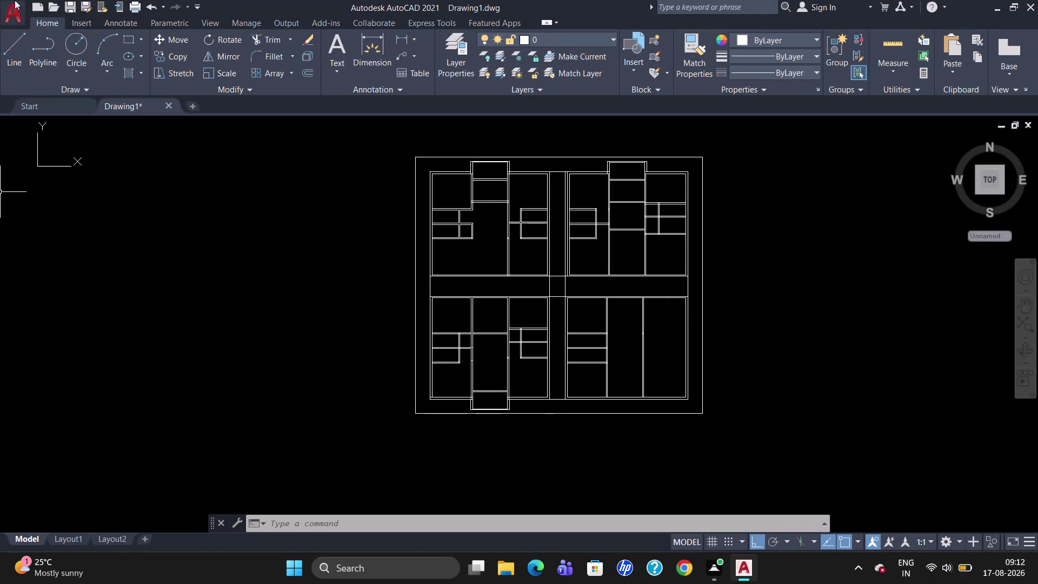
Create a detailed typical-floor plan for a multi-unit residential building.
Try starting a line tracked 9' from a wall, then cancel the misplaced attempt.
scroll(up, 3)
scroll(down, 3)
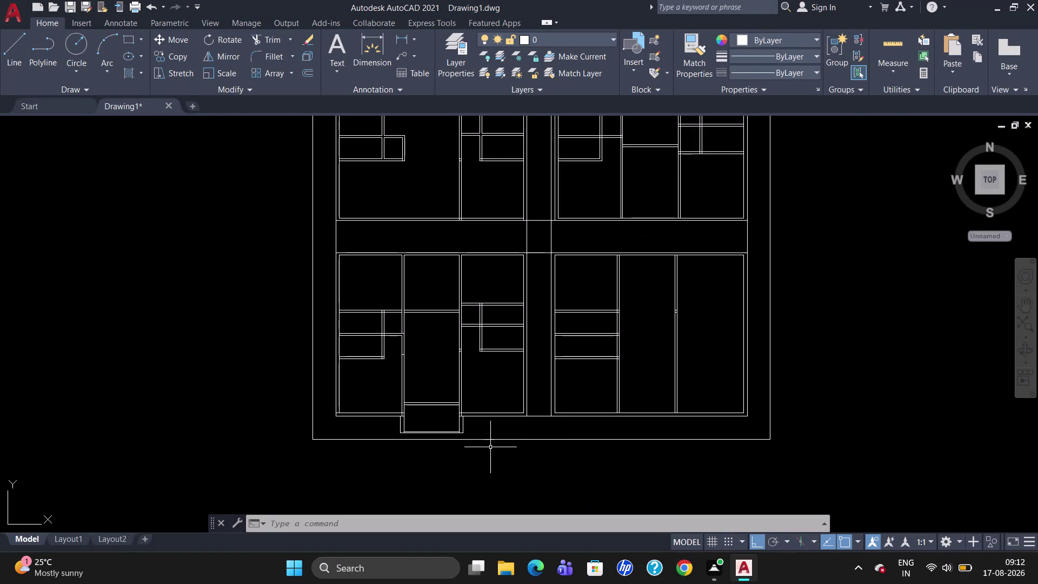
scroll(up, 3)
scroll(up, 3)
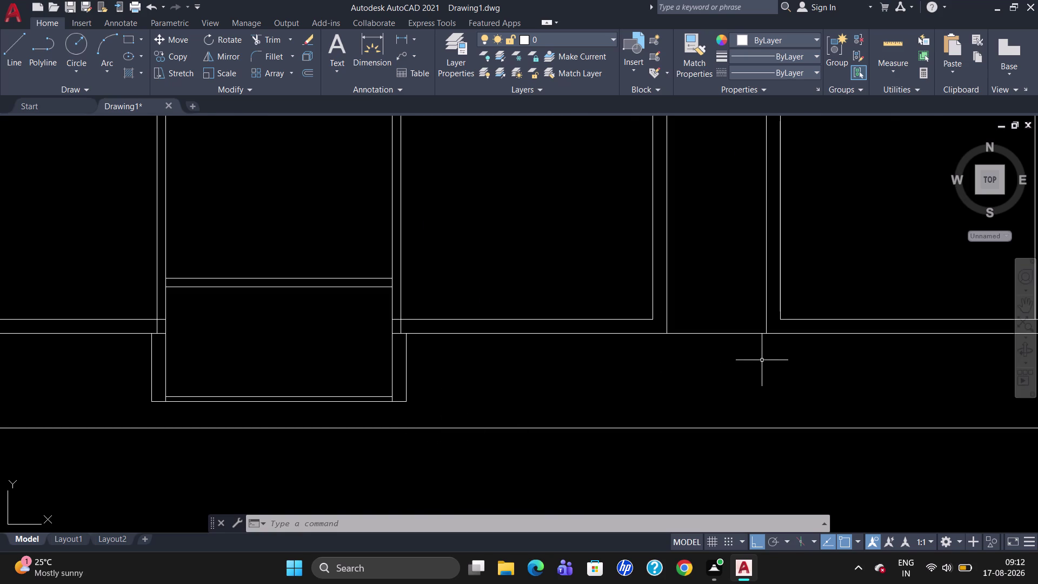
scroll(down, 3)
scroll(down, 3)
scroll(down, 3)
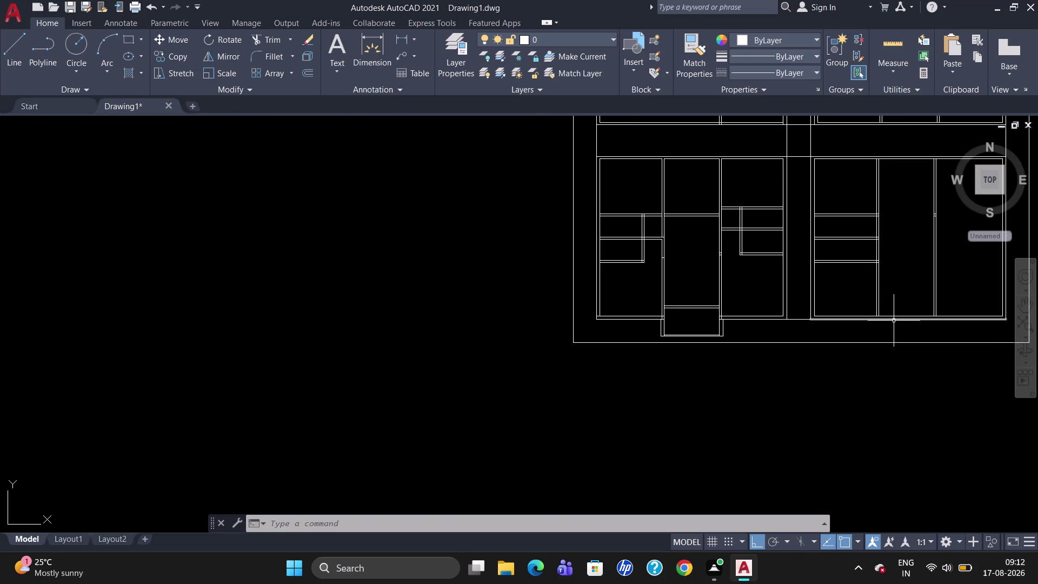
scroll(down, 3)
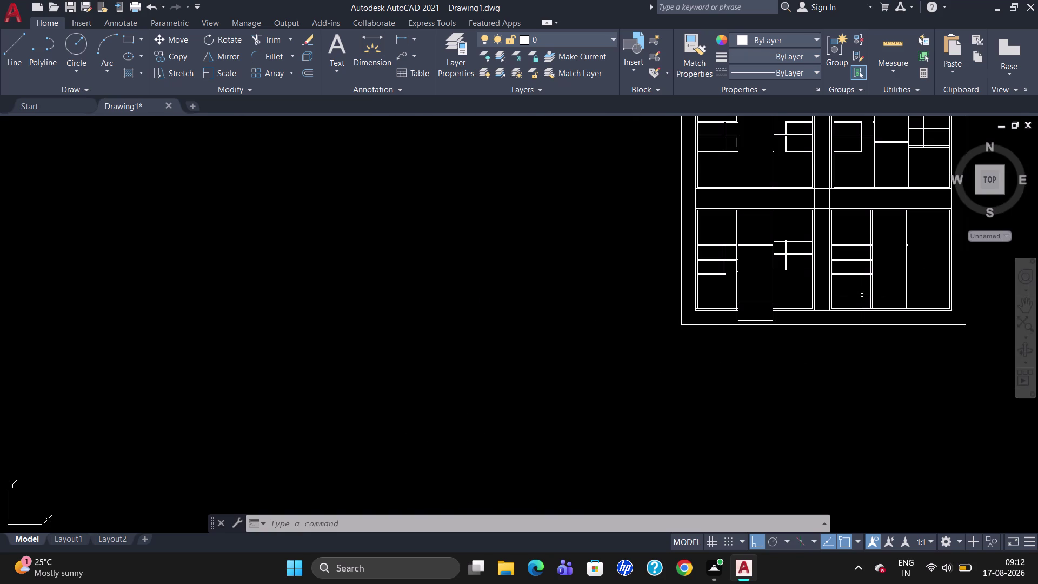
scroll(up, 3)
scroll(down, 3)
scroll(up, 3)
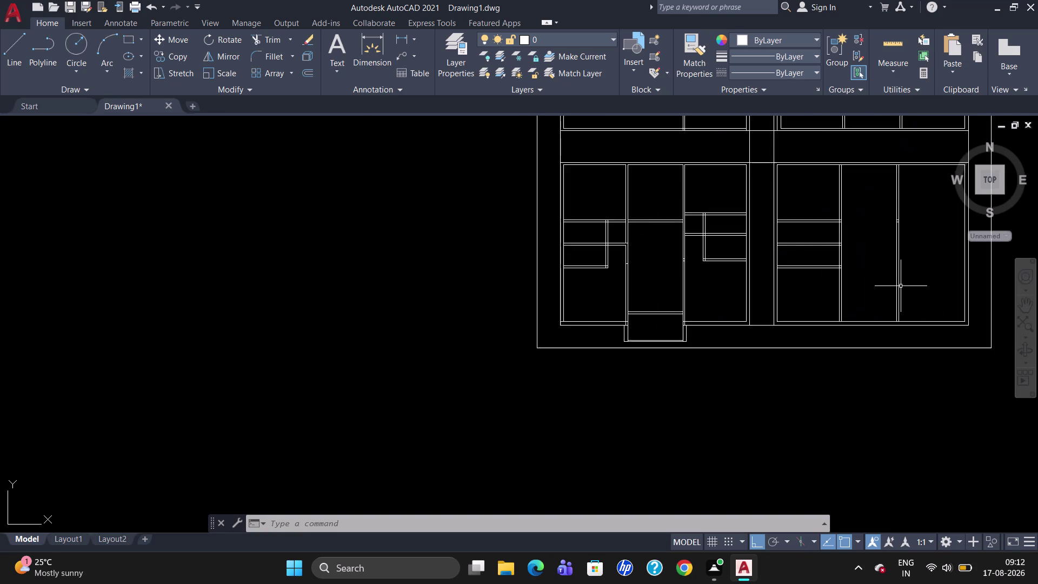
scroll(up, 3)
scroll(down, 3)
scroll(up, 3)
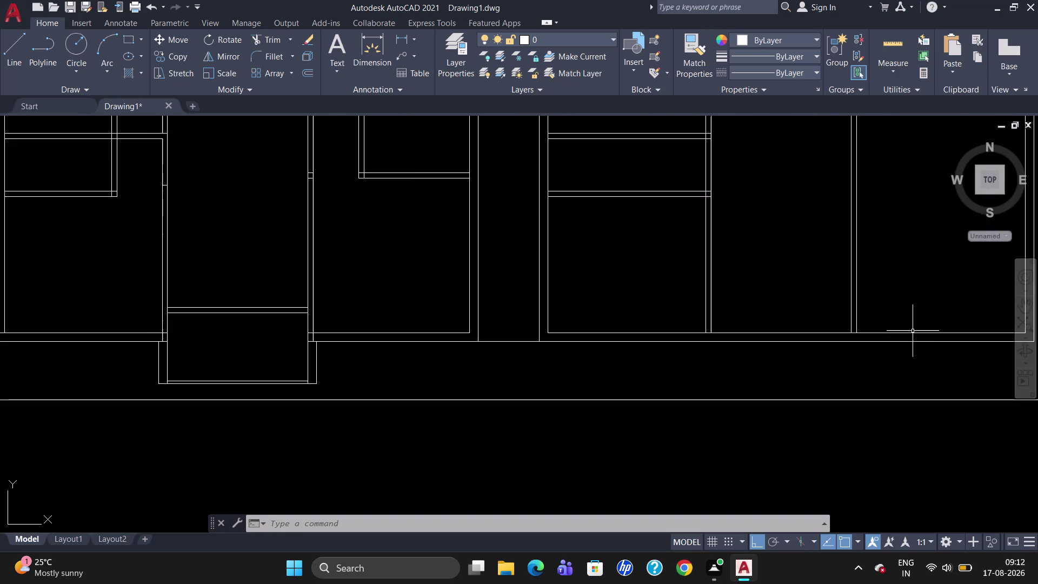
scroll(down, 3)
scroll(up, 3)
scroll(down, 3)
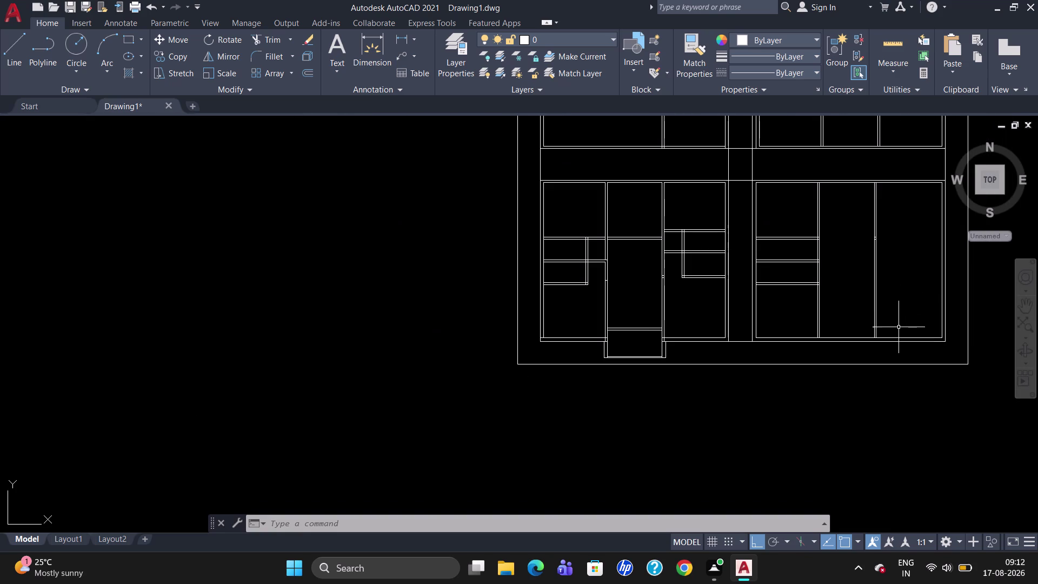
scroll(up, 3)
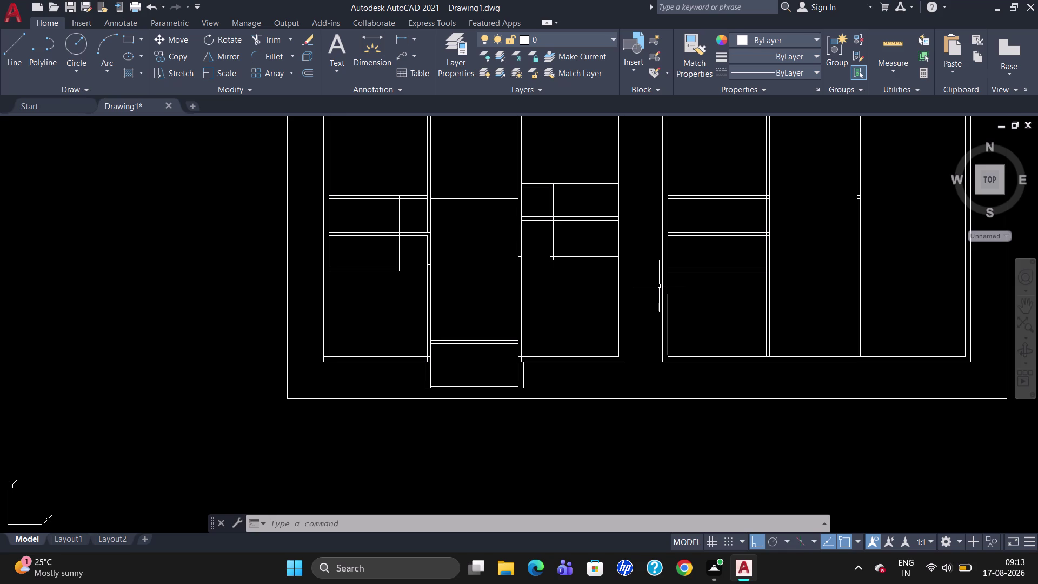
scroll(up, 3)
scroll(down, 3)
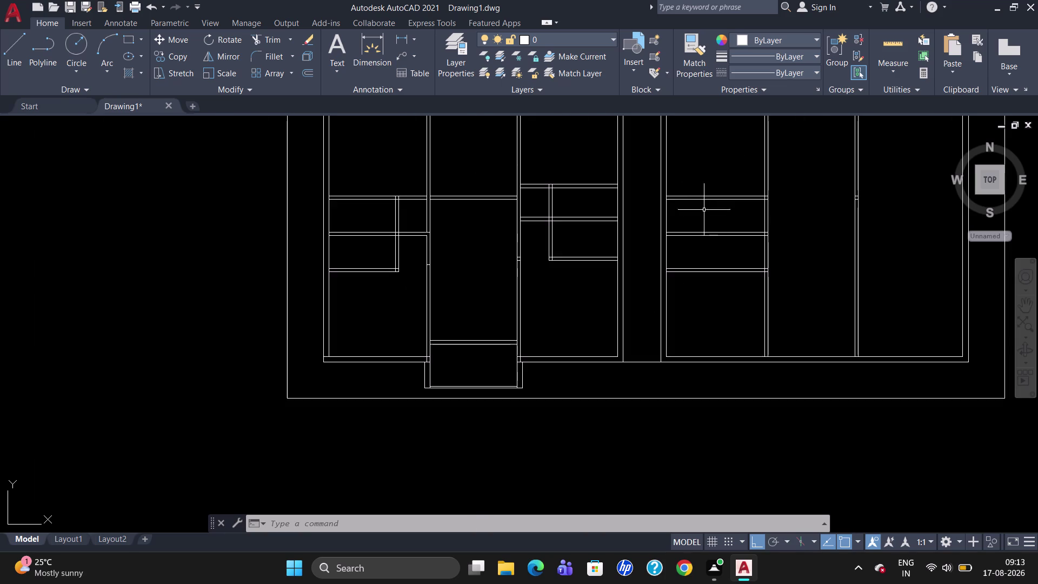
scroll(up, 3)
key(l)
key(Return)
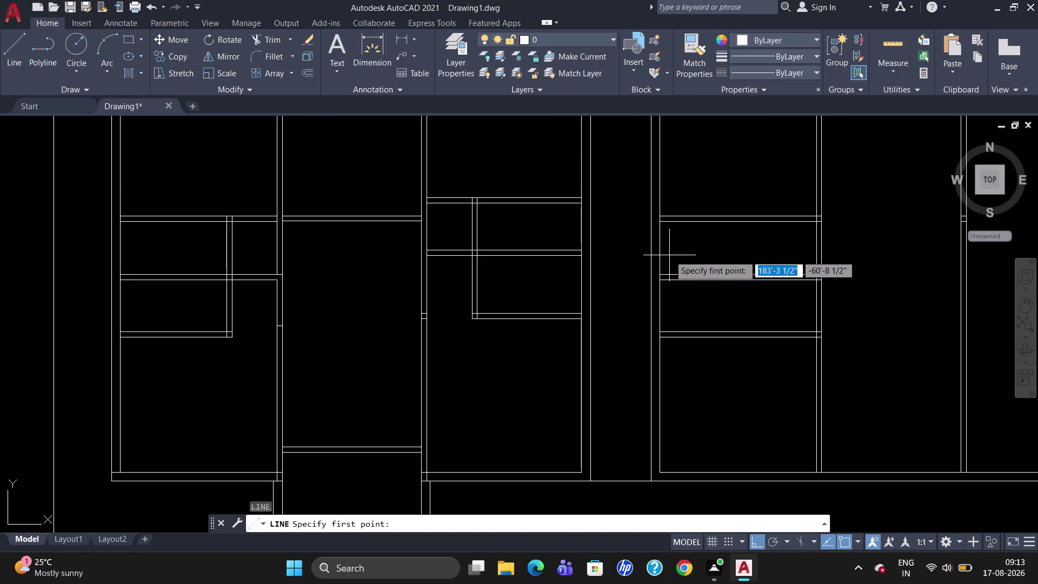
text(TK)
key(Return)
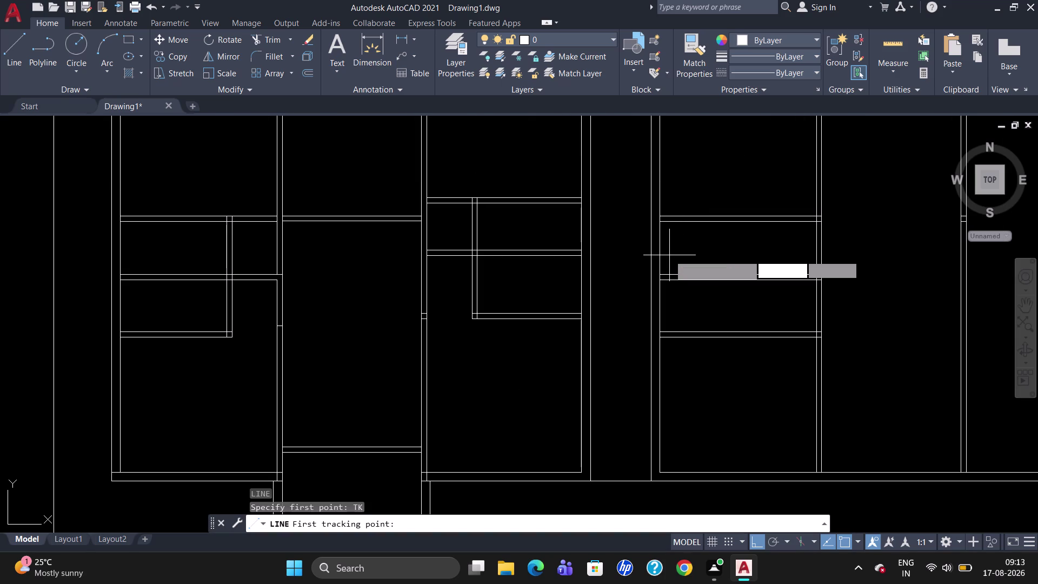
key(9)
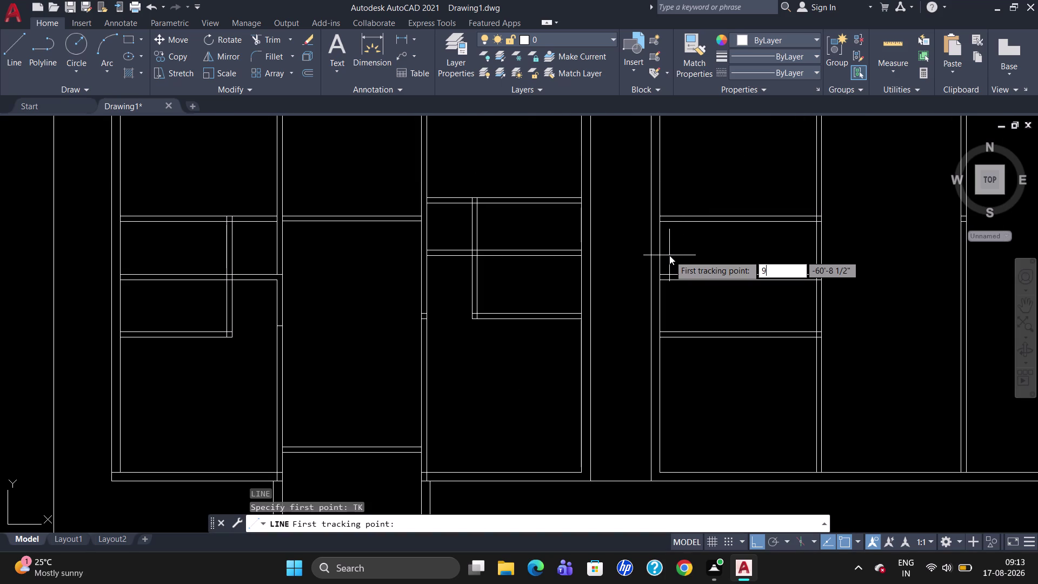
key(apostrophe)
key(Return)
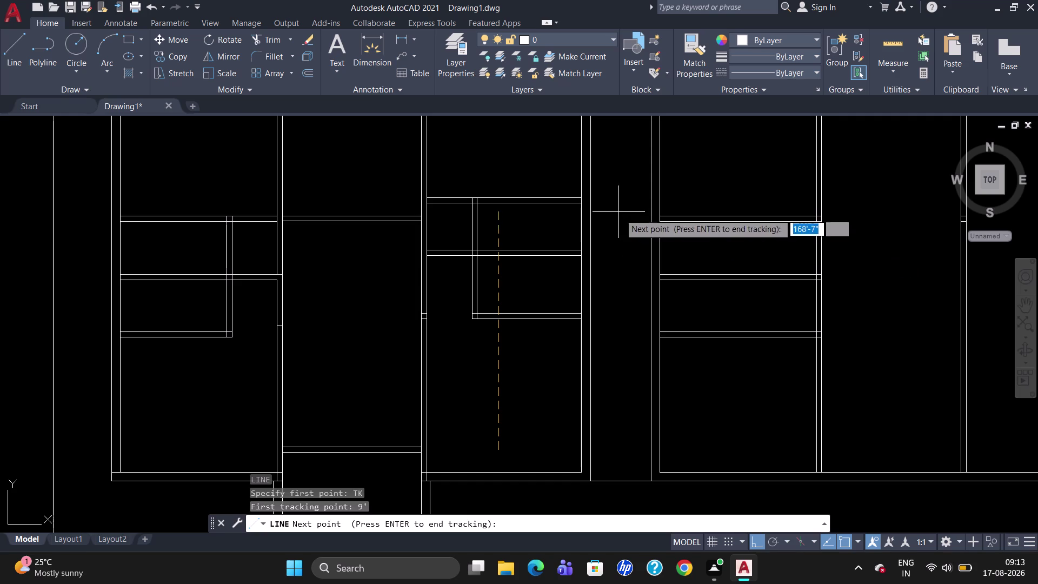
key(Escape)
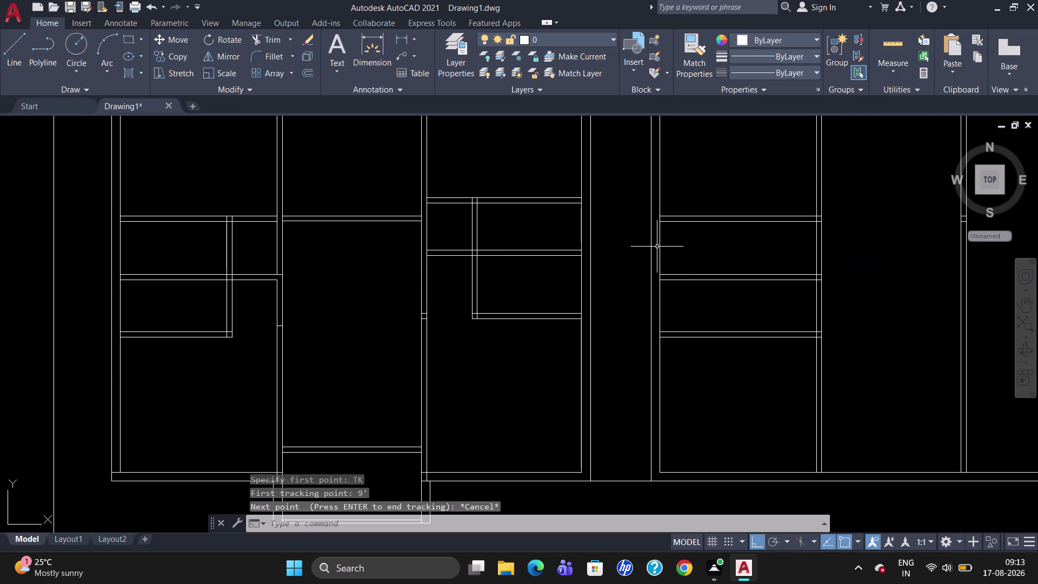
Draw the partition line downward, starting 9' from the picked wall corner via TK tracking.
key(l)
key(Return)
text(TK)
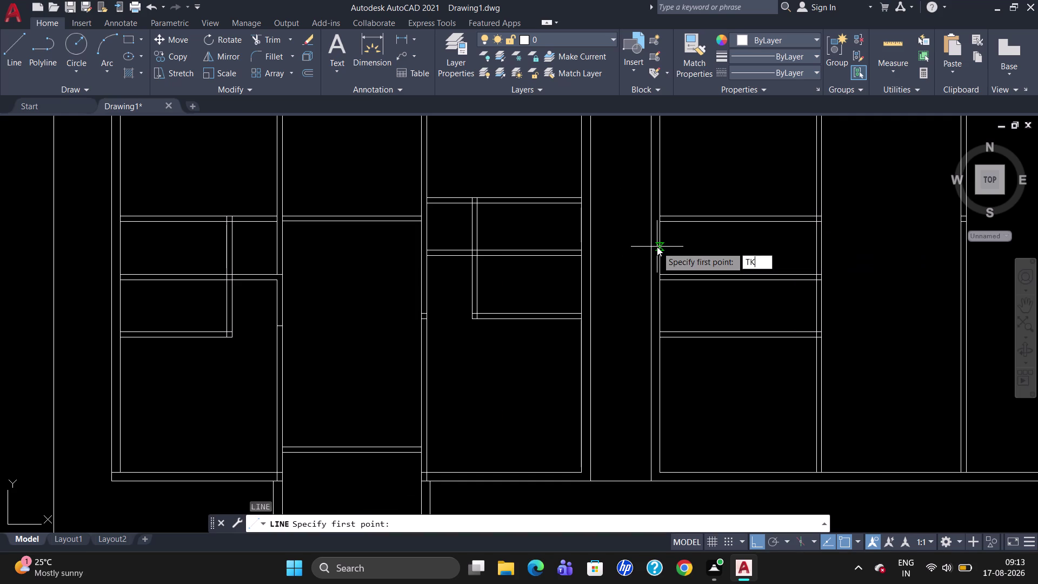
key(Return)
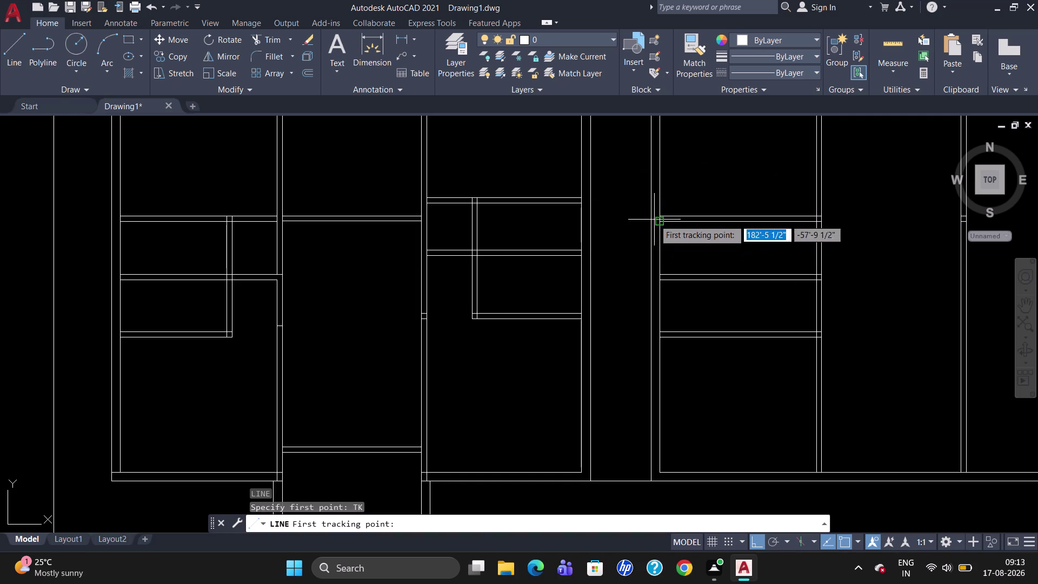
click(656, 218)
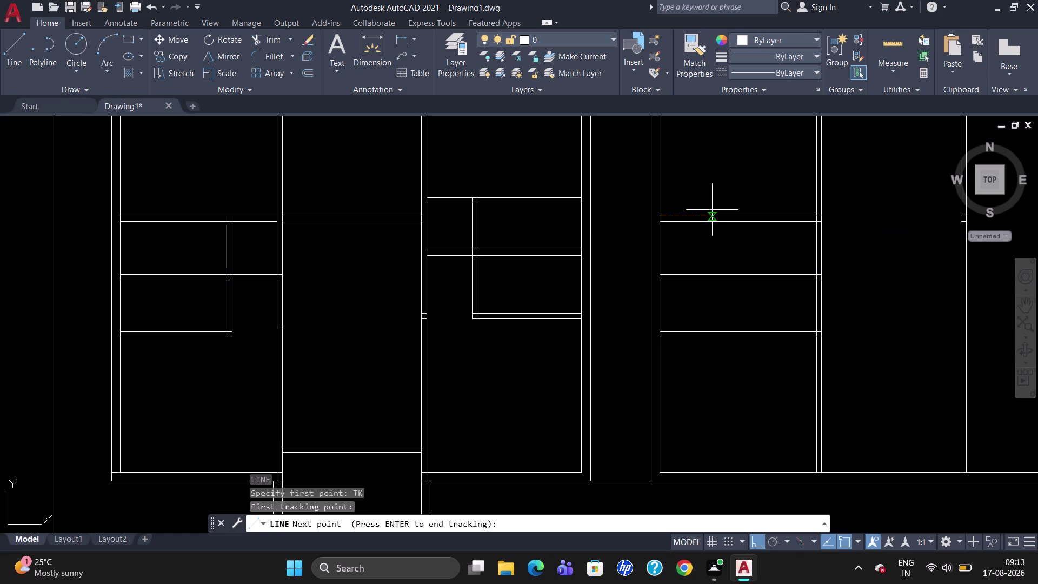
key(9)
key(apostrophe)
key(Return)
key(Return)
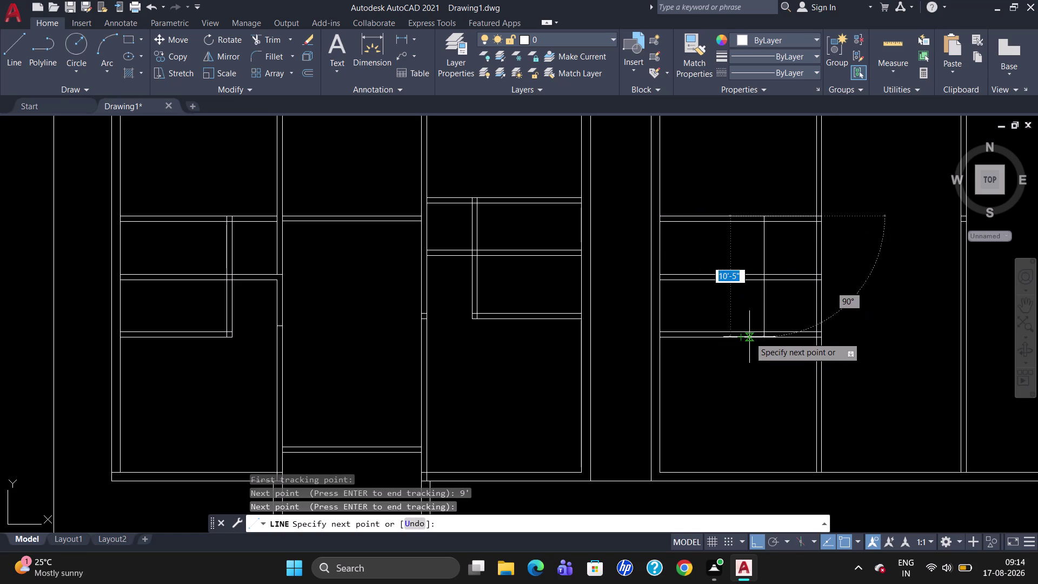
click(768, 336)
scroll(down, 3)
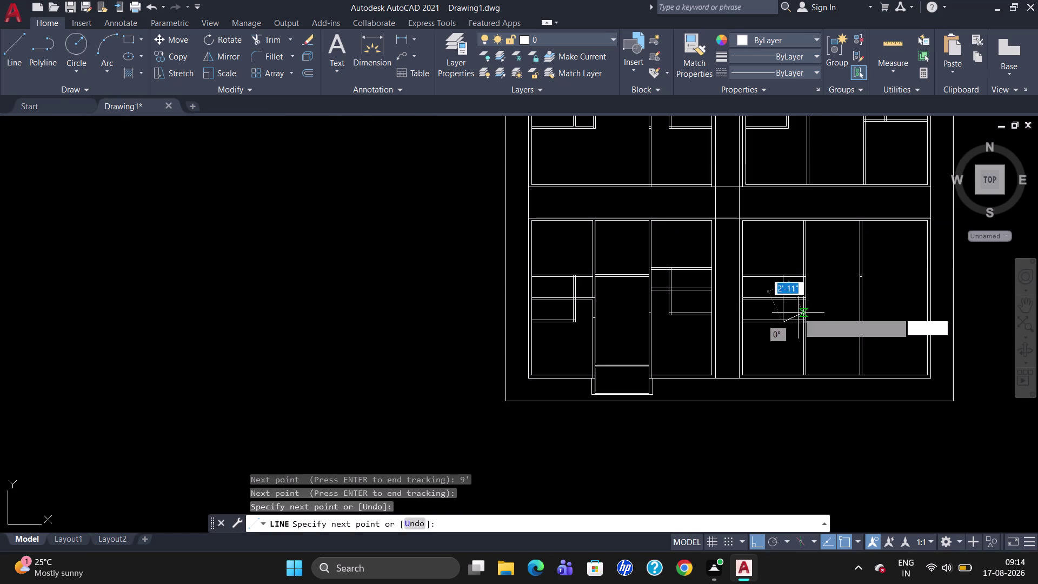
key(Escape)
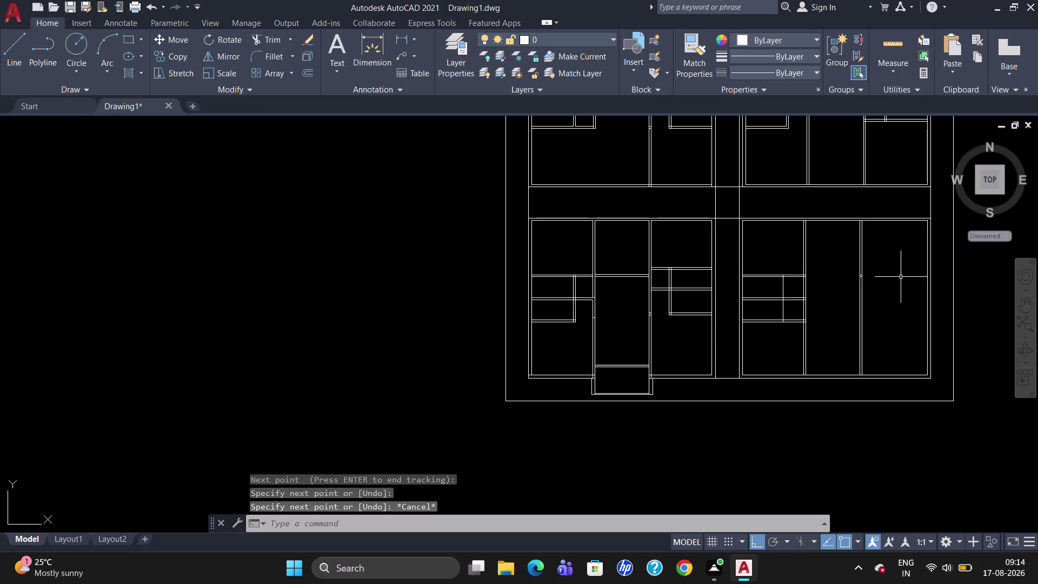
Offset the new partition line 5.5" to the right to form a double wall.
key(o)
key(Return)
text(5.5)
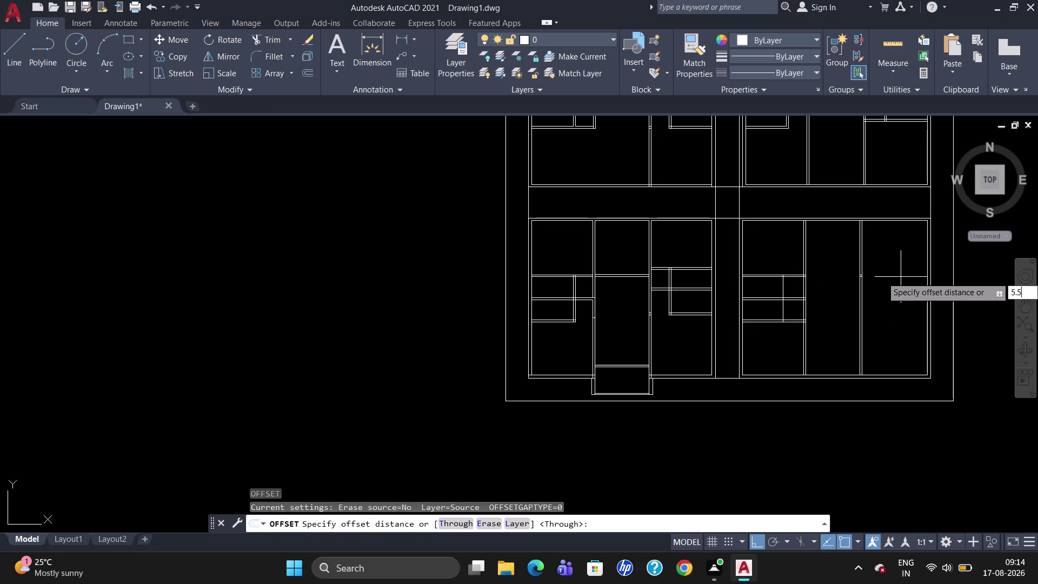
text(")
key(Return)
scroll(up, 3)
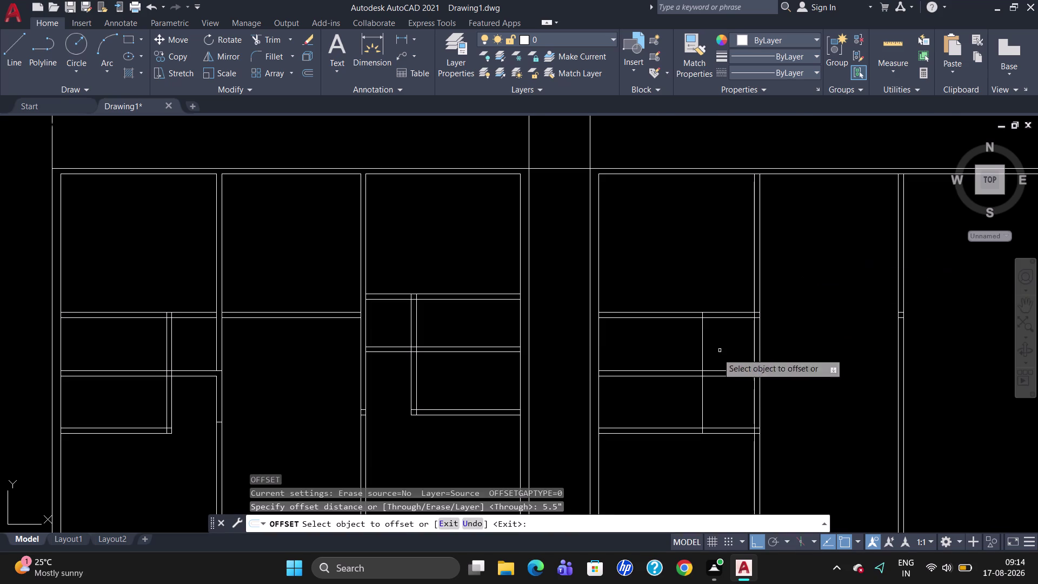
click(702, 352)
click(708, 352)
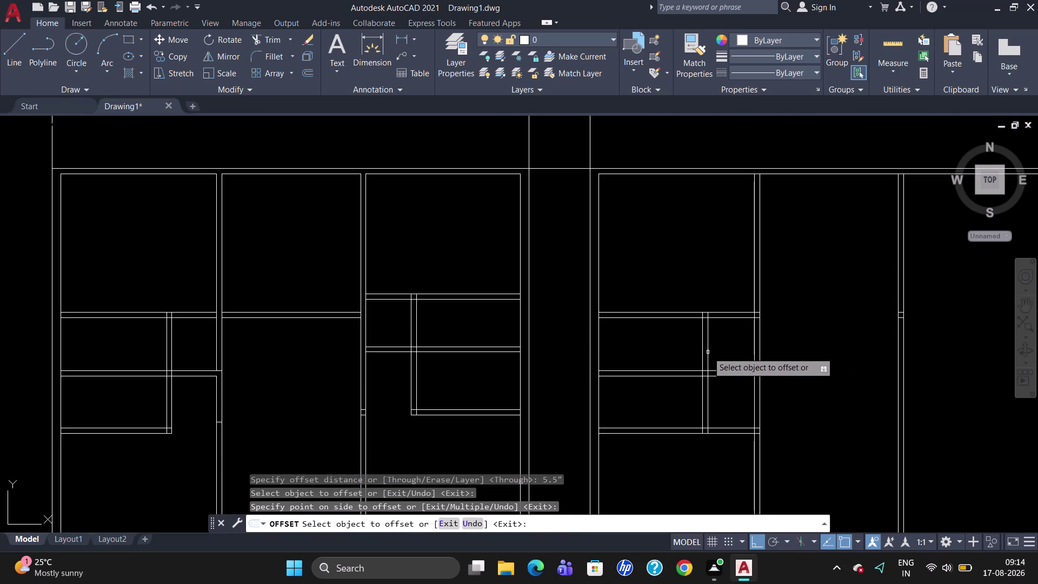
scroll(down, 3)
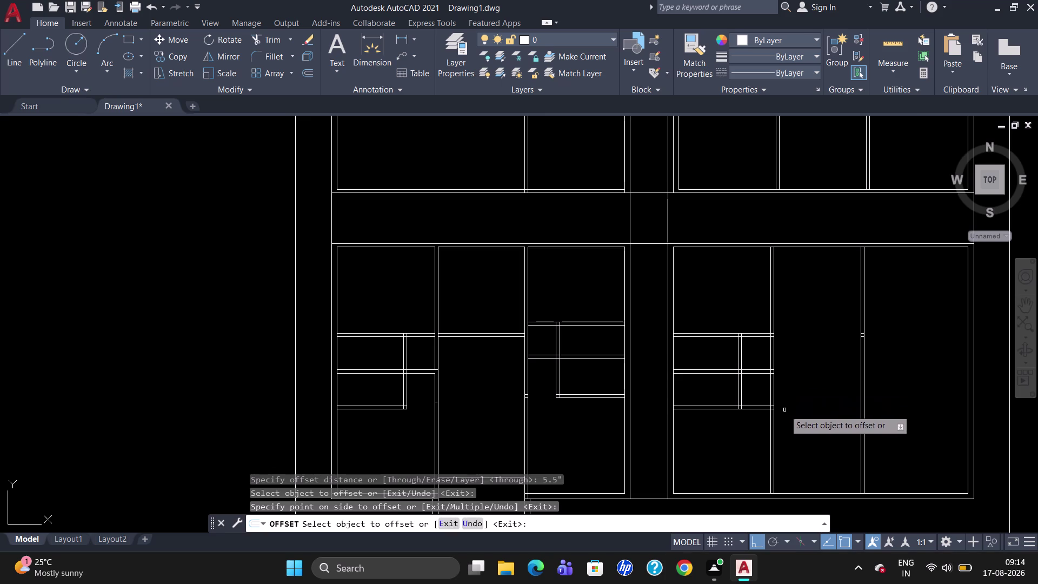
scroll(up, 3)
scroll(down, 3)
scroll(up, 3)
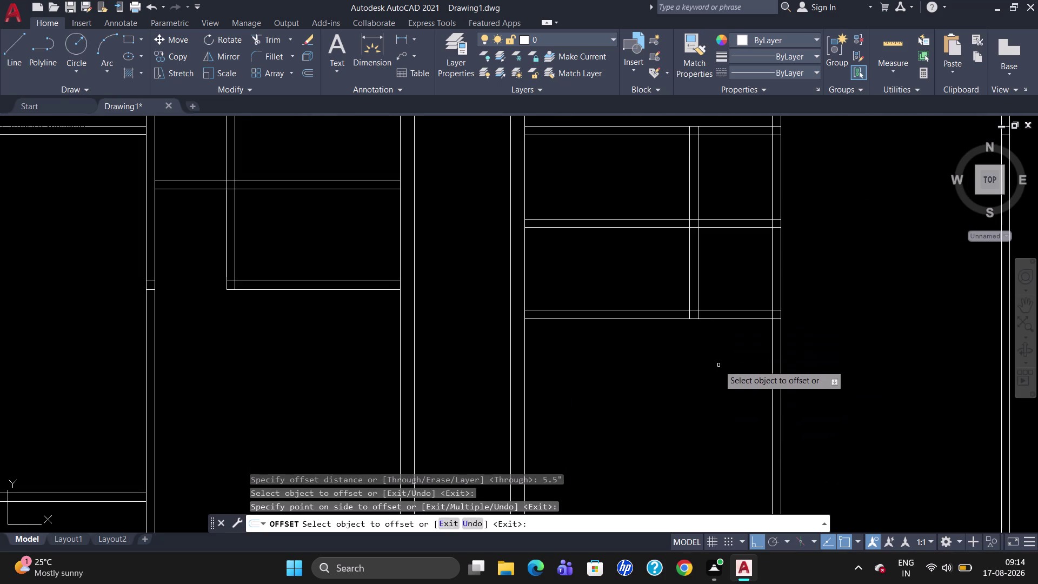
key(Escape)
Trim away the two overlapping wall line ends at the new partition's junction.
text(TR)
key(Return)
key(Return)
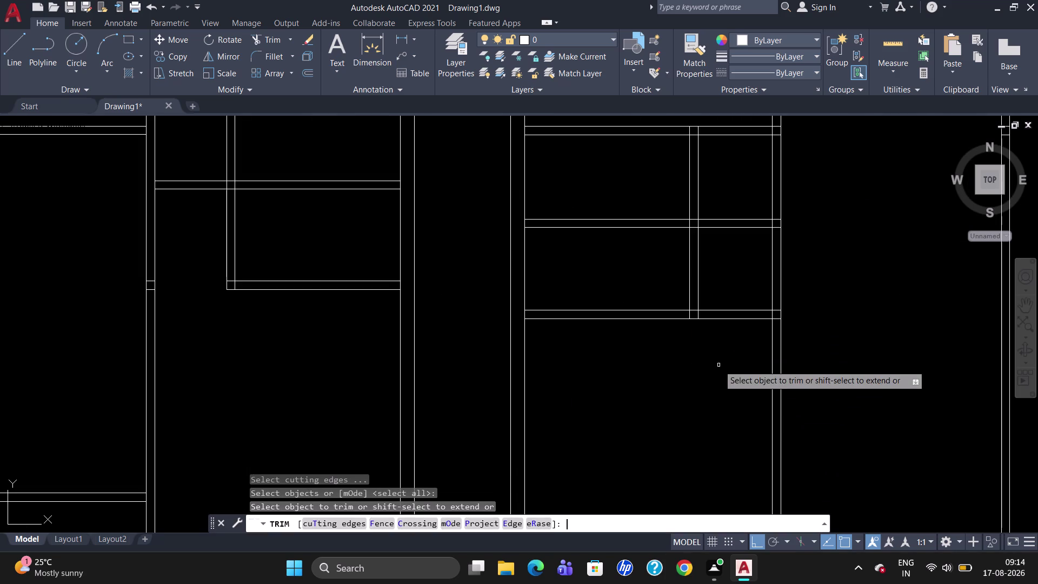
click(728, 311)
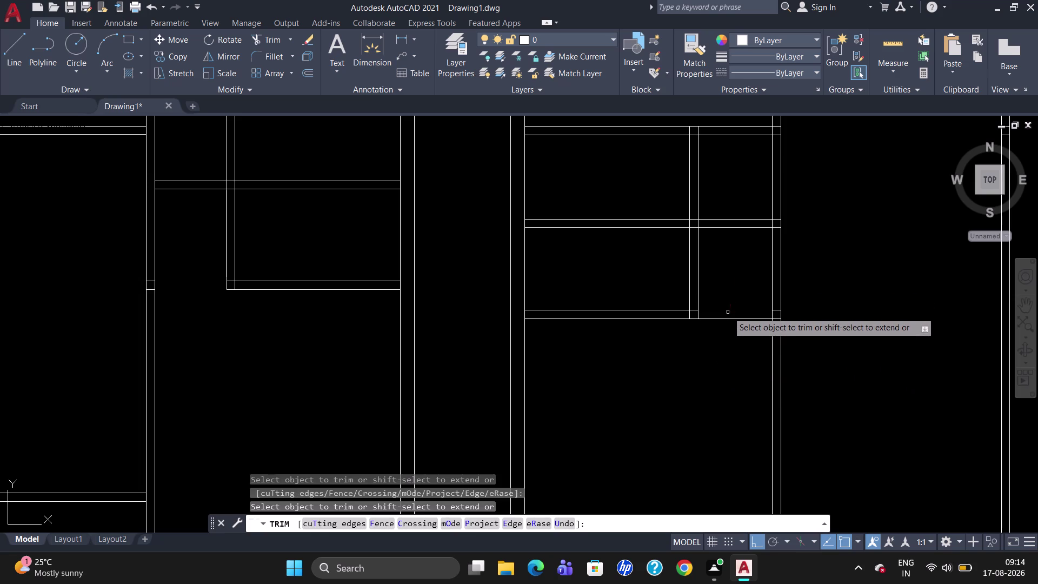
click(729, 320)
scroll(down, 3)
scroll(up, 3)
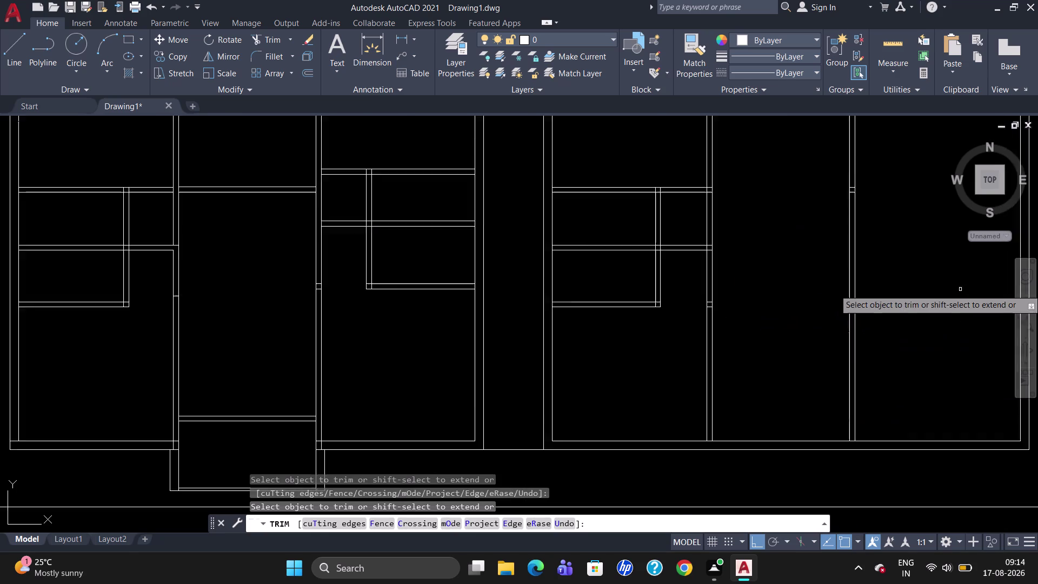
scroll(up, 3)
scroll(down, 3)
scroll(down, 3)
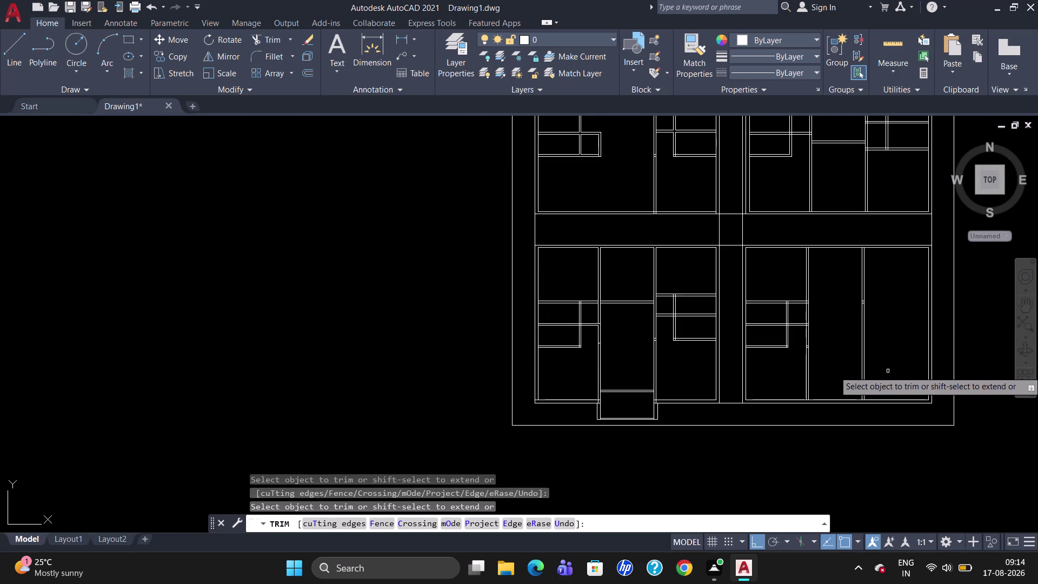
scroll(up, 3)
key(Escape)
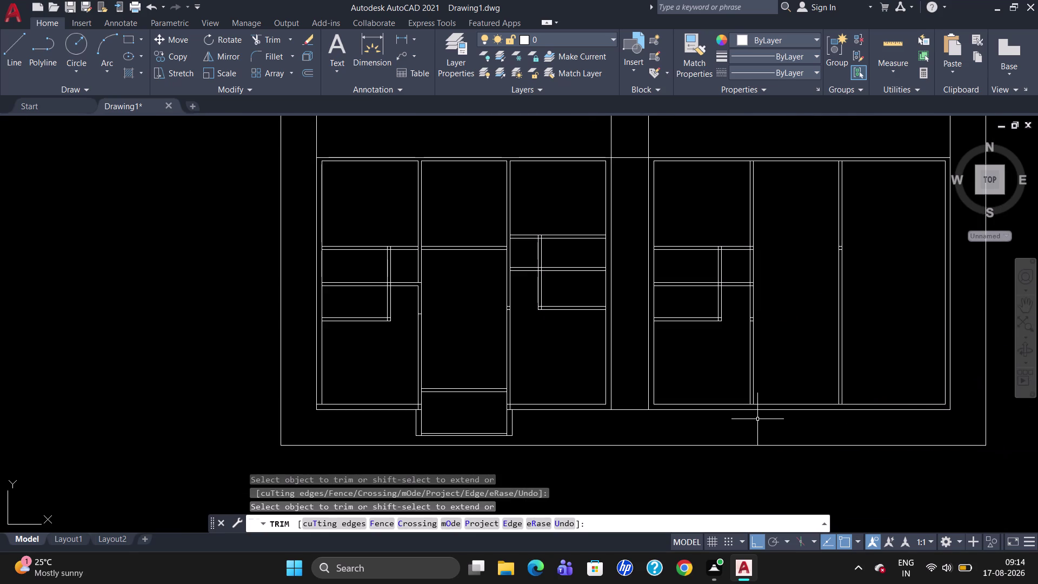
scroll(up, 3)
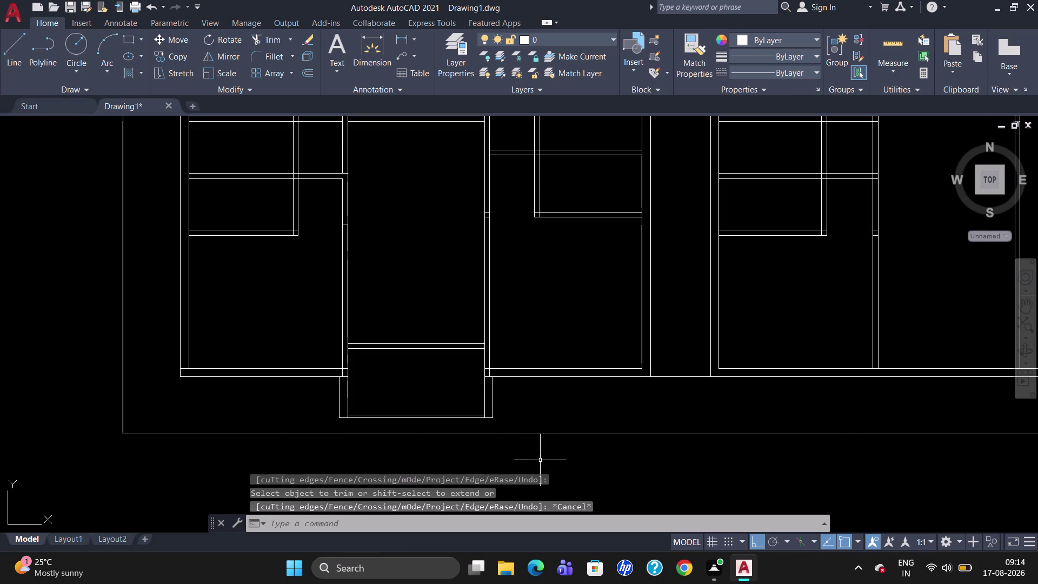
scroll(up, 3)
Draw a line from the projection's bottom-right corner far to the right.
key(l)
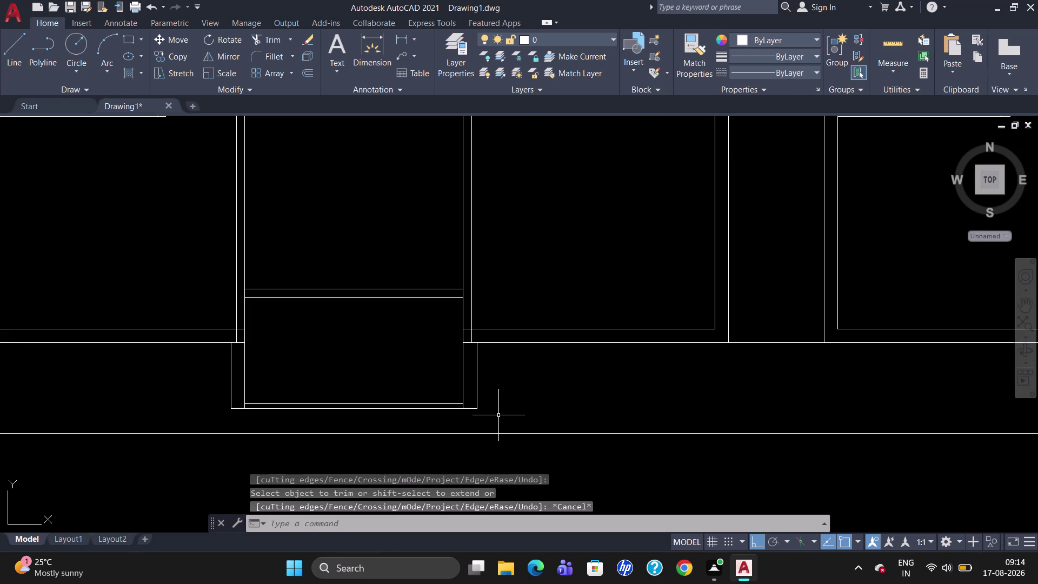
key(Return)
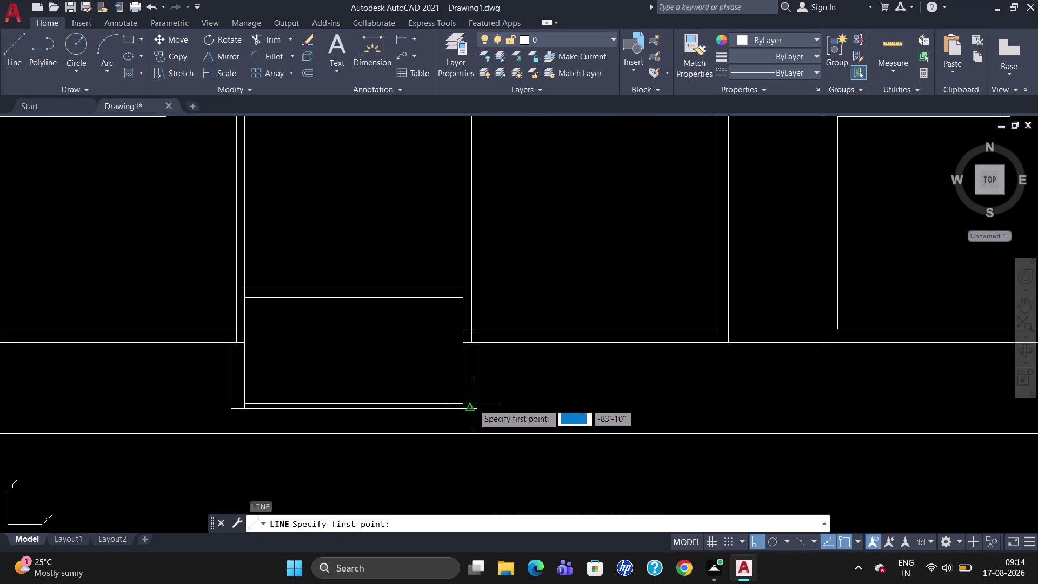
click(475, 410)
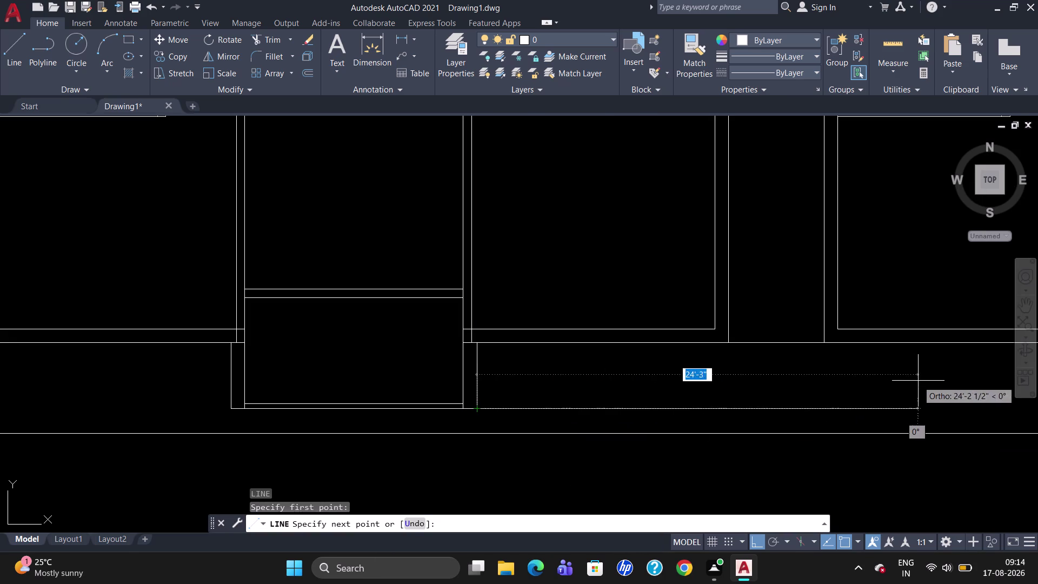
click(919, 380)
key(Escape)
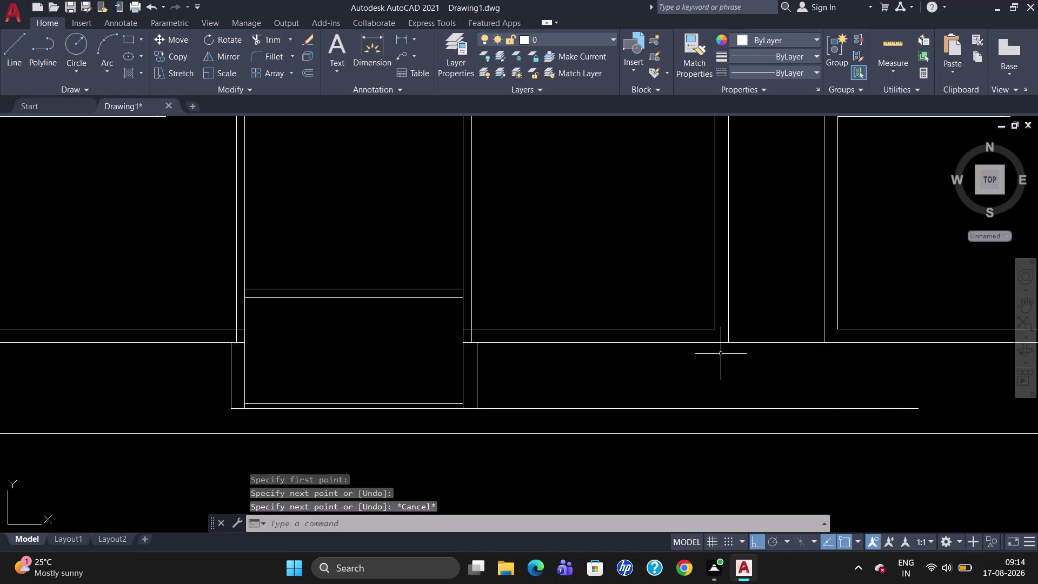
scroll(down, 3)
scroll(down, 3)
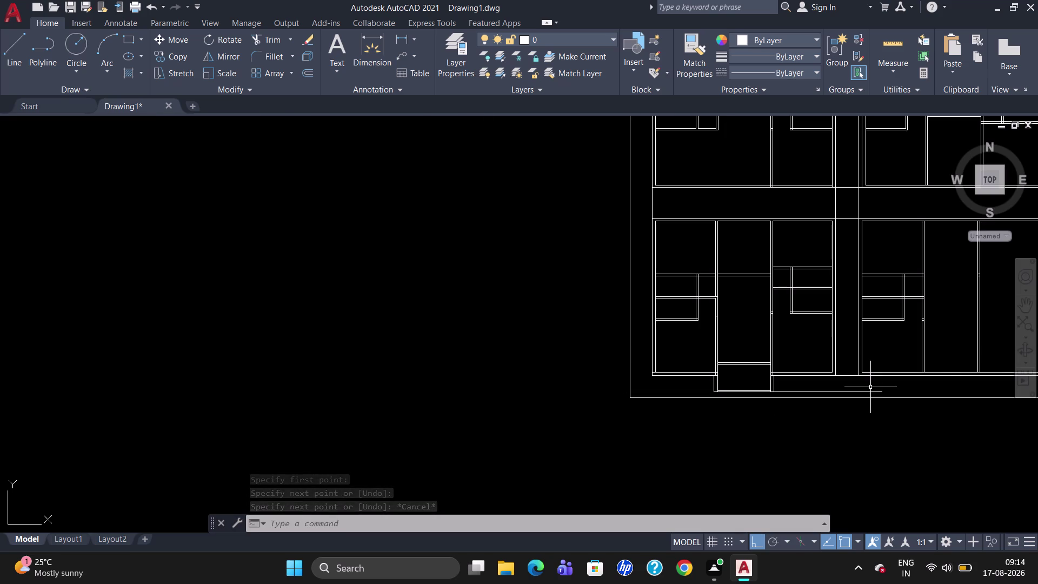
scroll(up, 3)
scroll(up, 3)
scroll(down, 3)
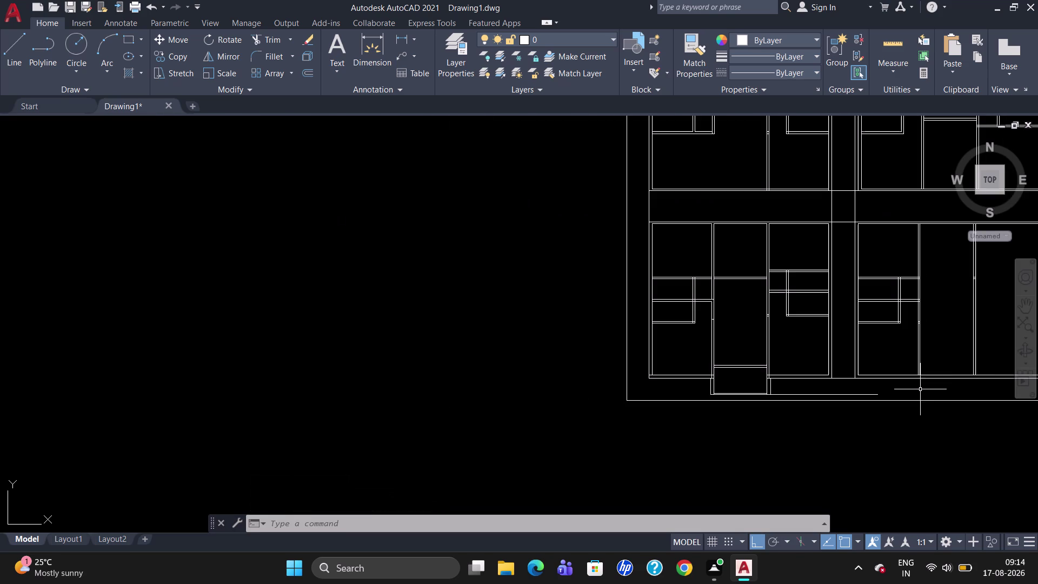
scroll(up, 3)
scroll(down, 3)
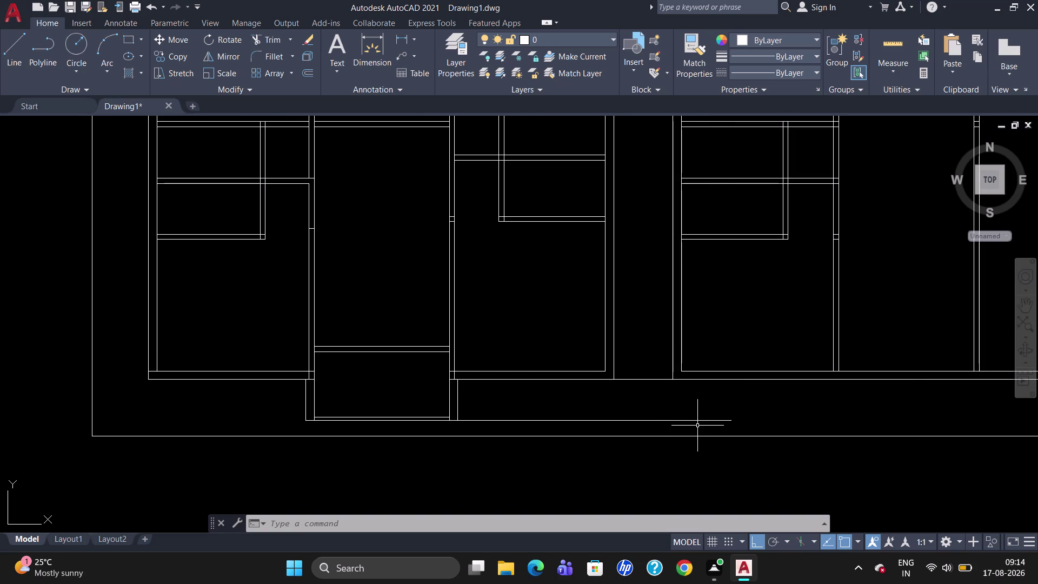
Extend the front line further right with a second line from its end.
key(l)
key(Return)
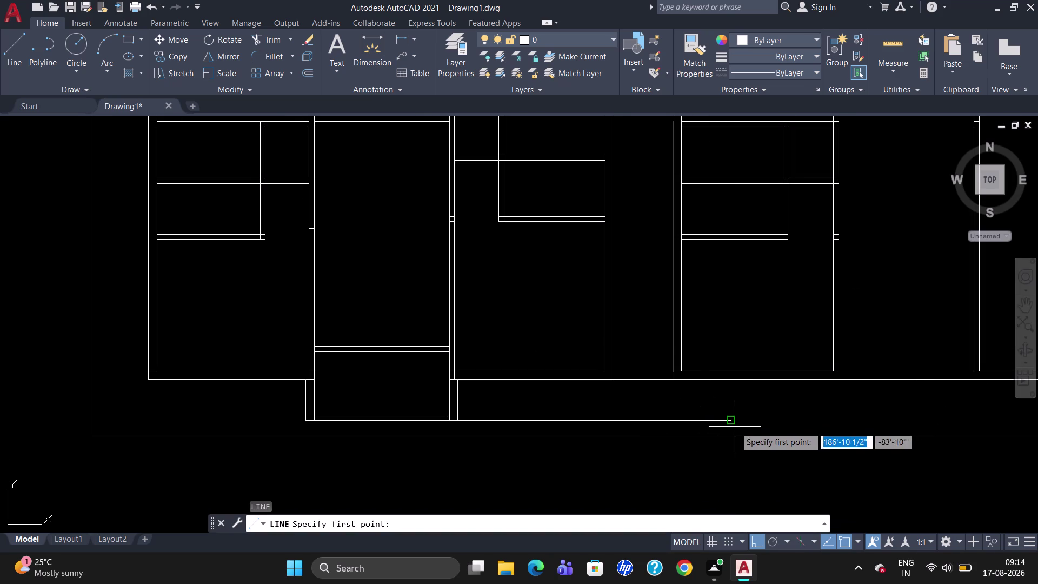
click(735, 426)
click(1008, 404)
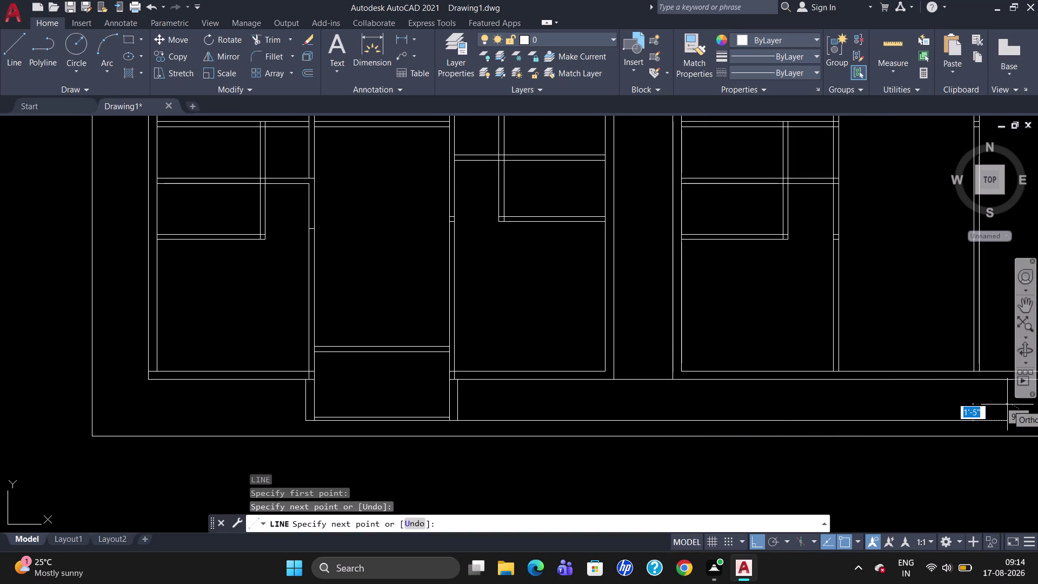
key(Escape)
scroll(down, 3)
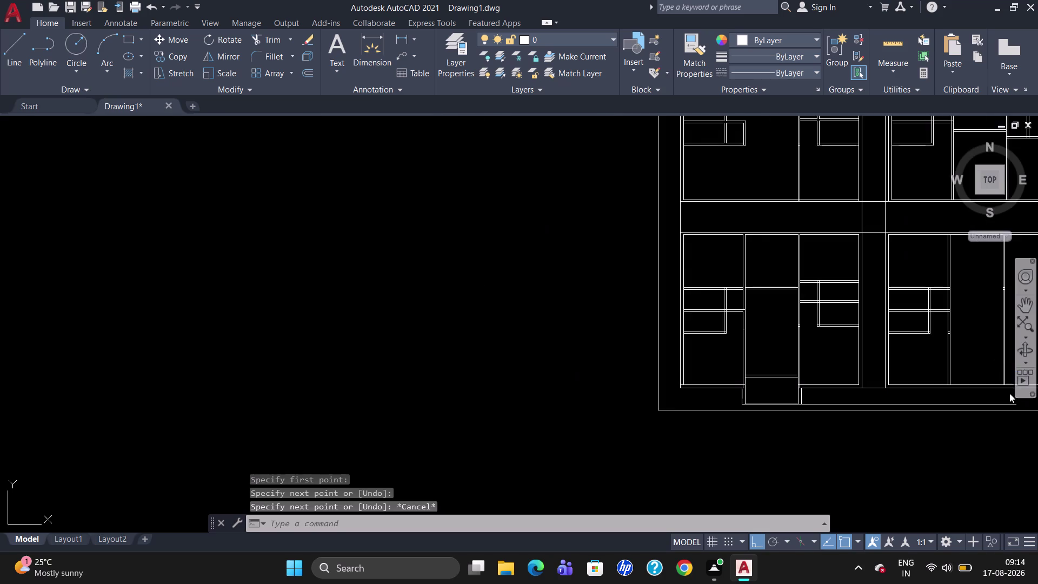
scroll(up, 3)
scroll(down, 3)
scroll(up, 3)
scroll(down, 3)
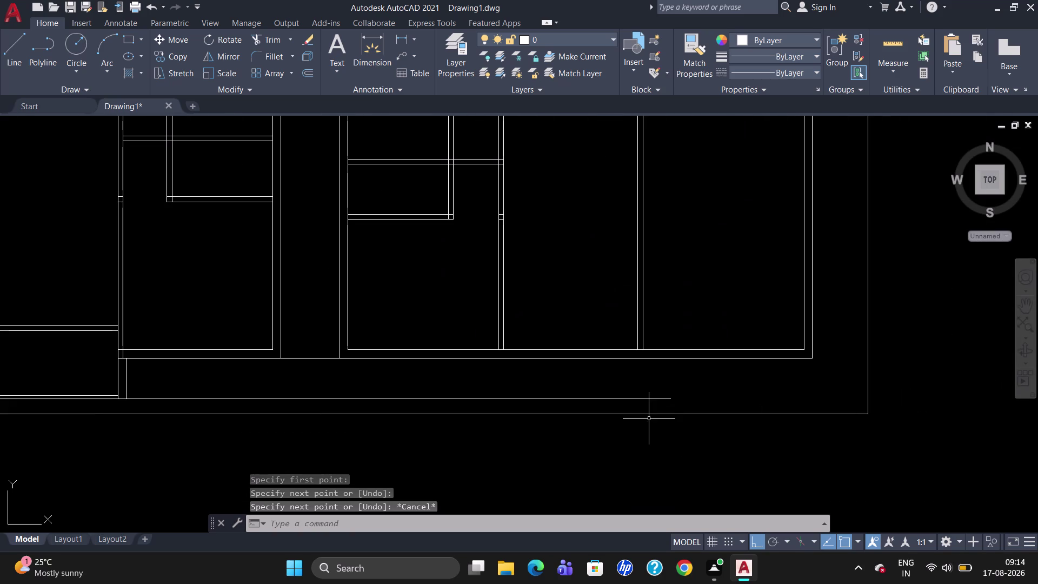
scroll(up, 3)
scroll(up, 3)
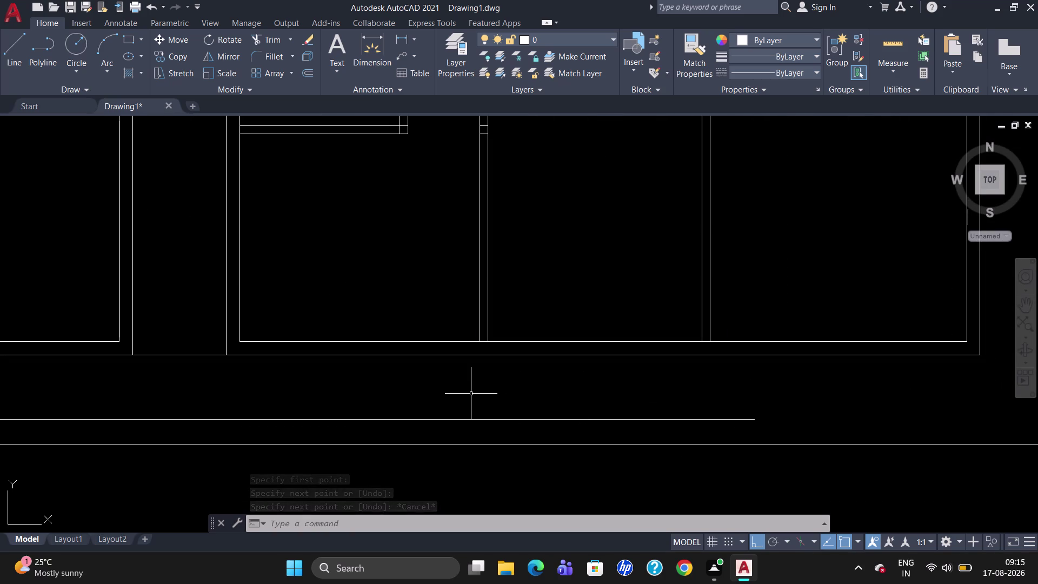
Draw a short vertical line from the bottom wall edge to the new front line.
key(l)
key(Return)
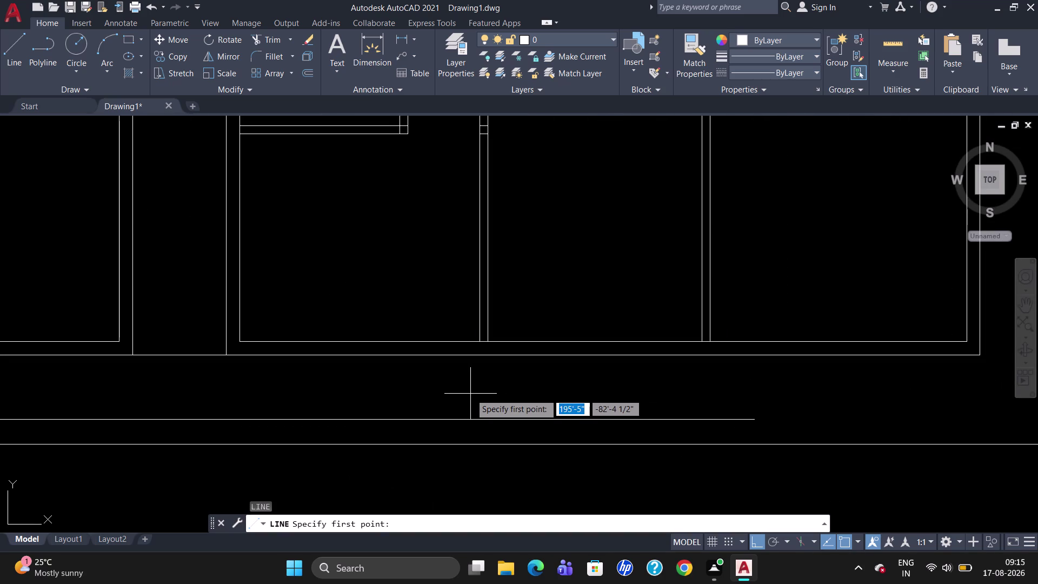
click(485, 342)
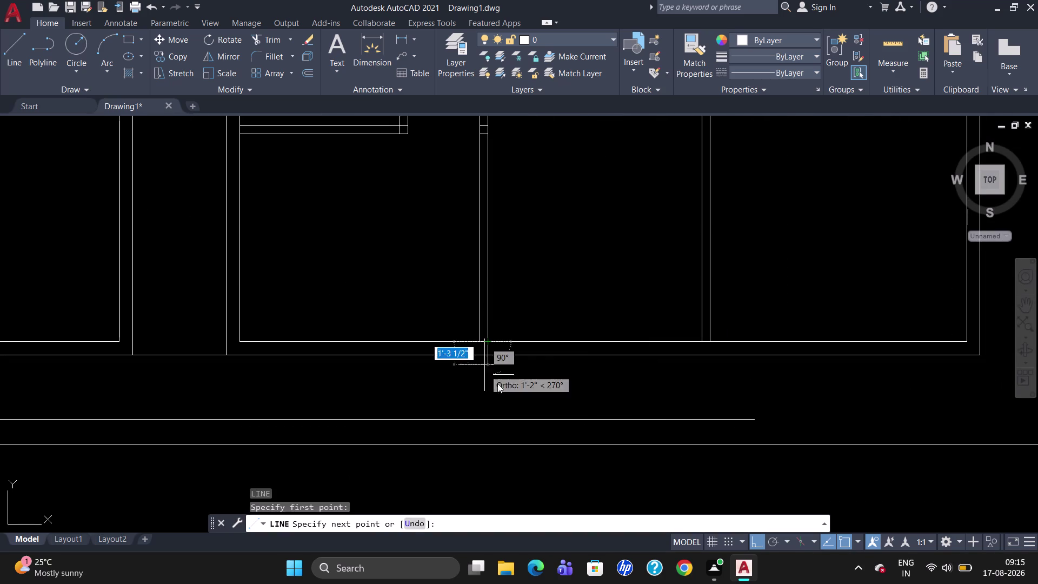
click(491, 416)
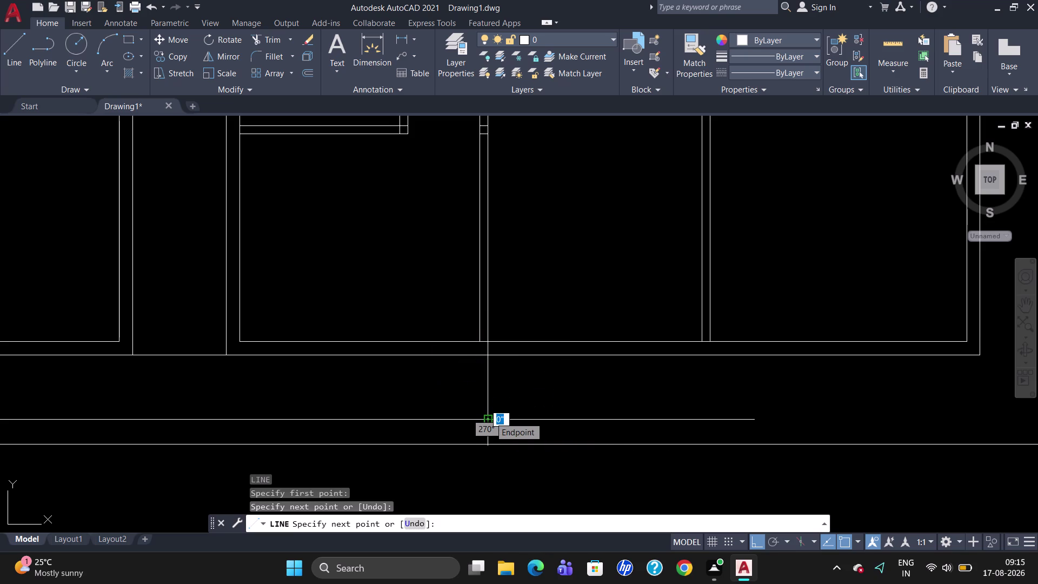
key(Escape)
scroll(down, 3)
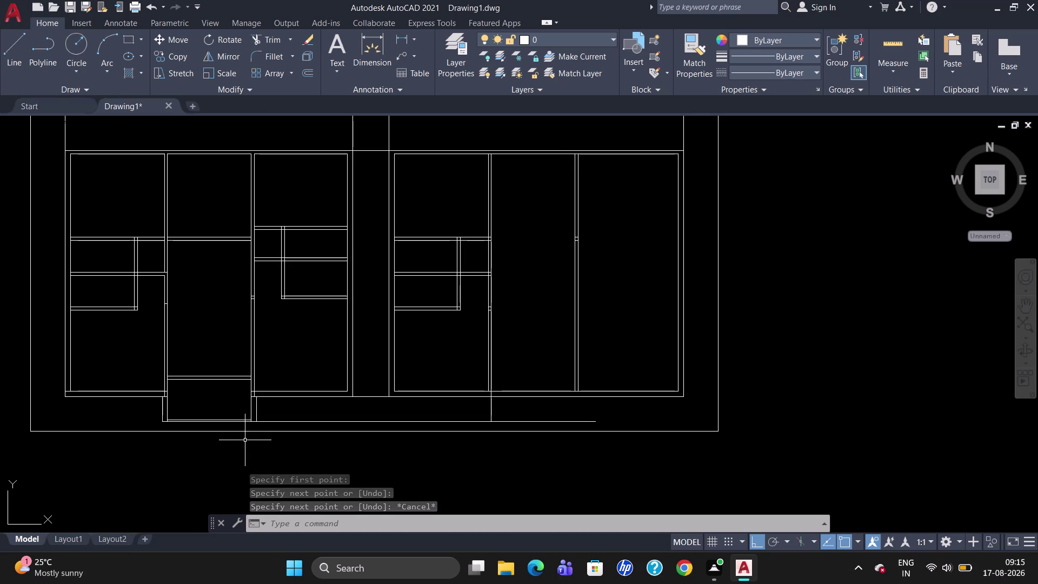
Draw a second short vertical line, further right, from the front wall to the bottom line.
scroll(up, 3)
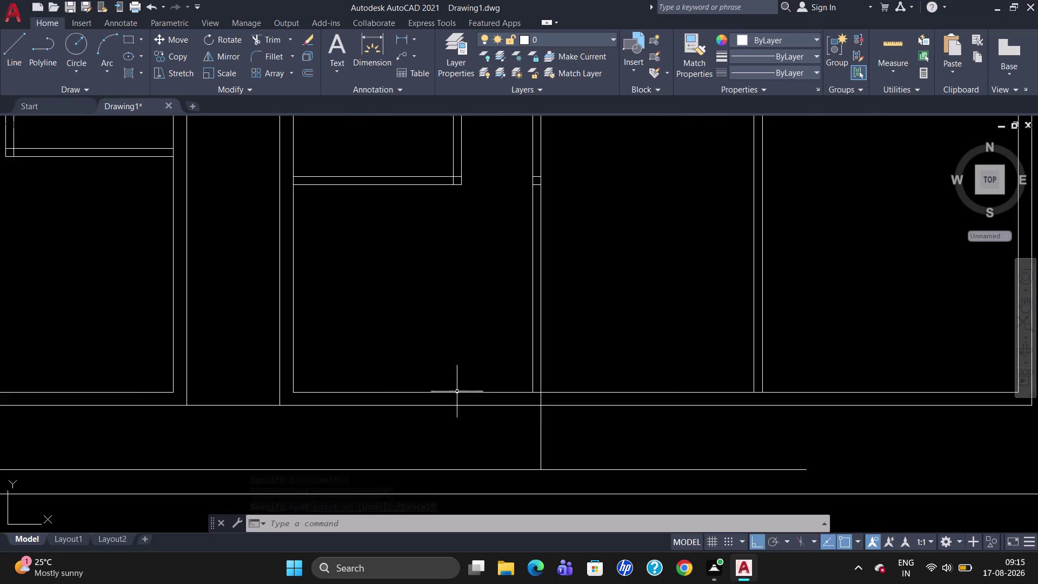
scroll(down, 3)
key(l)
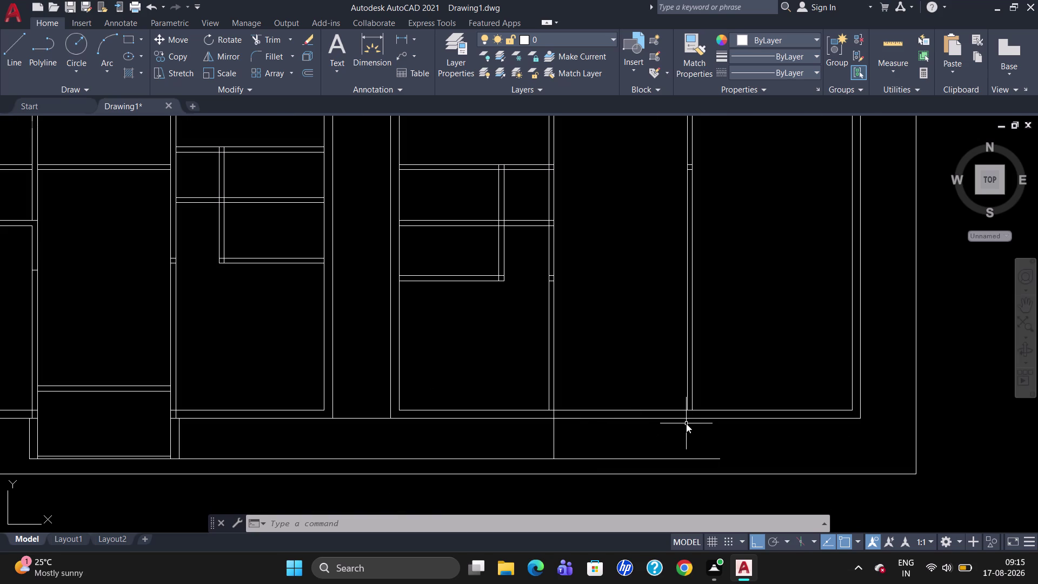
key(Return)
scroll(up, 3)
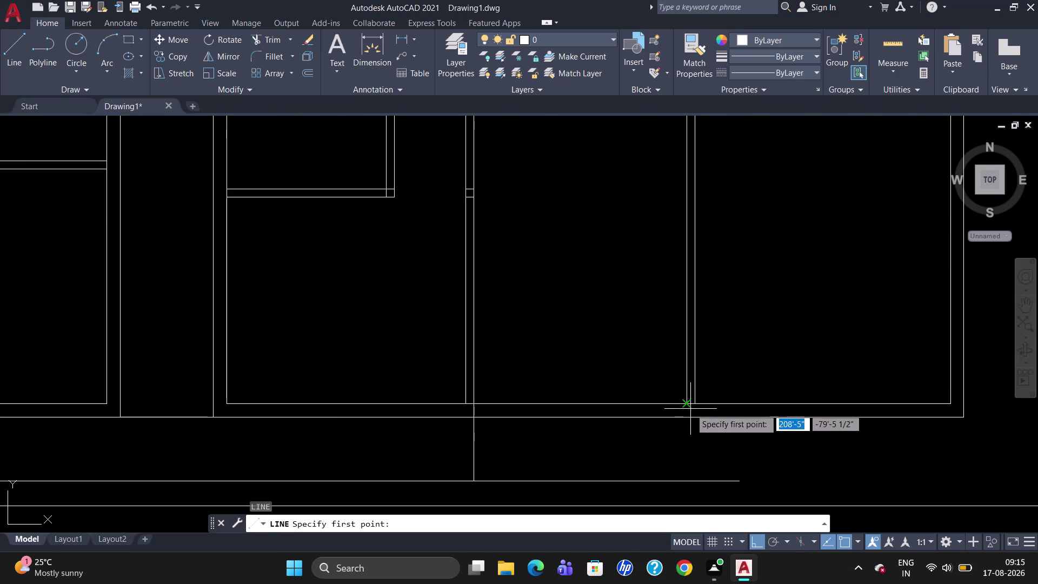
click(688, 408)
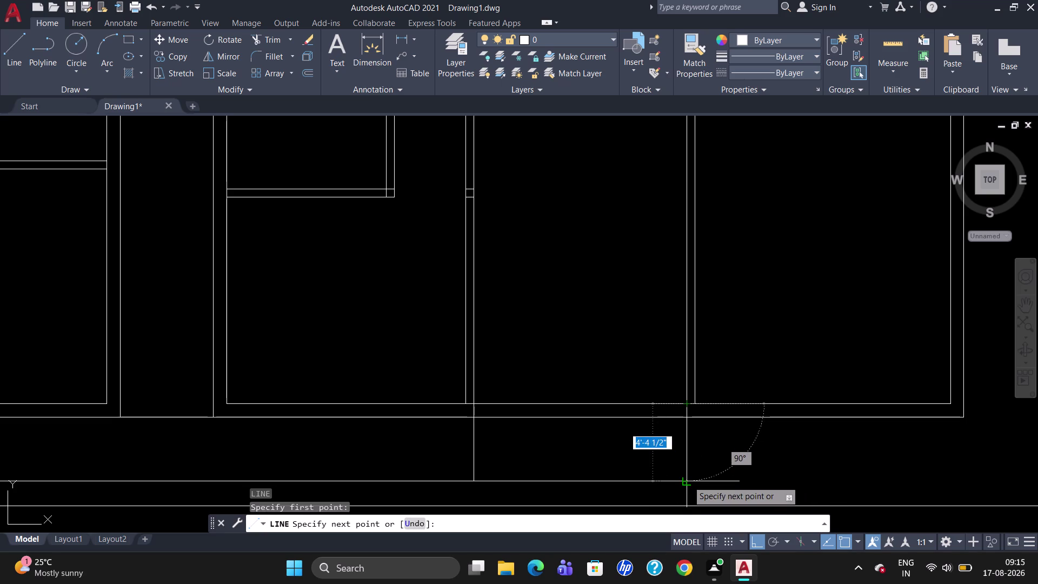
click(687, 481)
key(Escape)
key(o)
key(Return)
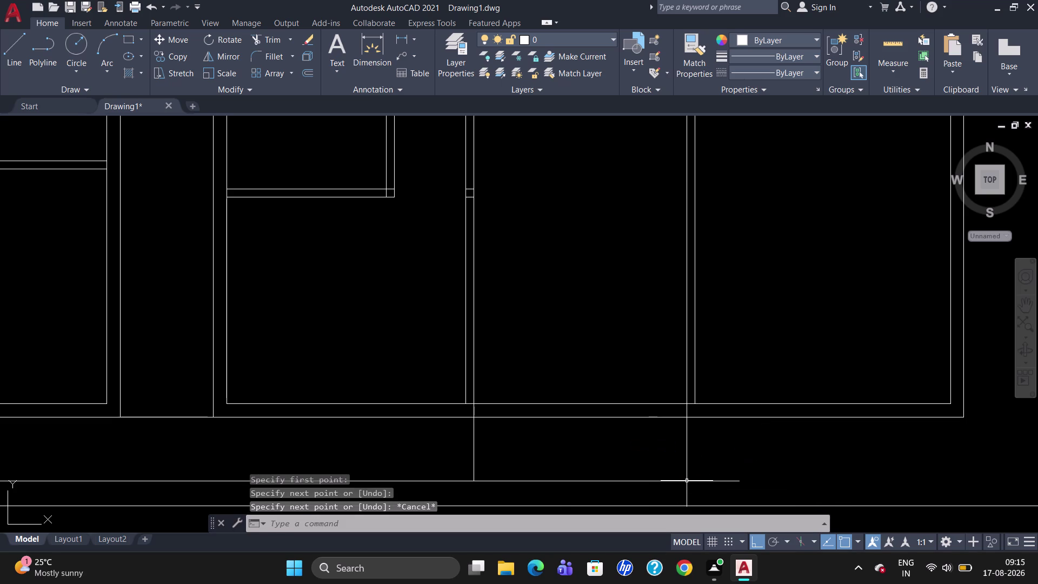
Offset the right vertical line 9" rightward and the left one 9" leftward.
text(9")
key(Return)
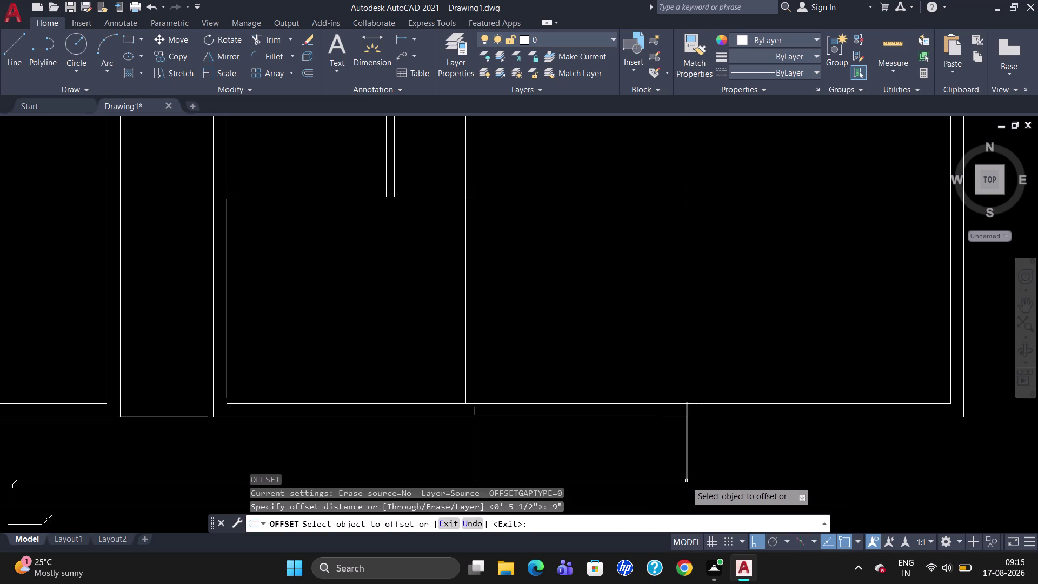
click(686, 452)
click(709, 453)
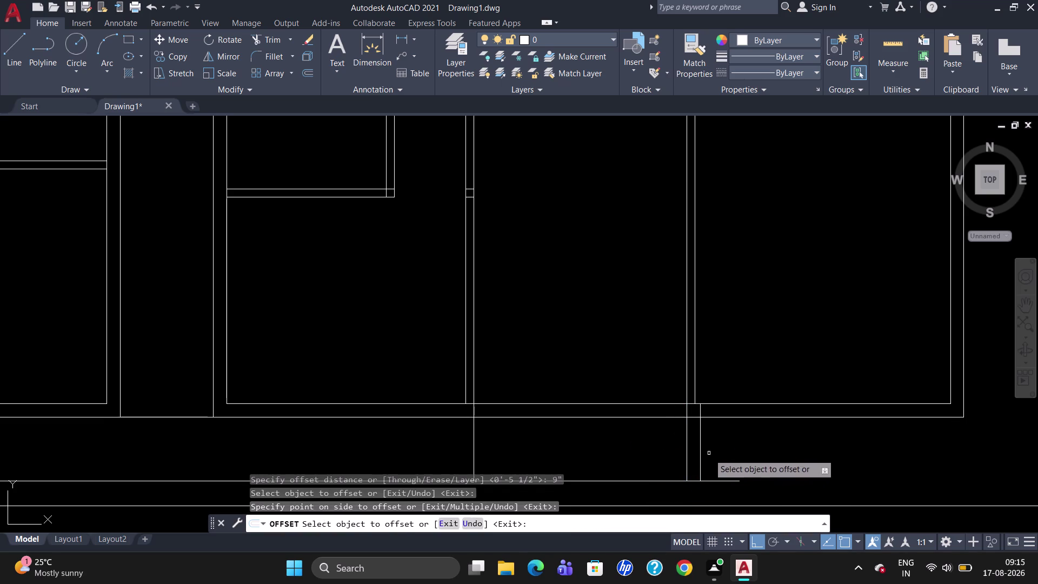
click(473, 451)
click(452, 453)
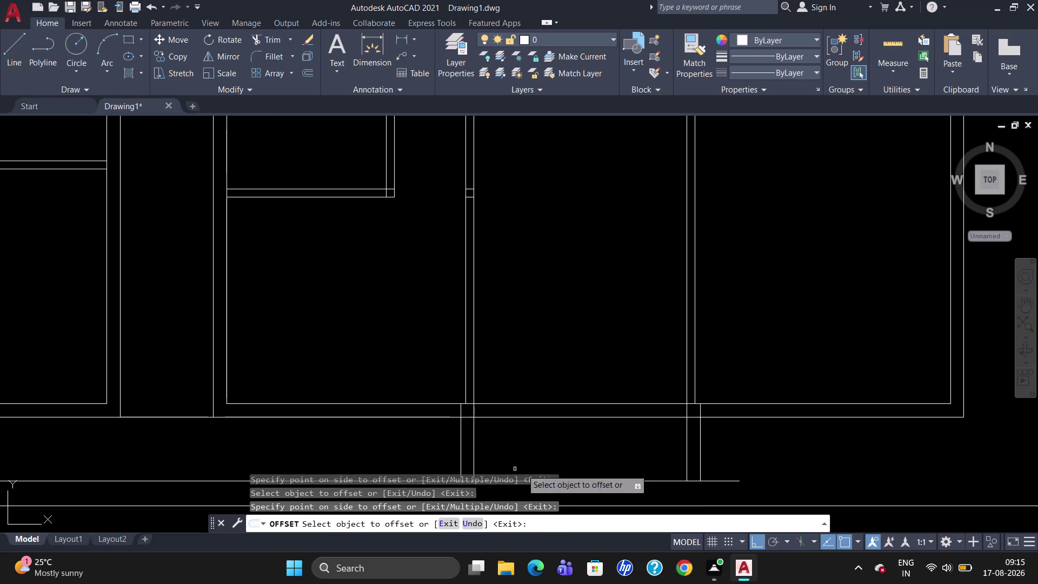
Offset the bottom horizontal line 3" upward.
click(620, 481)
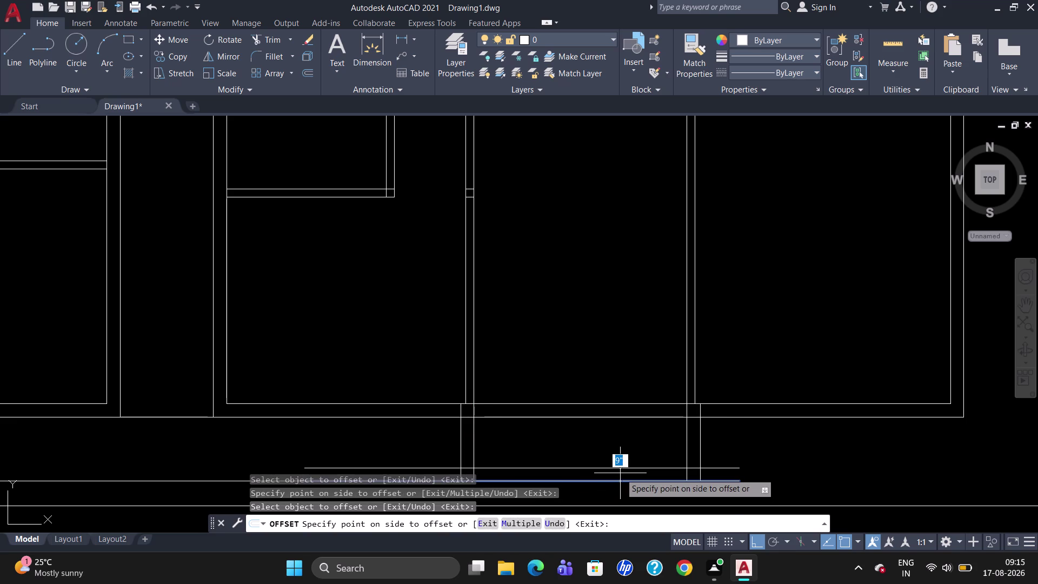
text(3)
text(")
key(Return)
key(Escape)
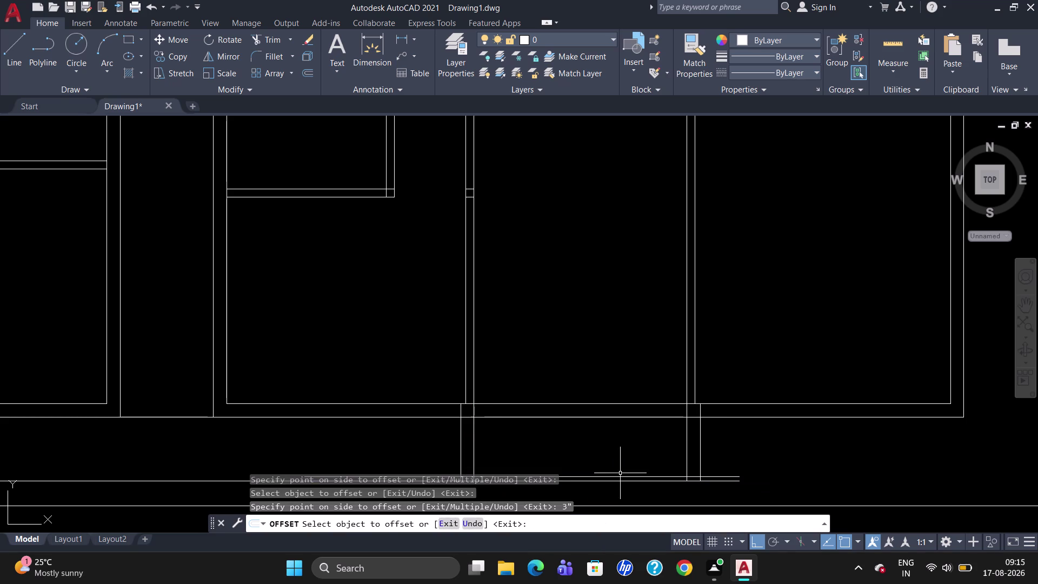
scroll(down, 3)
scroll(up, 3)
scroll(down, 3)
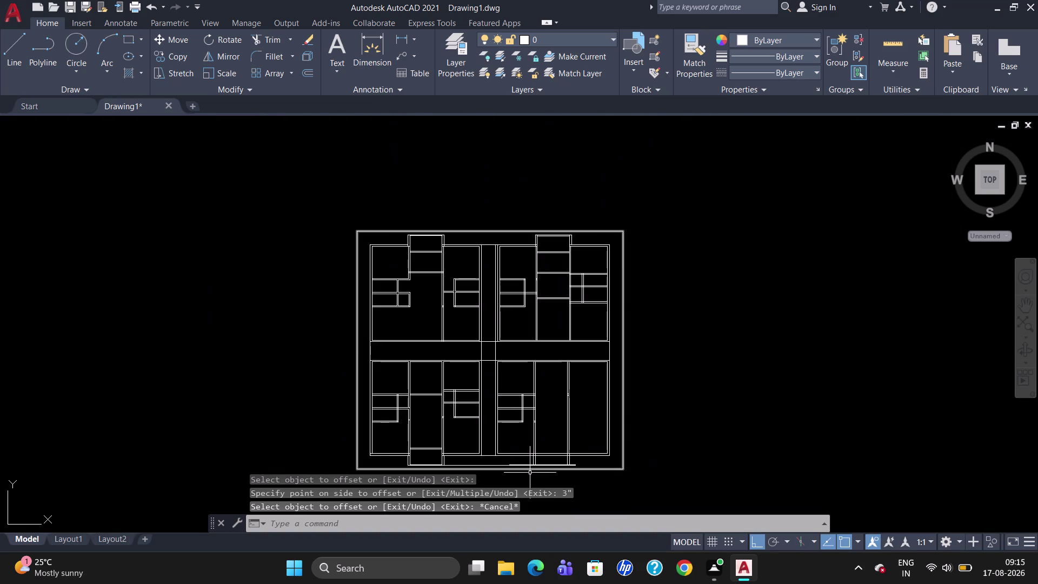
scroll(up, 3)
scroll(down, 3)
Trim the overlapping front ledge lines and wall ends at the junctions.
text(TR)
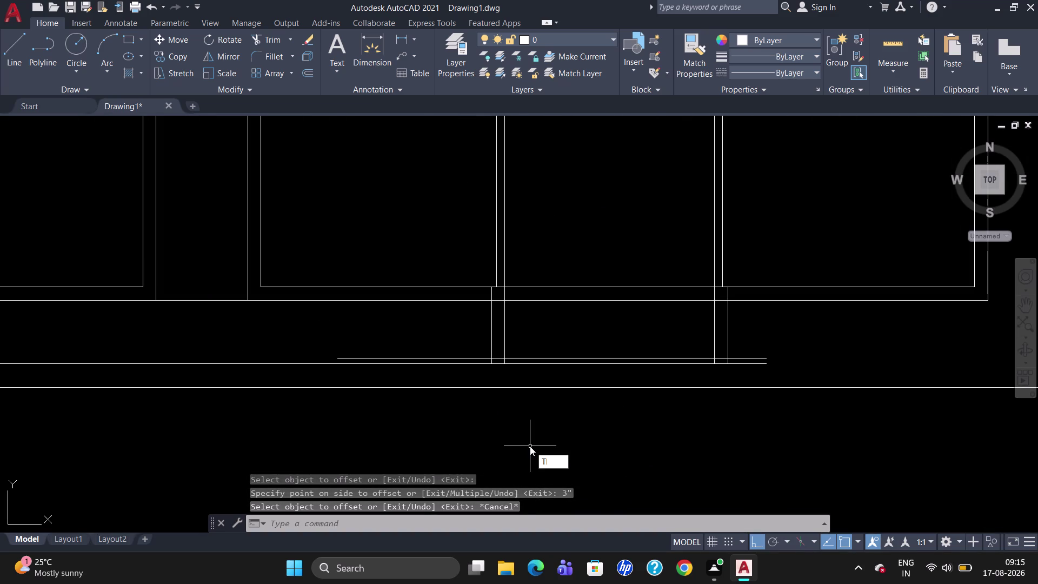
key(Return)
key(Return)
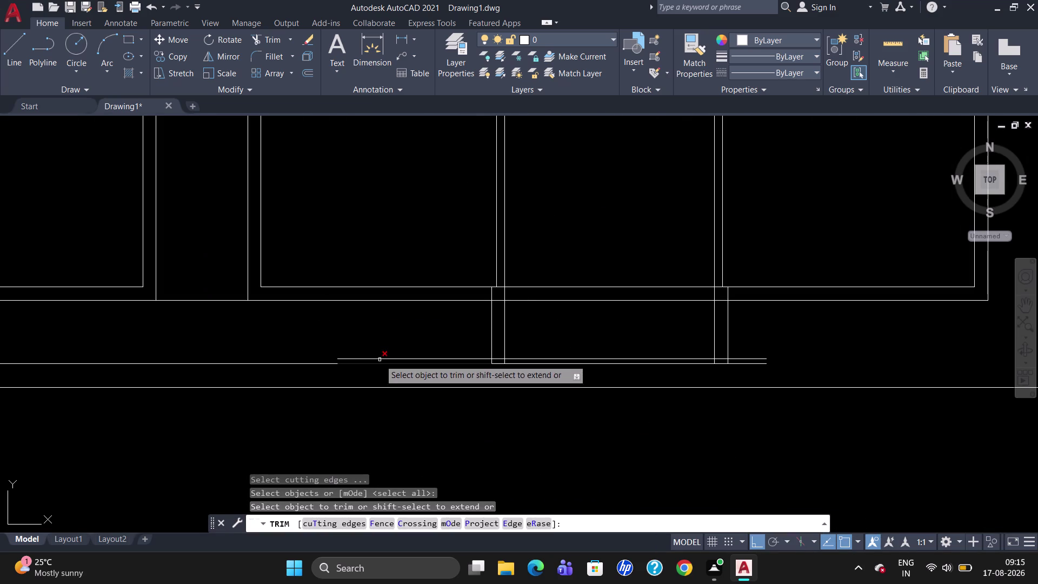
click(381, 357)
click(428, 359)
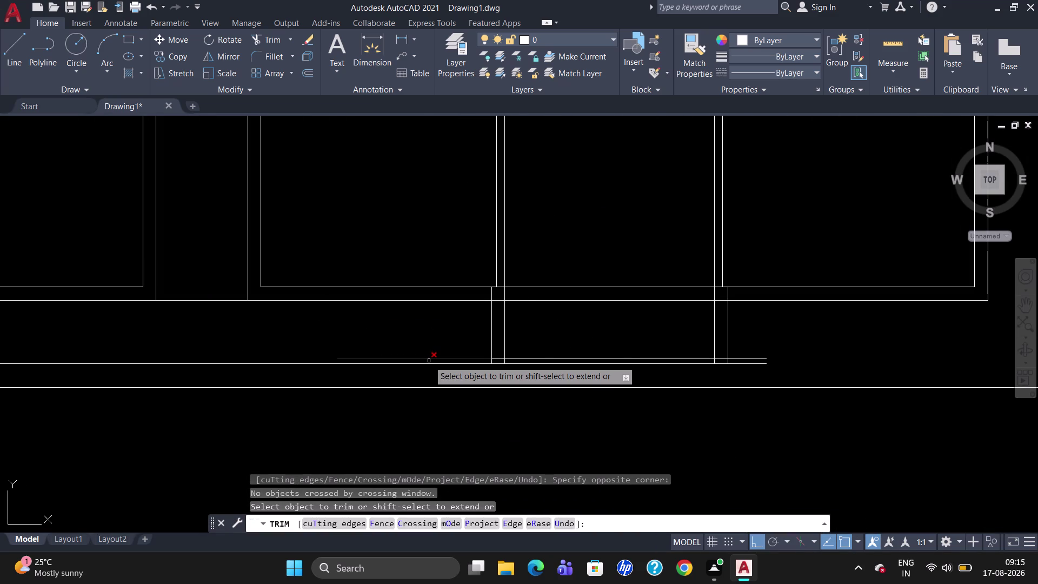
click(429, 361)
scroll(up, 3)
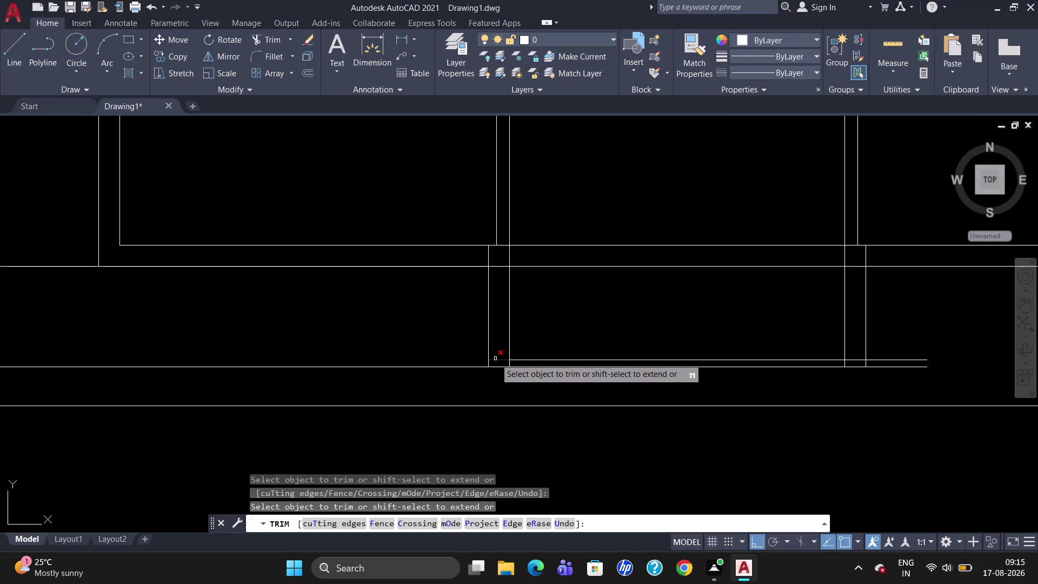
click(496, 361)
click(855, 361)
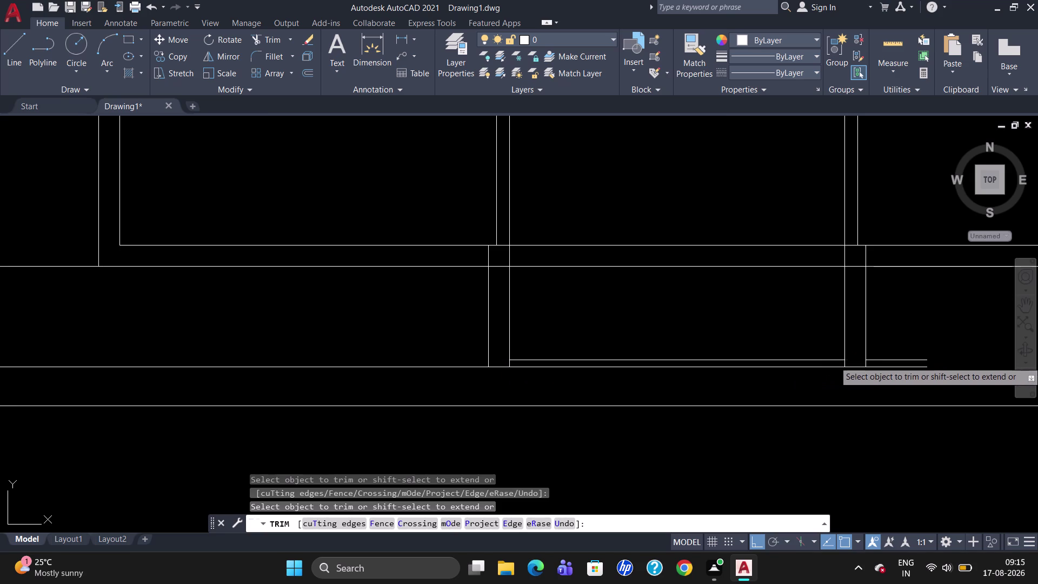
click(882, 358)
click(882, 359)
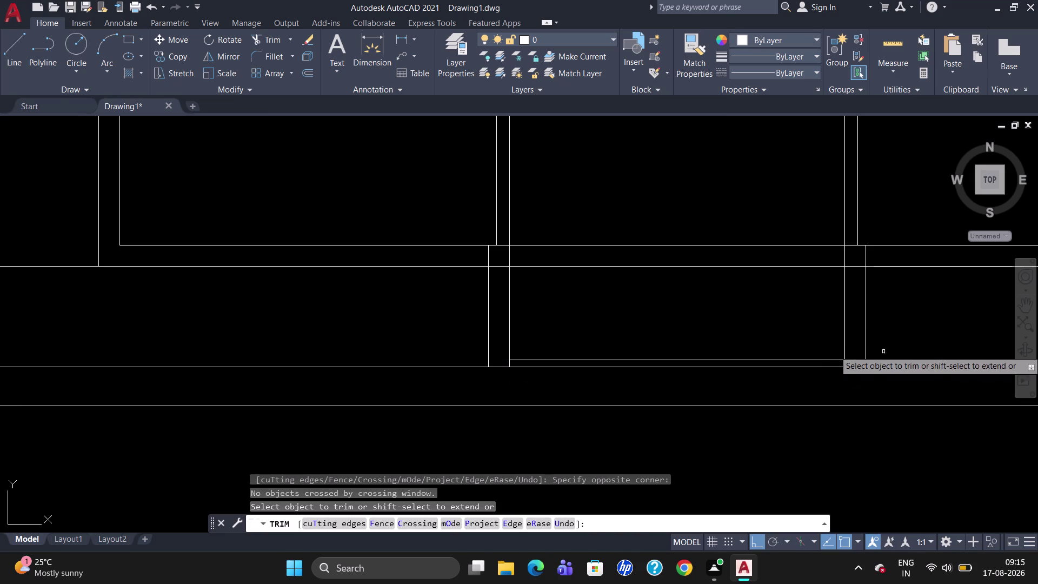
click(712, 266)
click(706, 247)
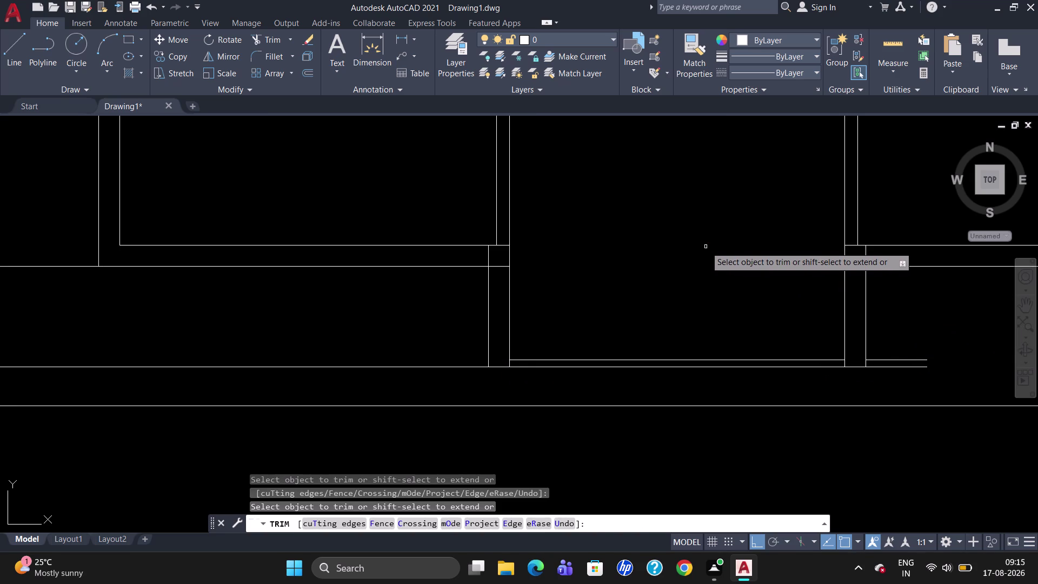
key(Escape)
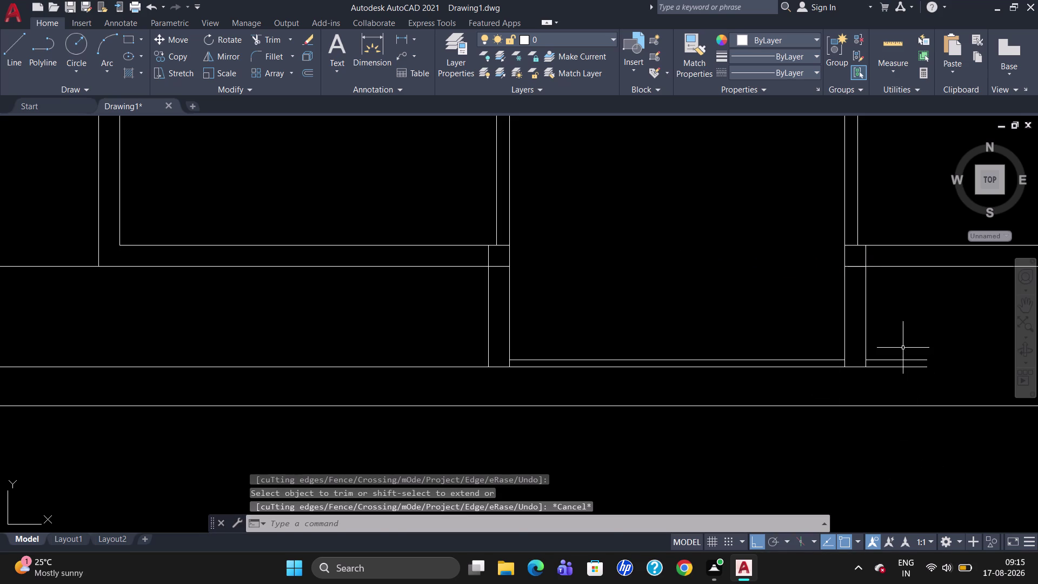
Erase the stray short wall line at the lower-right junction.
drag(903, 337, 903, 371)
key(Escape)
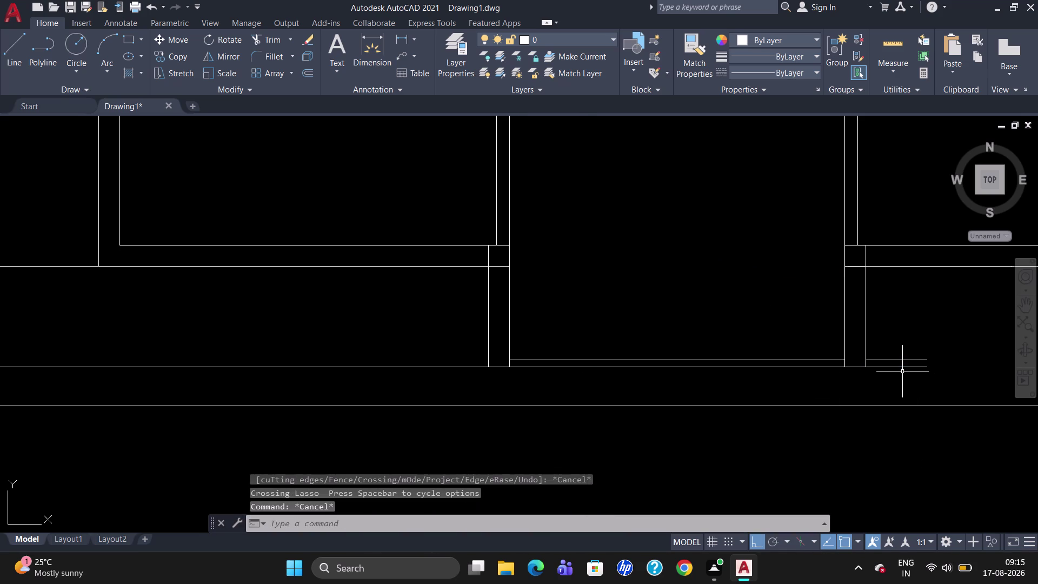
click(897, 362)
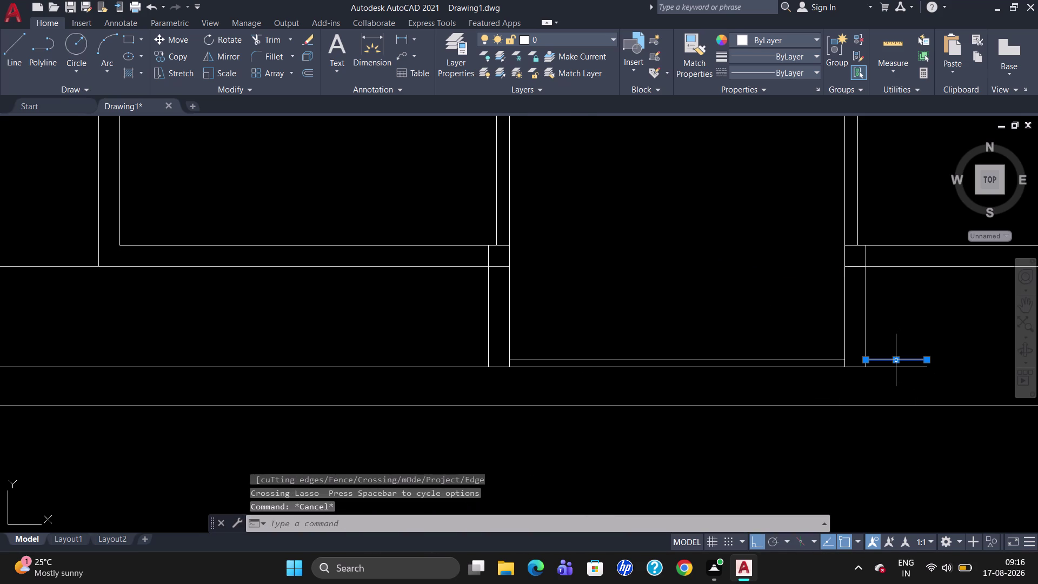
key(Delete)
Trim the leftover wall end at the lower-right junction.
text(T)
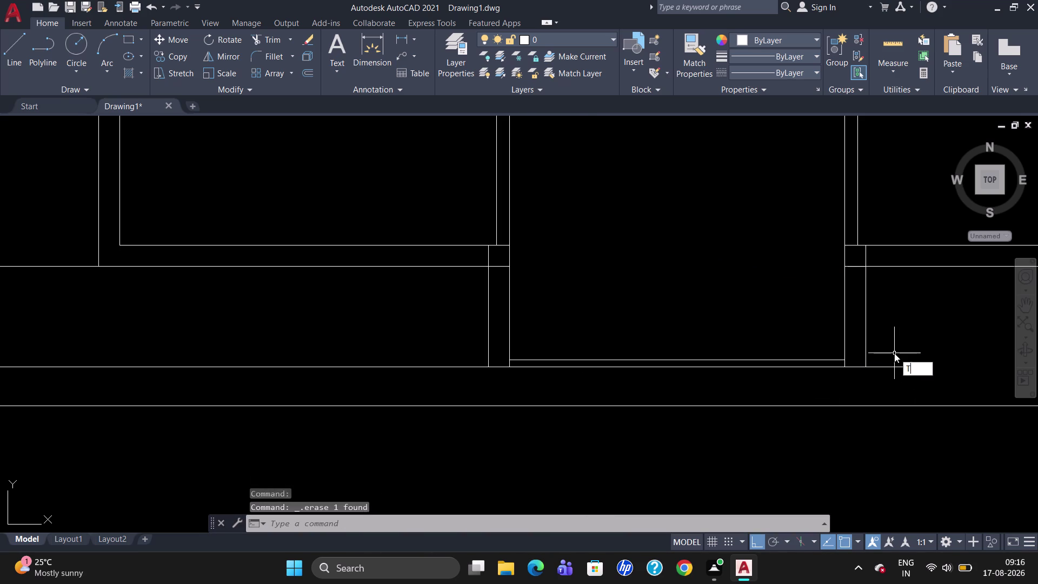
text(R)
key(Return)
key(Return)
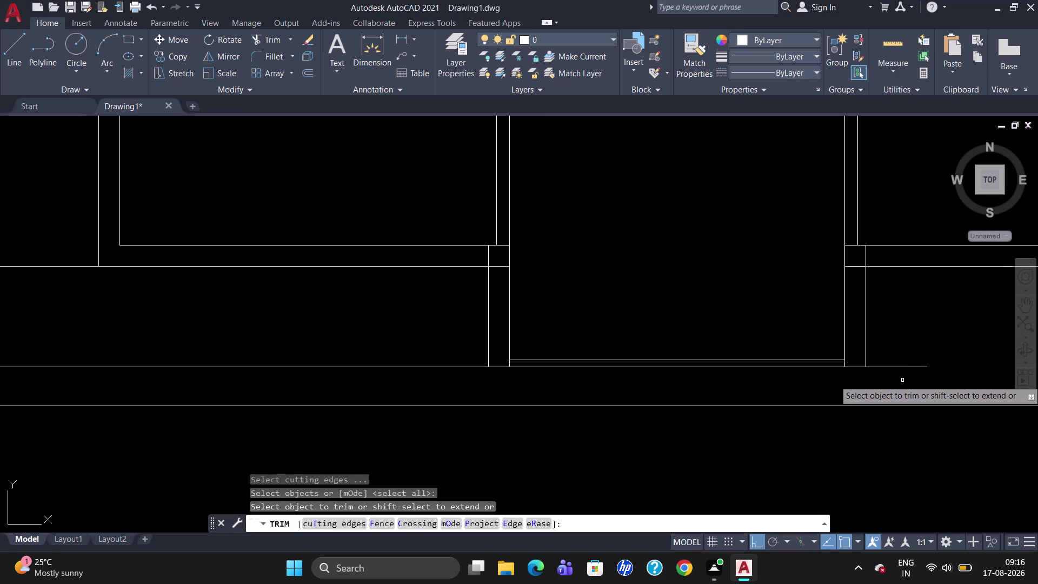
click(901, 367)
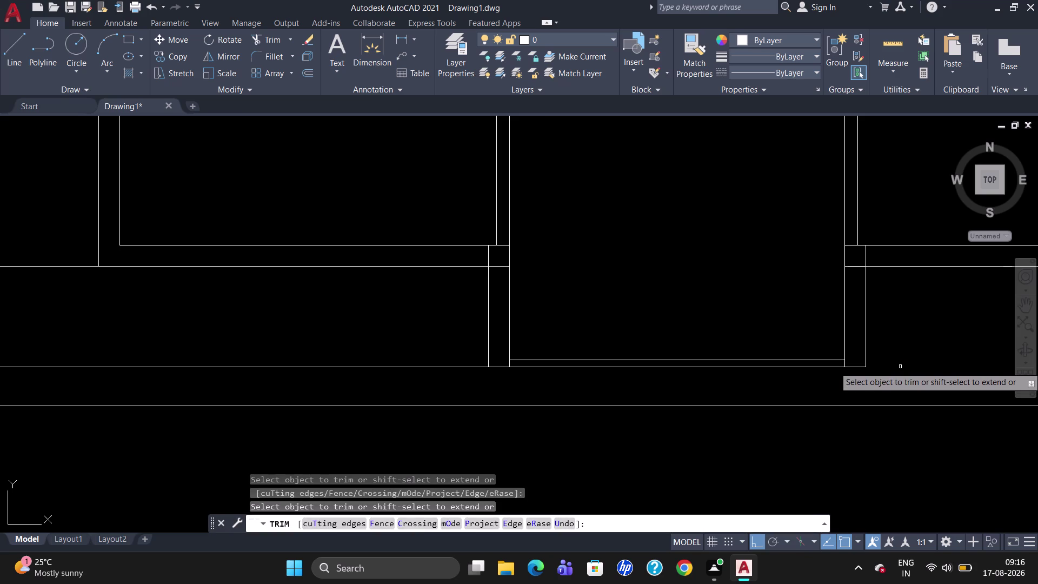
key(Escape)
Offset the front wall line 5'10" toward the inner side.
scroll(down, 3)
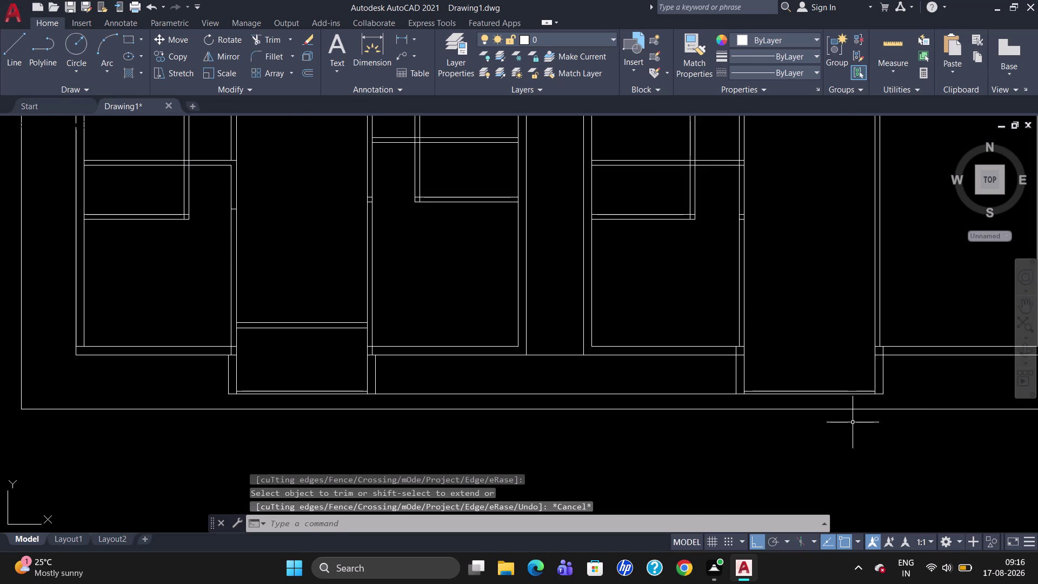
scroll(up, 3)
scroll(down, 3)
scroll(up, 3)
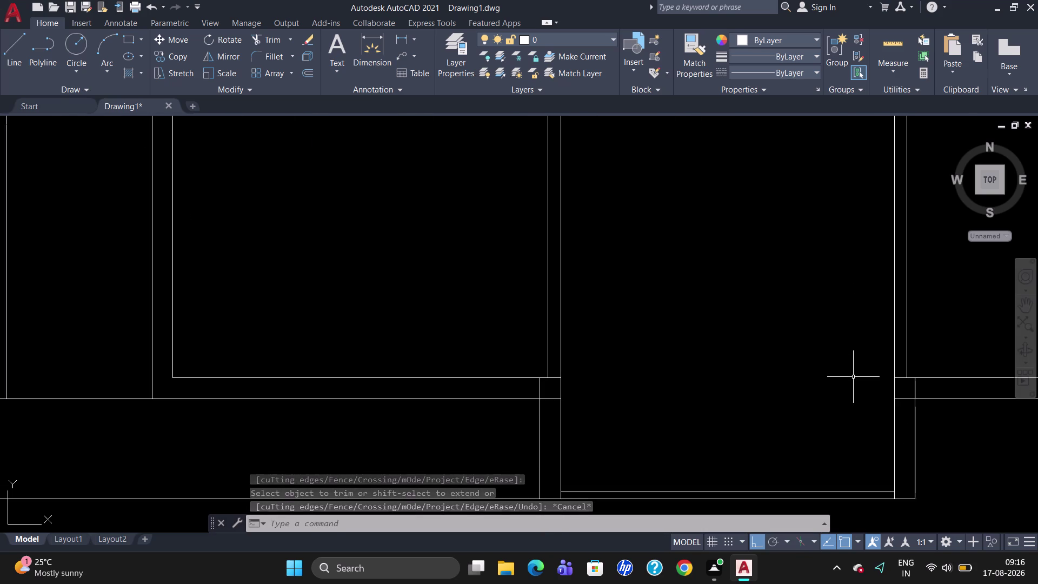
scroll(down, 3)
scroll(up, 3)
scroll(up, 3)
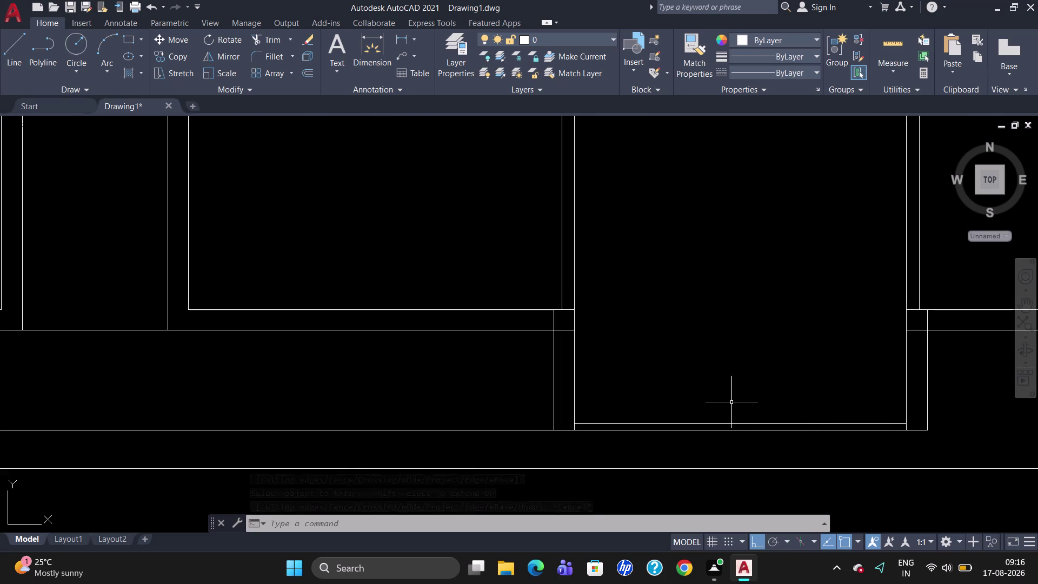
key(o)
key(Return)
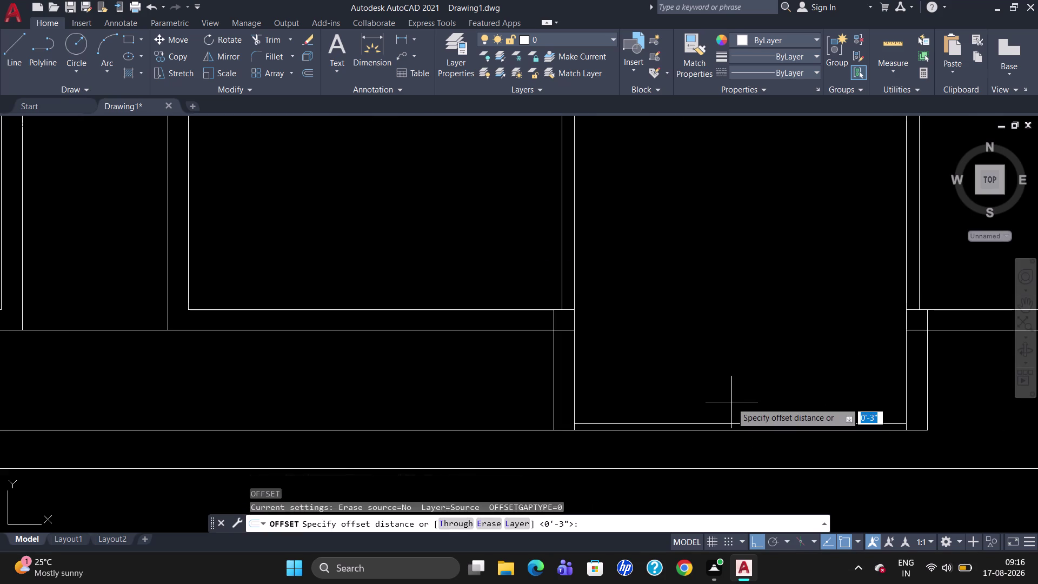
text(5'1)
text(0")
key(Return)
scroll(up, 3)
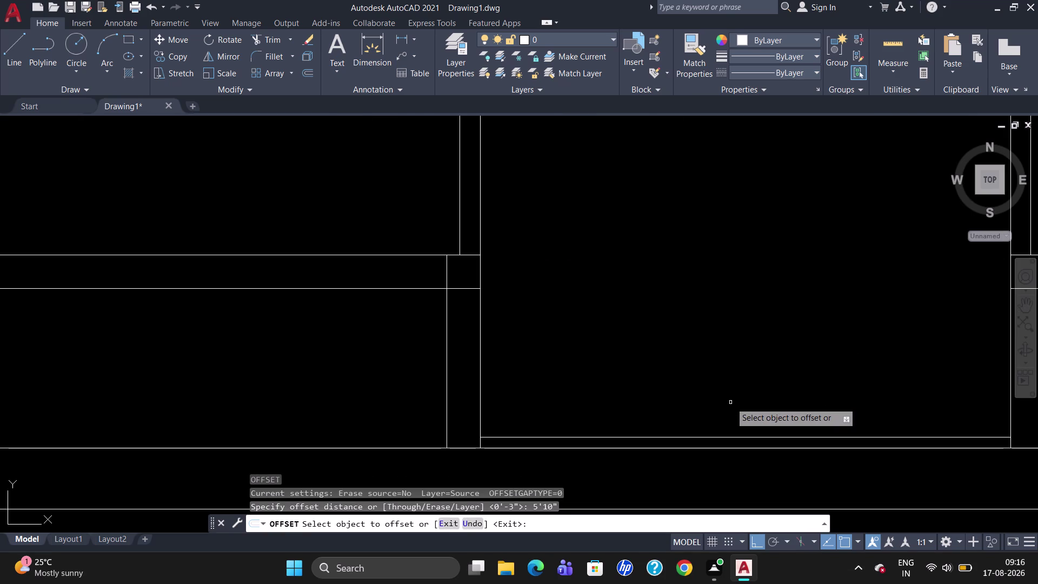
click(715, 439)
click(713, 353)
scroll(down, 3)
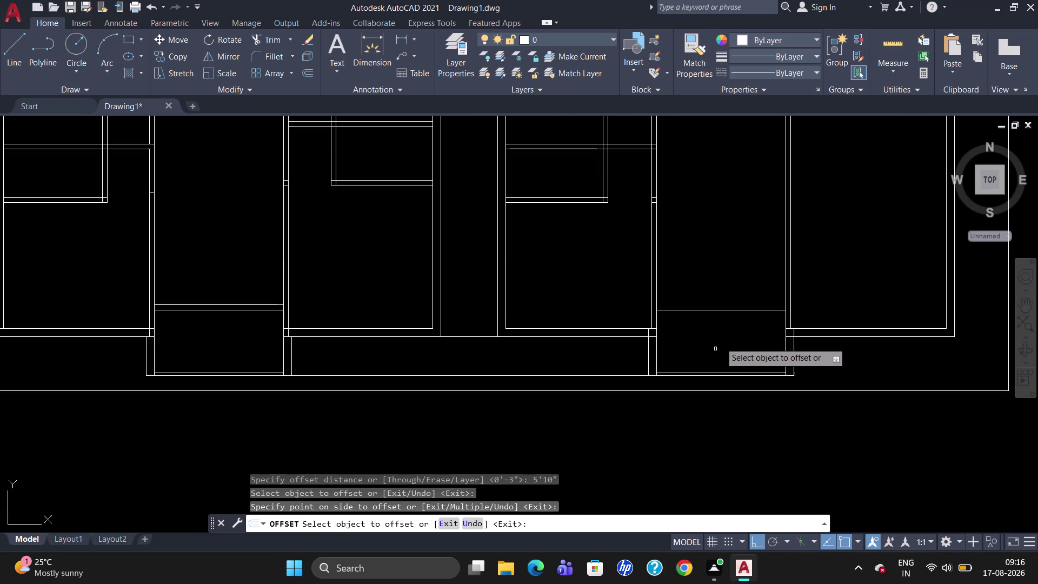
scroll(down, 3)
scroll(up, 3)
scroll(down, 3)
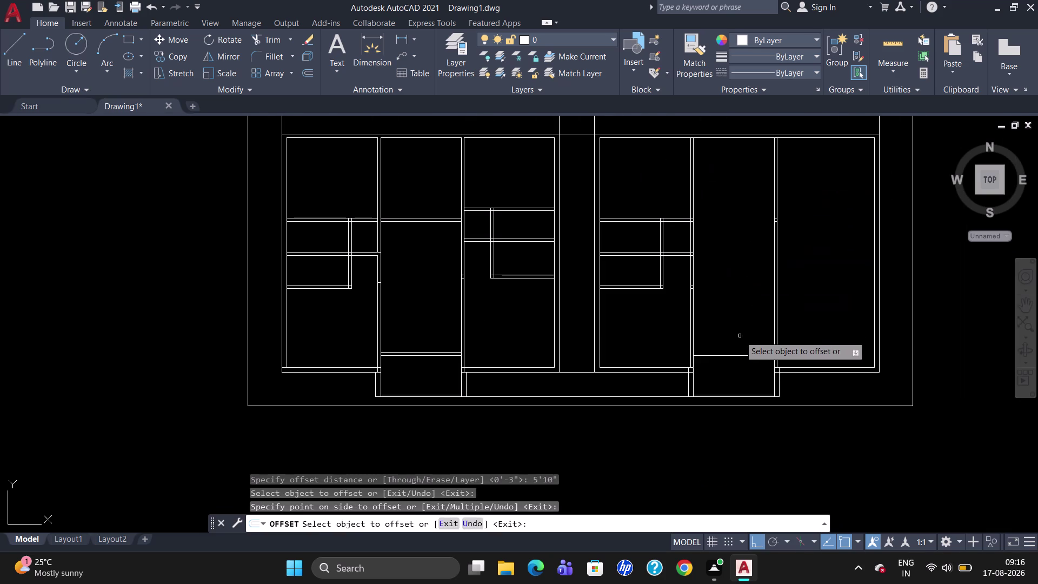
Create trial partition lines with 5.5", 19'6" and 5.5" offsets.
click(739, 354)
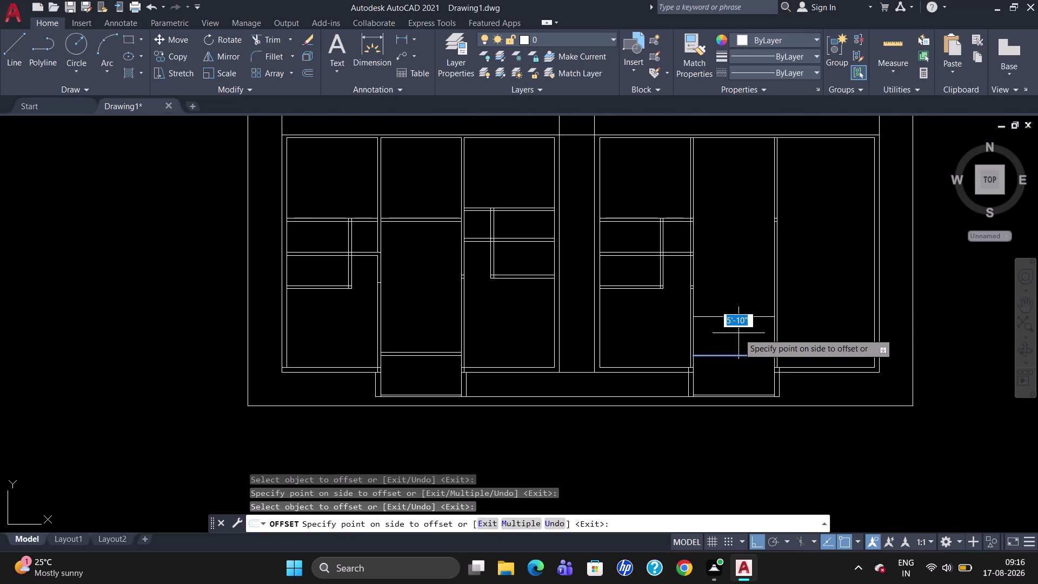
text(5.5")
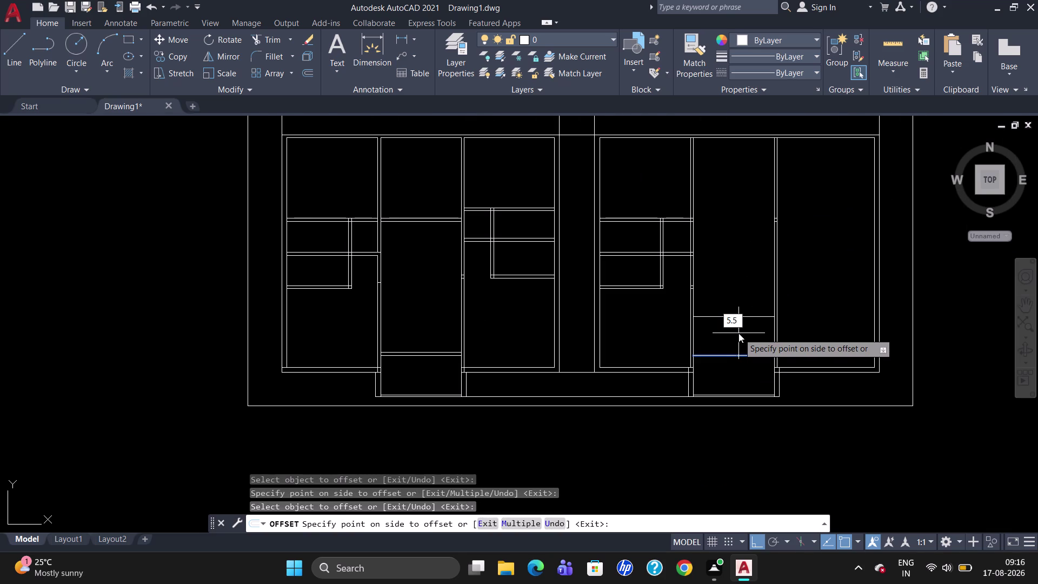
key(shift+Return)
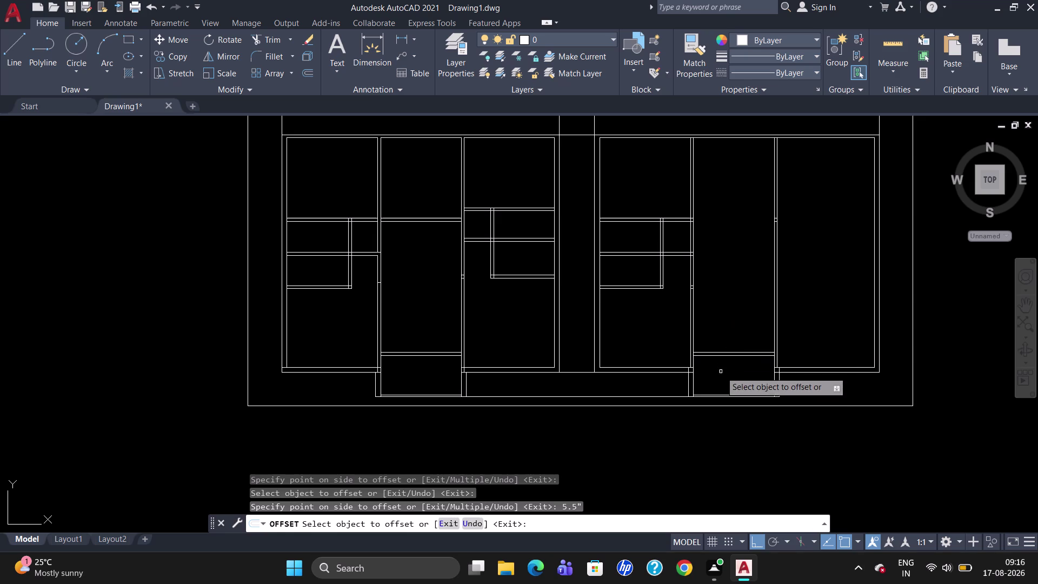
click(728, 352)
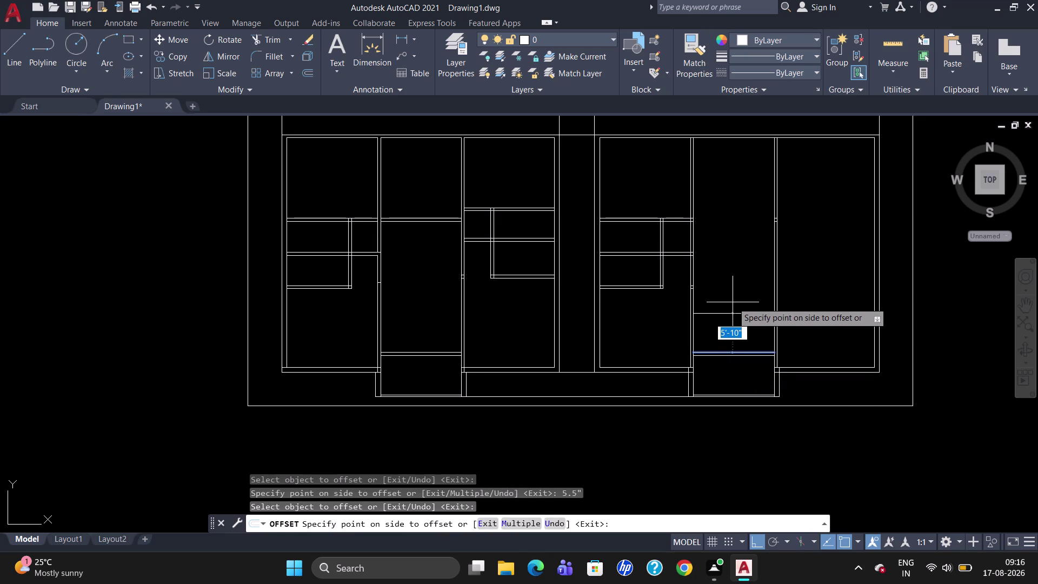
text(19')
text(6)
text(")
key(Return)
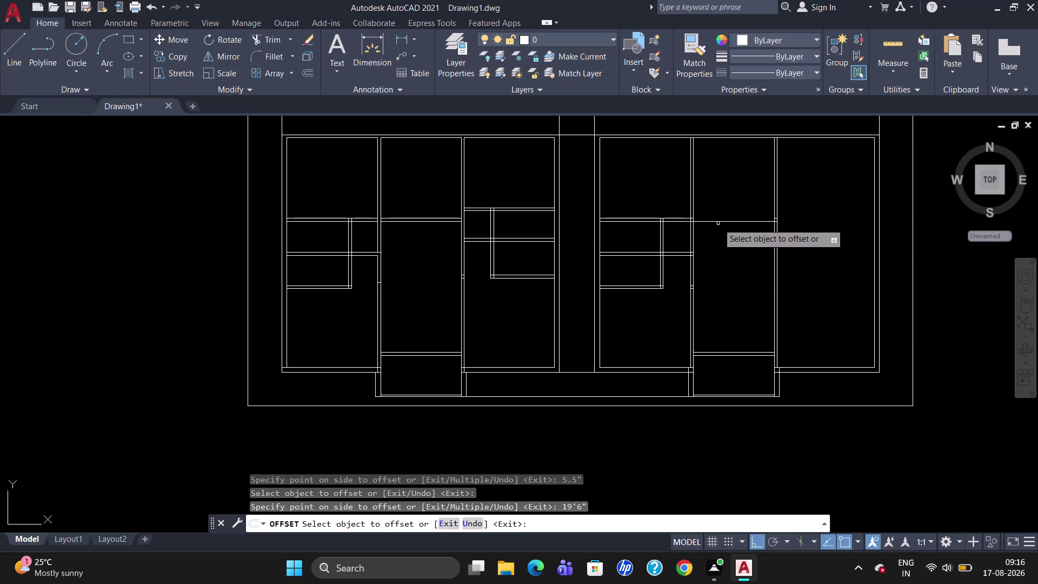
click(718, 222)
text(5.)
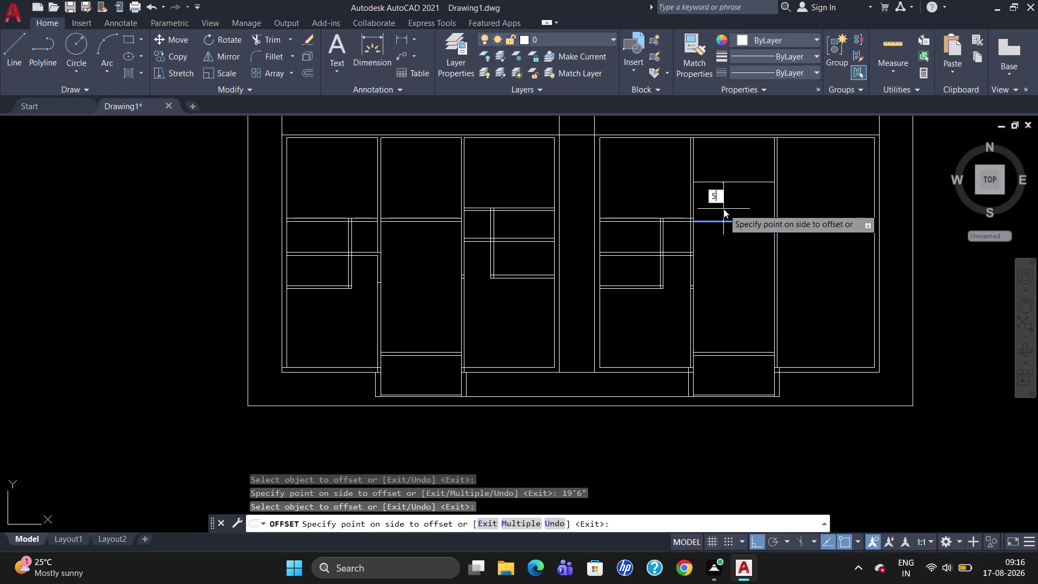
text(5")
key(Return)
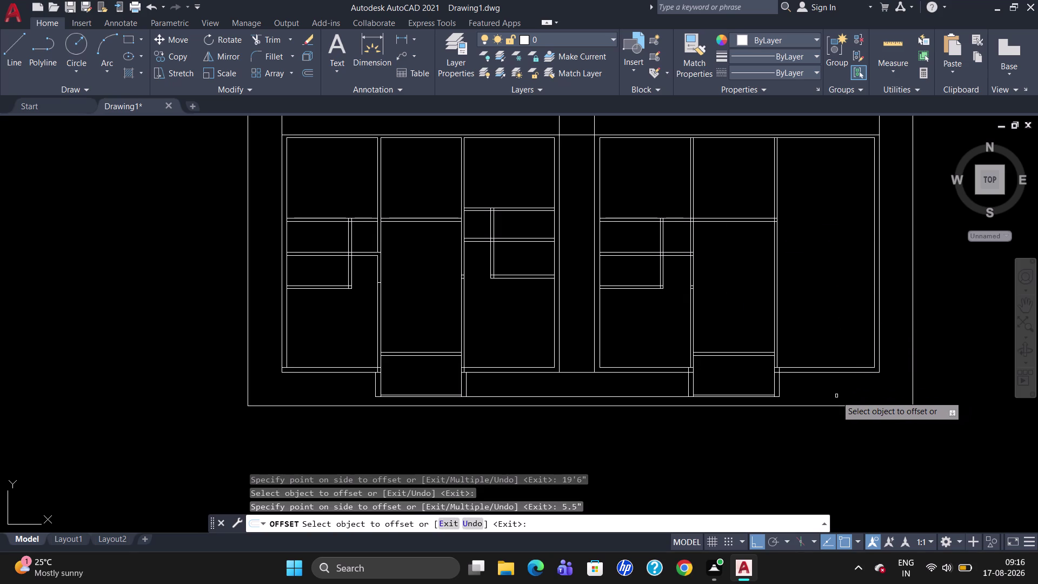
Offset the right room's bottom inner wall 12', then 5.5" for thickness.
click(839, 365)
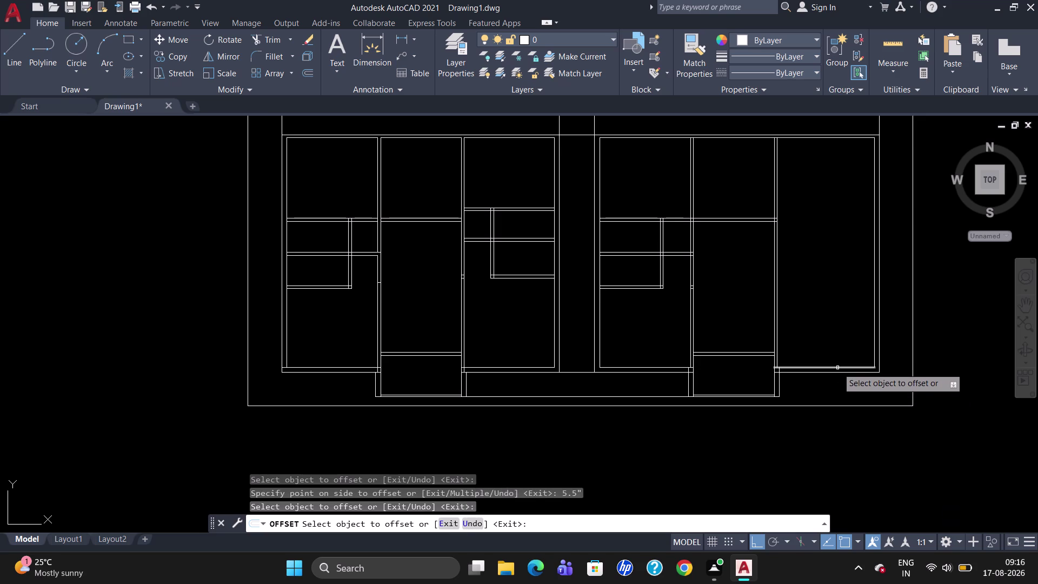
click(837, 368)
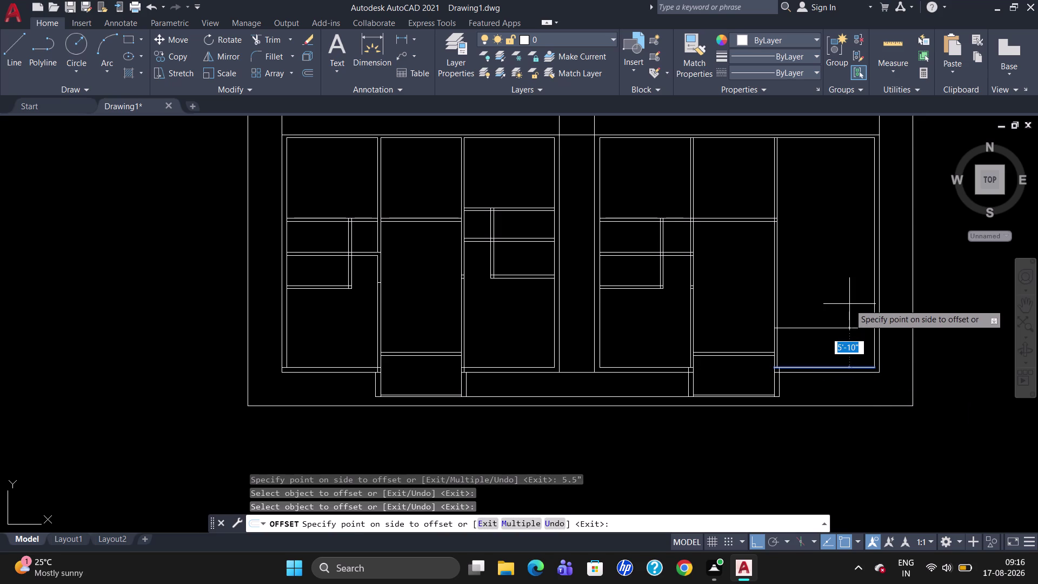
text(12')
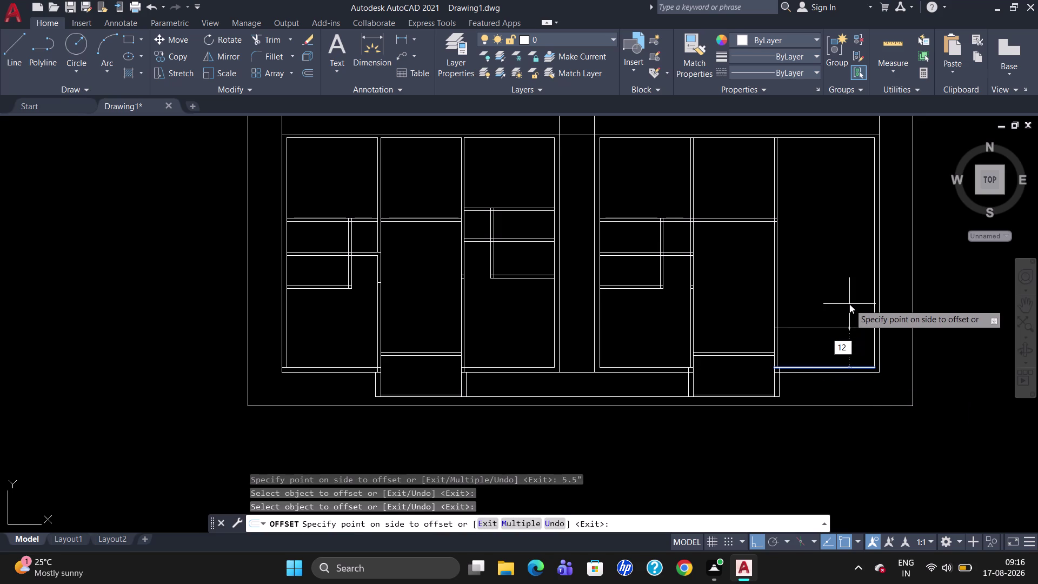
key(Return)
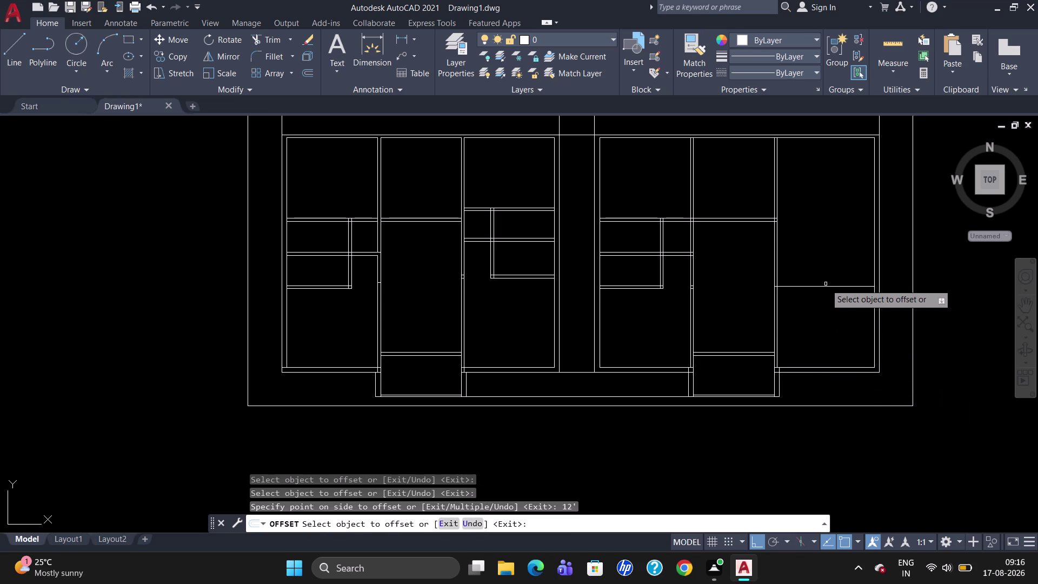
click(826, 286)
text(5)
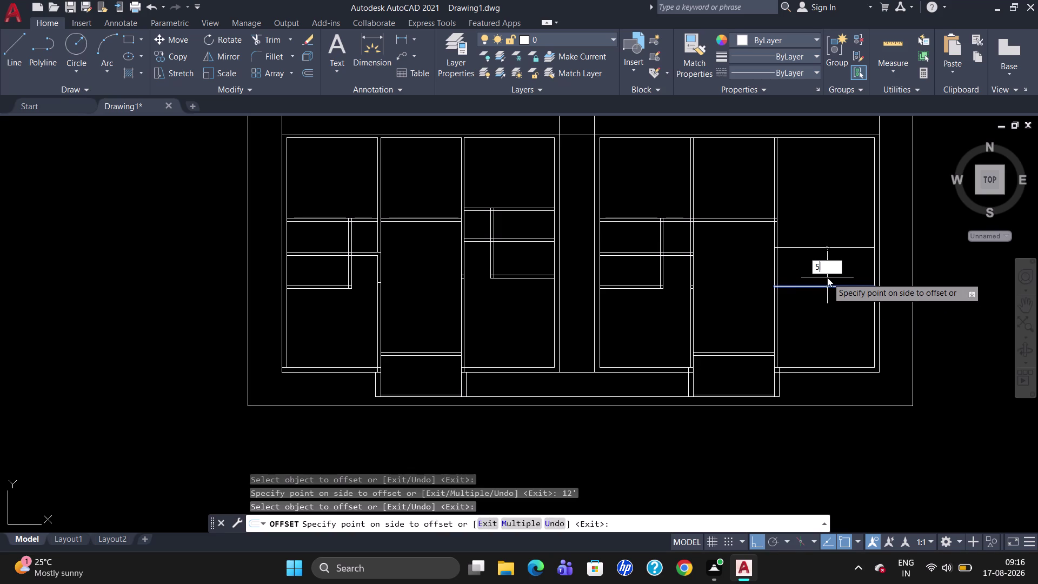
text(.5")
key(Return)
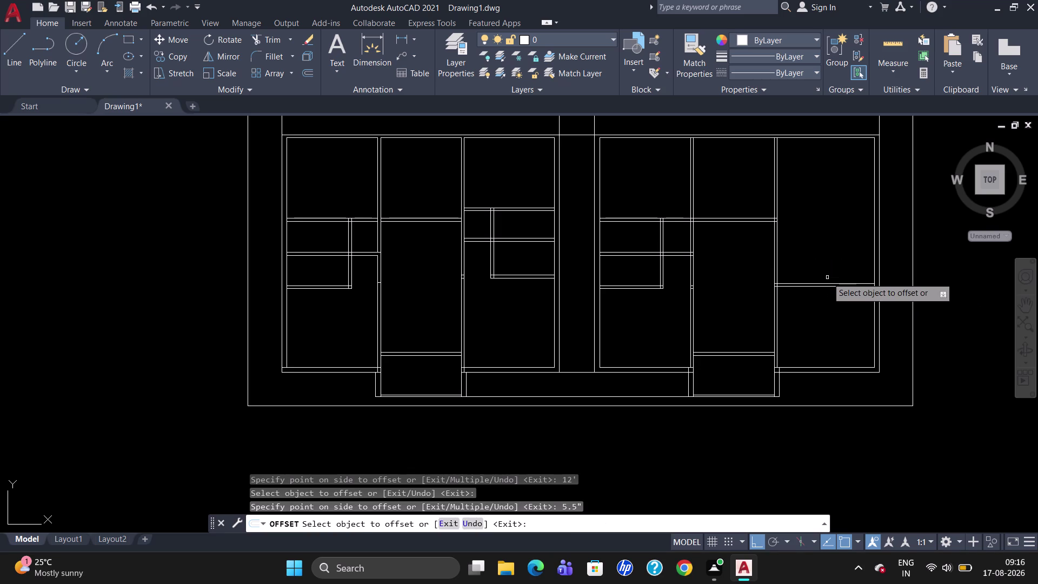
click(828, 282)
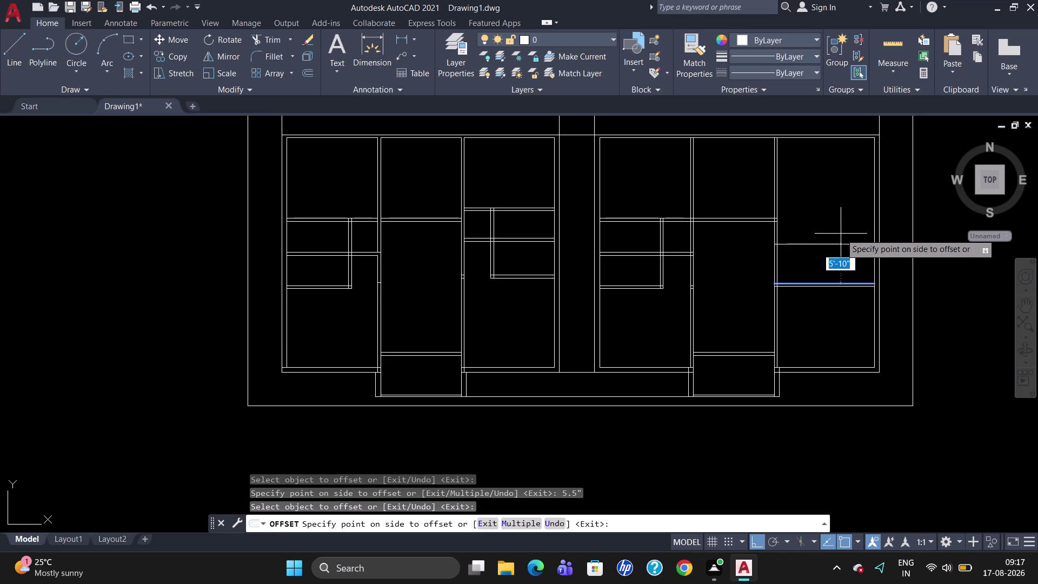
key(Escape)
Delete the misplaced new partition lines.
click(817, 287)
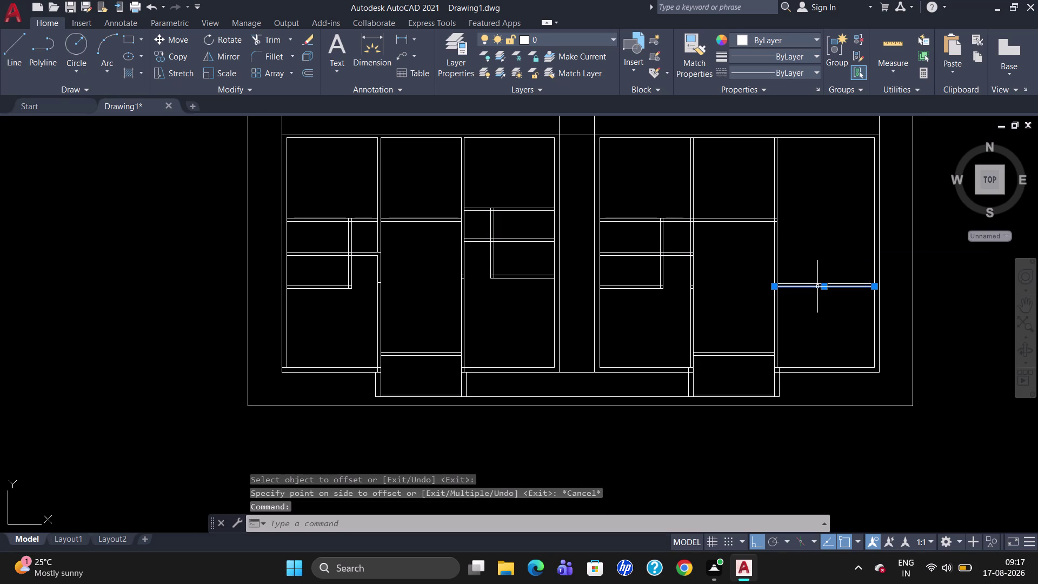
click(818, 284)
key(BackSpace)
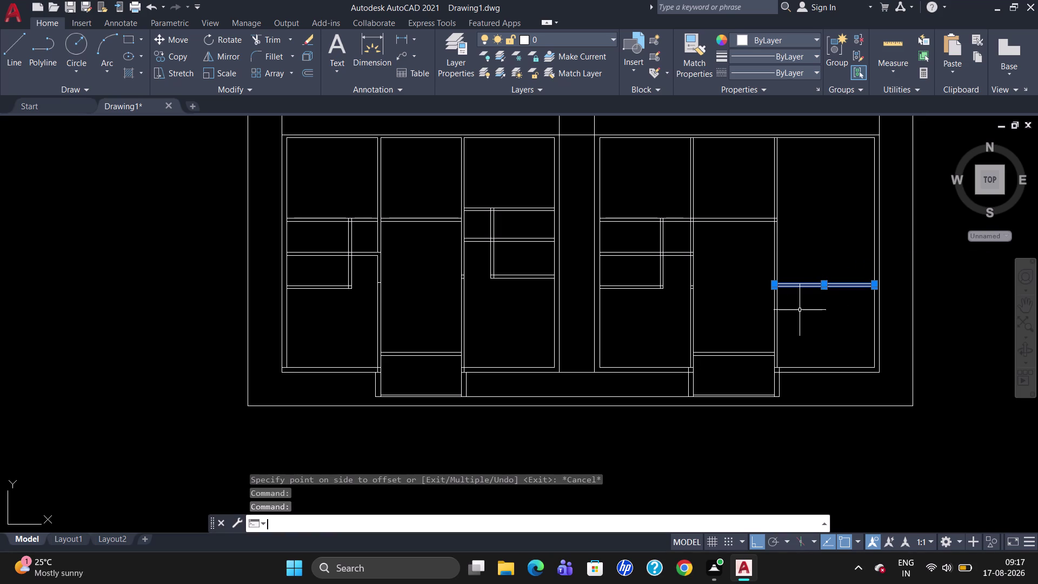
key(Delete)
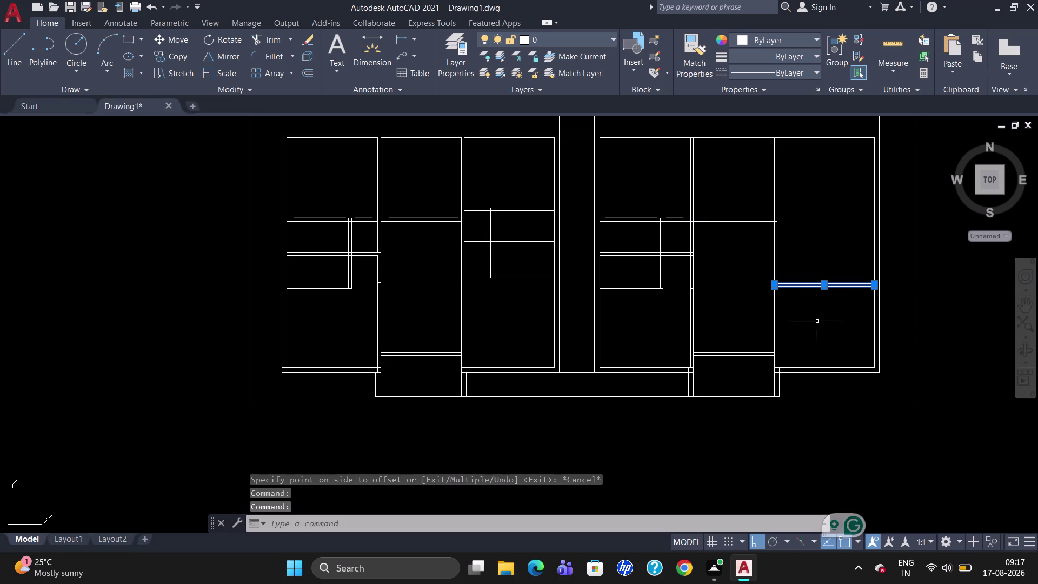
key(Delete)
Offset the bottom wall 14' into the room and double it at 5.5".
key(o)
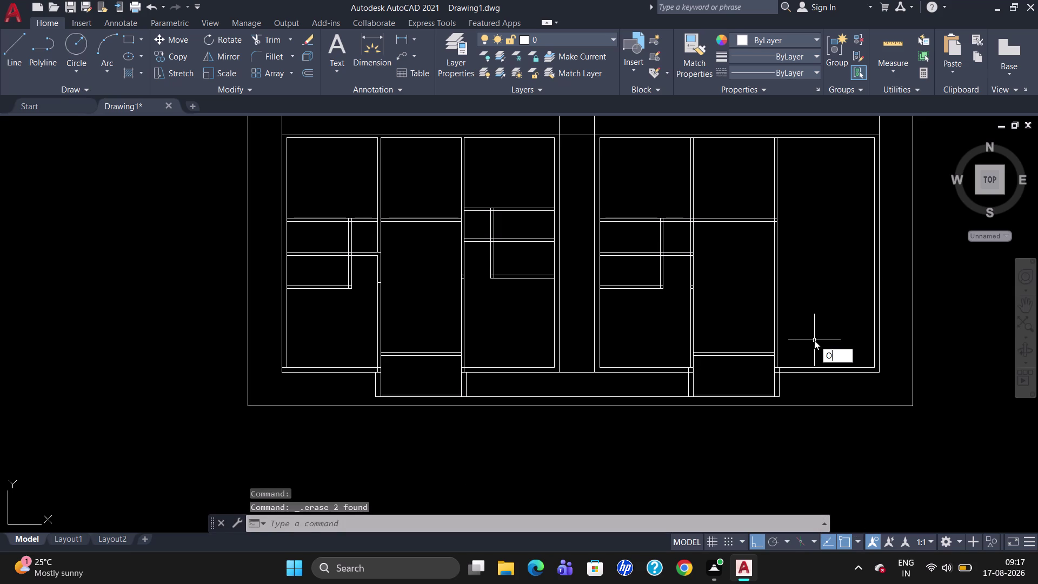
key(Return)
text(14')
key(Return)
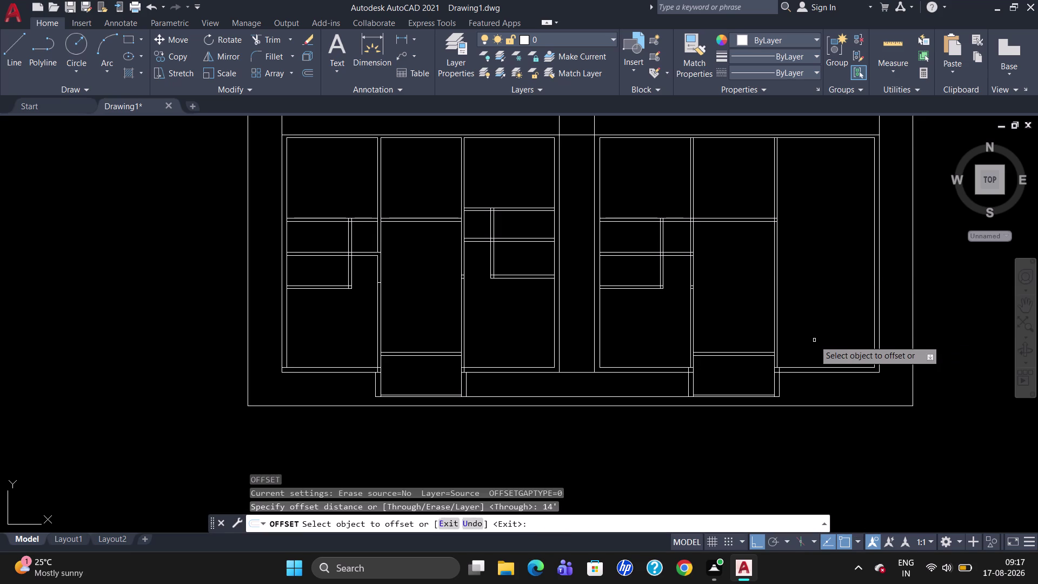
click(827, 366)
click(824, 297)
click(820, 274)
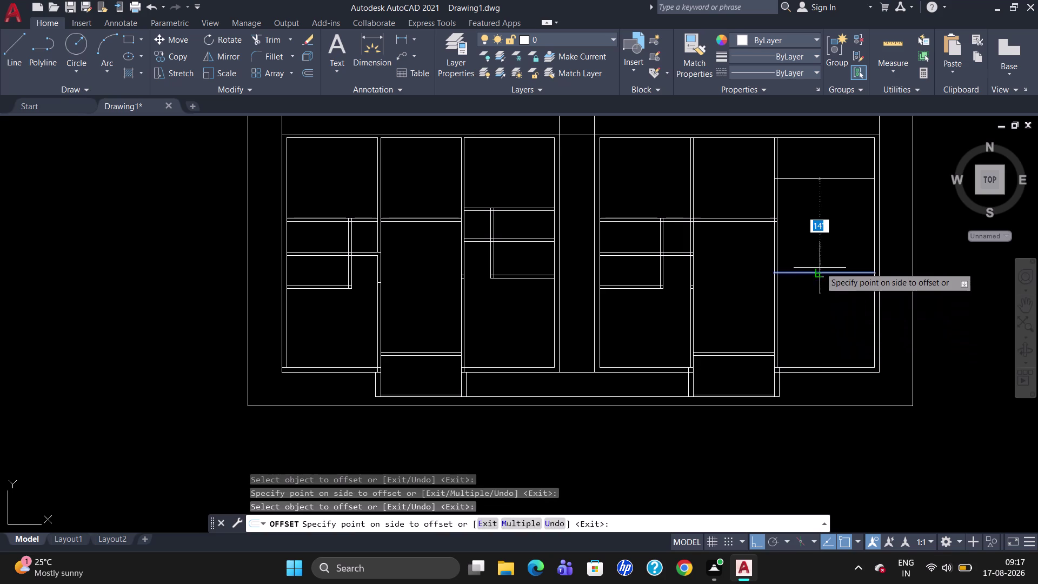
text(5.5)
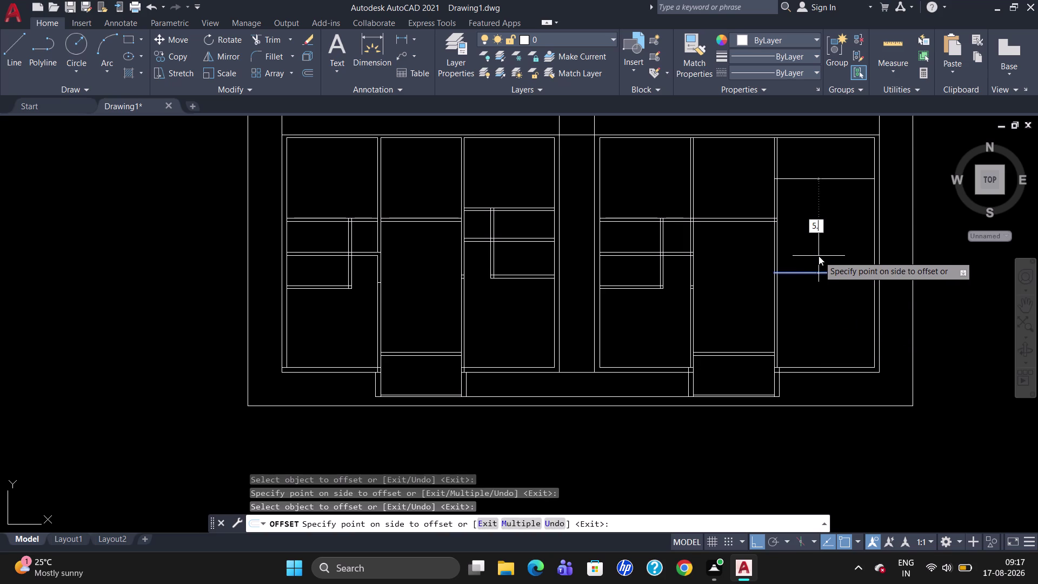
text(")
key(shift+Return)
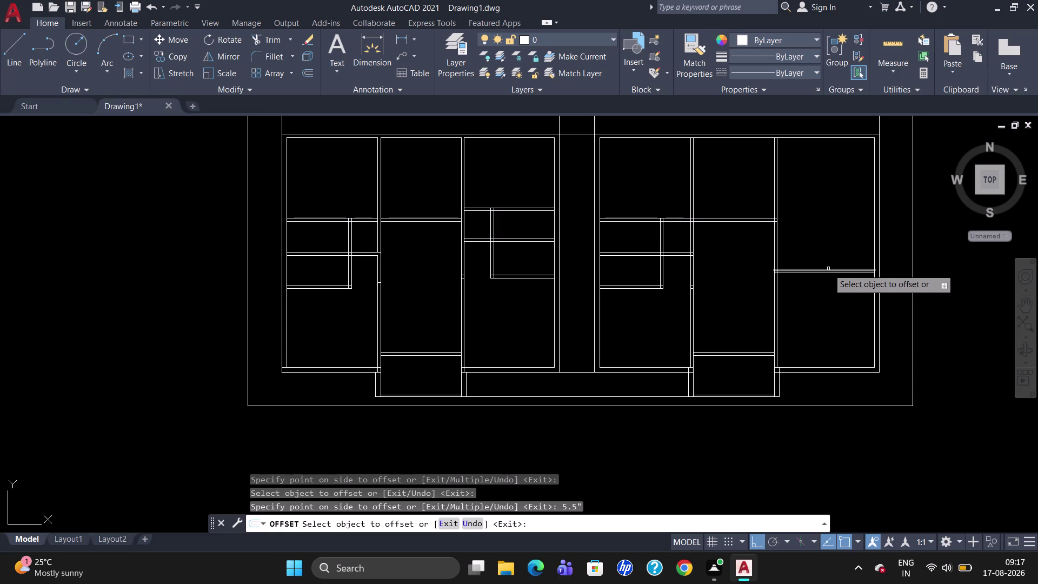
scroll(up, 3)
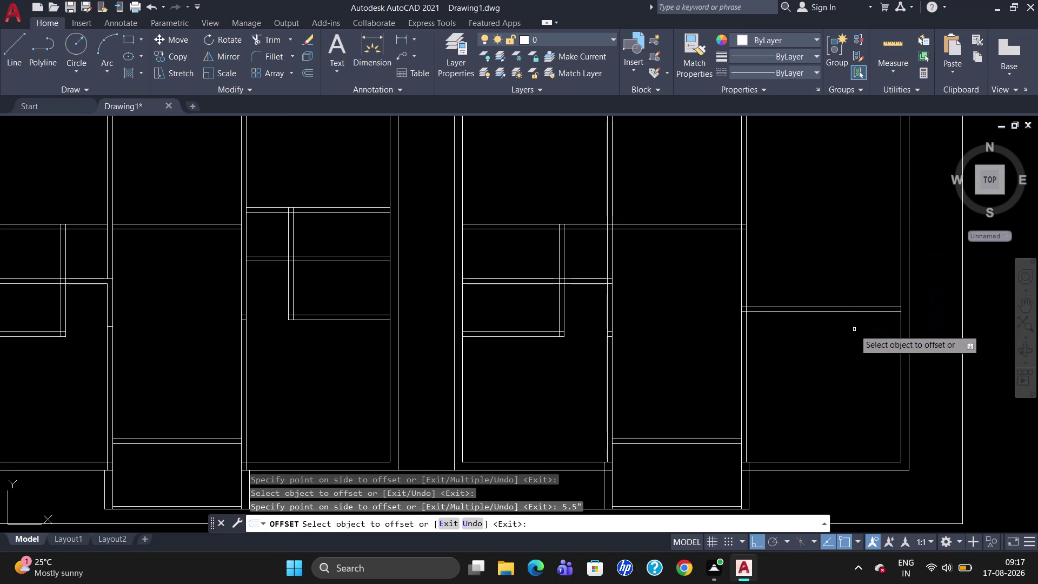
Add a wall 5' above the lower line, doubled at 5.5".
click(853, 305)
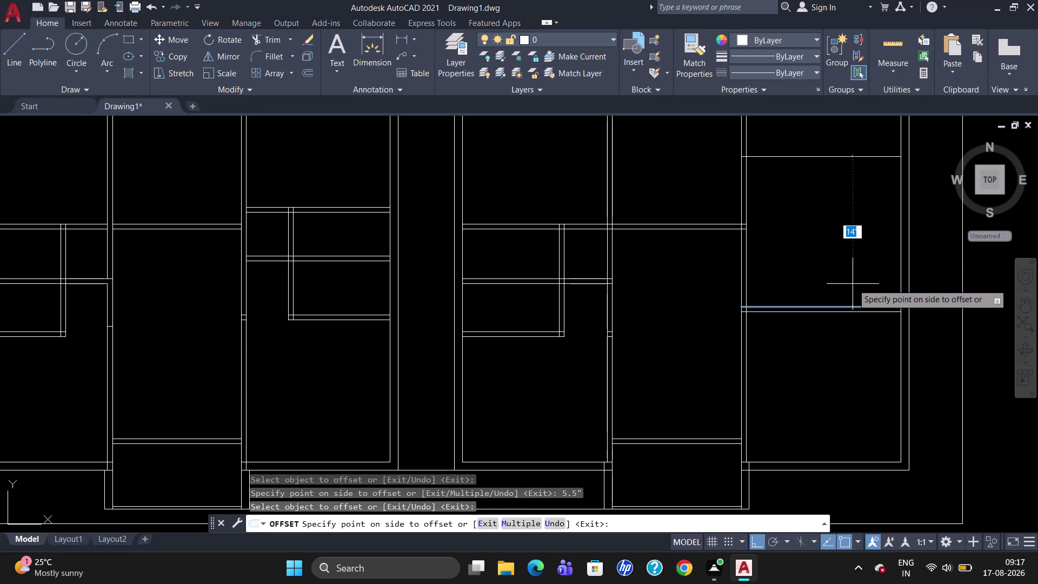
text(5')
key(Return)
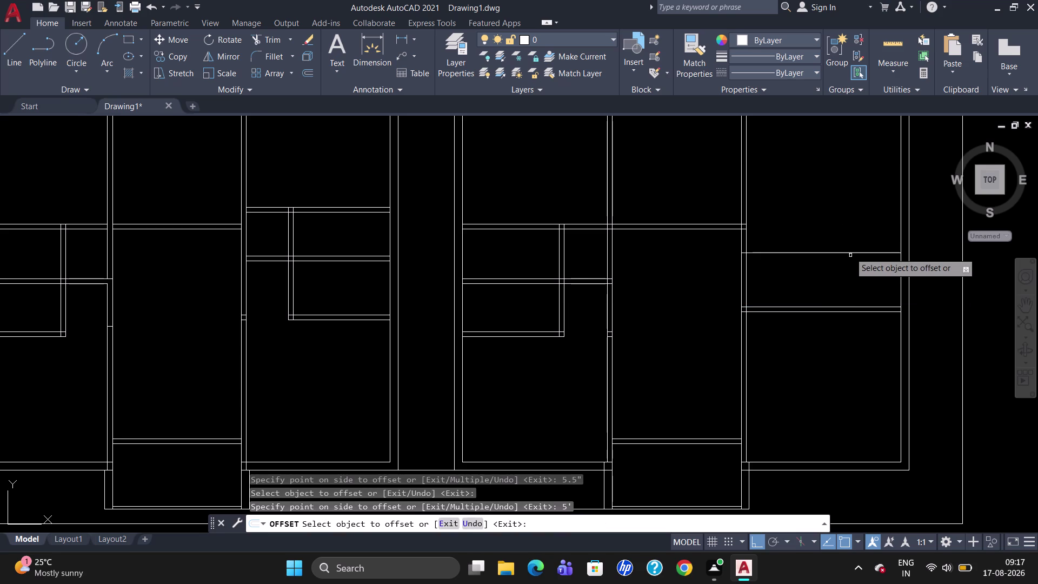
click(848, 252)
text(5)
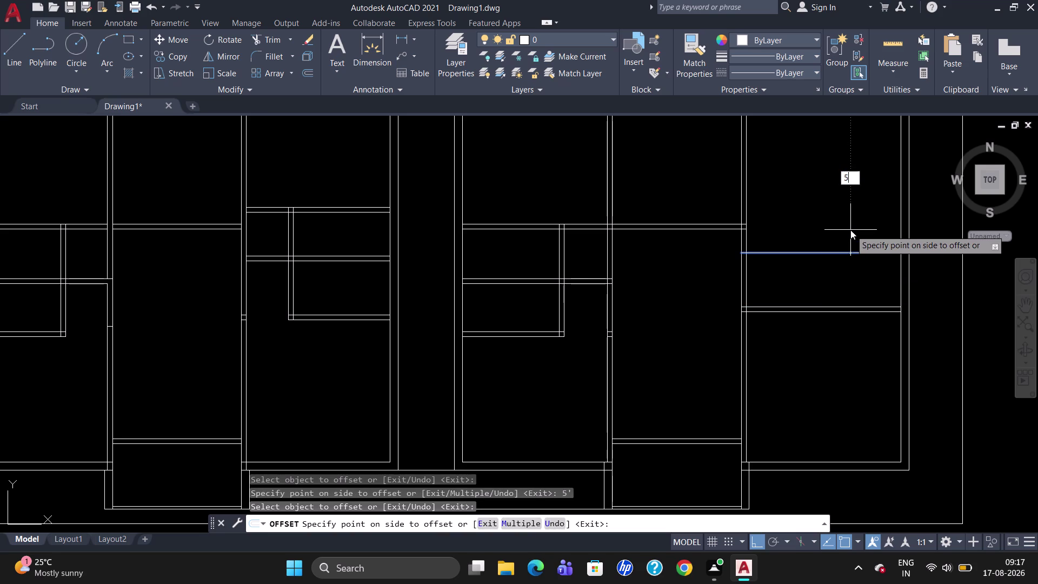
text(.5")
key(Return)
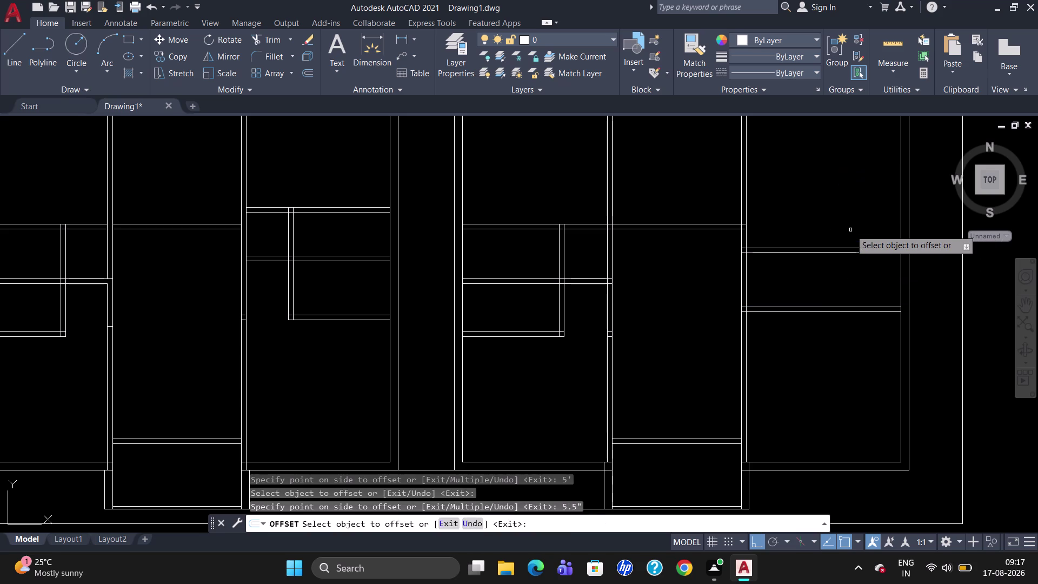
Add a wall 4'1" above the previous one, doubled at 5.5".
click(842, 248)
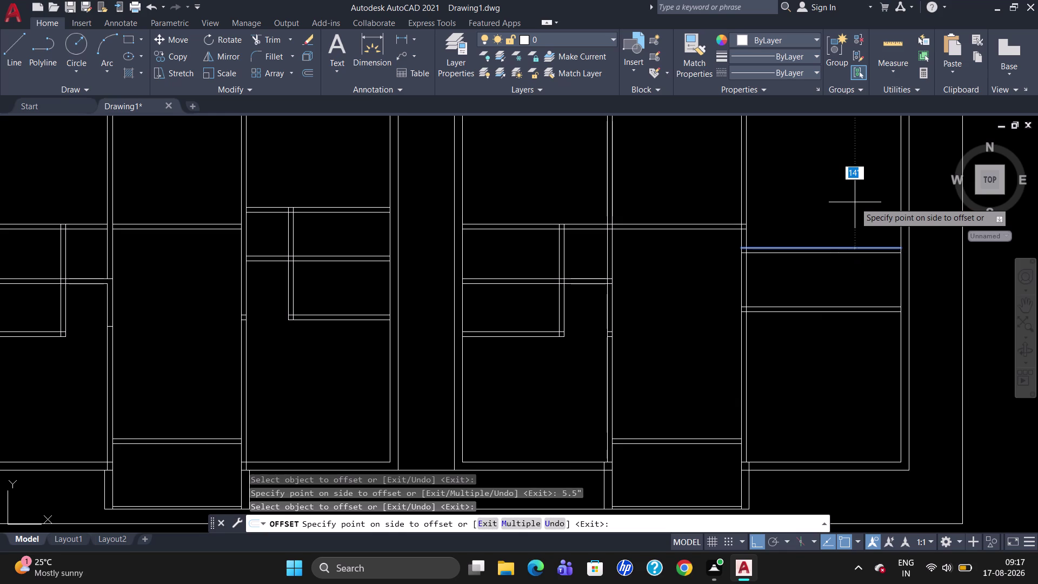
text(4')
text(1")
key(Return)
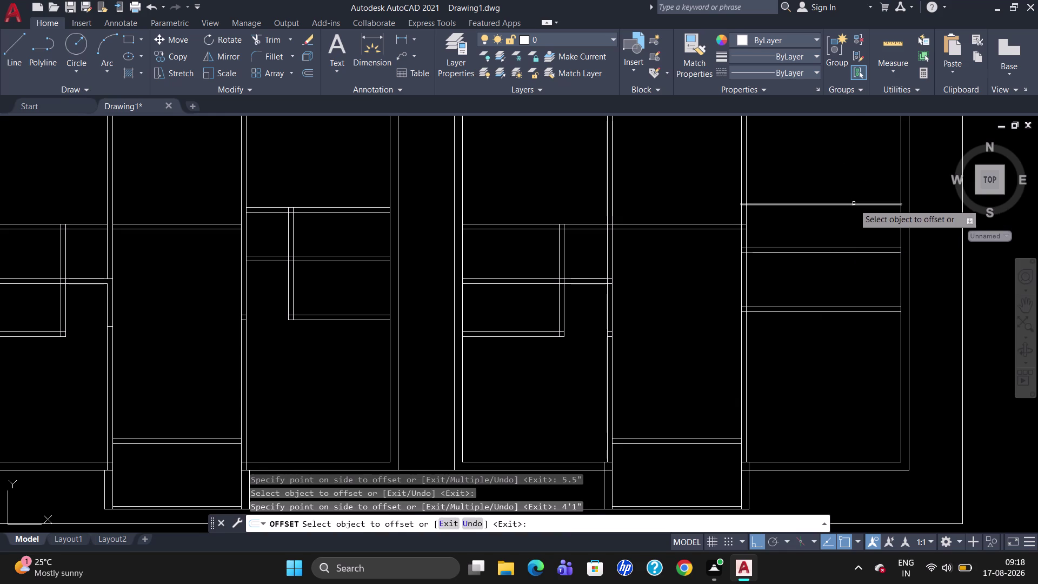
click(853, 203)
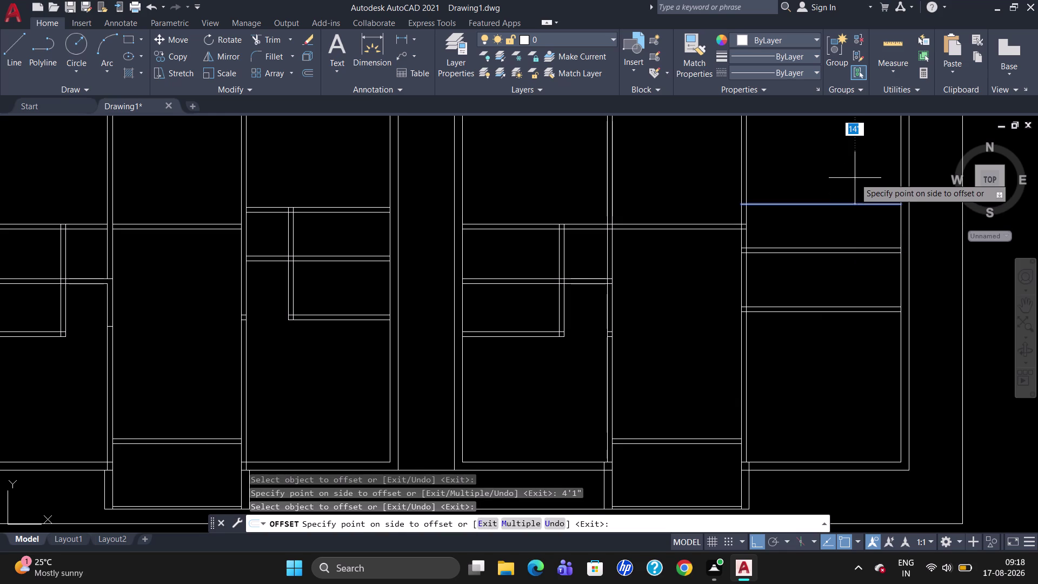
text(5.5")
key(Return)
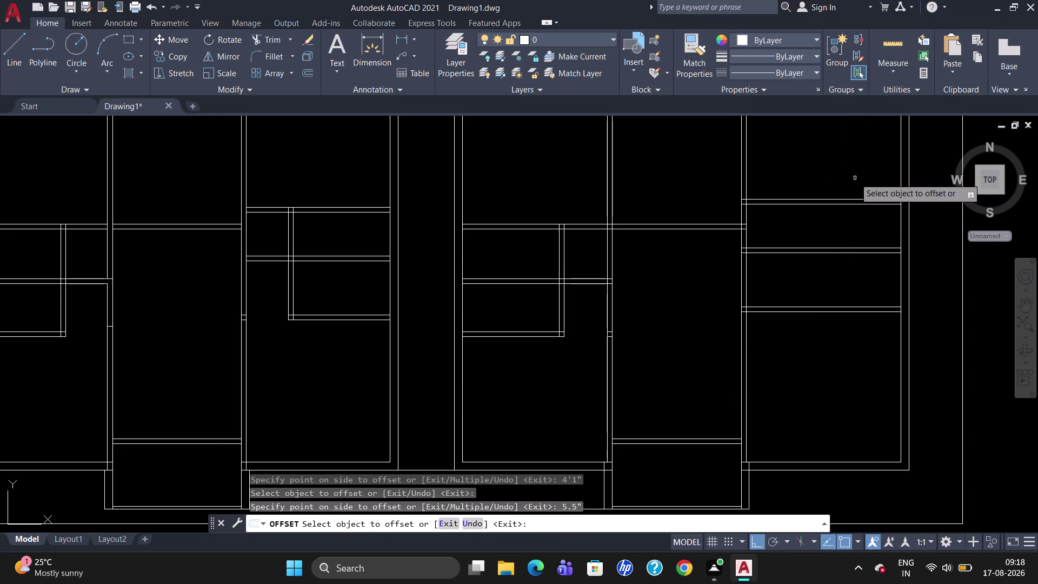
scroll(down, 3)
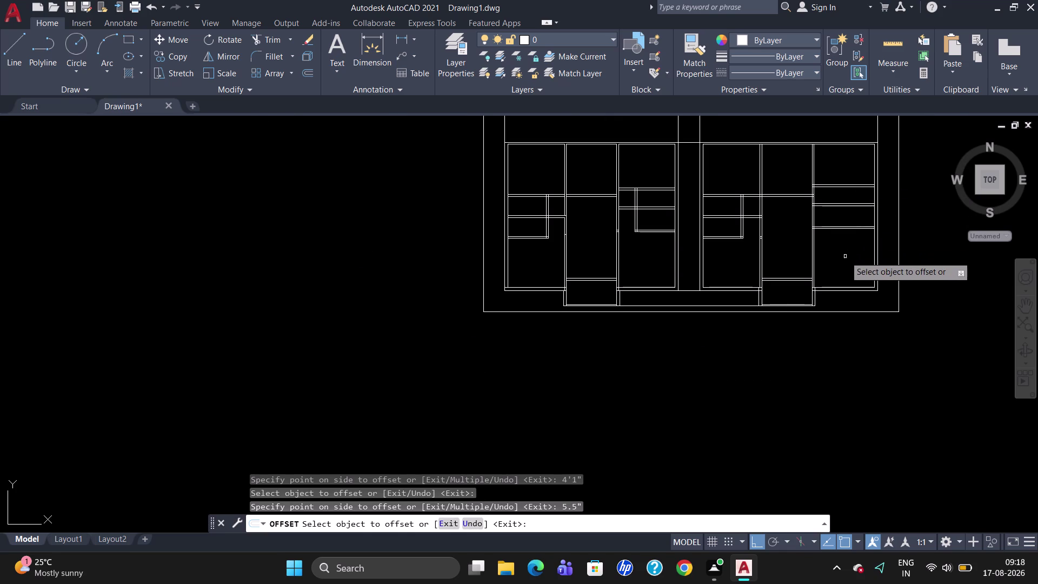
scroll(up, 3)
scroll(down, 3)
scroll(up, 3)
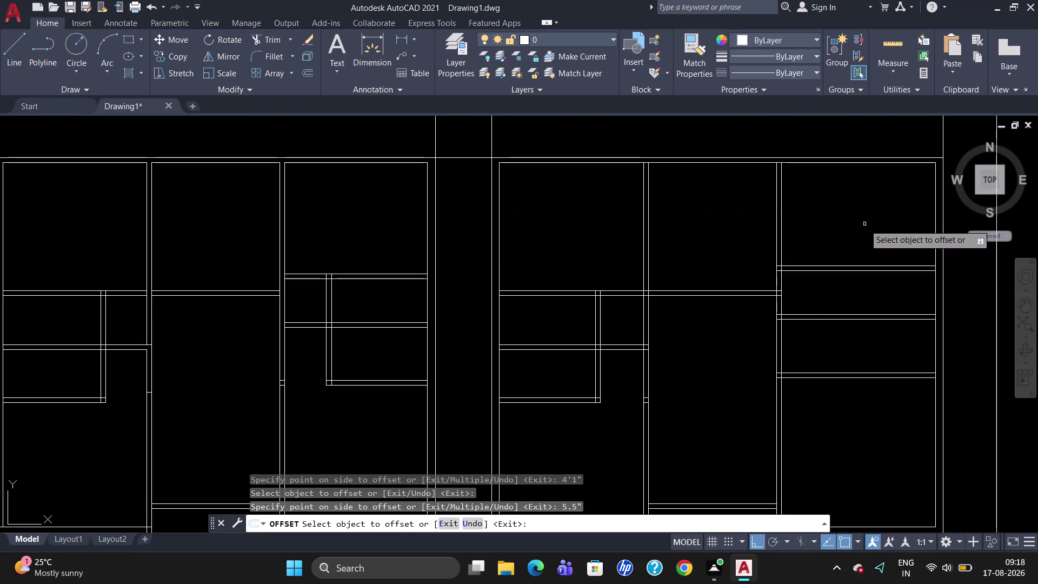
scroll(down, 3)
key(Escape)
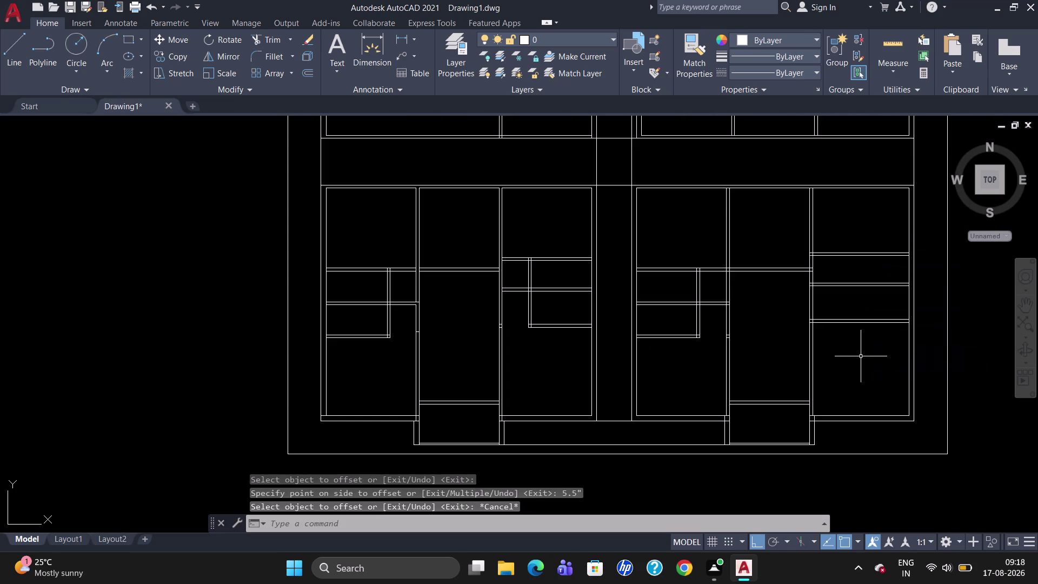
Draw a vertical line from 9' left of the right wall corner to the lower wall.
key(l)
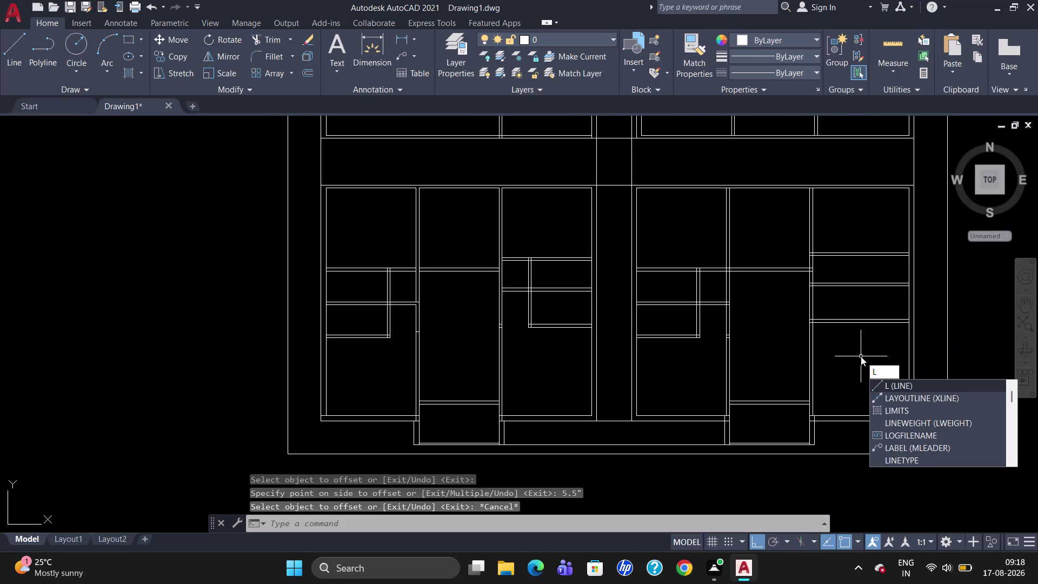
key(Return)
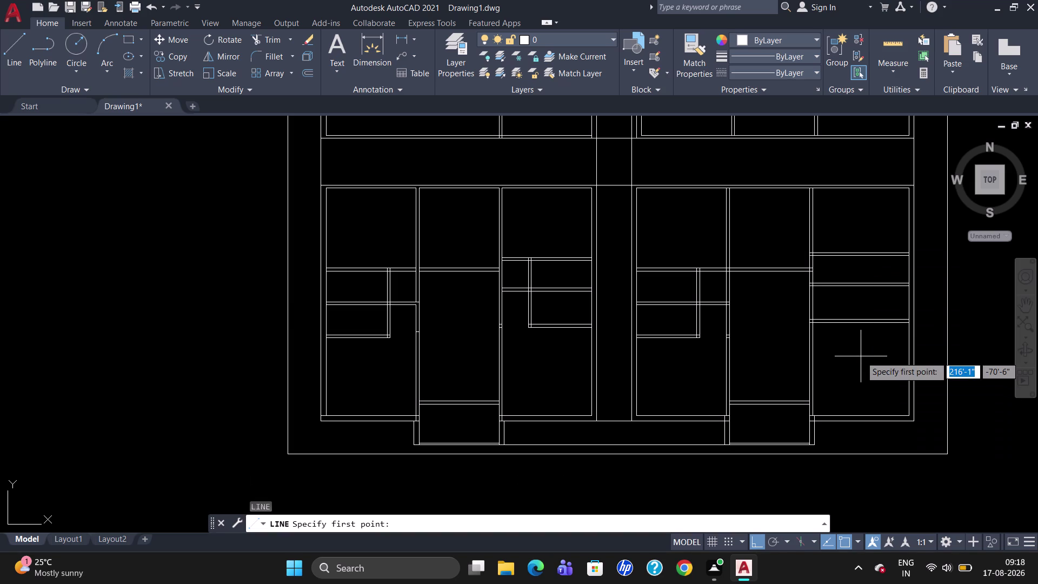
scroll(up, 3)
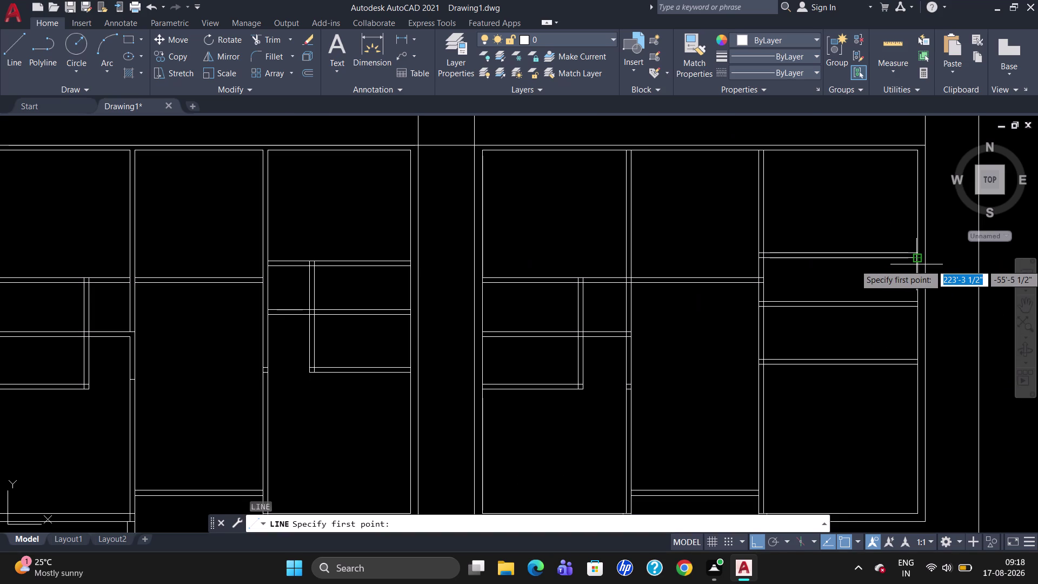
text(TK)
key(Return)
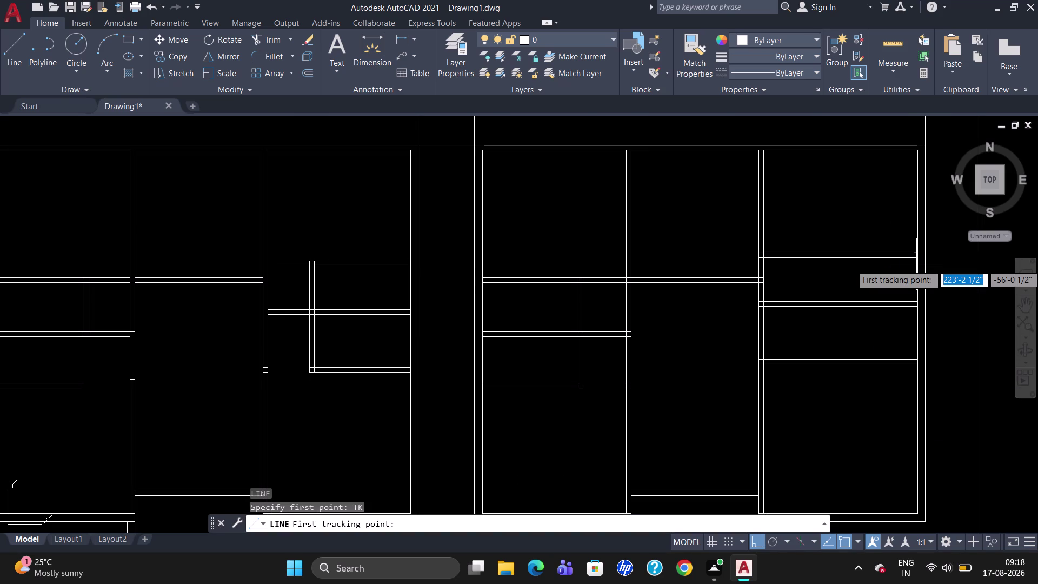
scroll(up, 3)
click(911, 248)
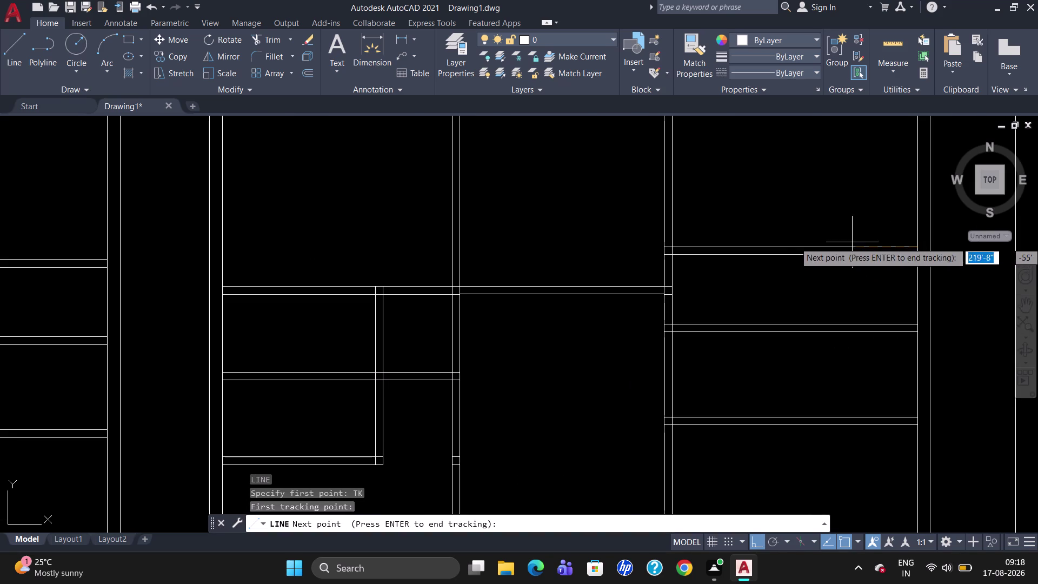
key(9)
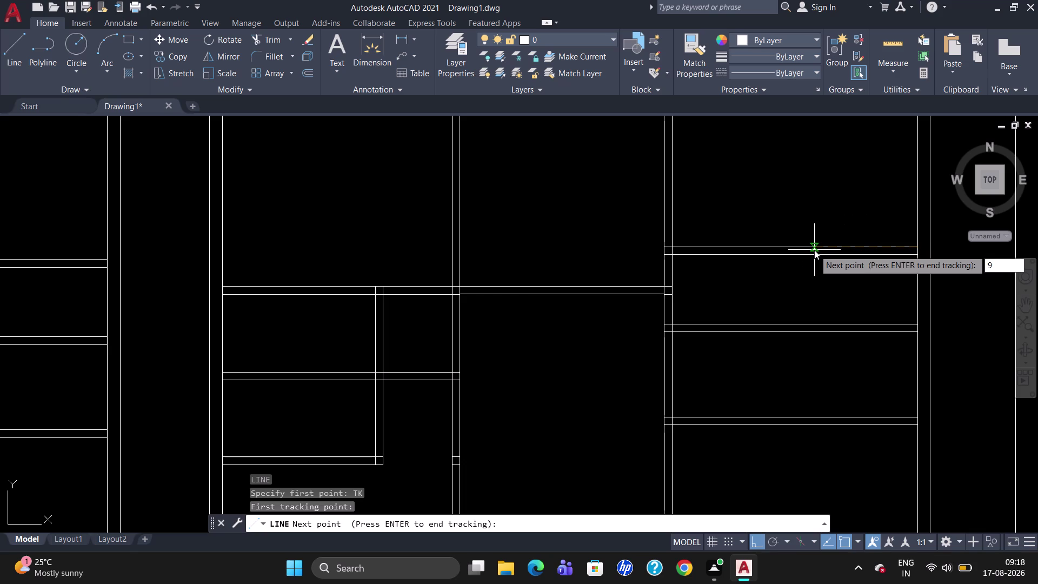
key(apostrophe)
key(Return)
key(Return)
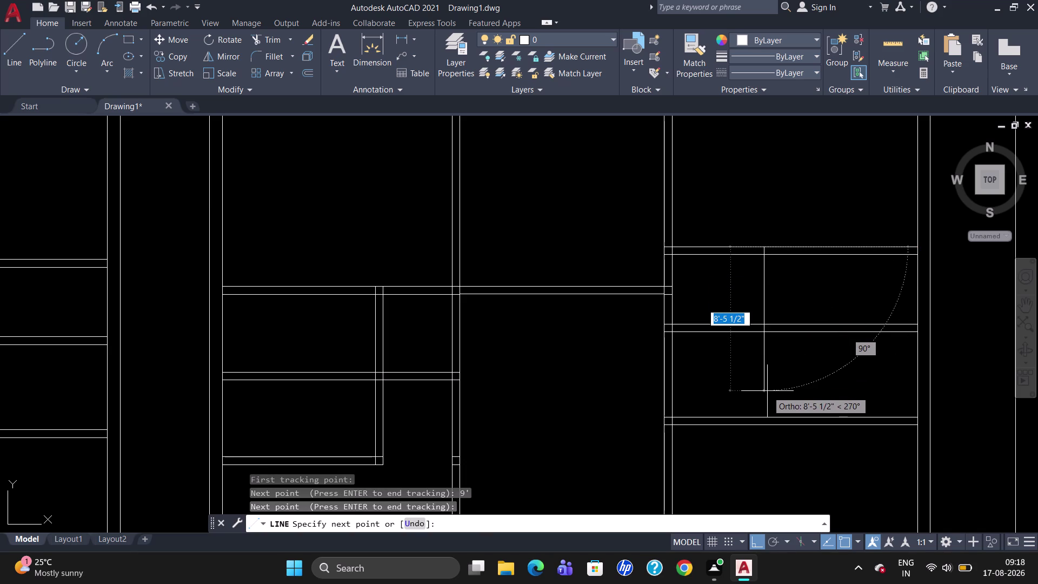
click(760, 424)
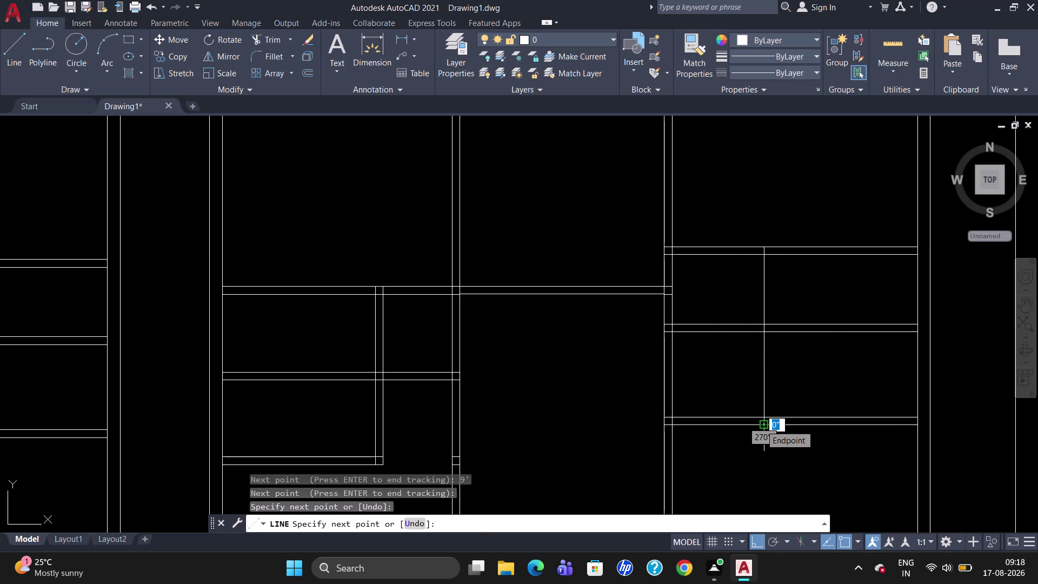
key(Escape)
Offset the new vertical wall line by 5.5" on both sides.
key(o)
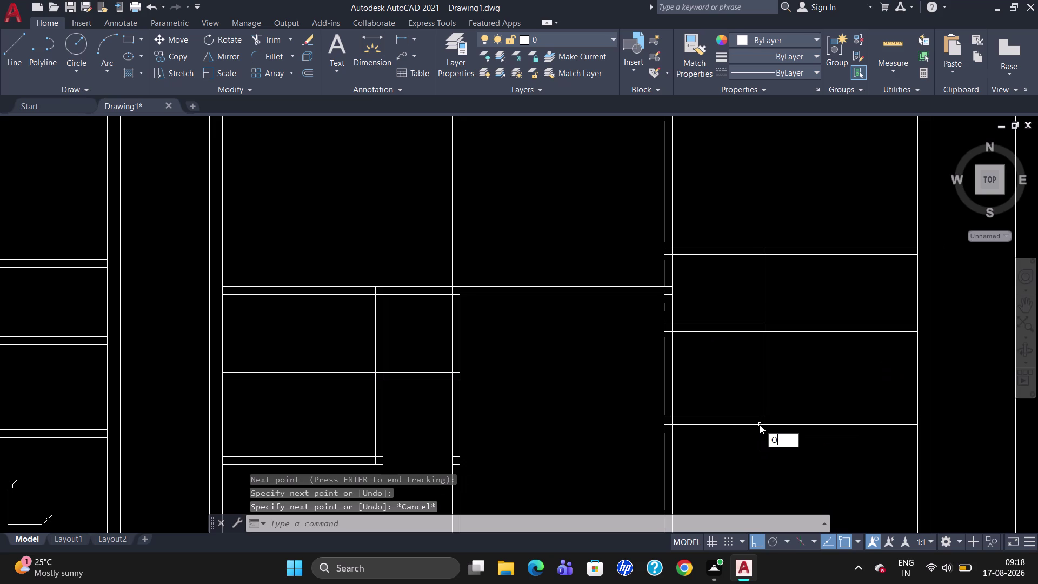
key(Return)
text(5.)
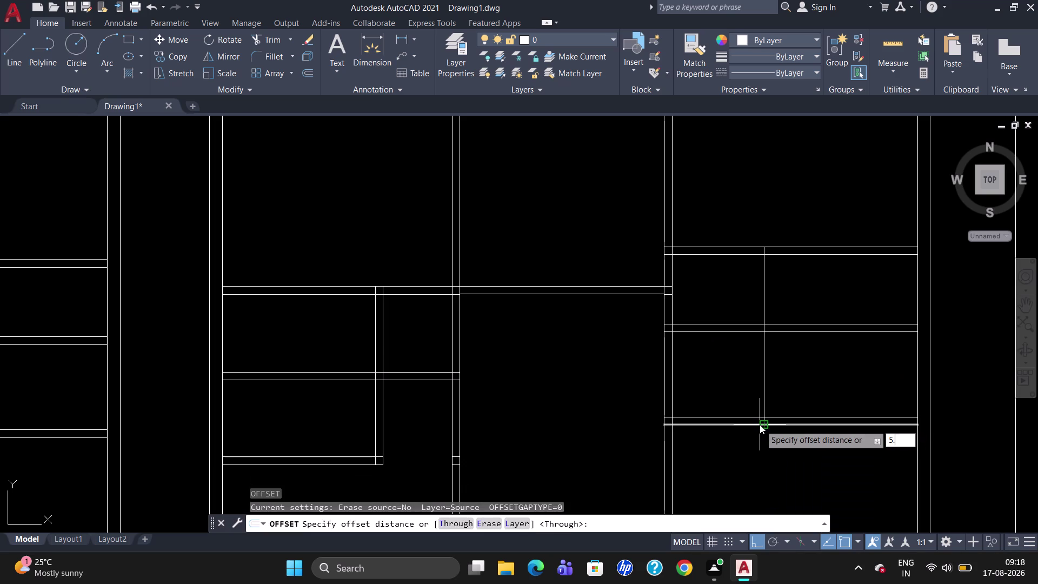
text(5")
key(Return)
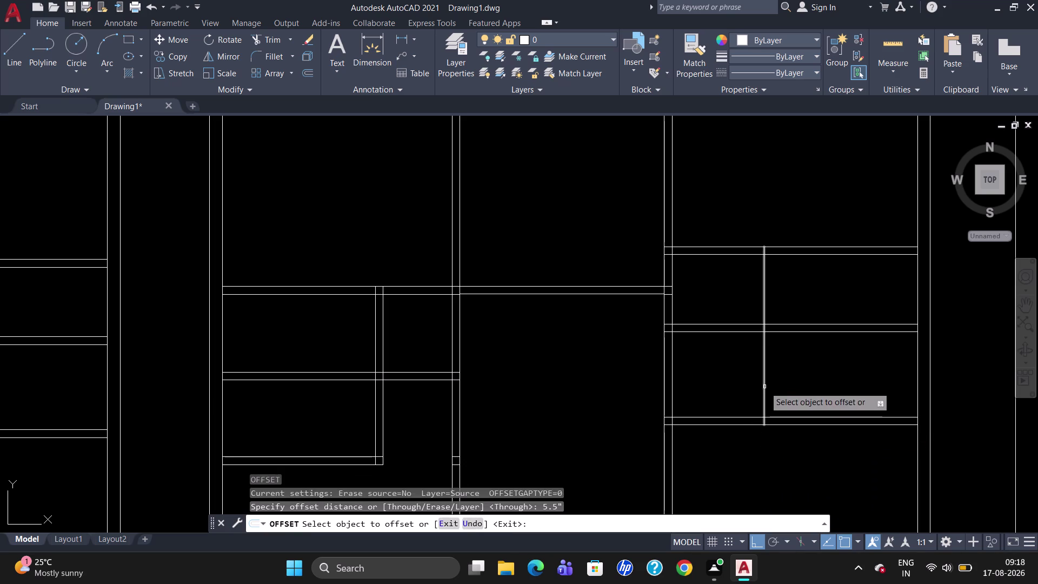
click(764, 383)
click(758, 385)
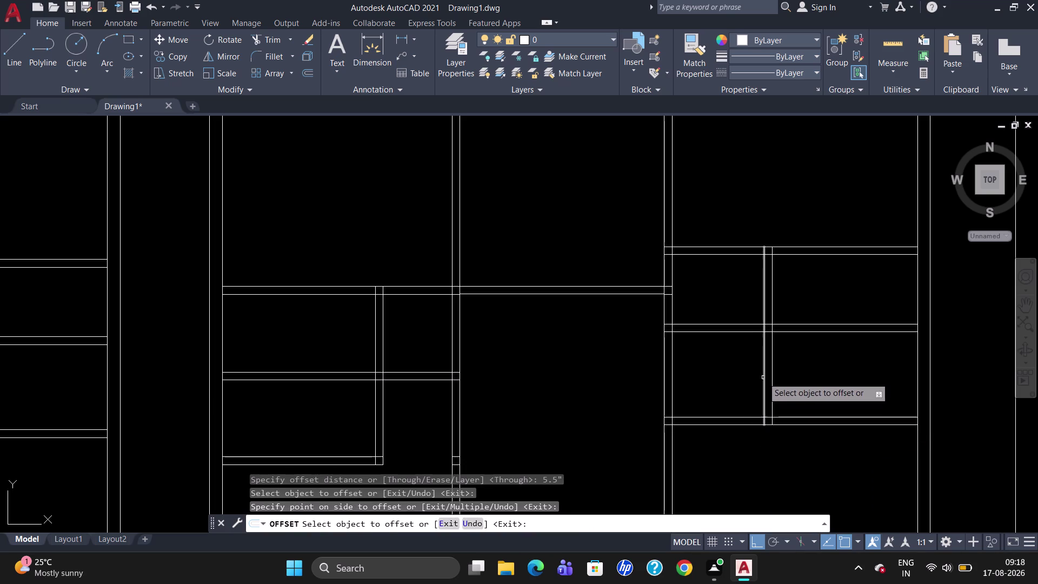
click(764, 375)
click(758, 379)
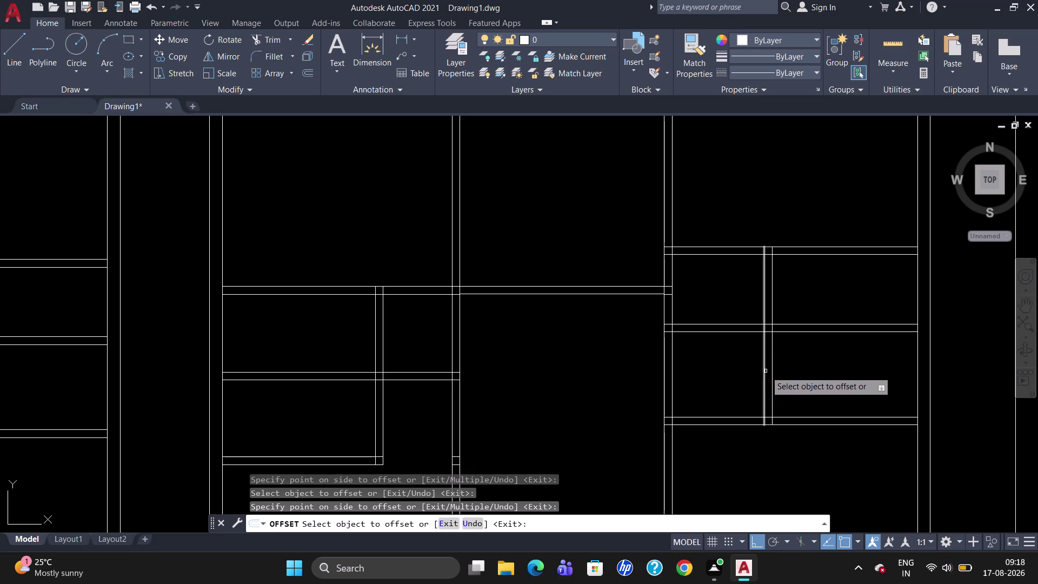
click(766, 370)
click(752, 376)
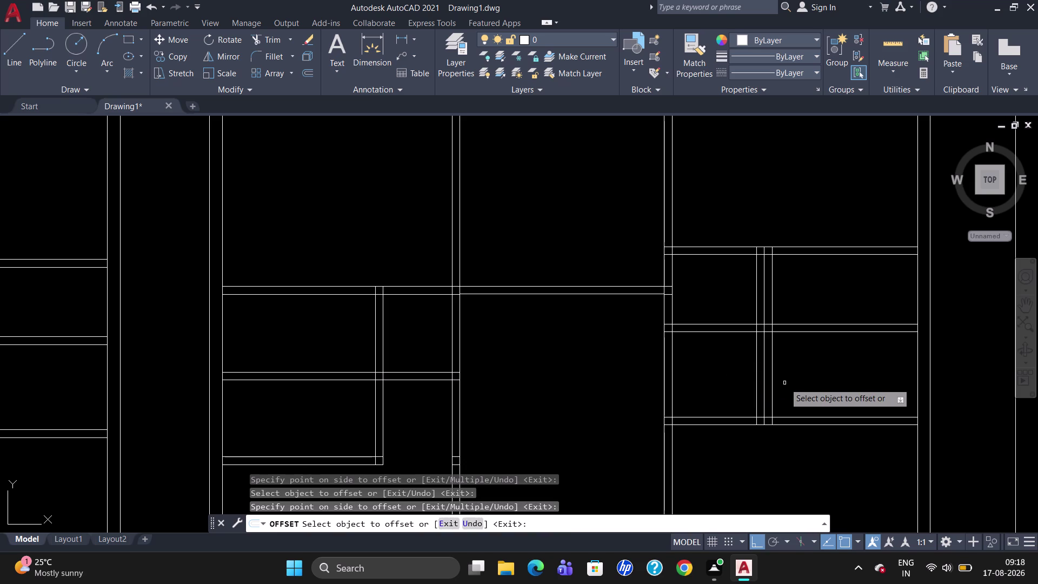
key(Escape)
Delete the rightmost extra and stray vertical lines in the small room.
click(771, 373)
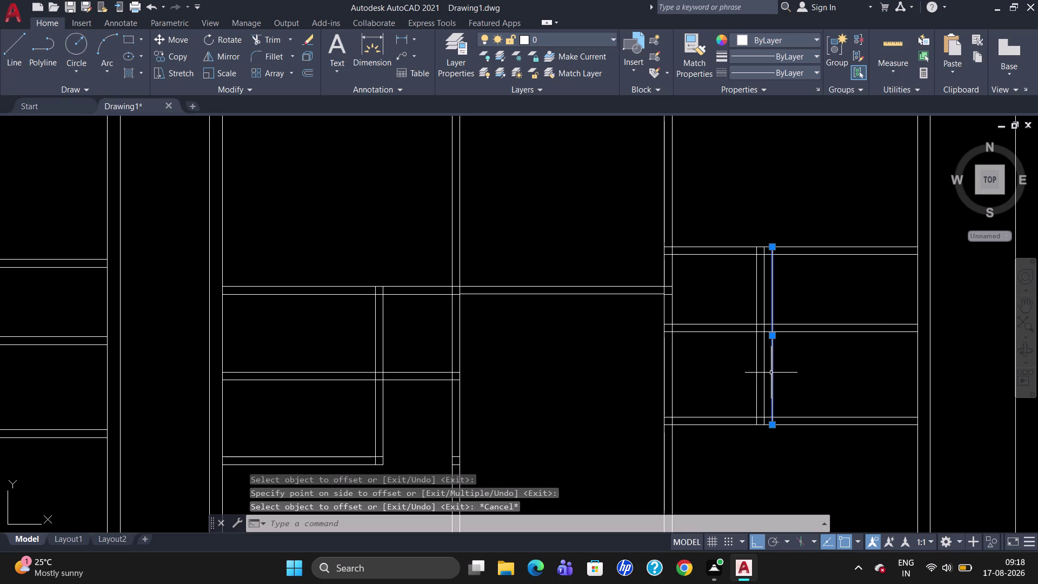
key(Delete)
scroll(down, 3)
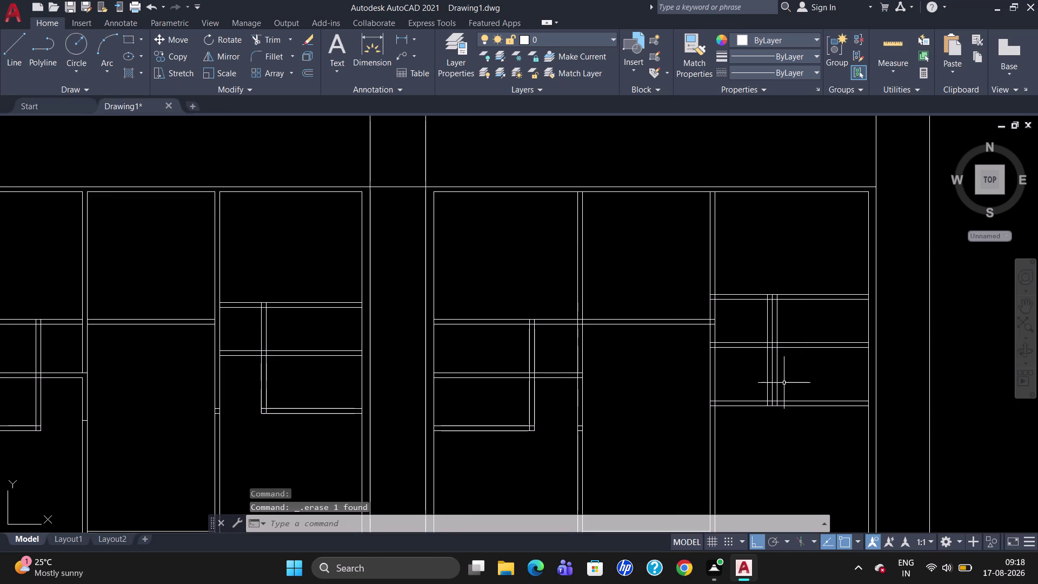
scroll(up, 3)
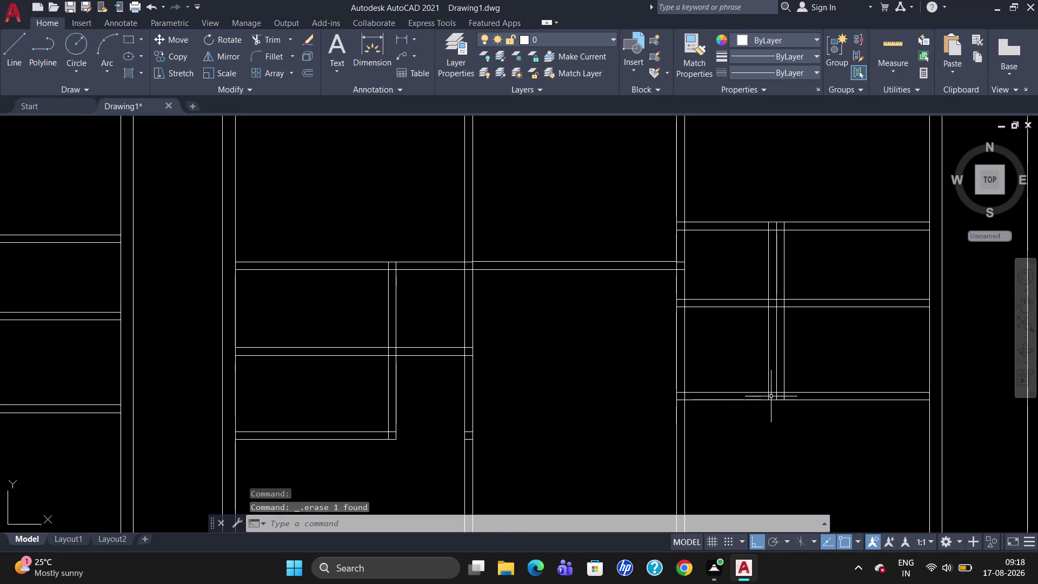
click(785, 334)
key(Delete)
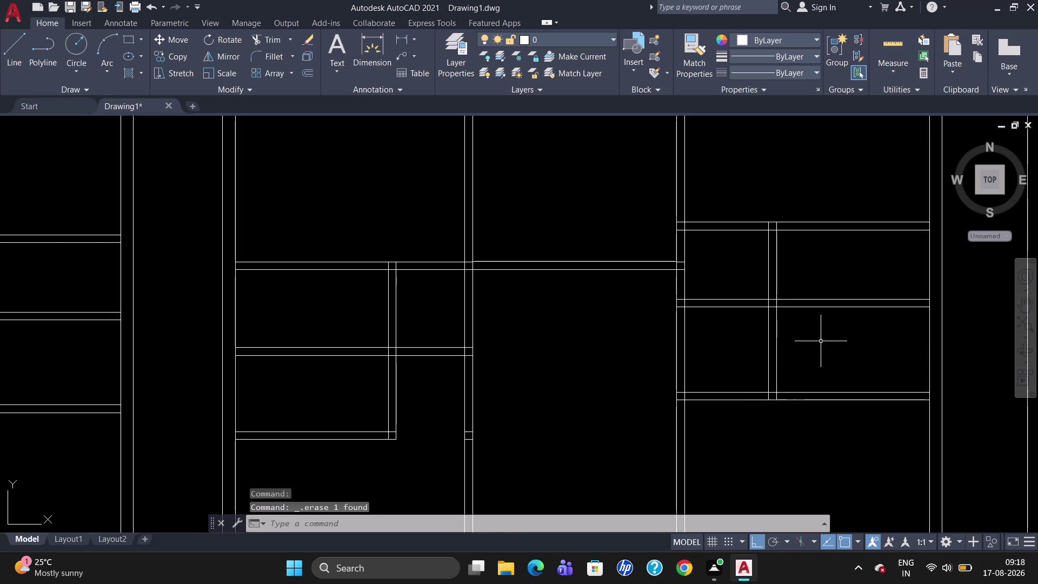
click(891, 68)
Run TRIM with all lines as cutting edges and cut overlapping partition pieces at both wall junctions.
click(892, 93)
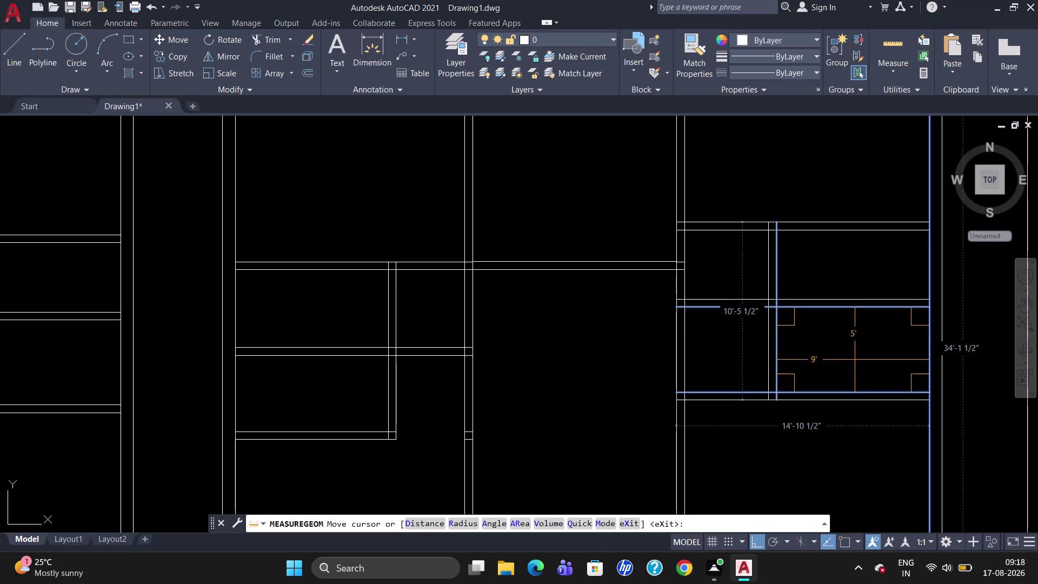
key(Escape)
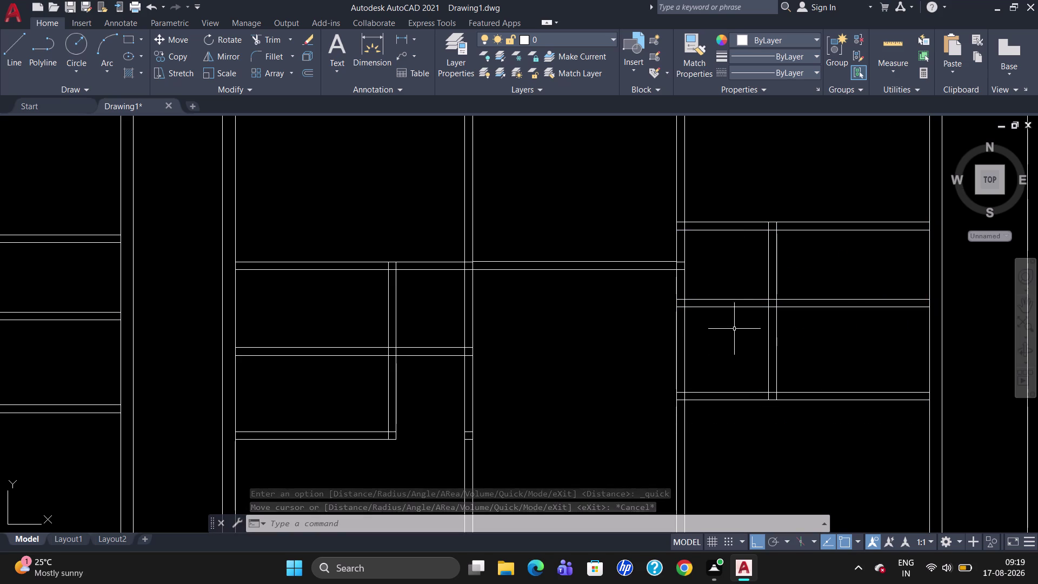
text(T)
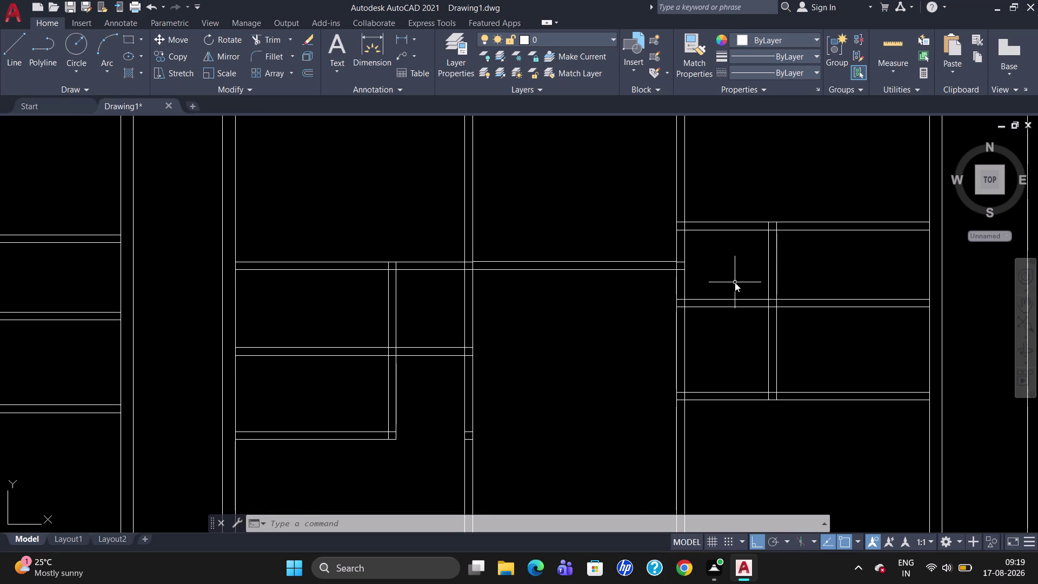
text(R)
key(Return)
key(Return)
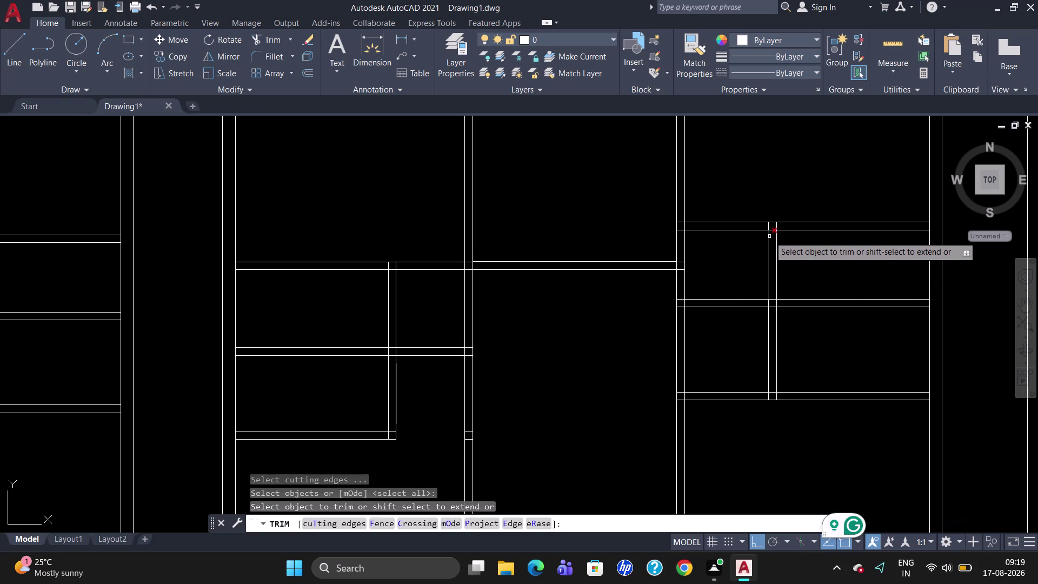
click(771, 231)
click(767, 226)
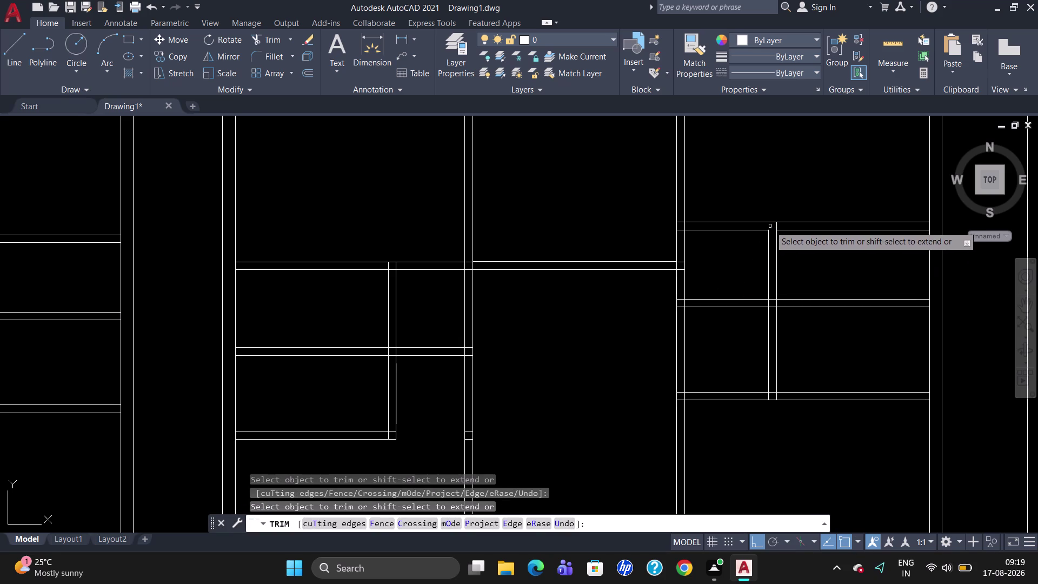
click(778, 224)
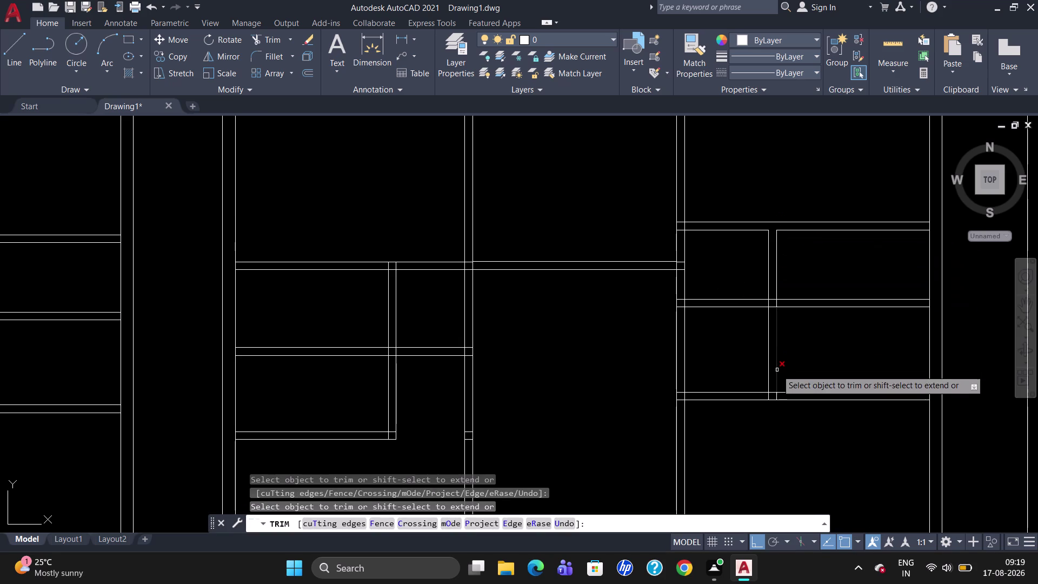
click(778, 397)
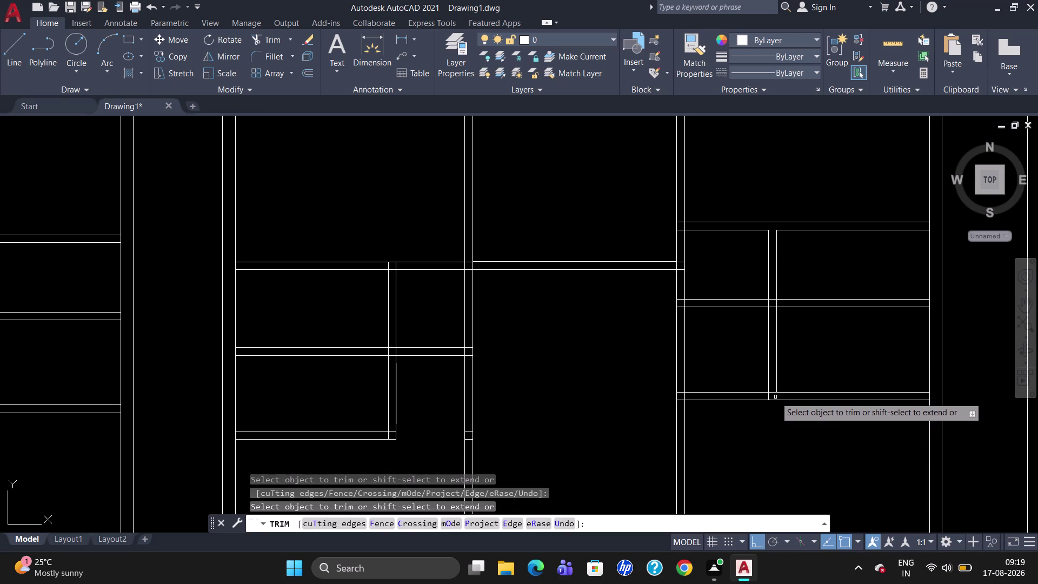
click(767, 396)
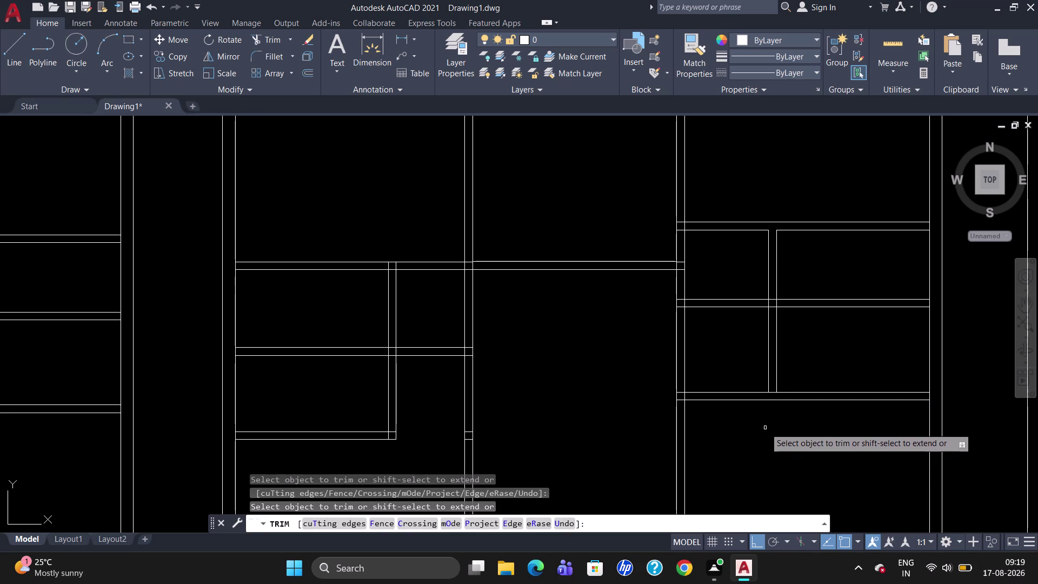
Trim the stray wall line pieces near the lower wall.
scroll(down, 3)
scroll(down, 3)
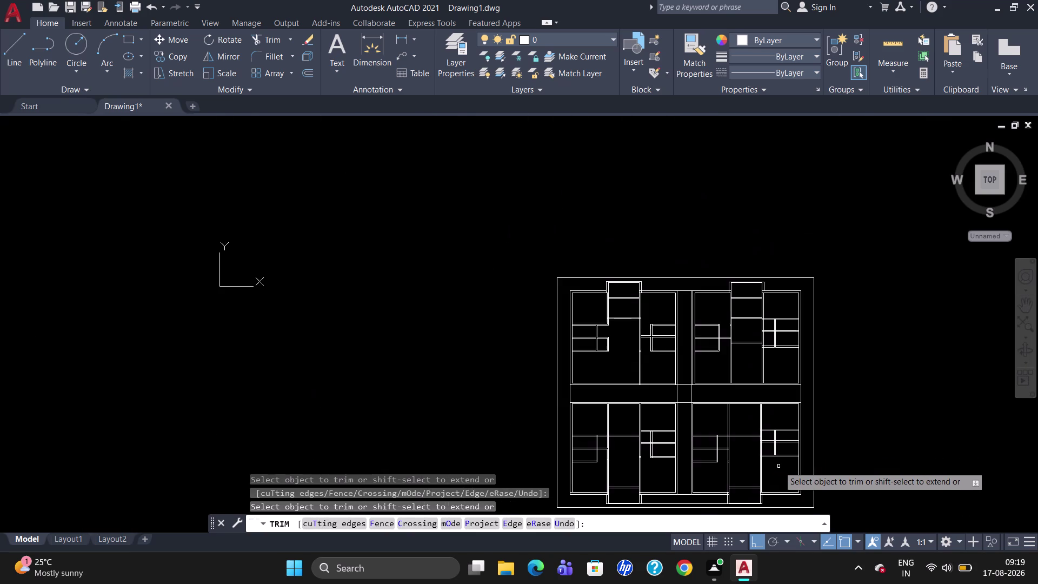
scroll(down, 3)
scroll(up, 3)
scroll(down, 3)
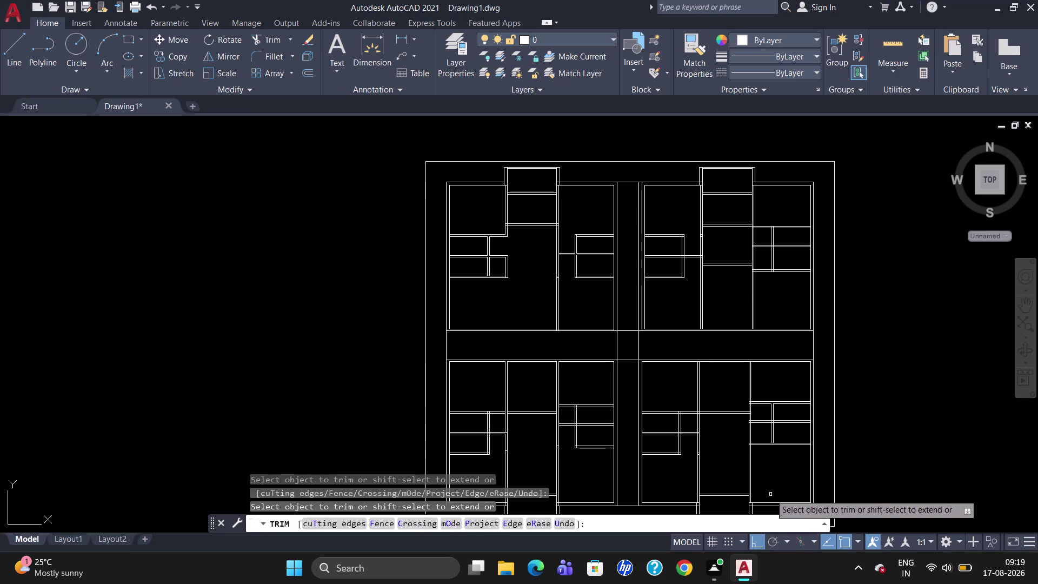
scroll(up, 3)
scroll(up, 3)
scroll(down, 3)
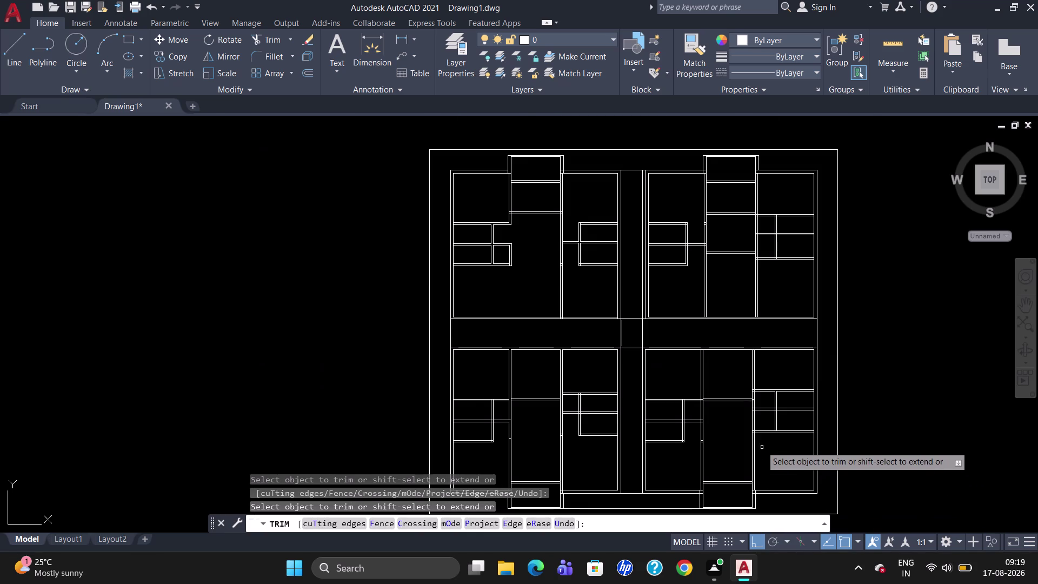
click(762, 430)
click(763, 434)
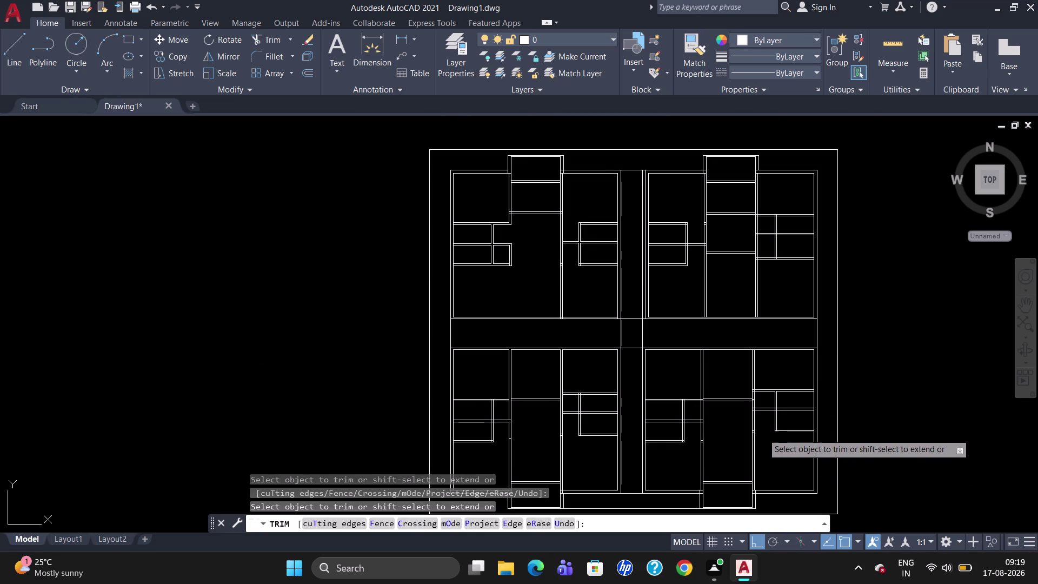
scroll(up, 3)
Undo the last trim and end the TRIM command.
key(u)
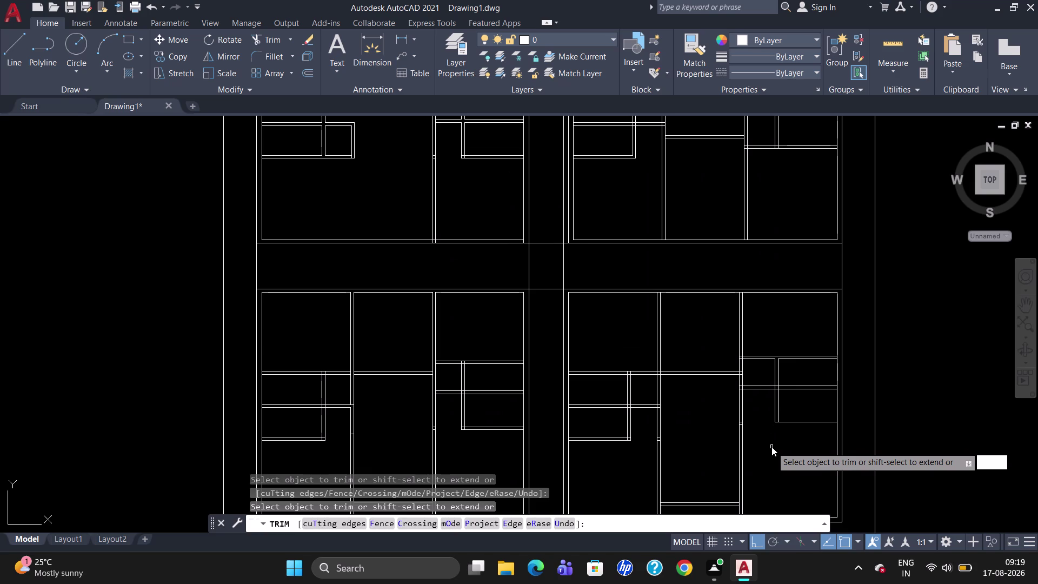
key(Return)
scroll(up, 3)
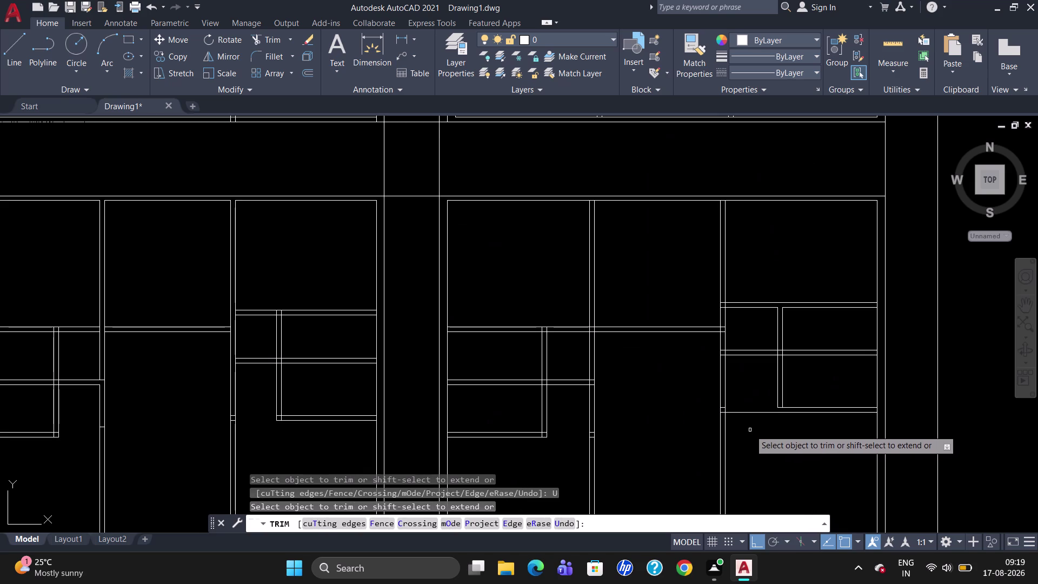
key(Escape)
key(l)
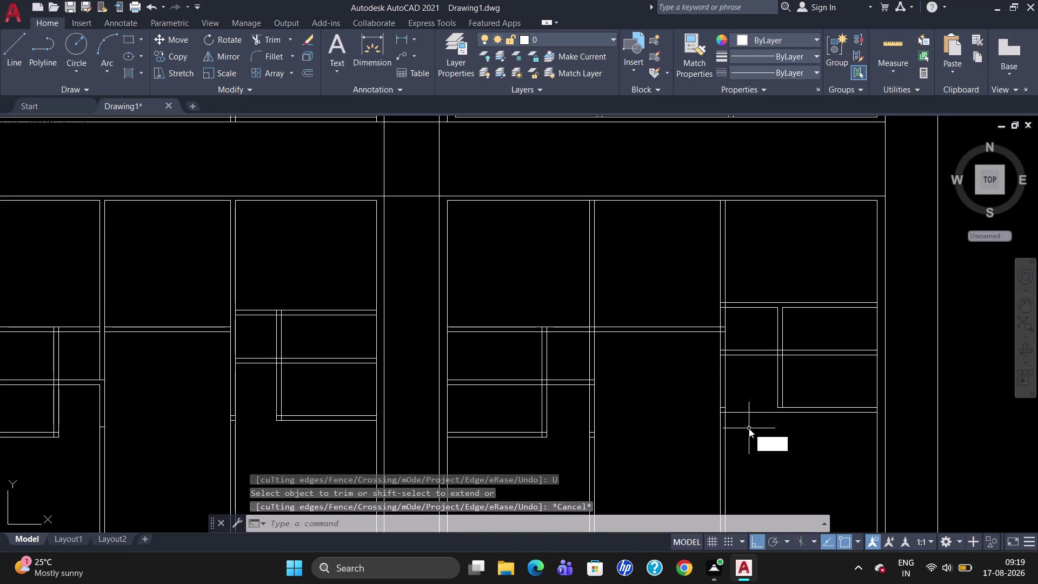
key(Return)
Abandon a new wall line, delete a leftover short wall line, then undo that deletion.
scroll(up, 3)
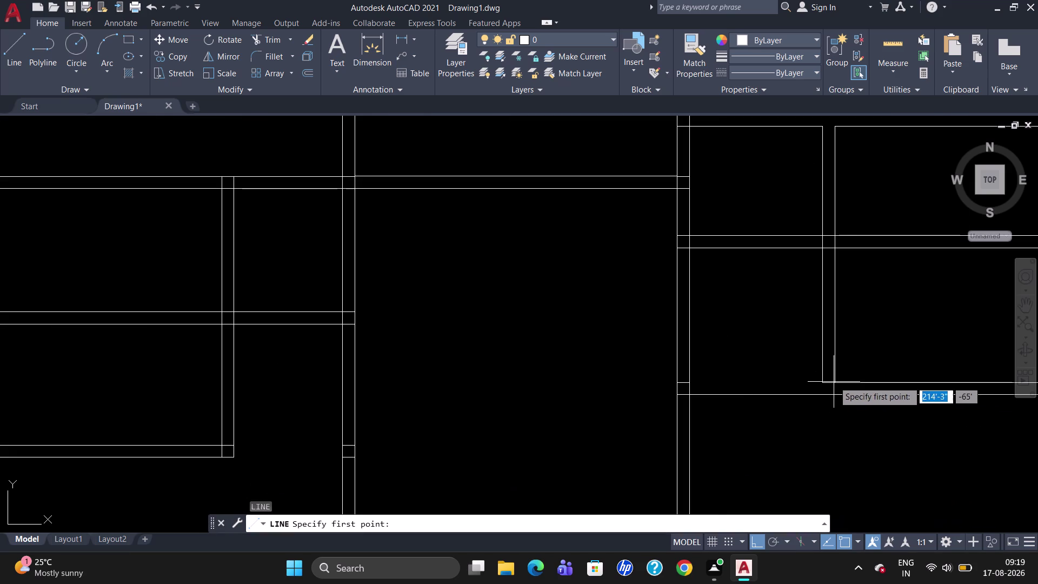
drag(820, 384, 821, 393)
click(821, 397)
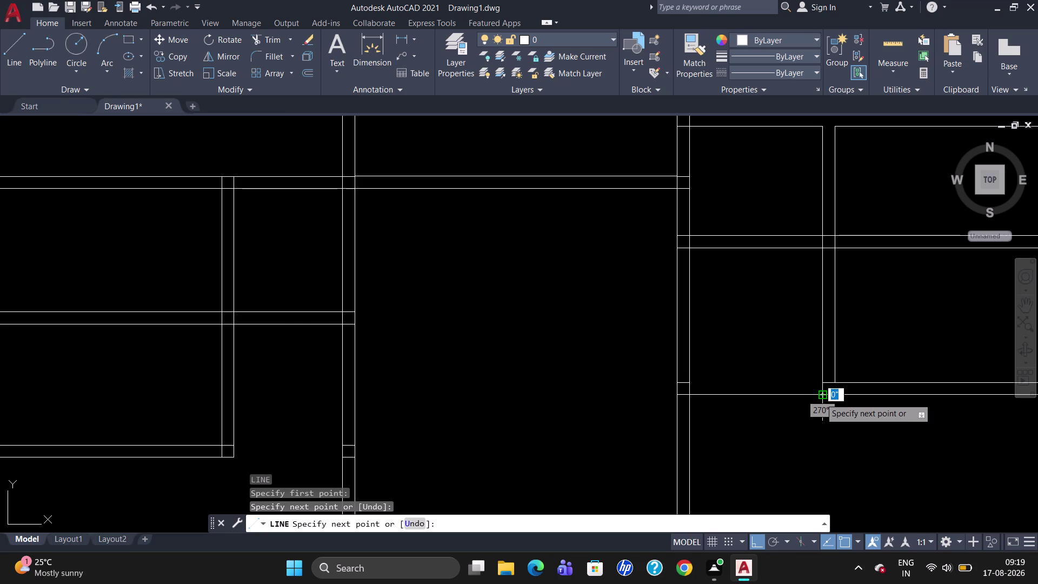
key(Escape)
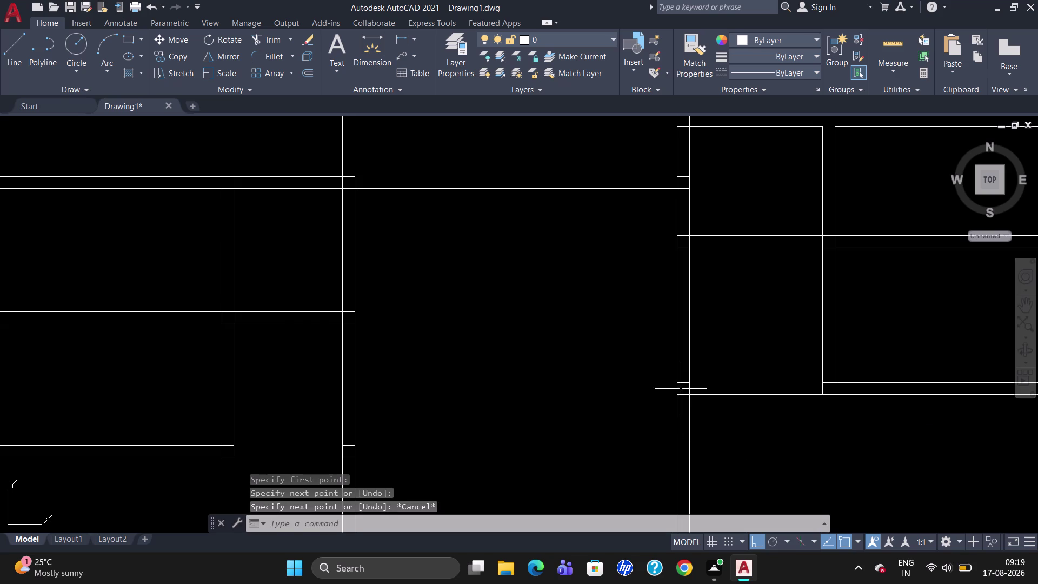
click(684, 383)
key(Delete)
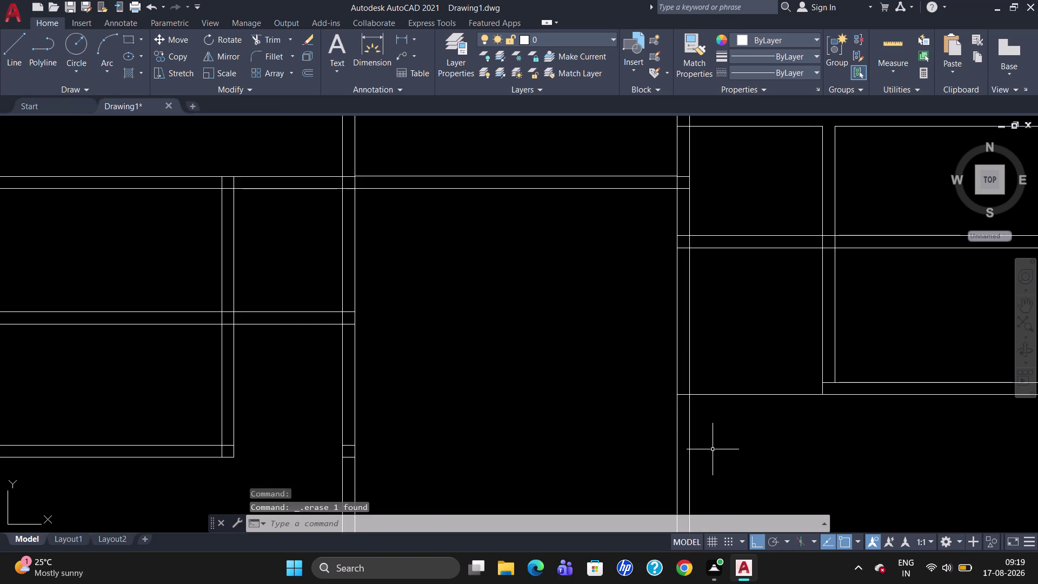
key(i)
key(BackSpace)
Undo once more and restart TRIM using every line as a cutting edge.
key(u)
key(Return)
text(T)
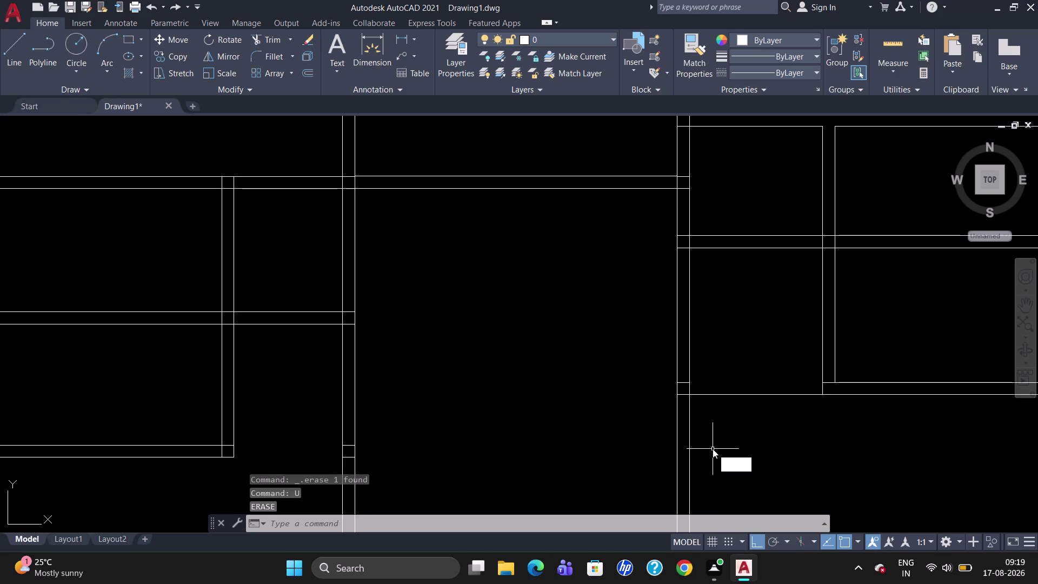
text(R)
key(Return)
key(Return)
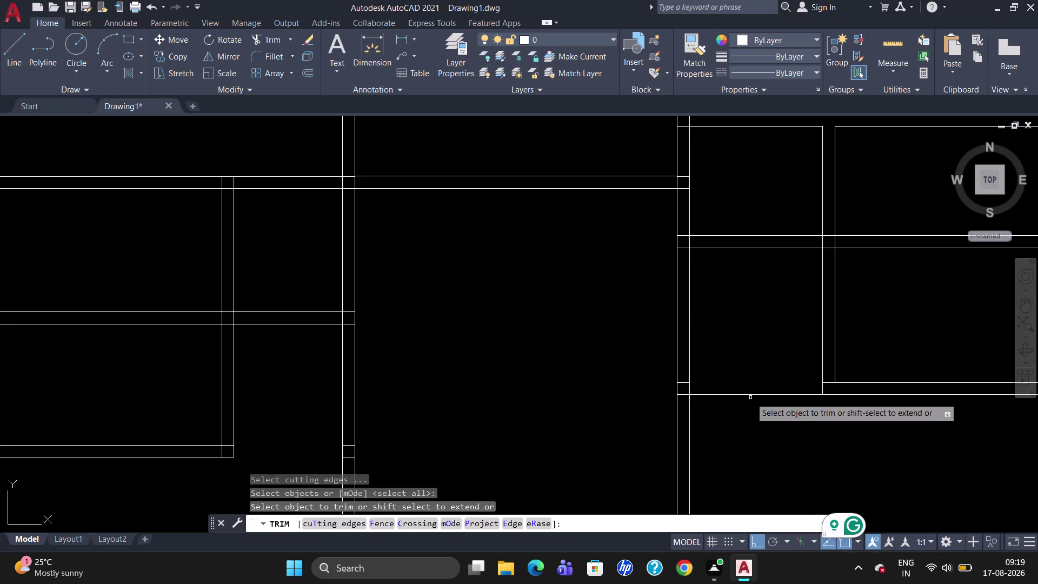
Trim the overlapping line ends at the lower junction and around the partition opening.
click(752, 394)
scroll(down, 3)
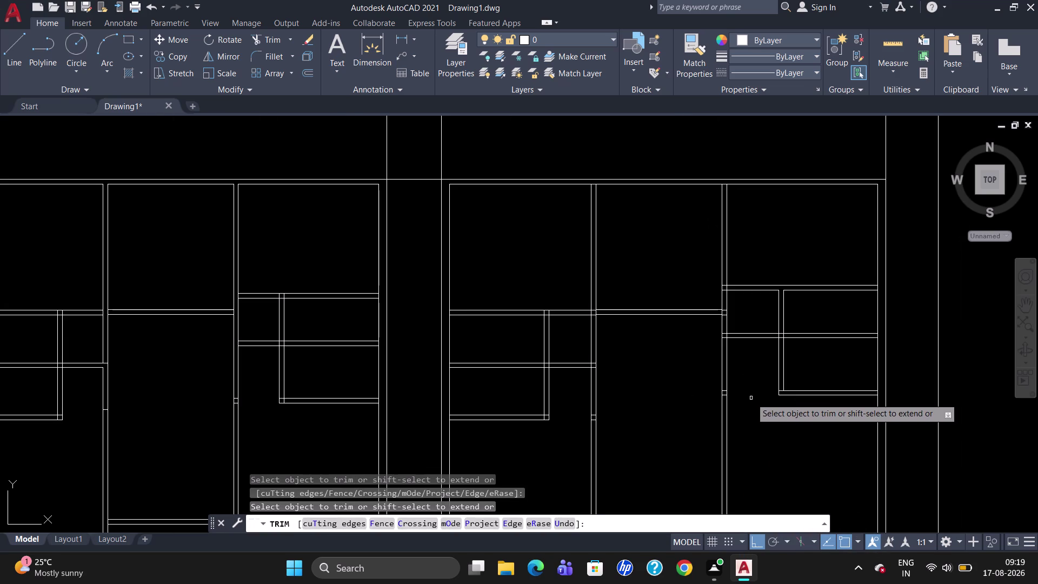
scroll(up, 3)
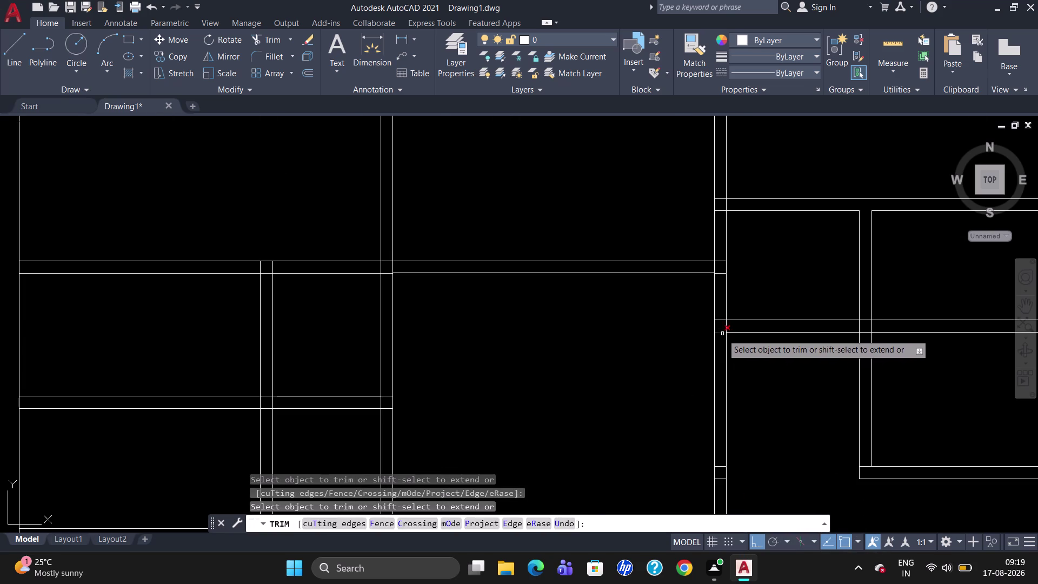
click(721, 336)
click(722, 334)
click(721, 331)
click(721, 334)
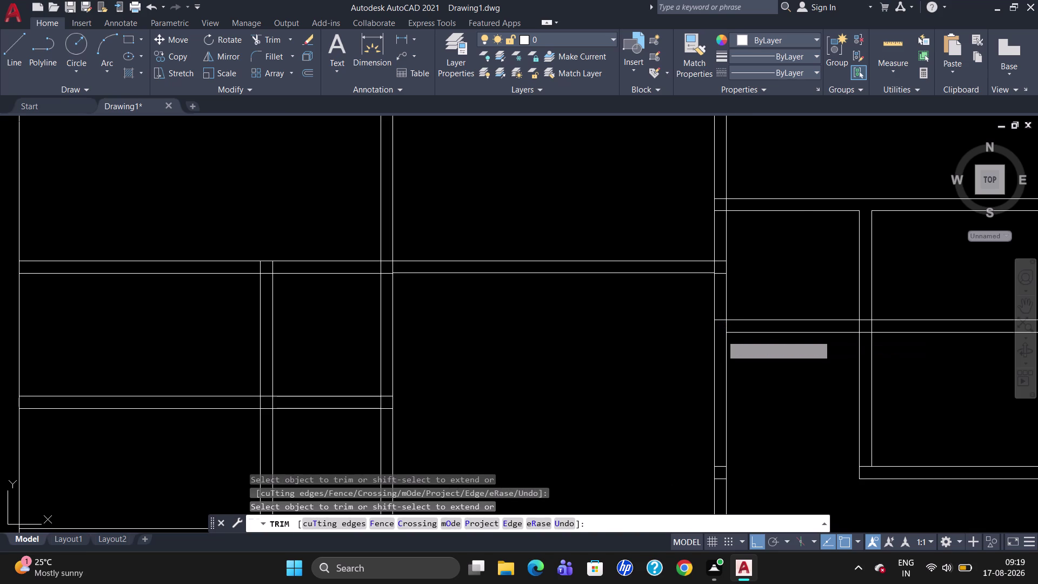
click(721, 322)
click(721, 319)
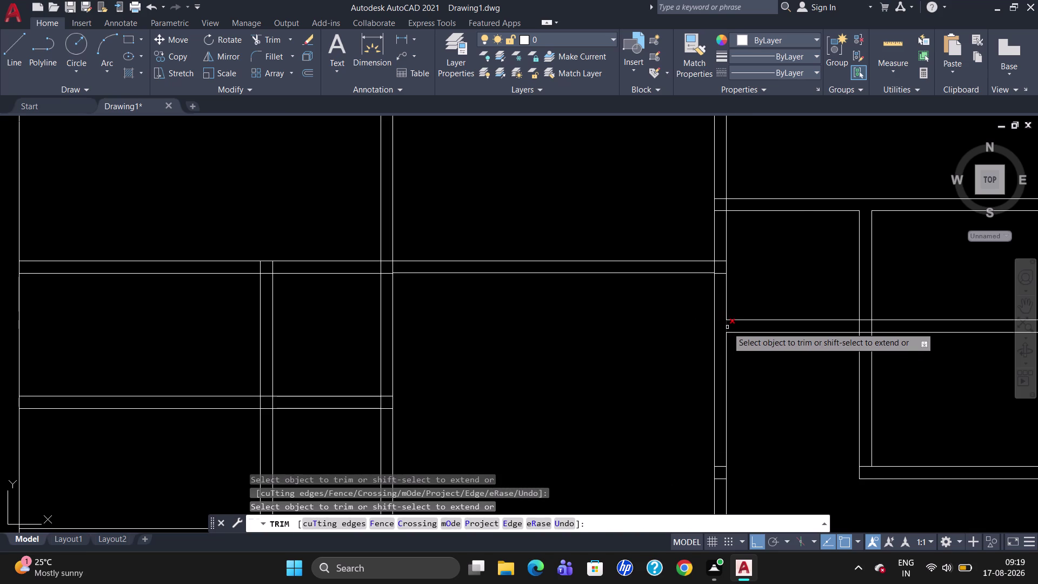
click(727, 327)
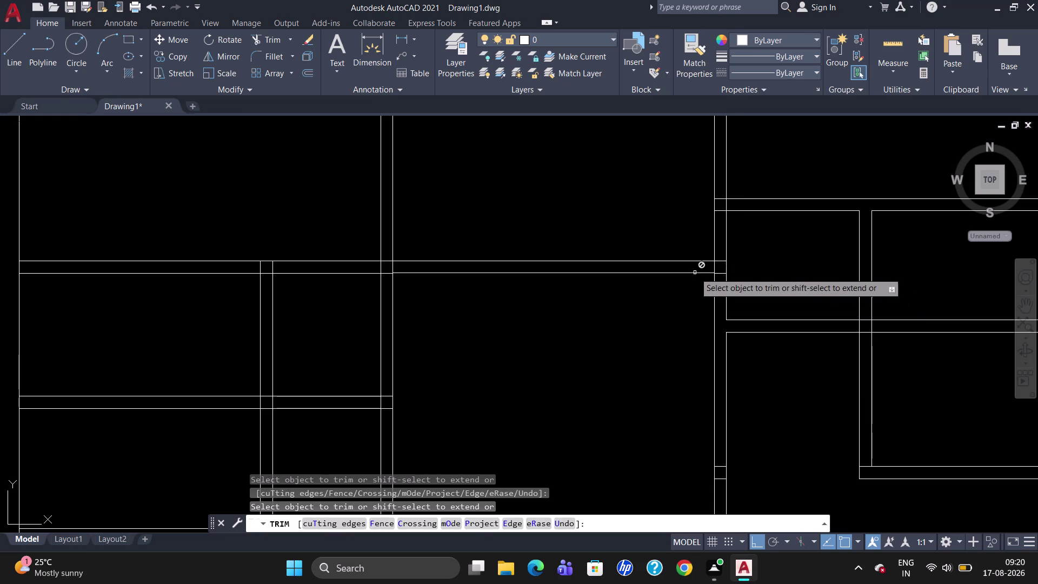
Restart TRIM with all cutting edges, cut one more wall segment, and end the command.
scroll(down, 3)
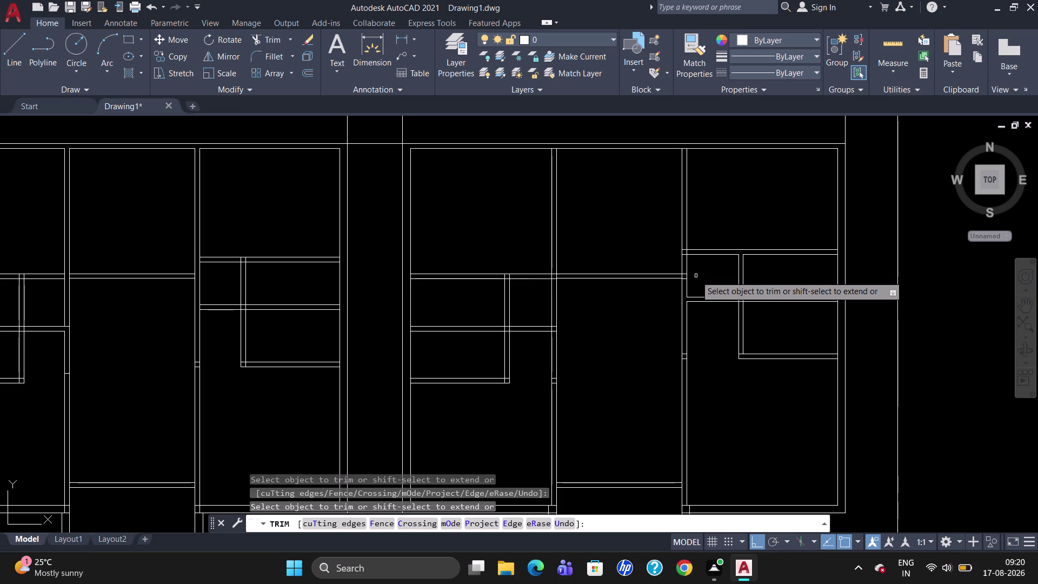
key(Escape)
key(t)
key(r)
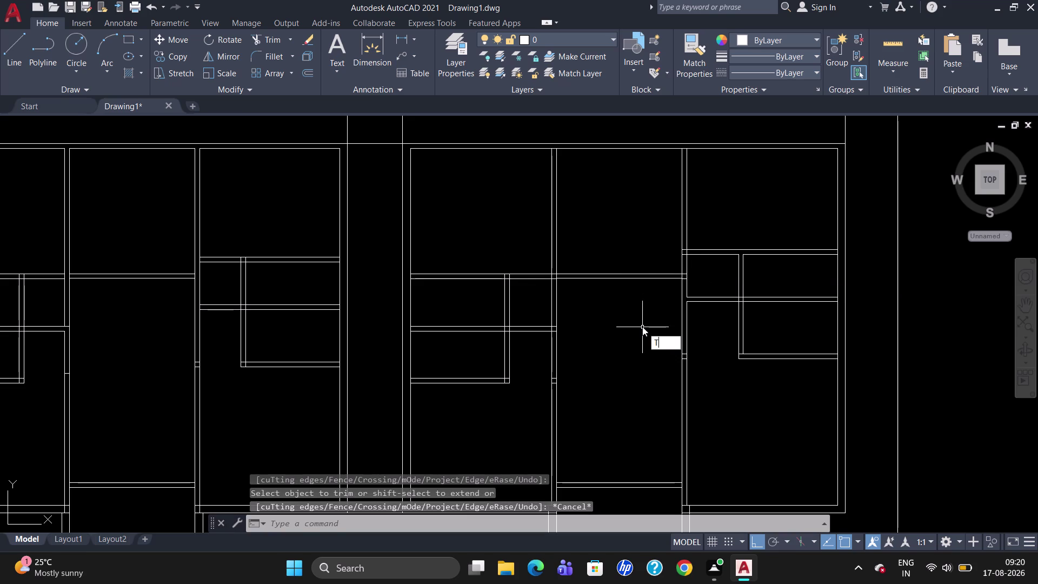
key(Return)
key(Return)
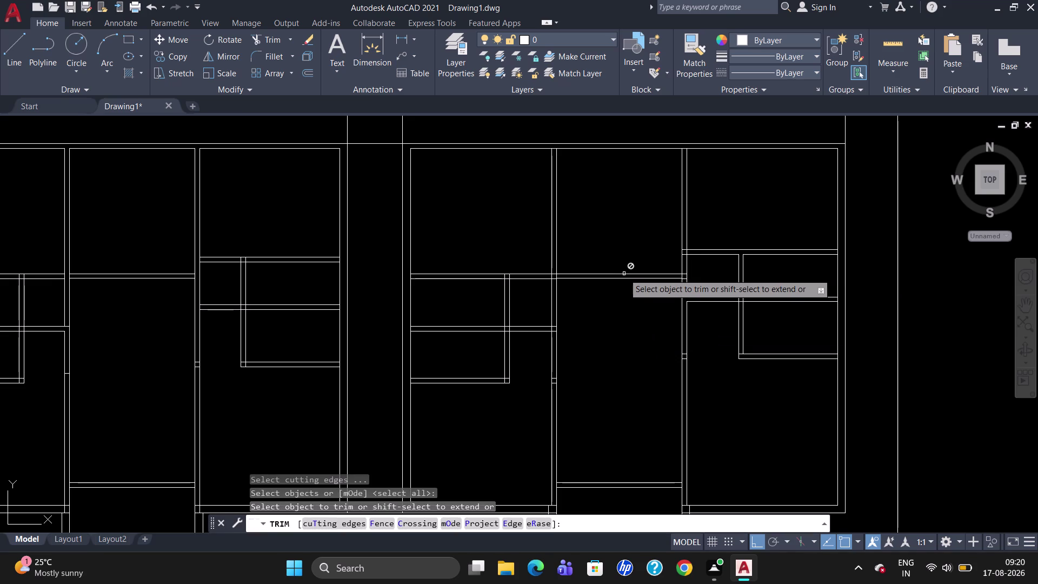
click(624, 273)
key(Escape)
scroll(down, 3)
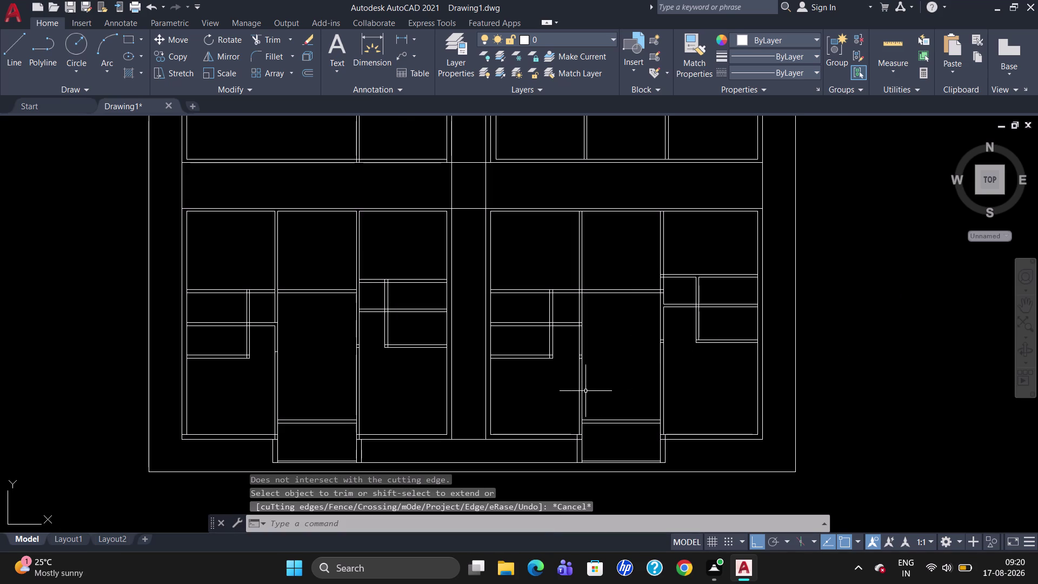
scroll(down, 3)
scroll(up, 3)
scroll(down, 3)
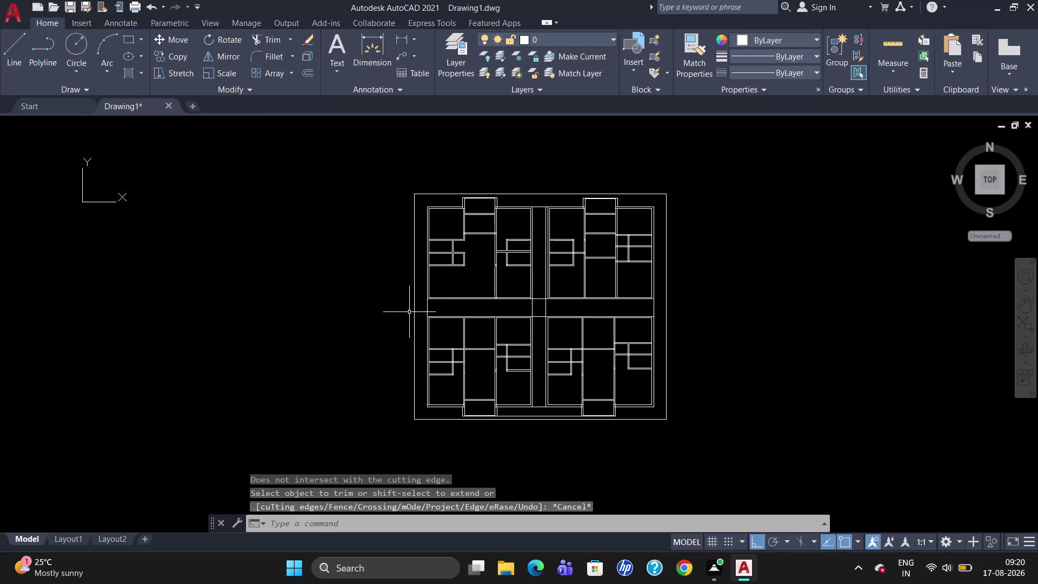
scroll(up, 3)
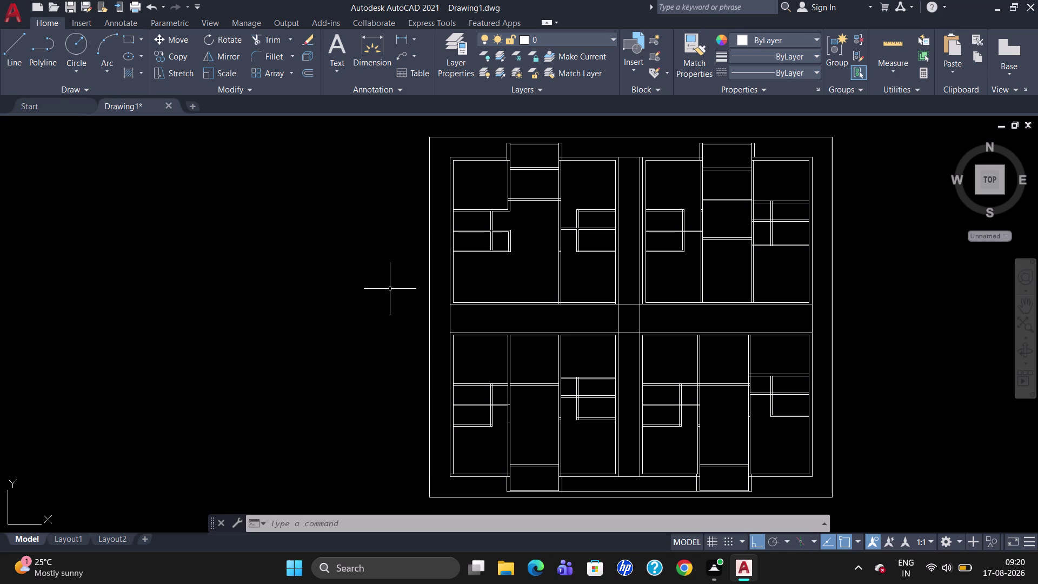
text(RE)
text(C)
key(Return)
click(229, 237)
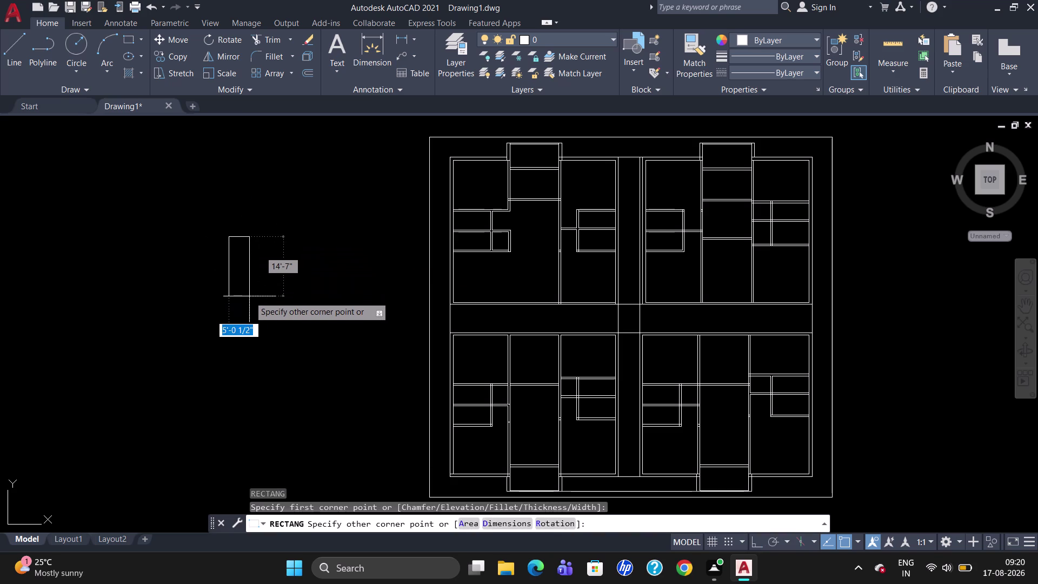
key(9)
key(shift+quotedbl)
key(Tab)
text(1)
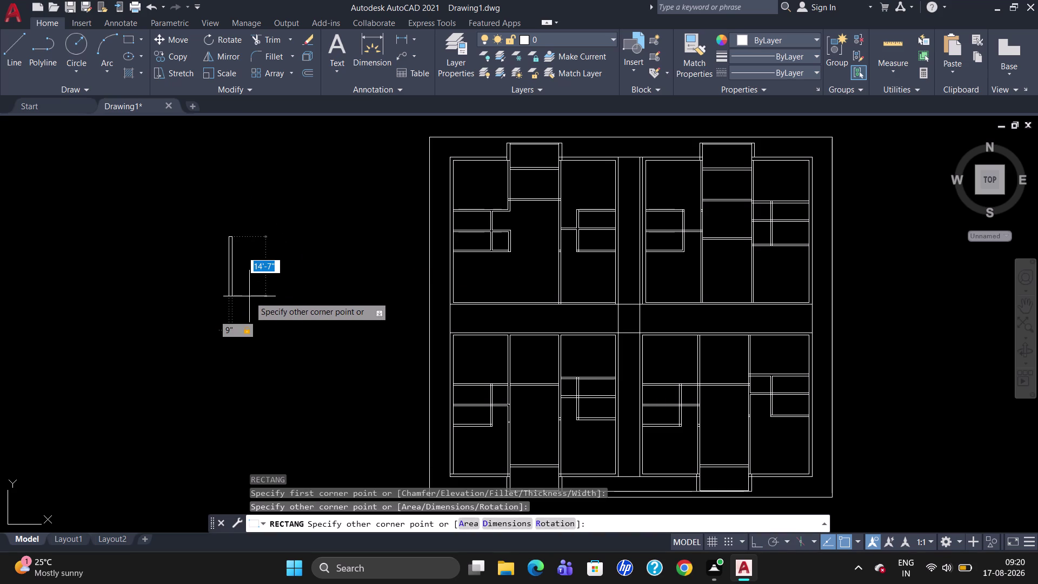
text(2")
key(Return)
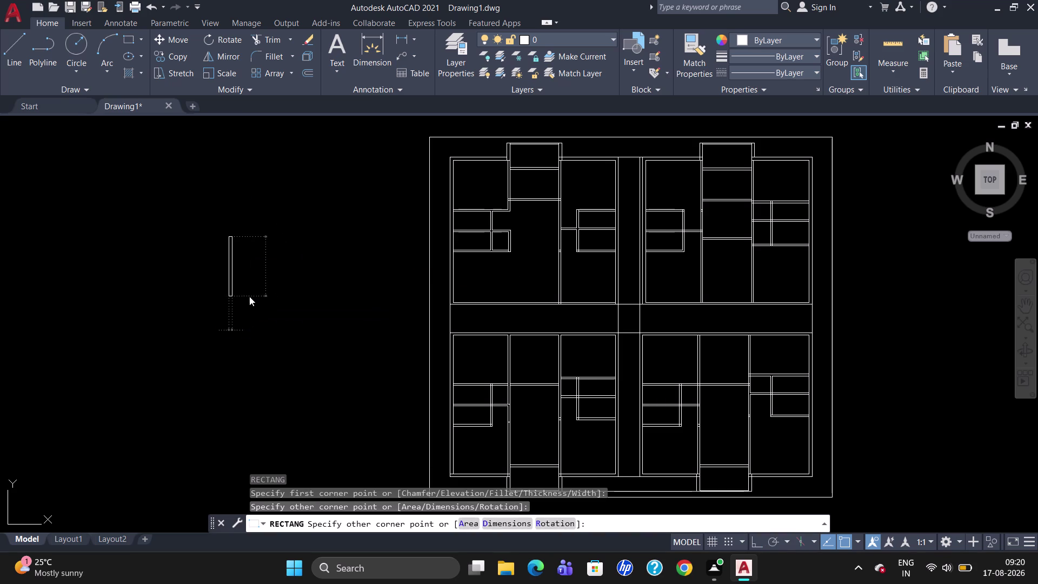
drag(261, 256, 9, 343)
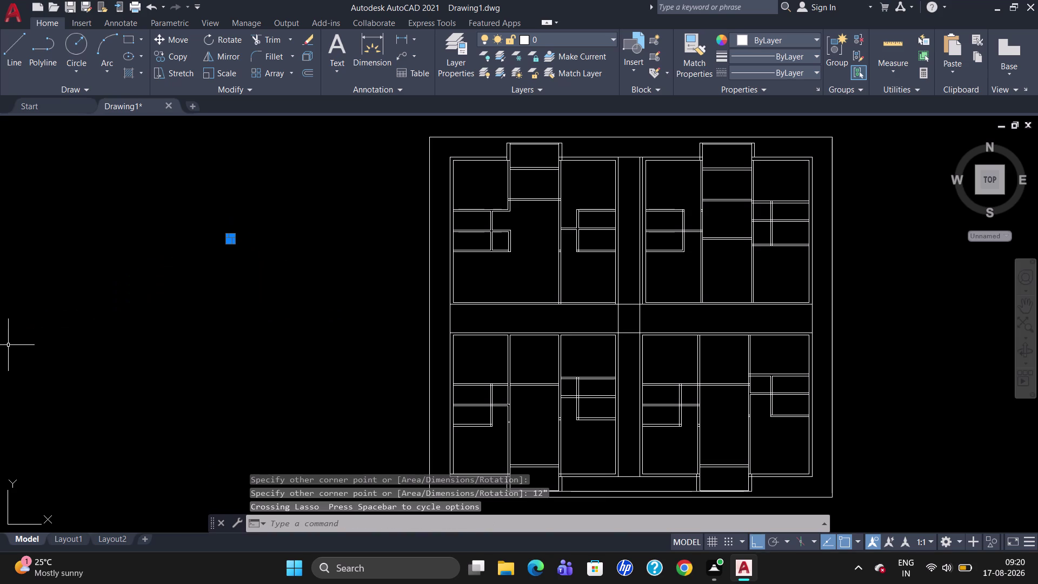
key(Delete)
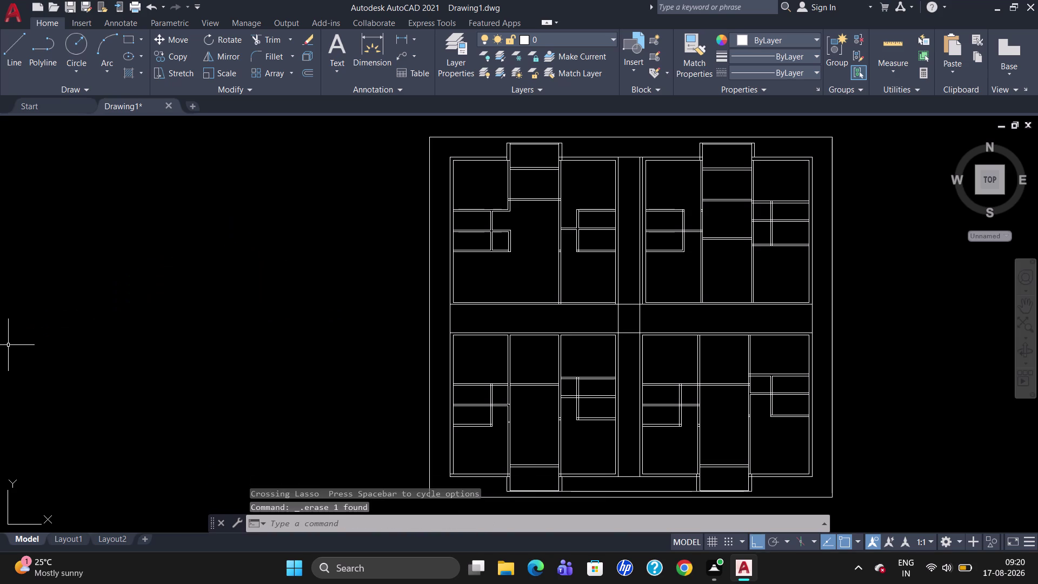
Draw the first 9" by 2' column rectangle left of the floor plan.
text(REC)
key(Return)
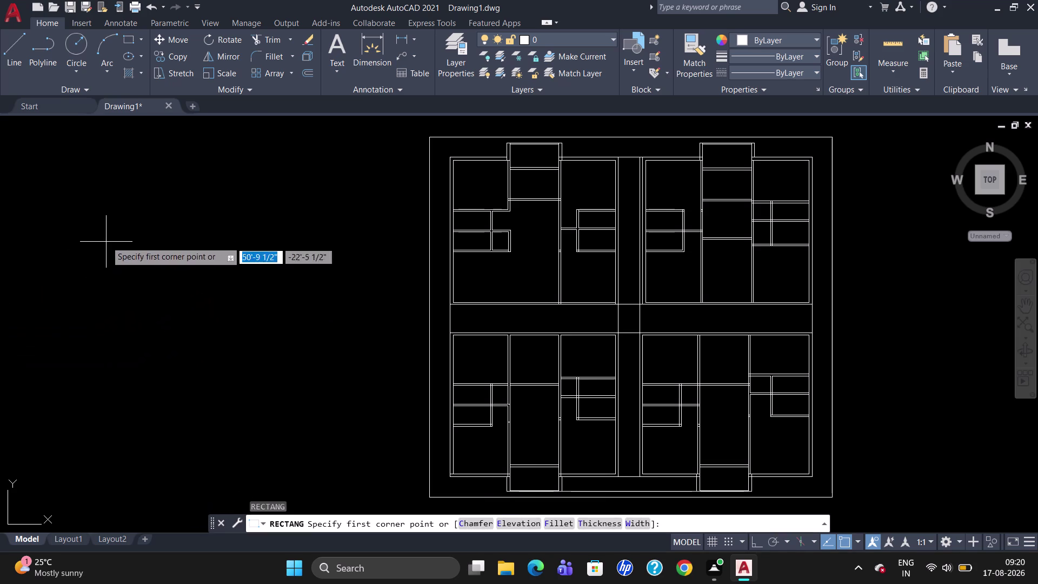
click(106, 240)
text(9)
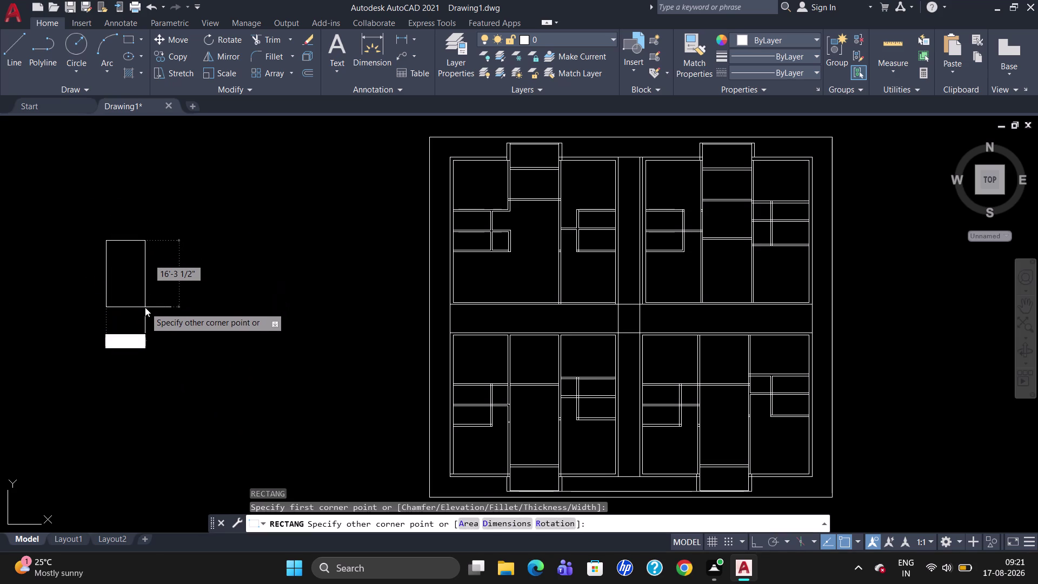
text(")
key(Tab)
text(12)
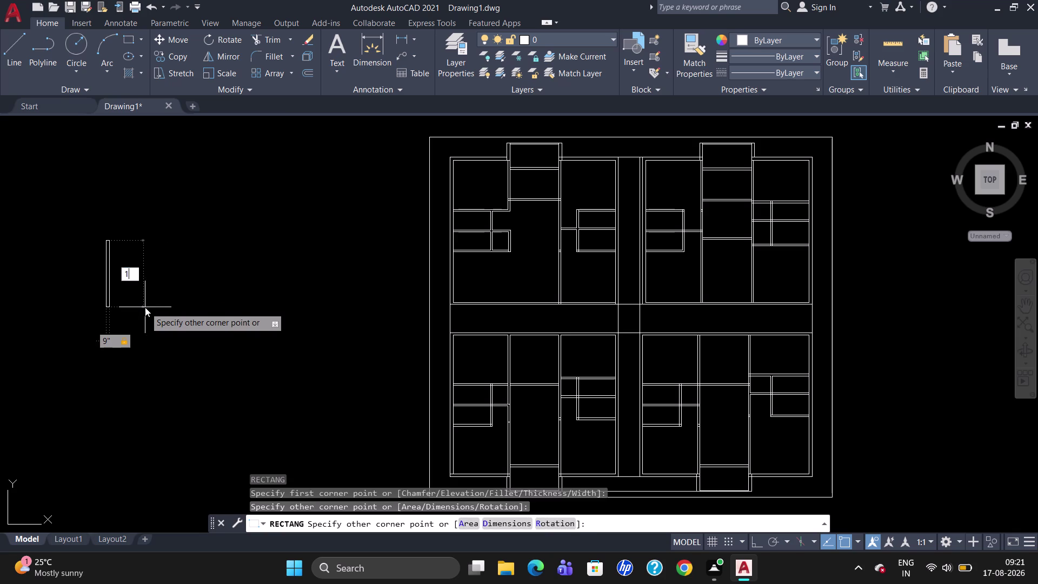
key(BackSpace)
key(BackSpace)
key(2)
key(apostrophe)
key(Return)
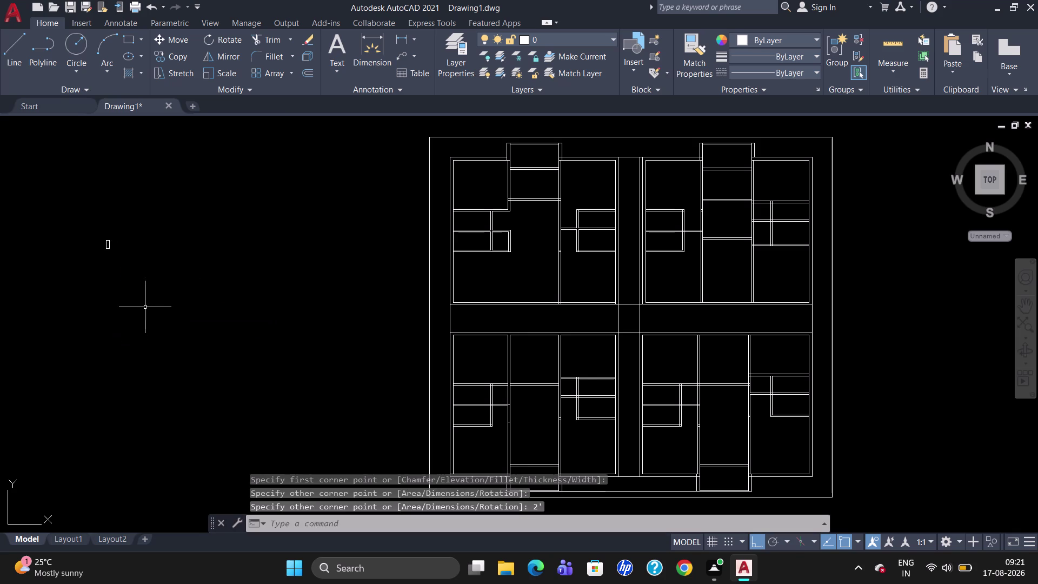
scroll(up, 3)
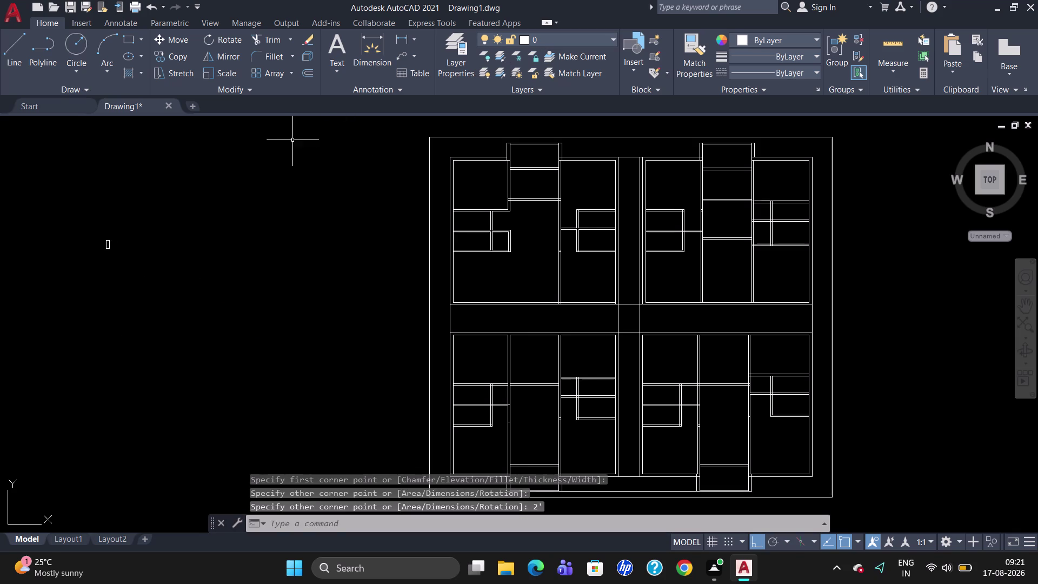
scroll(up, 3)
scroll(down, 3)
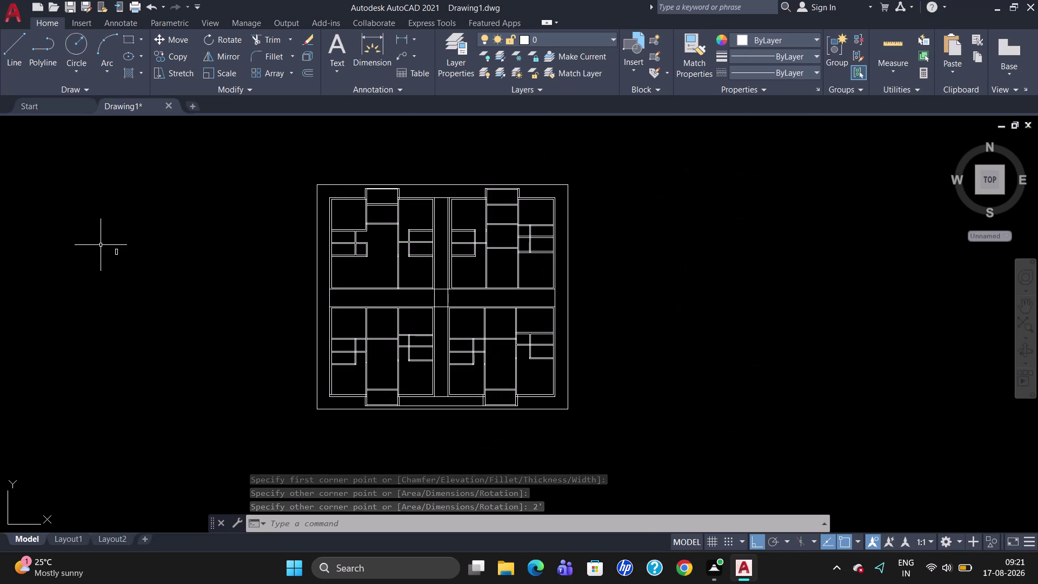
scroll(up, 3)
scroll(down, 3)
scroll(up, 3)
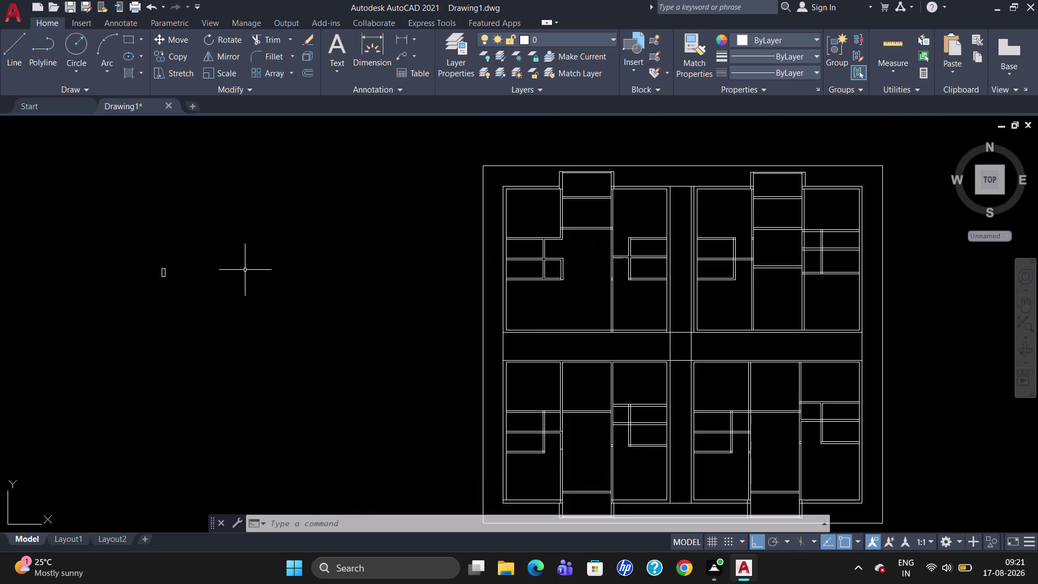
Draw a second 9-inch-wide column rectangle beside the first.
text(REC)
key(Return)
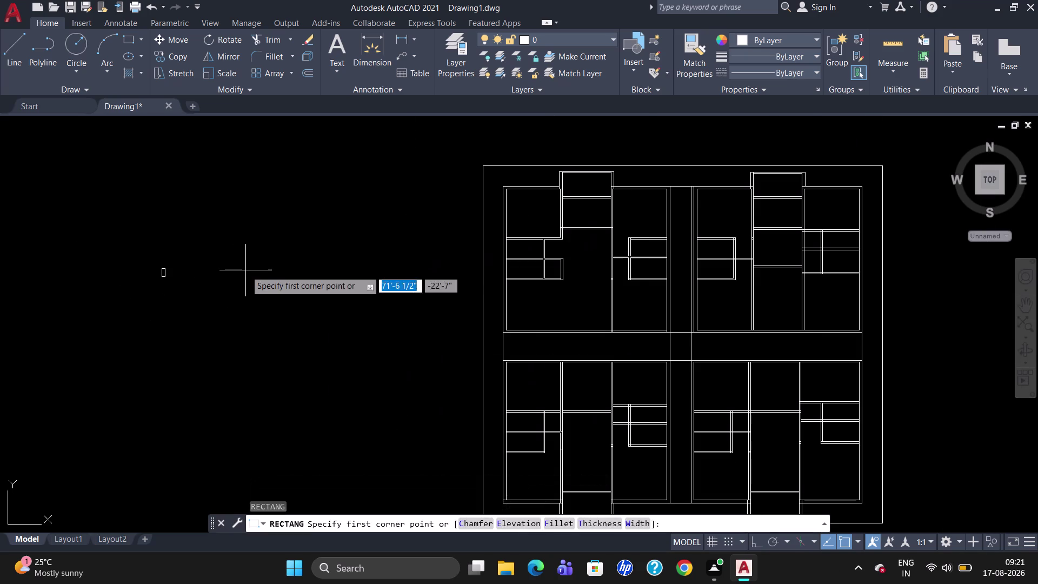
click(242, 263)
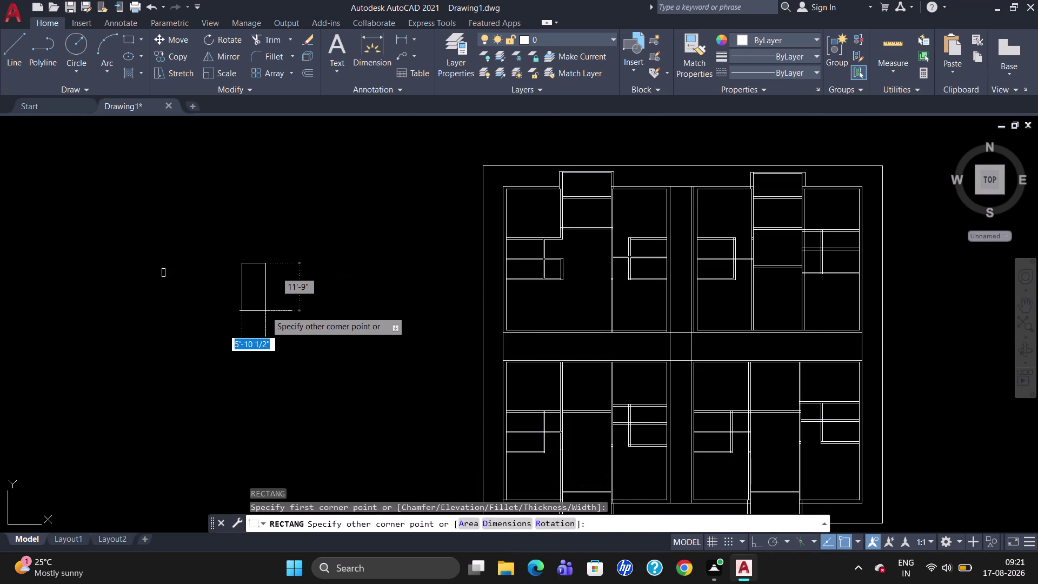
key(9)
key(shift+quotedbl)
key(Tab)
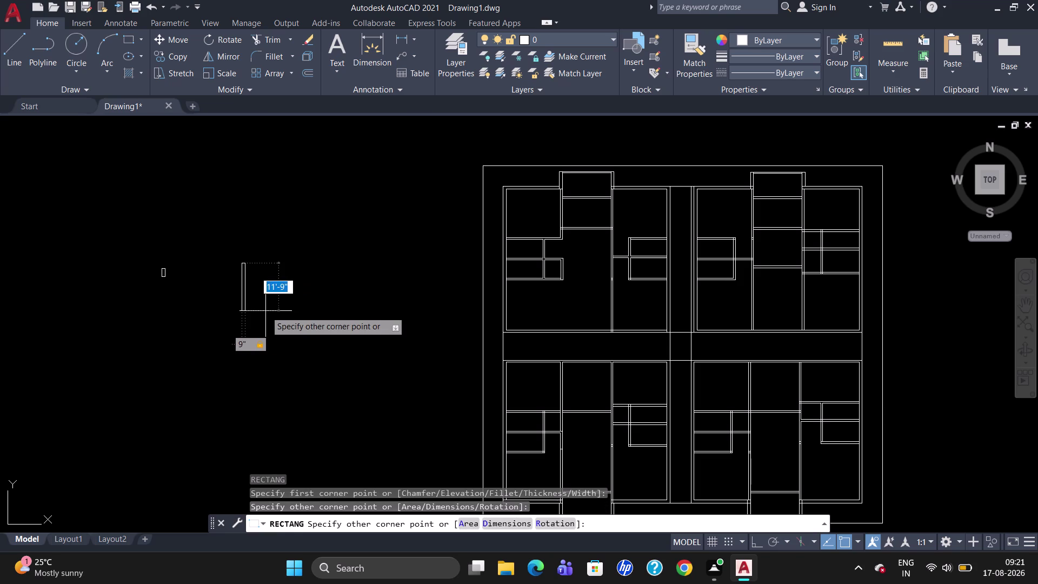
key(2)
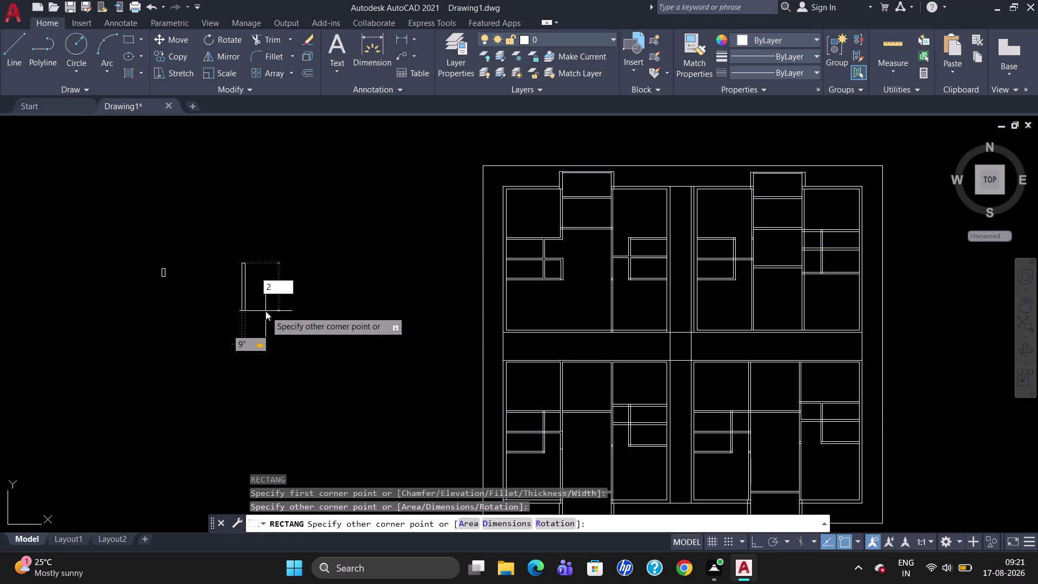
key(1)
key(Return)
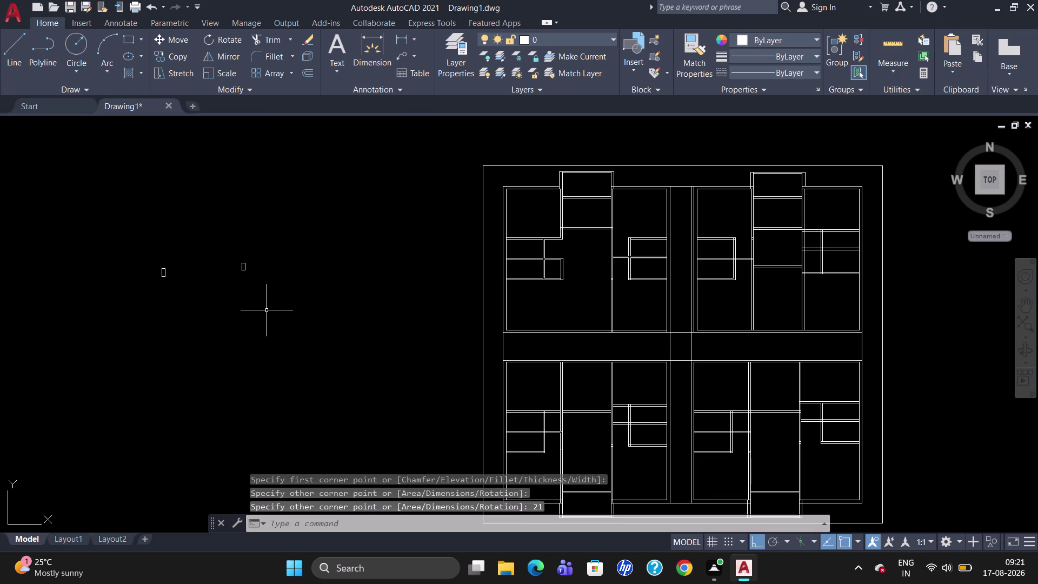
Draw a third 9" by 2' column rectangle, recovering from a mistaken REC entry.
text(REC)
key(Return)
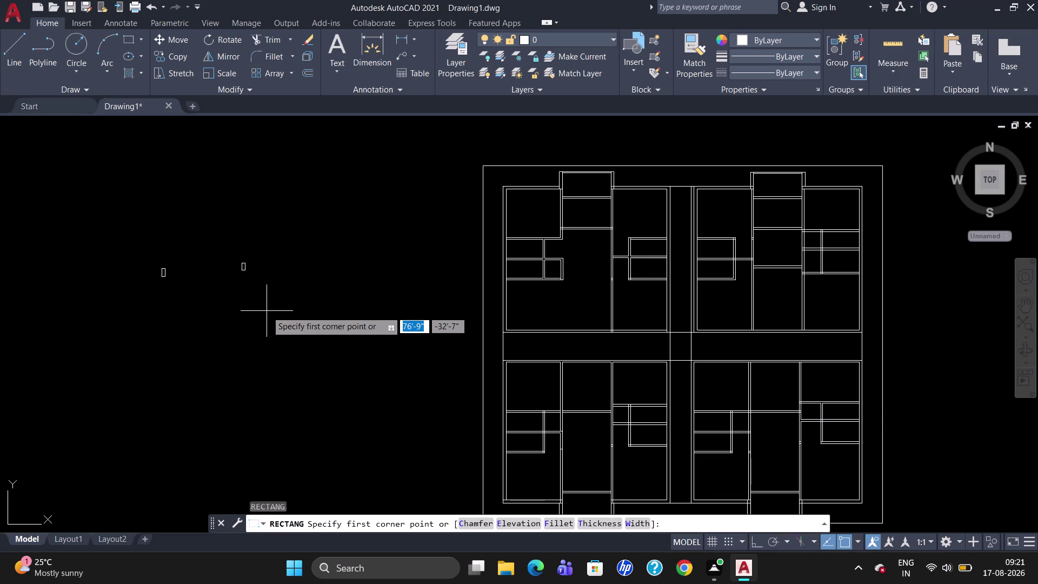
click(268, 309)
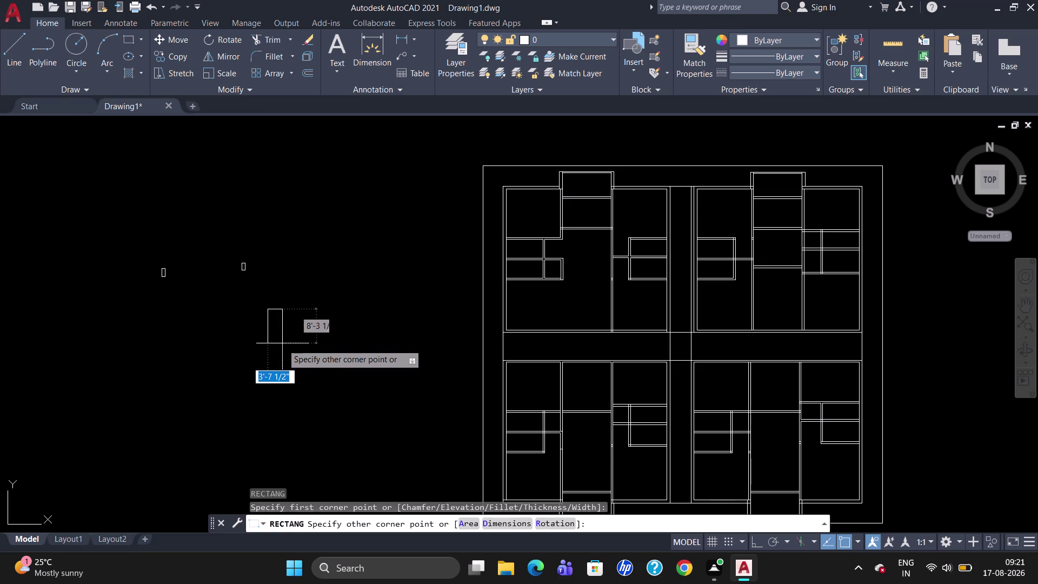
text(REC)
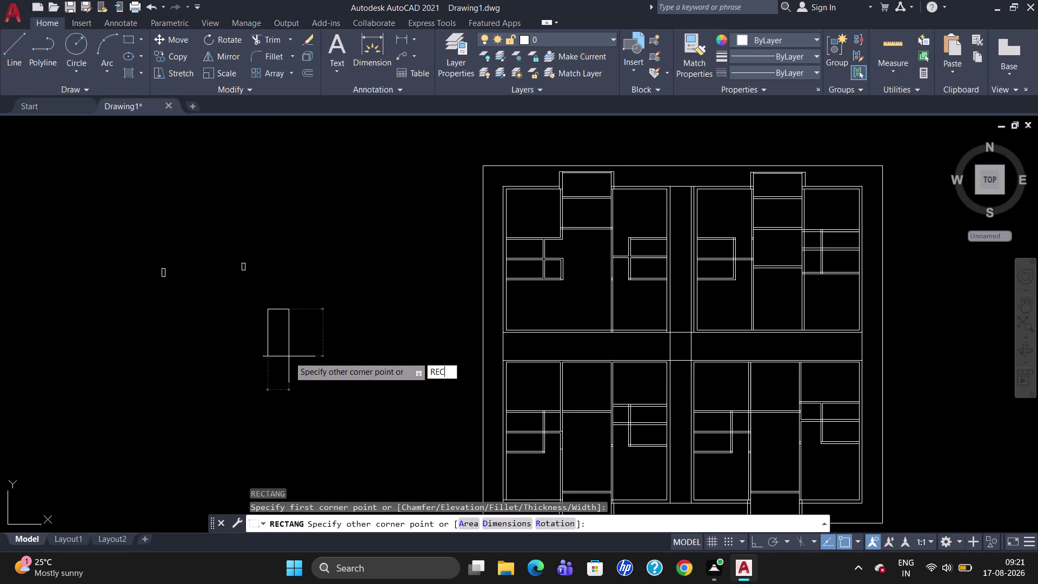
key(Return)
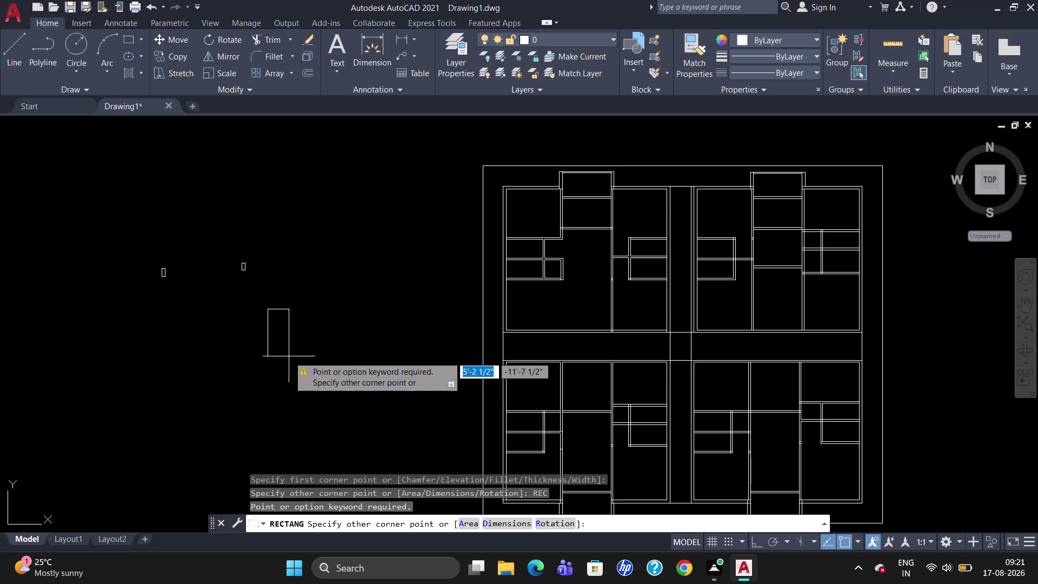
text(9")
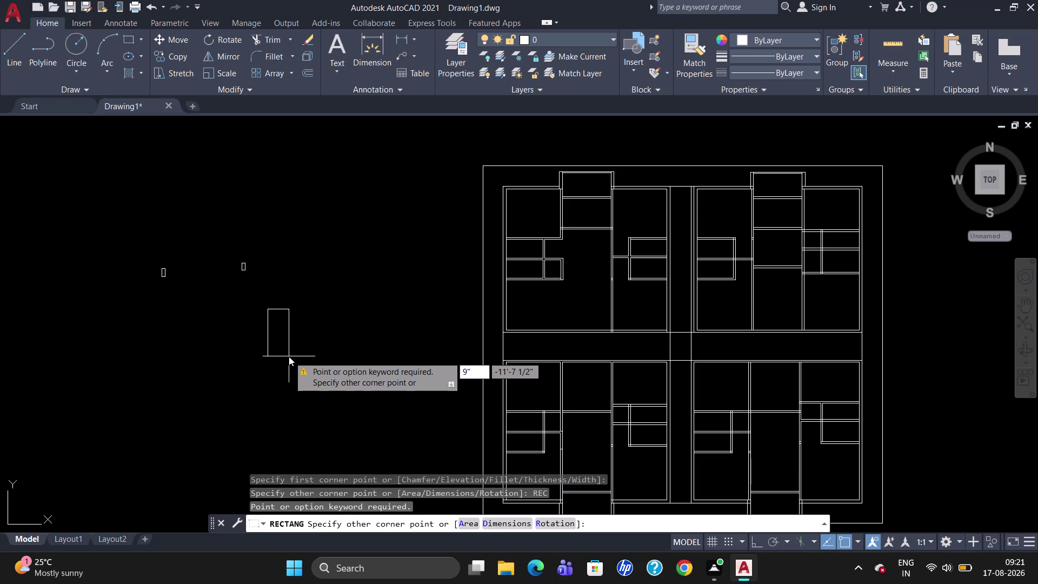
key(Tab)
key(2)
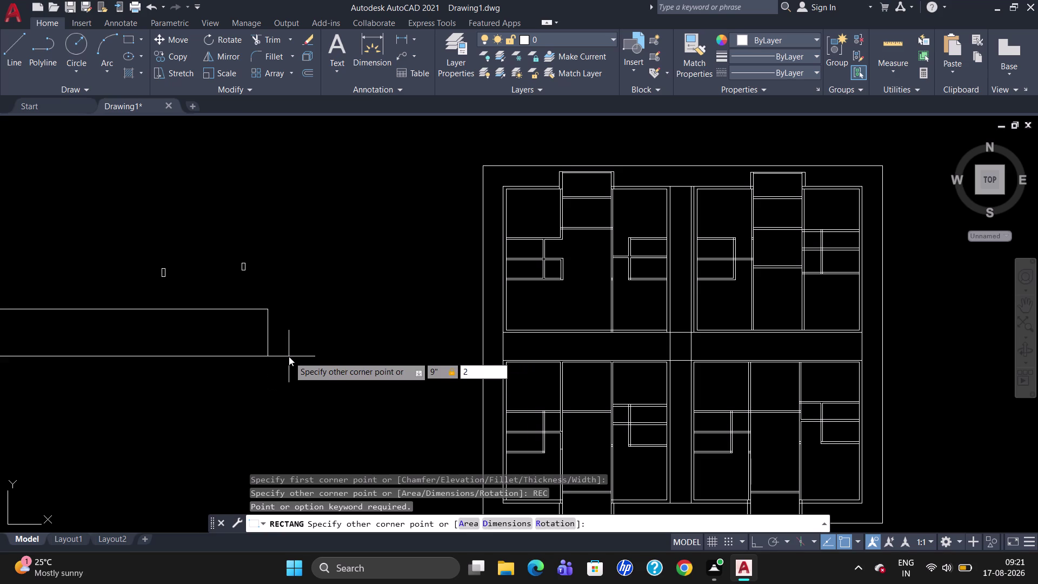
key(1)
key(BackSpace)
key(apostrophe)
key(Return)
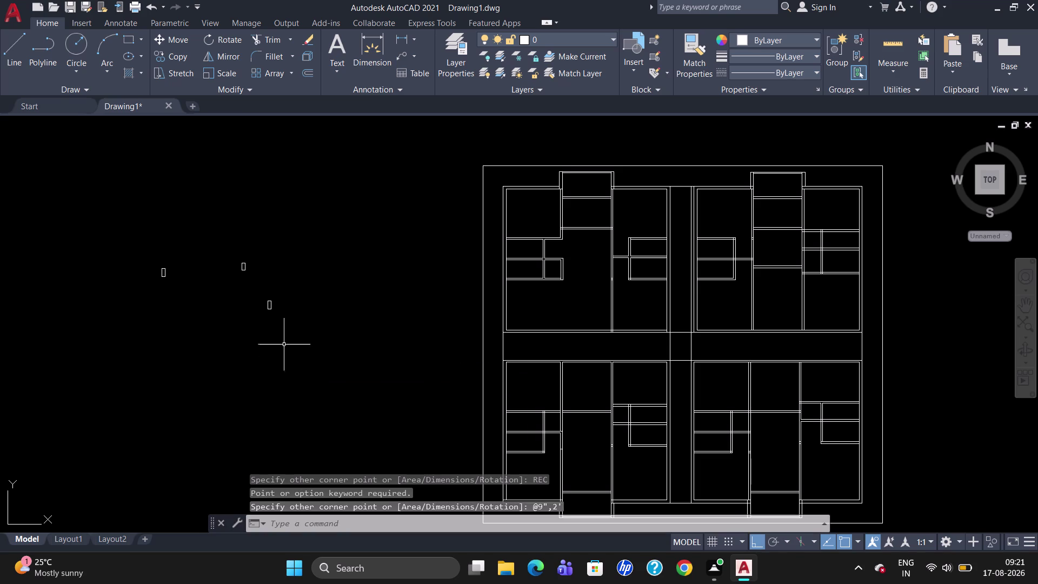
scroll(up, 3)
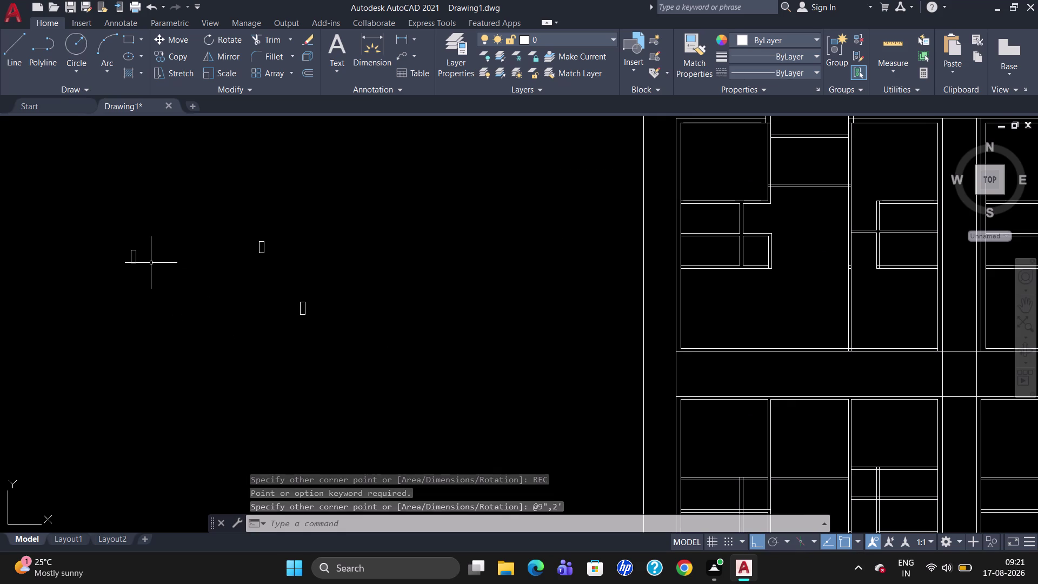
scroll(up, 3)
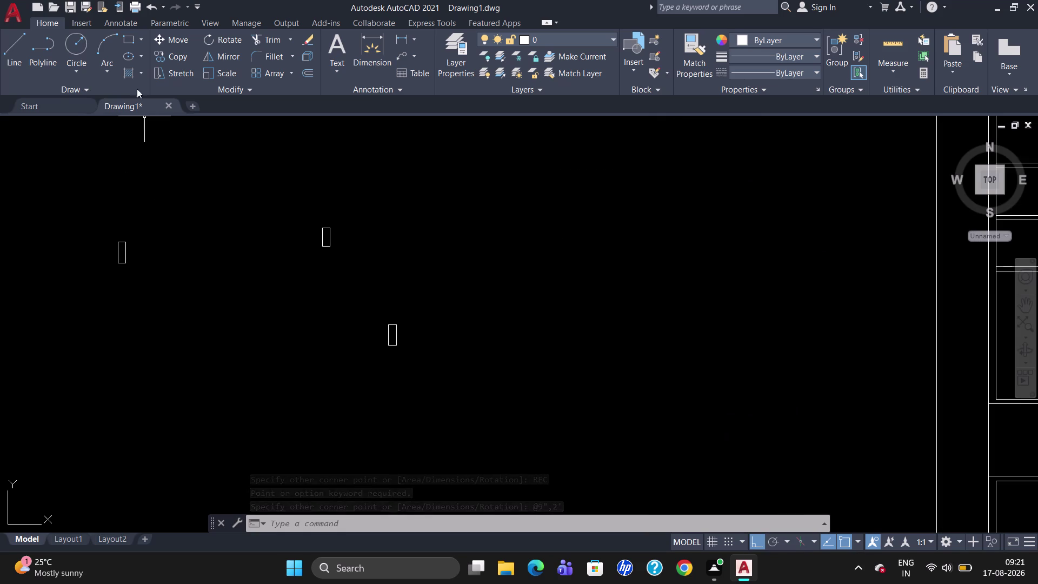
Switch the hatch to Gradient and set both gradient colours to red.
click(140, 71)
click(159, 123)
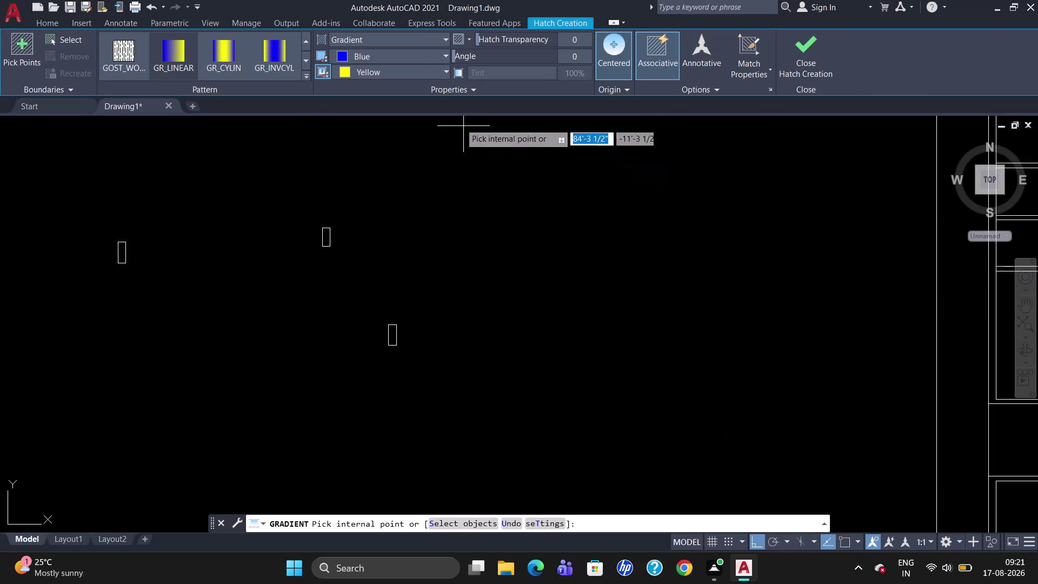
click(407, 59)
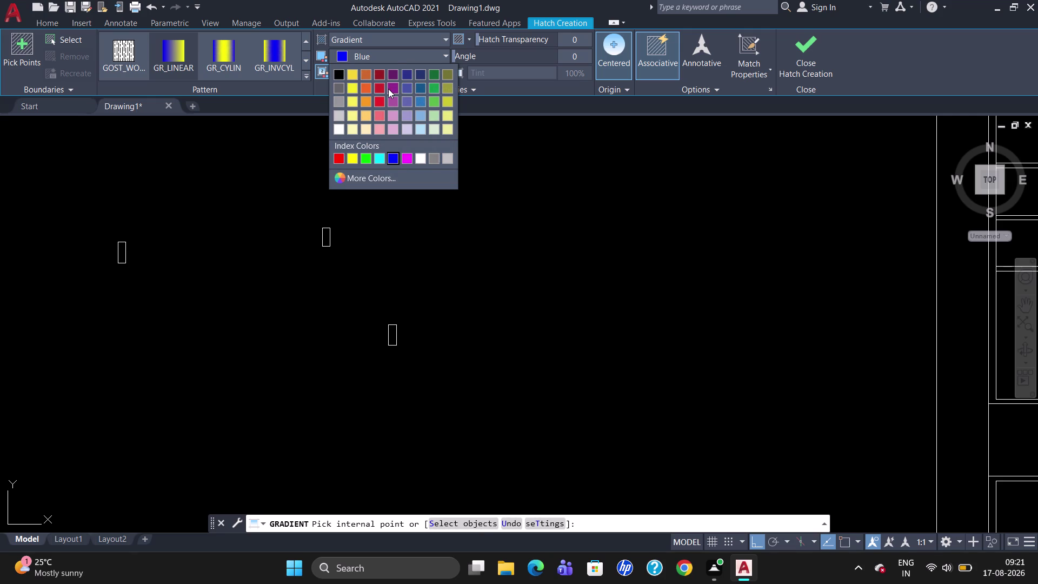
click(394, 75)
click(400, 58)
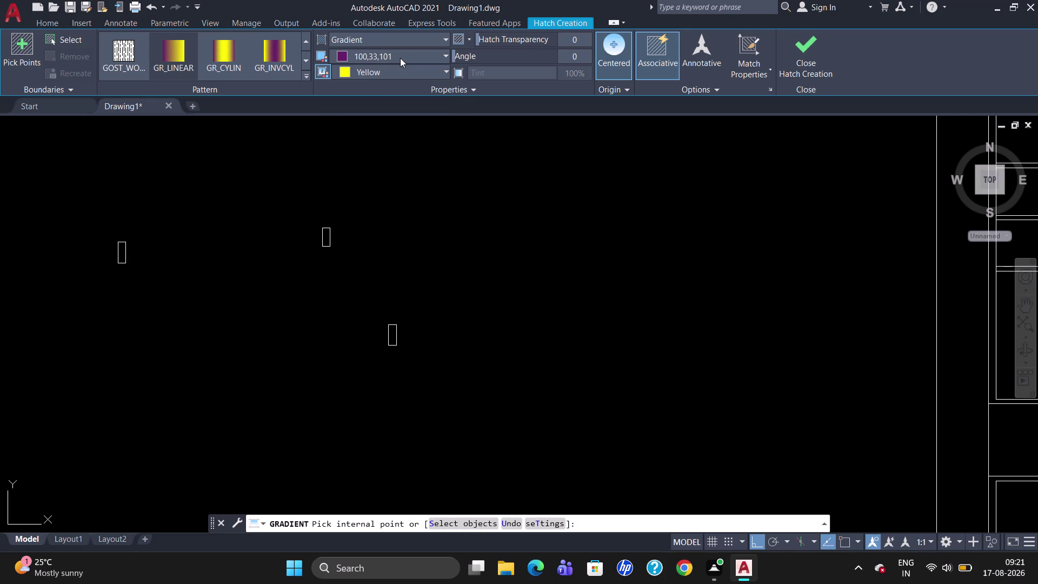
click(382, 71)
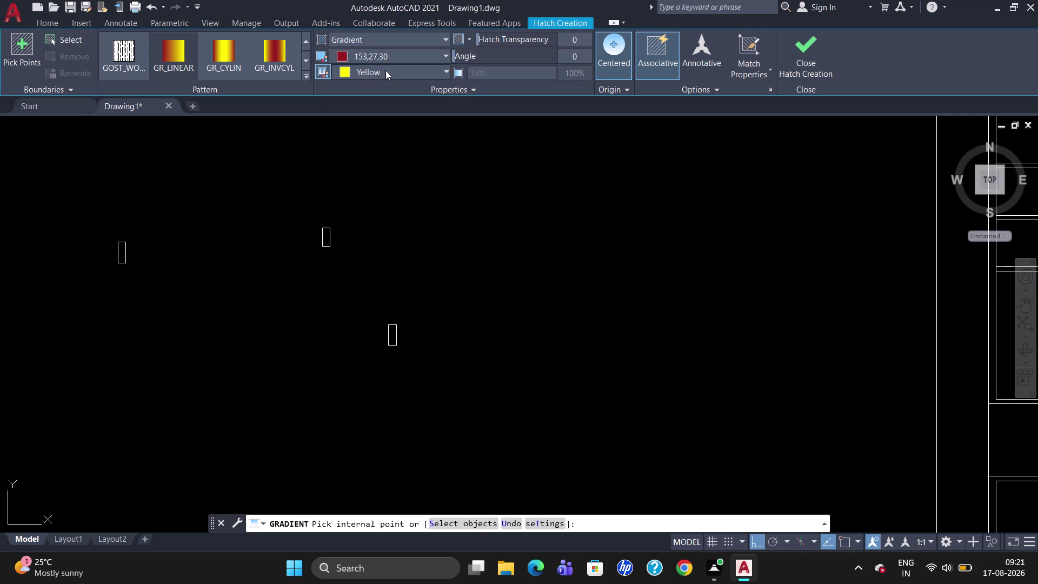
click(388, 58)
click(383, 85)
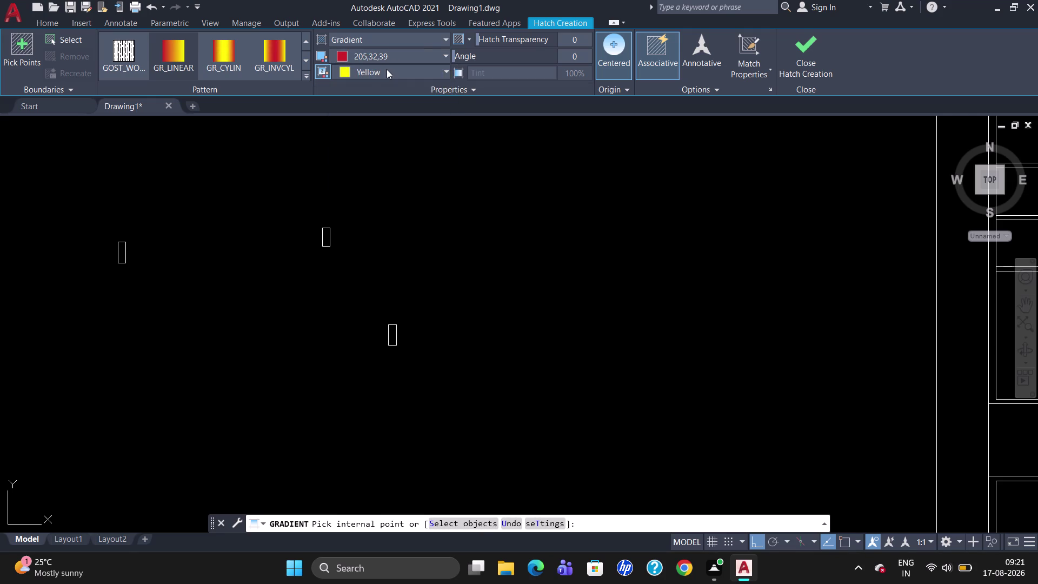
click(388, 68)
click(388, 100)
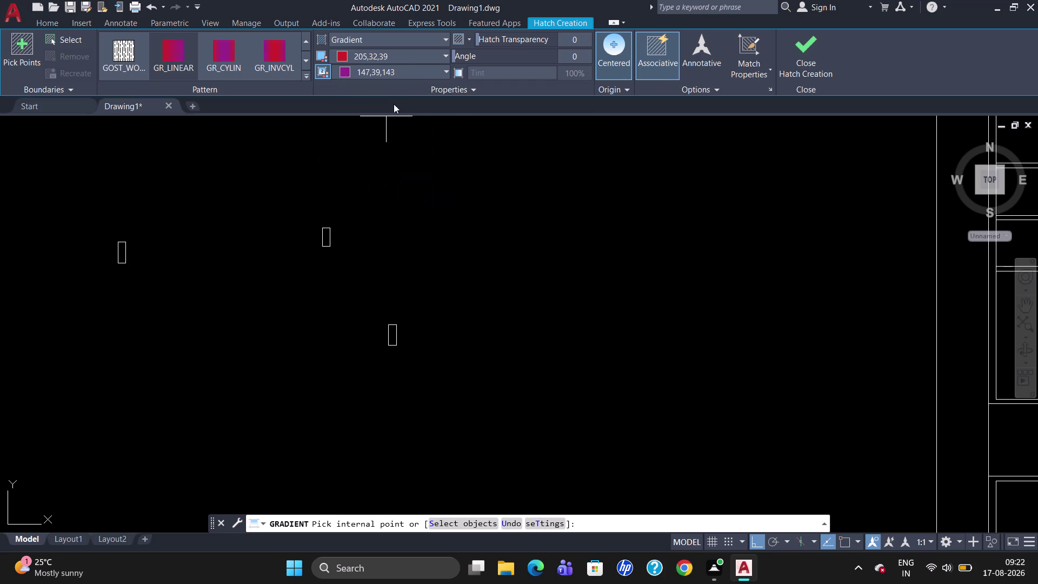
click(410, 74)
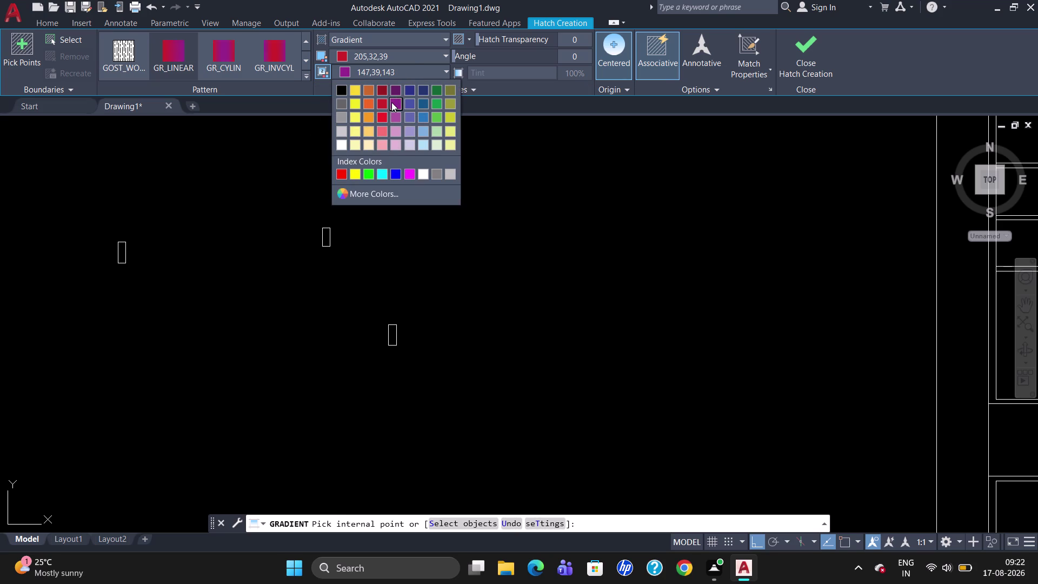
click(387, 104)
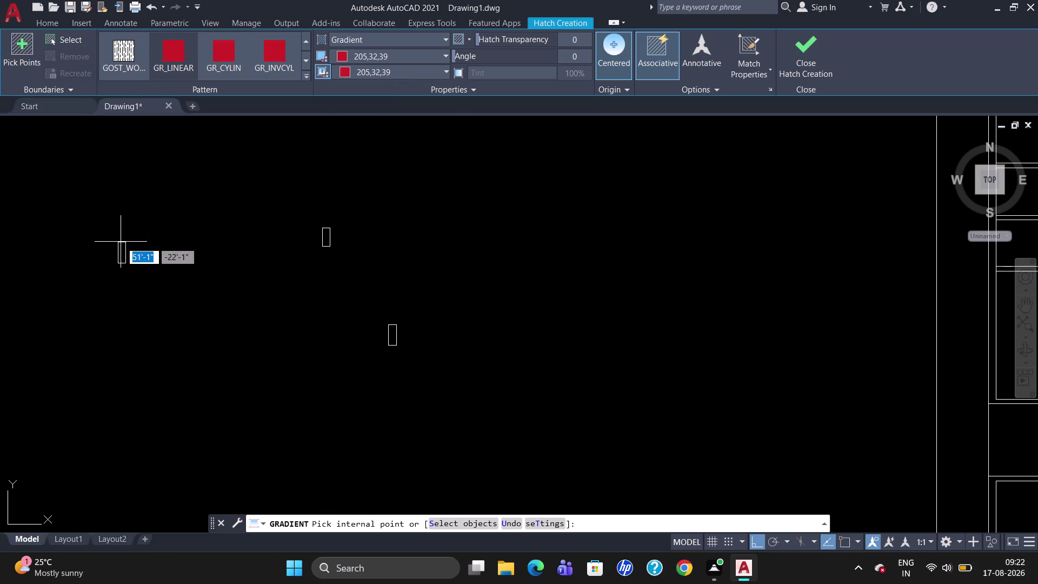
Preview the red fill inside the column rectangle, then cancel the hatch.
click(120, 241)
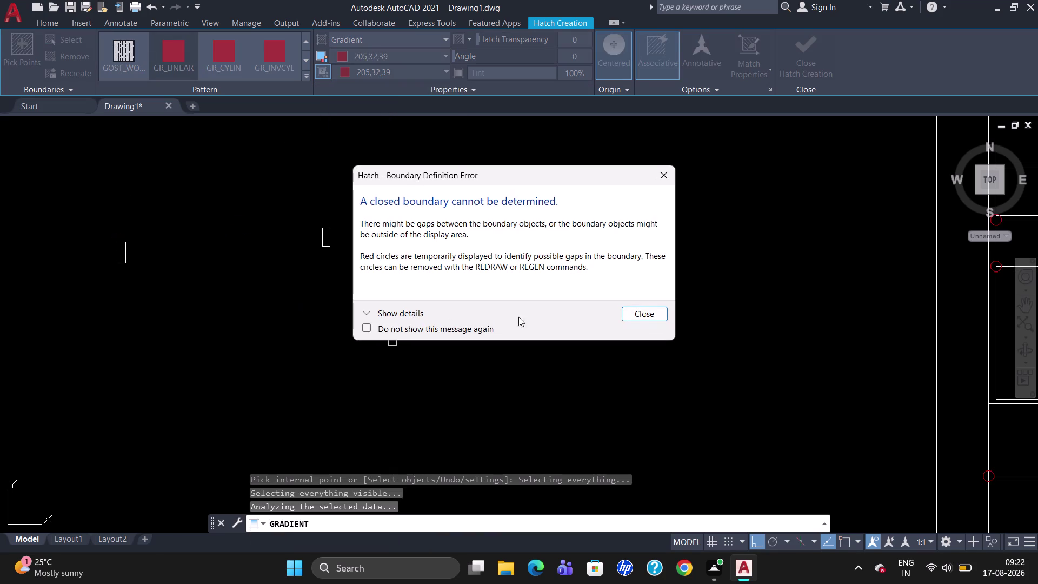
click(633, 319)
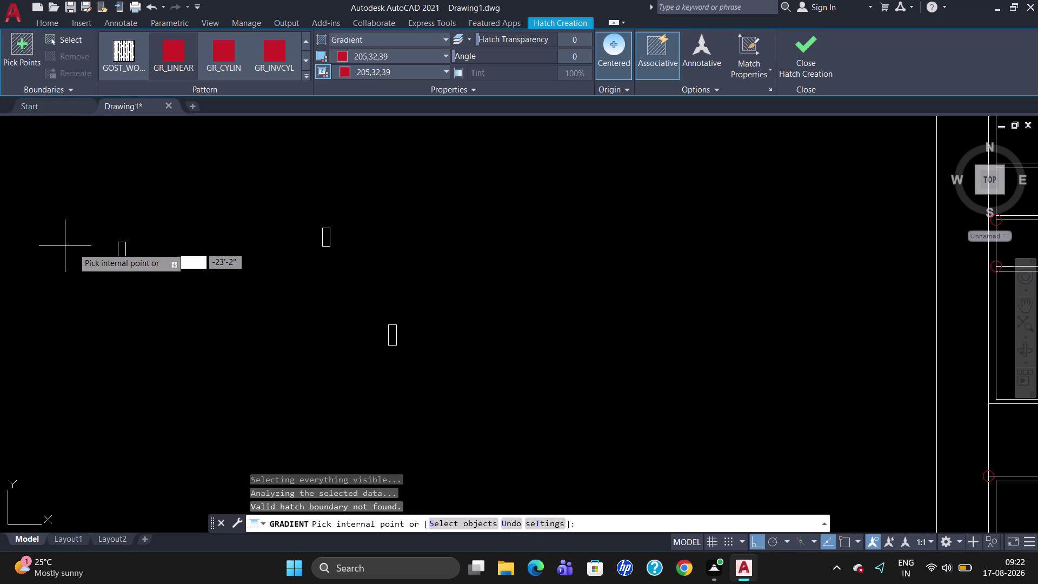
scroll(up, 3)
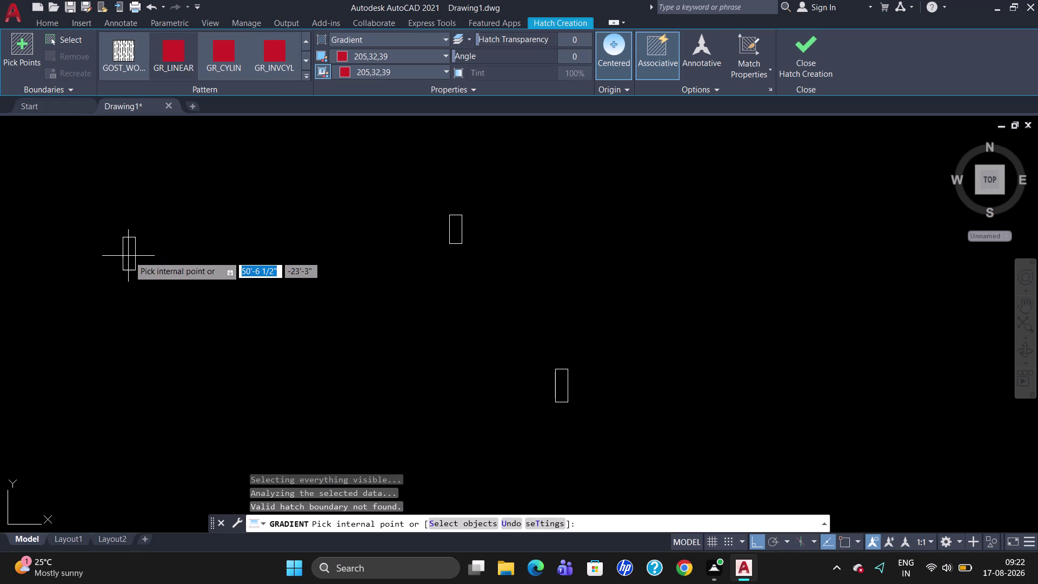
click(132, 256)
key(Escape)
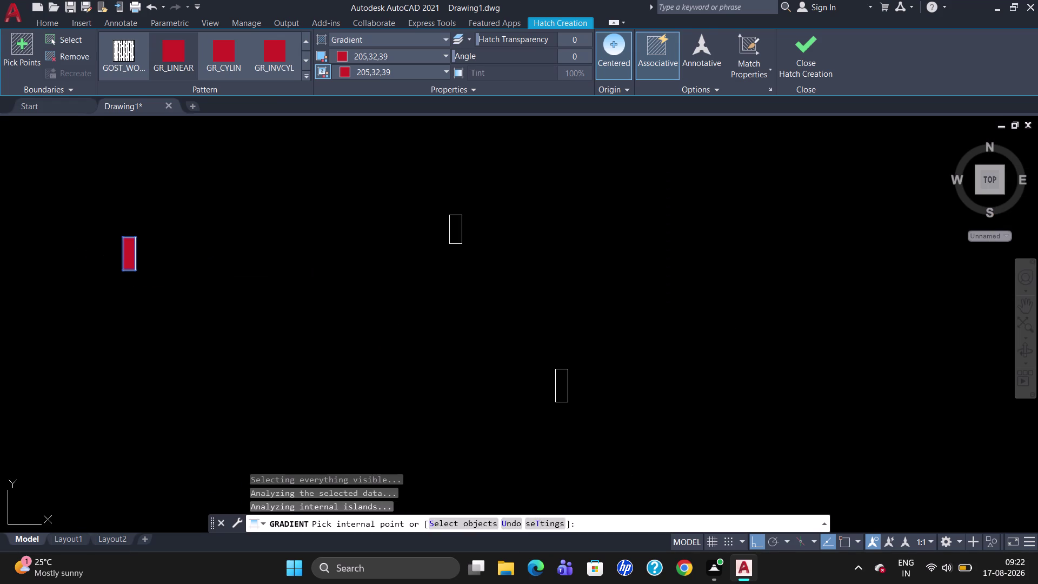
scroll(up, 3)
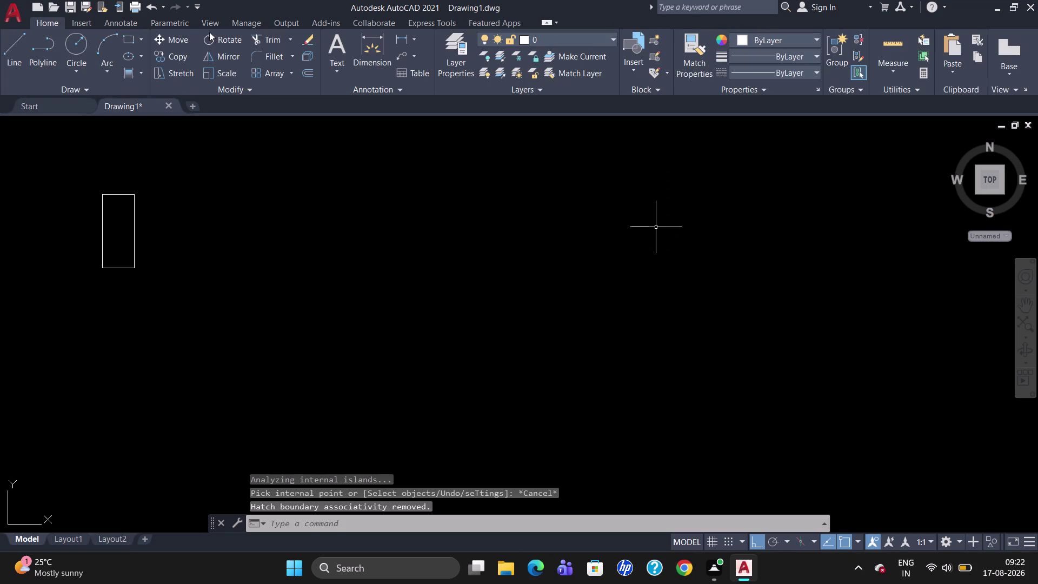
scroll(down, 3)
scroll(down, 3)
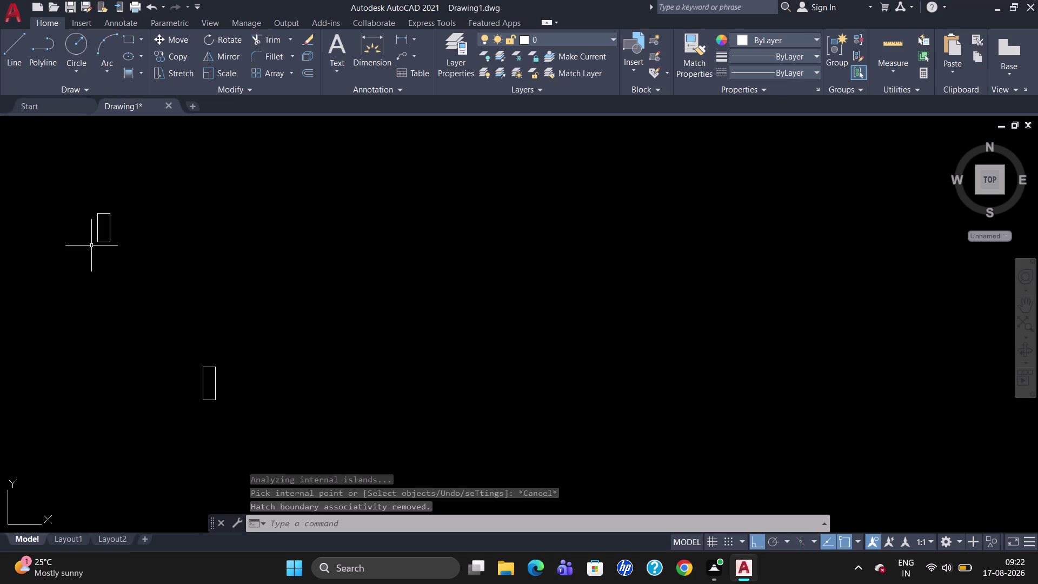
scroll(up, 3)
scroll(down, 3)
scroll(up, 3)
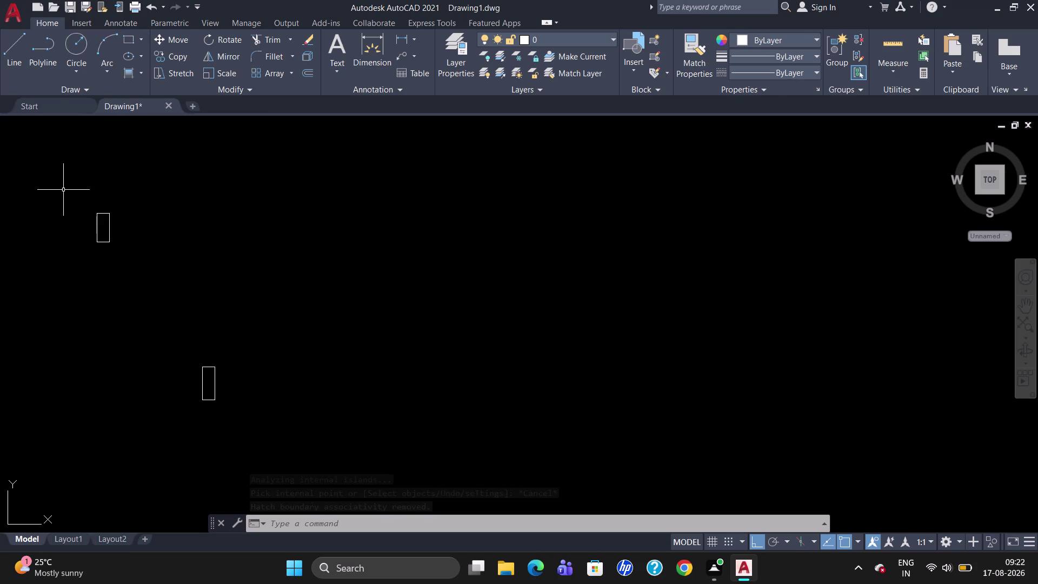
scroll(down, 3)
scroll(down, 3)
scroll(down, 3)
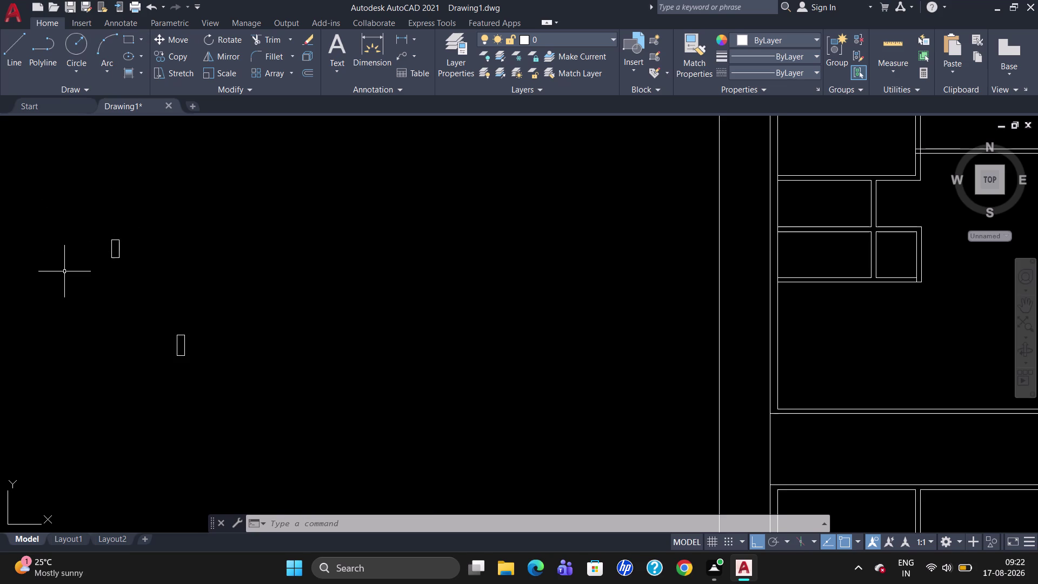
scroll(up, 3)
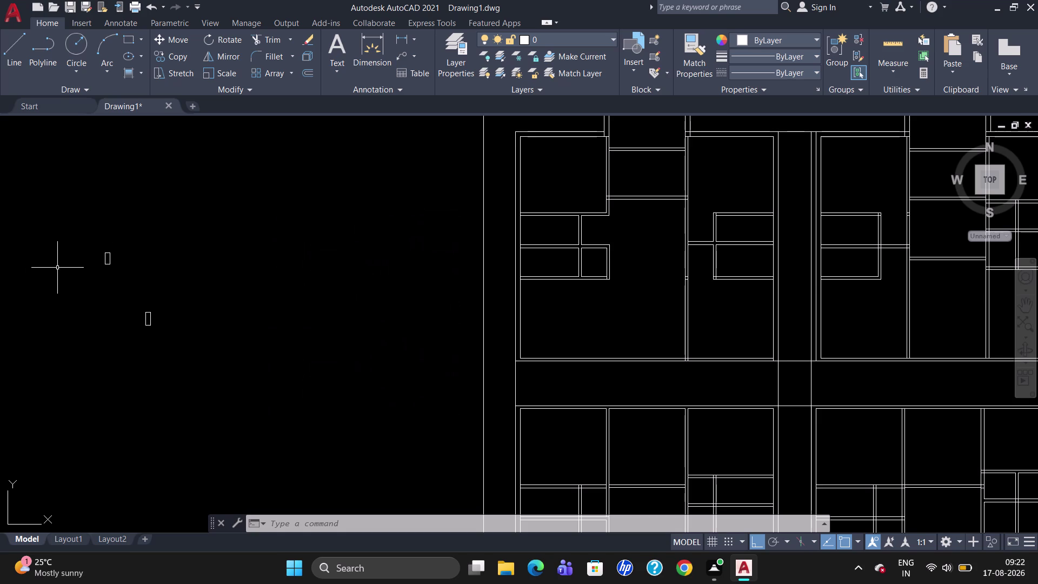
scroll(down, 3)
scroll(down, 3)
scroll(up, 3)
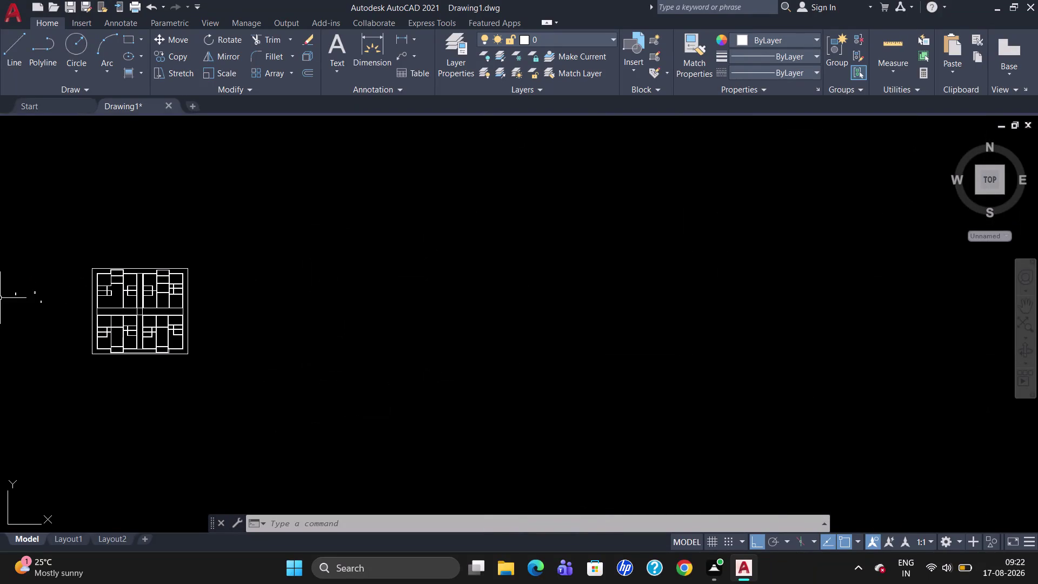
scroll(up, 3)
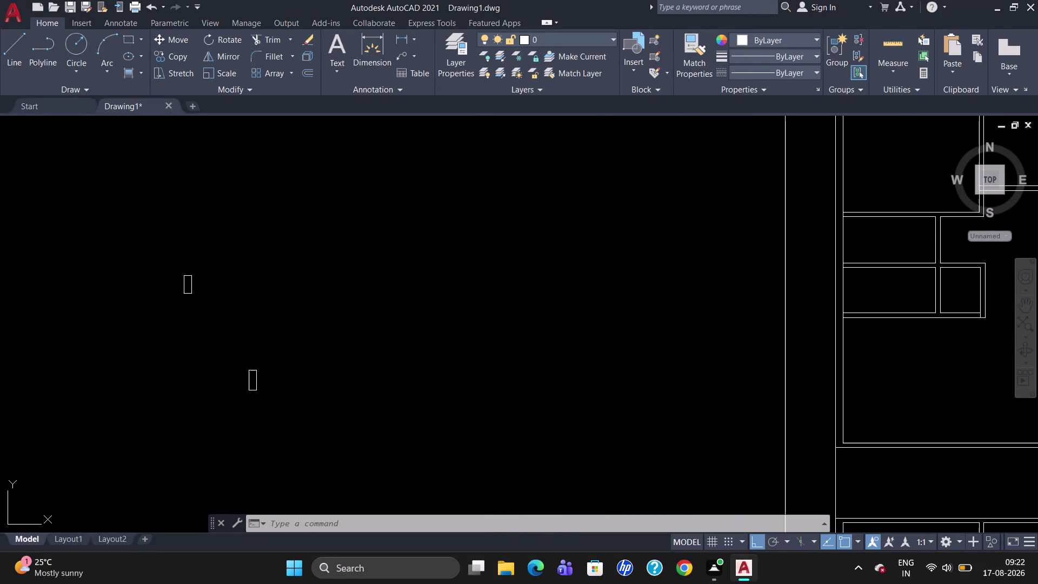
scroll(up, 3)
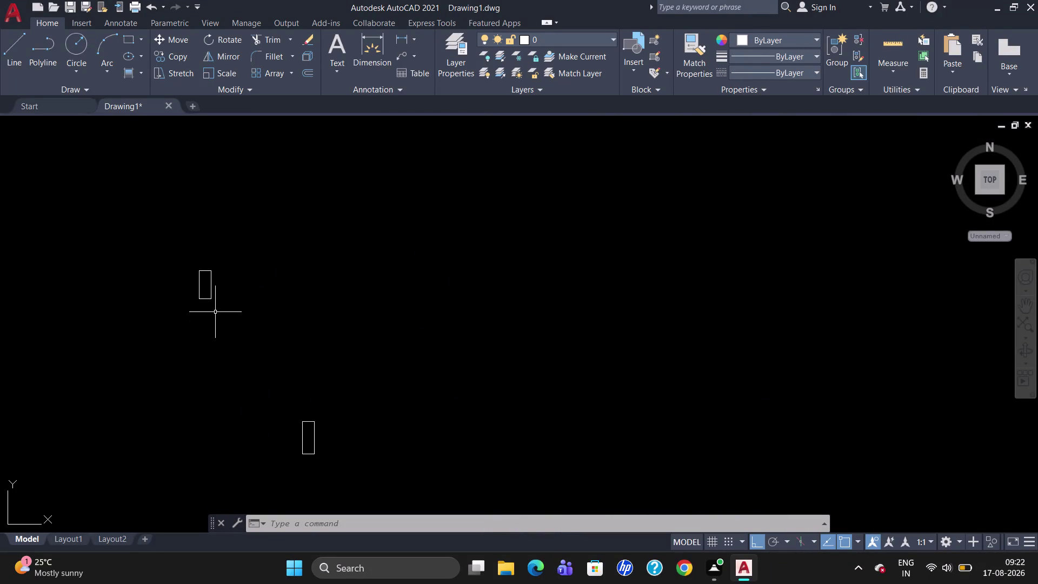
key(l)
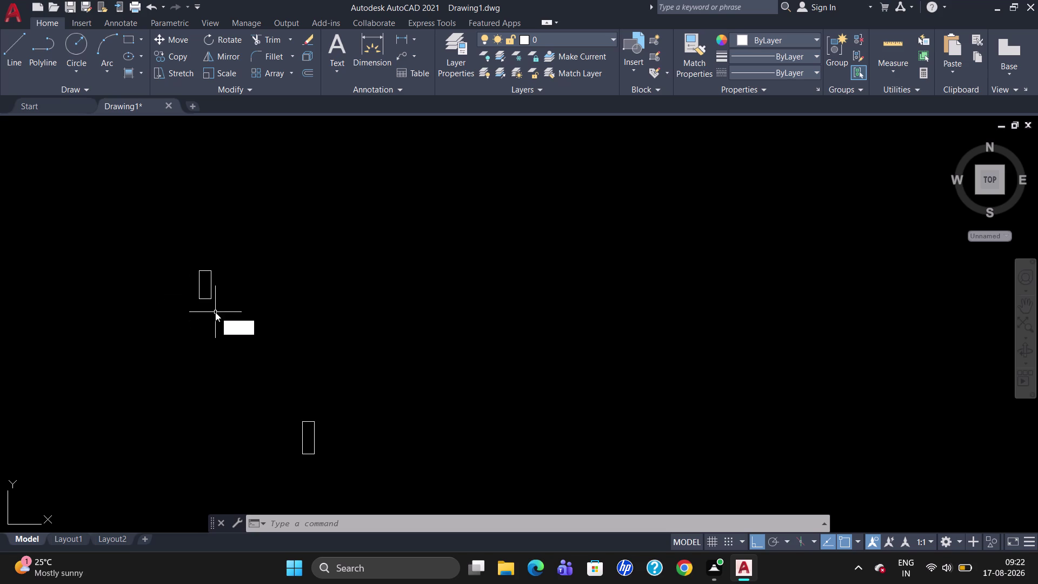
Start a line at the column's top corner, then cancel the mistaken 4-unit segment.
key(Return)
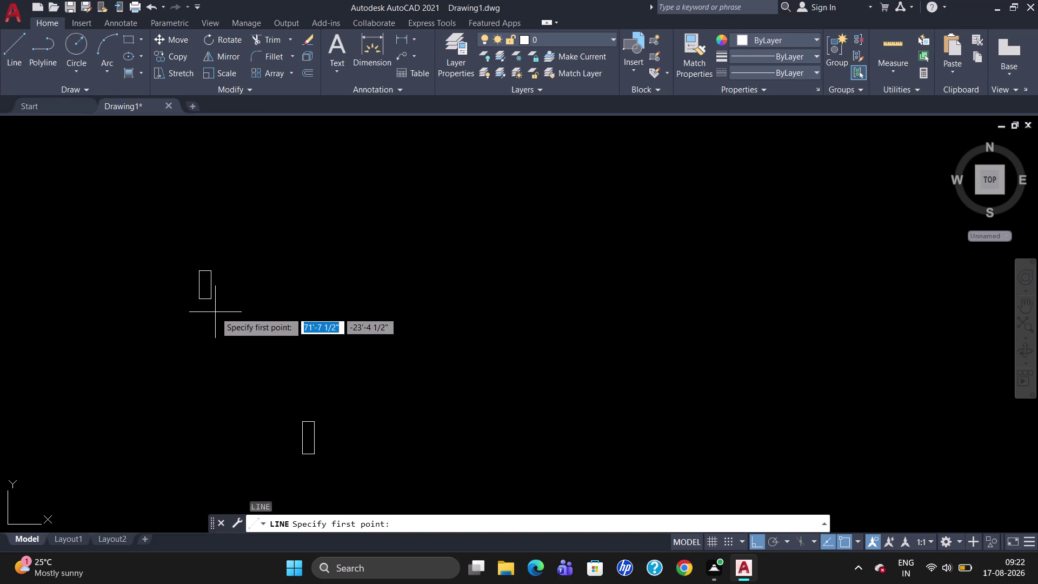
scroll(up, 3)
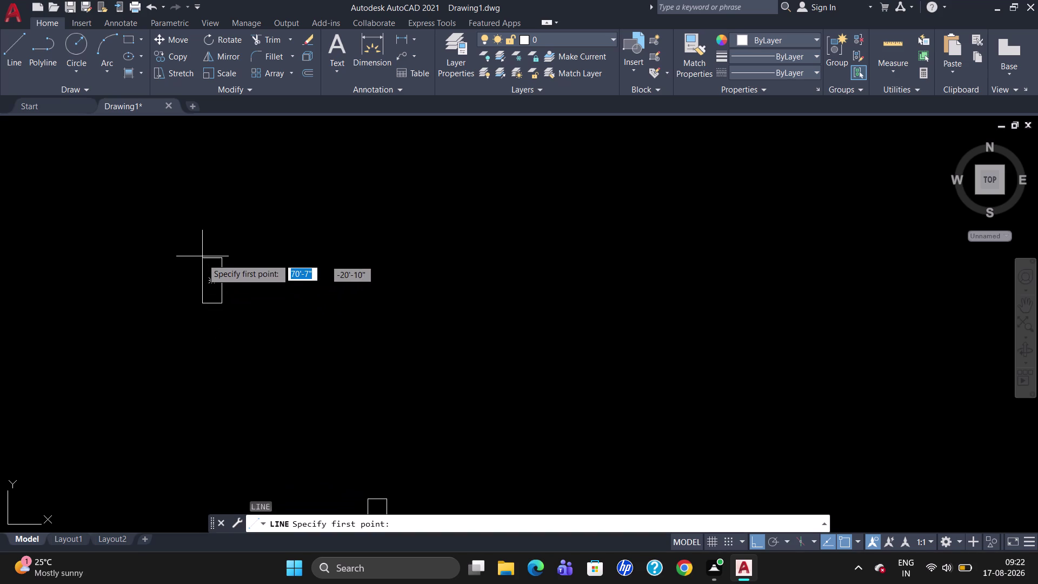
click(203, 256)
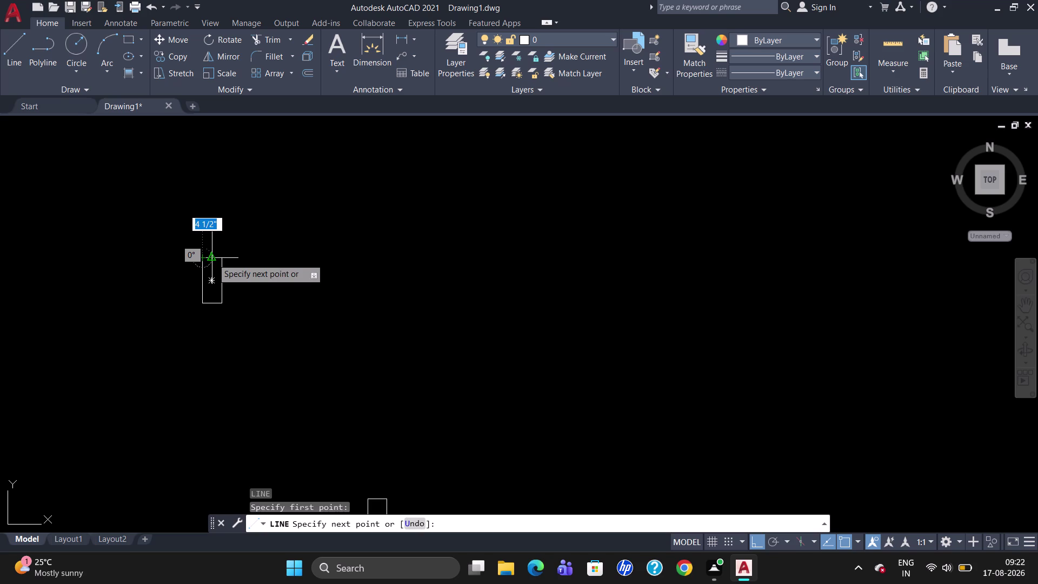
key(4)
key(Return)
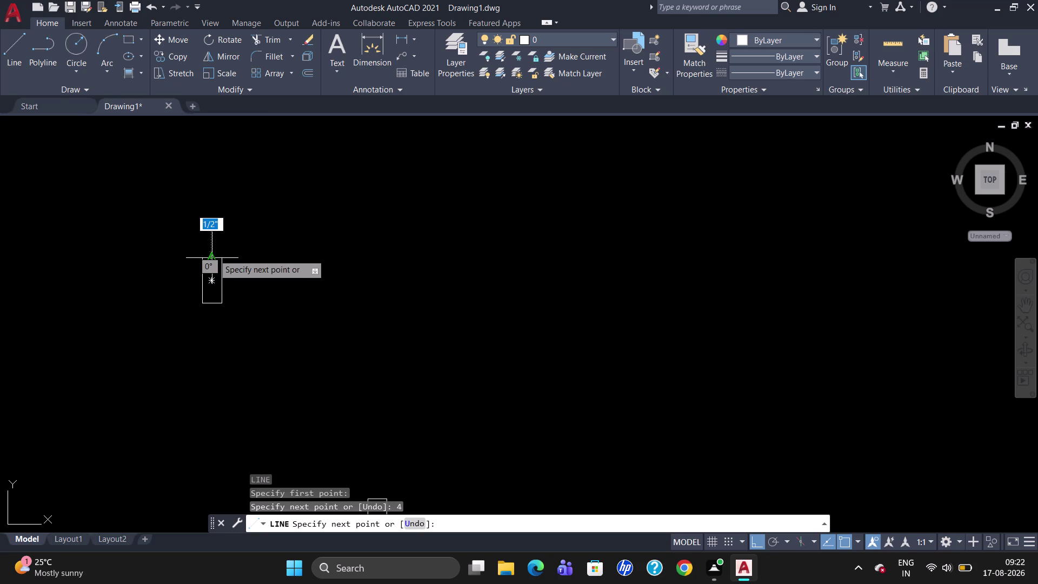
key(4)
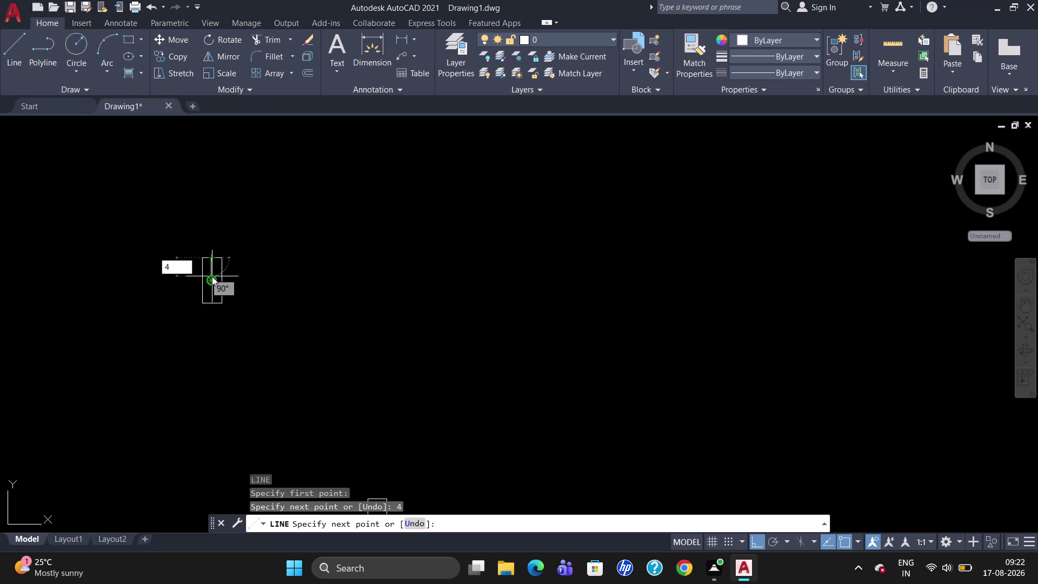
key(BackSpace)
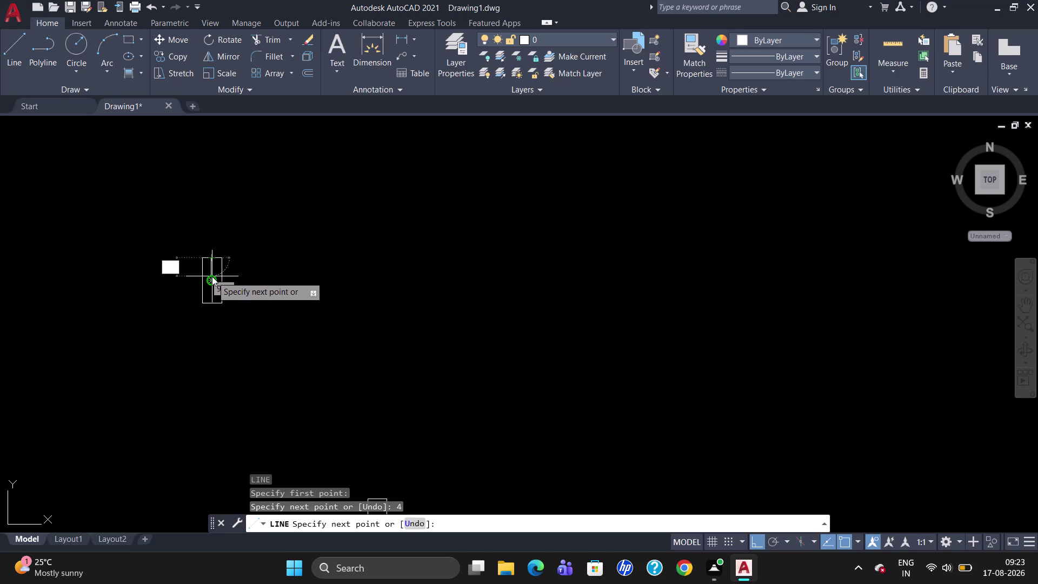
key(Escape)
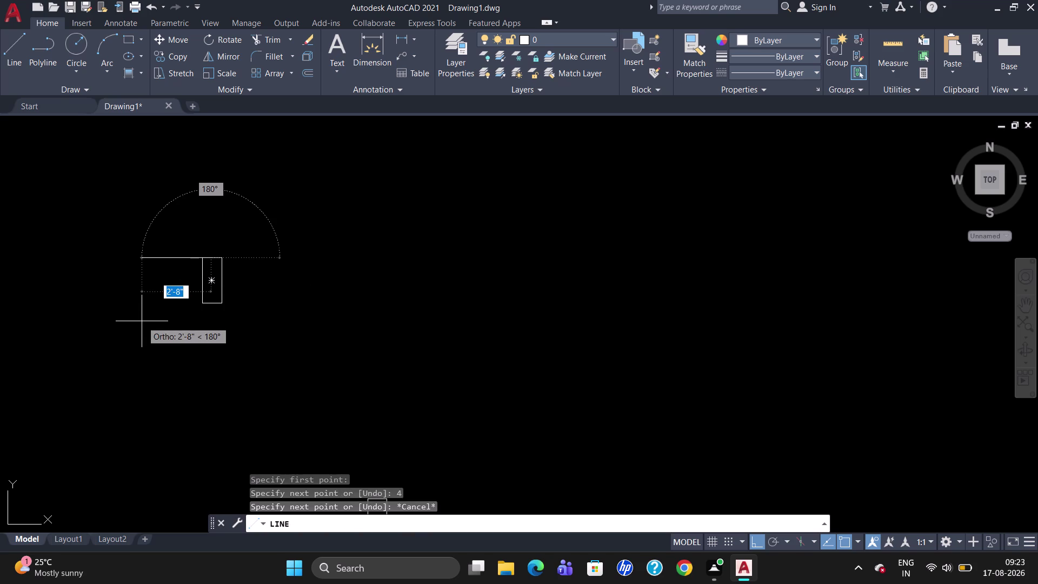
Outline a 5.5-inch square from the upper column's top corner with LINE.
key(Escape)
key(l)
key(Return)
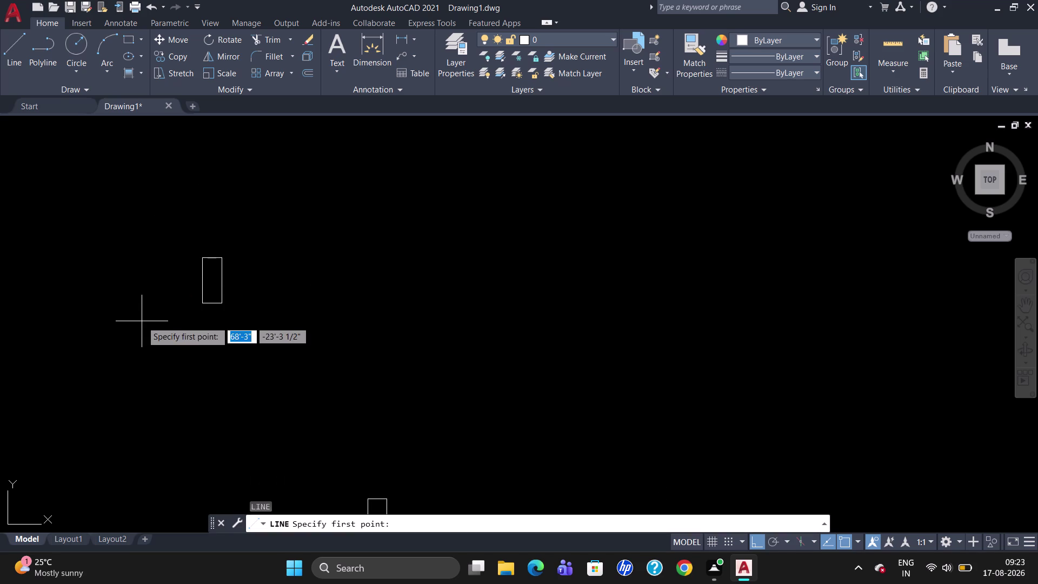
click(200, 256)
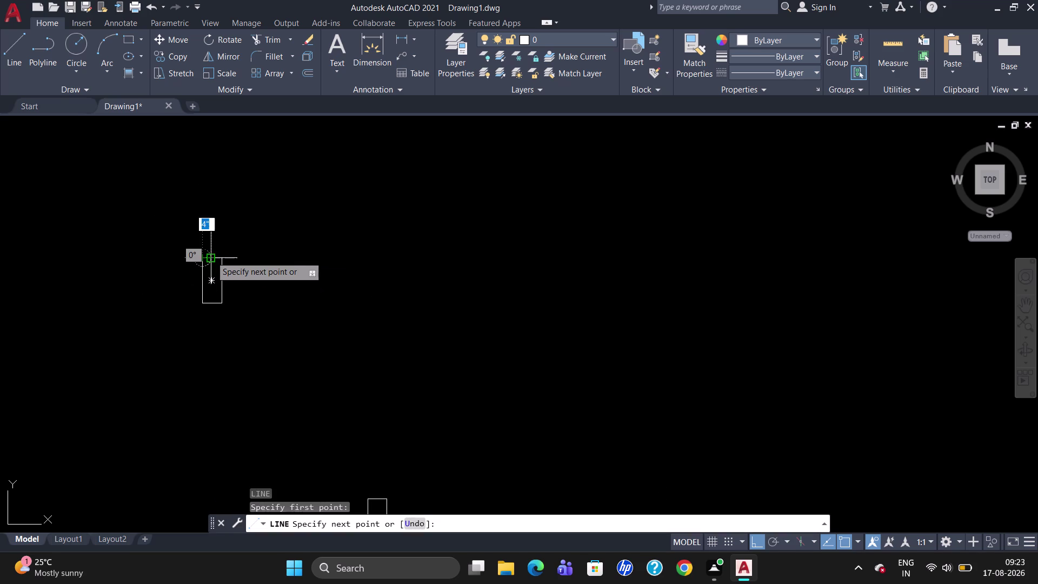
key(5)
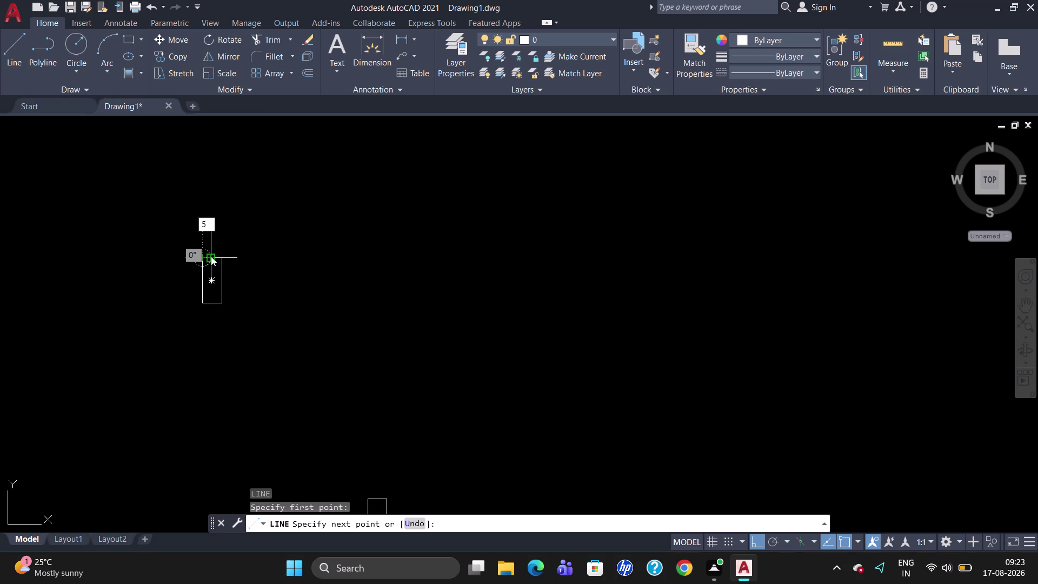
text(.5")
key(Return)
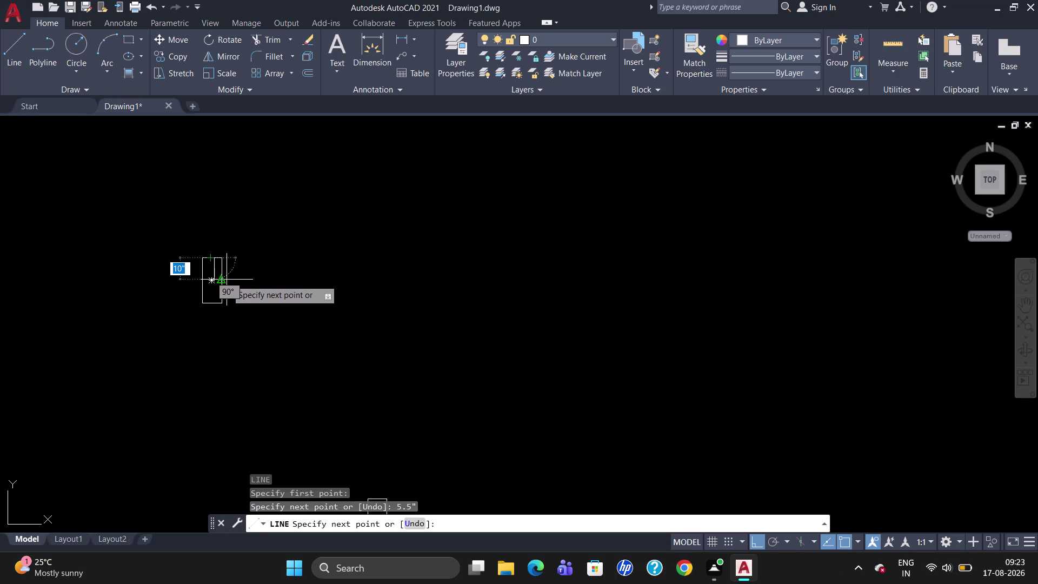
text(5.5")
key(Return)
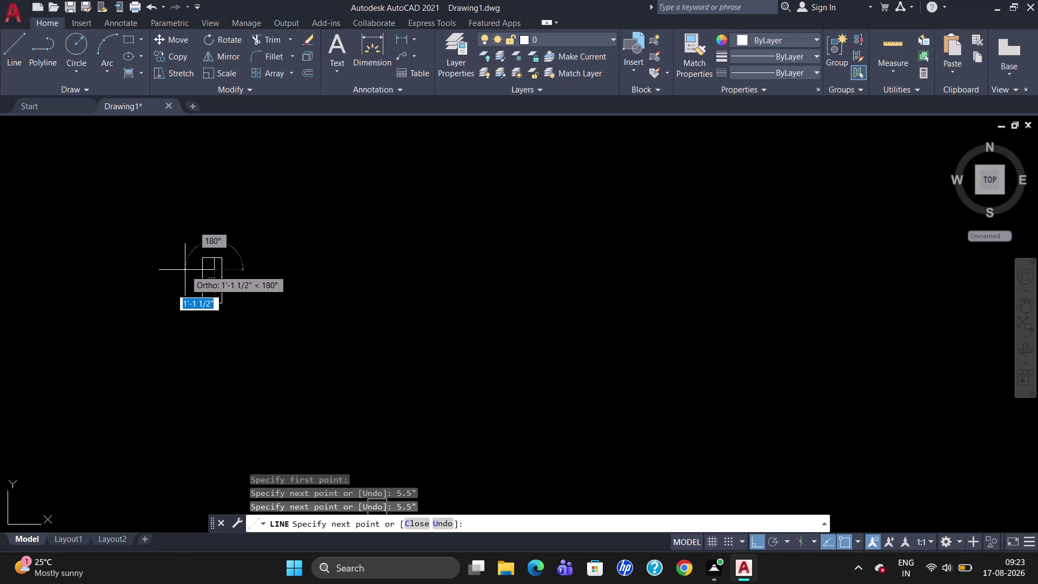
click(204, 268)
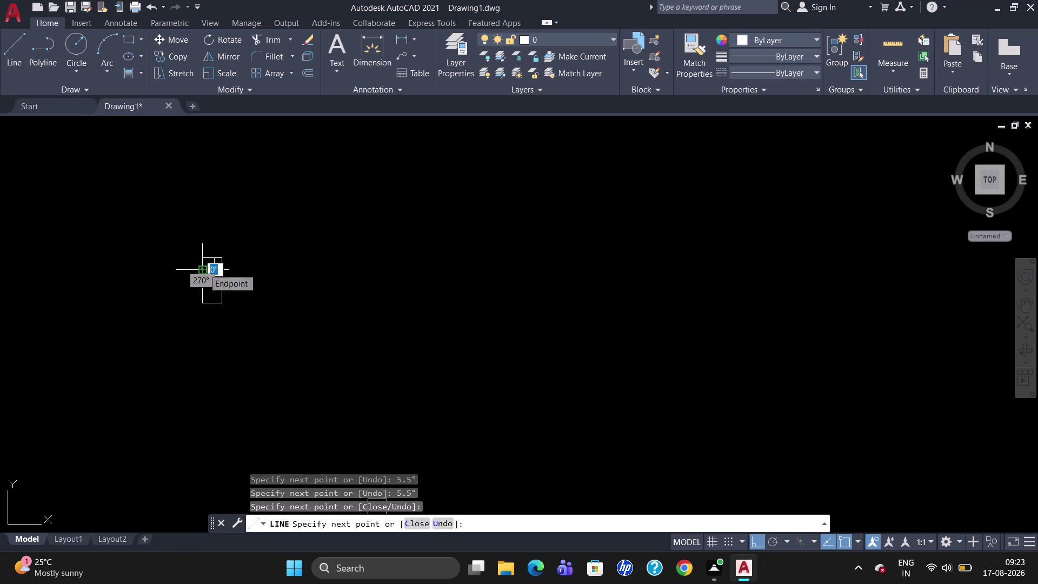
key(Escape)
Draw a second 5.5-inch square from the other column's top-right corner.
scroll(down, 3)
scroll(down, 3)
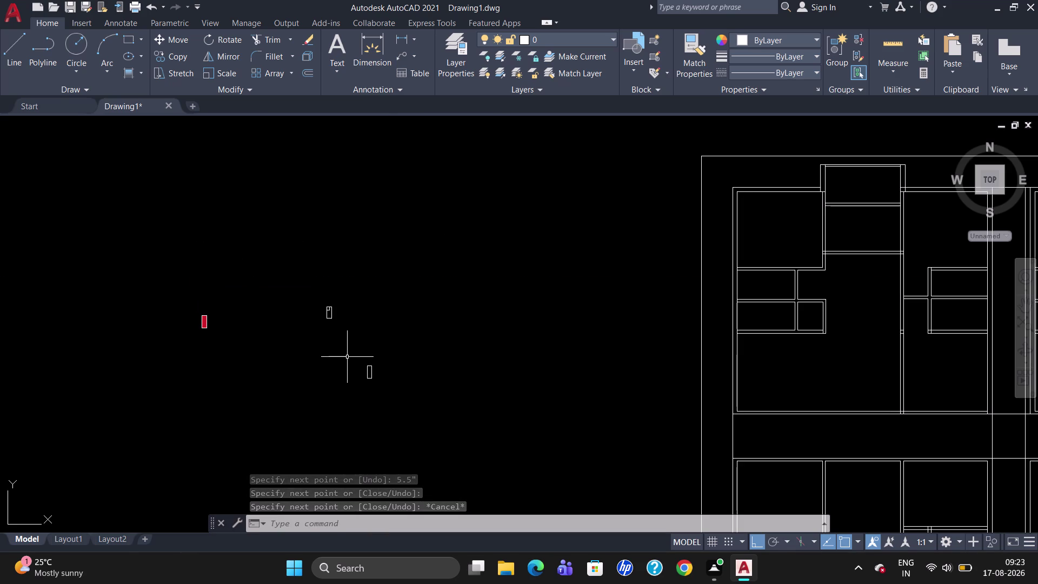
scroll(up, 3)
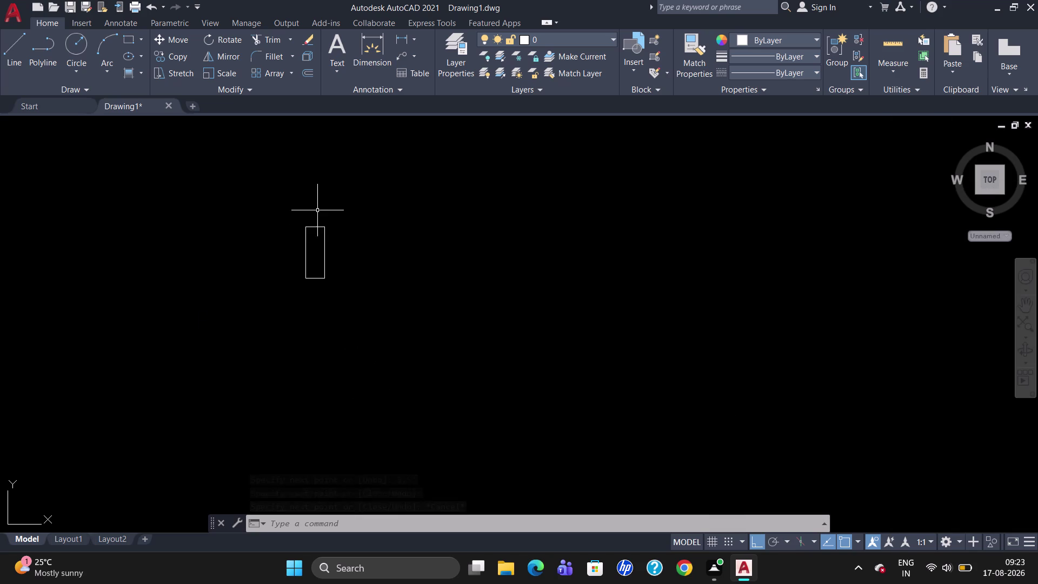
key(l)
key(Return)
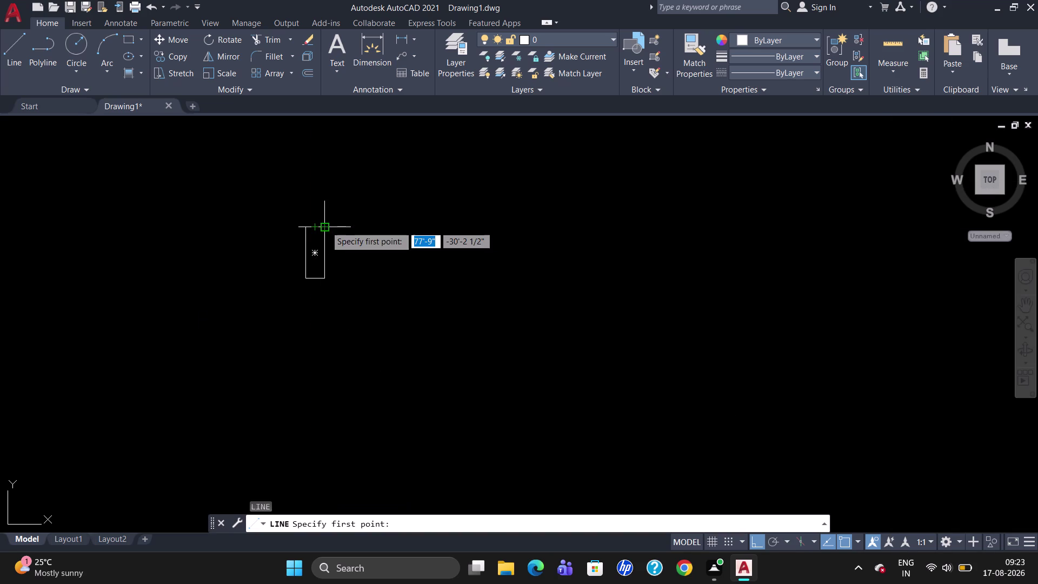
click(326, 225)
text(5)
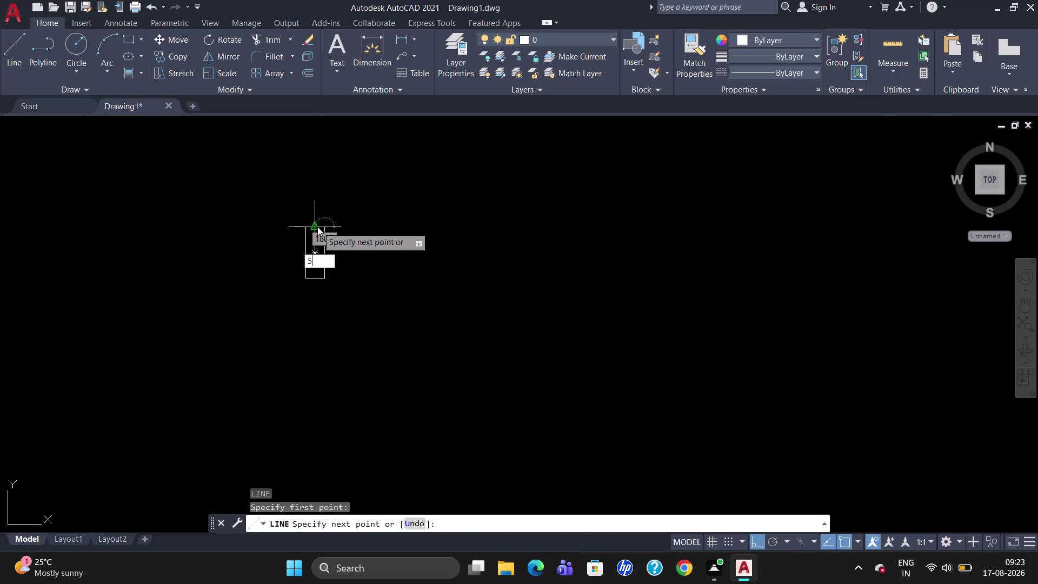
text(.5")
key(Return)
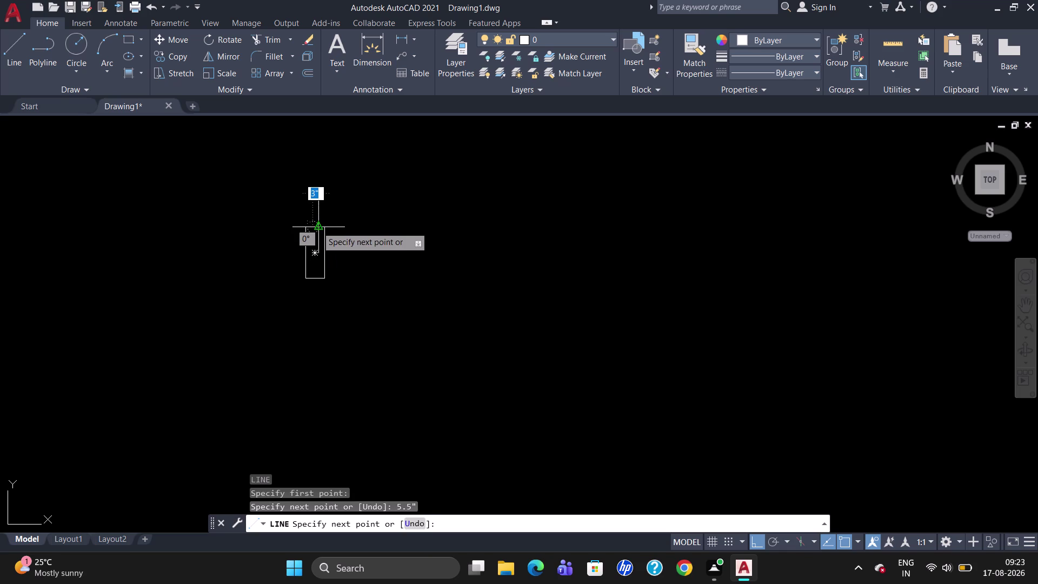
text(5.)
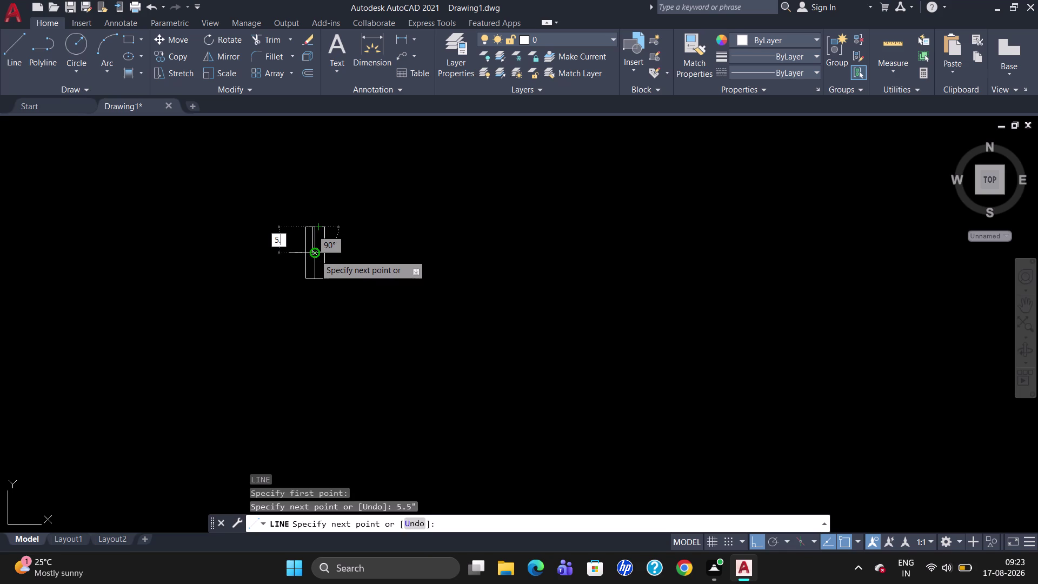
text(5")
key(Return)
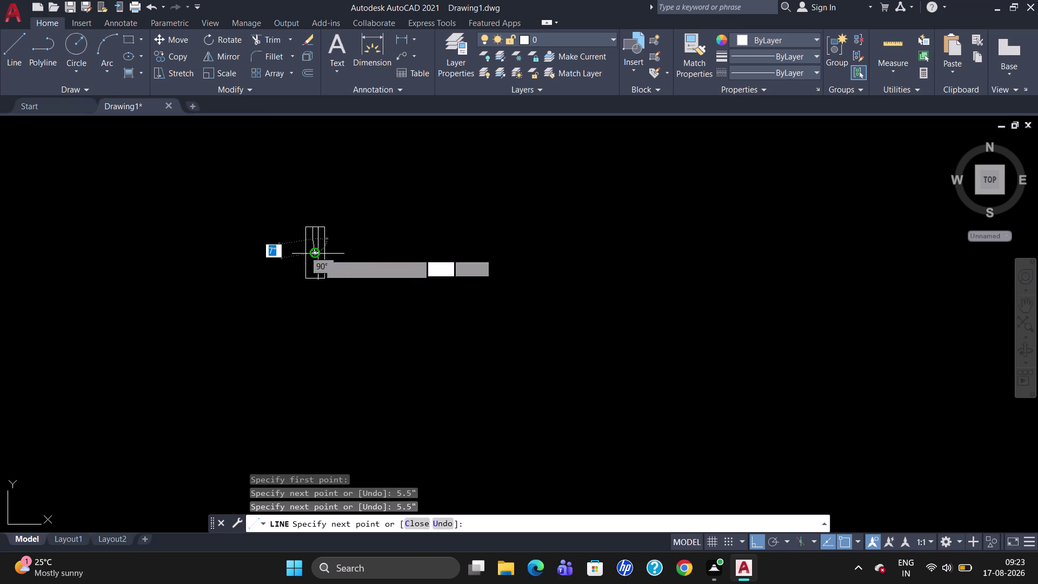
click(328, 241)
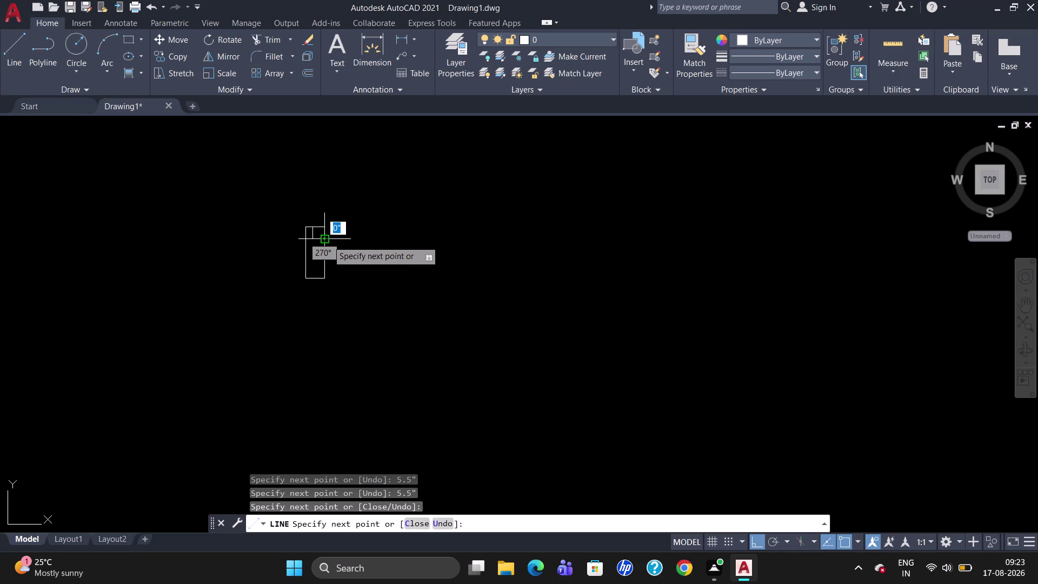
key(Escape)
scroll(down, 3)
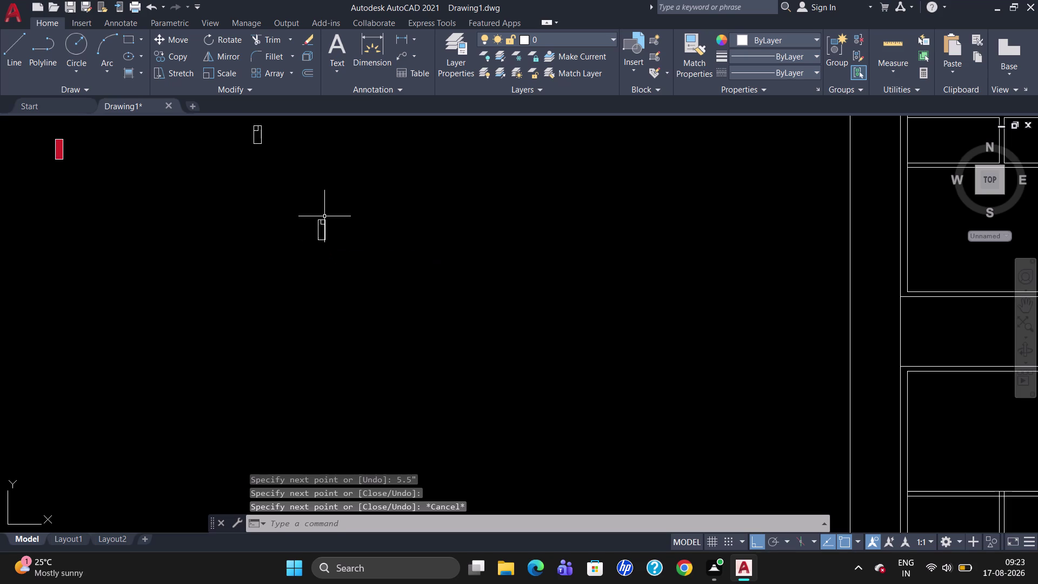
click(139, 73)
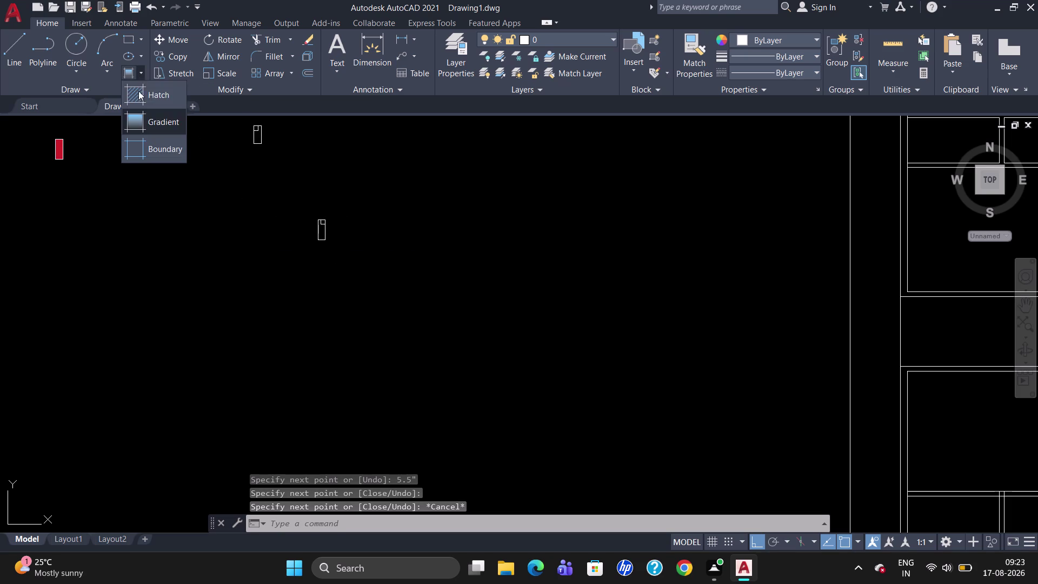
Fill the upper and lower column outlines with a solid red gradient (205,32,39).
click(146, 118)
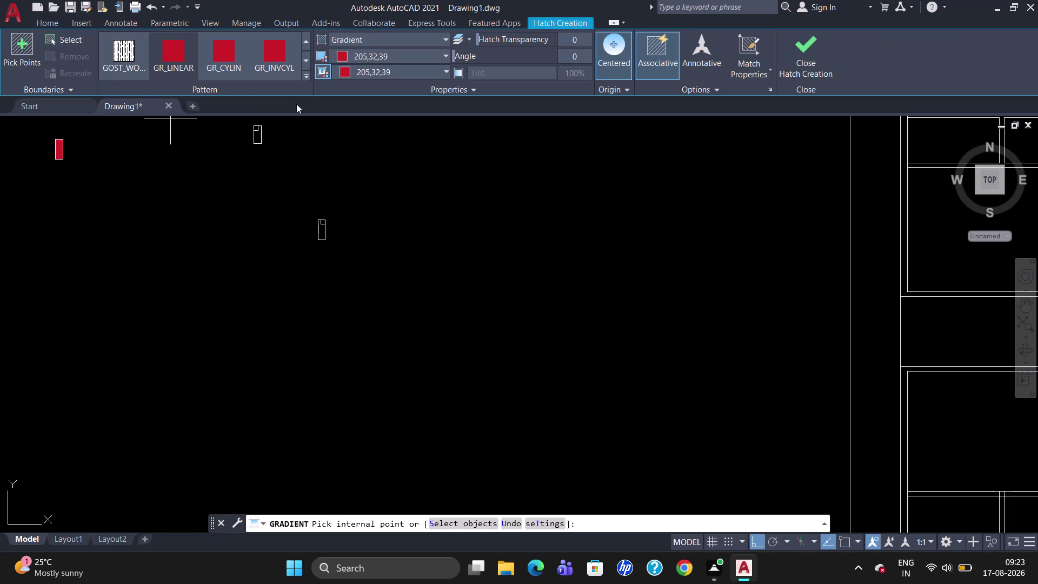
click(256, 137)
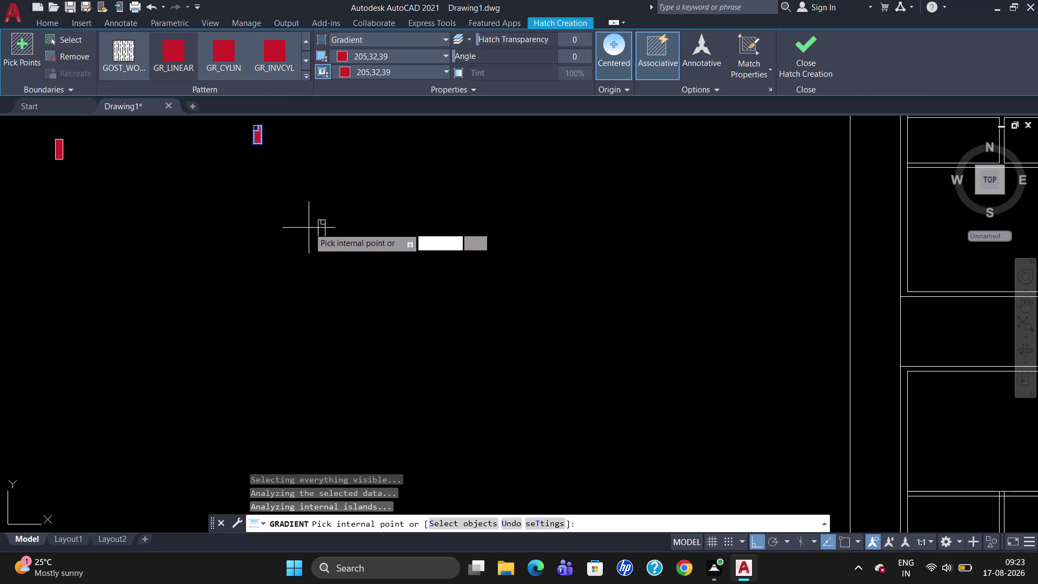
click(322, 229)
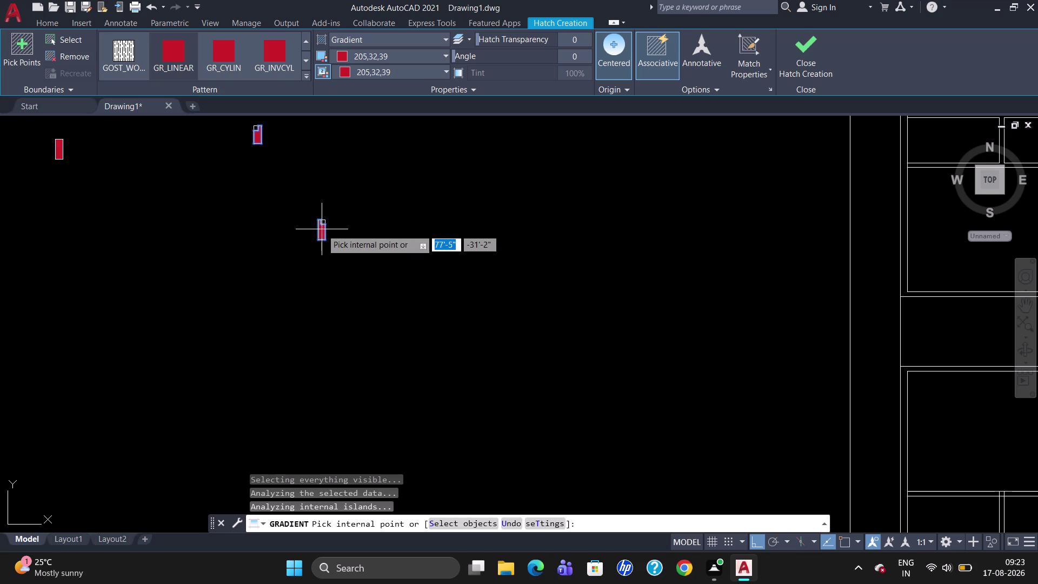
key(Escape)
Fill both columns' small top squares with a grey gradient (99,100,102).
click(140, 70)
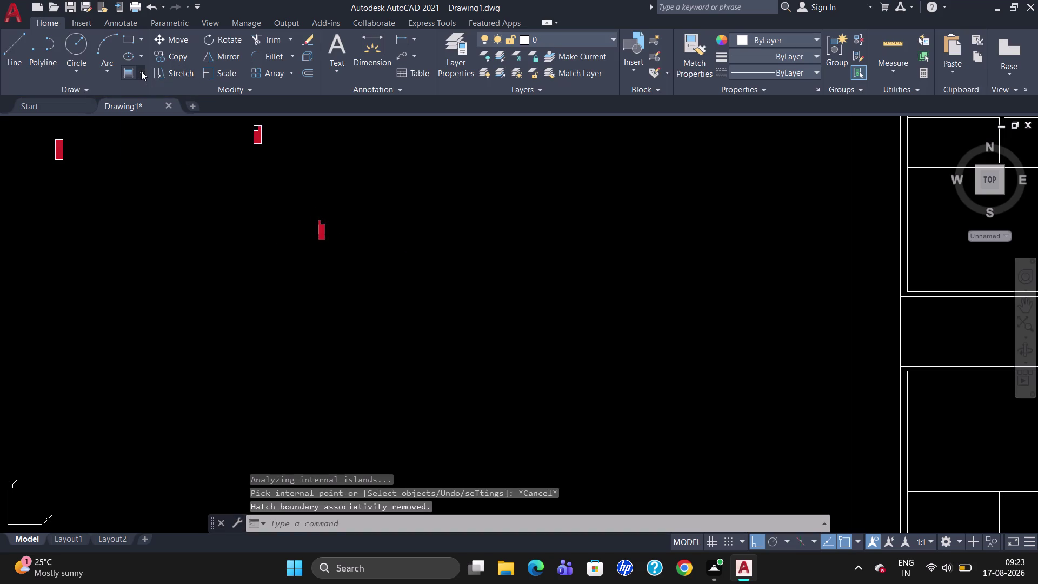
click(168, 121)
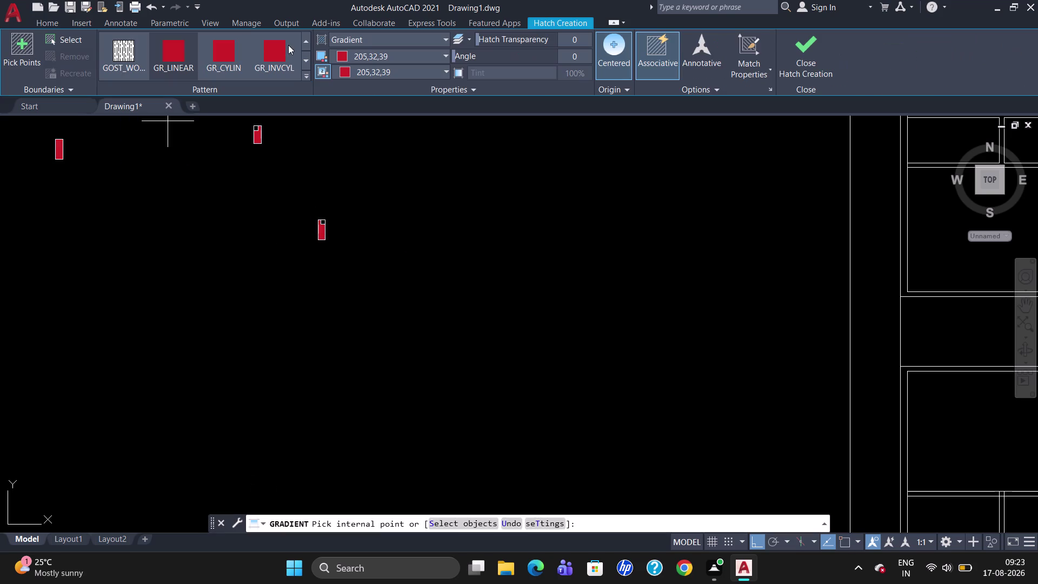
click(385, 54)
click(340, 86)
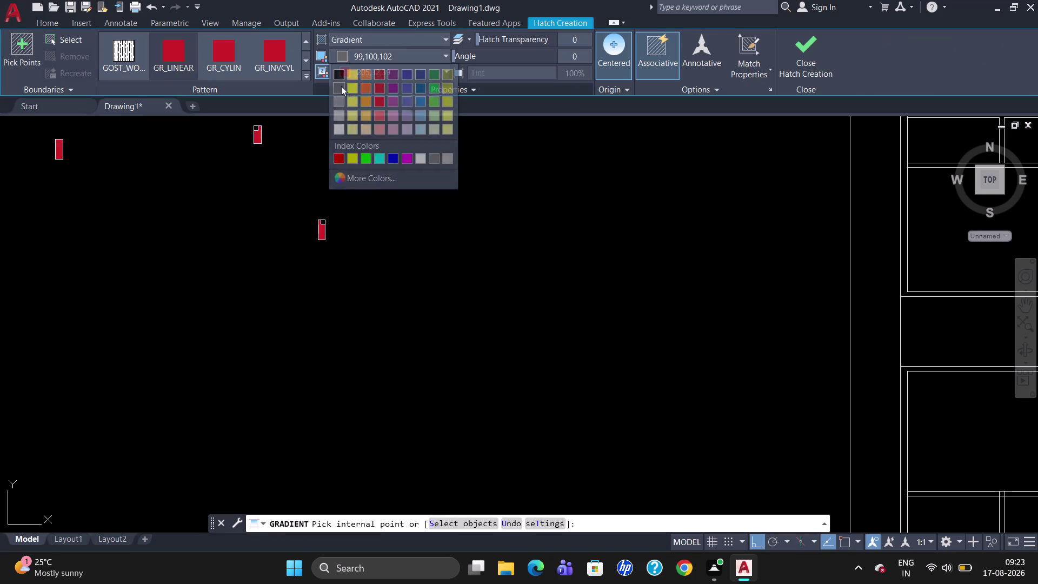
click(379, 68)
click(342, 103)
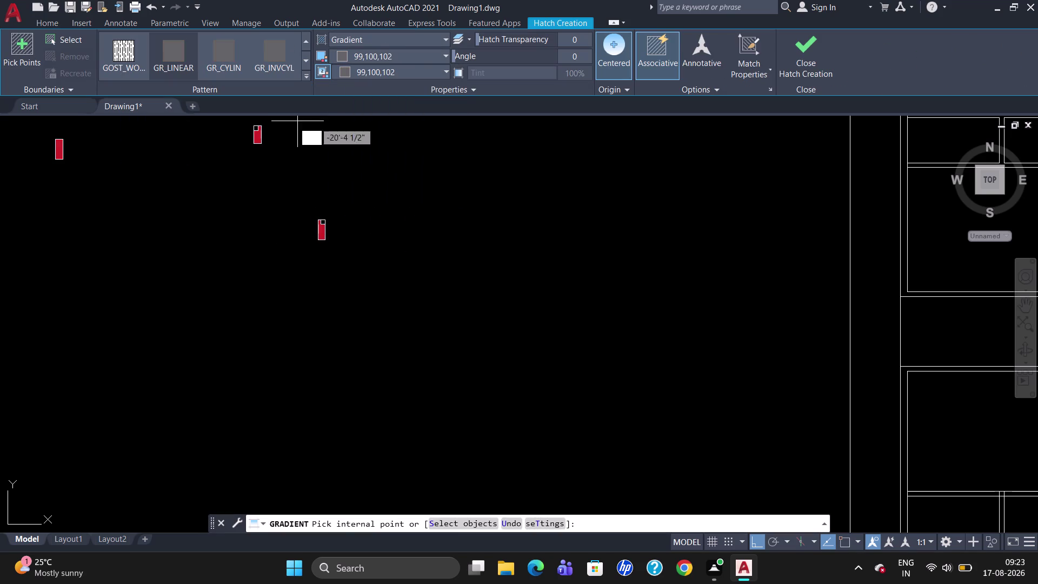
scroll(up, 3)
click(253, 129)
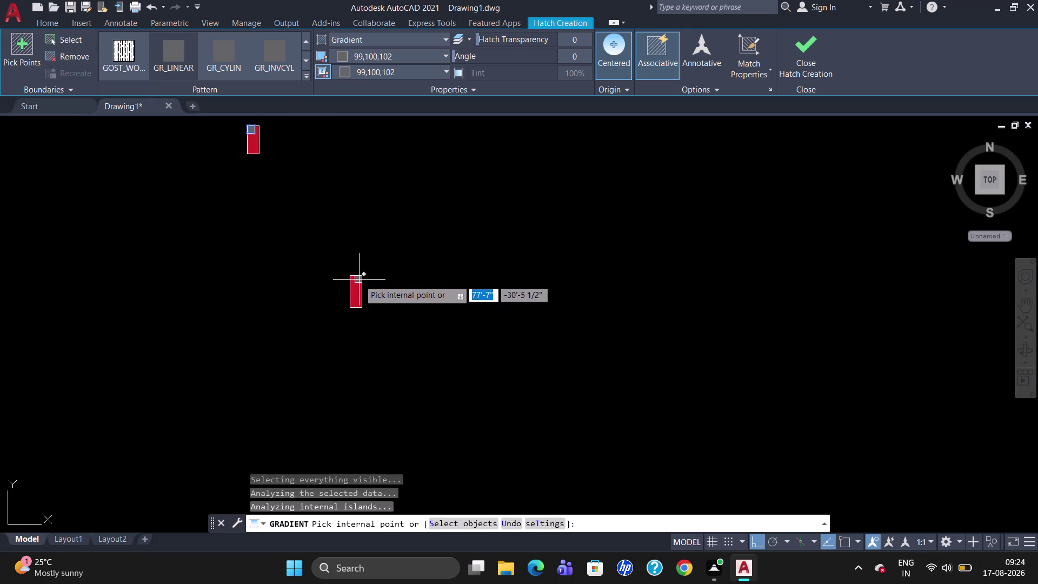
click(359, 279)
key(Escape)
key(Escape)
scroll(down, 3)
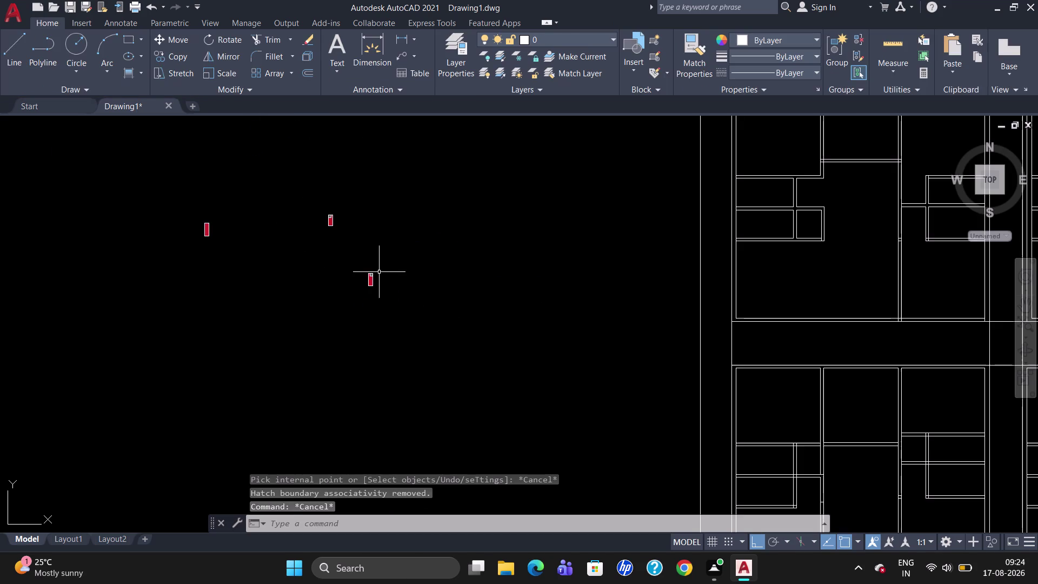
Lasso-select the red column and its grey cap, then start CO with a base point on the column.
scroll(up, 3)
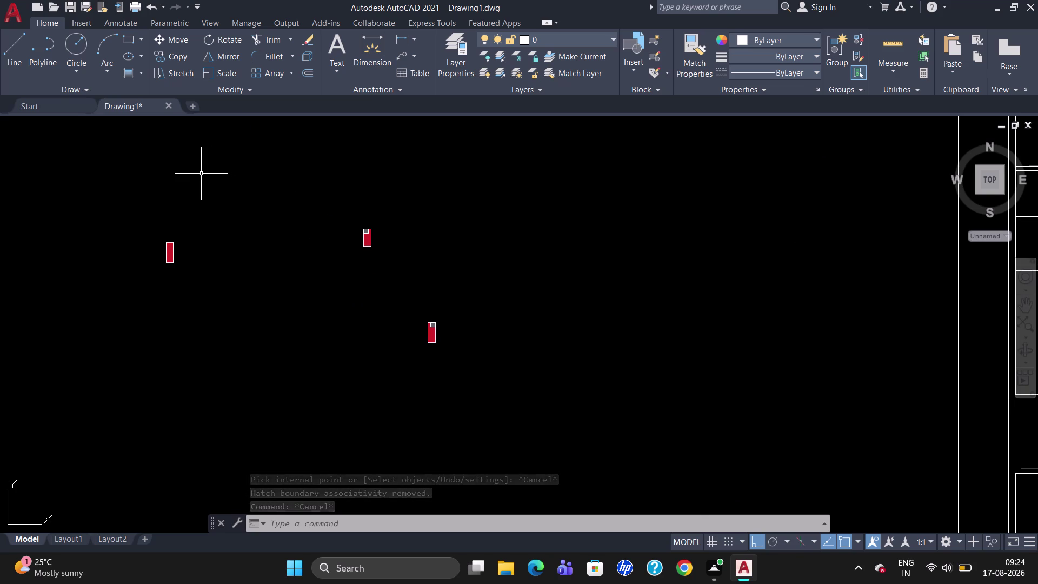
scroll(down, 3)
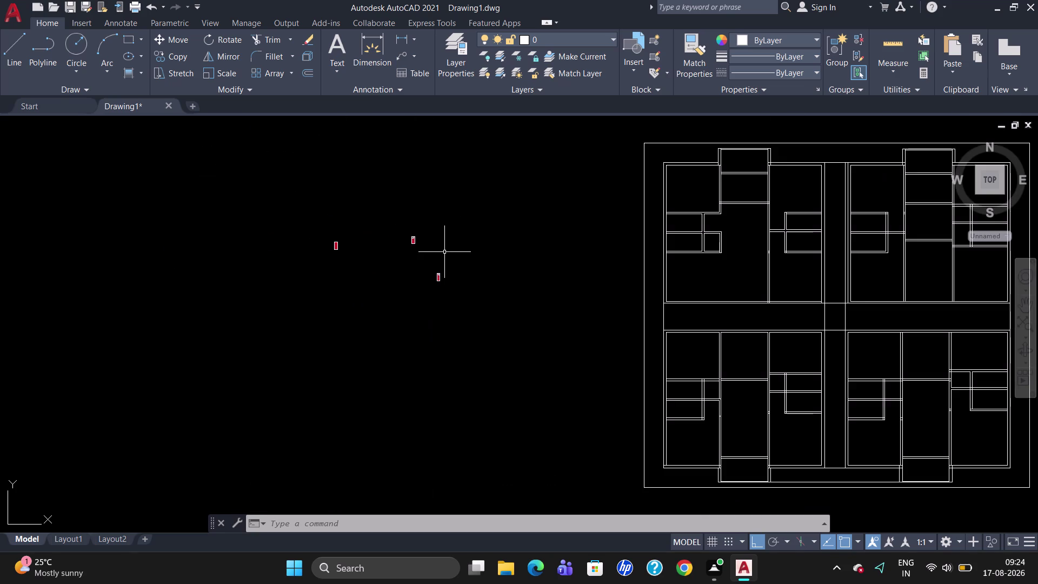
scroll(up, 3)
scroll(down, 3)
scroll(up, 3)
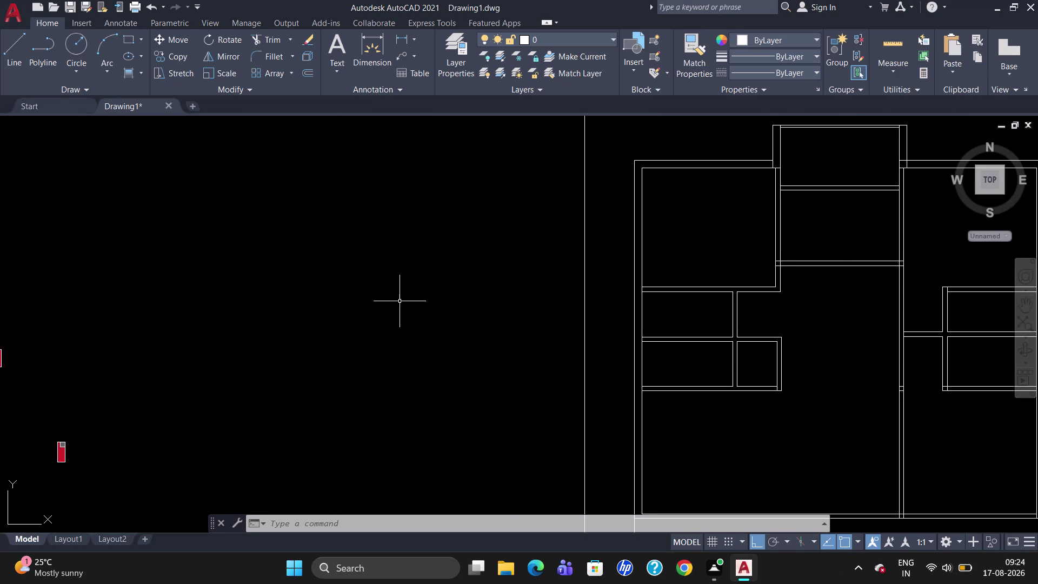
scroll(down, 3)
drag(176, 363, 137, 347)
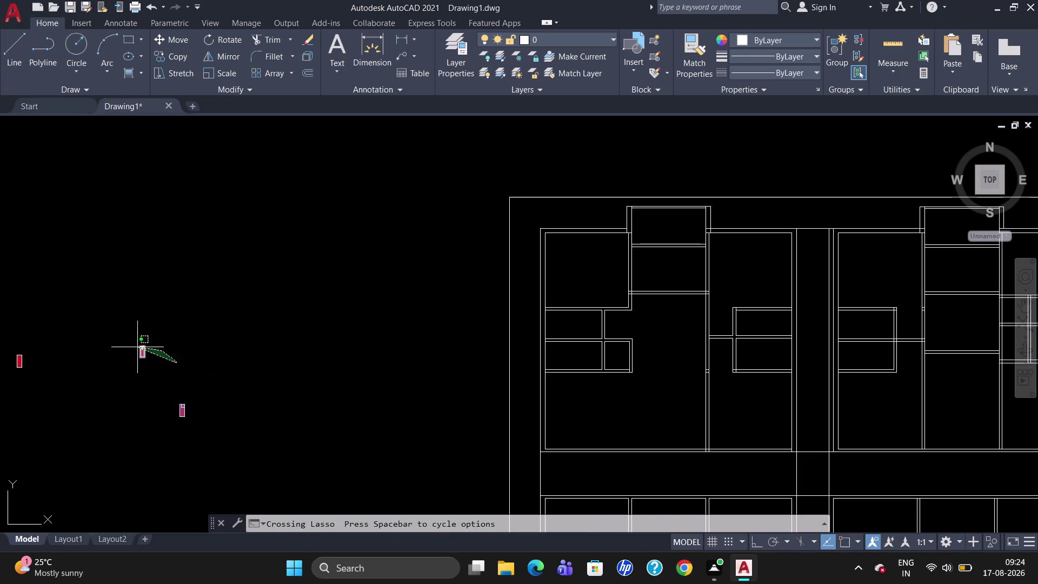
drag(137, 347, 105, 367)
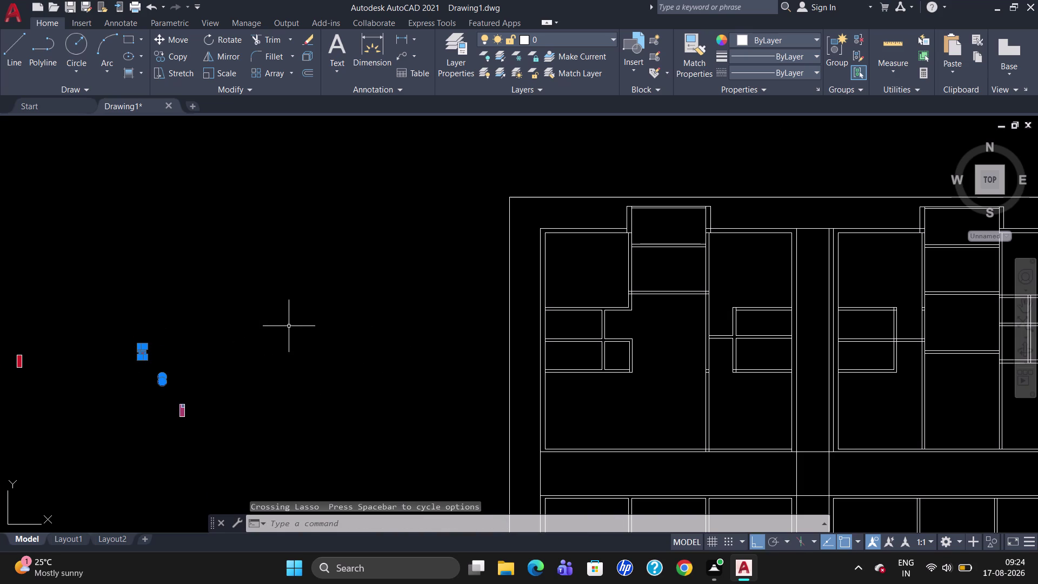
text(CO)
key(Return)
scroll(up, 3)
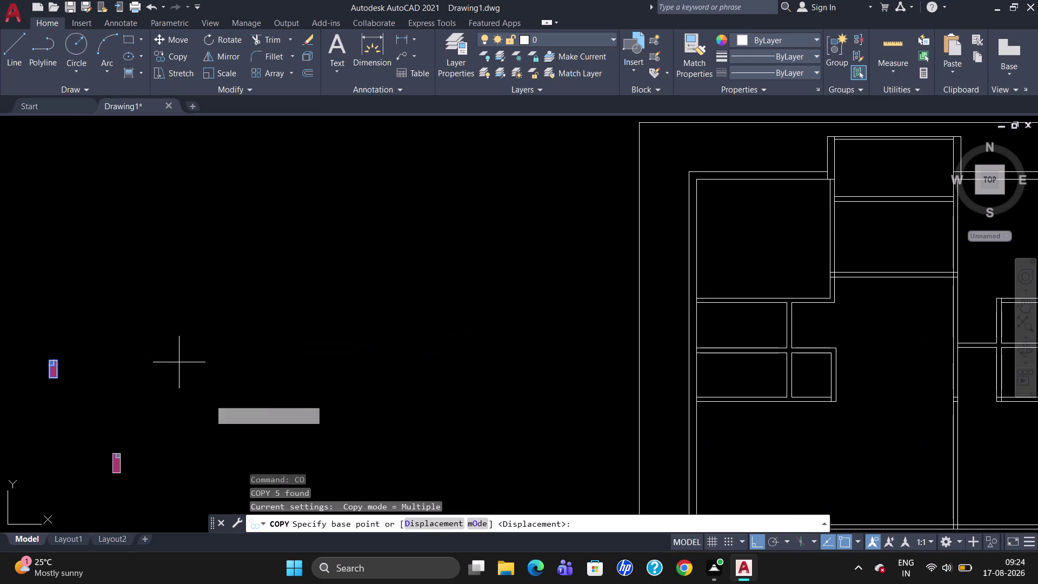
click(43, 361)
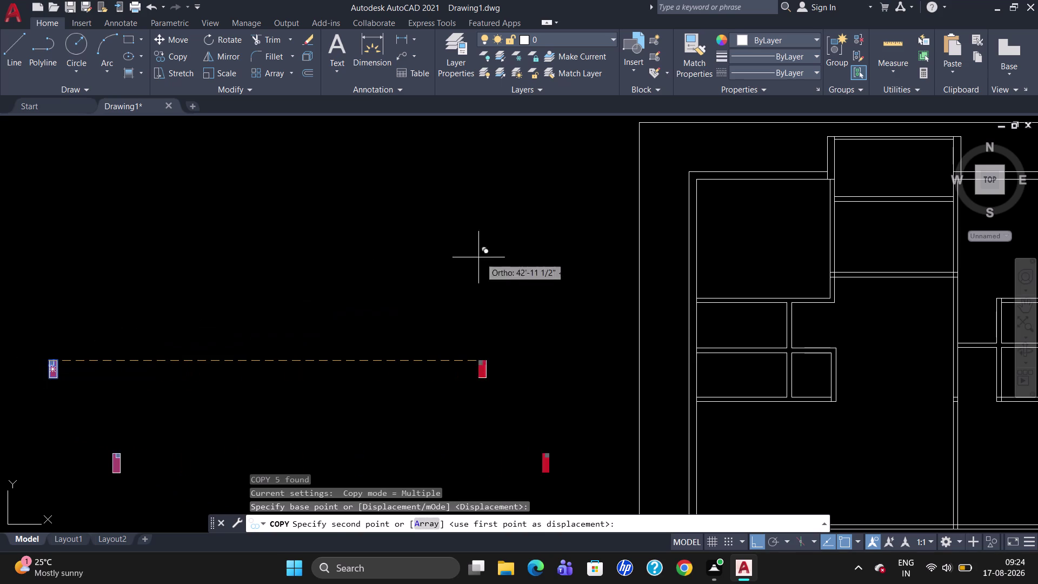
Turn on angle tracking and place column copies at three outer-wall corners and junctions.
click(775, 541)
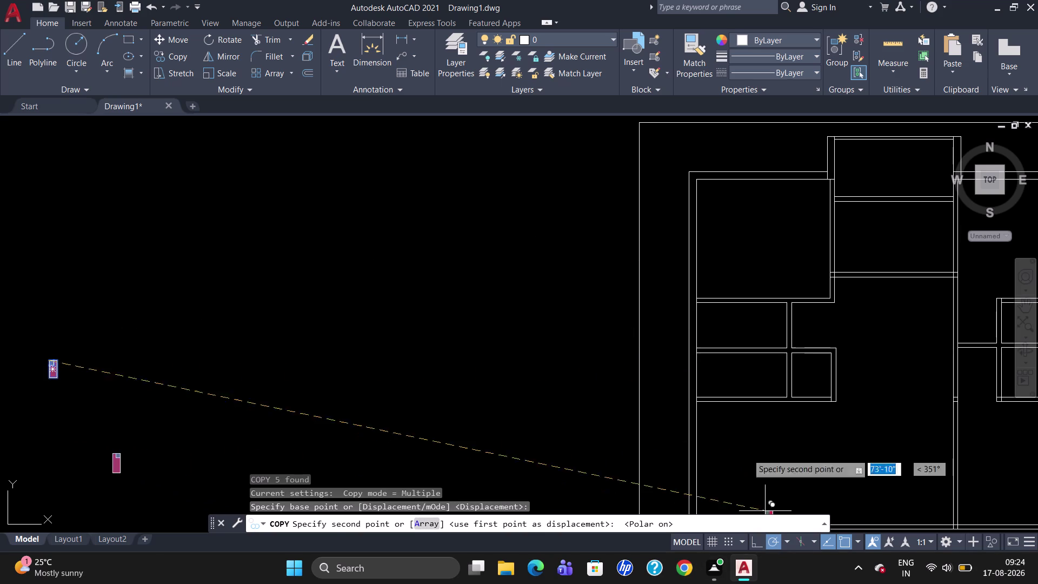
click(687, 174)
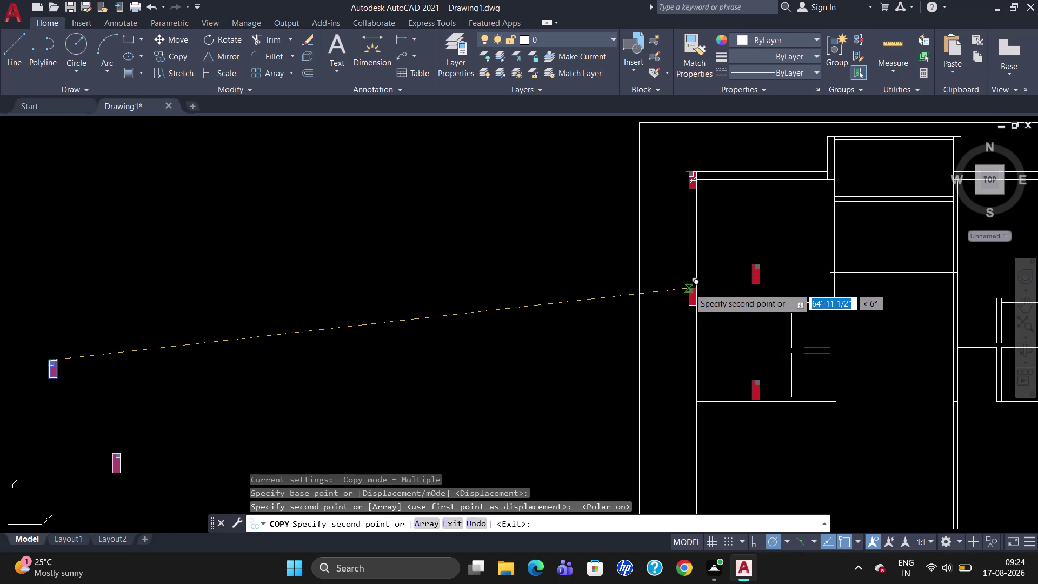
scroll(up, 3)
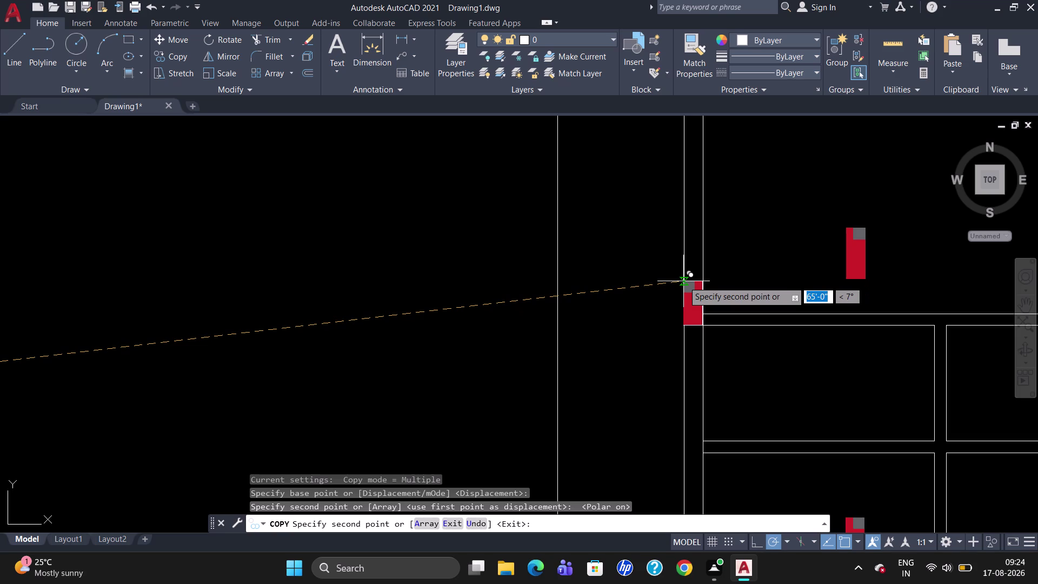
click(683, 281)
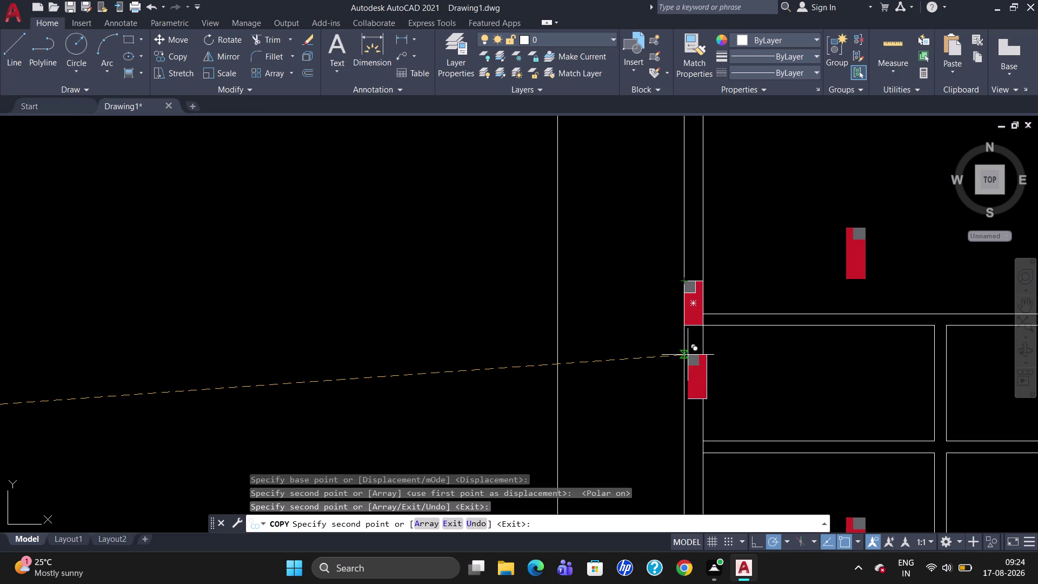
scroll(down, 3)
scroll(down, 3)
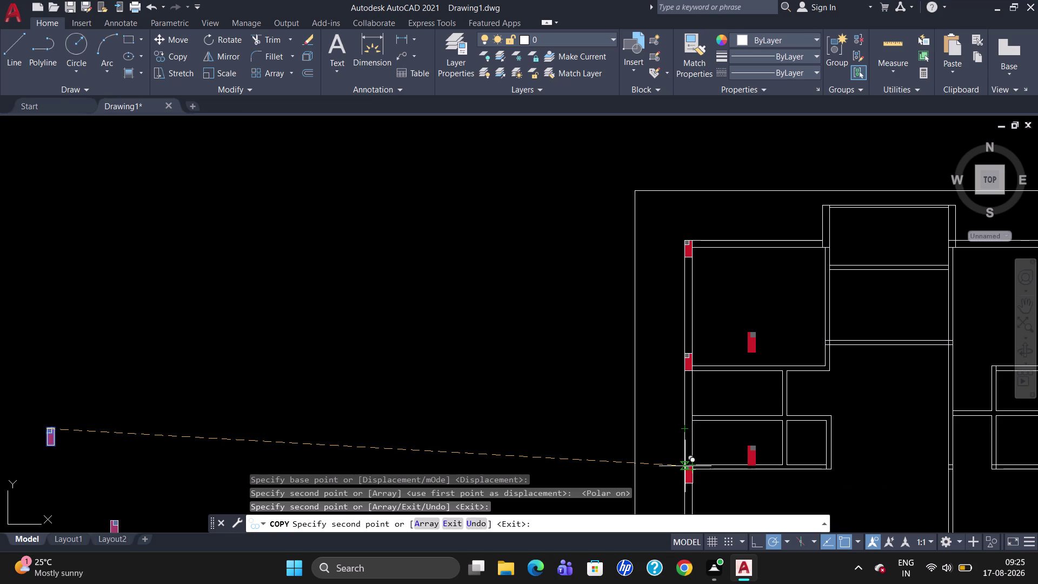
scroll(up, 3)
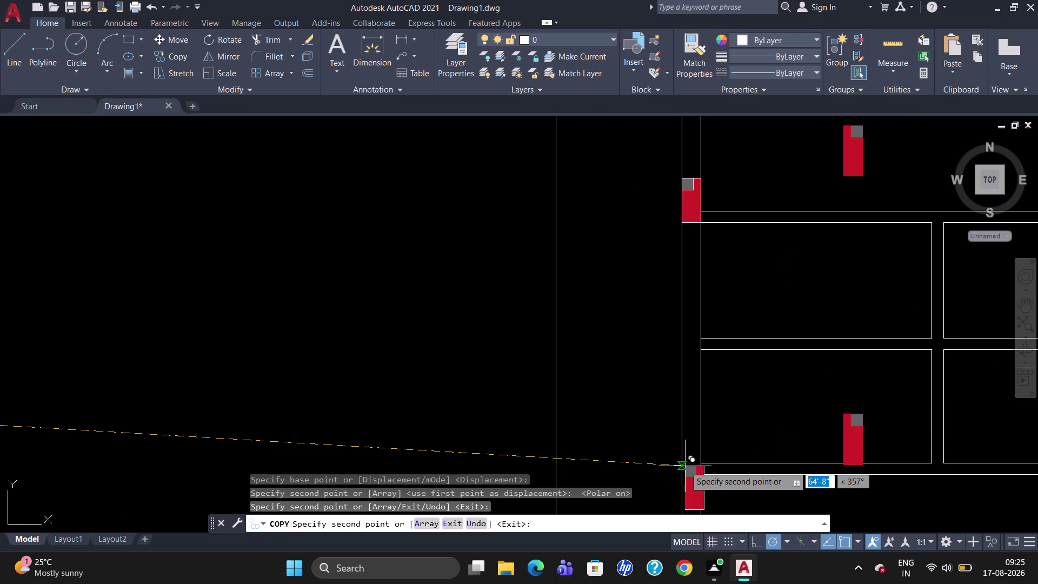
click(682, 462)
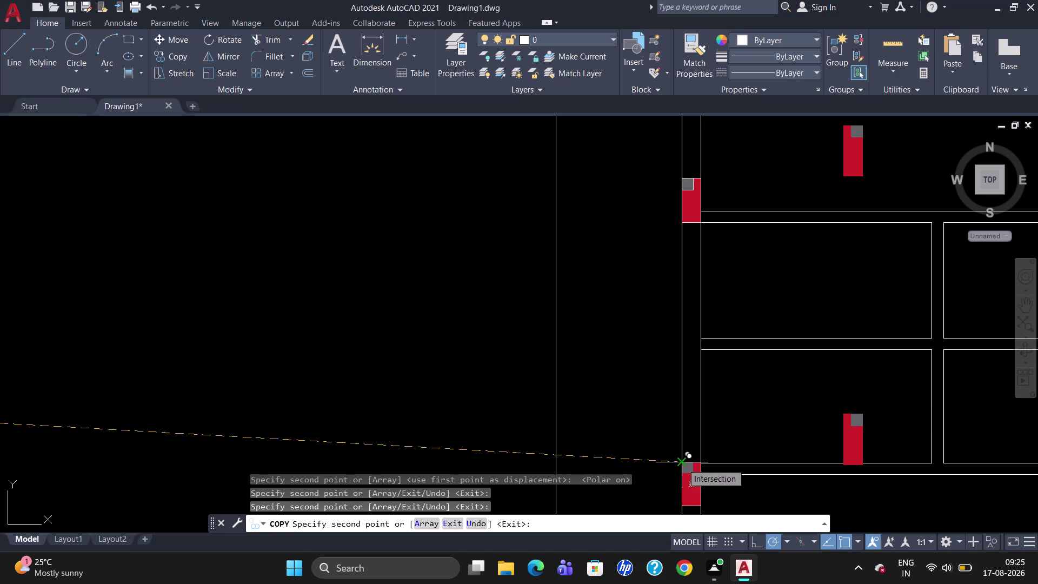
scroll(down, 3)
scroll(up, 3)
scroll(down, 3)
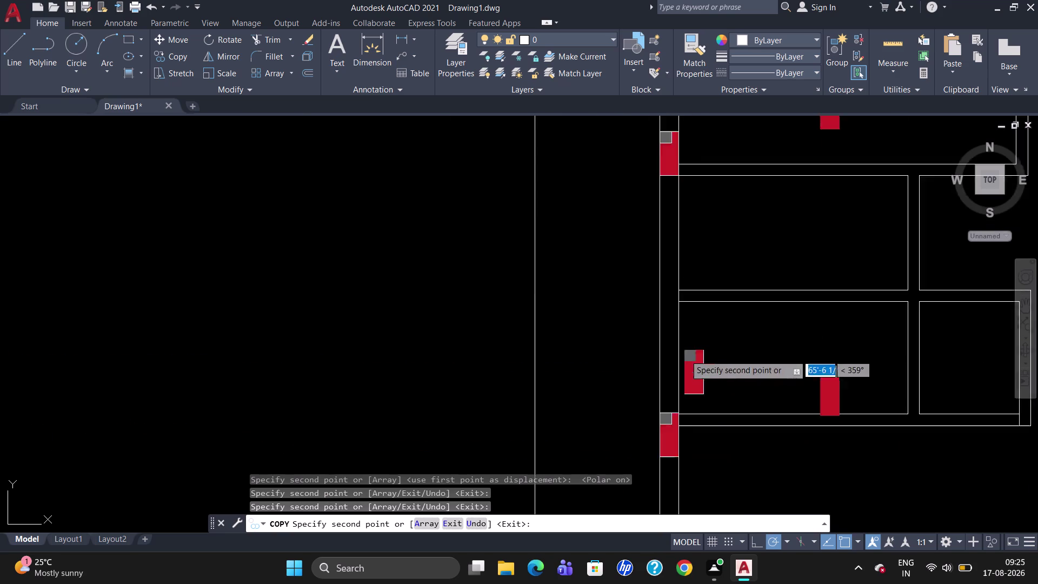
scroll(down, 3)
scroll(up, 3)
scroll(down, 3)
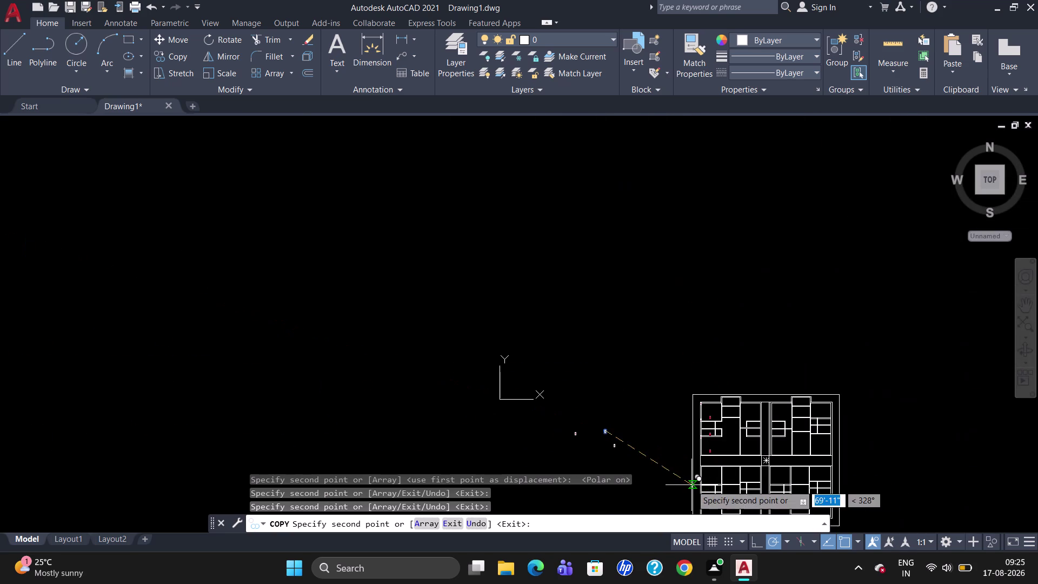
Place a column copy at a wall corner of the left-hand apartments.
scroll(up, 3)
scroll(down, 3)
scroll(down, 3)
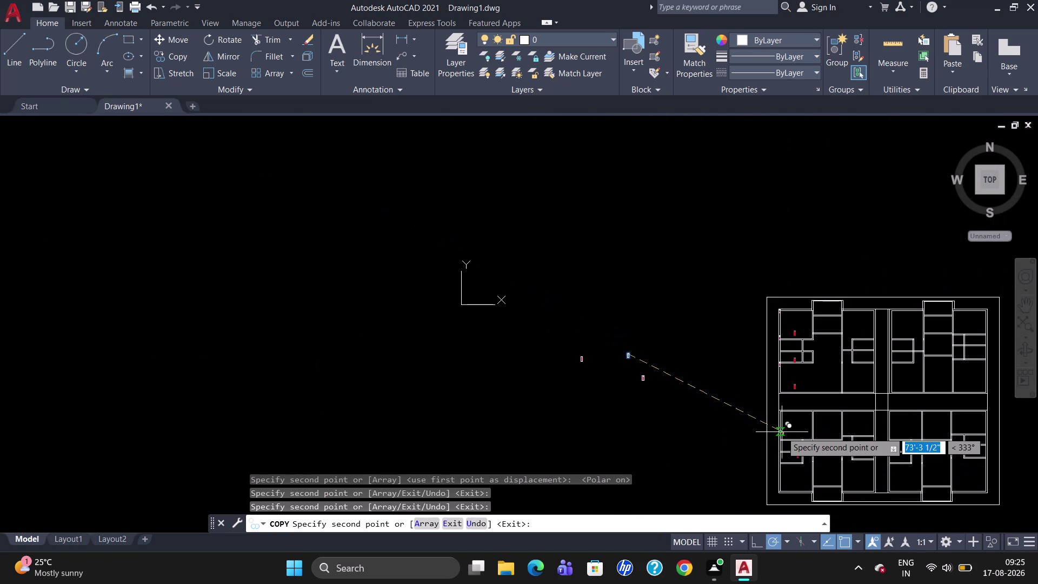
scroll(up, 3)
scroll(up, 3)
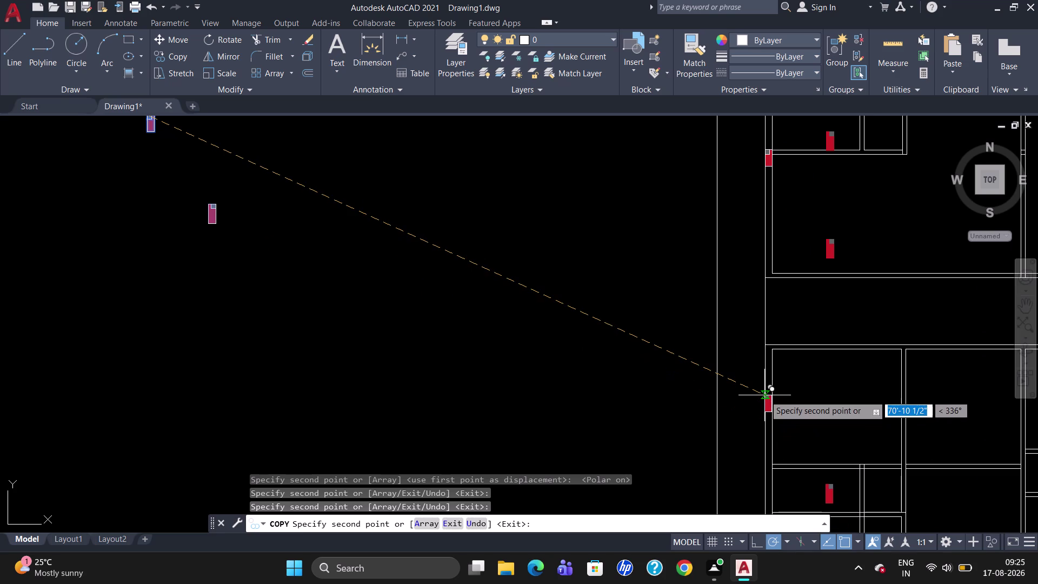
scroll(up, 3)
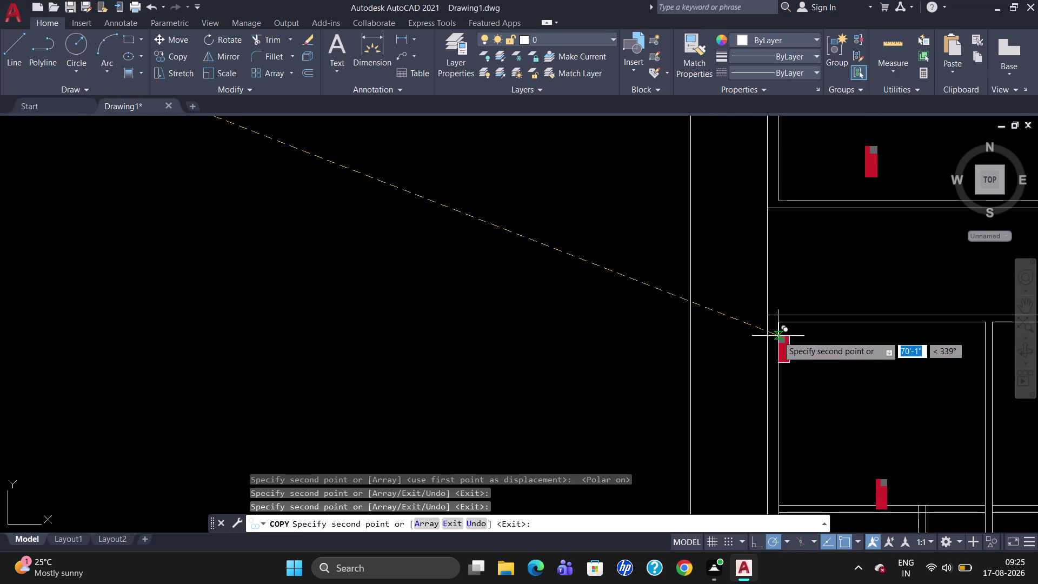
click(767, 318)
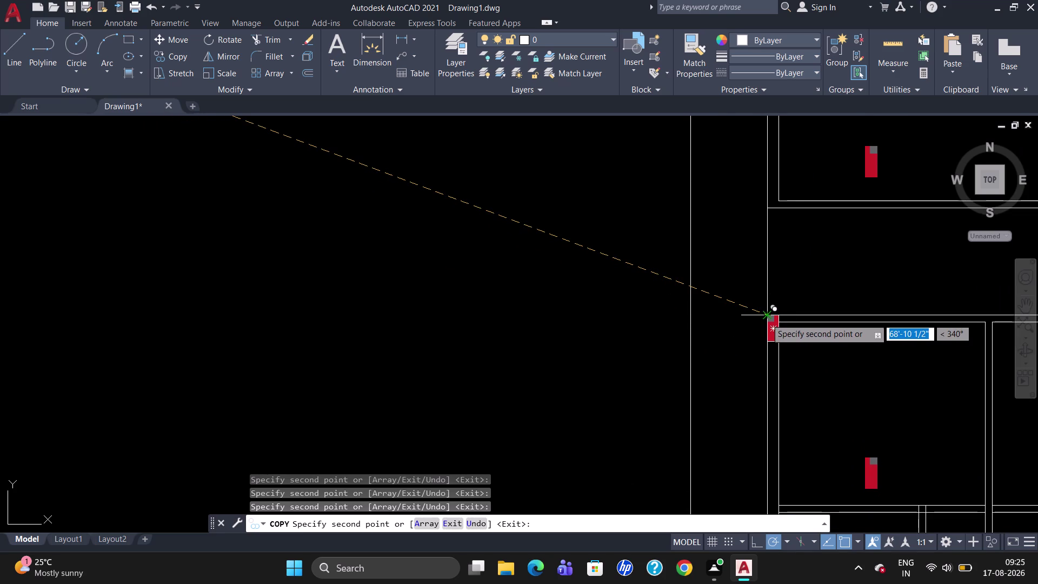
Place another column copy at an inner wall junction of the left-hand apartments.
scroll(down, 3)
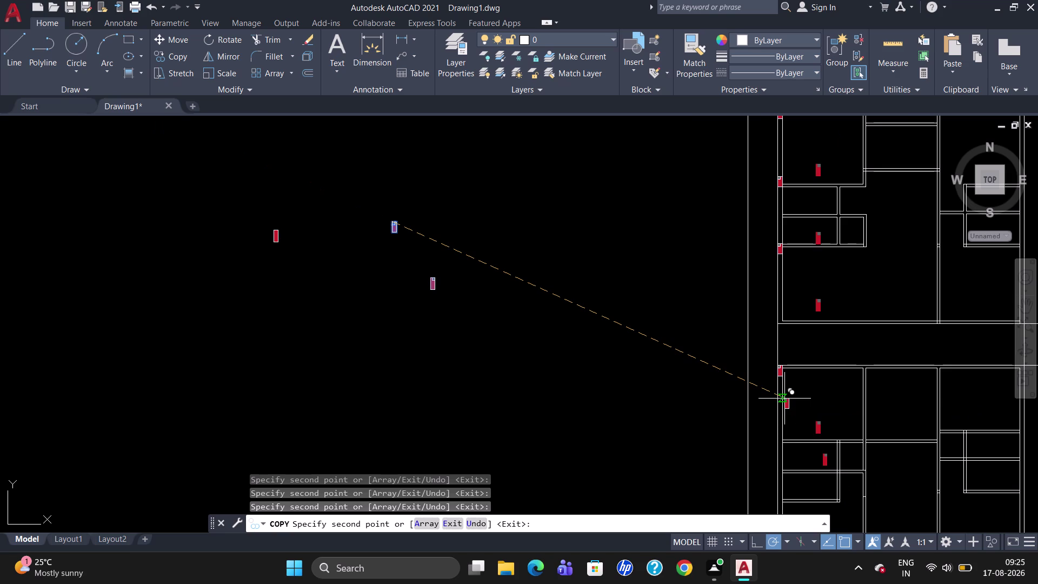
scroll(down, 3)
scroll(up, 3)
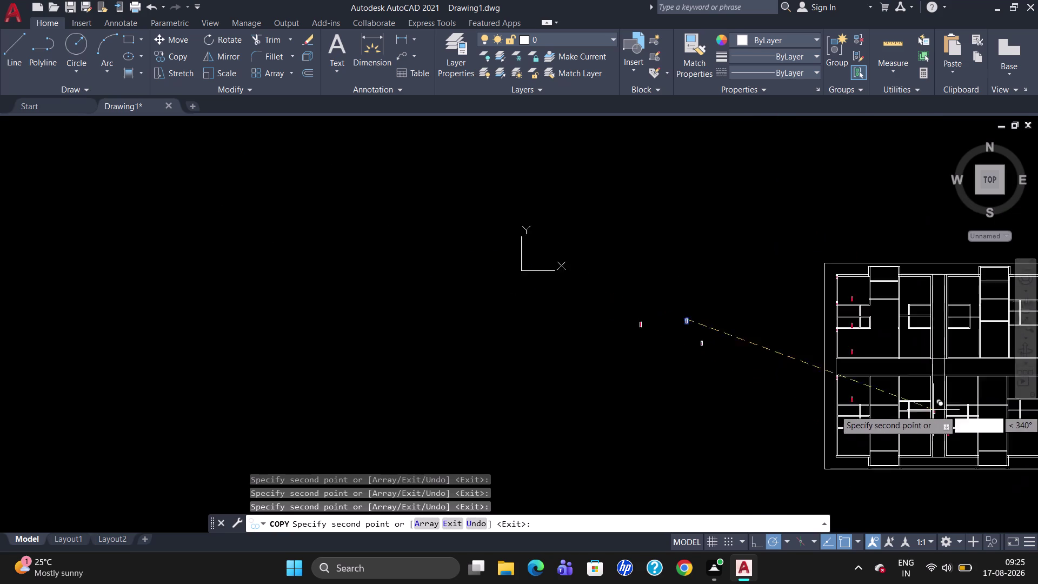
scroll(up, 3)
scroll(down, 3)
scroll(up, 3)
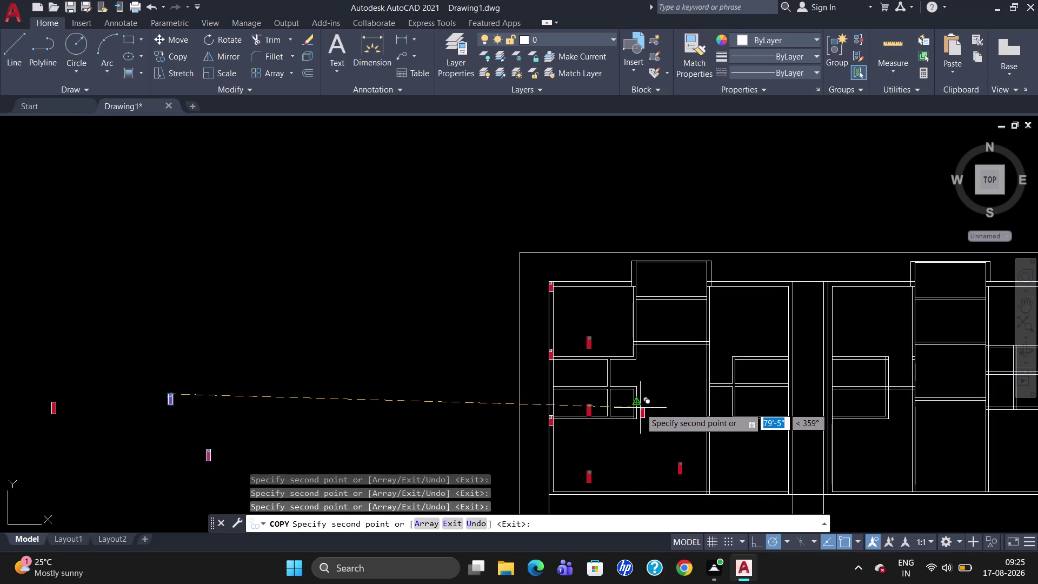
scroll(up, 3)
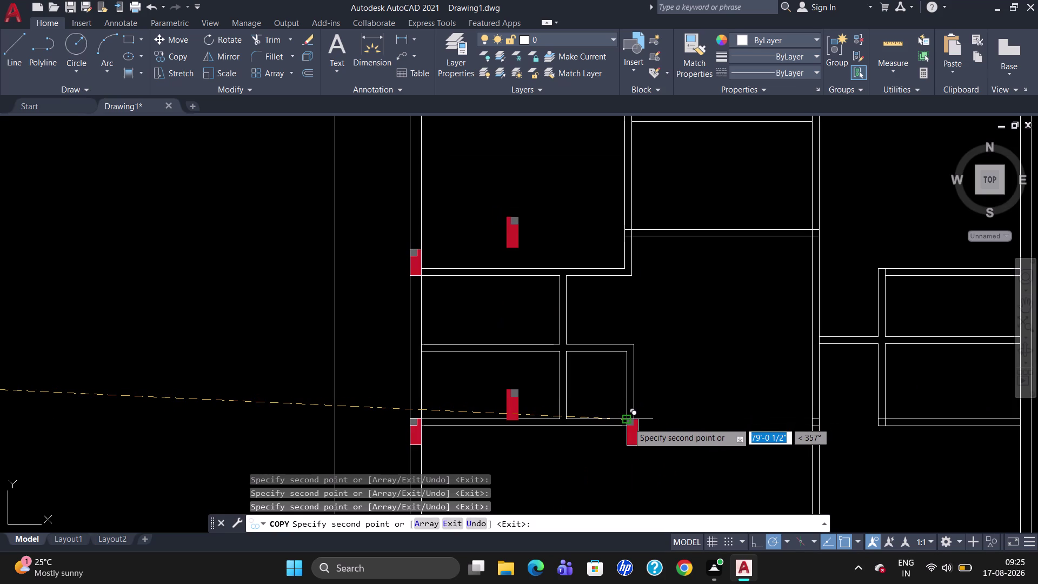
scroll(up, 3)
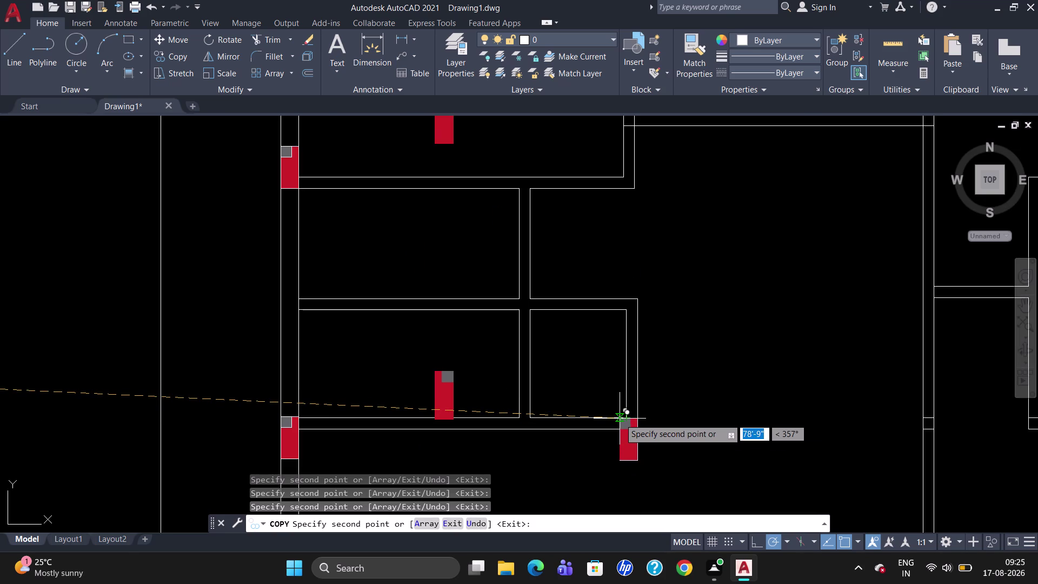
scroll(up, 3)
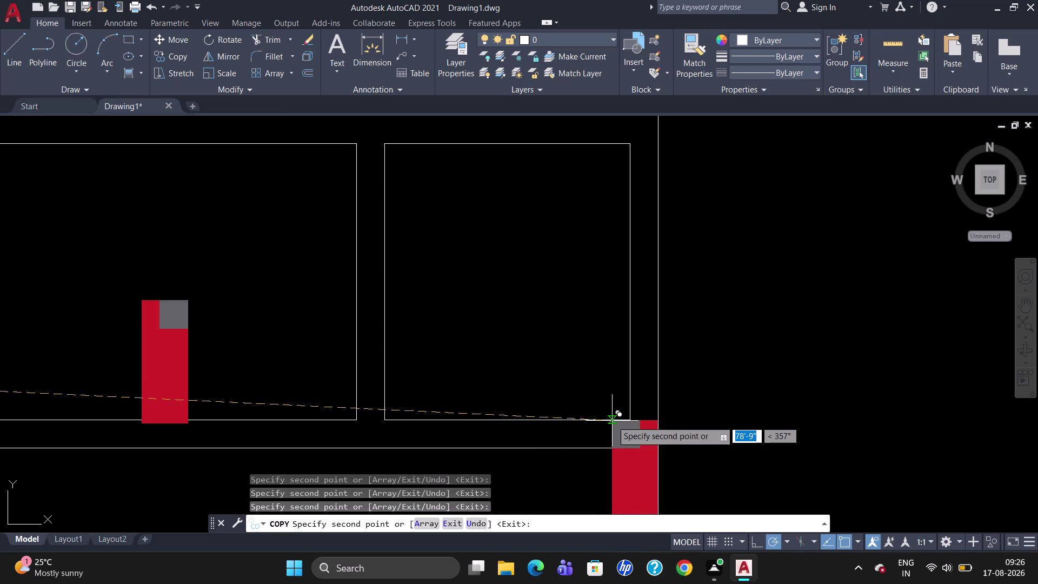
click(612, 421)
scroll(down, 3)
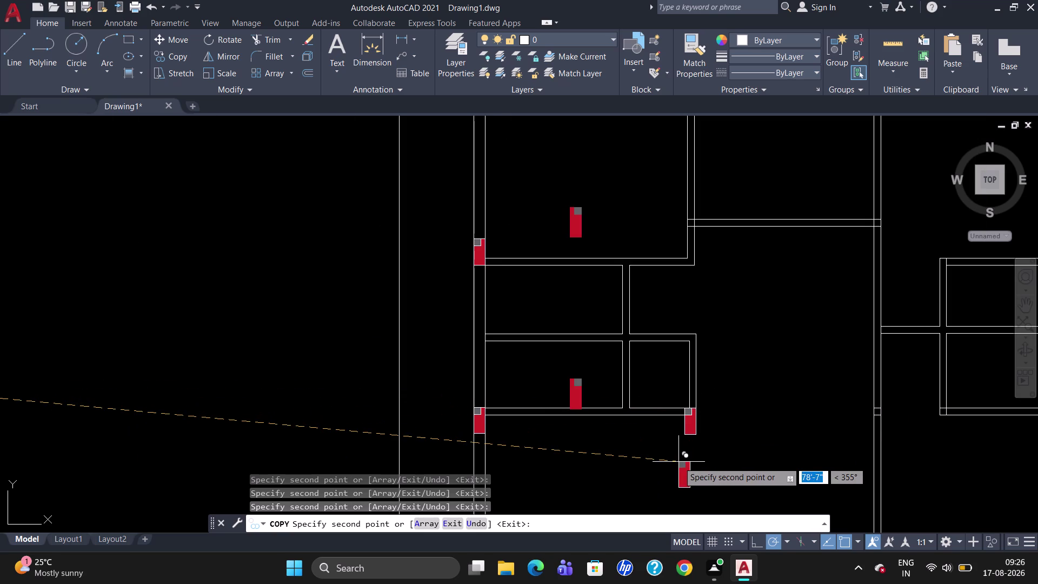
scroll(down, 3)
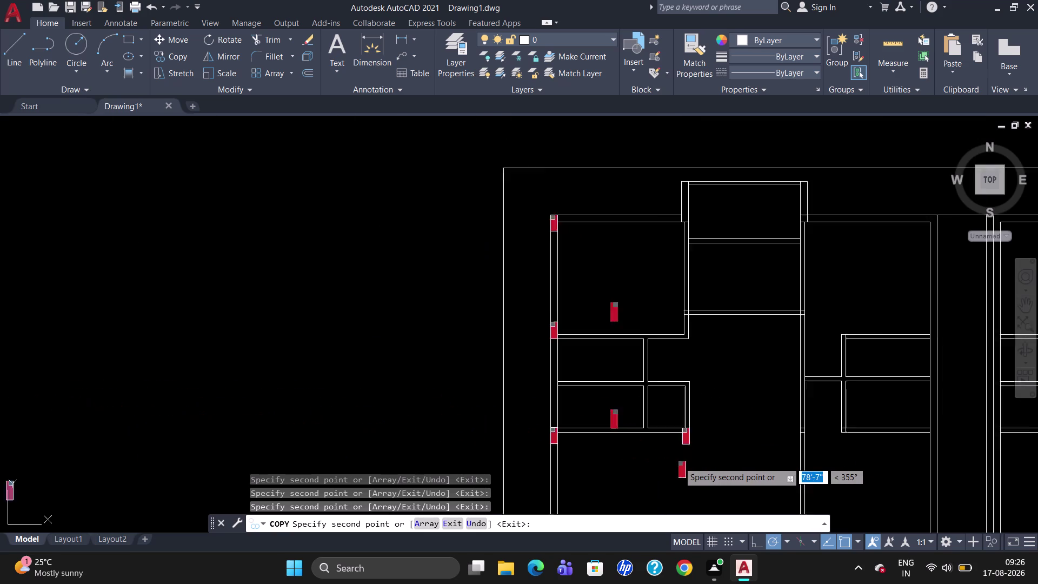
scroll(down, 3)
scroll(up, 3)
scroll(down, 3)
scroll(up, 3)
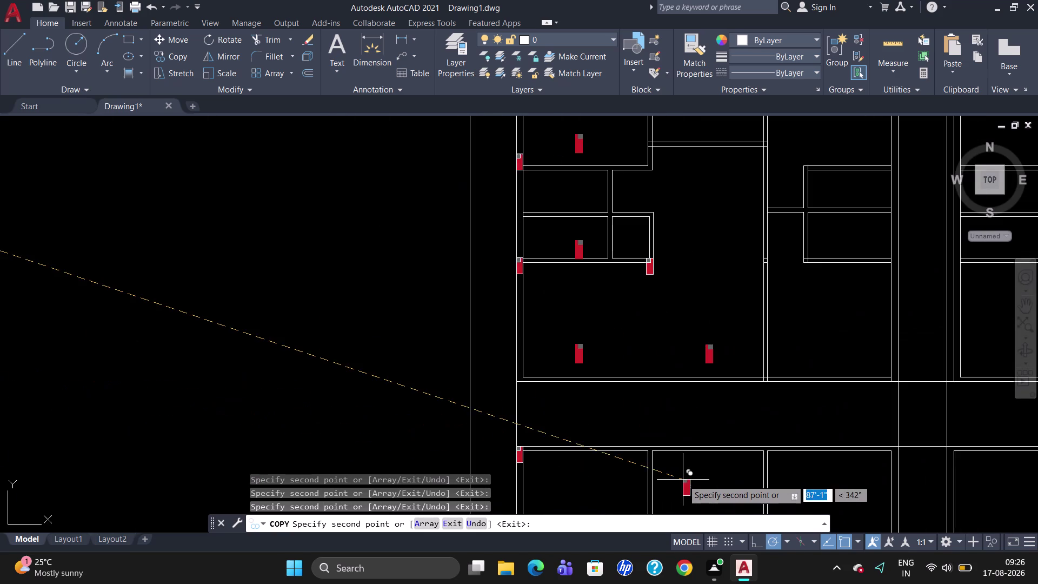
scroll(down, 3)
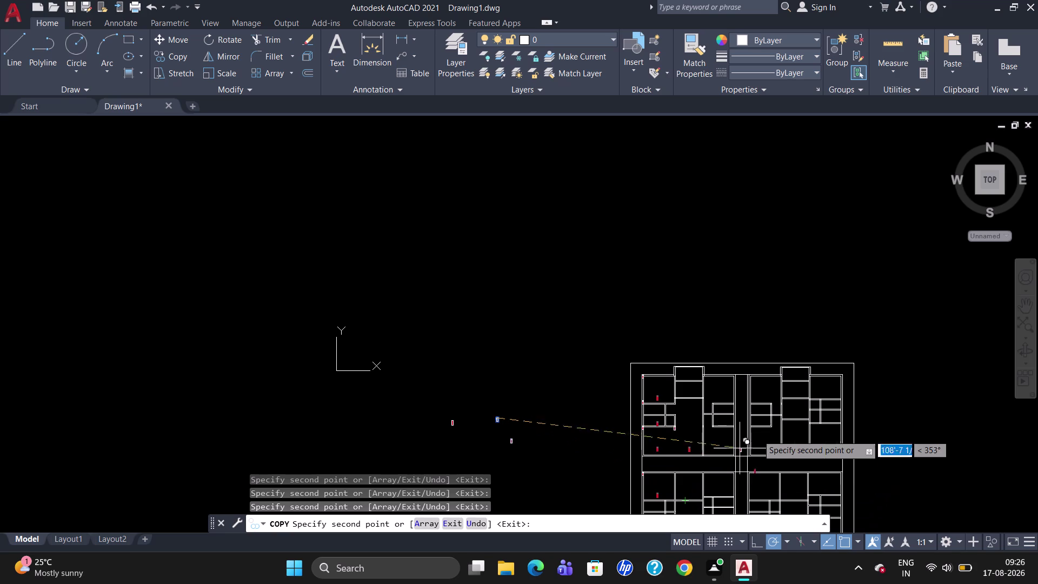
Place a column copy at an upper wall corner of the middle units.
scroll(up, 3)
scroll(down, 3)
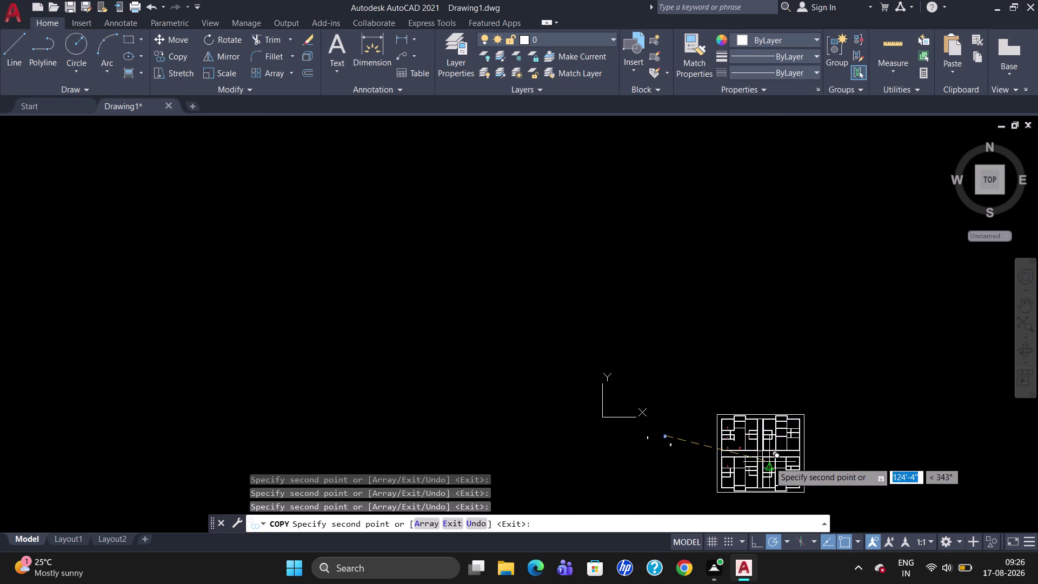
scroll(up, 3)
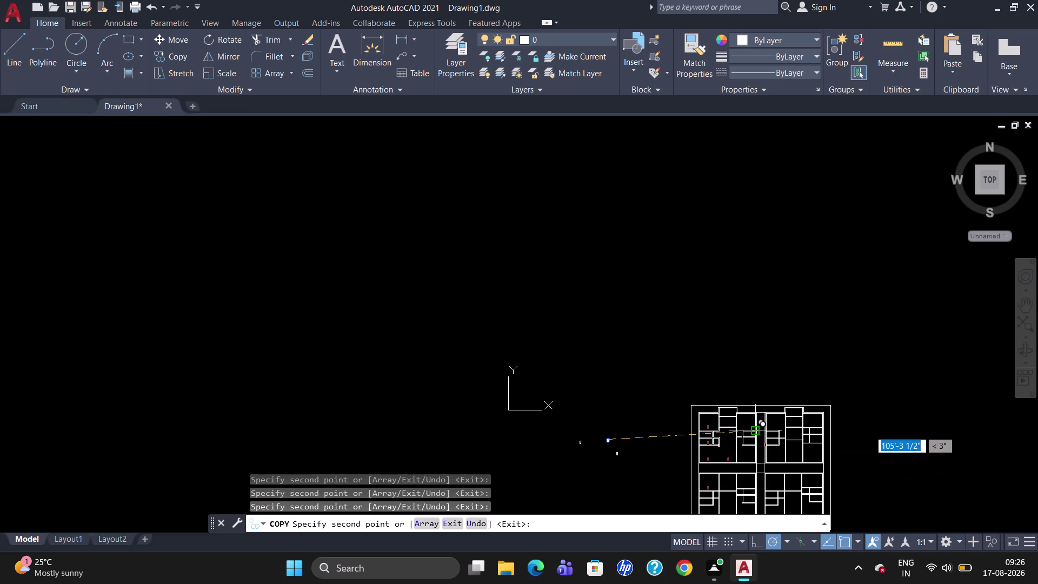
scroll(up, 3)
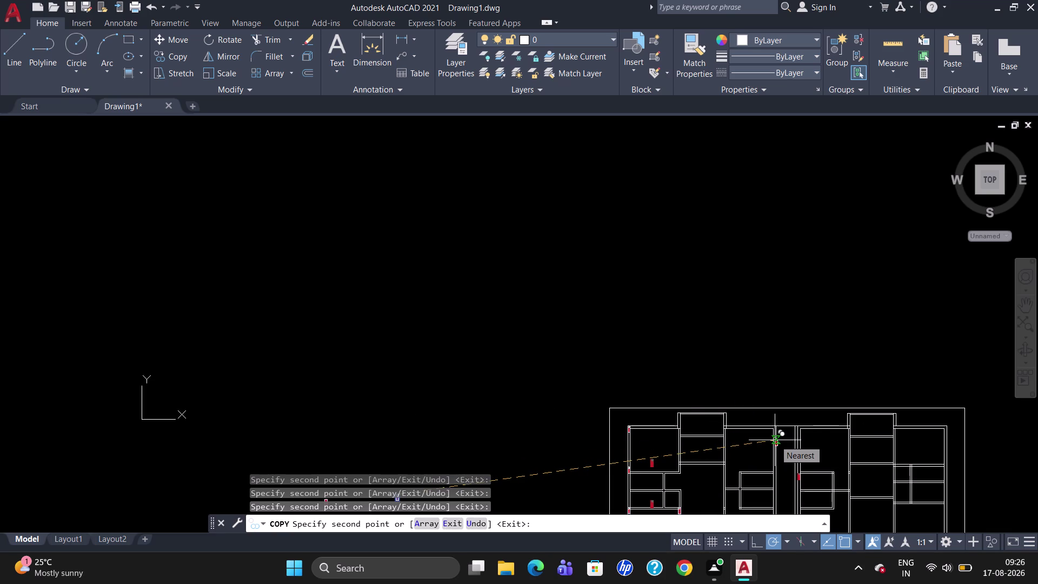
scroll(up, 3)
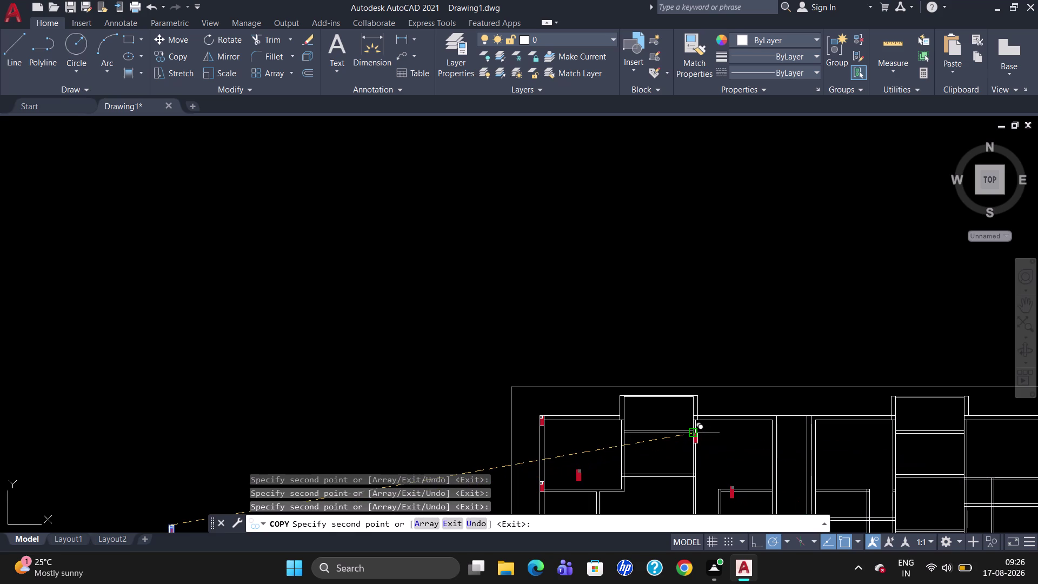
scroll(up, 3)
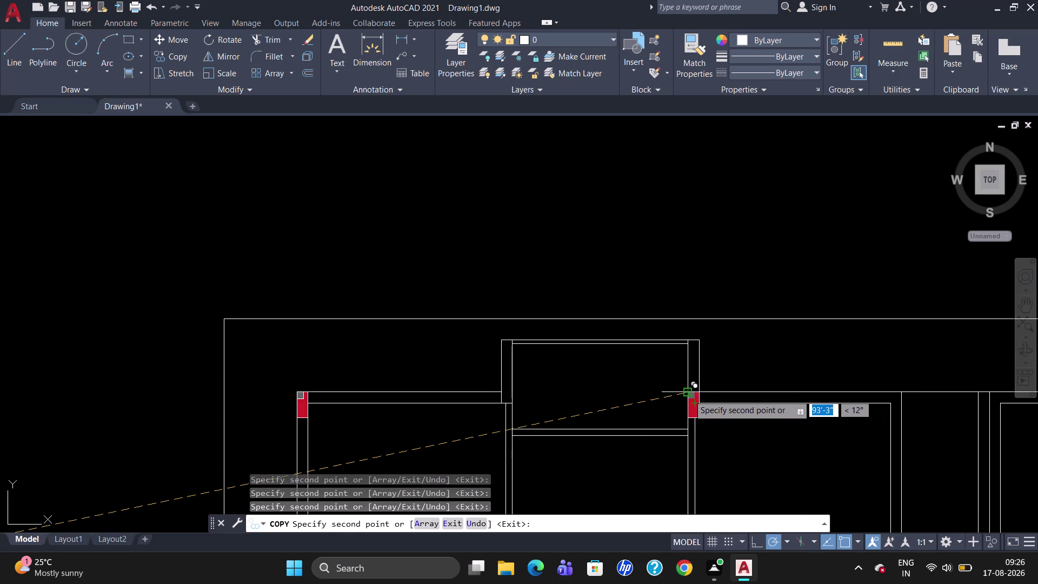
click(689, 395)
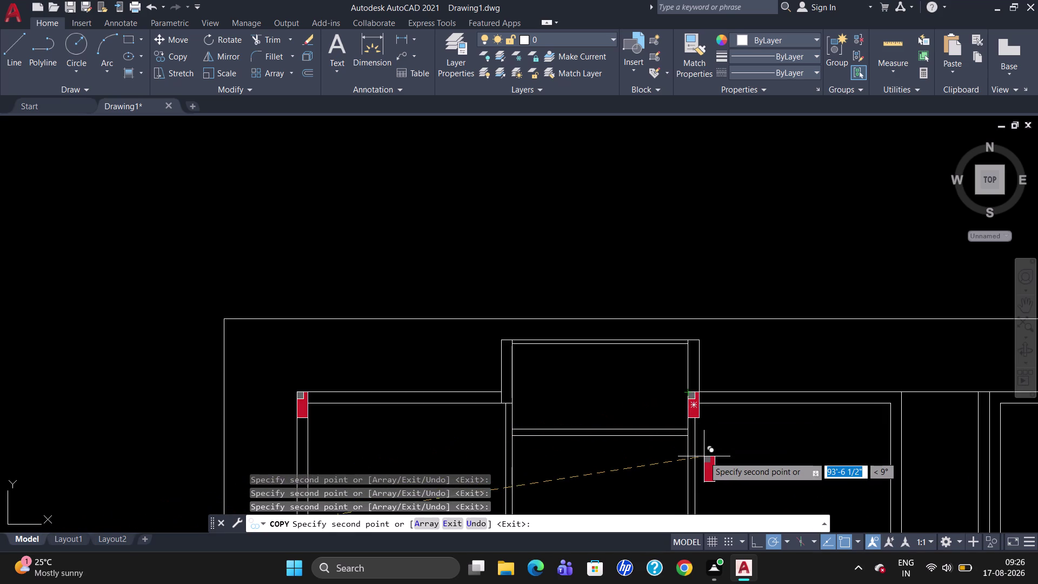
Place a column copy where two upper walls meet.
scroll(down, 3)
scroll(up, 3)
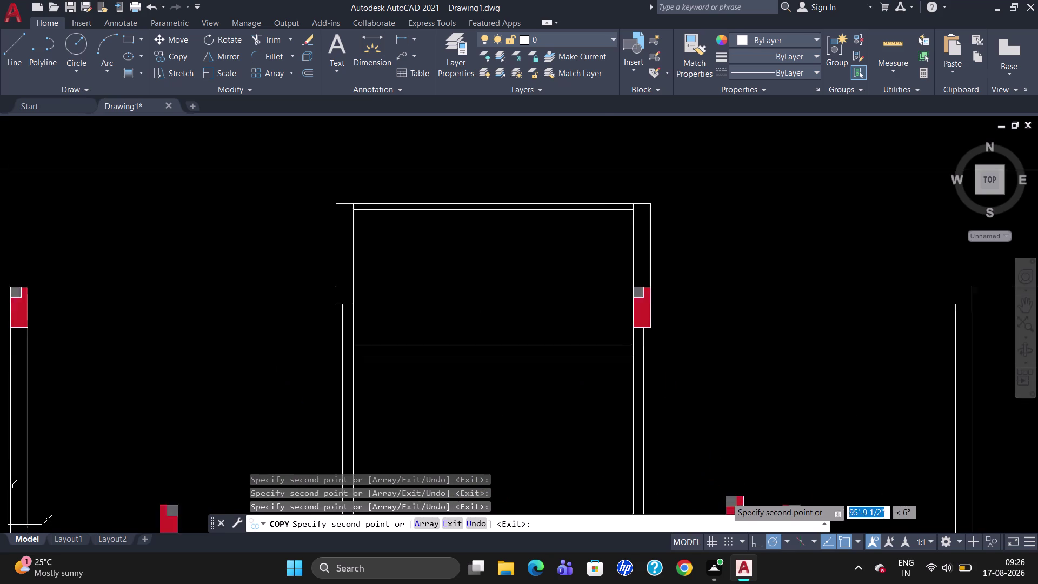
scroll(up, 3)
scroll(down, 3)
scroll(up, 3)
scroll(down, 3)
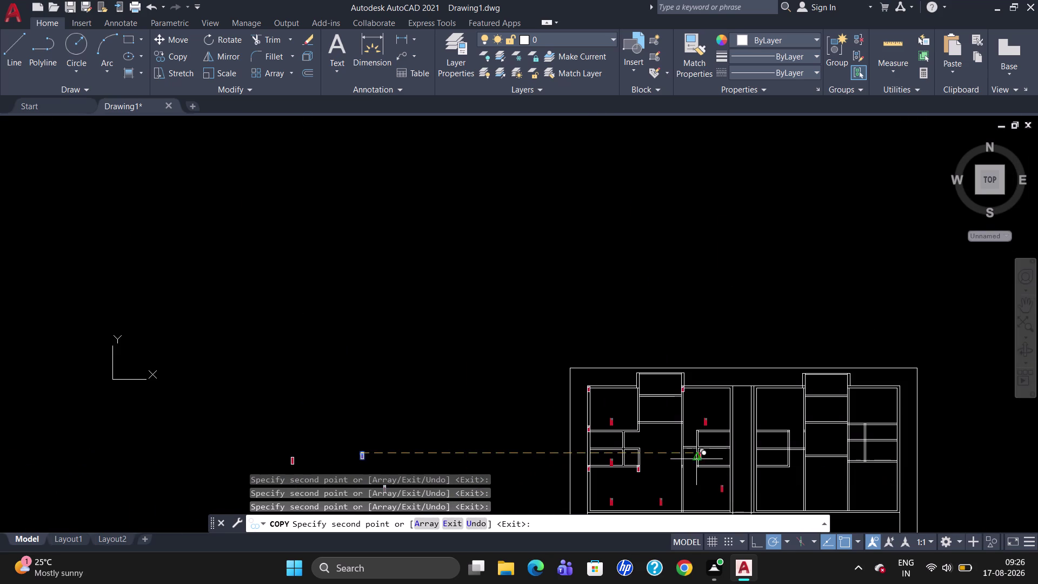
scroll(up, 3)
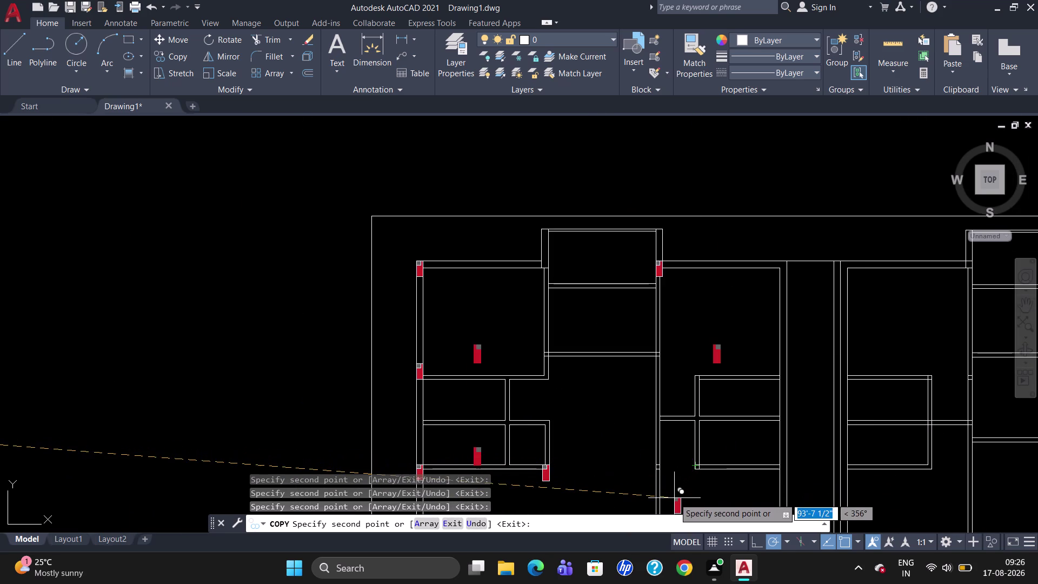
scroll(up, 3)
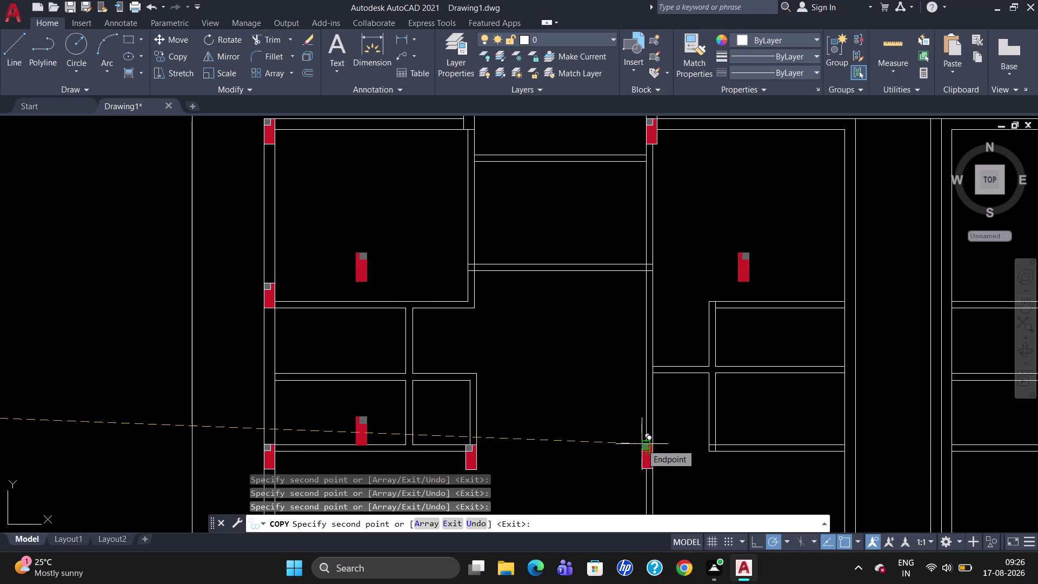
scroll(up, 3)
scroll(up, 3)
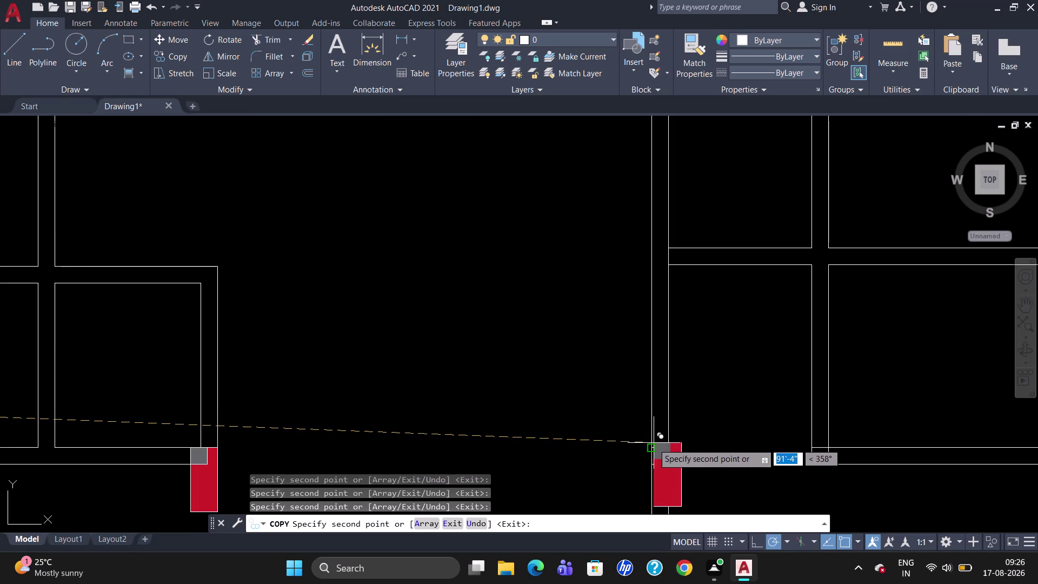
click(651, 448)
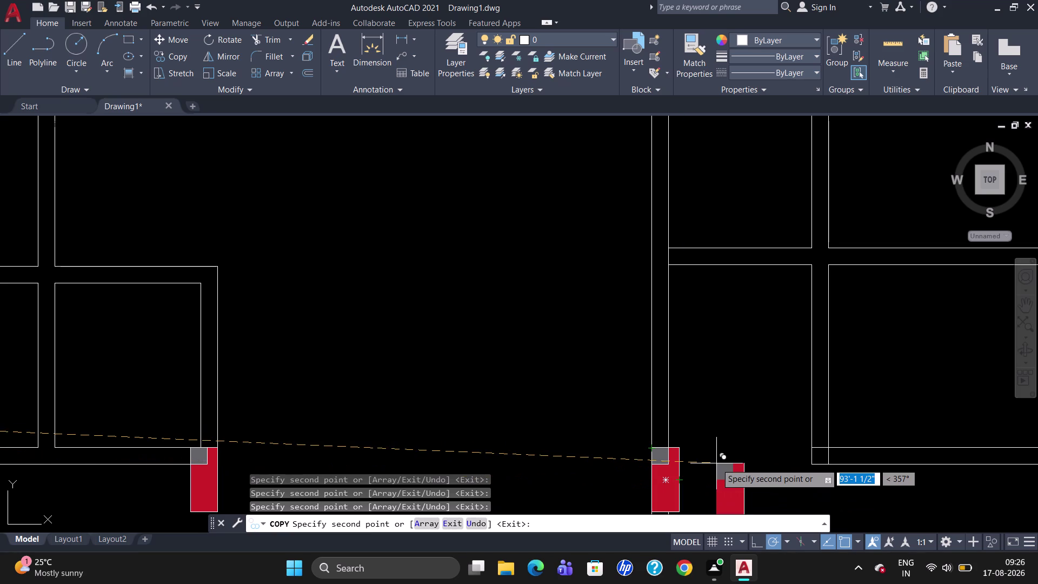
Place a column copy at the central wall corner.
scroll(down, 3)
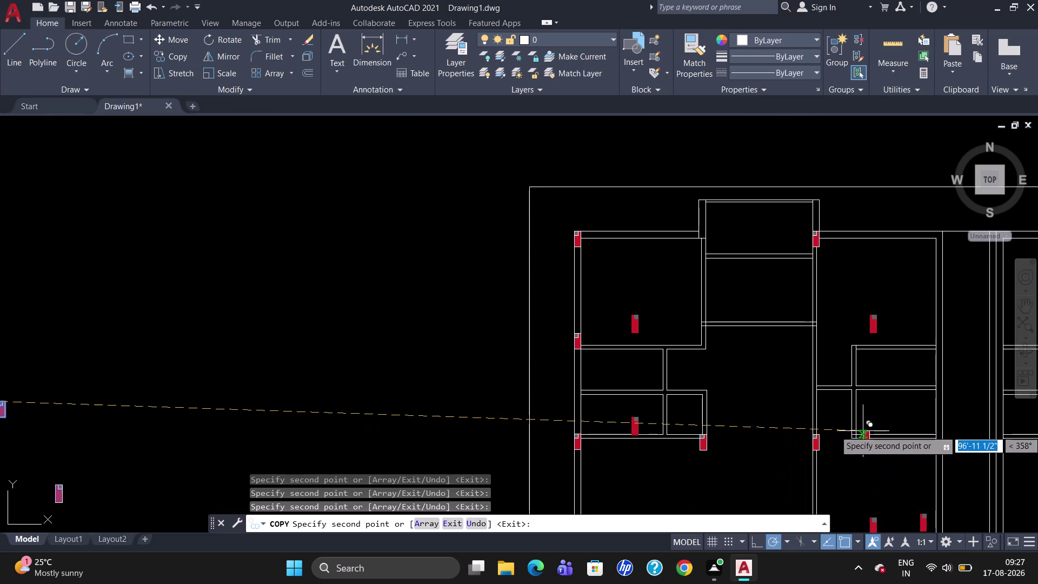
scroll(up, 3)
scroll(down, 3)
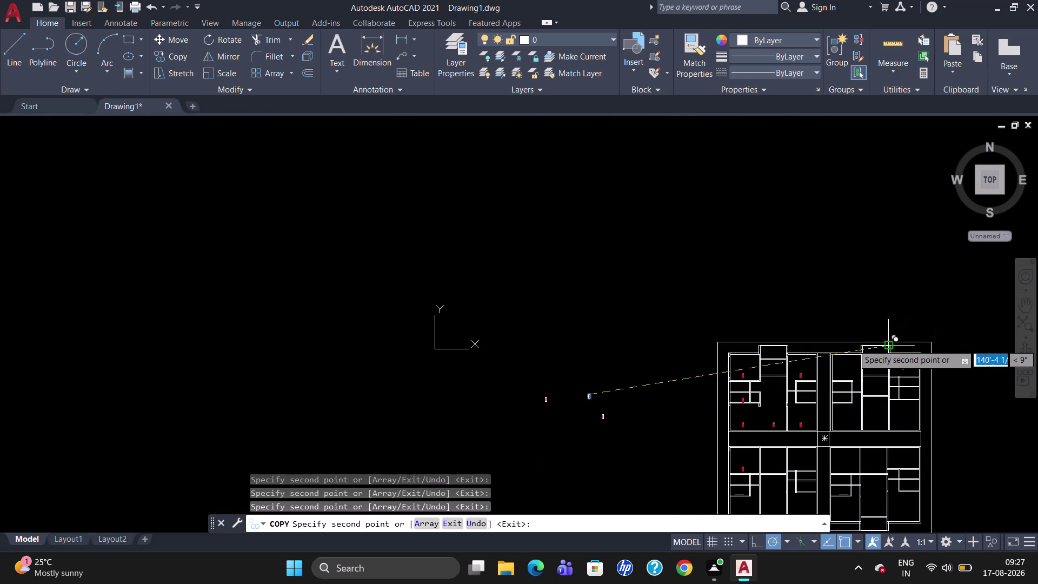
scroll(up, 3)
scroll(up, 3)
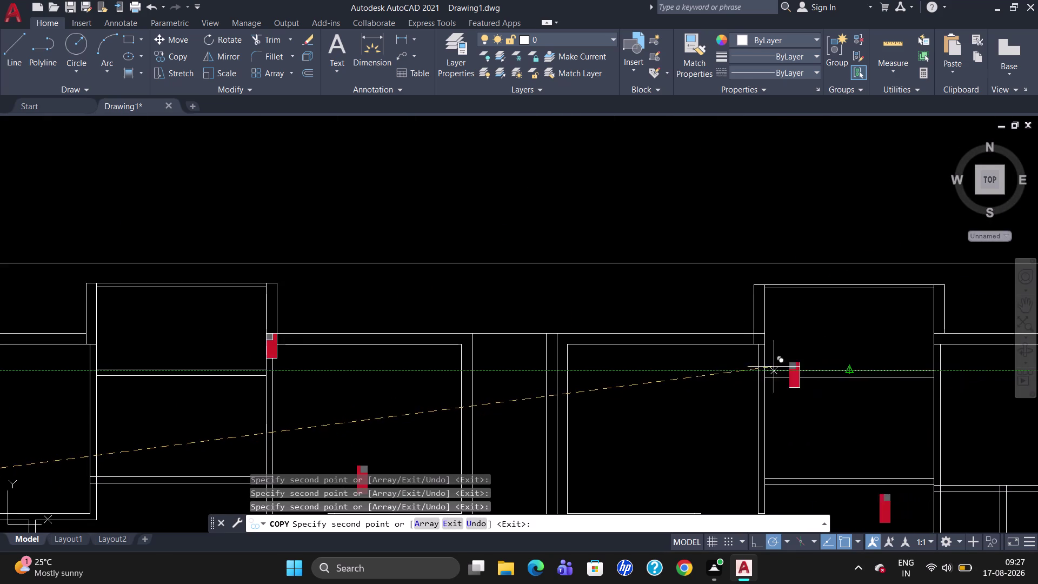
scroll(up, 3)
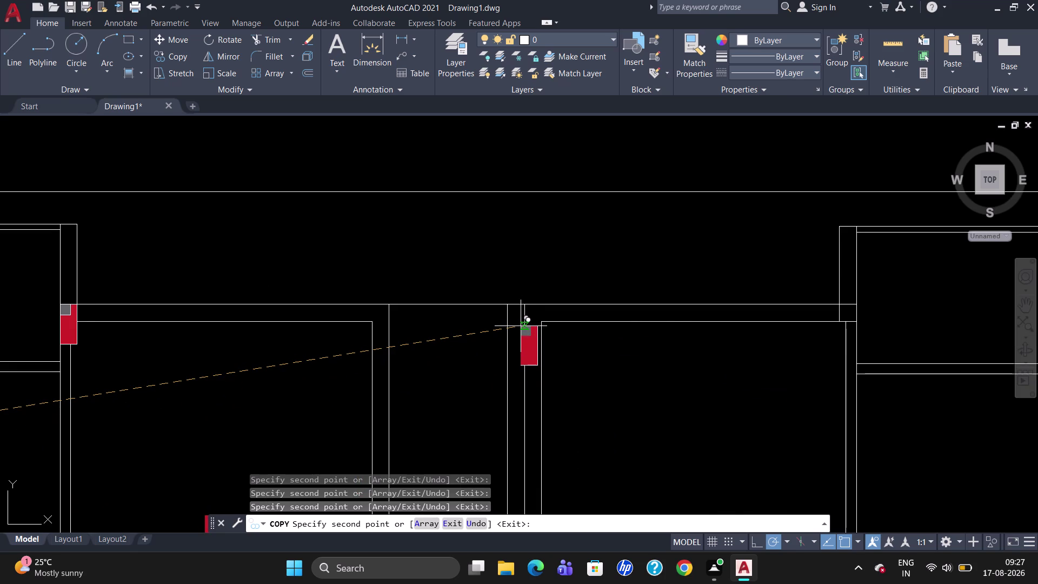
scroll(down, 3)
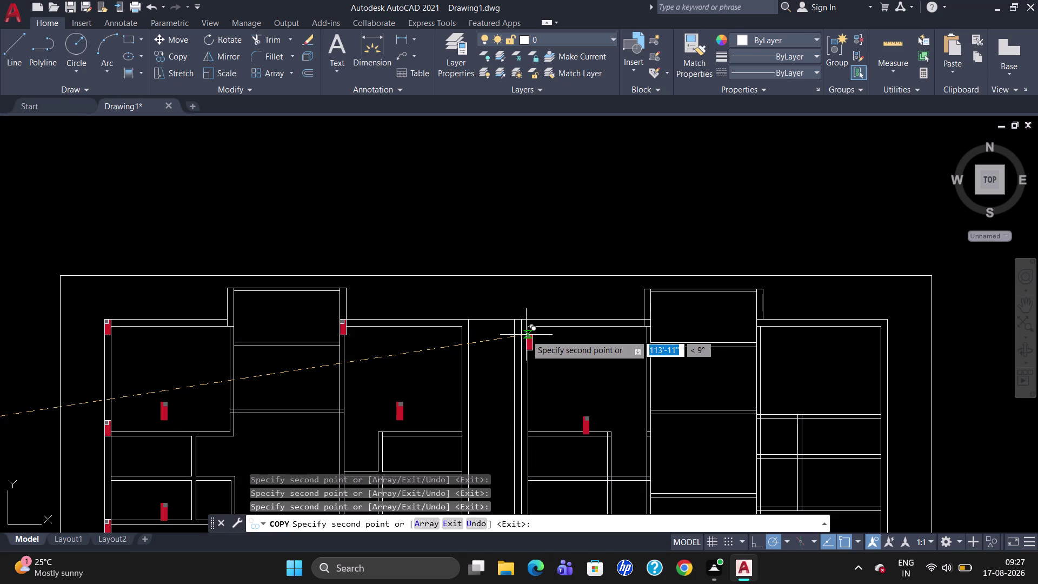
scroll(up, 3)
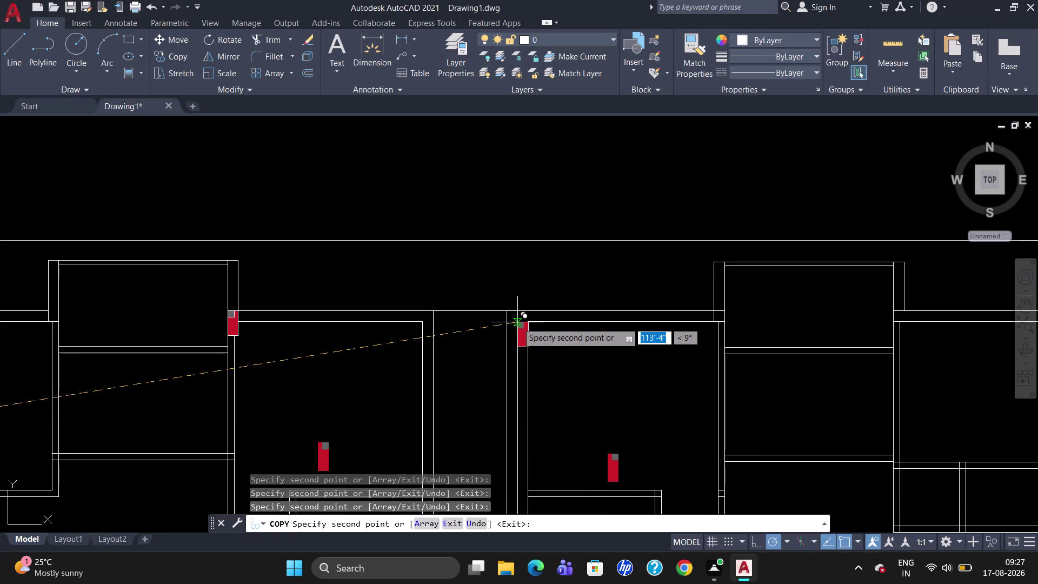
scroll(up, 3)
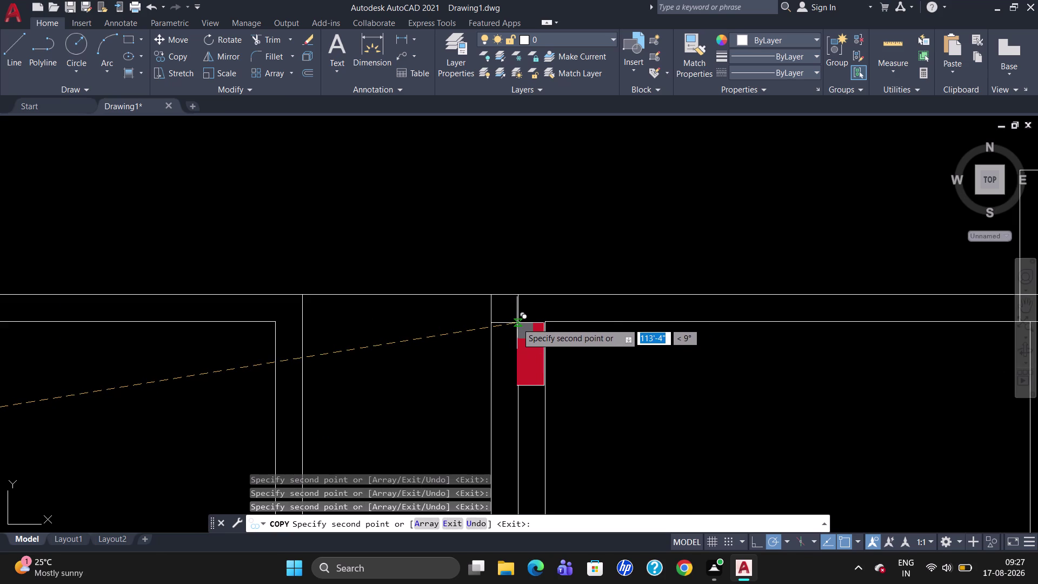
scroll(up, 3)
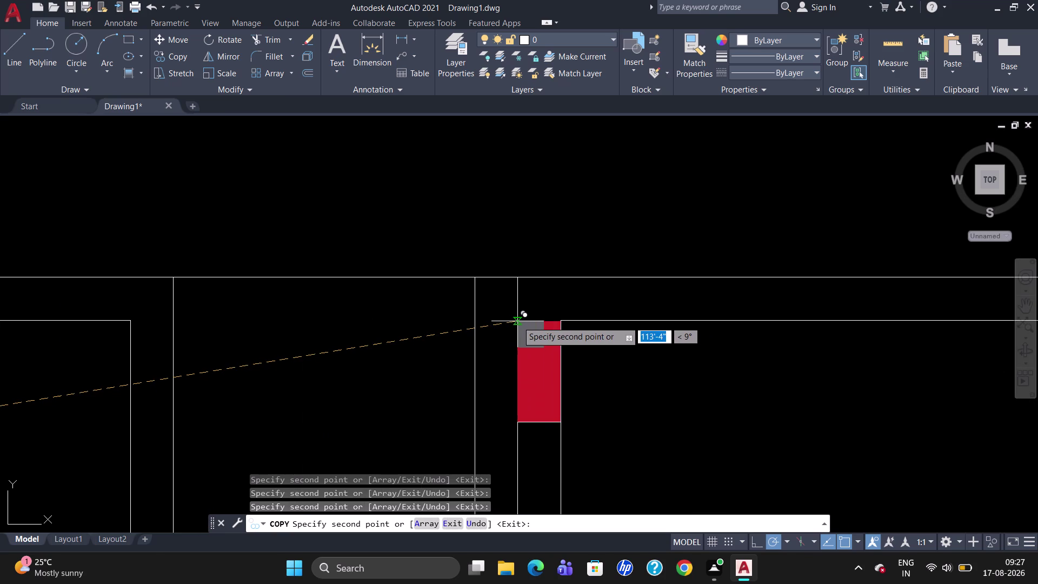
click(517, 320)
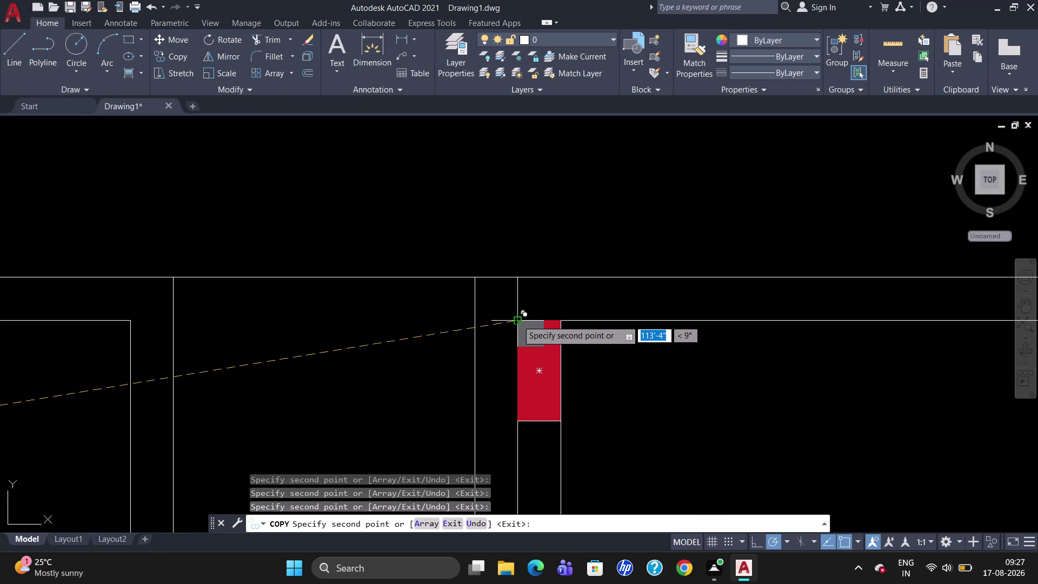
Place a column copy at the next upper wall junction.
scroll(down, 3)
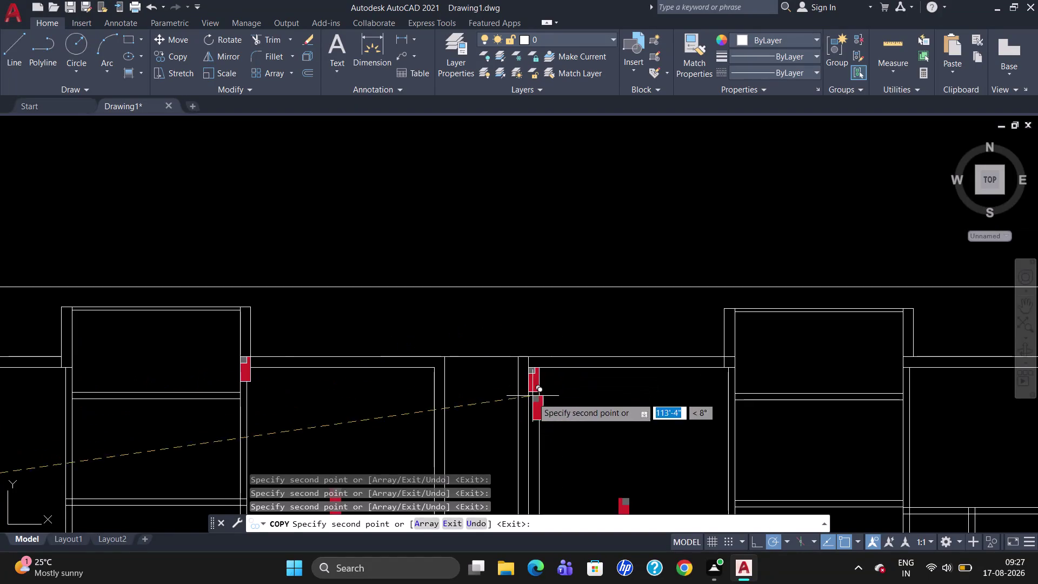
scroll(up, 3)
scroll(down, 3)
scroll(up, 3)
scroll(down, 3)
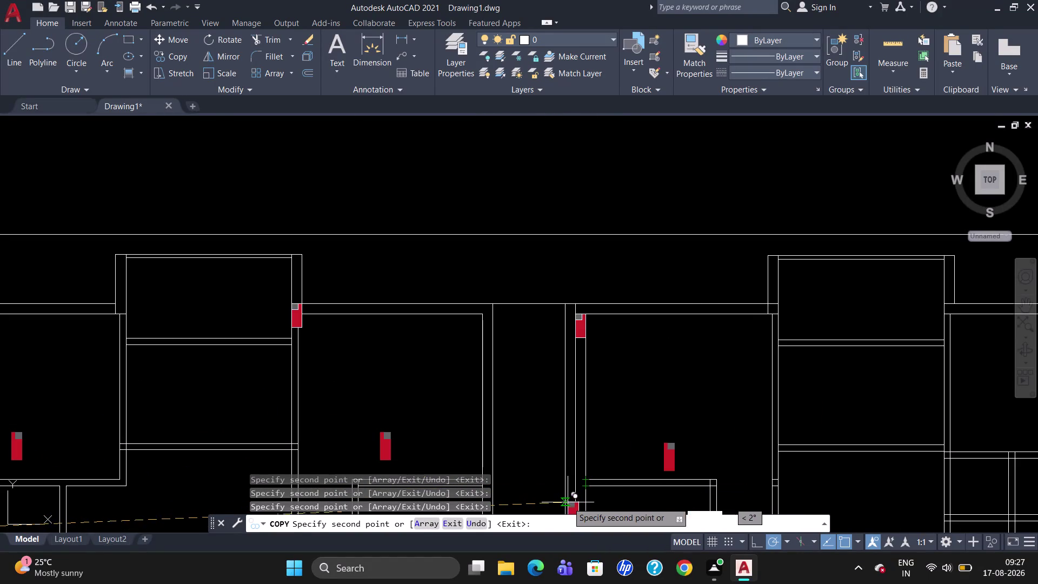
scroll(up, 3)
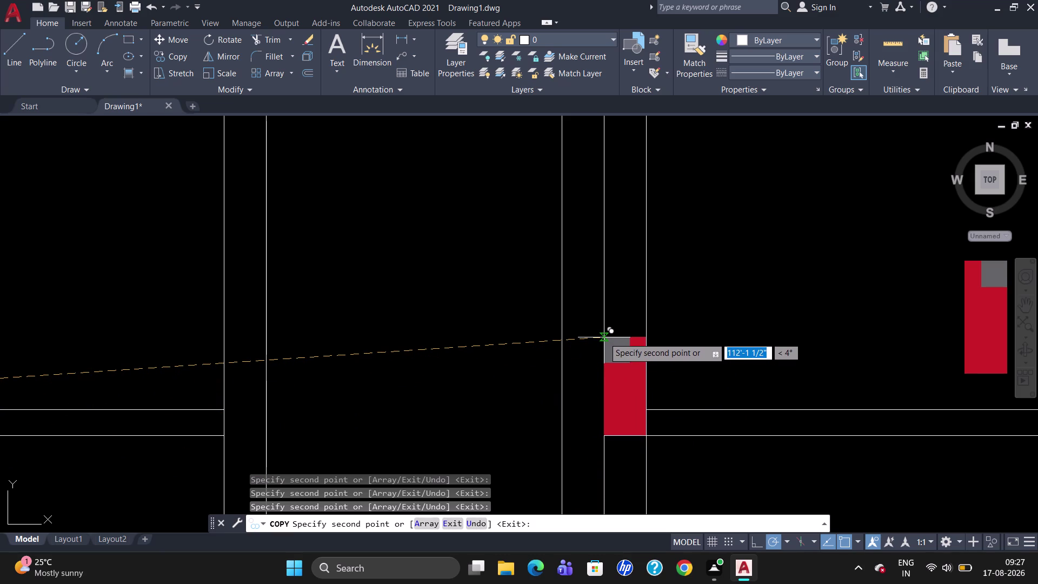
click(604, 338)
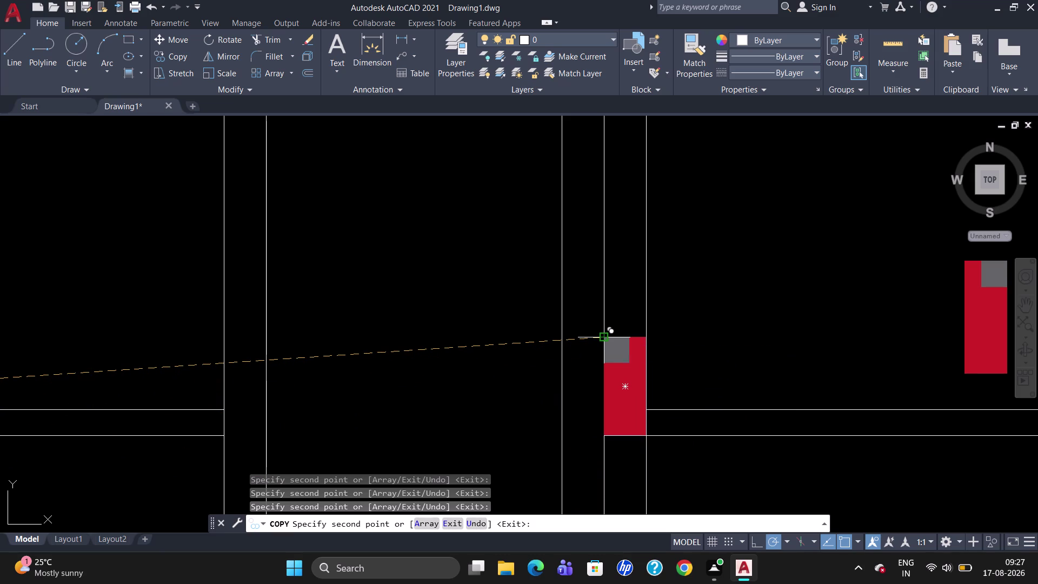
Copy red columns to the upper wall corner and the right unit's corner.
scroll(down, 3)
scroll(up, 3)
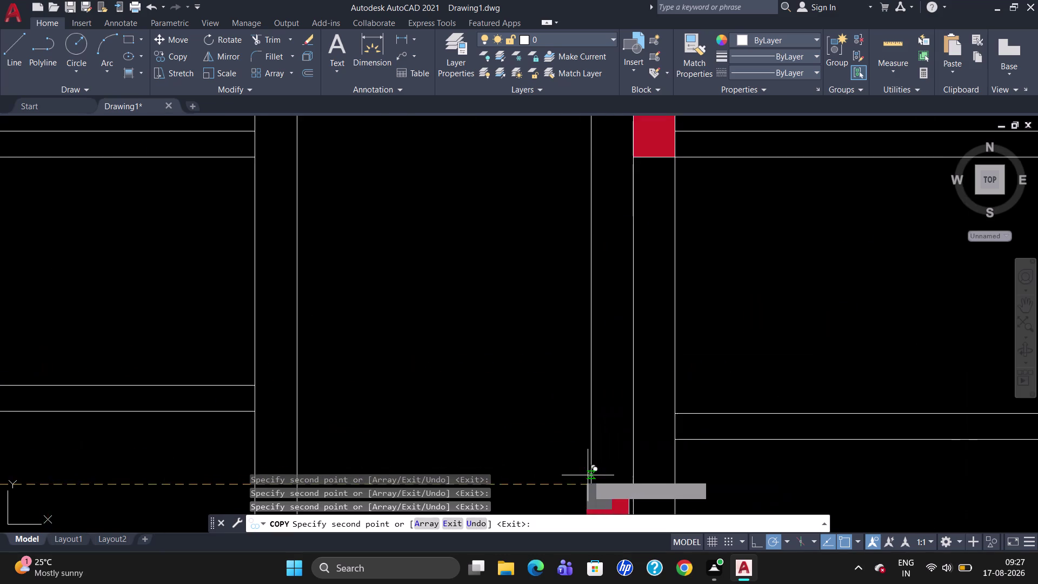
scroll(down, 3)
scroll(up, 3)
scroll(down, 3)
scroll(up, 3)
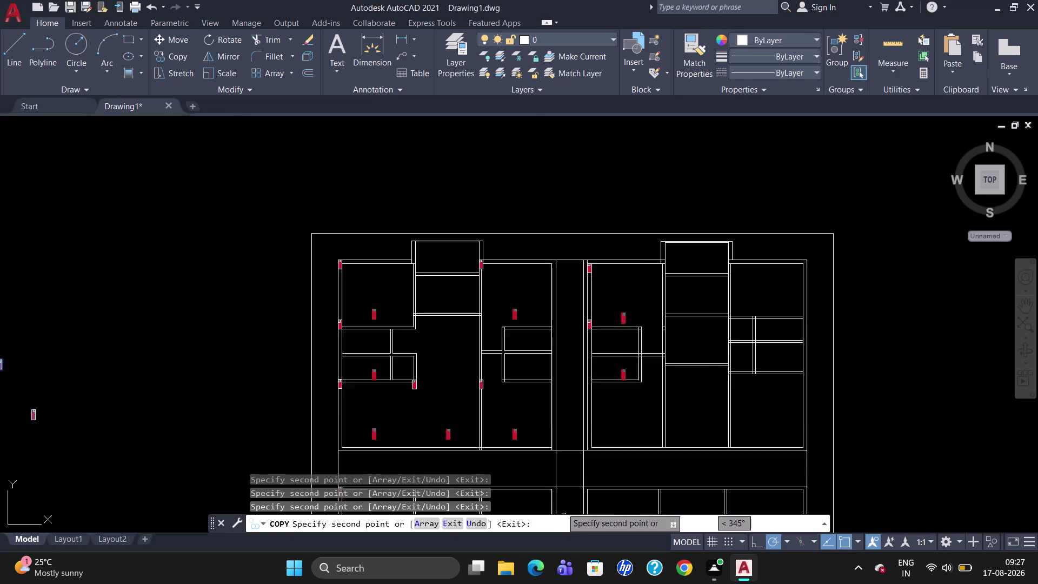
scroll(up, 3)
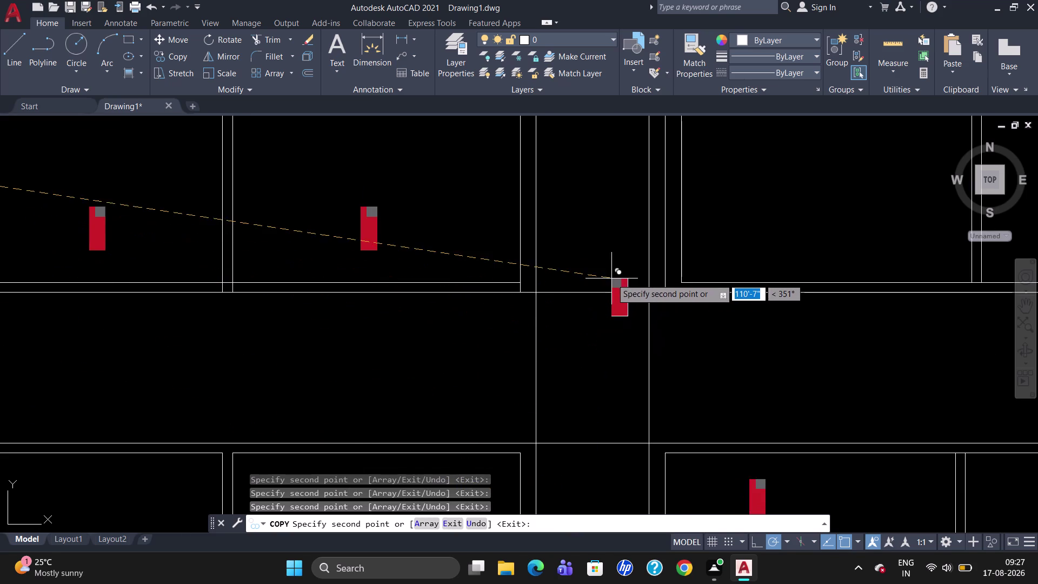
scroll(down, 3)
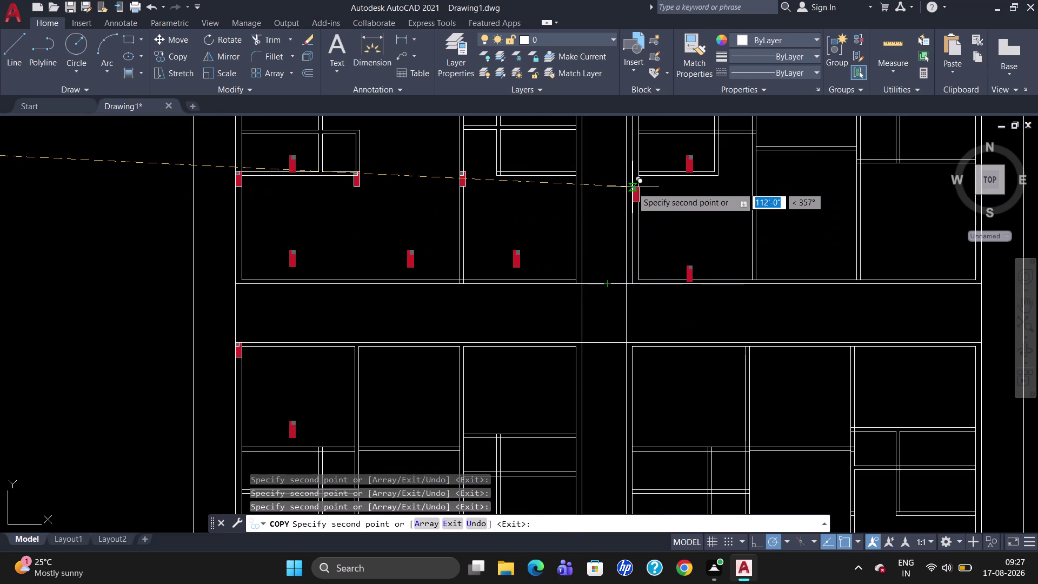
scroll(up, 3)
scroll(up, 3)
scroll(up, 3)
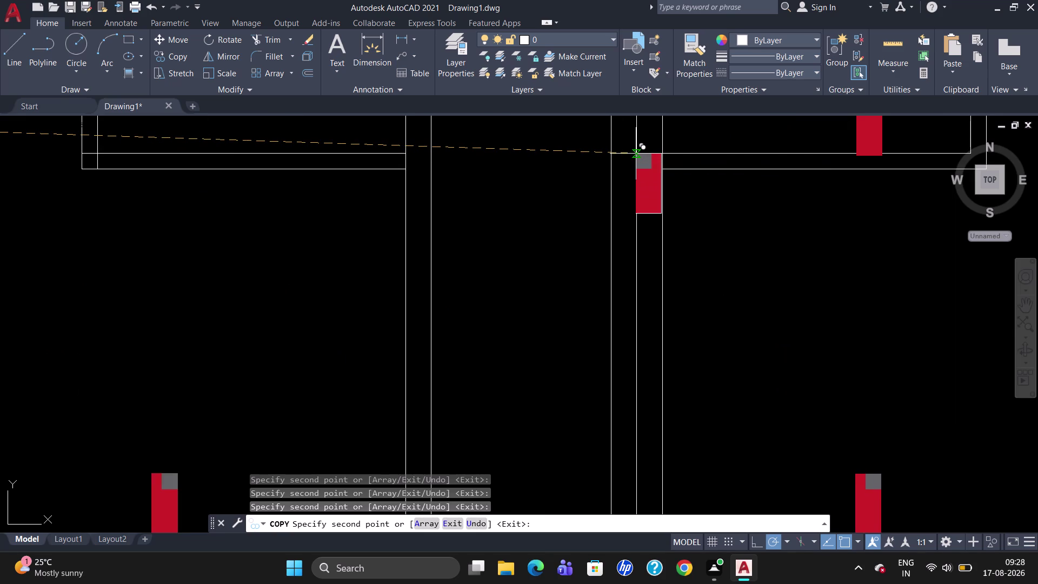
click(635, 154)
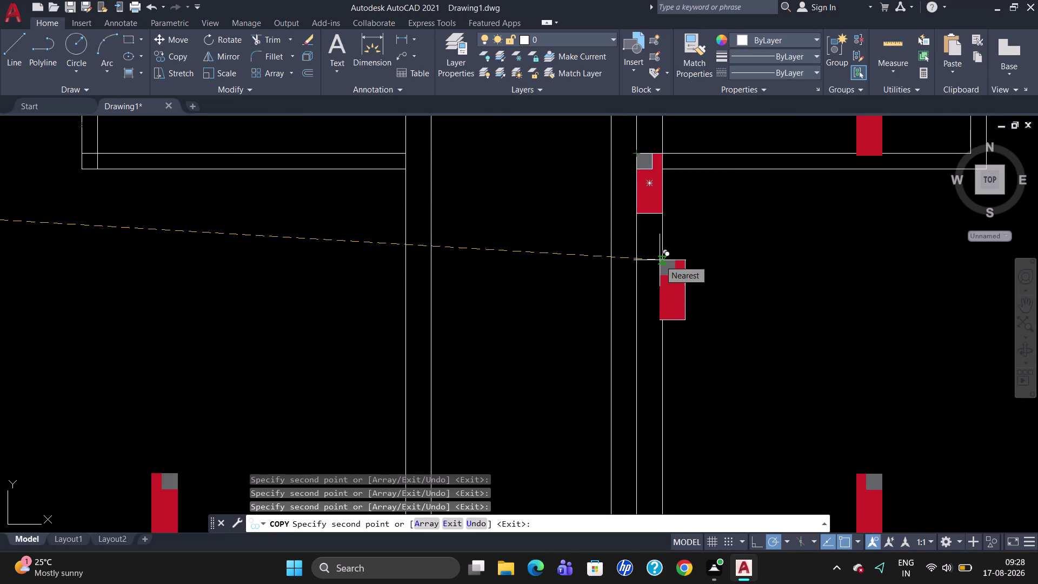
scroll(down, 3)
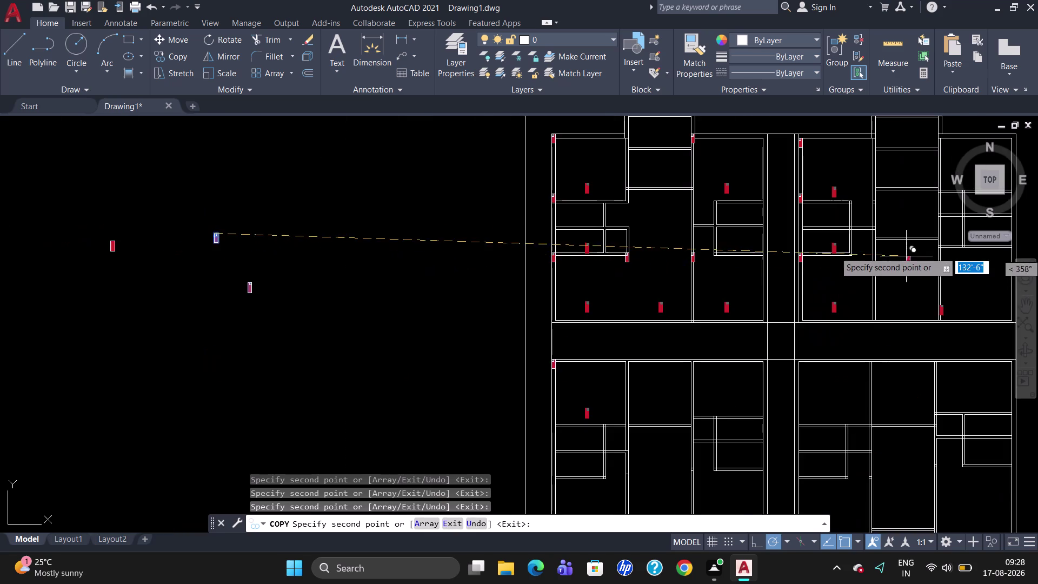
scroll(up, 3)
scroll(down, 3)
scroll(up, 3)
scroll(down, 3)
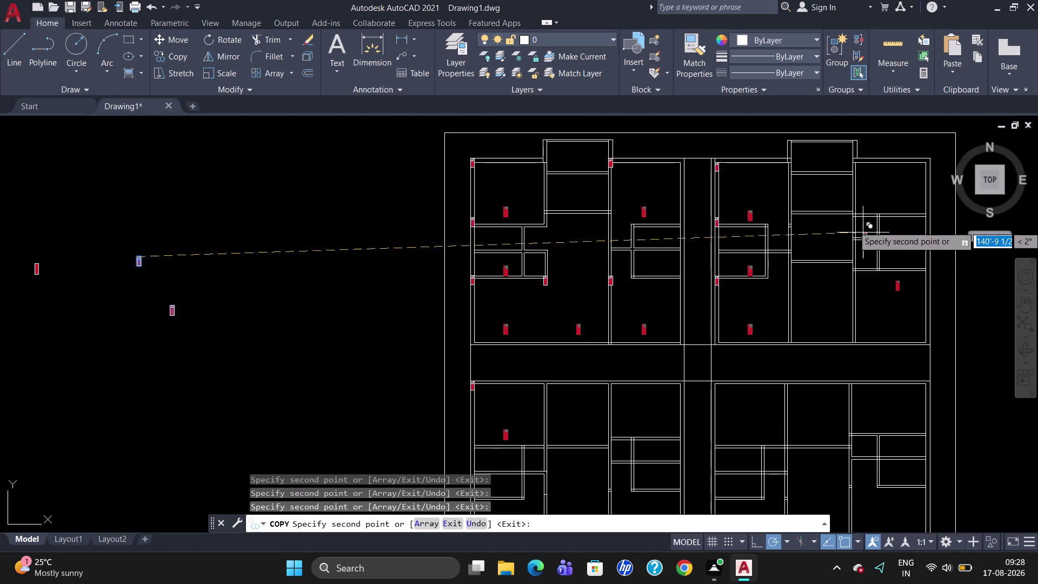
scroll(up, 3)
scroll(down, 3)
scroll(down, 3)
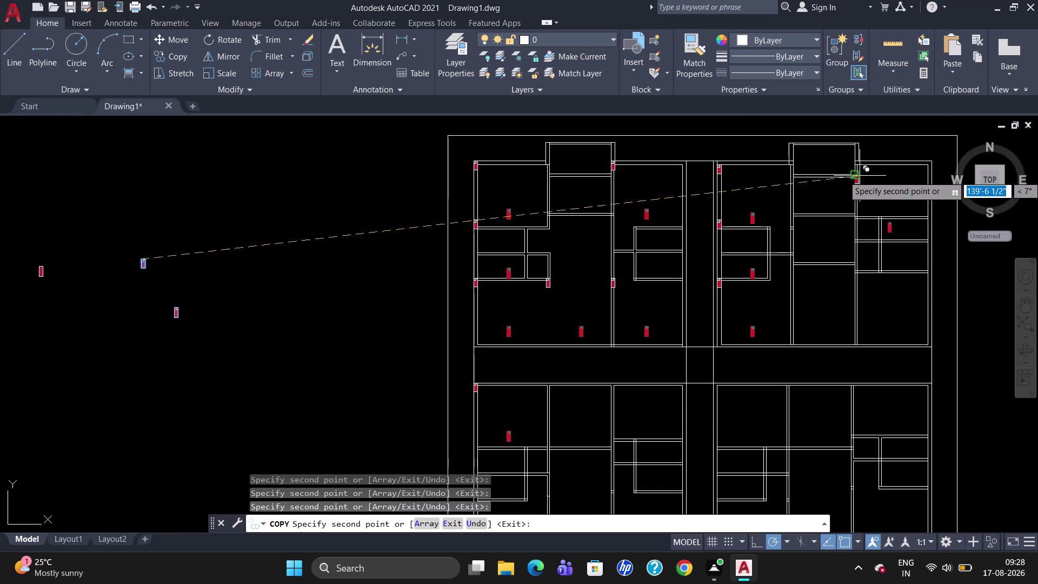
scroll(up, 3)
scroll(up, 3)
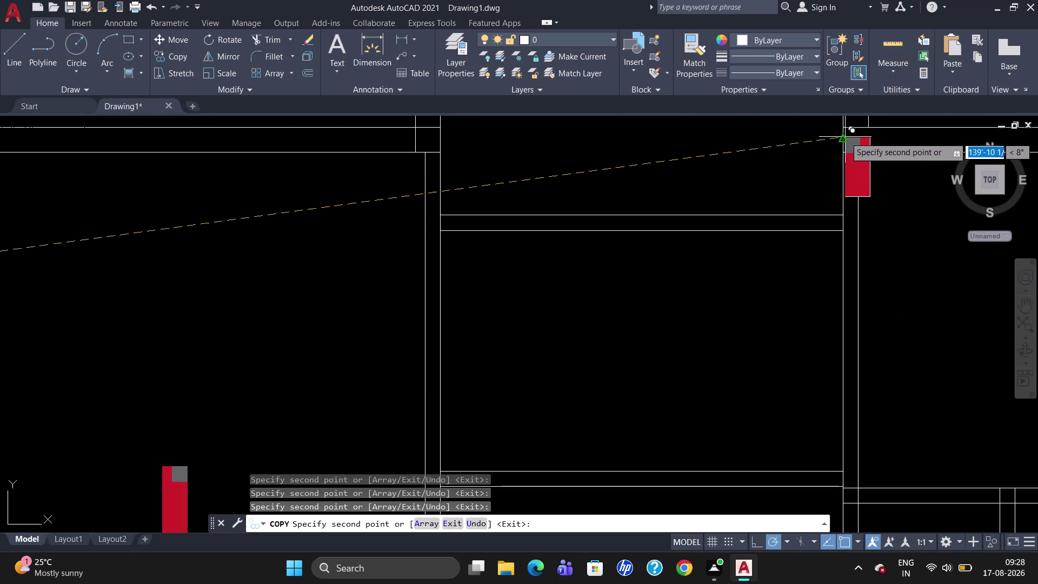
click(845, 127)
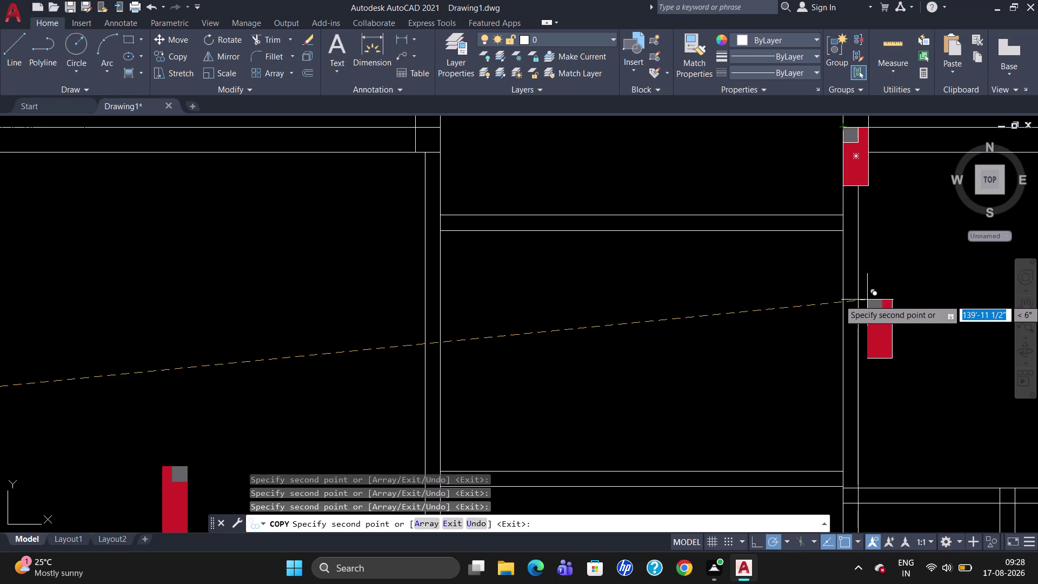
Copy a column to the lower wall junction and end the COPY command.
scroll(down, 3)
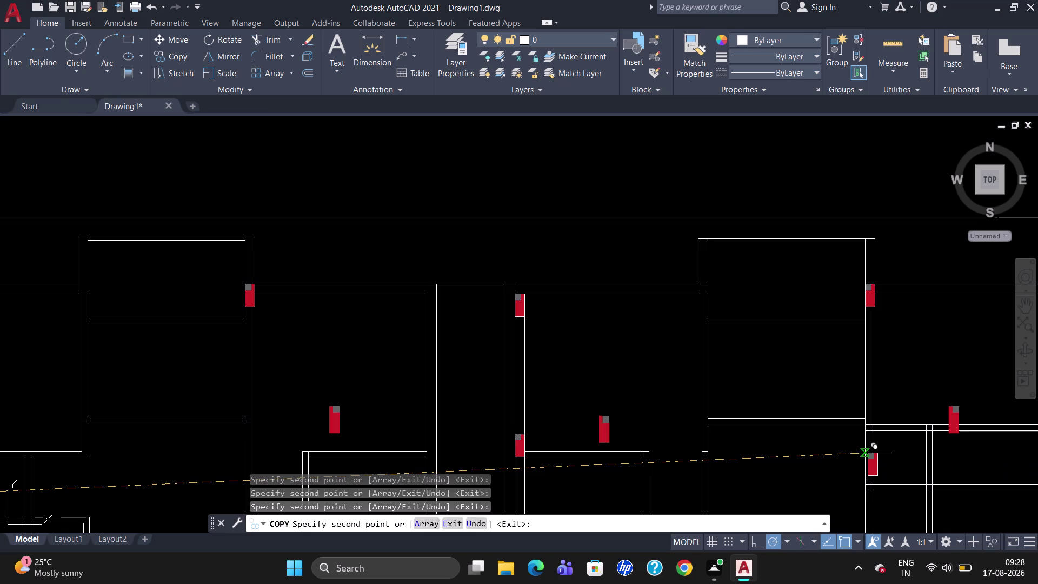
scroll(down, 3)
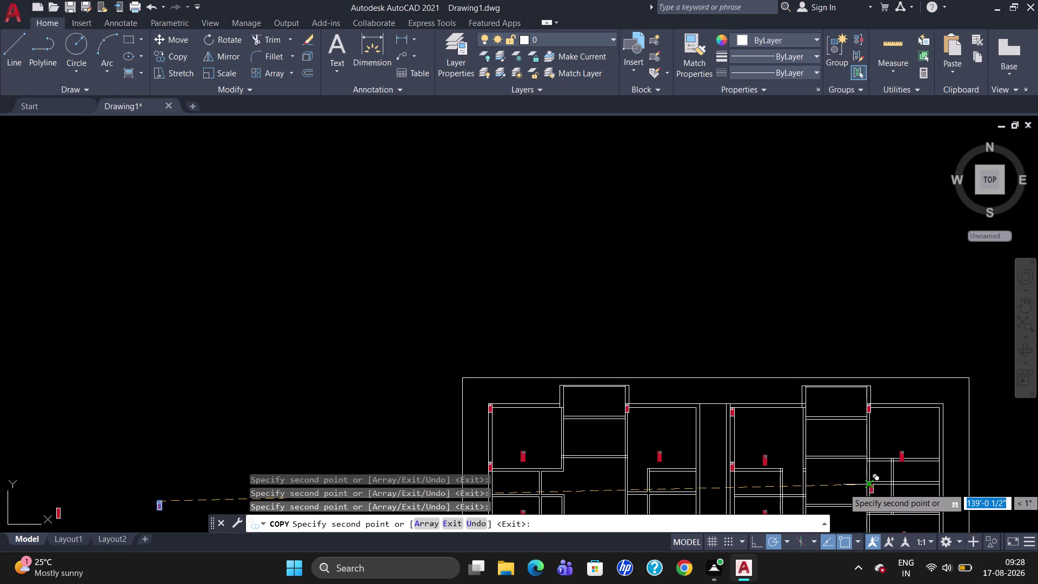
scroll(up, 3)
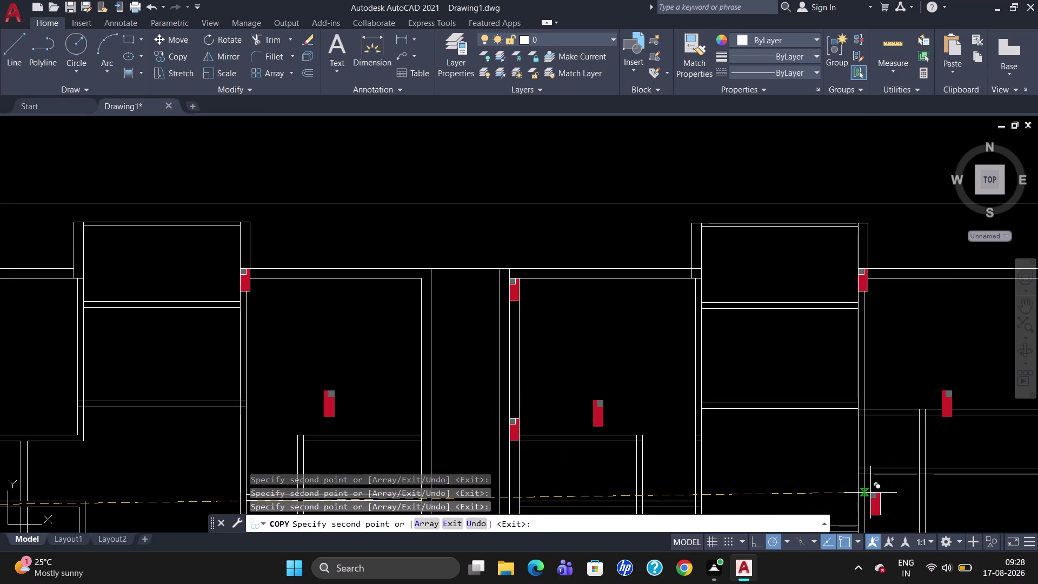
scroll(down, 3)
scroll(up, 3)
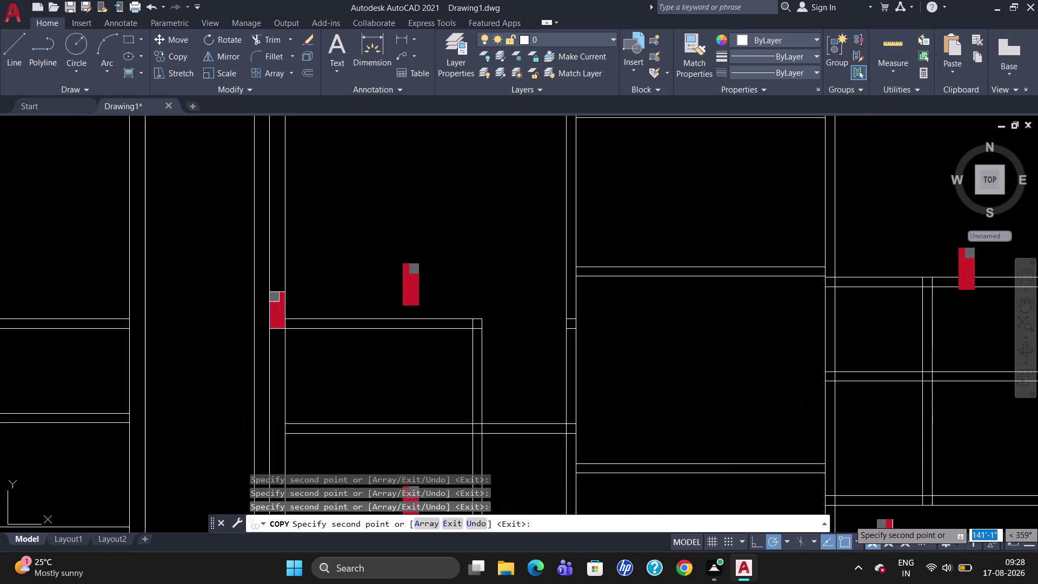
scroll(down, 3)
scroll(up, 3)
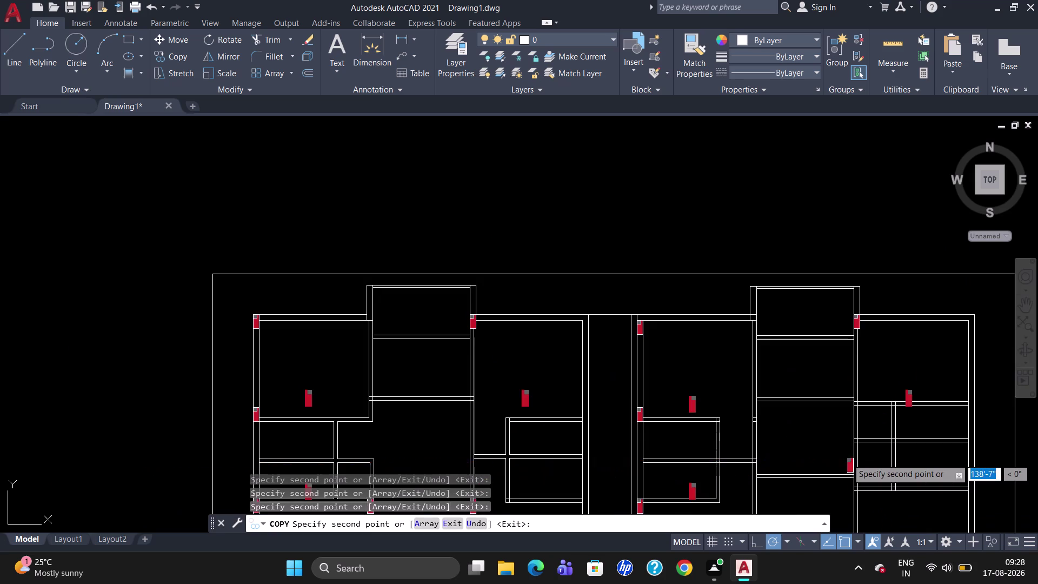
scroll(up, 3)
scroll(up, 3)
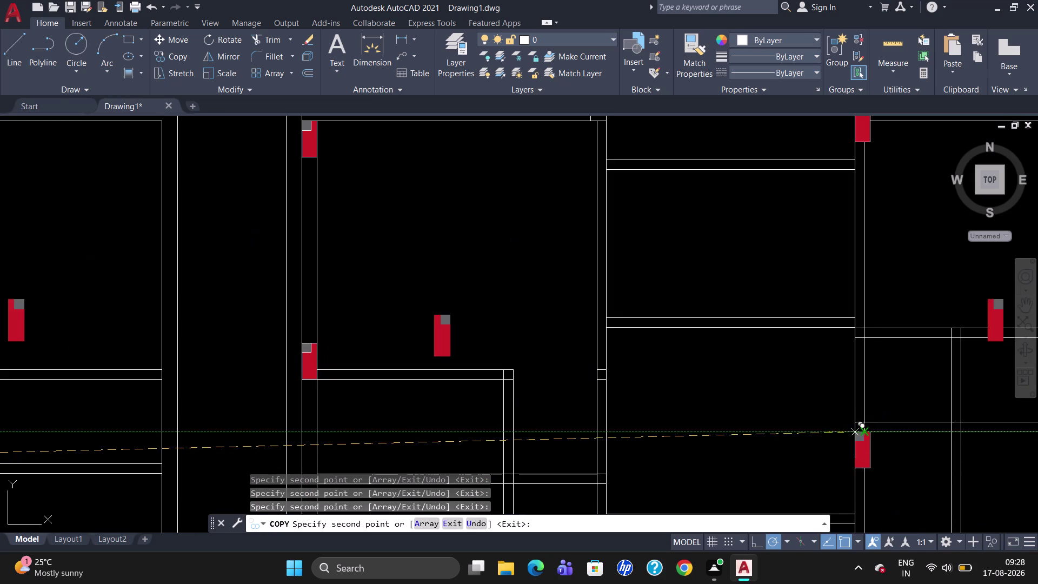
click(855, 420)
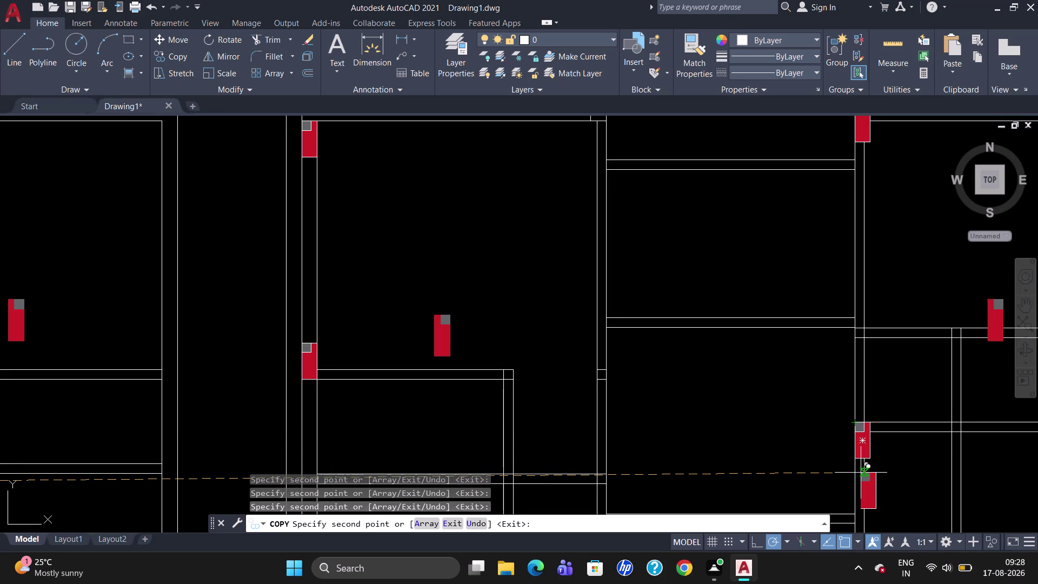
key(Escape)
Select four red hatch fills in the right unit's rooms.
scroll(down, 3)
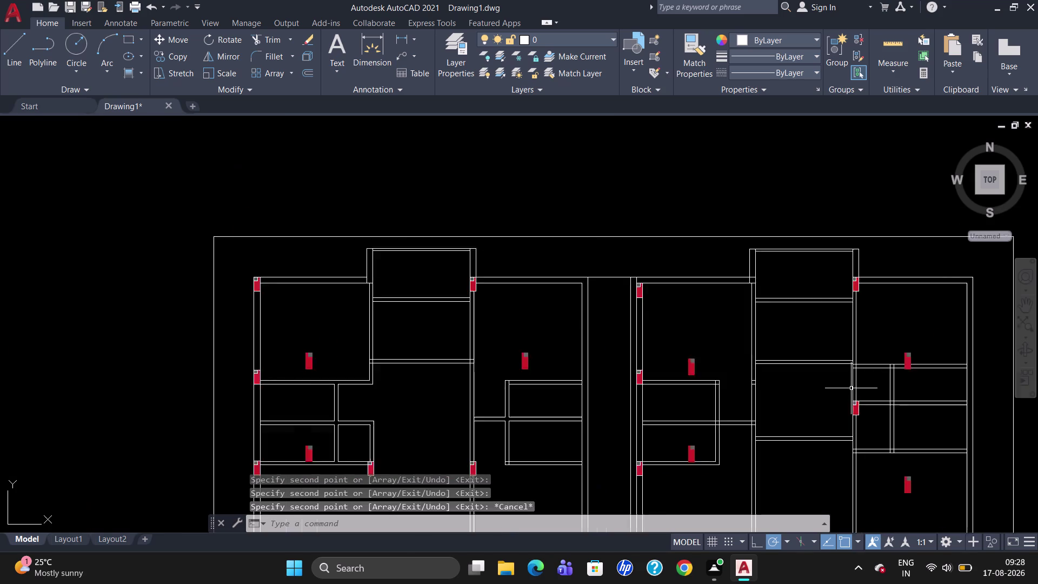
scroll(down, 3)
scroll(up, 3)
click(733, 449)
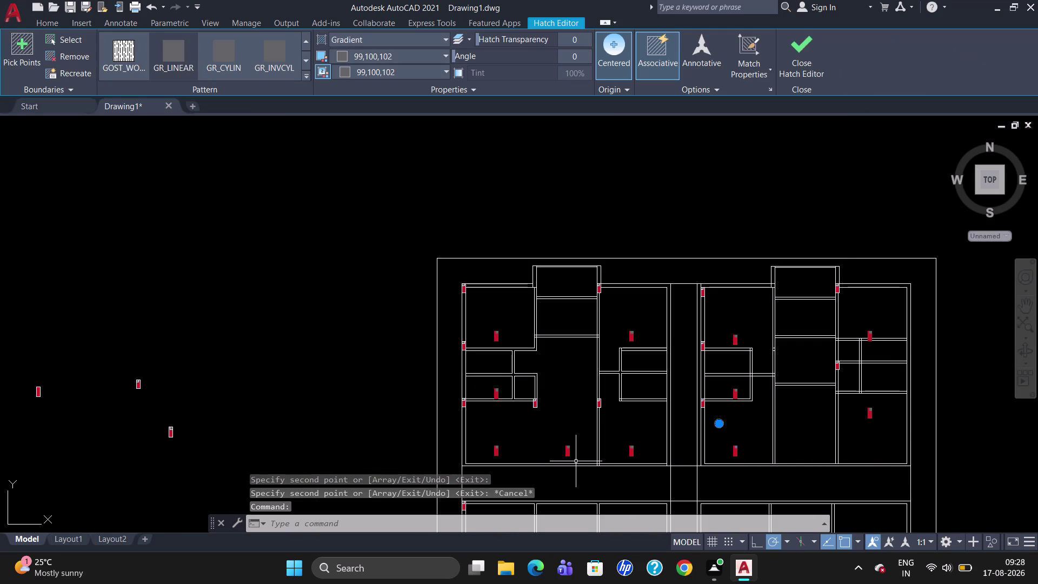
click(735, 341)
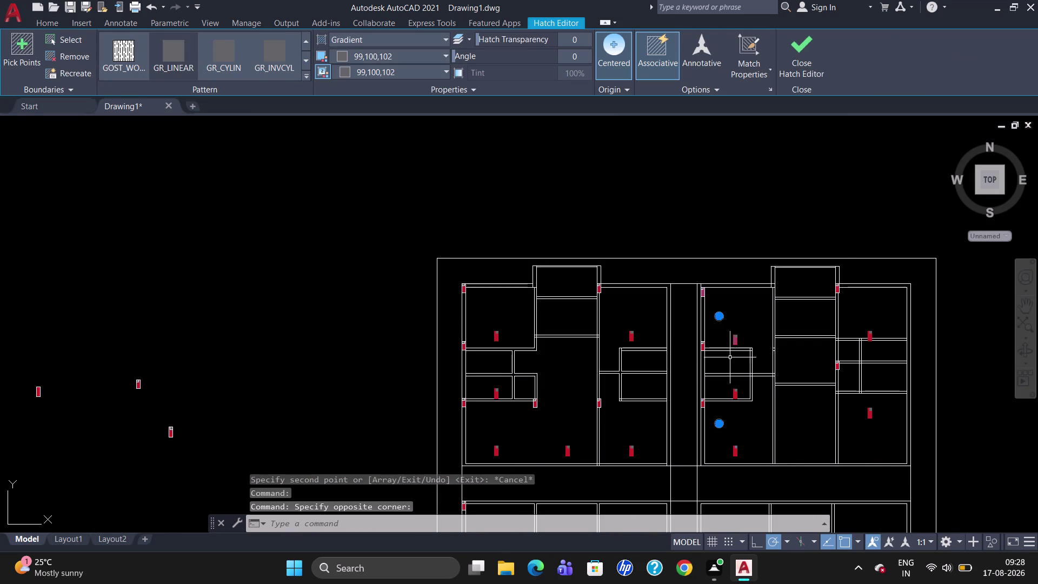
click(630, 339)
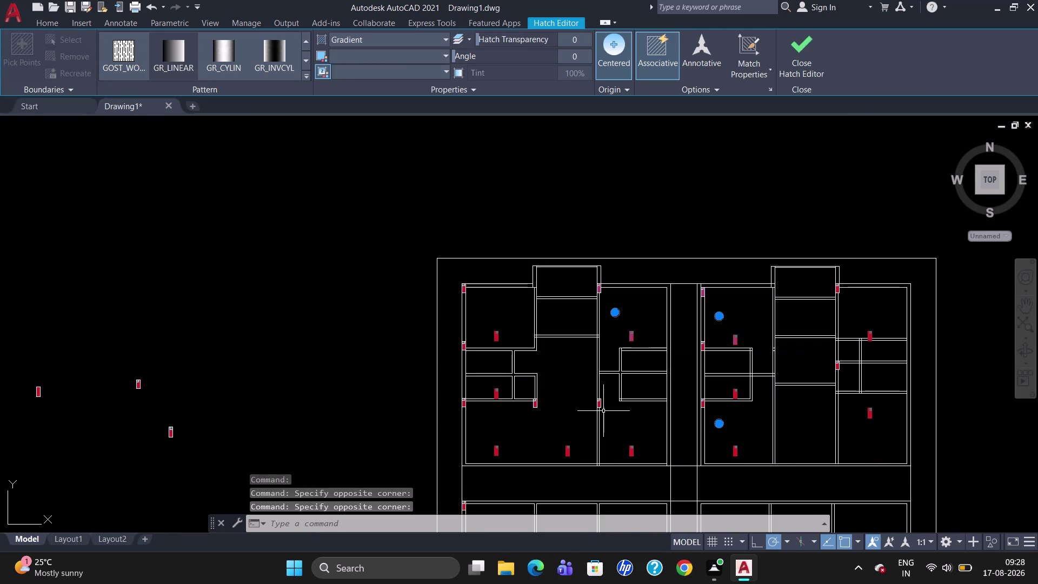
click(627, 453)
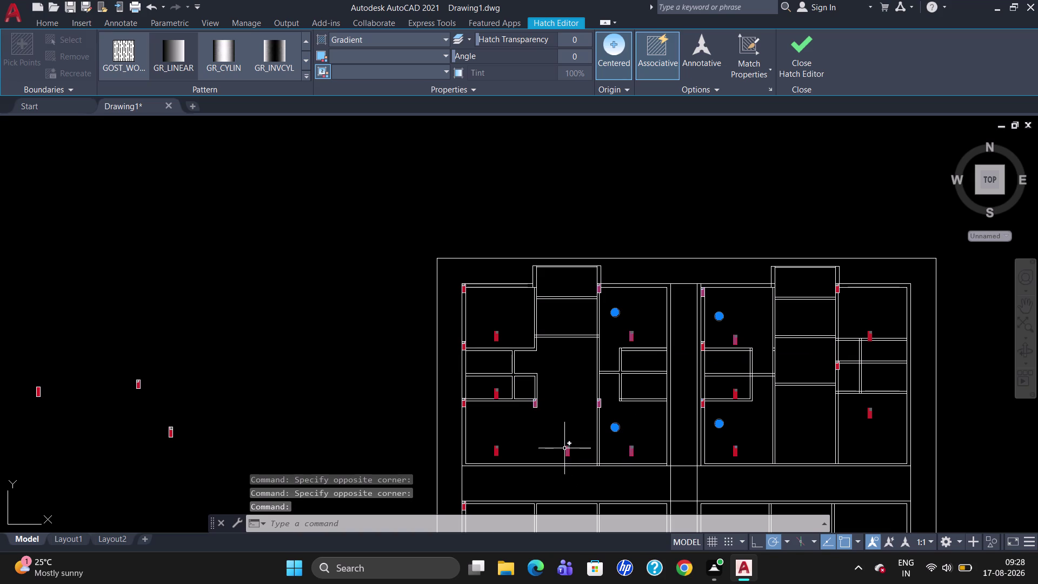
Add six more room fills to the selection and delete them all.
click(564, 448)
click(497, 452)
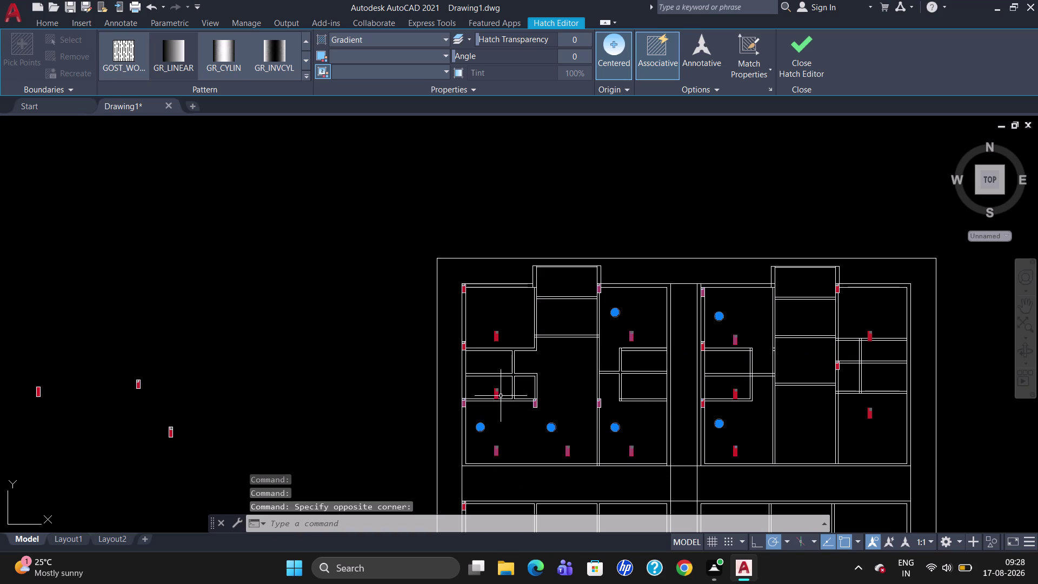
click(495, 392)
click(496, 337)
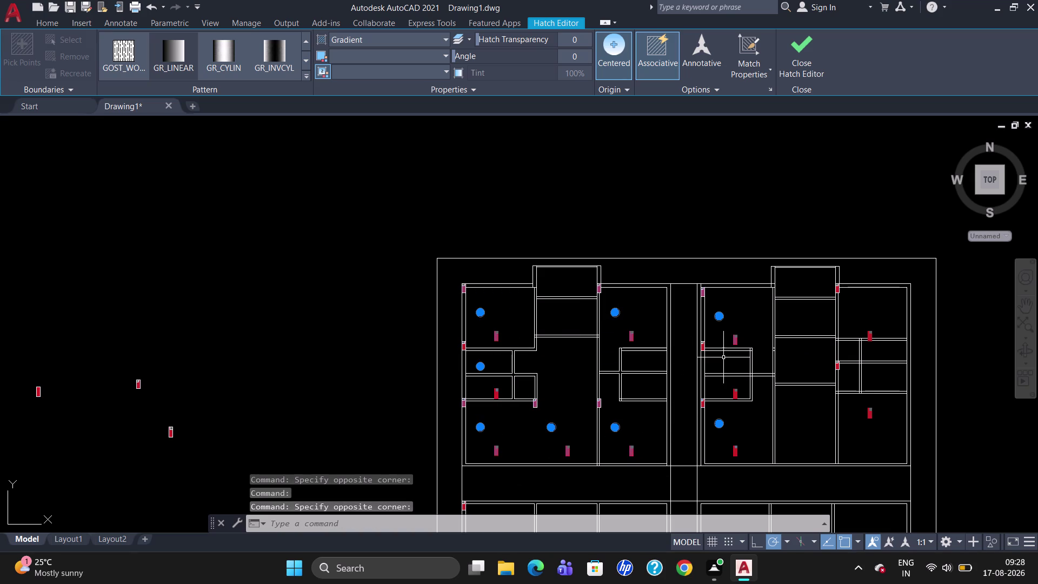
click(871, 337)
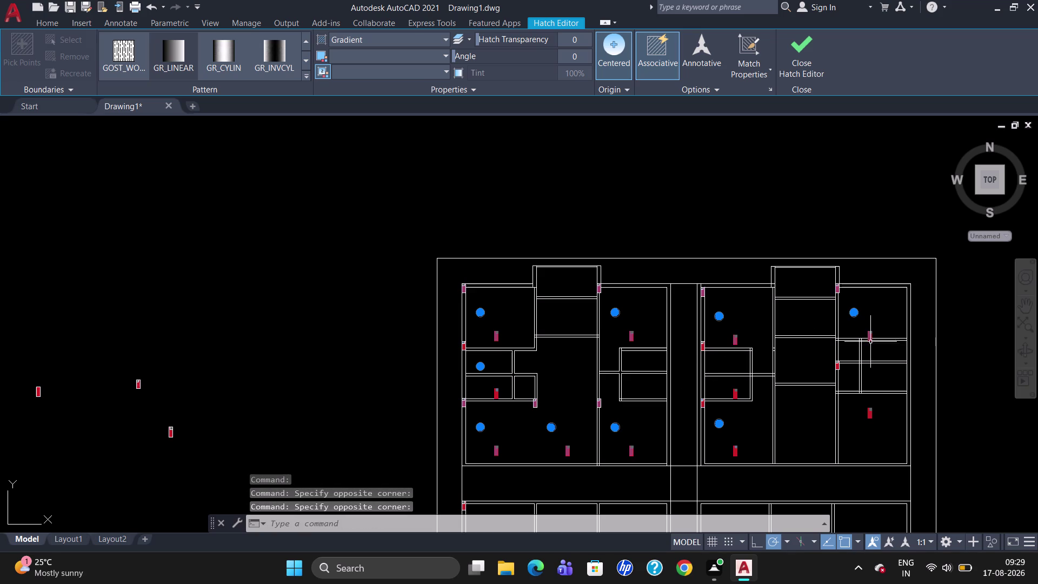
click(869, 414)
key(Delete)
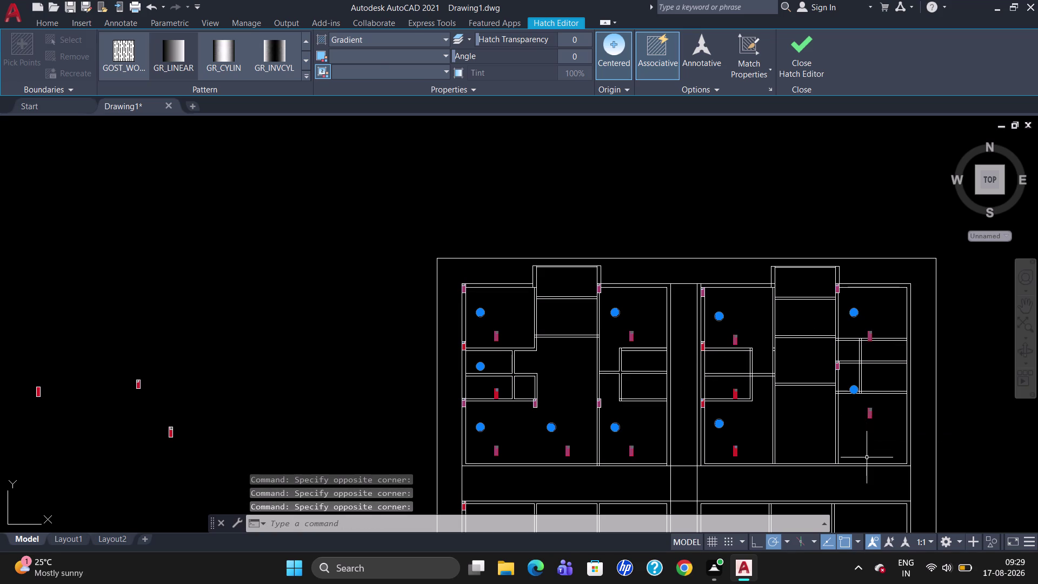
key(Delete)
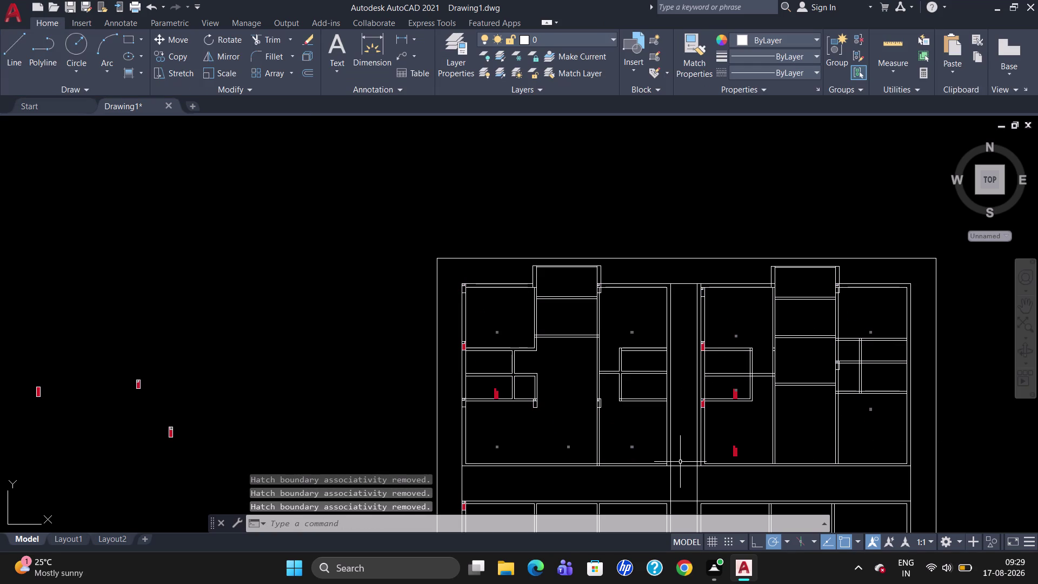
Drag-select grey fills across the lower and right rooms, then clear the selection.
scroll(up, 3)
key(Escape)
drag(597, 450, 595, 446)
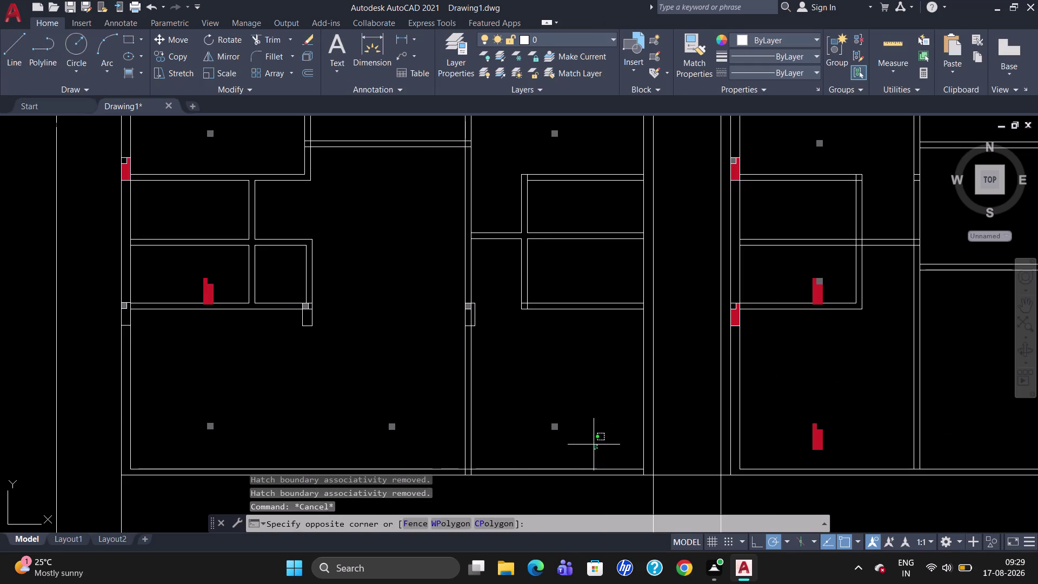
drag(595, 445, 542, 424)
drag(437, 441, 308, 421)
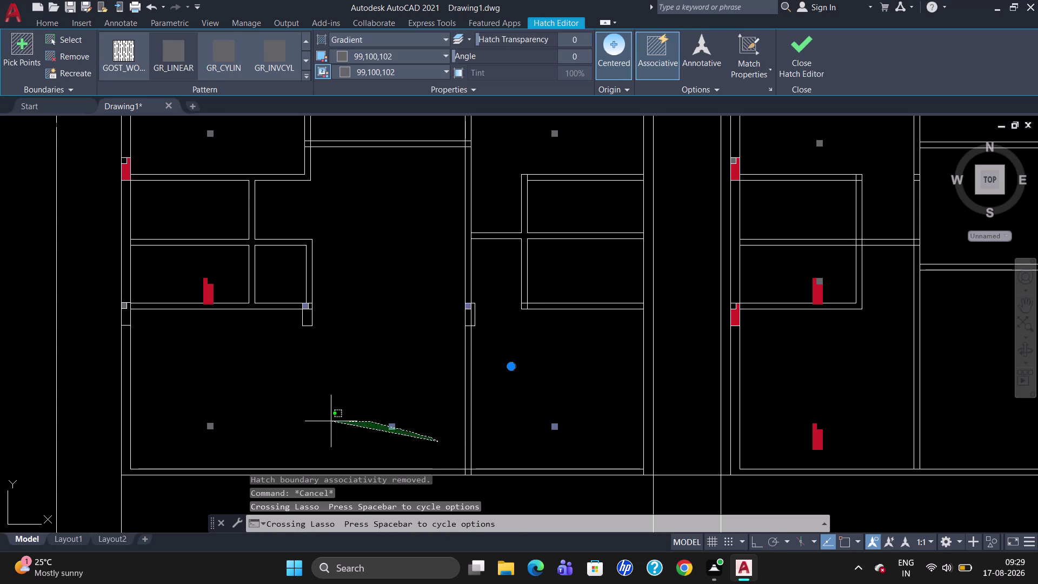
drag(307, 422, 141, 451)
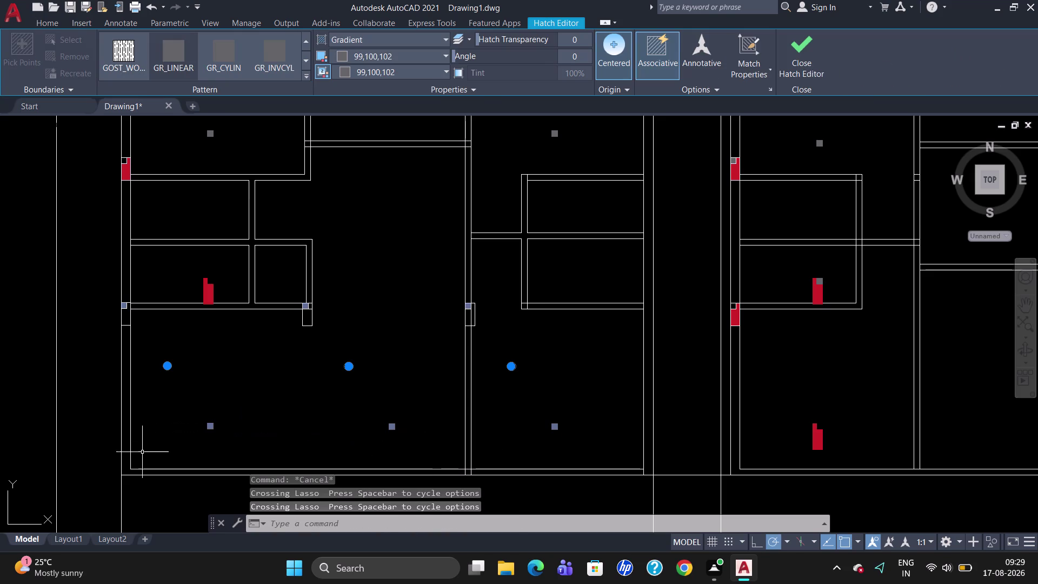
drag(849, 444, 799, 430)
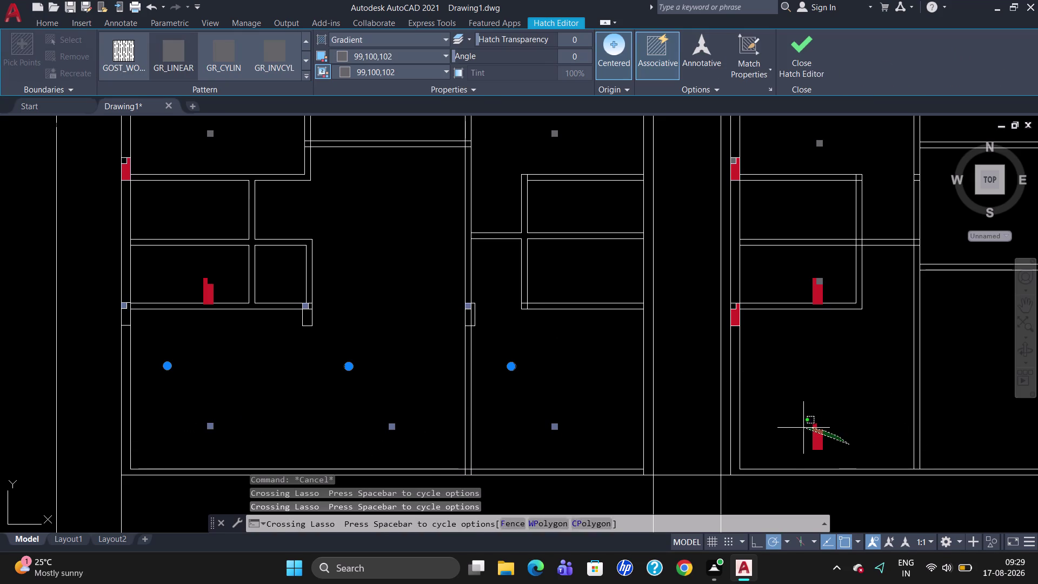
drag(800, 429, 794, 439)
scroll(down, 3)
drag(992, 329, 981, 314)
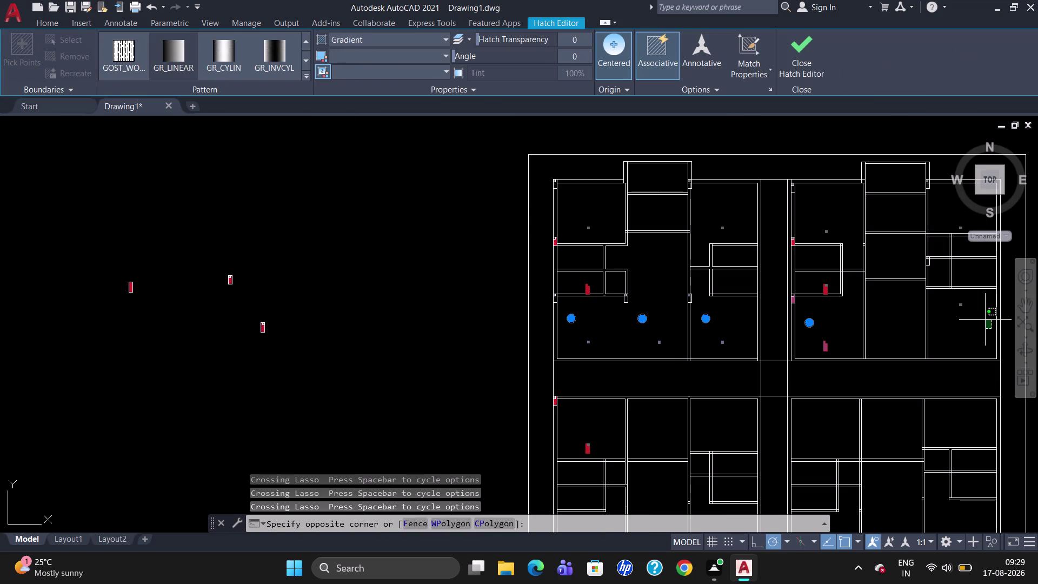
drag(981, 313, 938, 307)
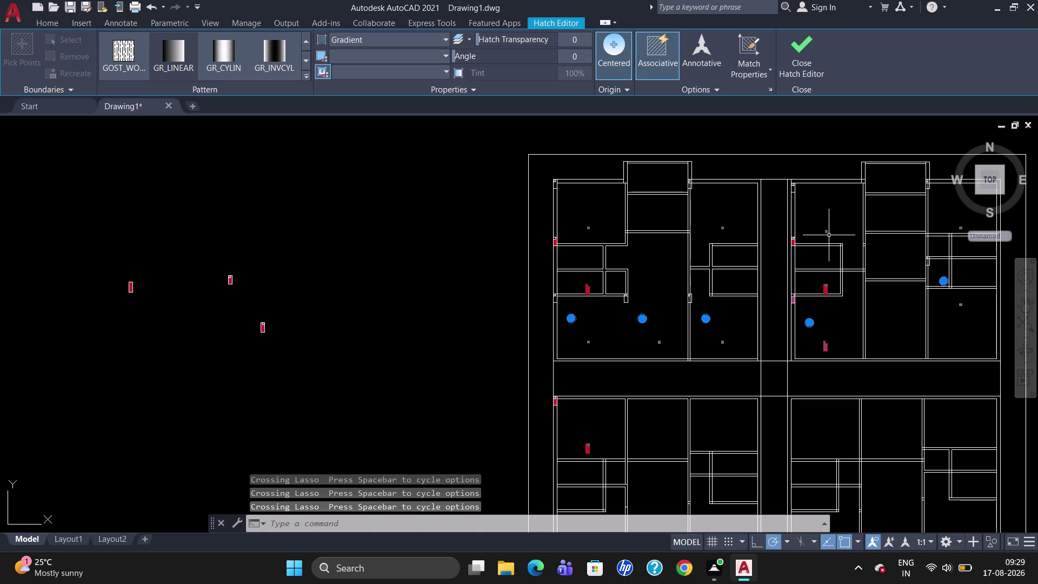
drag(829, 235, 807, 242)
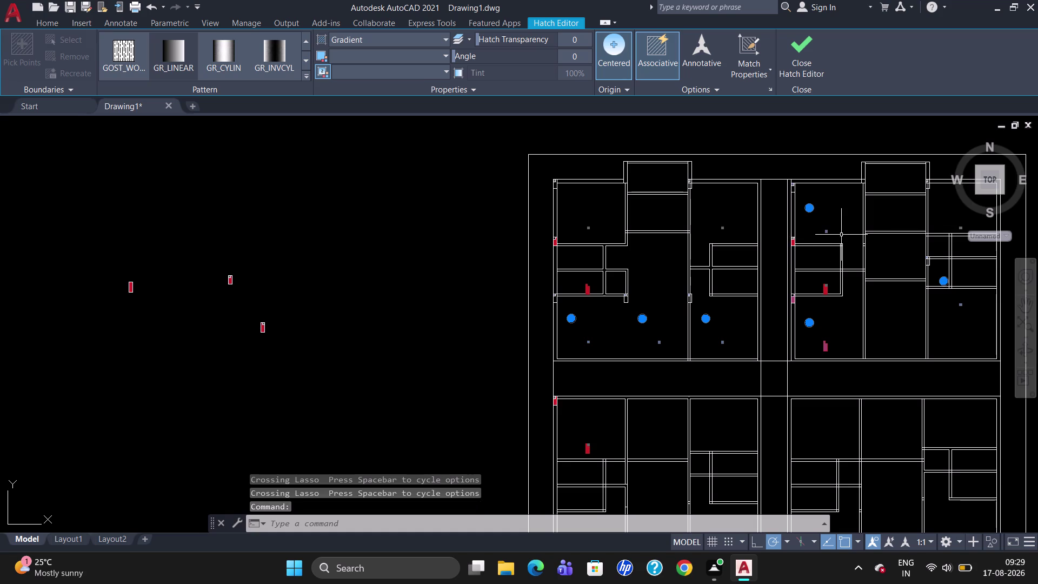
drag(843, 234, 810, 240)
scroll(down, 3)
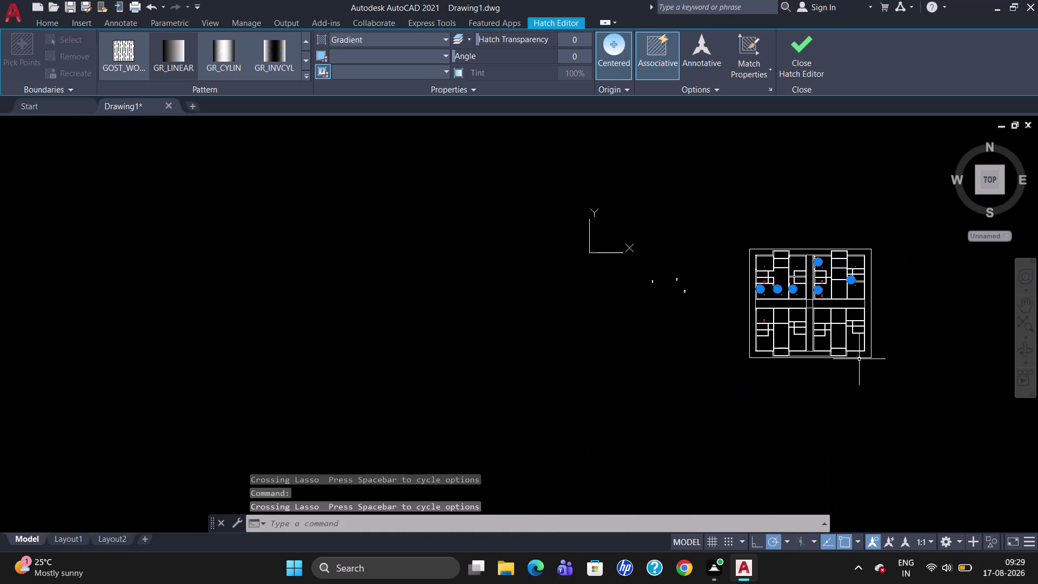
scroll(up, 3)
key(Escape)
Pick red and grey fills near the right apartment and corridor, then clear the selection.
scroll(down, 3)
scroll(up, 3)
scroll(down, 3)
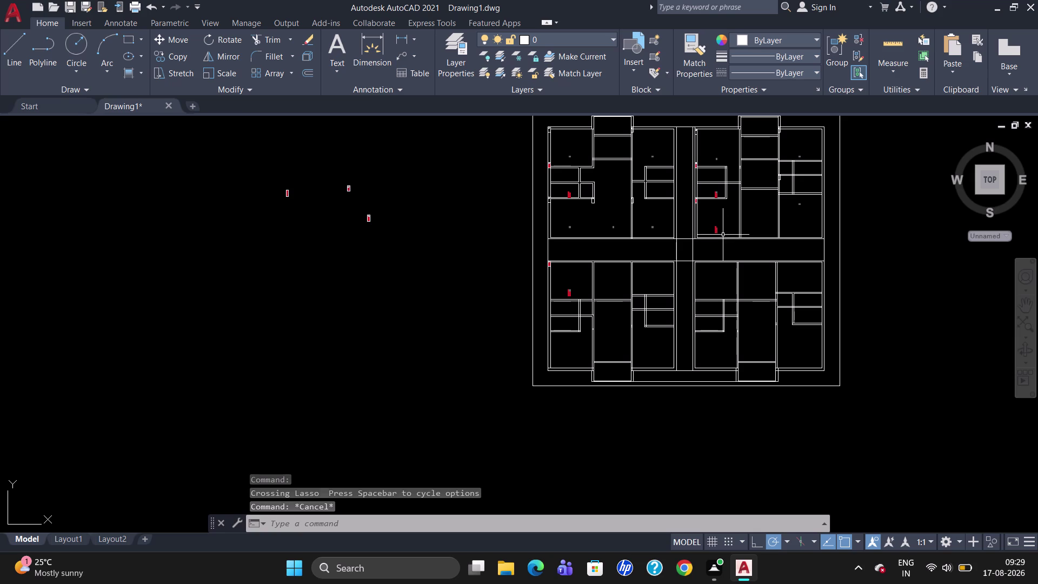
click(713, 229)
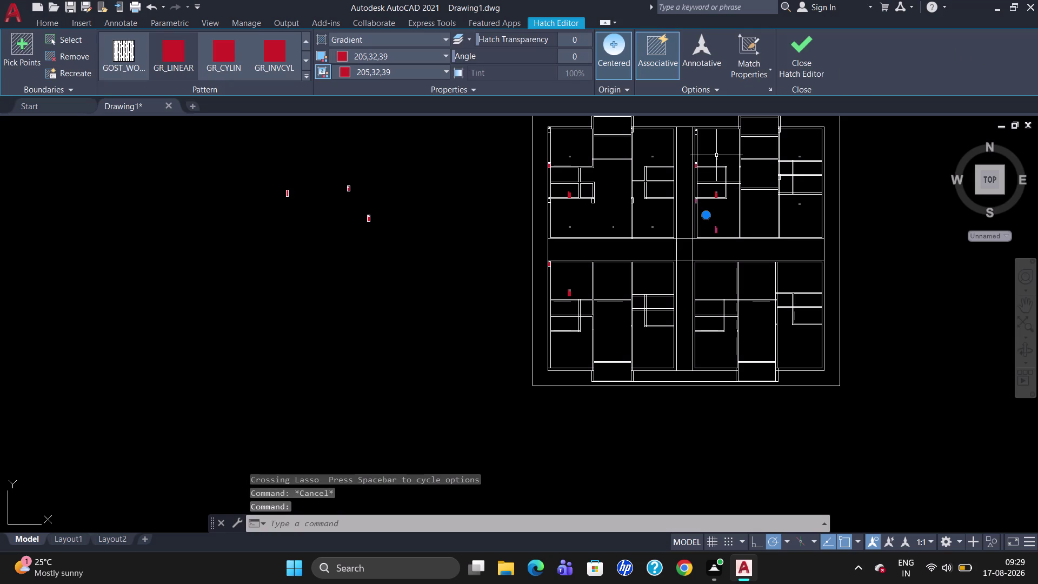
click(717, 155)
key(Escape)
click(800, 154)
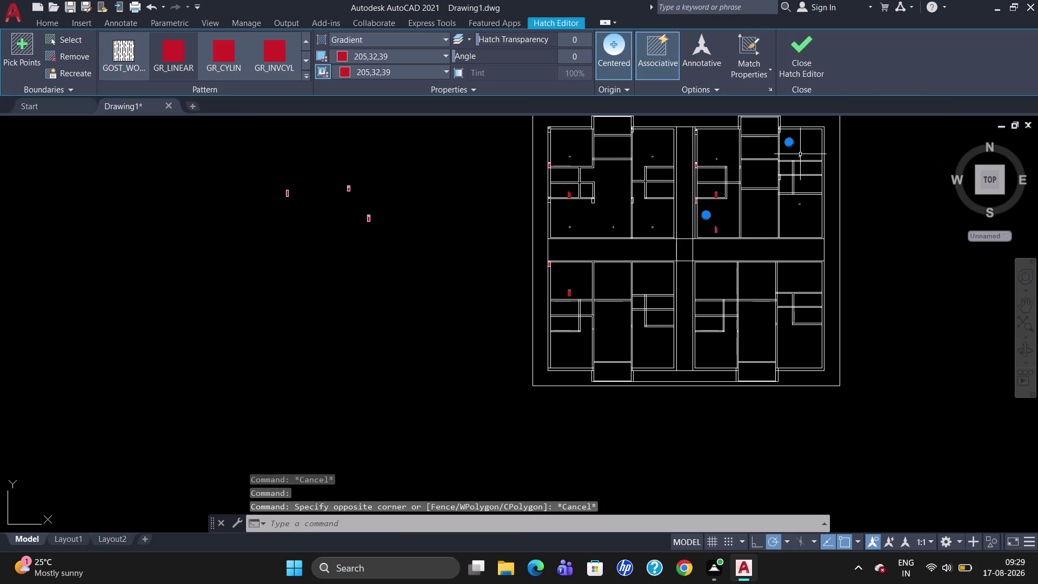
click(801, 204)
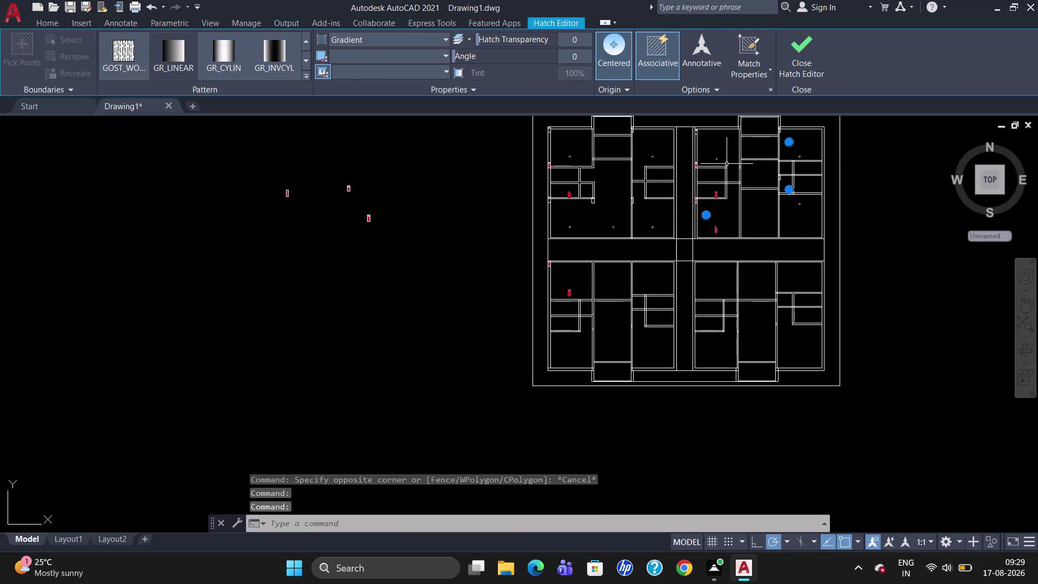
click(718, 159)
click(655, 156)
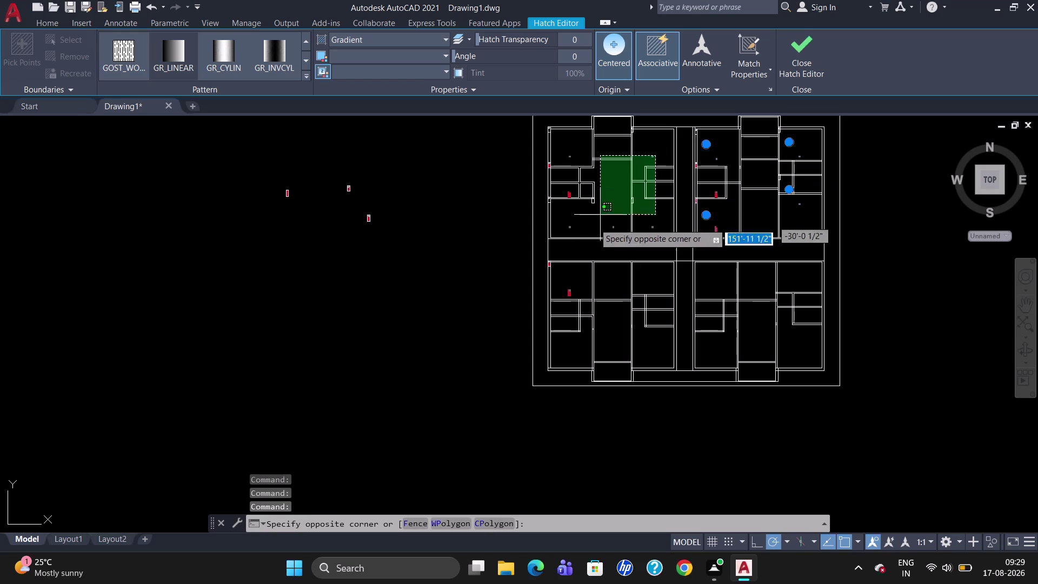
click(606, 229)
key(Escape)
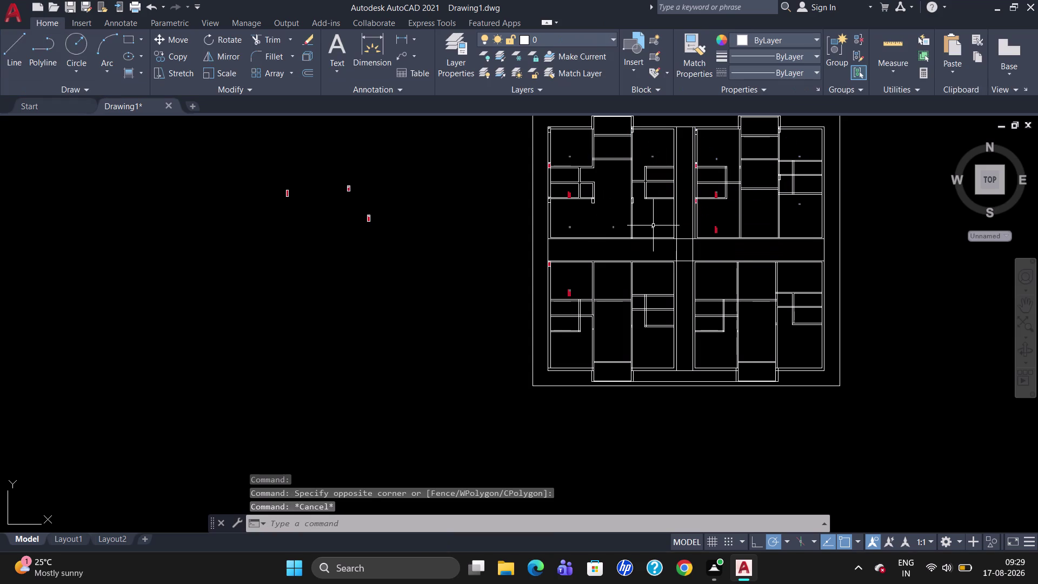
Delete the grey fills in the left apartment's rooms and one red fill on the right.
click(654, 228)
key(Delete)
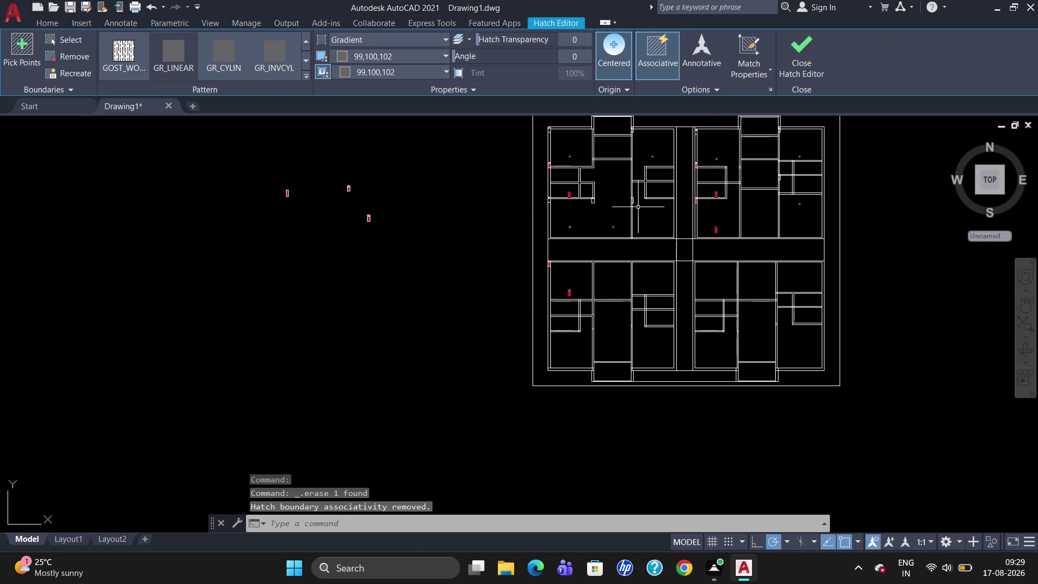
scroll(up, 3)
scroll(down, 3)
click(623, 188)
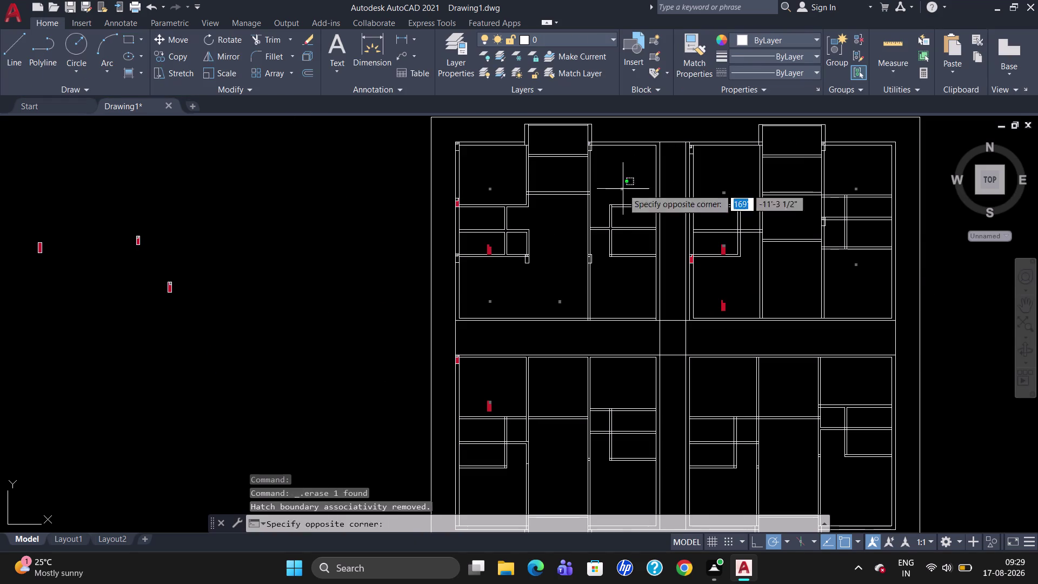
click(491, 191)
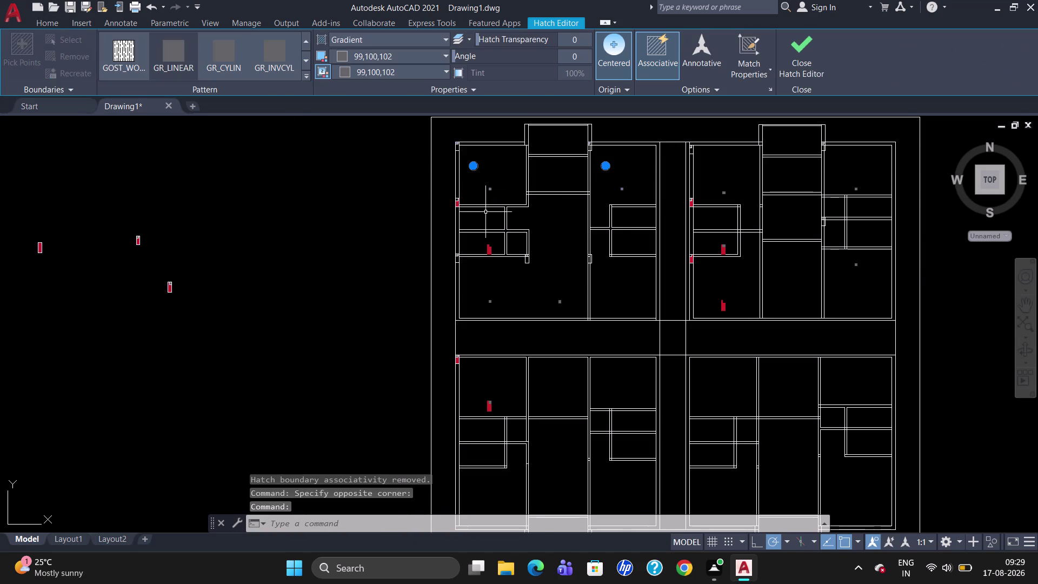
click(489, 305)
click(554, 301)
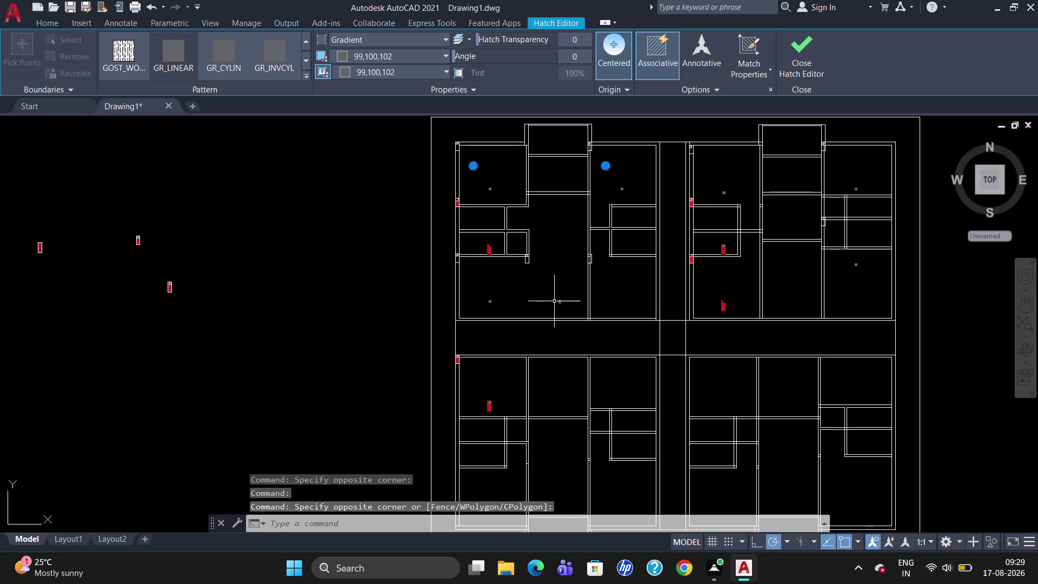
click(563, 301)
click(560, 305)
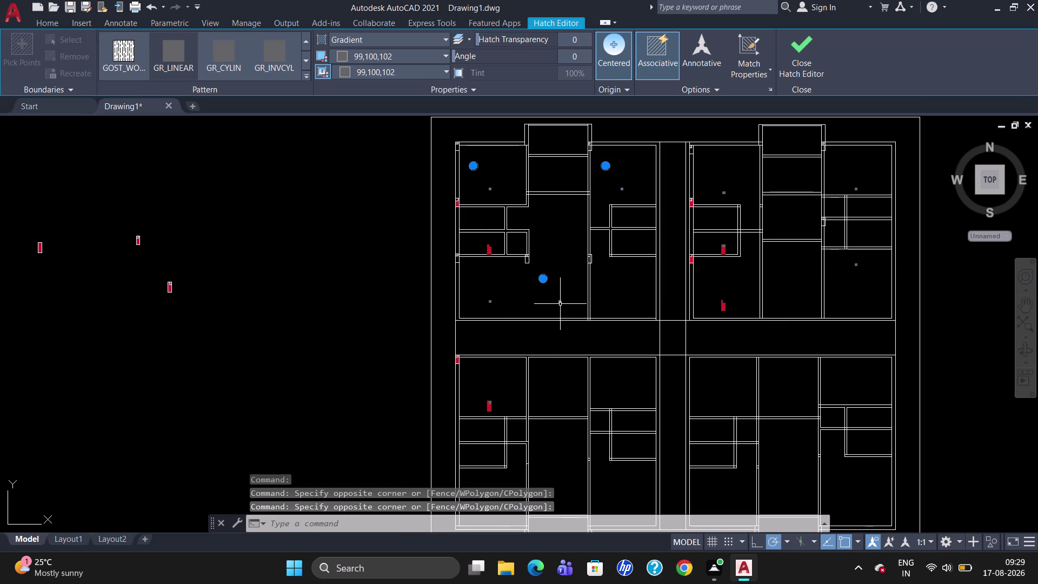
key(Delete)
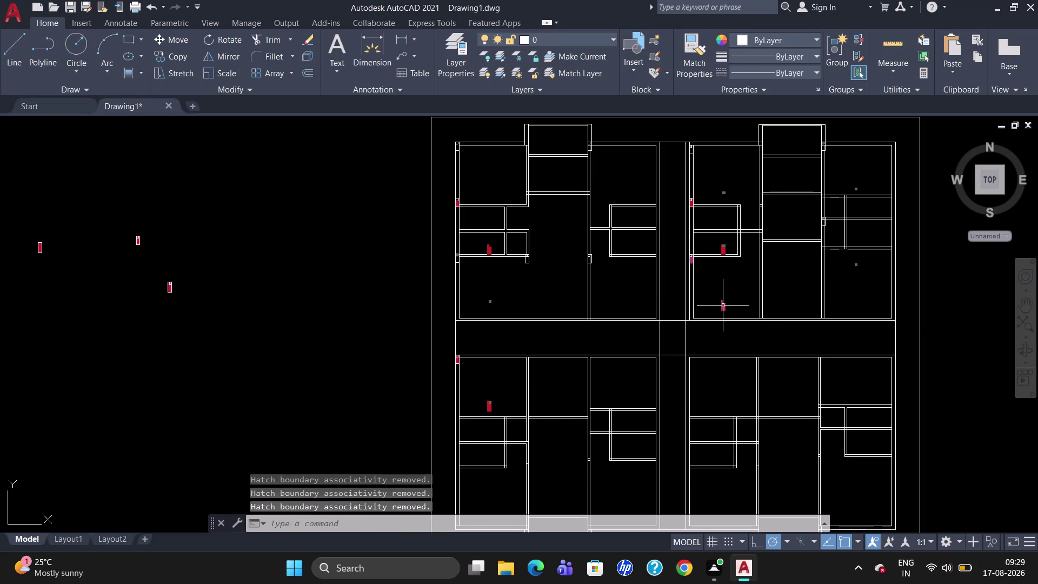
click(723, 306)
key(Delete)
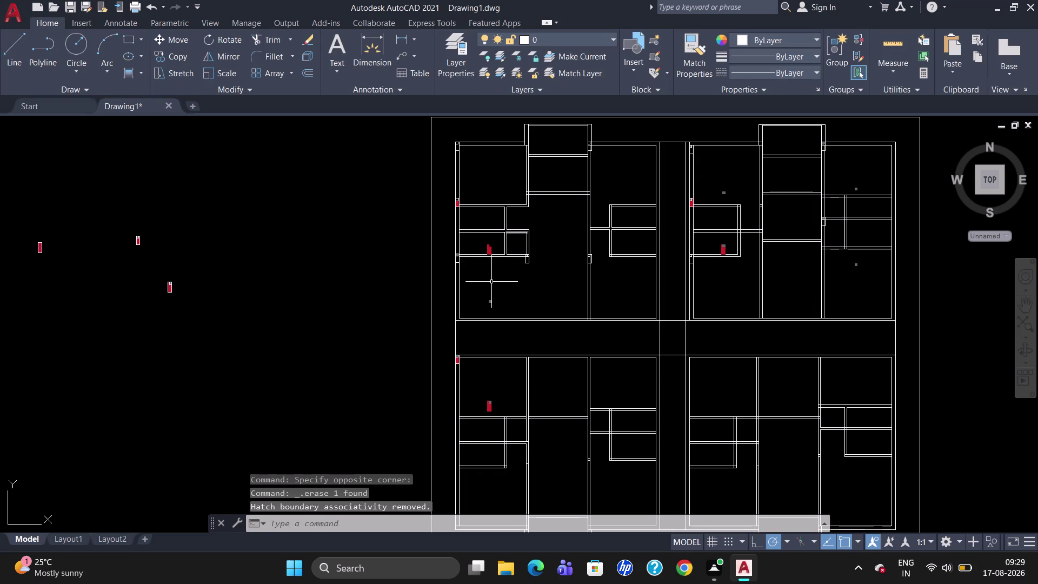
key(u)
key(Return)
key(u)
key(Return)
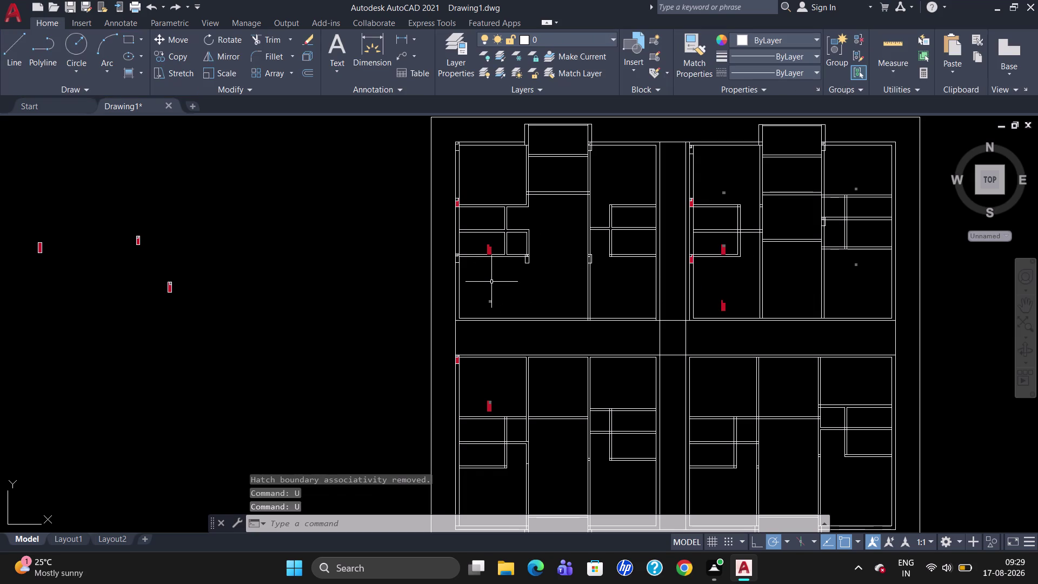
key(u)
key(Return)
key(u)
key(Return)
key(u)
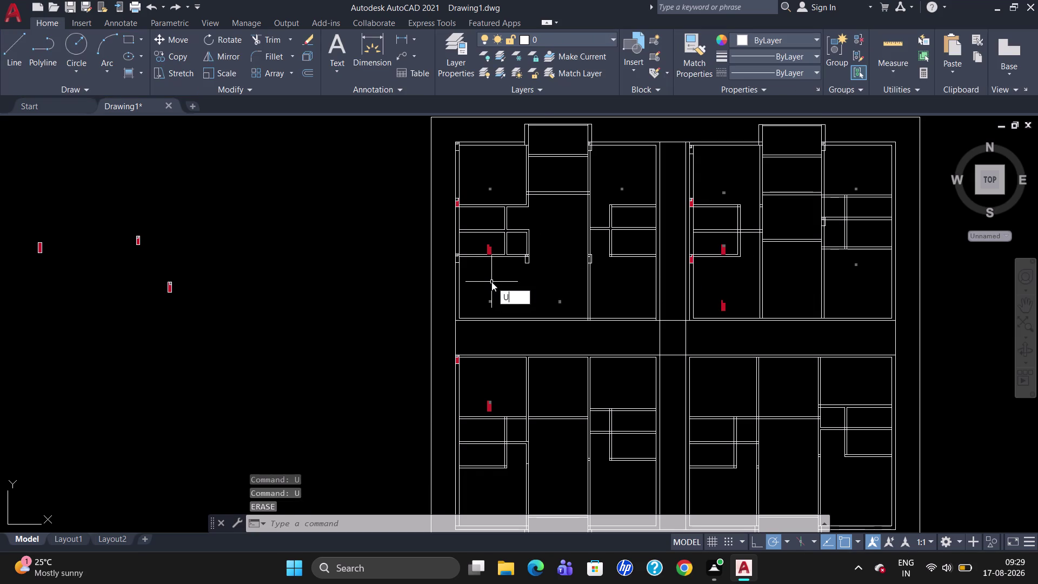
key(Return)
key(u)
key(Return)
key(u)
key(Return)
key(u)
key(Return)
key(u)
key(Return)
key(u)
key(Return)
key(u)
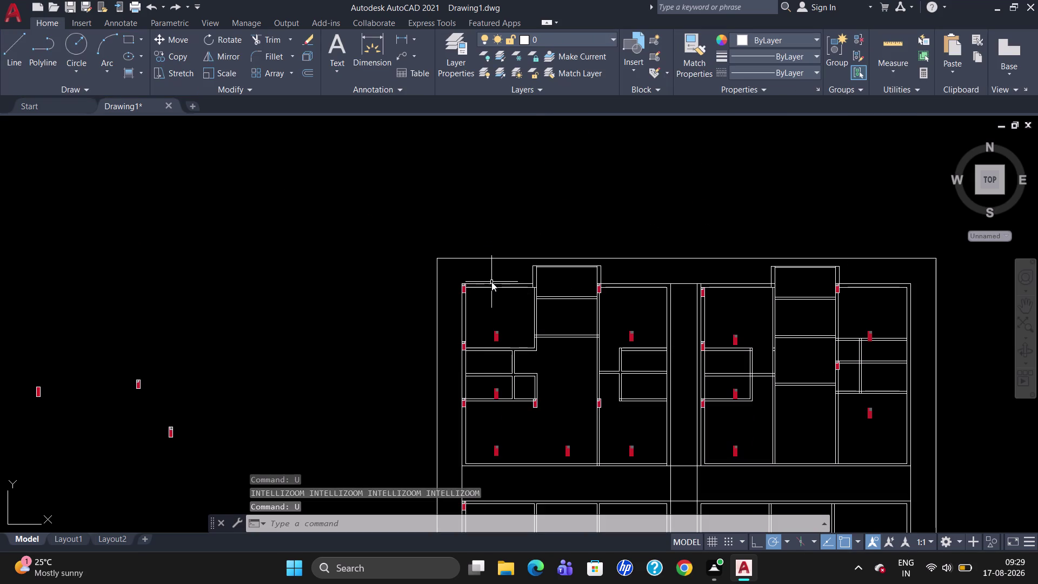
key(Return)
key(u)
key(Return)
key(u)
key(Return)
key(u)
key(Return)
key(u)
key(Return)
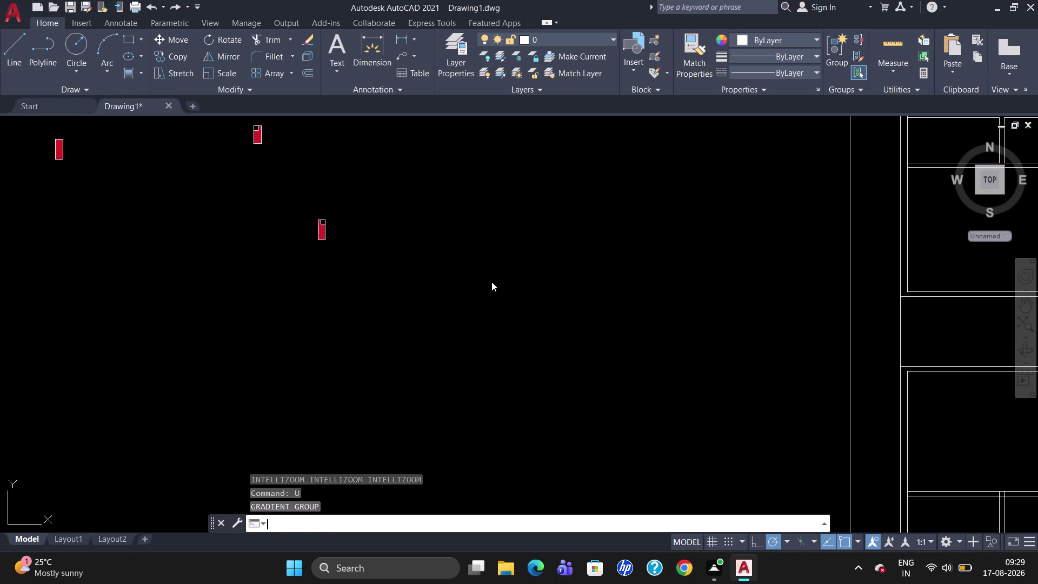
scroll(down, 3)
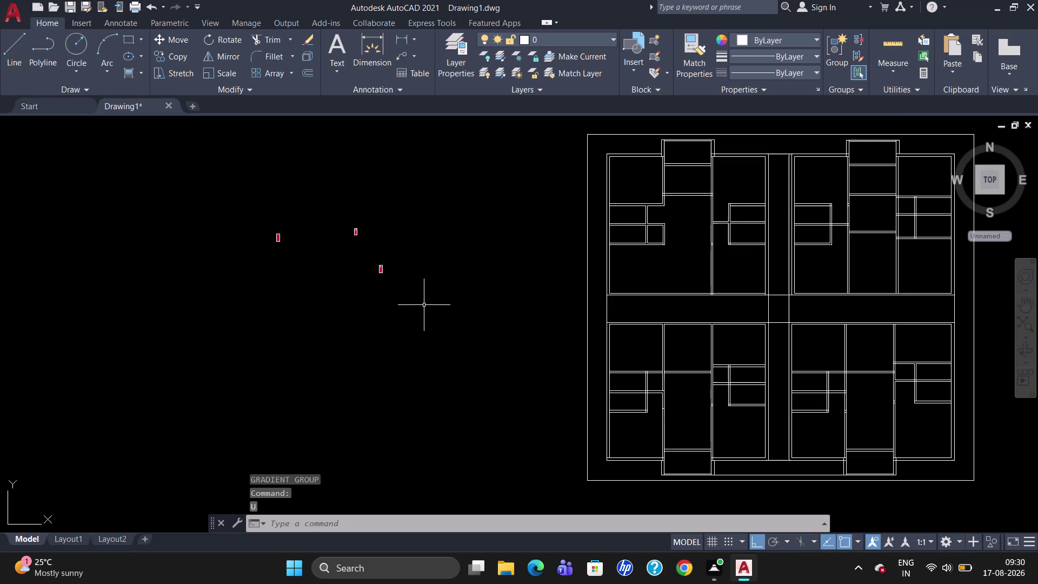
scroll(up, 3)
scroll(down, 3)
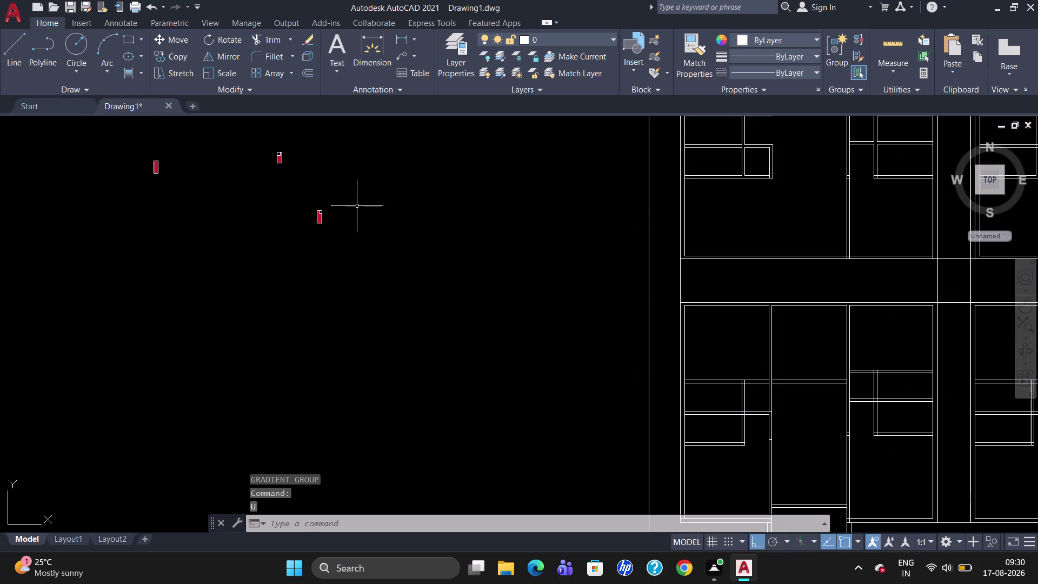
scroll(up, 3)
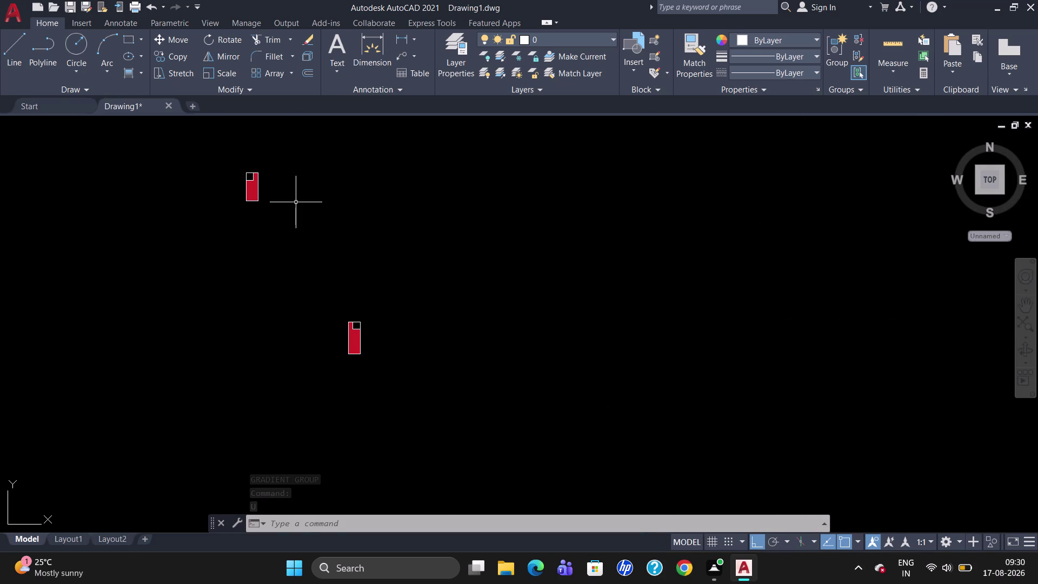
Select the column's small square and red fill, then clear the selection.
click(142, 75)
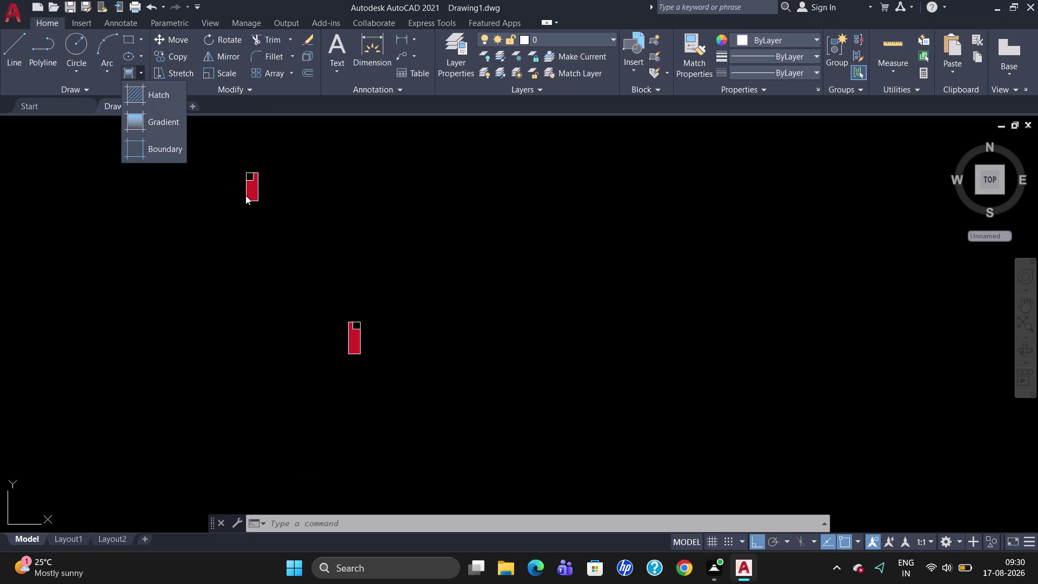
key(Escape)
scroll(up, 3)
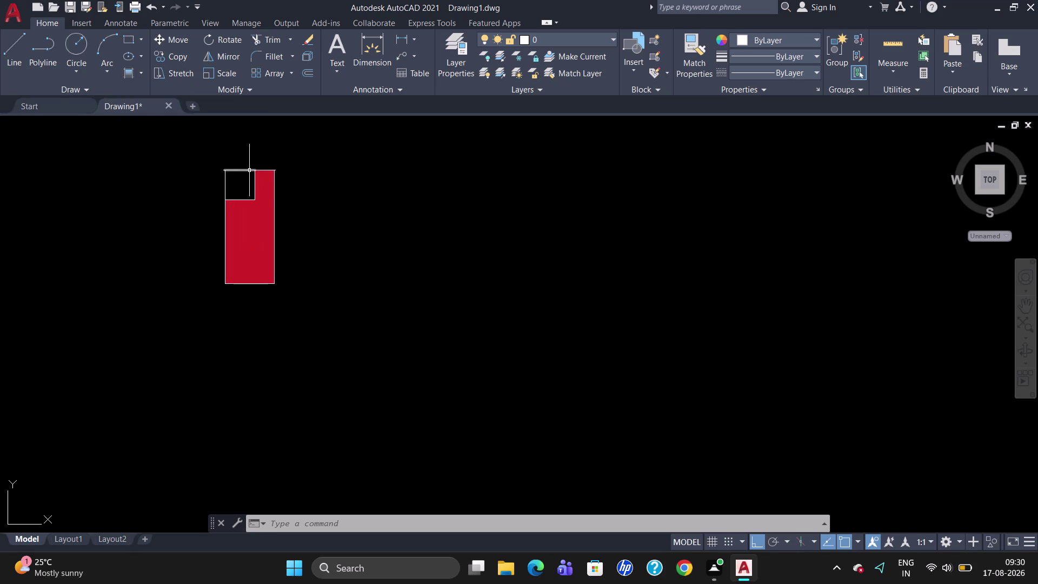
click(246, 170)
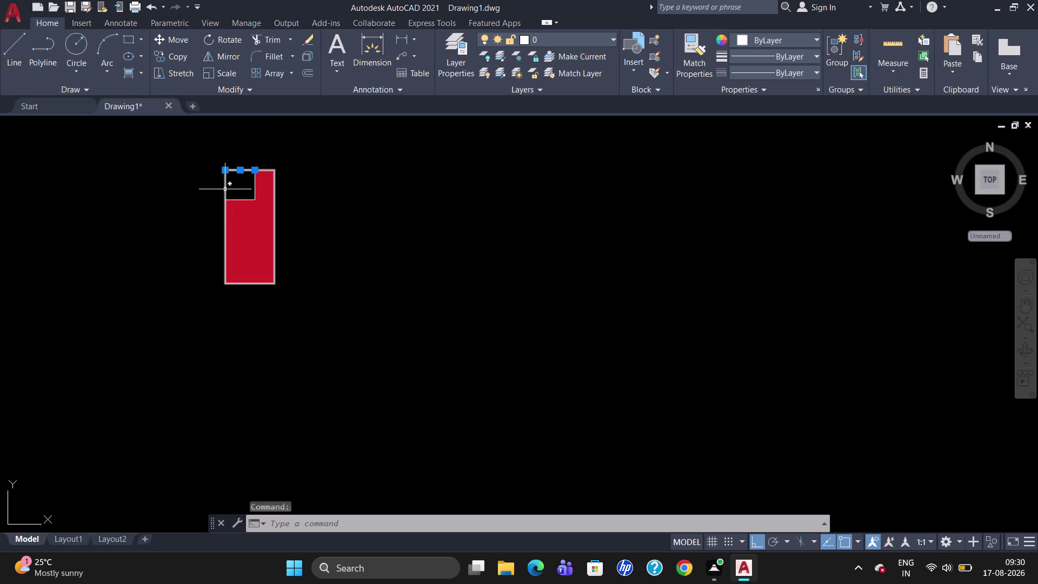
click(226, 188)
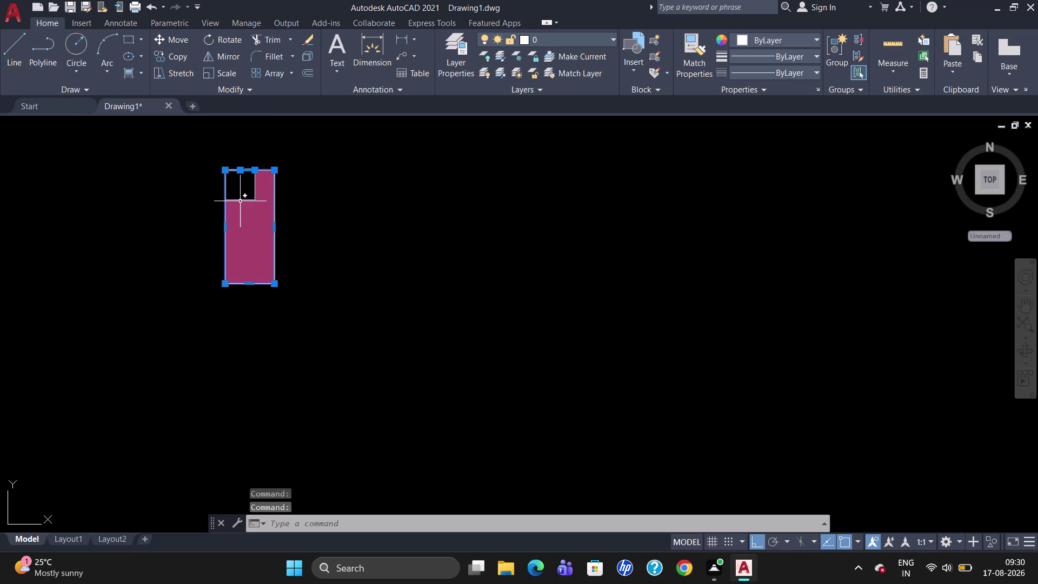
click(240, 200)
key(Escape)
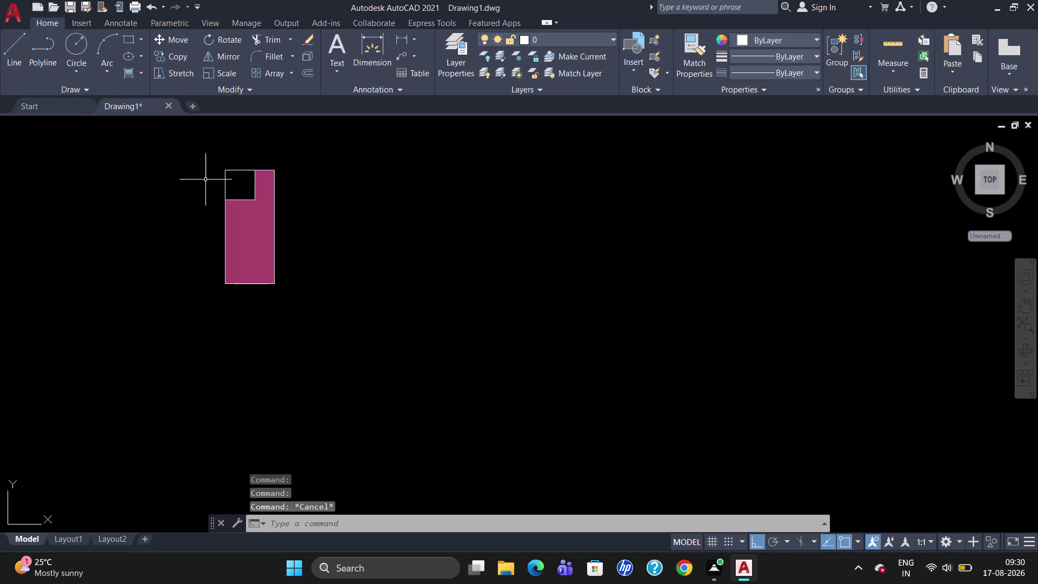
Start a Gradient hatch with both gradient colours set to grey.
click(143, 75)
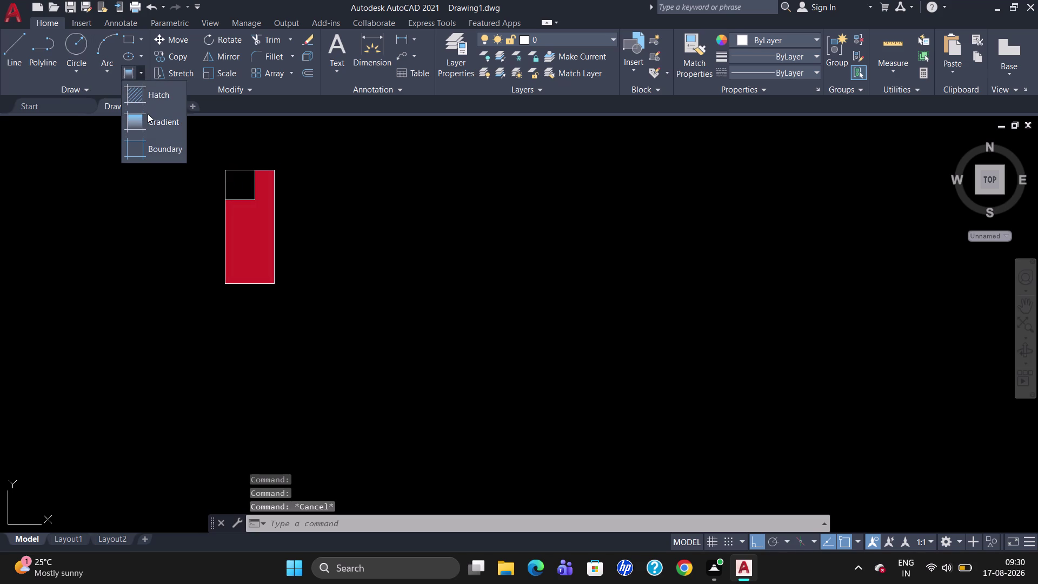
click(149, 116)
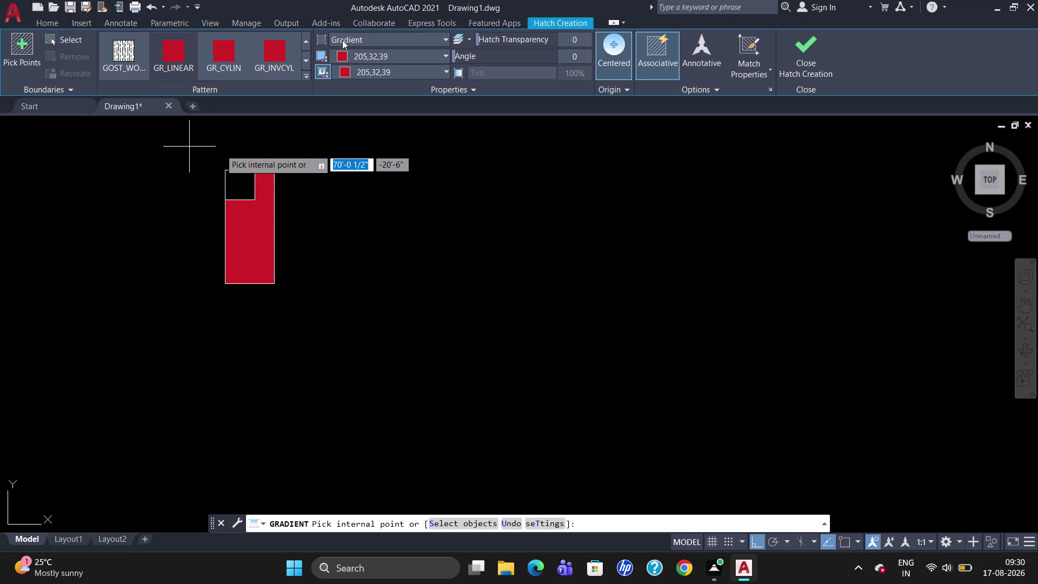
click(376, 56)
click(341, 89)
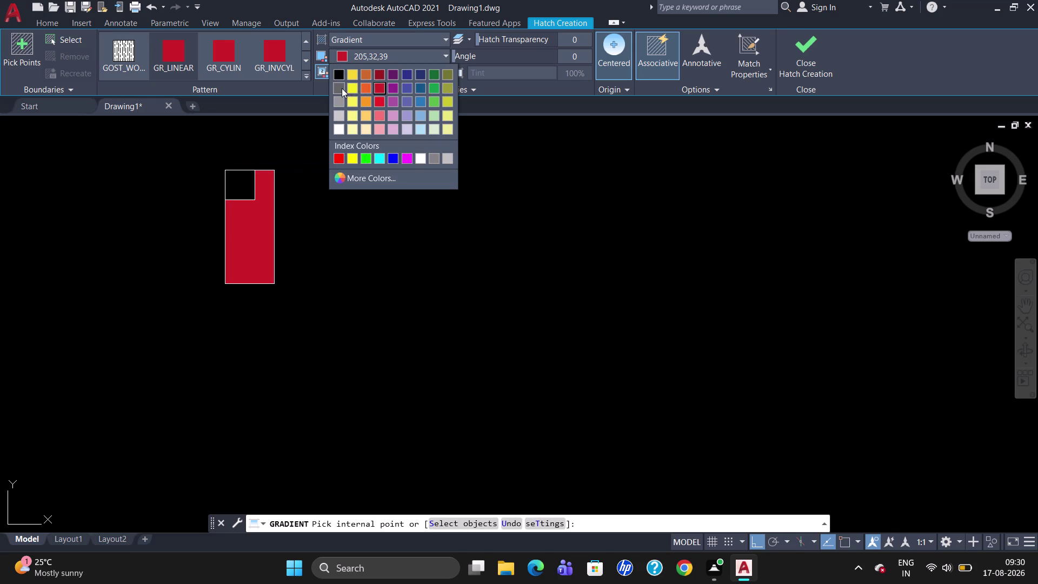
click(367, 72)
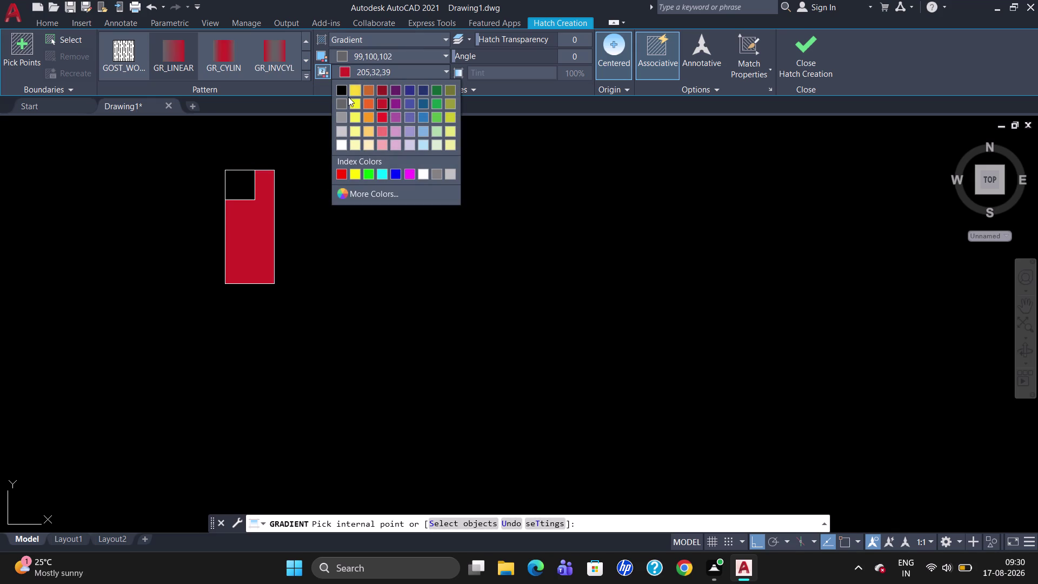
click(341, 104)
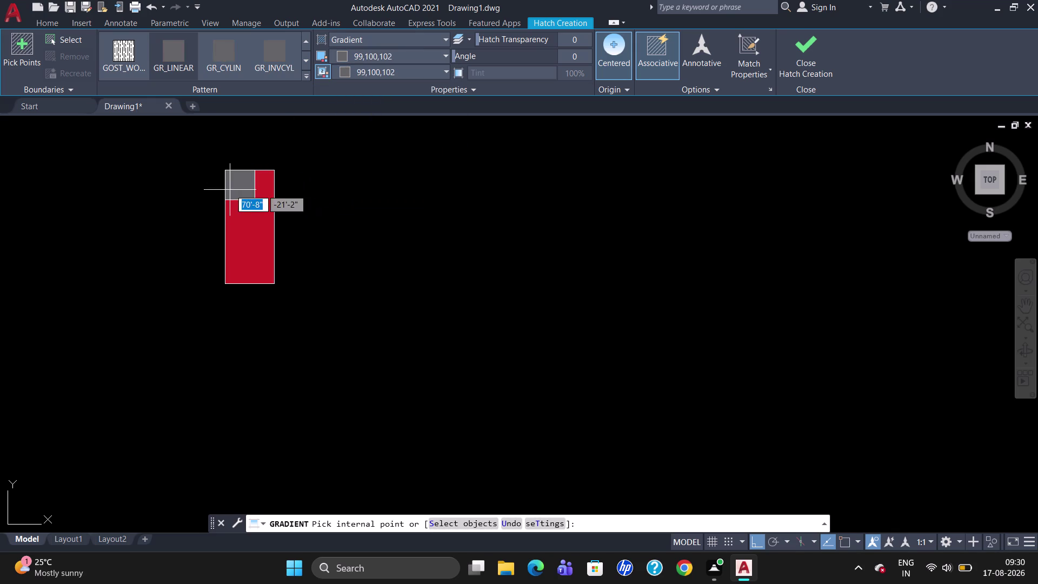
Apply the grey gradient to two columns' small squares, then cancel the hatch.
click(232, 187)
scroll(down, 3)
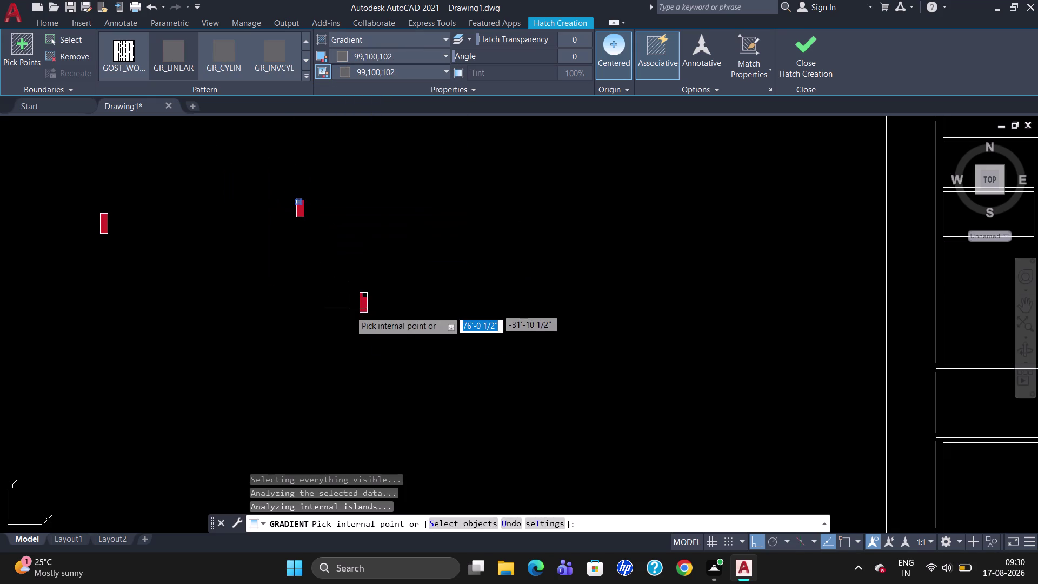
click(366, 296)
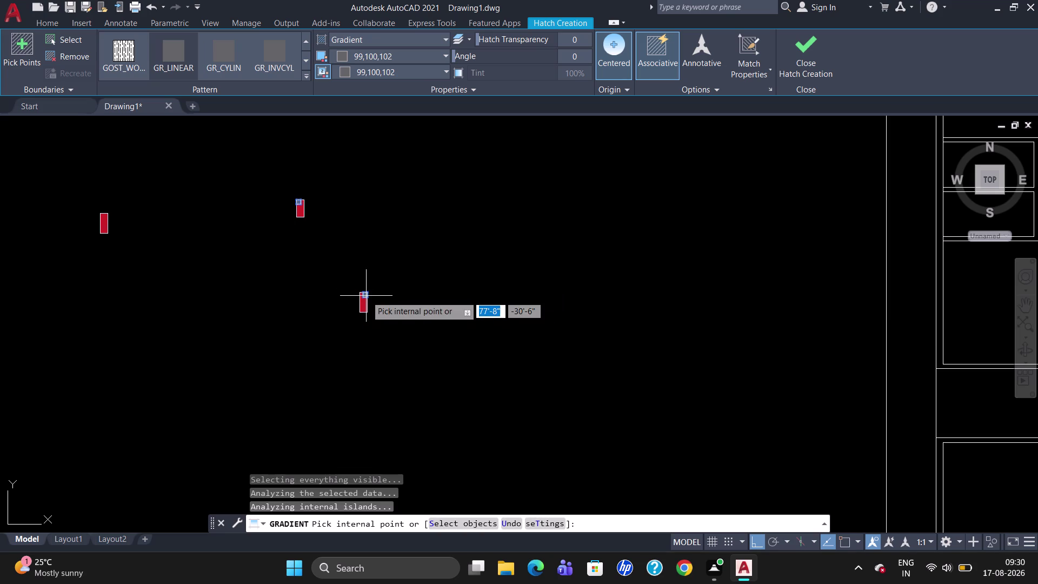
key(Escape)
drag(447, 315, 391, 286)
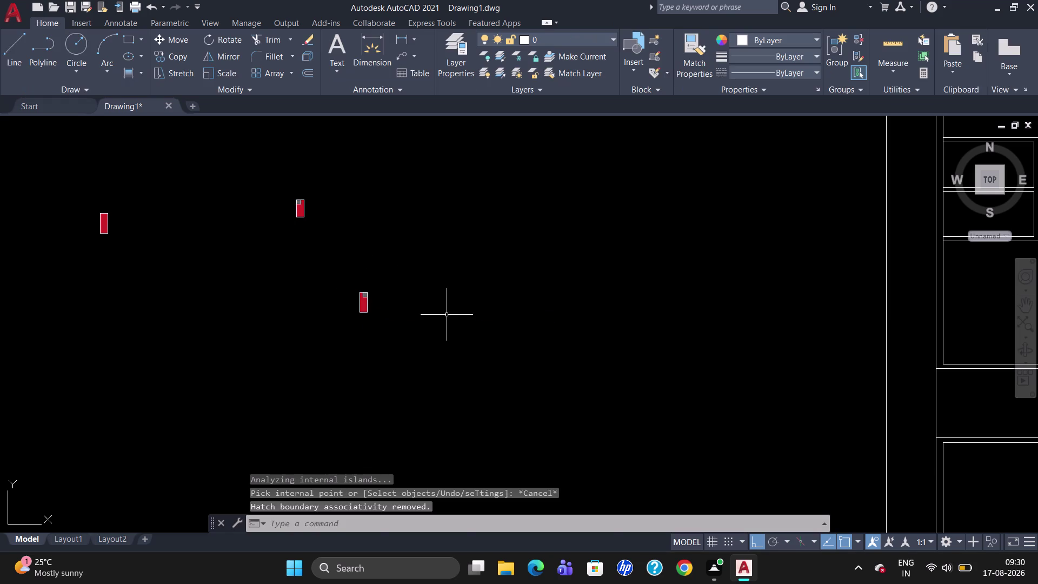
Window-select the lower column and its fills and group them.
drag(391, 286, 250, 322)
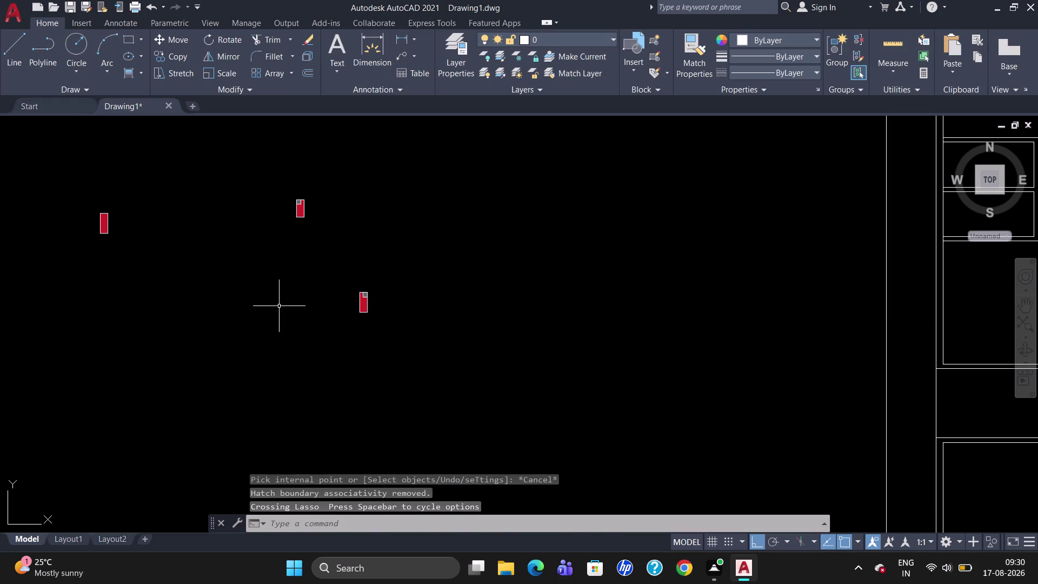
drag(443, 317, 344, 335)
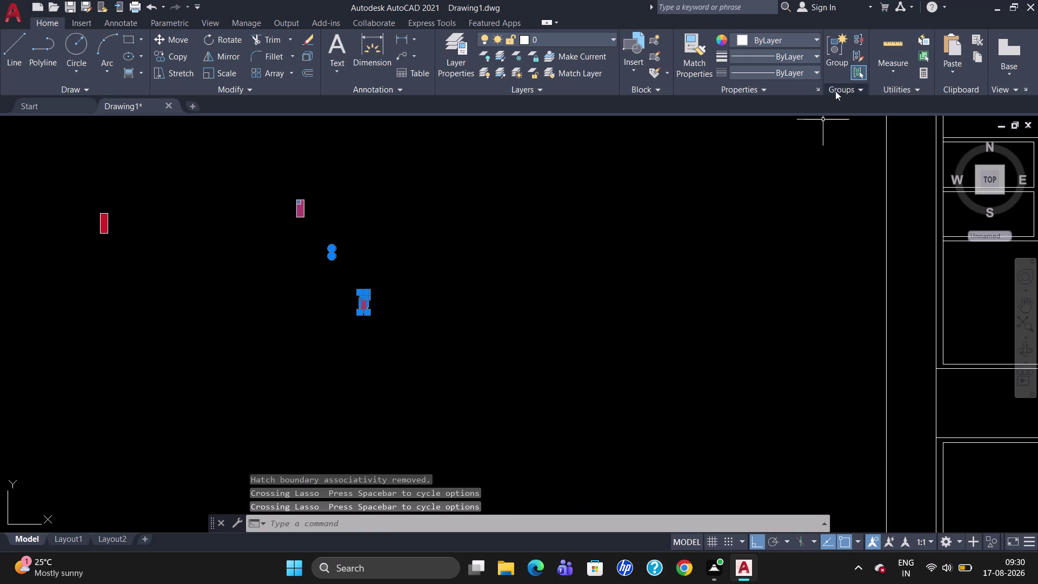
click(837, 65)
drag(361, 217, 287, 241)
key(Escape)
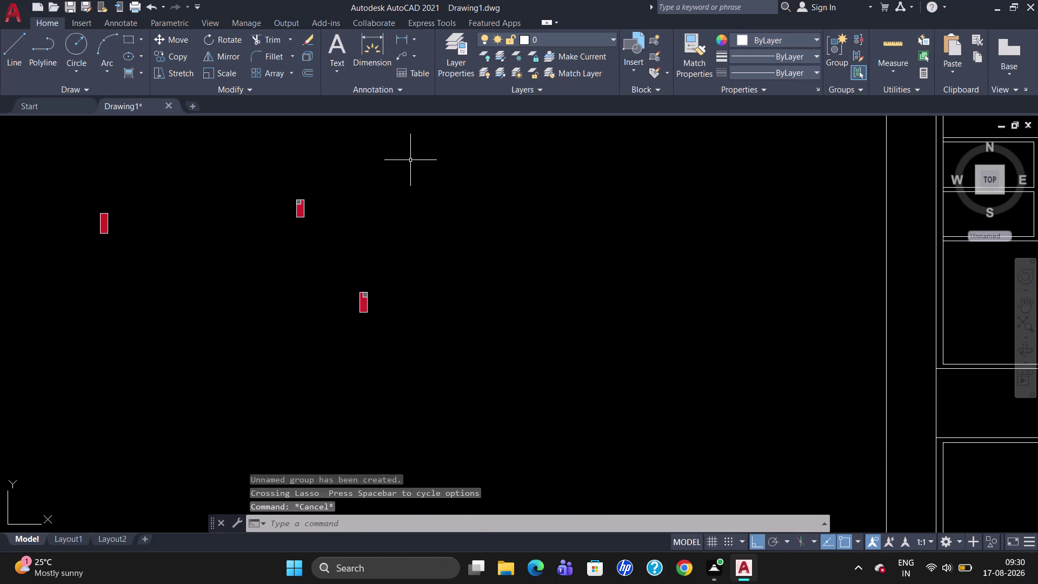
Select the upper column's parts.
click(342, 202)
drag(342, 202, 279, 218)
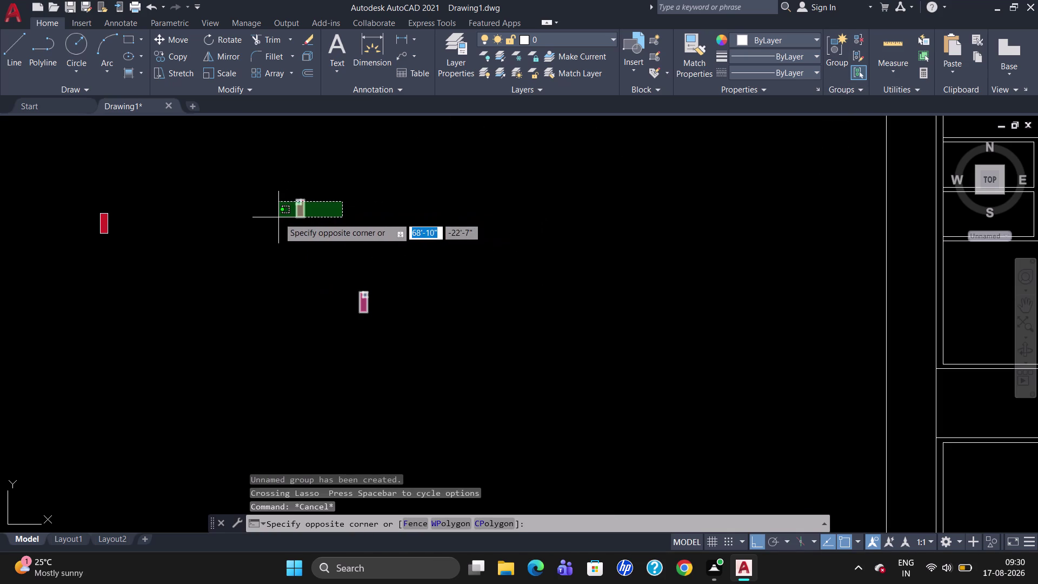
click(279, 217)
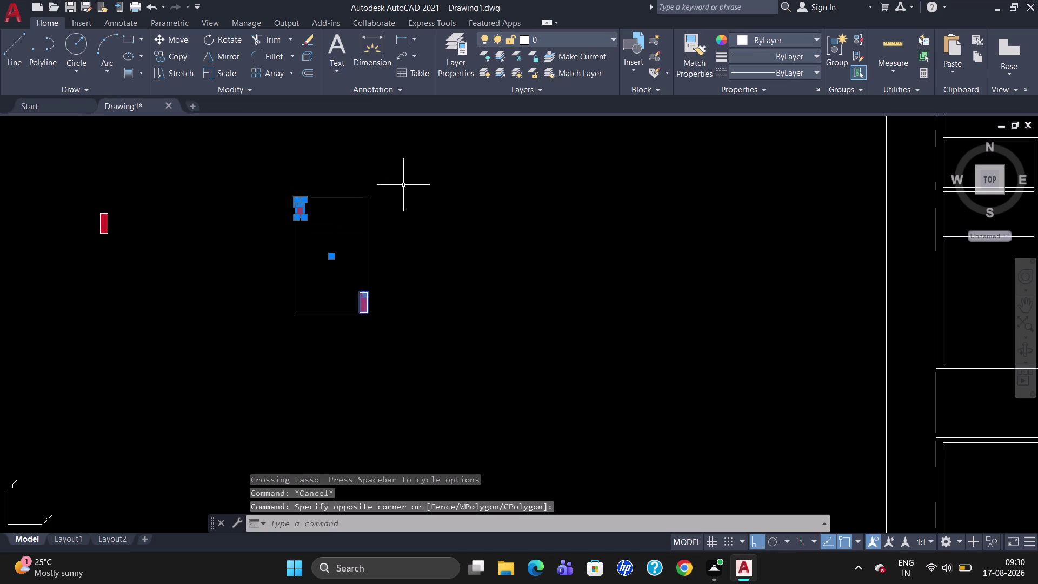
key(Escape)
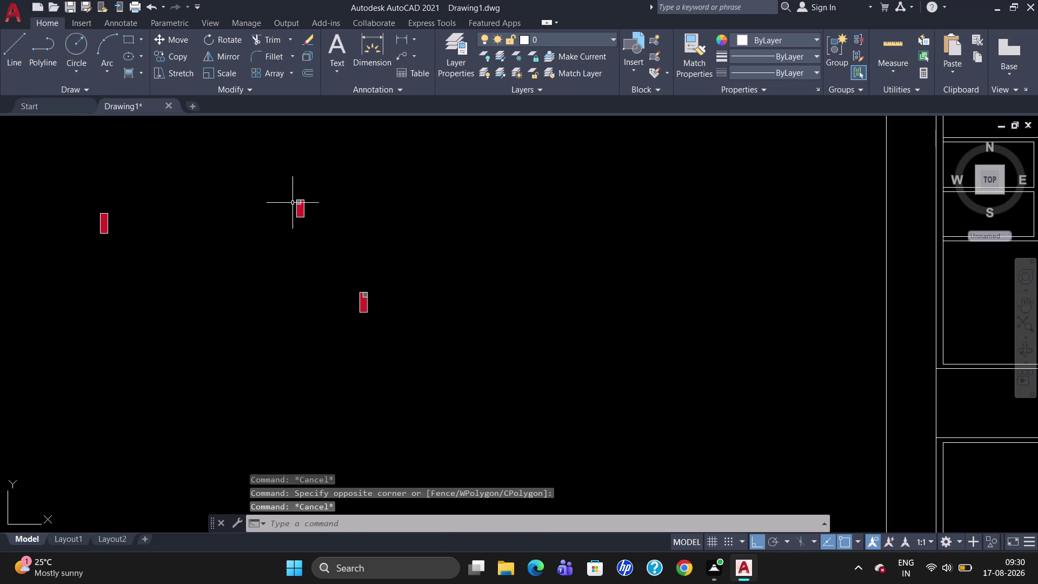
drag(328, 225, 268, 202)
click(845, 49)
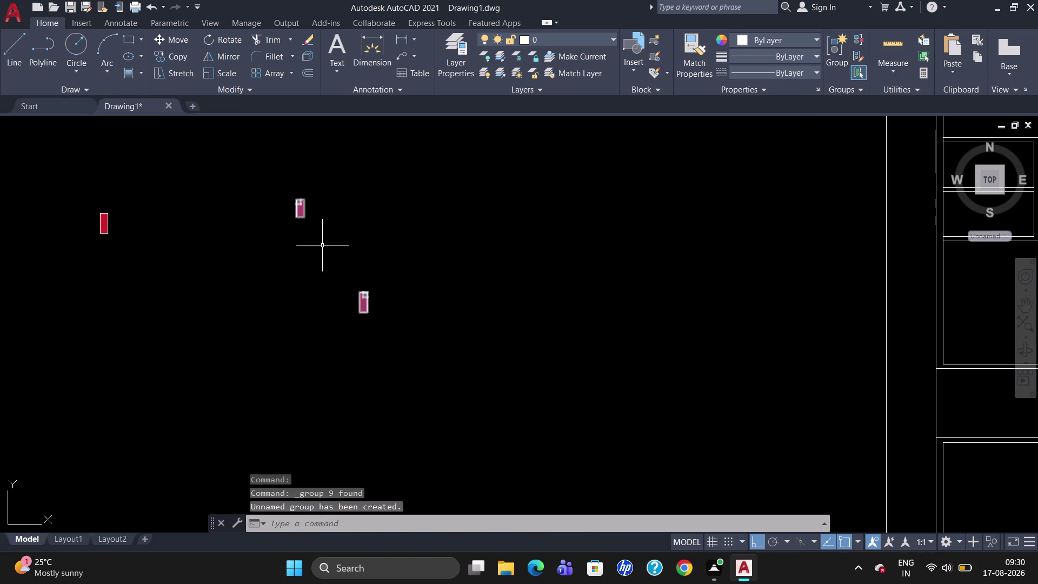
Ungroup the grouped columns with UNG and explode them with X.
click(361, 300)
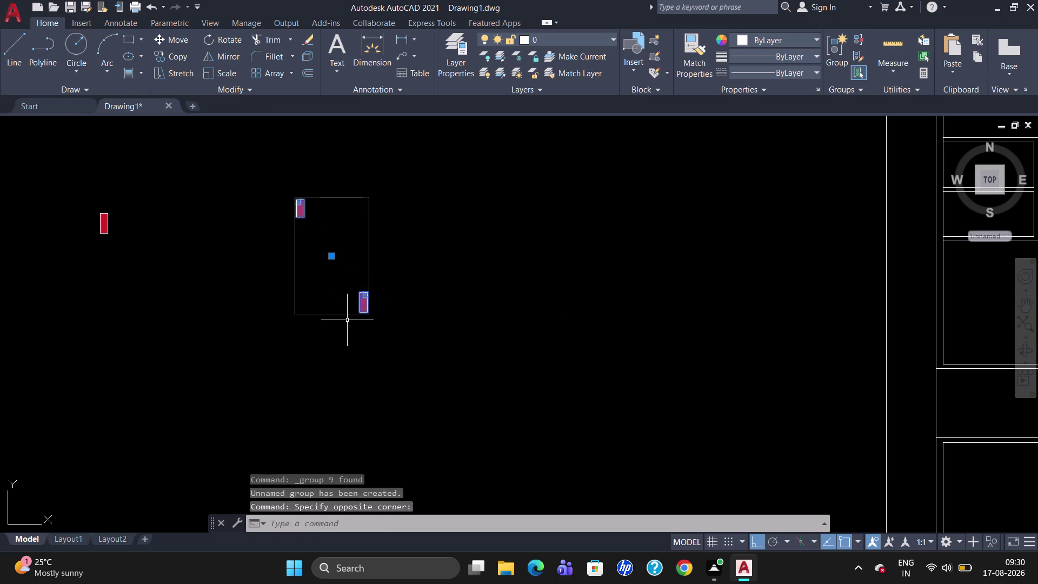
text(UNG)
key(Return)
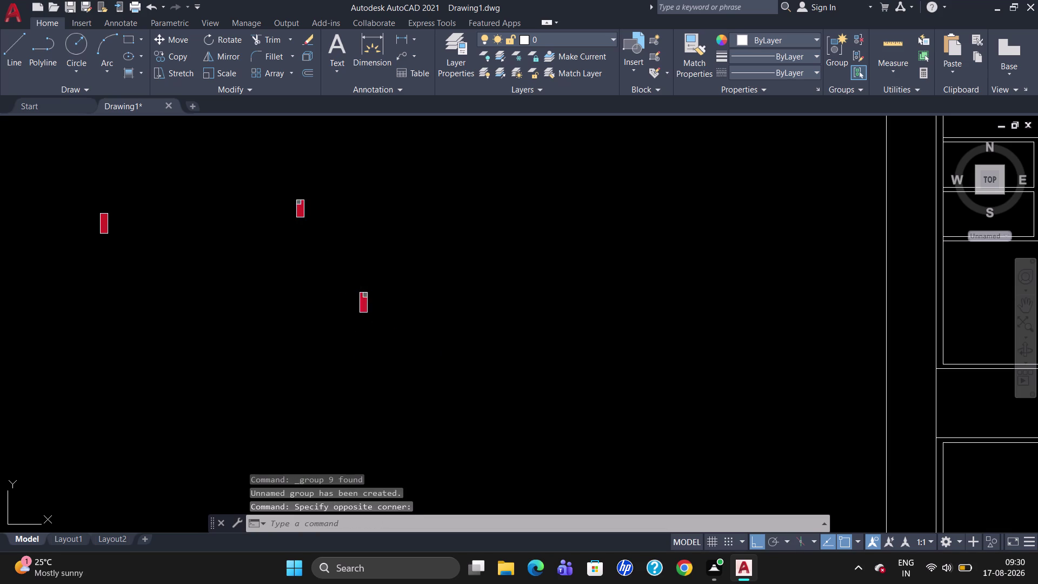
drag(383, 351, 346, 323)
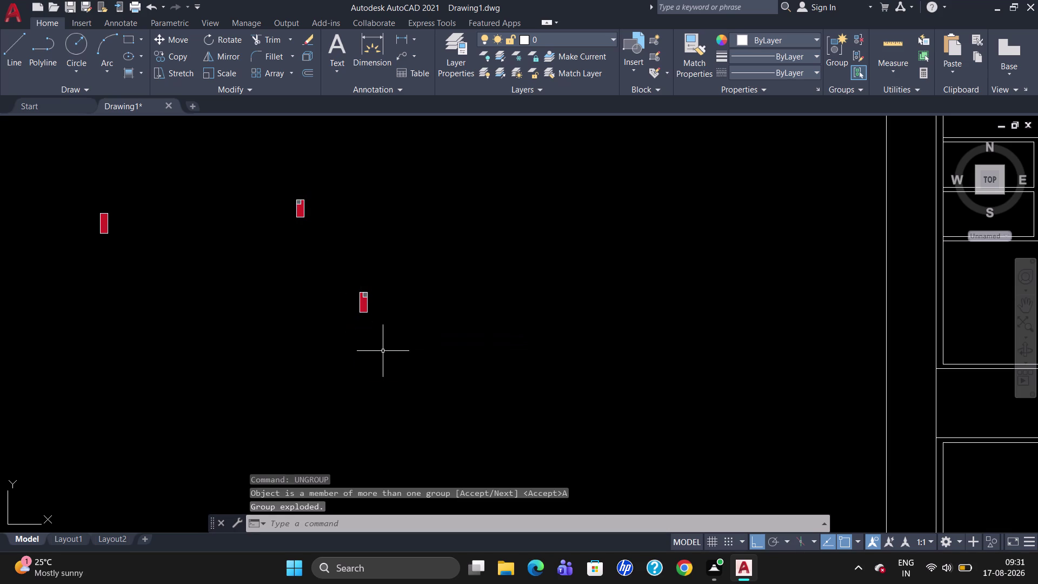
click(359, 302)
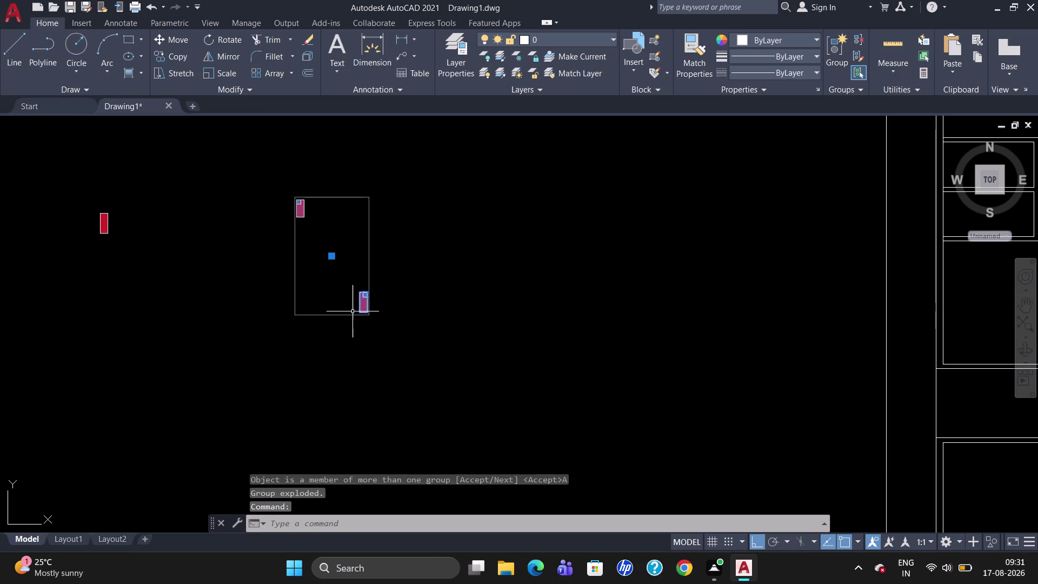
key(x)
key(Return)
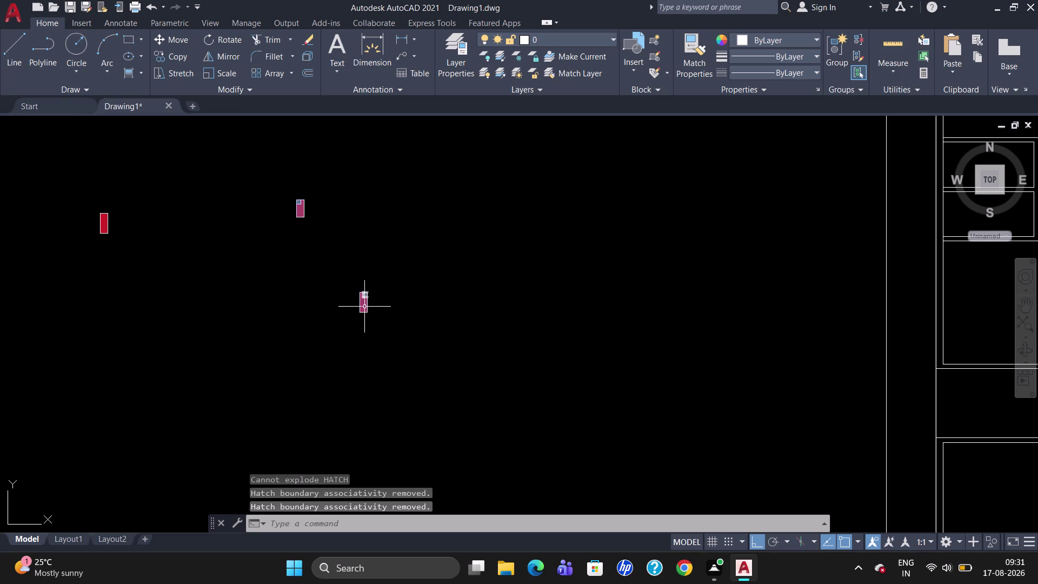
Start copying the lower column with CO, then cancel the copy.
scroll(up, 3)
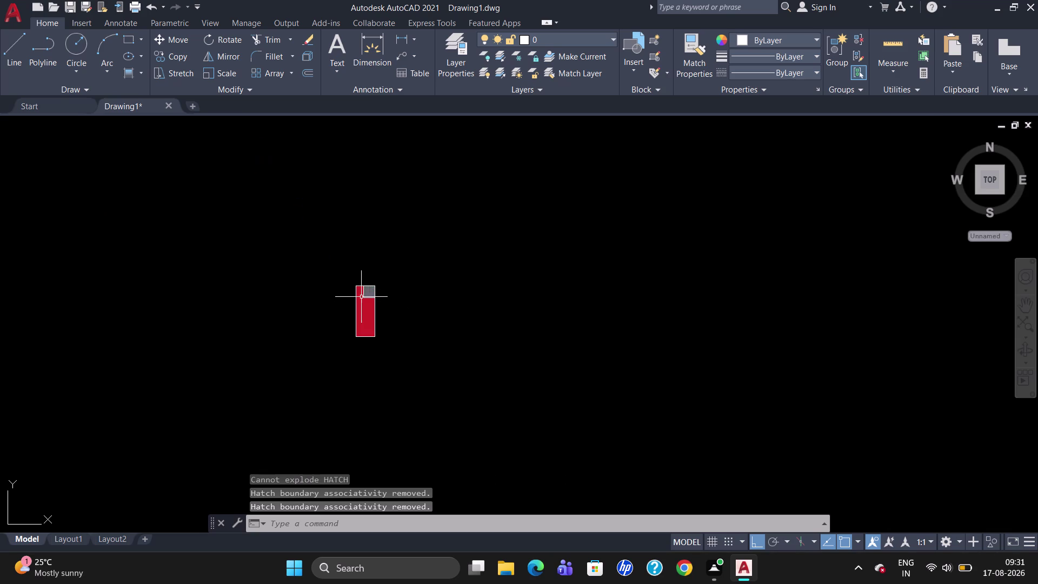
click(367, 308)
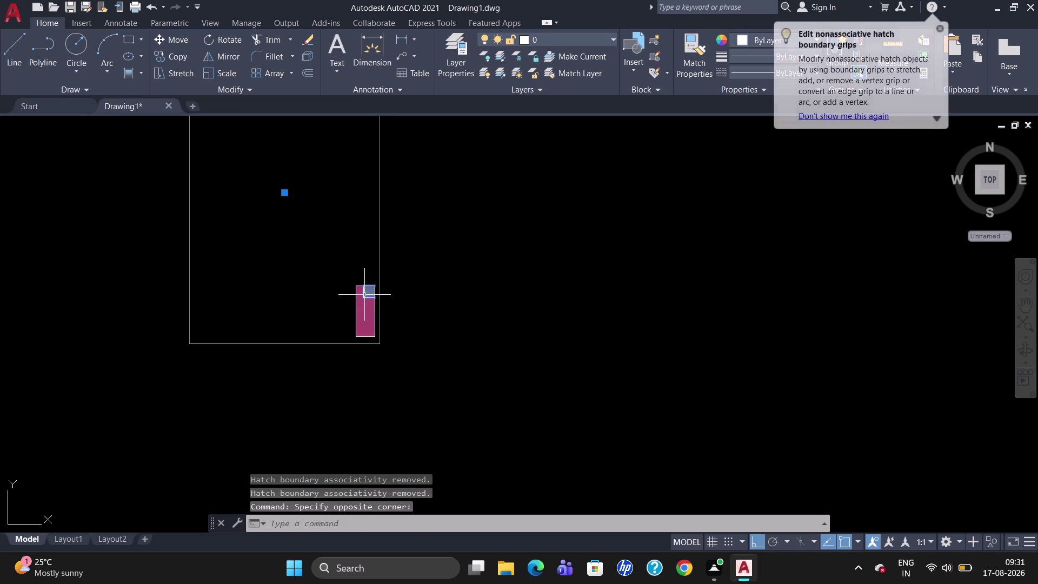
scroll(down, 3)
key(Escape)
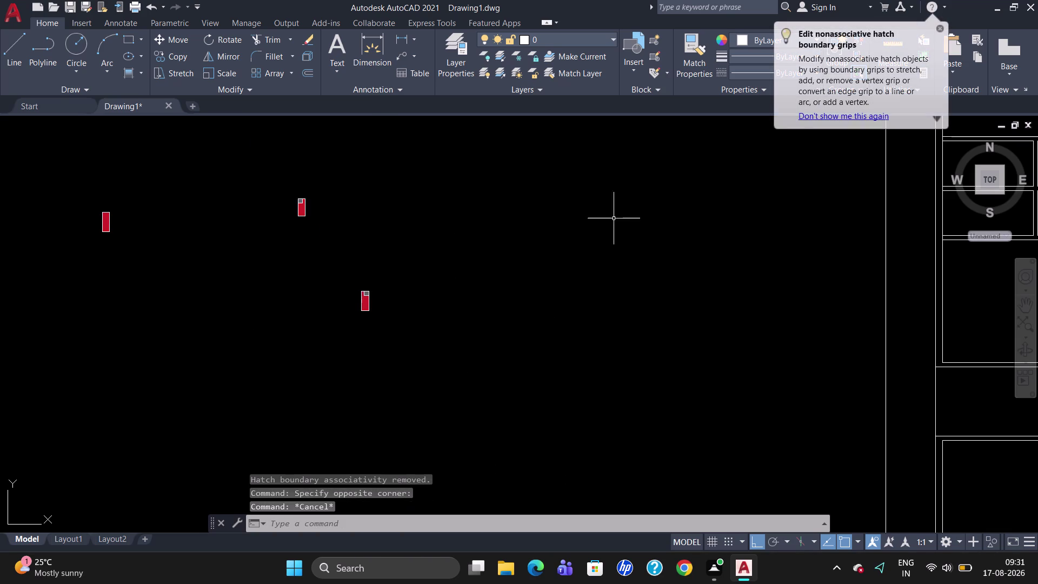
click(939, 28)
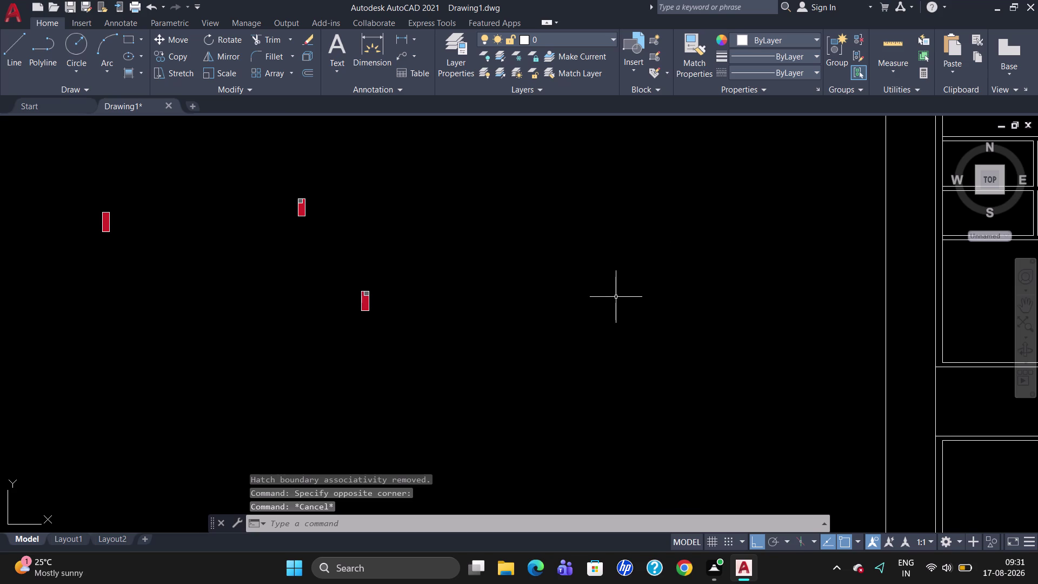
text(CO)
key(Return)
click(368, 310)
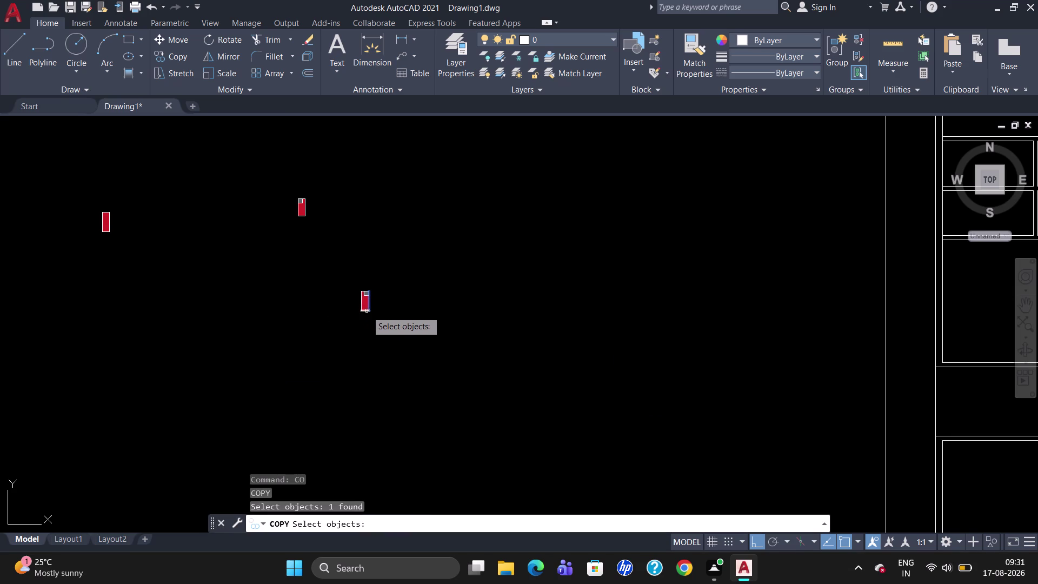
key(Escape)
Clear the column selection and undo twice to reverse the last column copy.
drag(389, 313, 334, 307)
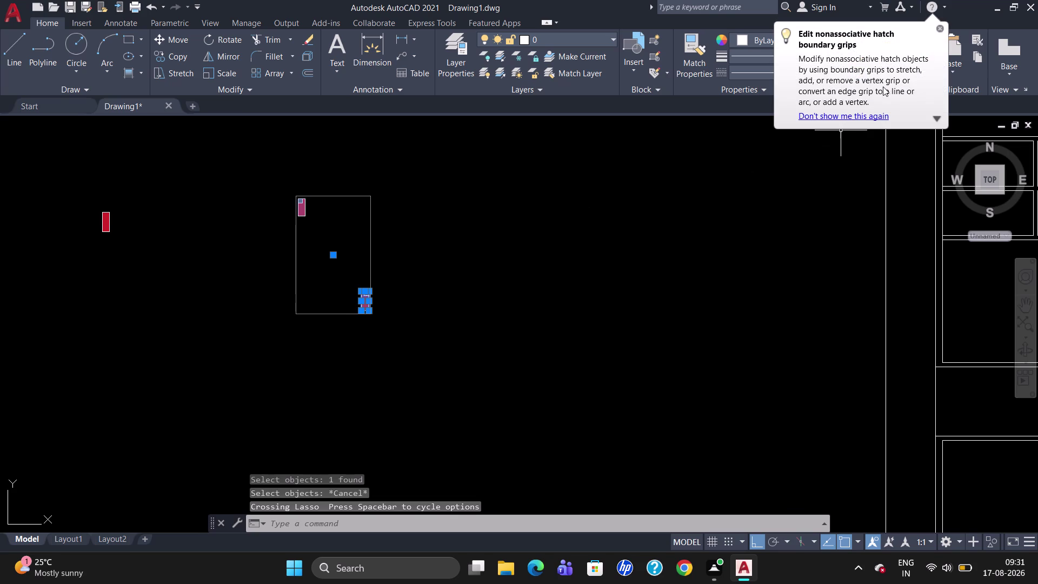
click(941, 28)
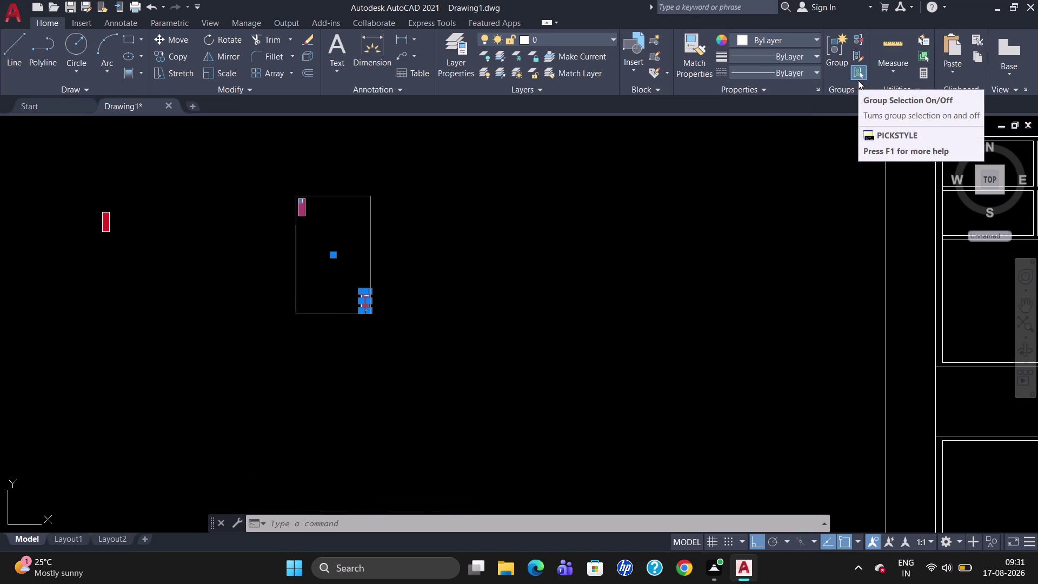
key(BackSpace)
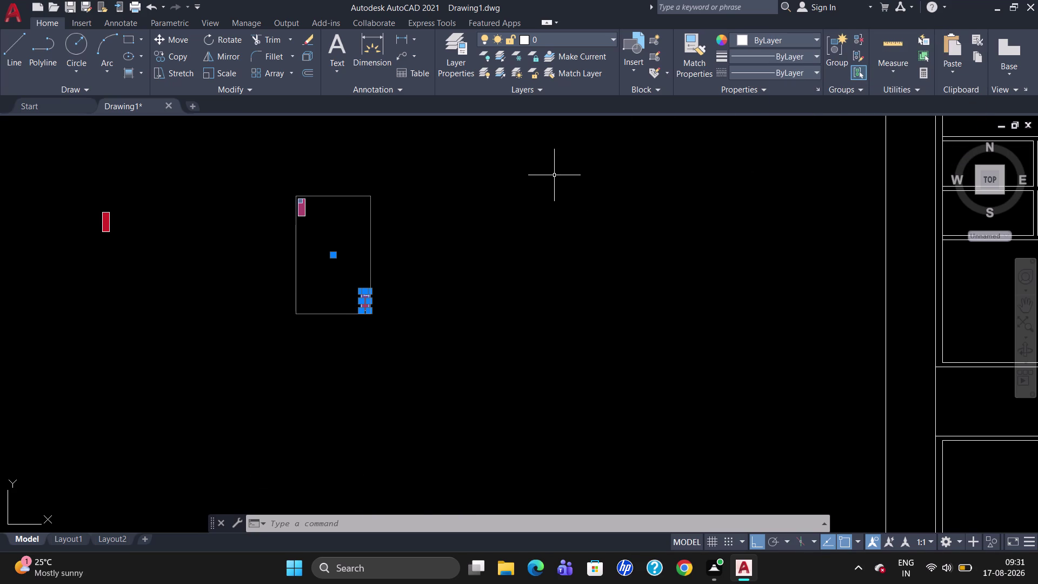
key(Escape)
key(u)
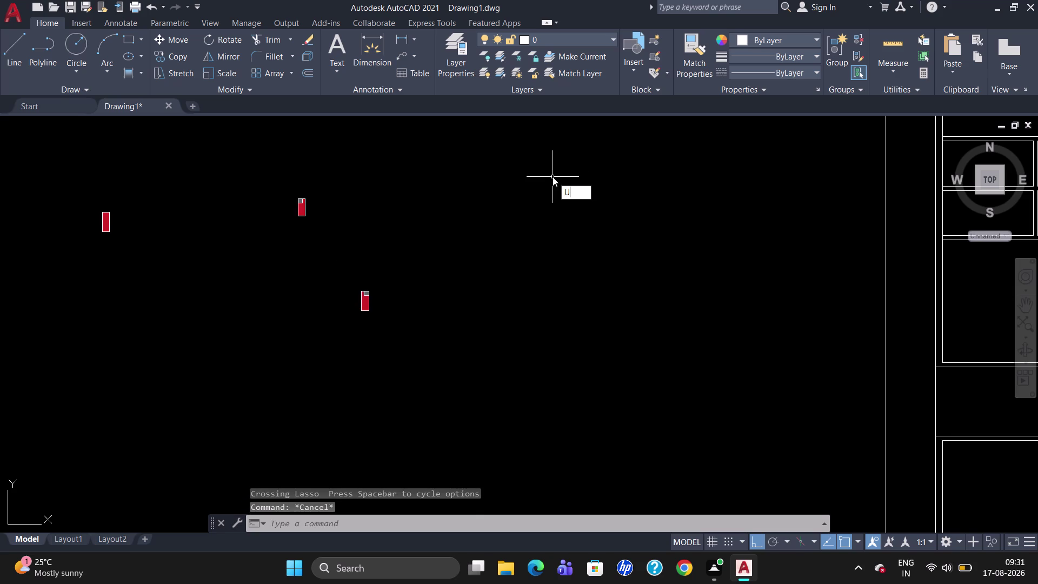
key(Return)
key(u)
key(Return)
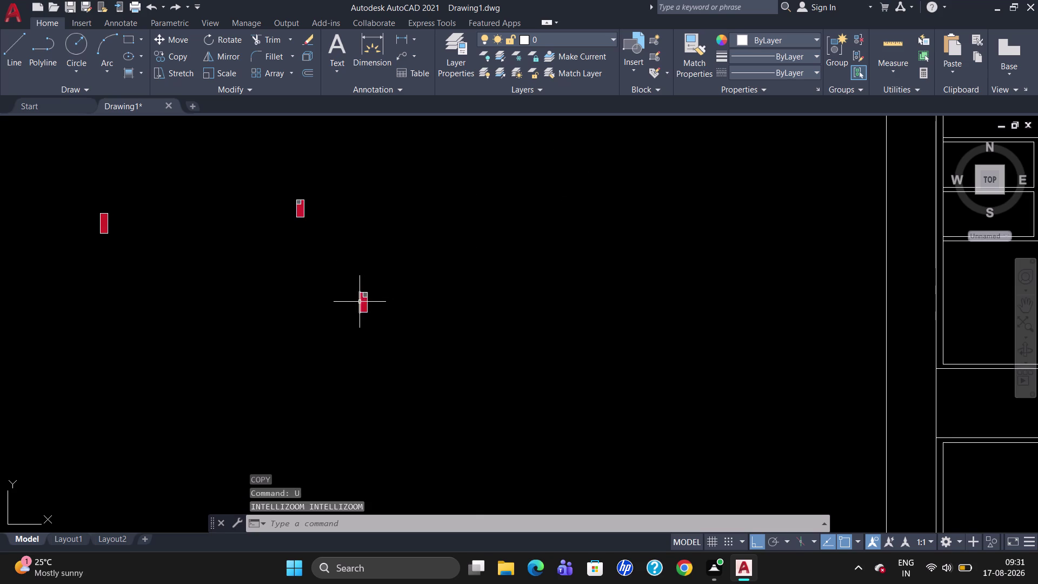
Window-select the three red column blocks.
scroll(up, 3)
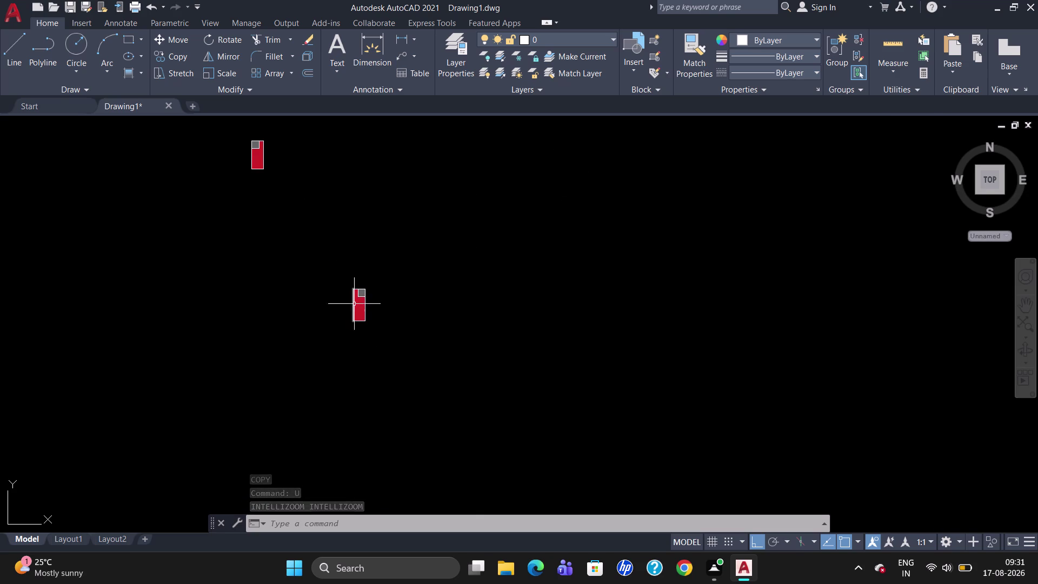
scroll(up, 3)
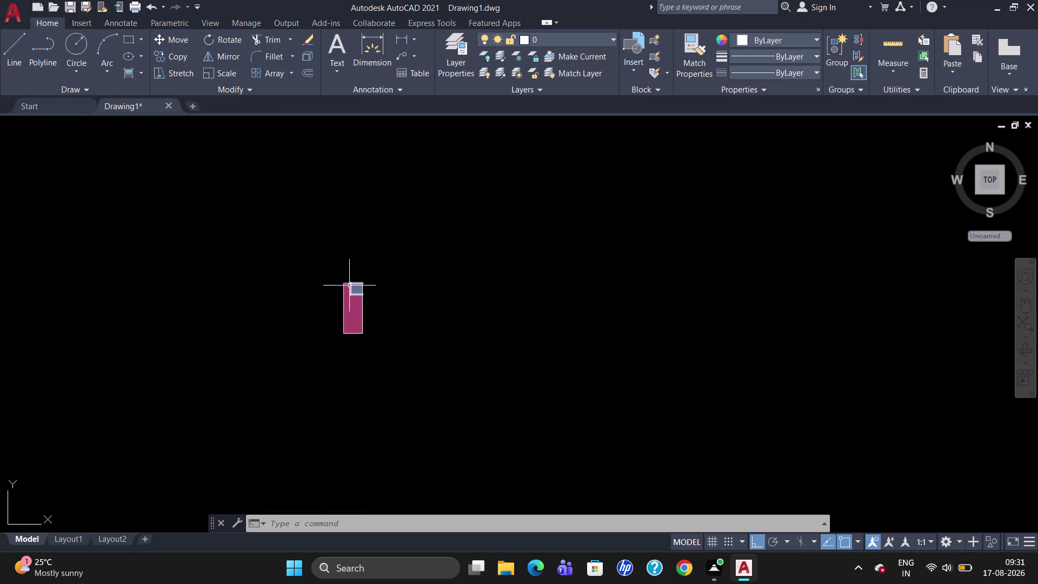
click(357, 283)
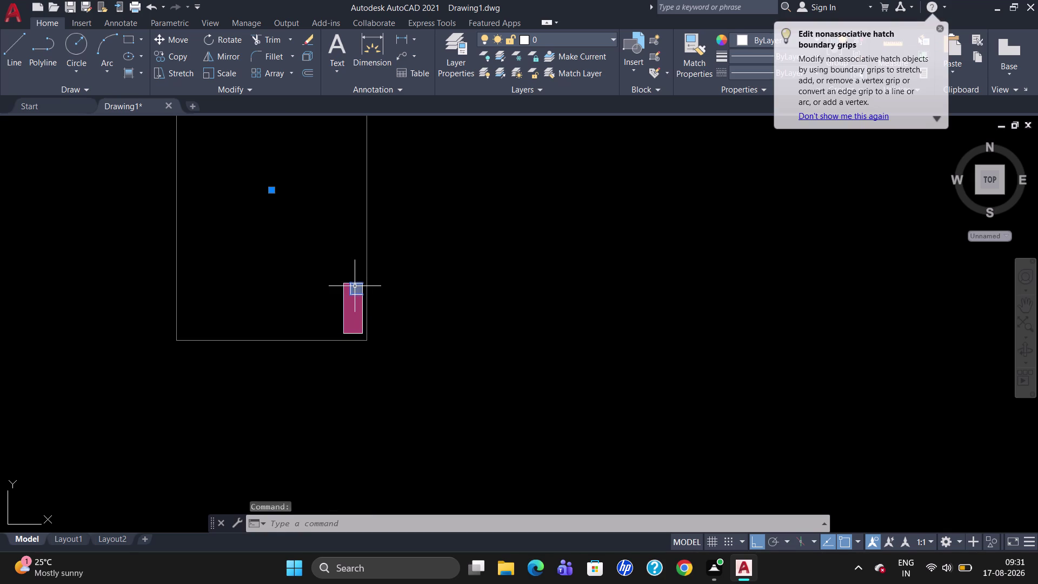
scroll(down, 3)
key(Escape)
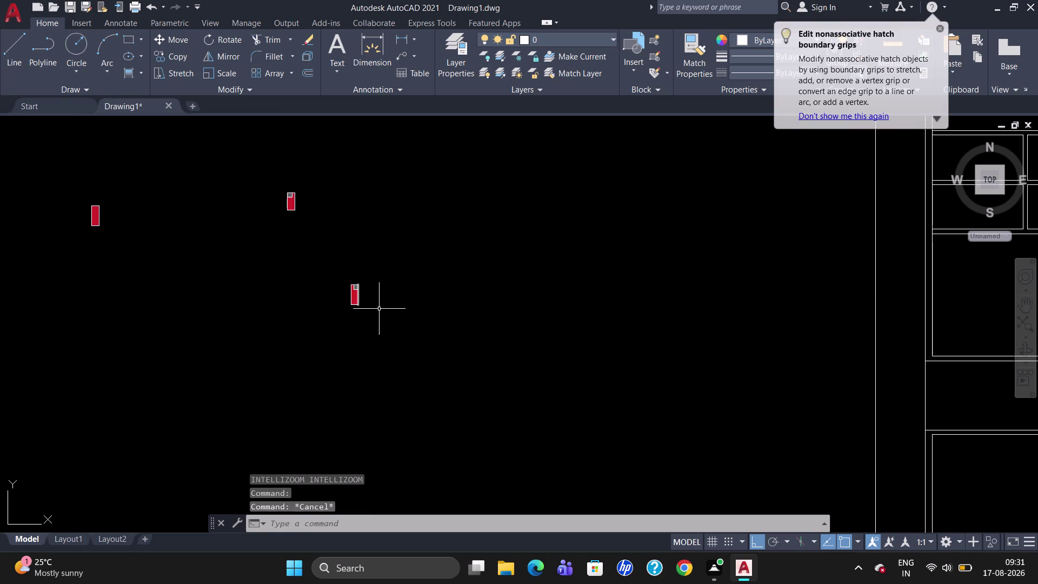
drag(411, 304, 316, 310)
key(c)
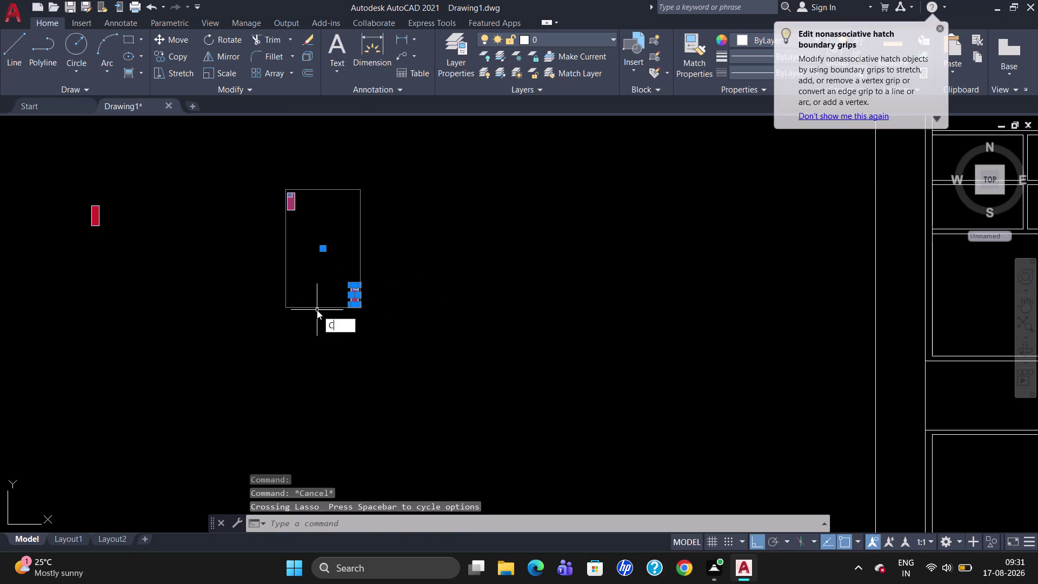
key(o)
key(Return)
scroll(down, 3)
scroll(down, 3)
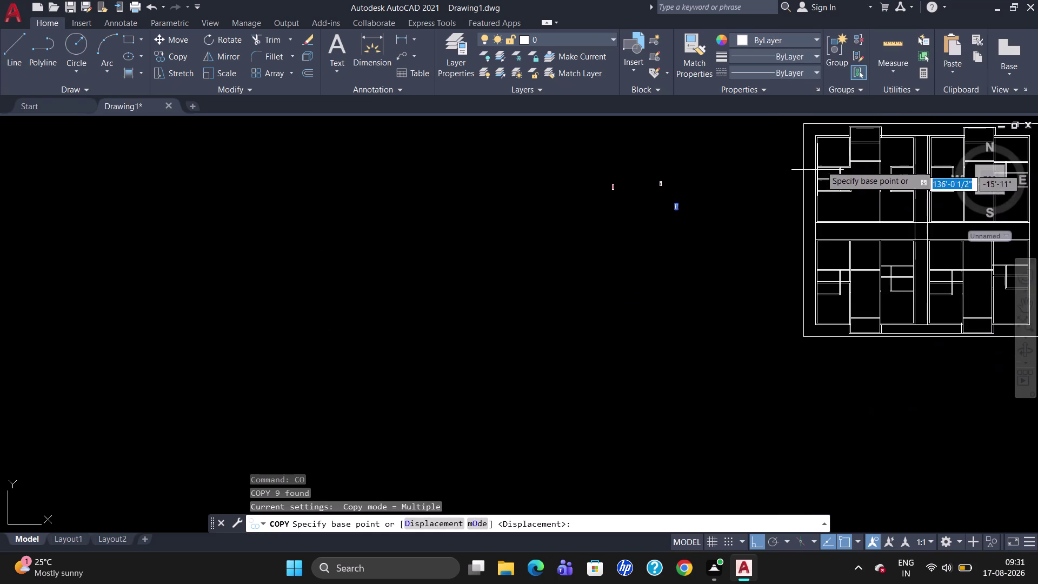
scroll(up, 3)
scroll(down, 3)
scroll(up, 3)
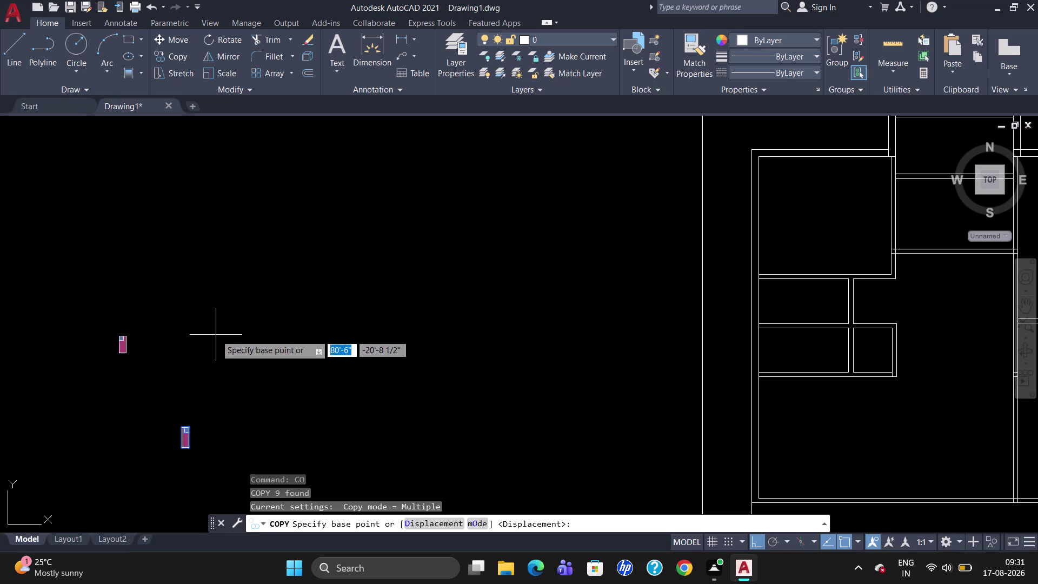
click(193, 427)
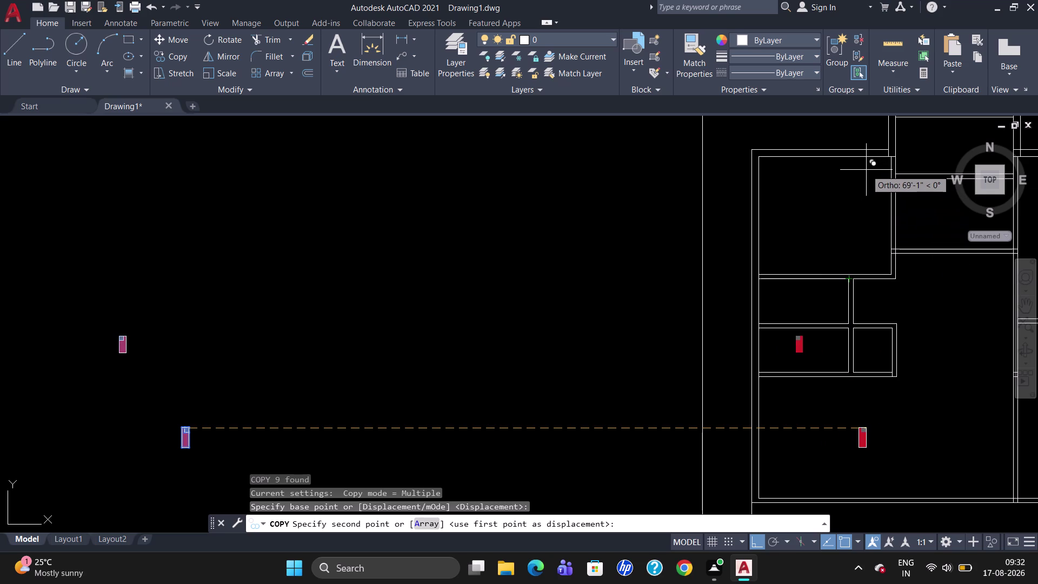
key(Escape)
drag(302, 430, 110, 455)
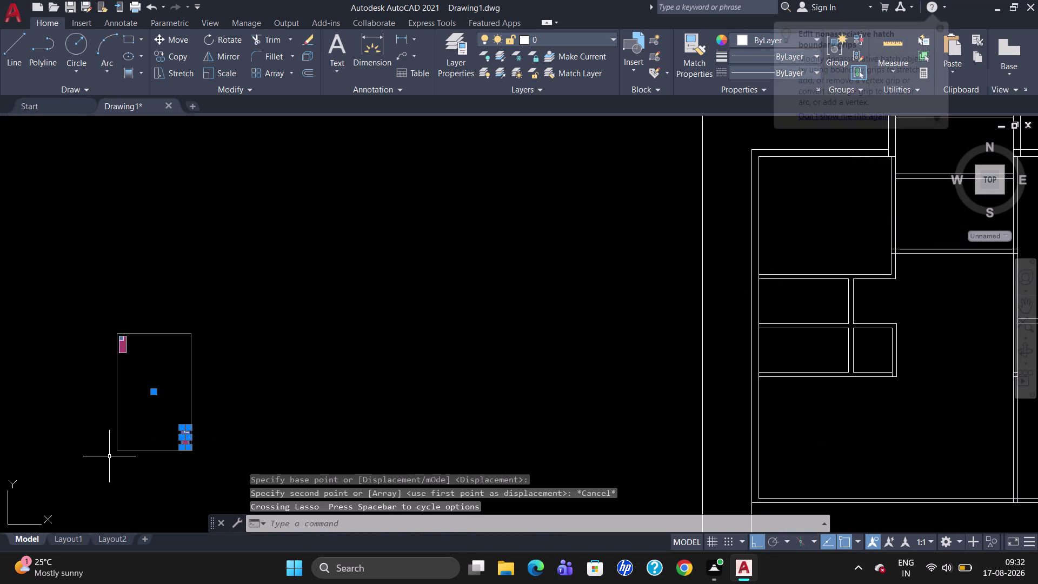
Delete the selected column copies and a second window-selected group.
key(Delete)
drag(222, 465, 107, 323)
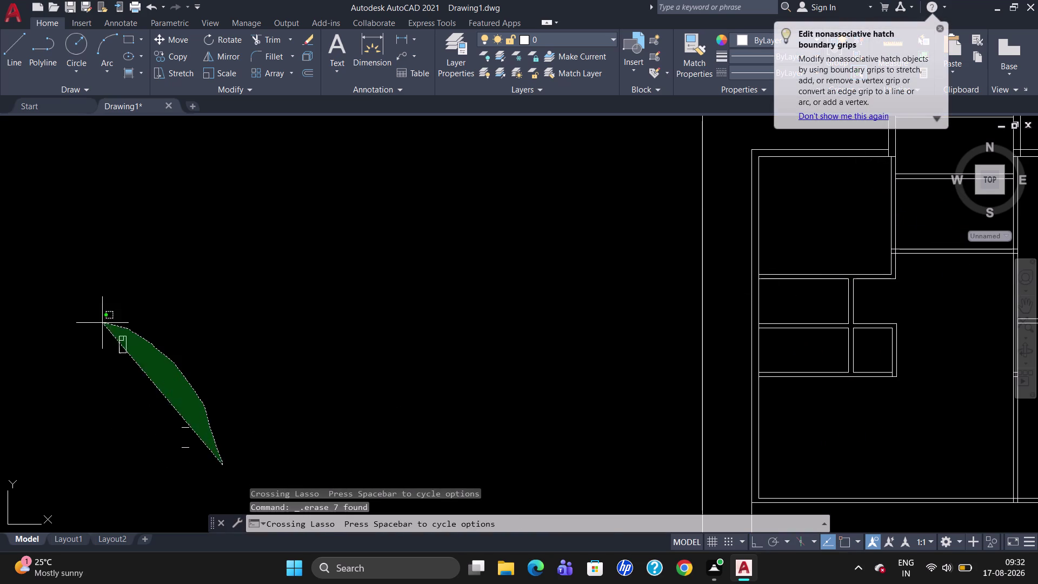
drag(107, 323, 41, 460)
key(Delete)
scroll(down, 3)
scroll(up, 3)
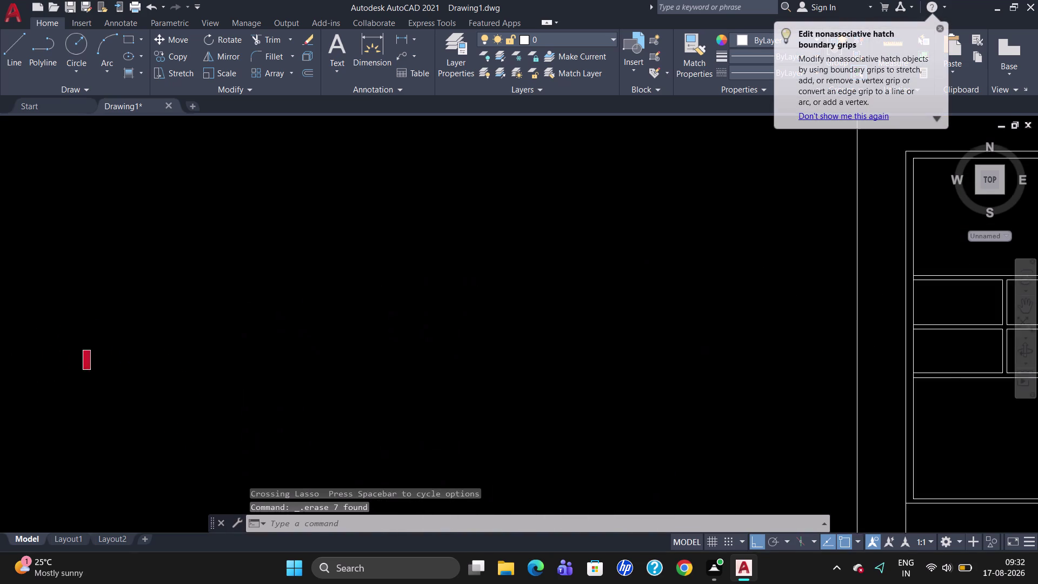
scroll(down, 3)
scroll(up, 3)
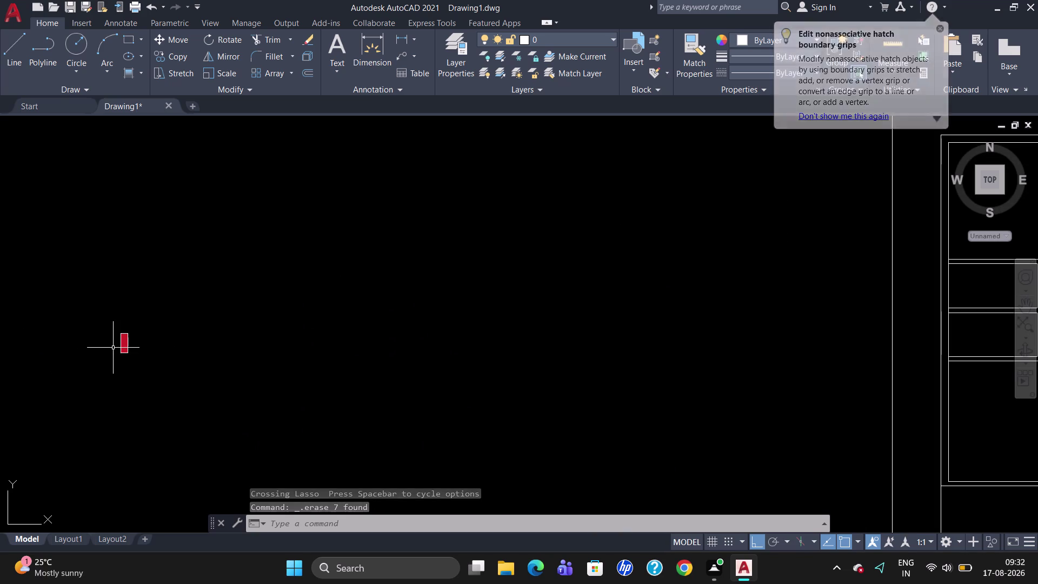
scroll(up, 3)
scroll(up, 3)
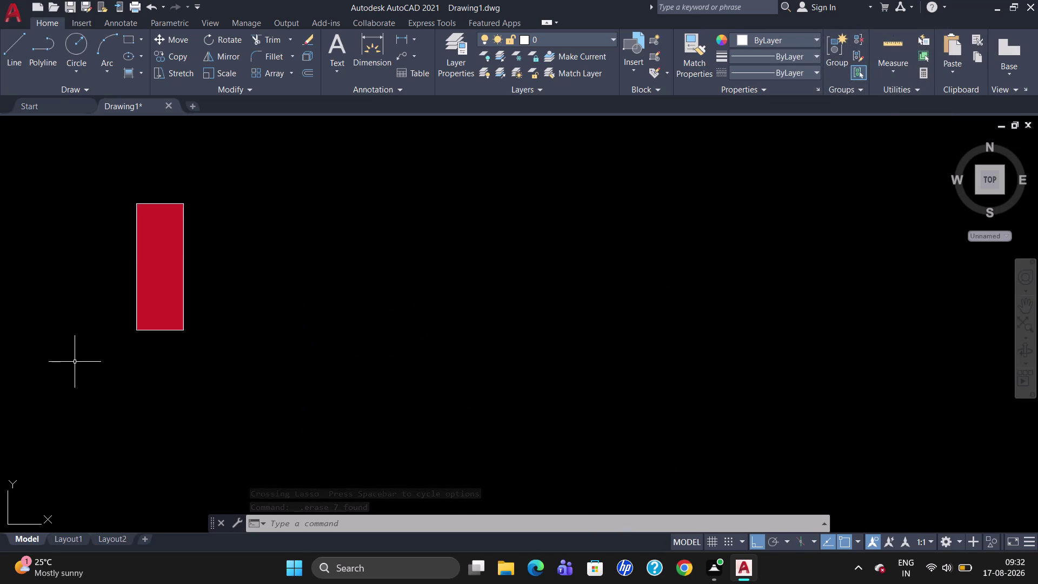
Start a line at the column's top-left corner after one aborted attempt.
key(l)
key(Return)
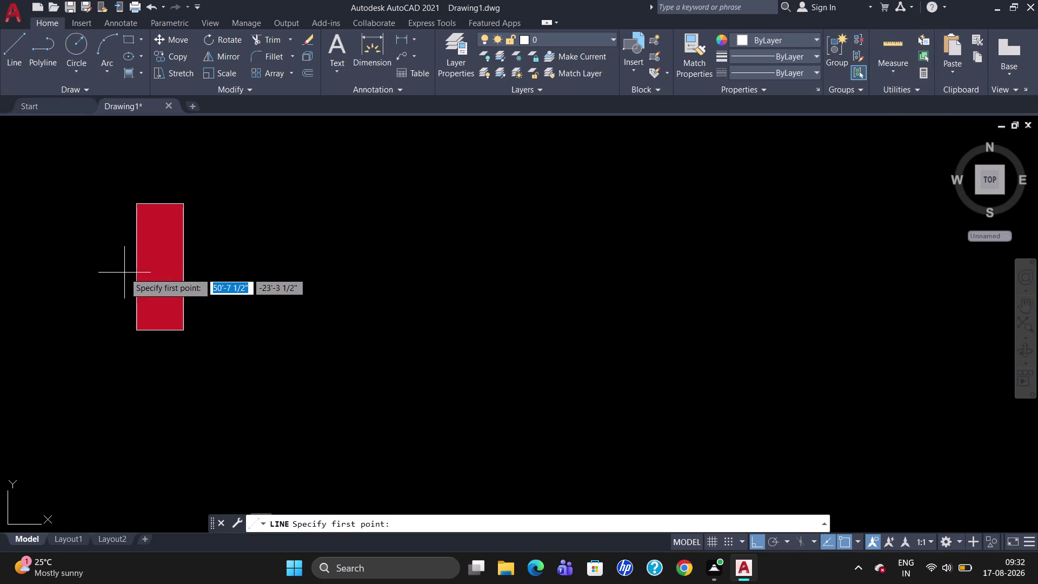
text(5.)
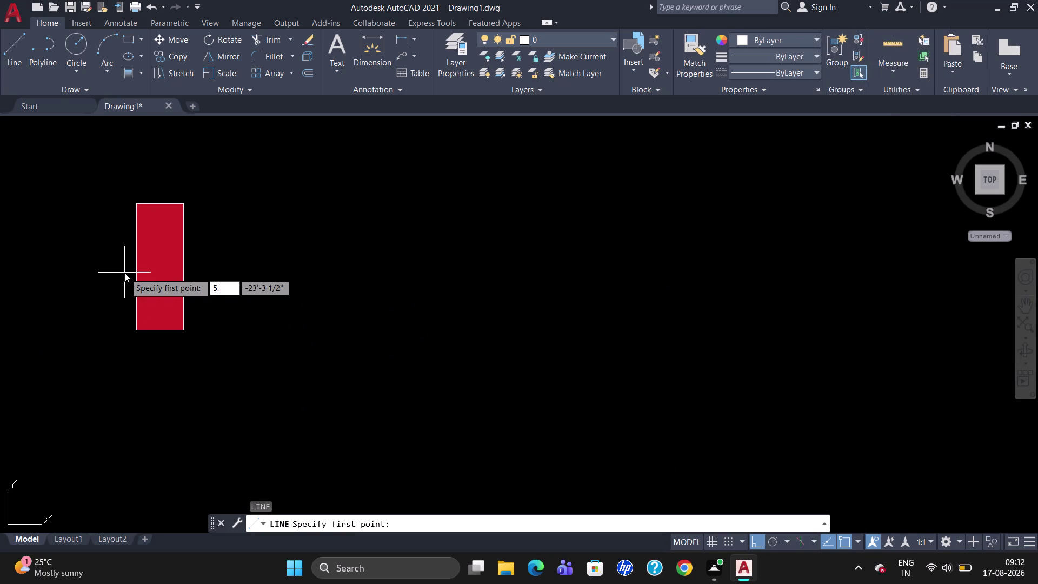
key(Escape)
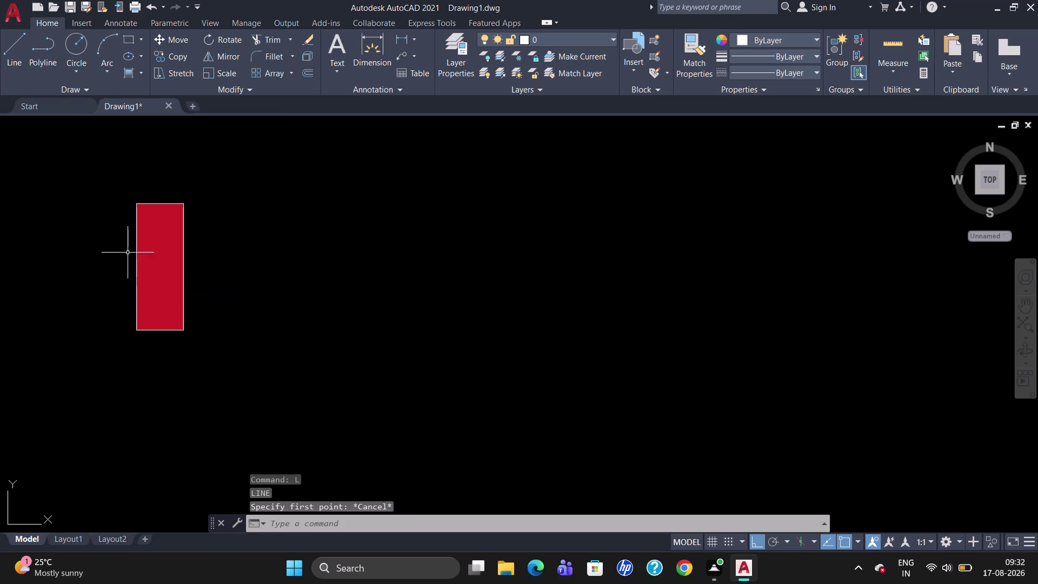
key(l)
key(Return)
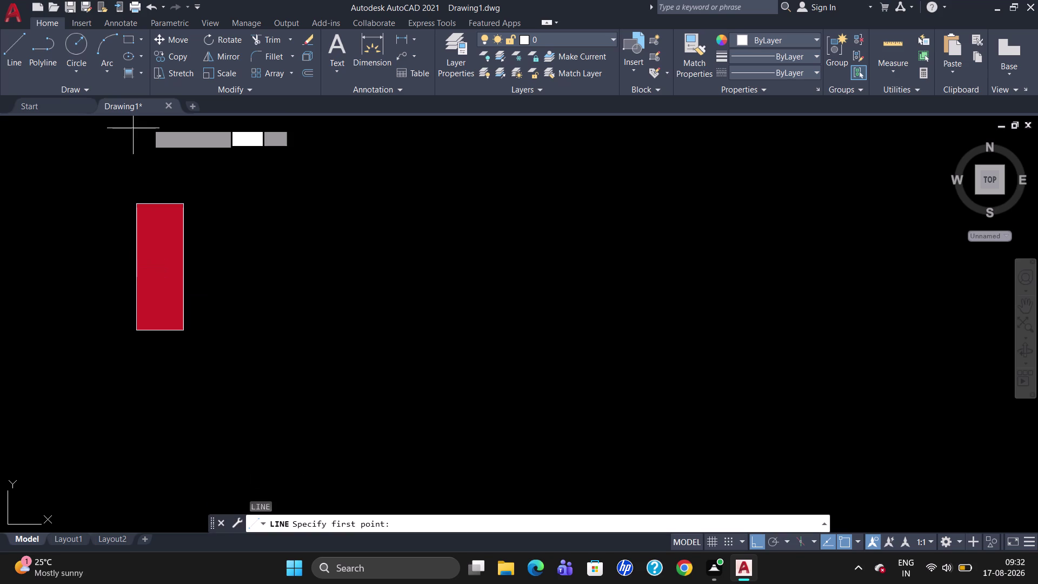
scroll(up, 3)
click(134, 210)
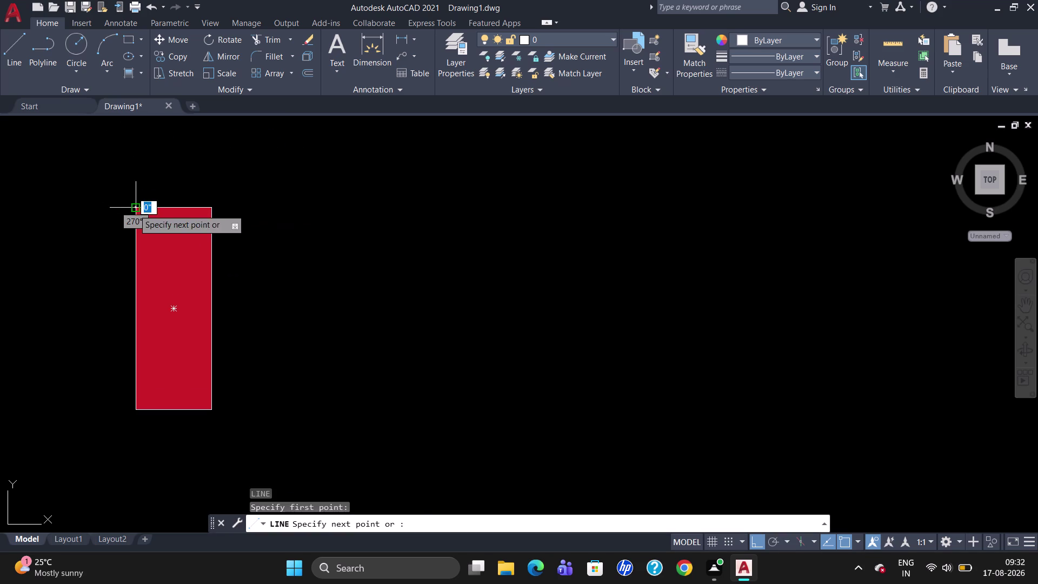
Draw the 5.5-inch square sides, closing the third side at the column edge.
text(5.)
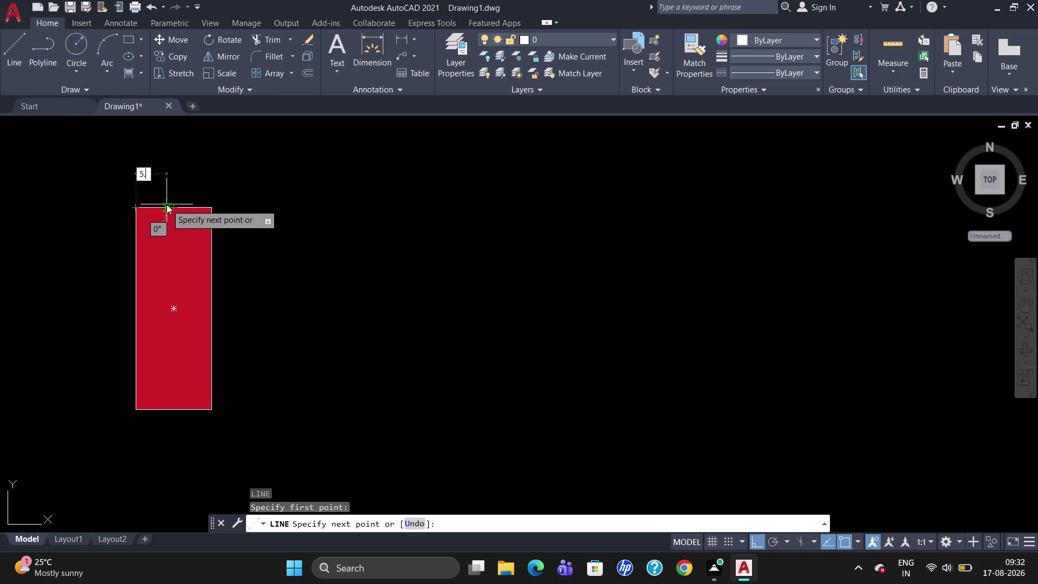
text(5)
key(shift+quotedbl)
key(Return)
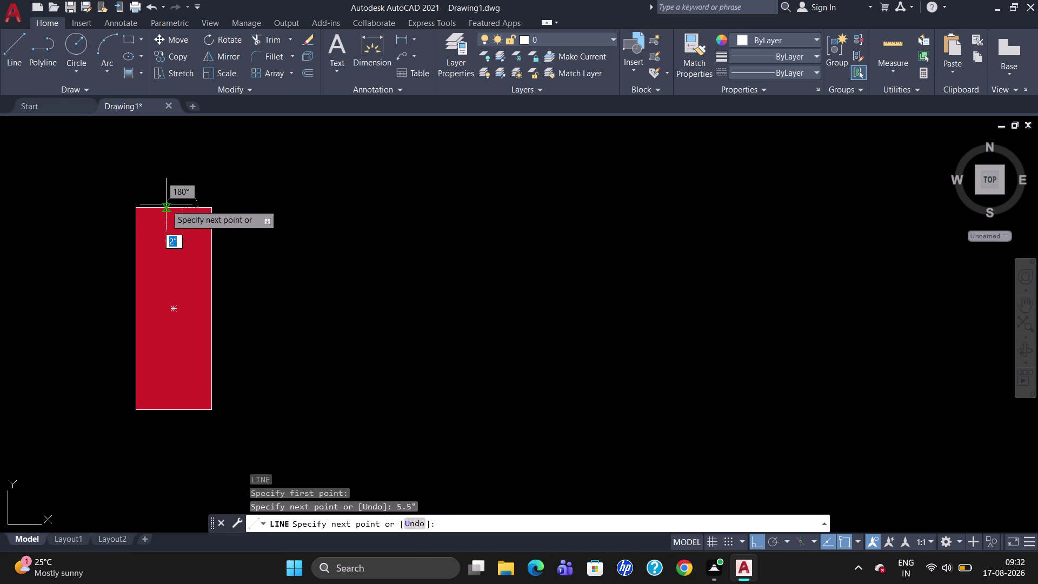
text(5)
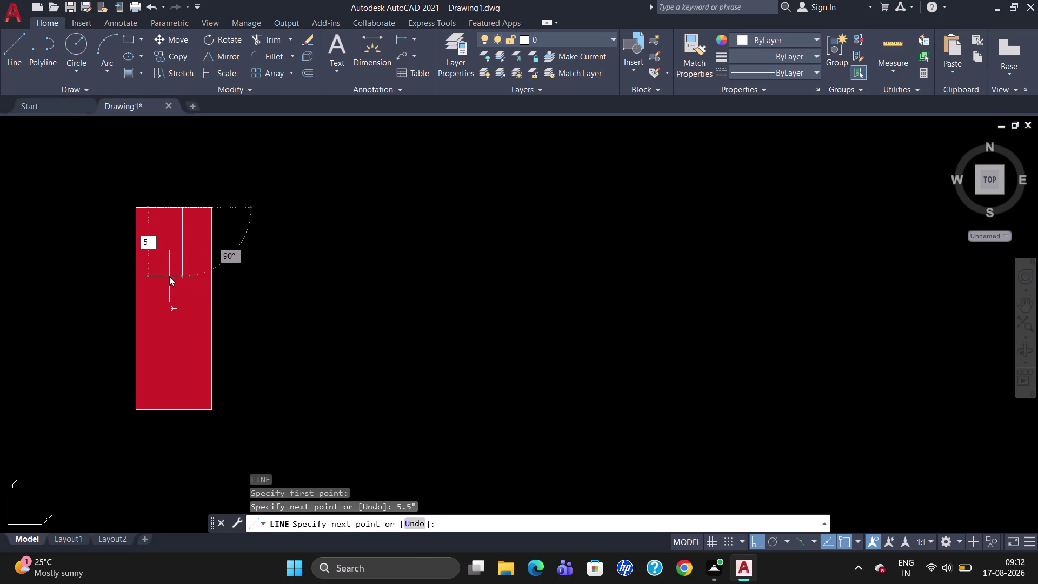
text(.5")
key(Return)
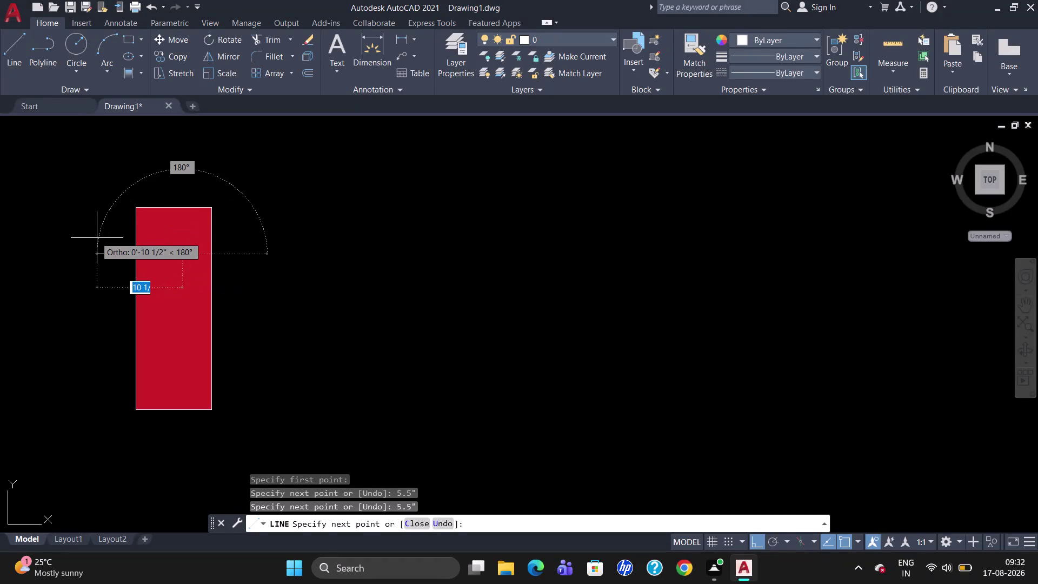
scroll(up, 3)
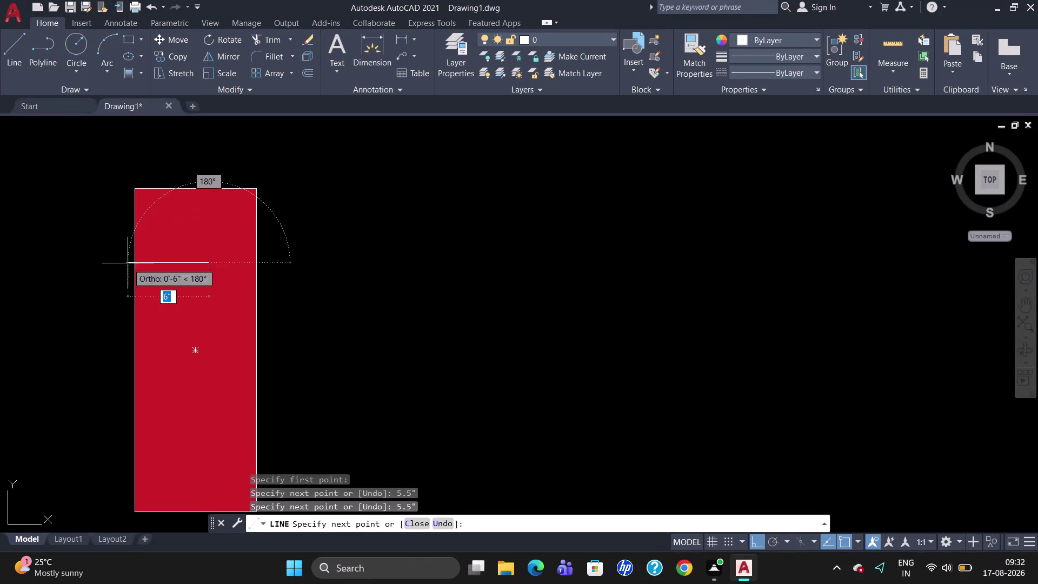
click(135, 260)
key(Escape)
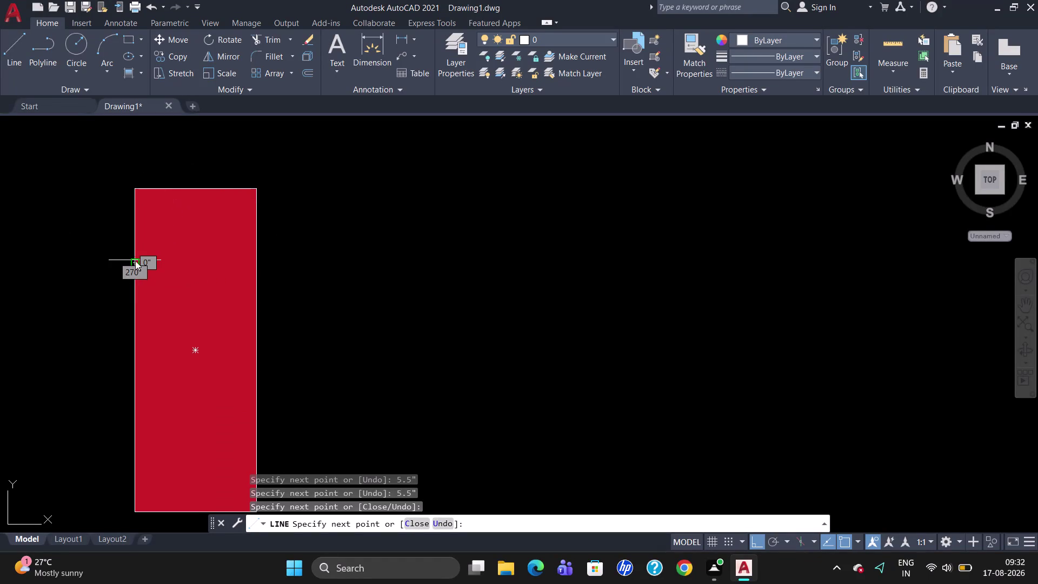
Delete the column's red hatch fill.
scroll(up, 3)
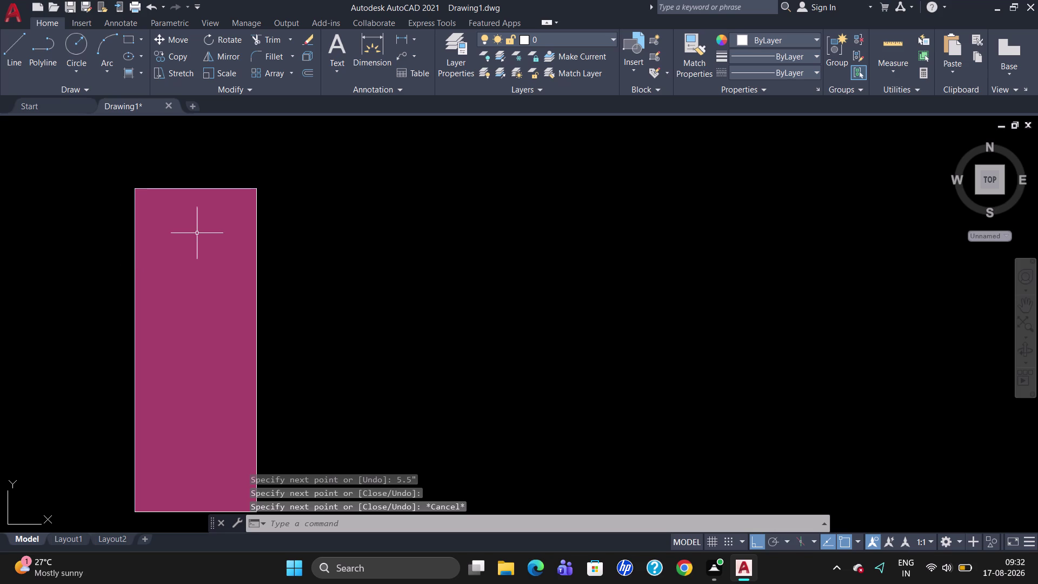
click(195, 231)
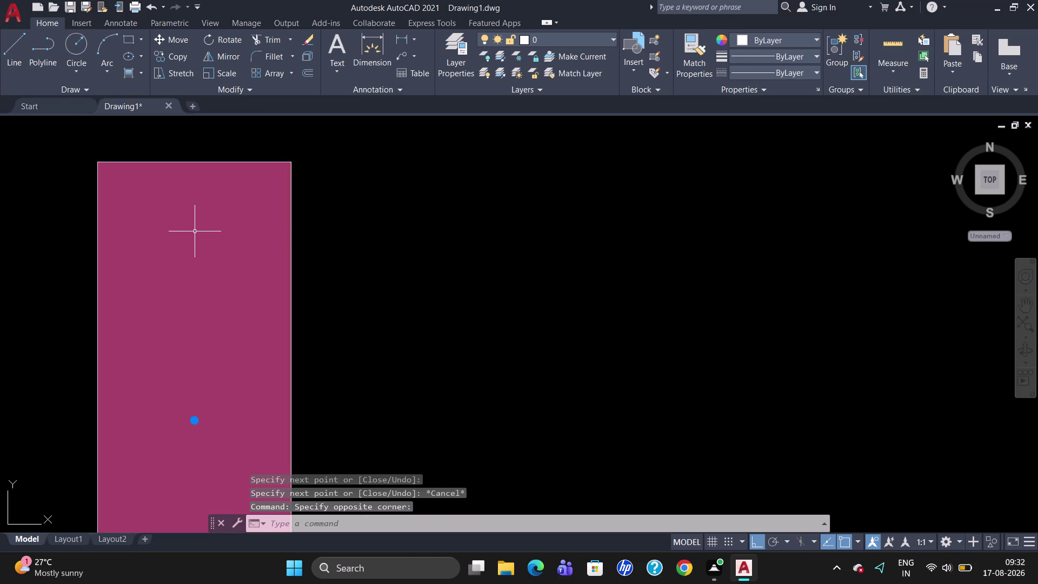
key(Delete)
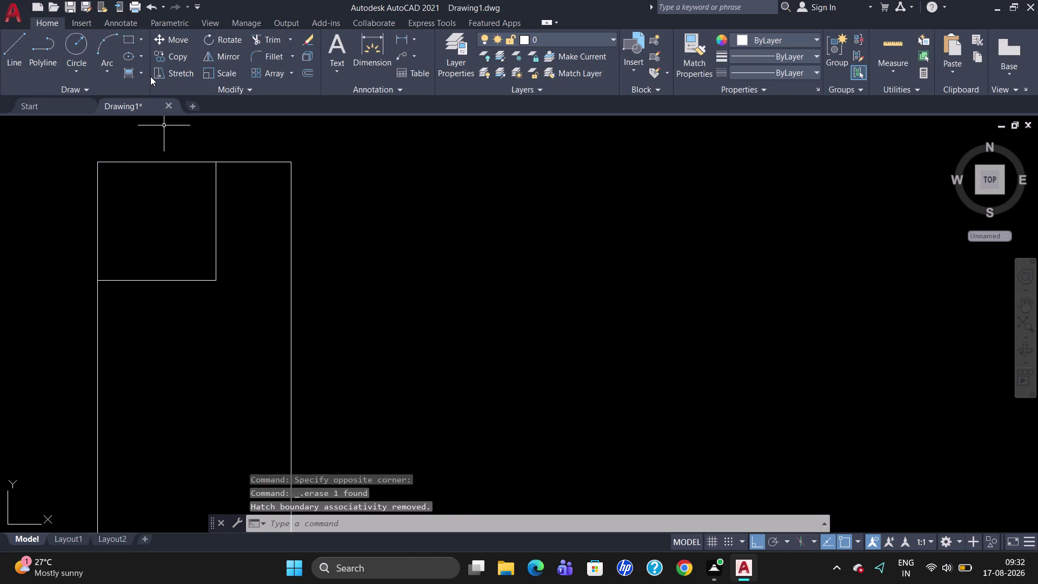
Select the small square's edges and outer rectangle, and try joining them.
click(145, 76)
key(Escape)
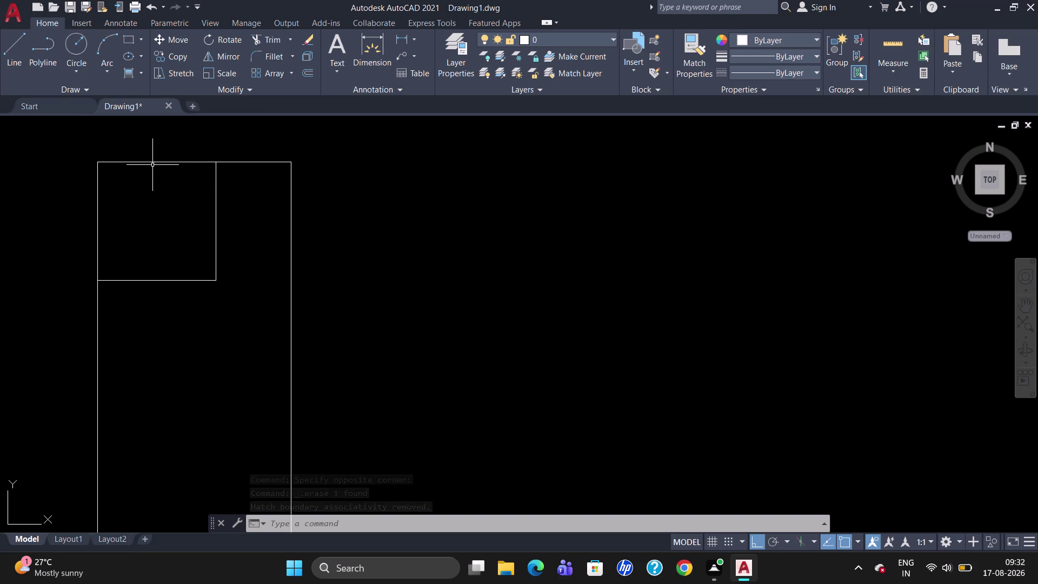
click(152, 162)
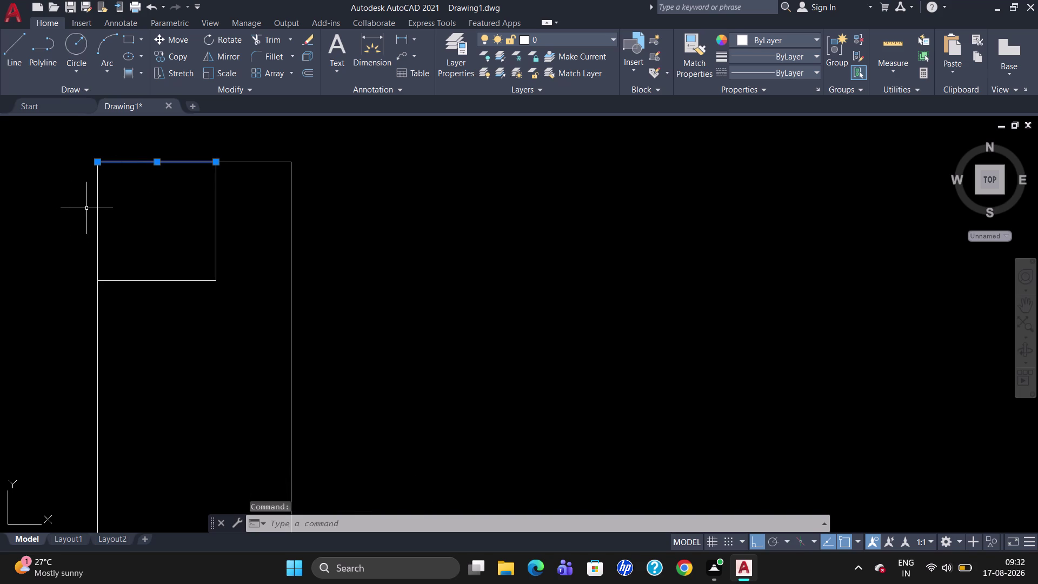
click(97, 209)
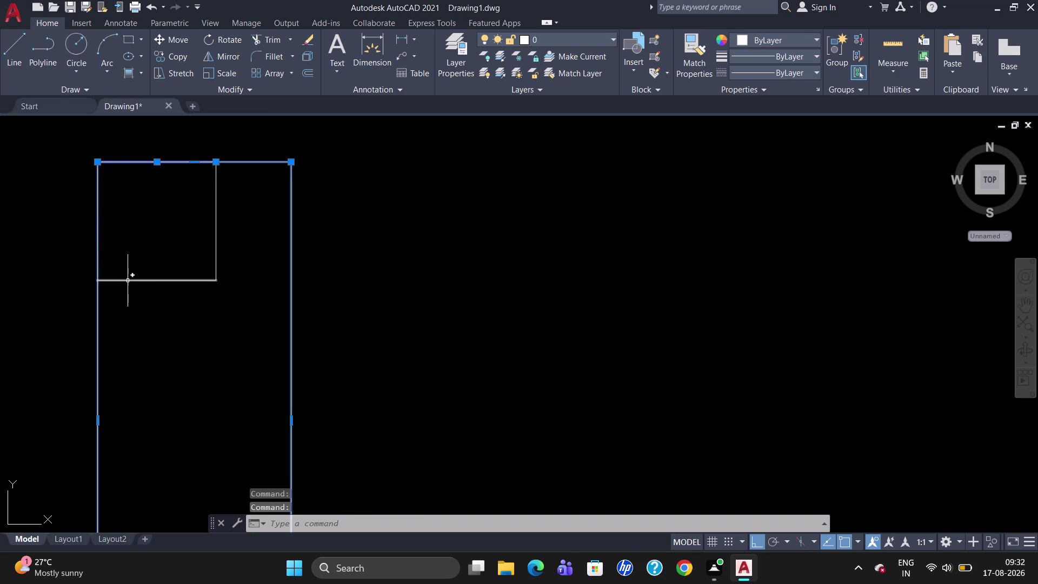
click(127, 280)
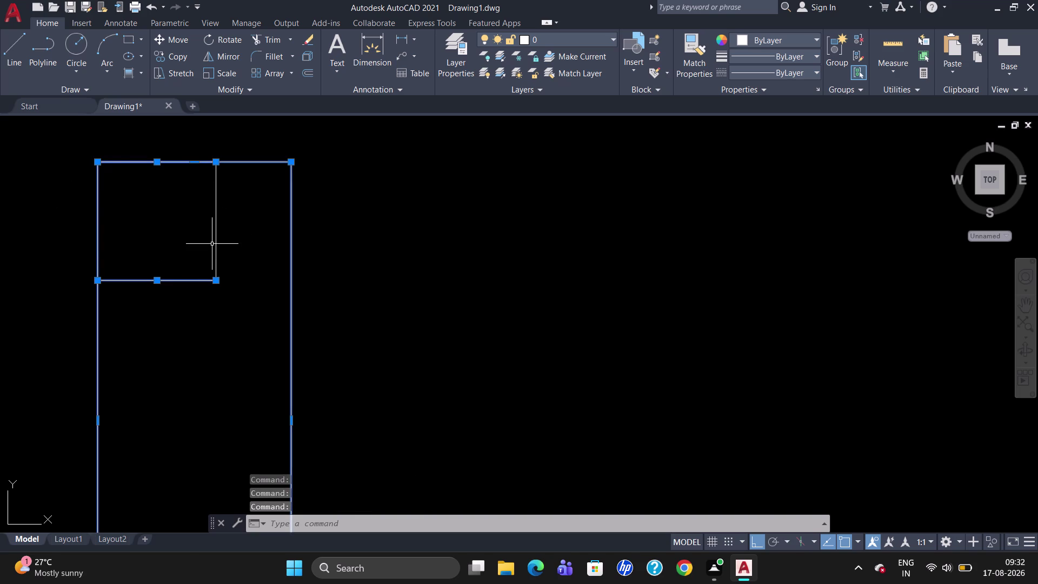
click(217, 237)
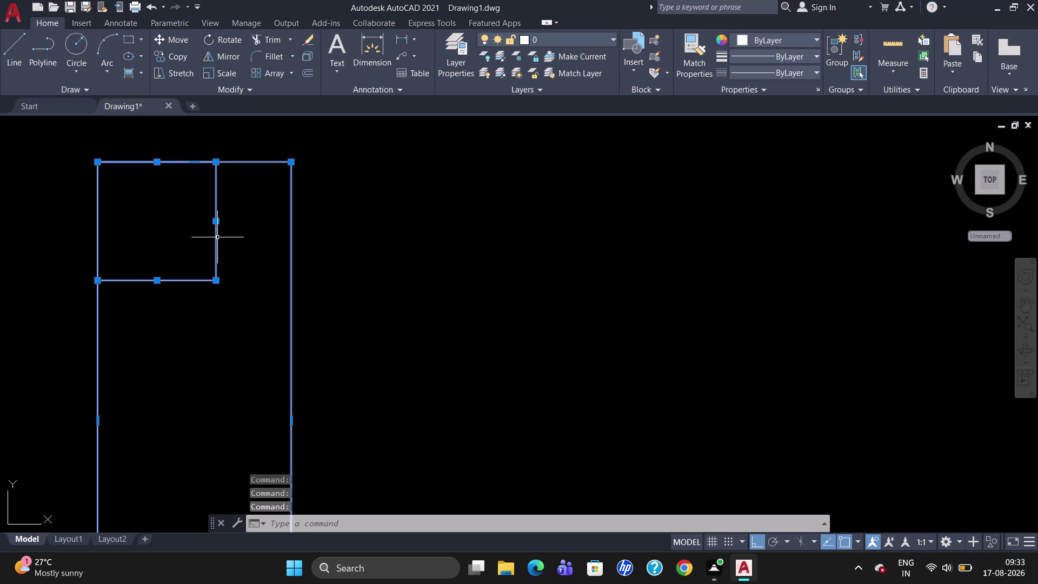
key(j)
key(Return)
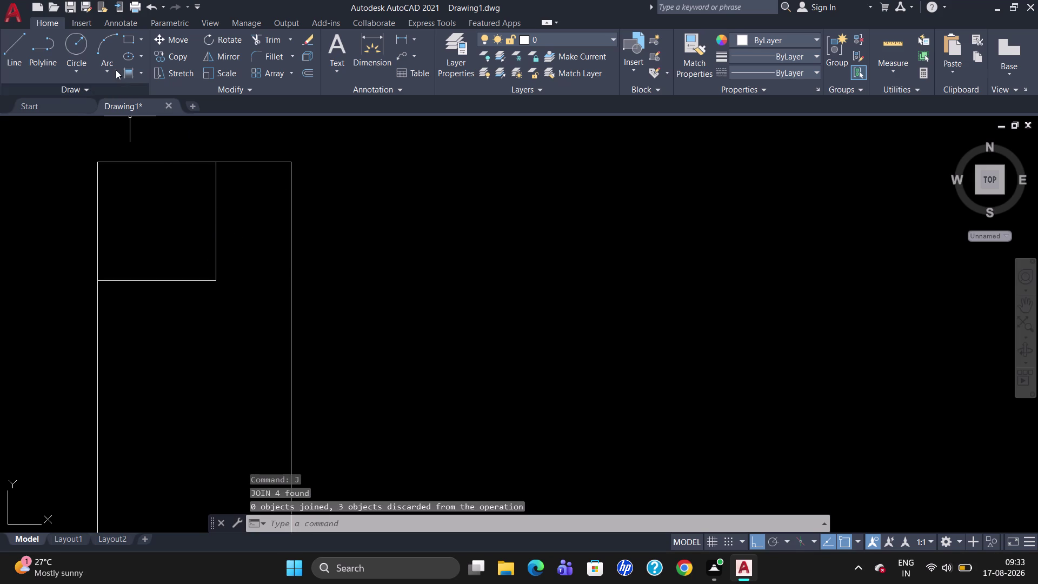
Apply a grey gradient fill inside the small top-left square.
click(128, 75)
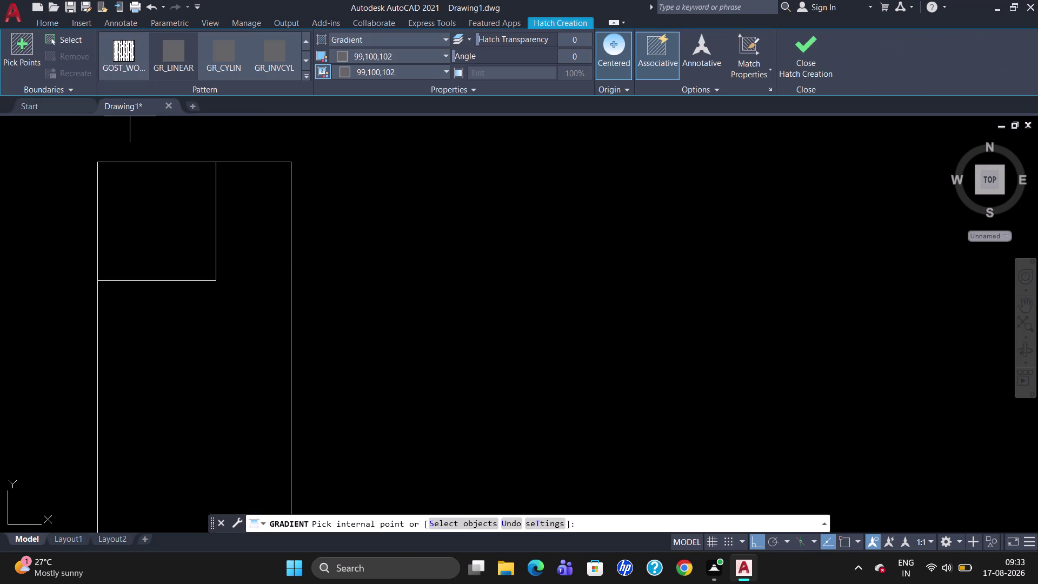
click(143, 227)
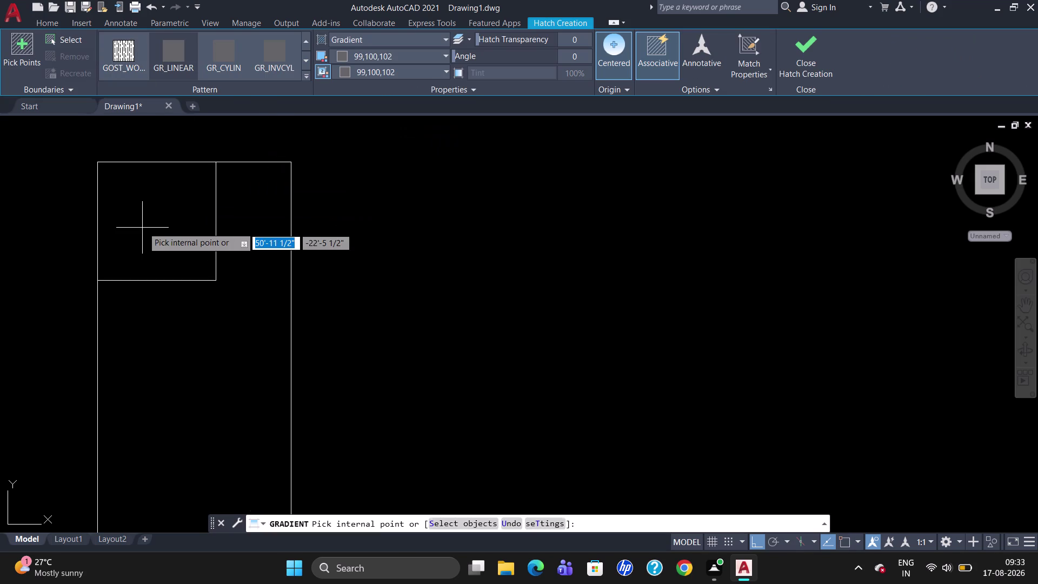
key(Escape)
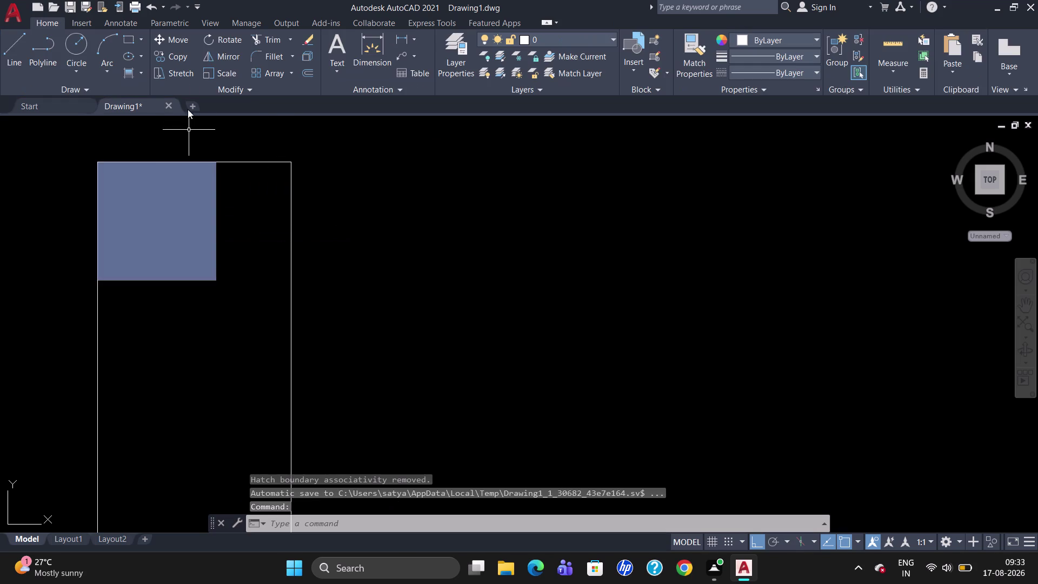
Fill the L-shaped area with a red-red gradient, then group the column's outline and fills.
click(143, 75)
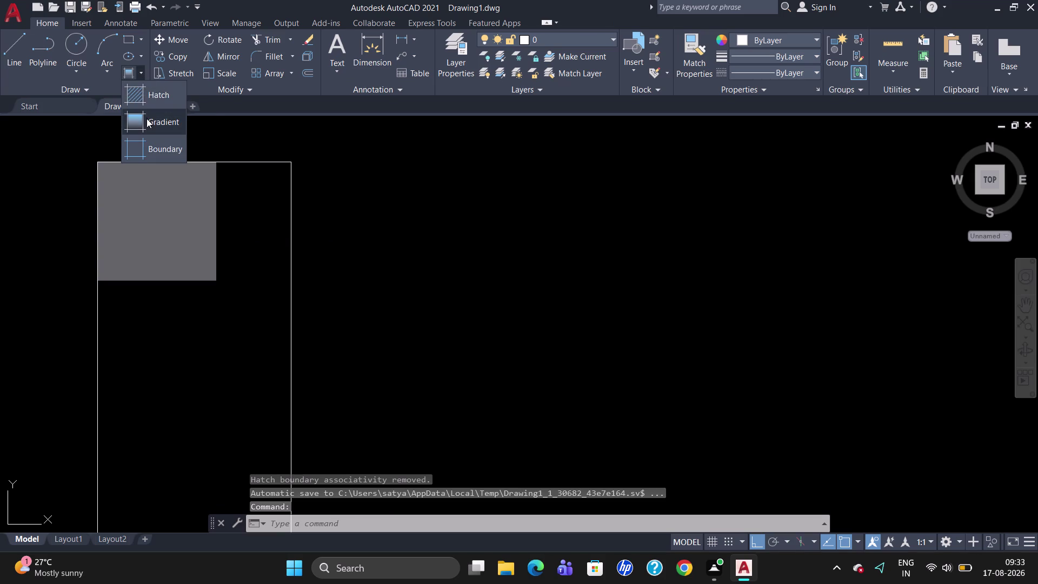
click(148, 116)
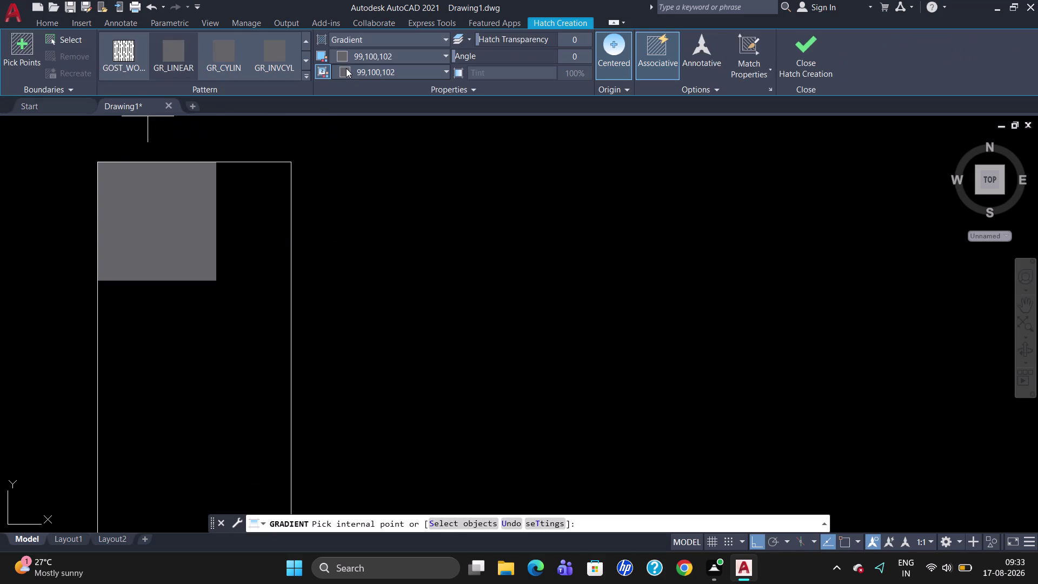
click(366, 60)
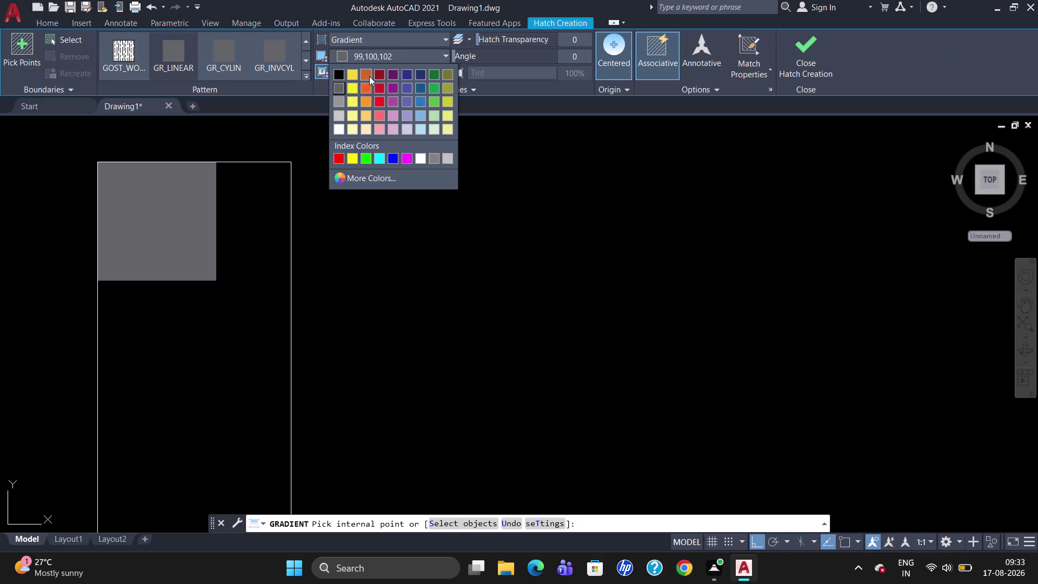
click(378, 86)
click(378, 70)
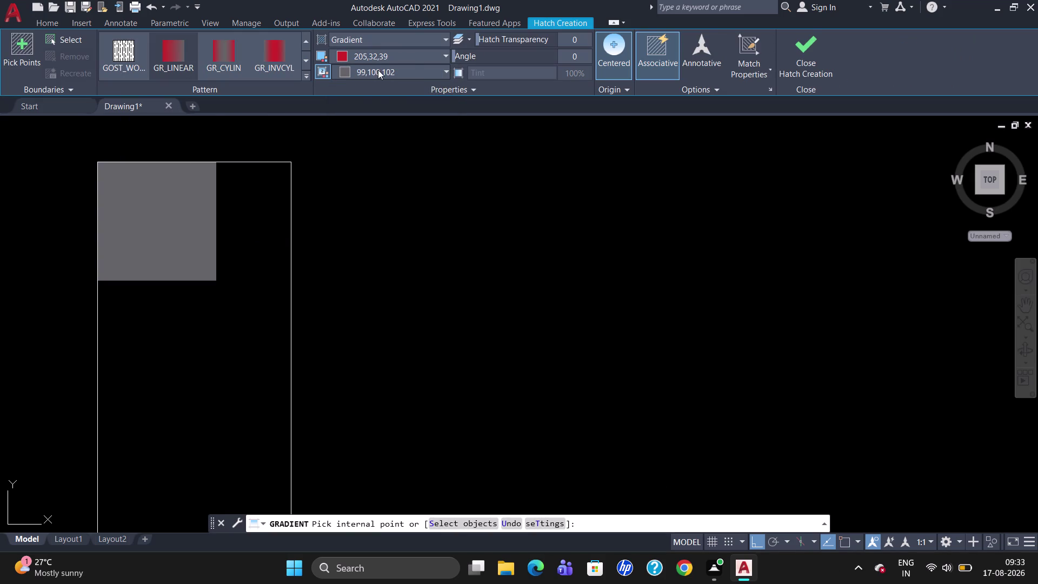
click(384, 103)
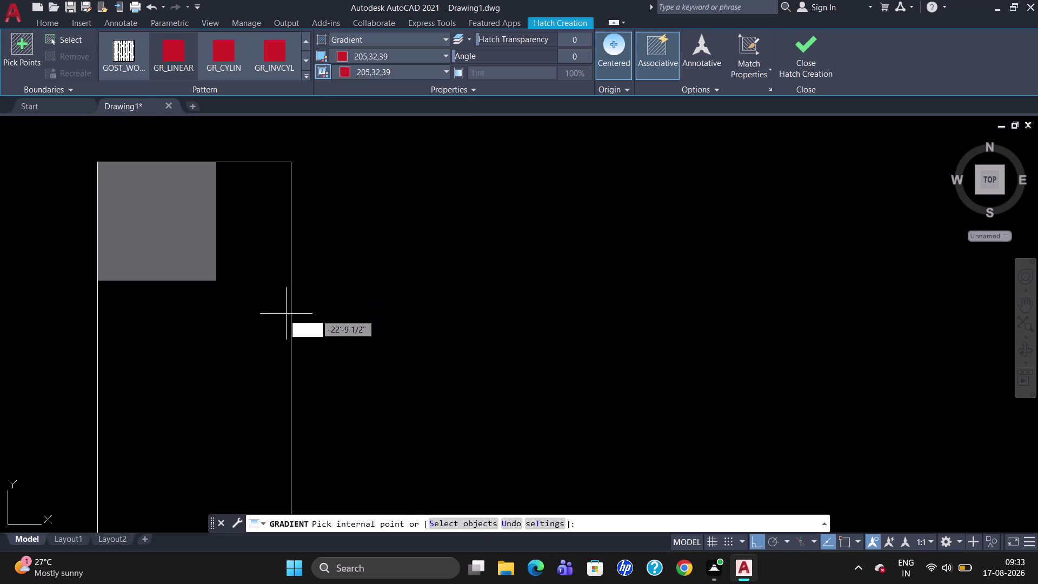
click(226, 342)
key(Escape)
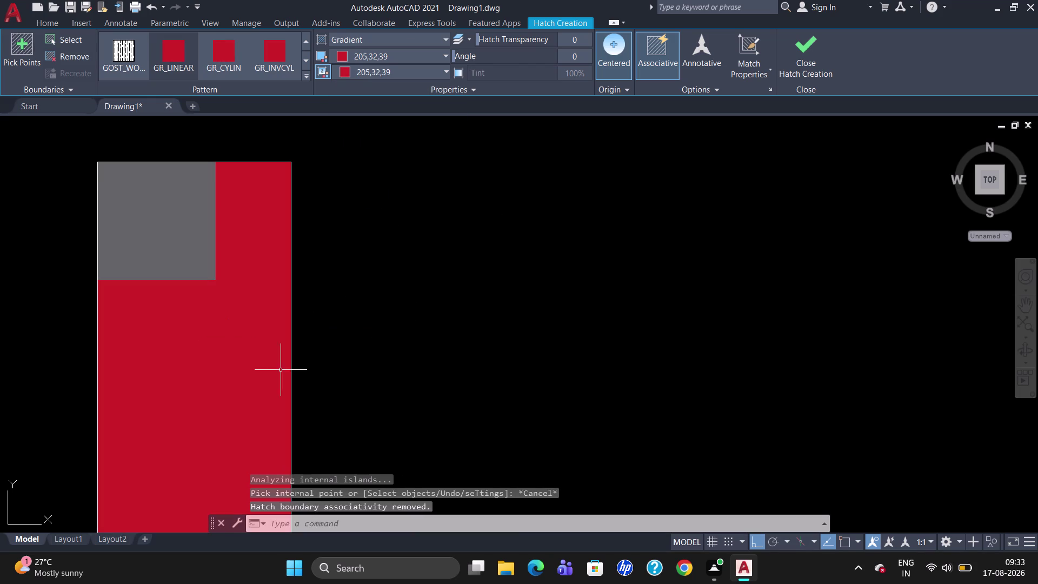
drag(390, 380, 86, 393)
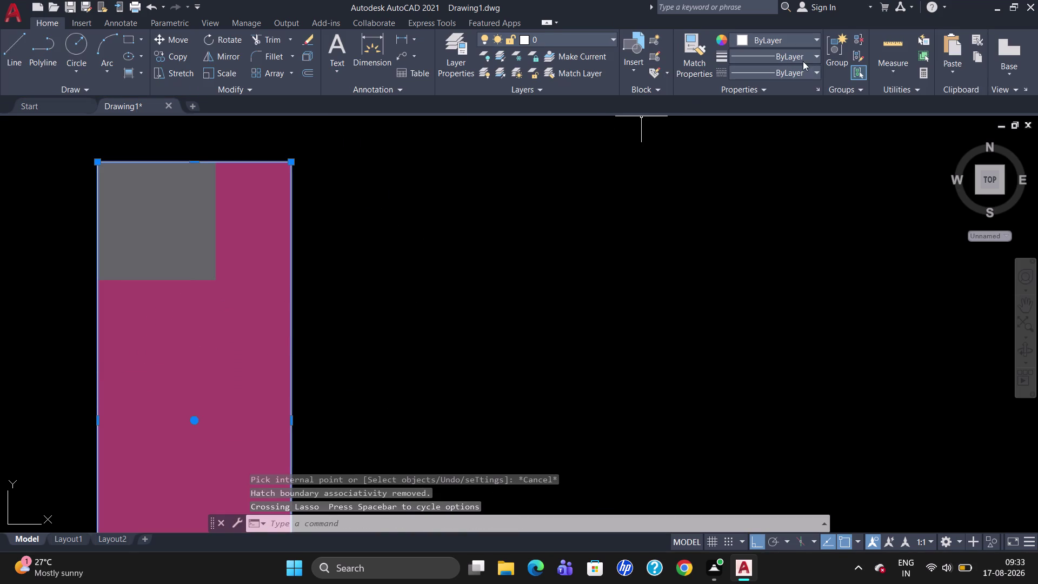
click(834, 62)
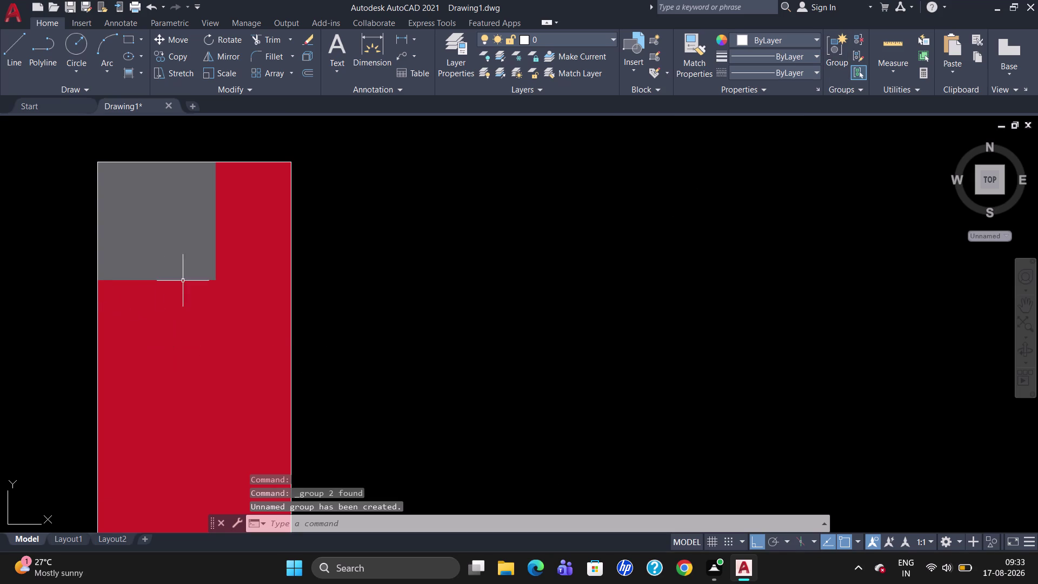
Window-select the grouped red-and-grey column and start copying it with CO.
scroll(down, 3)
scroll(up, 3)
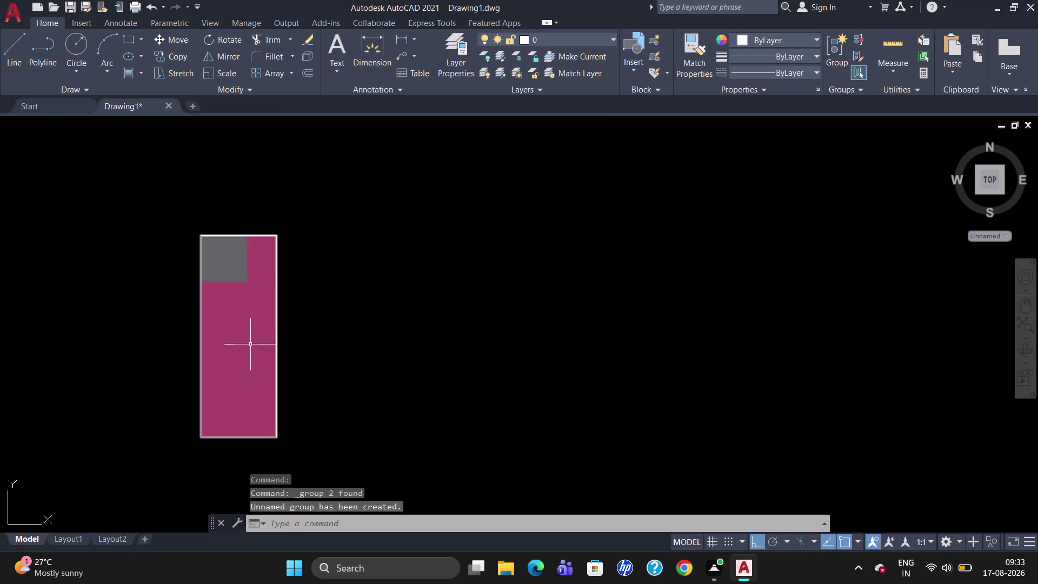
drag(322, 433, 185, 449)
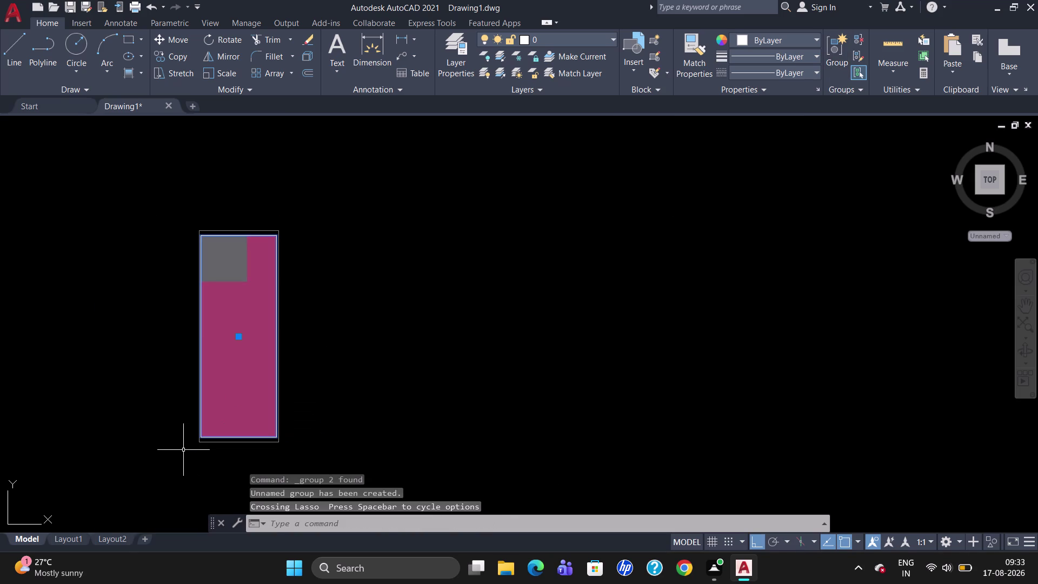
text(CO)
key(Return)
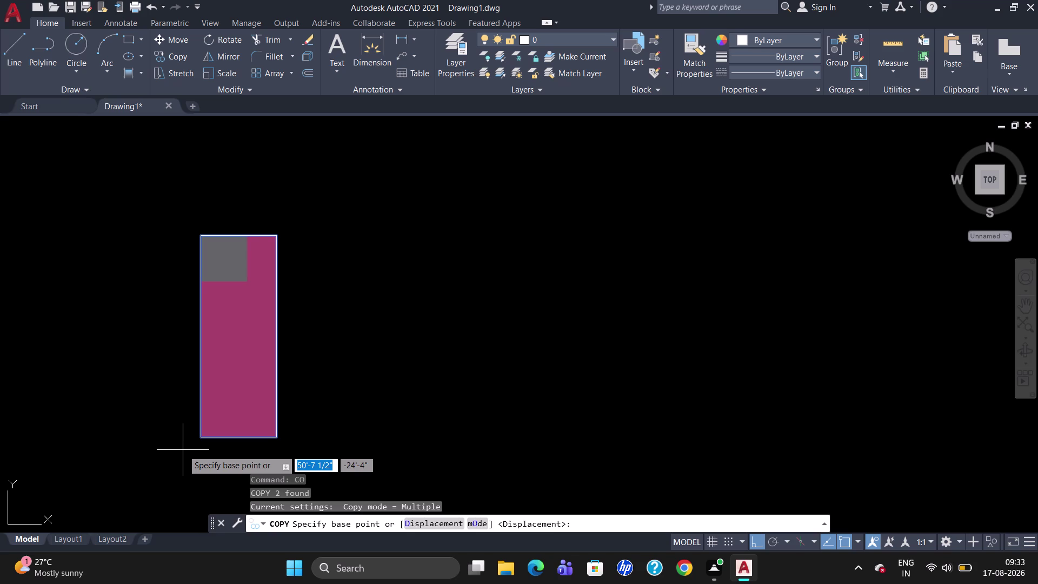
Zoom to the column and pick its base point for the copy.
scroll(down, 3)
scroll(up, 3)
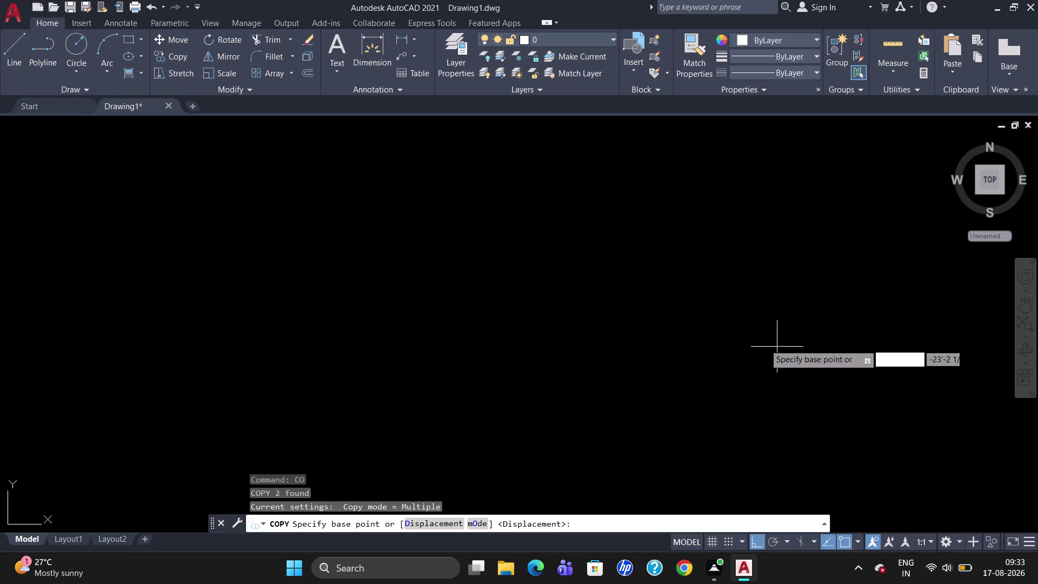
scroll(down, 3)
scroll(up, 3)
scroll(down, 3)
scroll(down, 3)
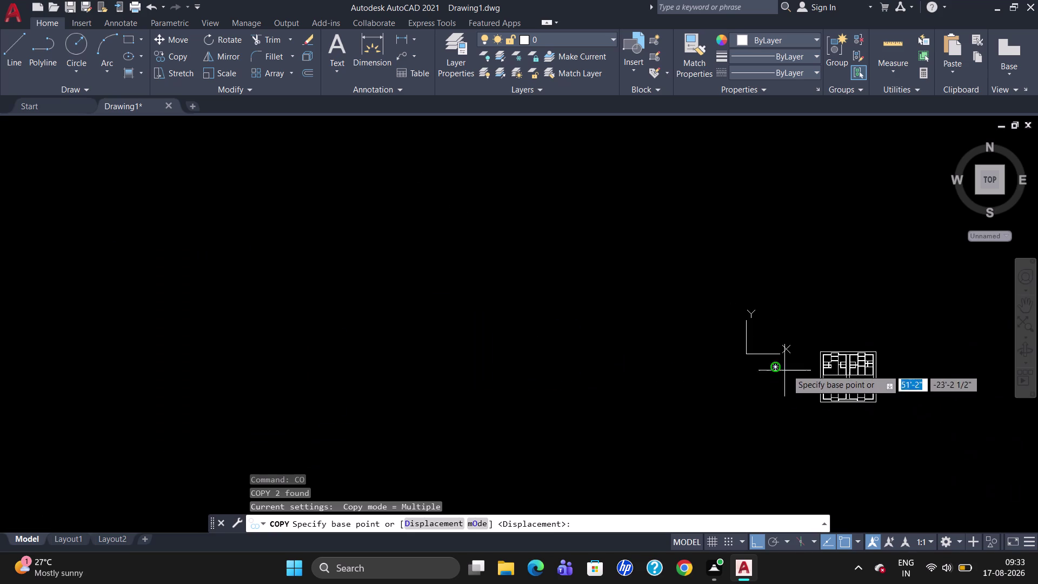
scroll(up, 3)
scroll(up, 3)
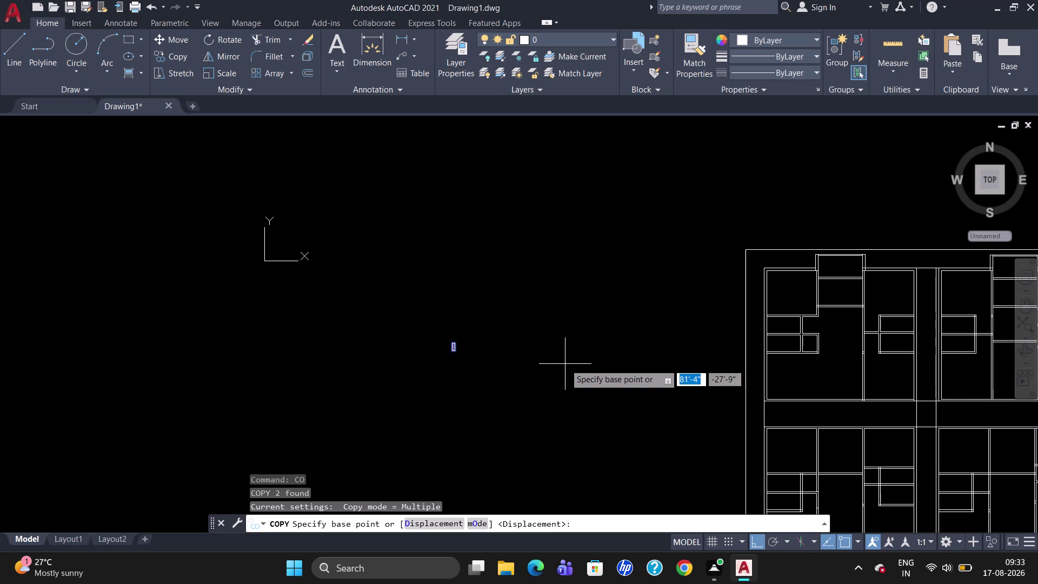
scroll(up, 3)
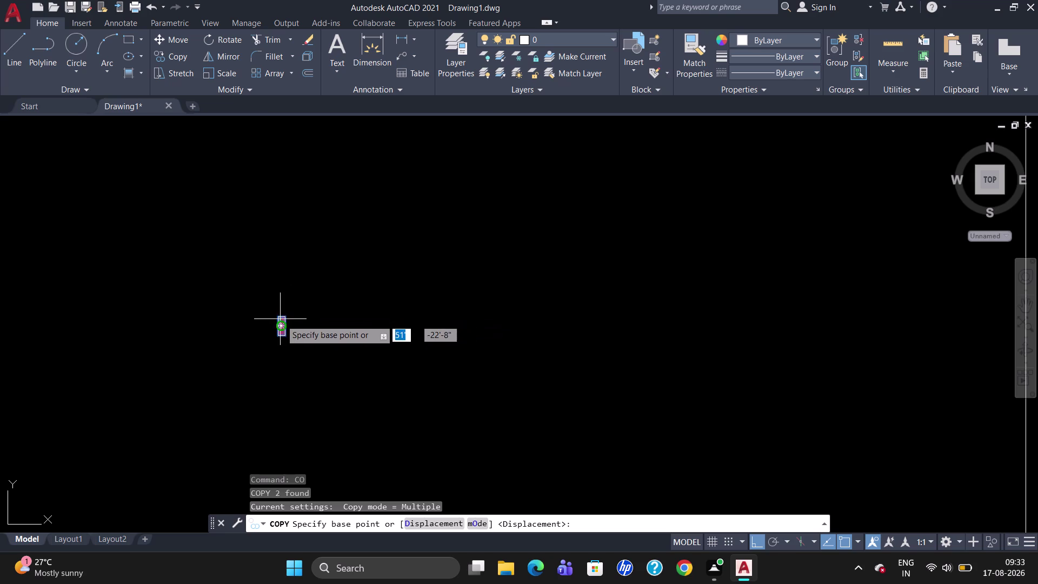
click(286, 313)
Place a column copy at the wall junction, then erase the misplaced copy.
scroll(down, 3)
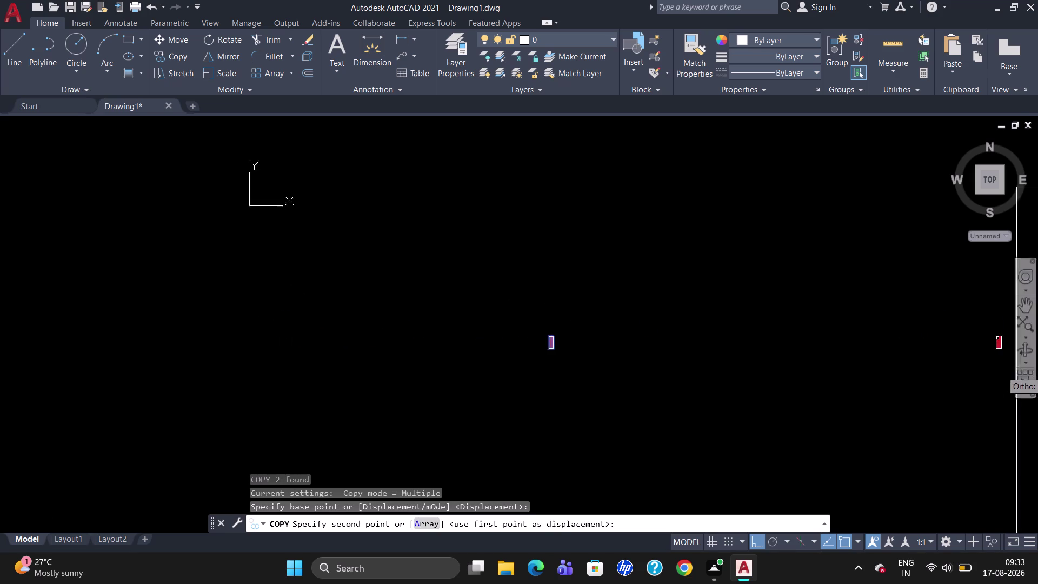
scroll(up, 3)
scroll(down, 3)
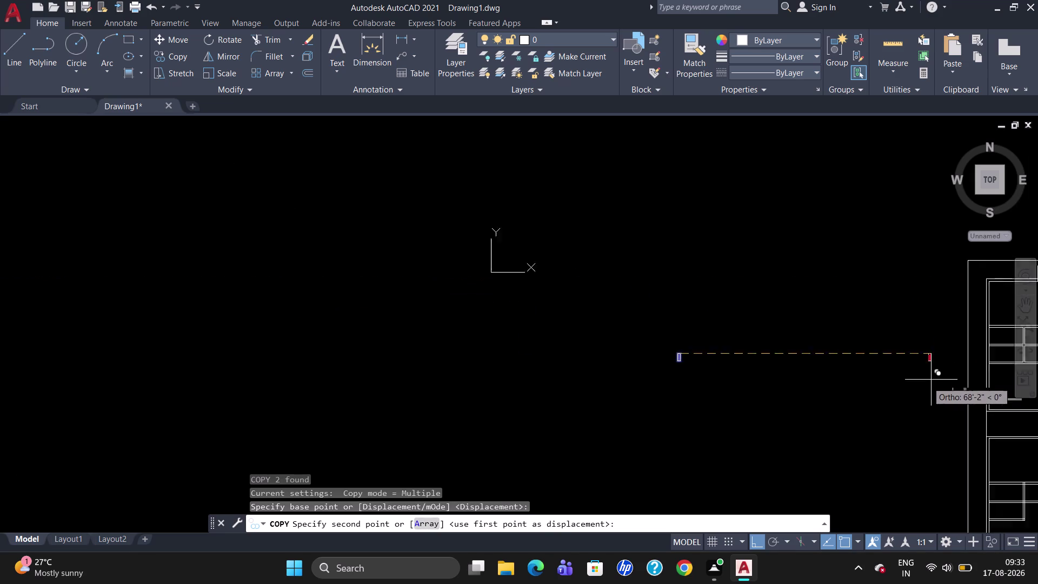
scroll(up, 3)
scroll(down, 3)
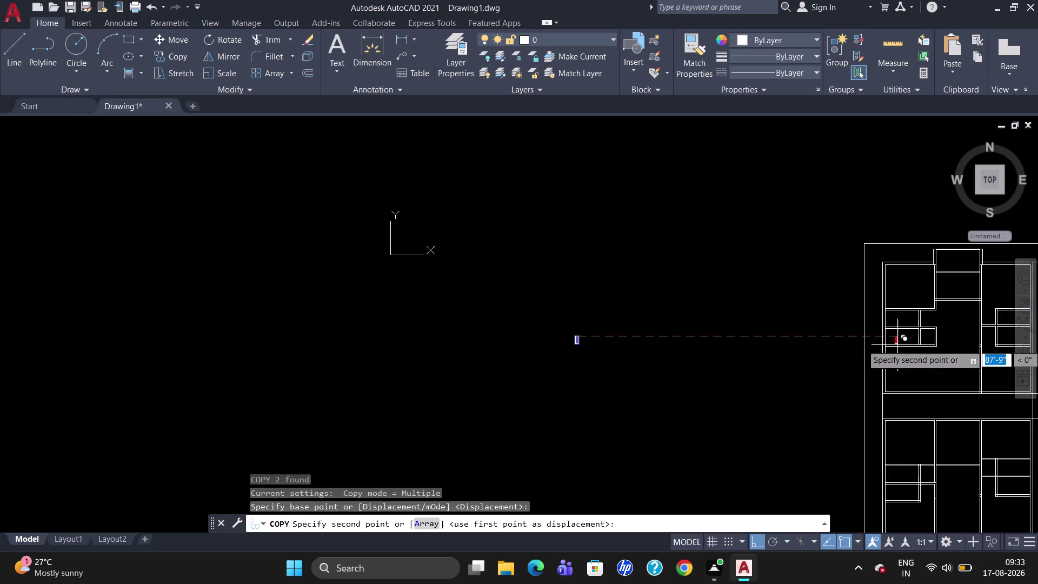
scroll(up, 3)
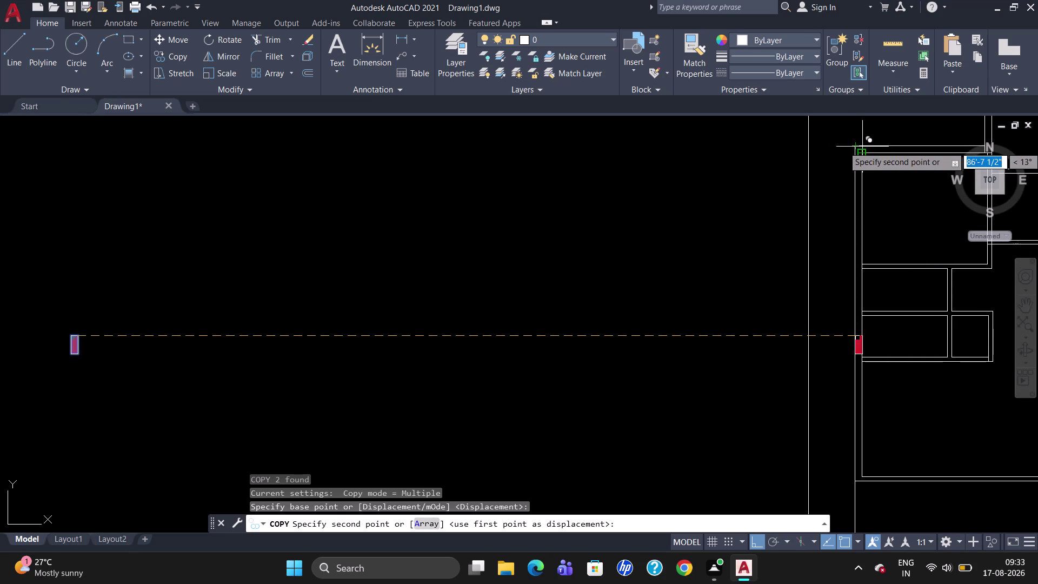
click(862, 145)
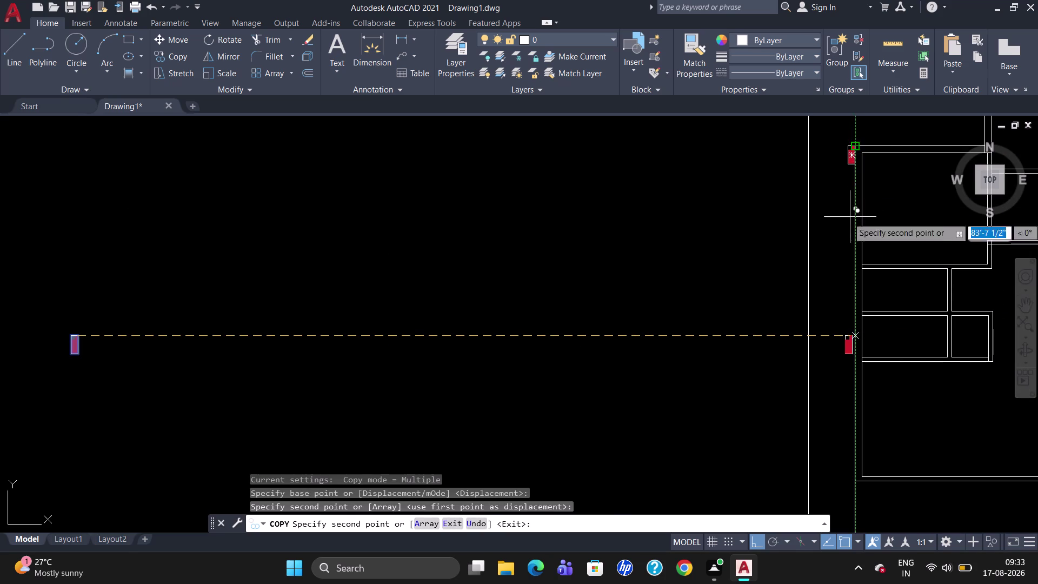
key(Escape)
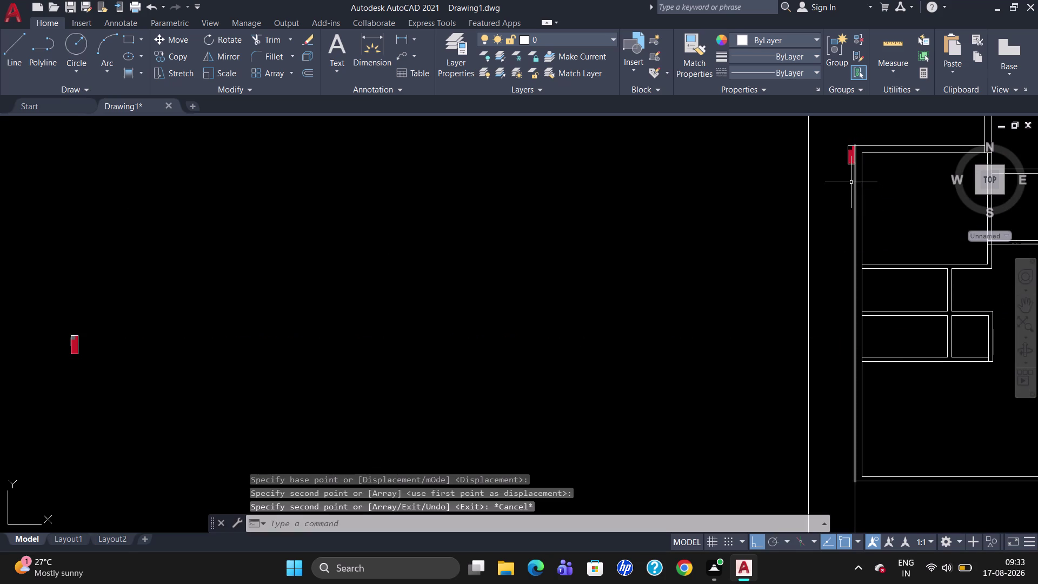
click(849, 161)
key(Delete)
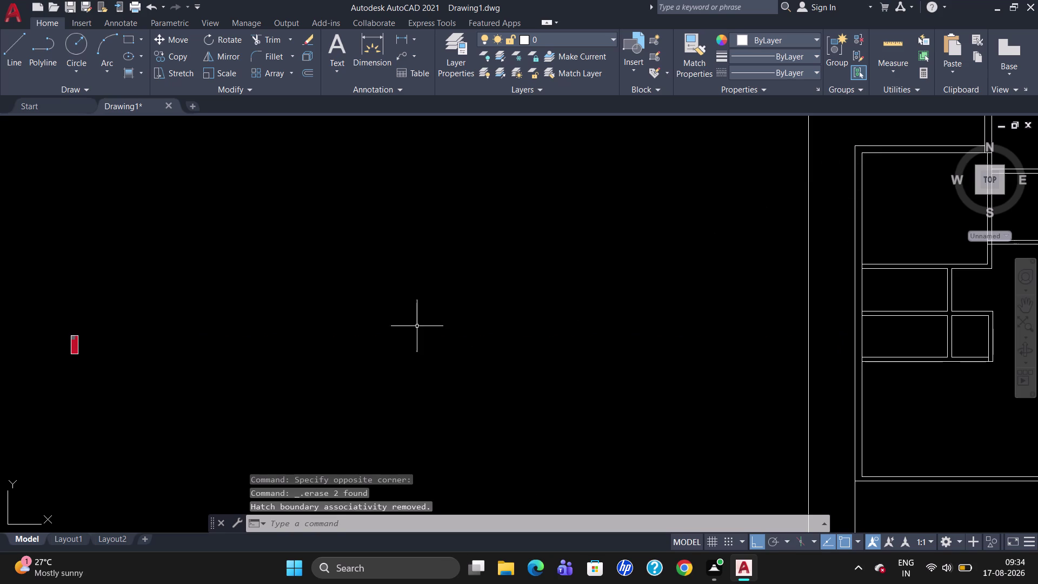
Select the column's grey fill and red parts and group them.
scroll(up, 3)
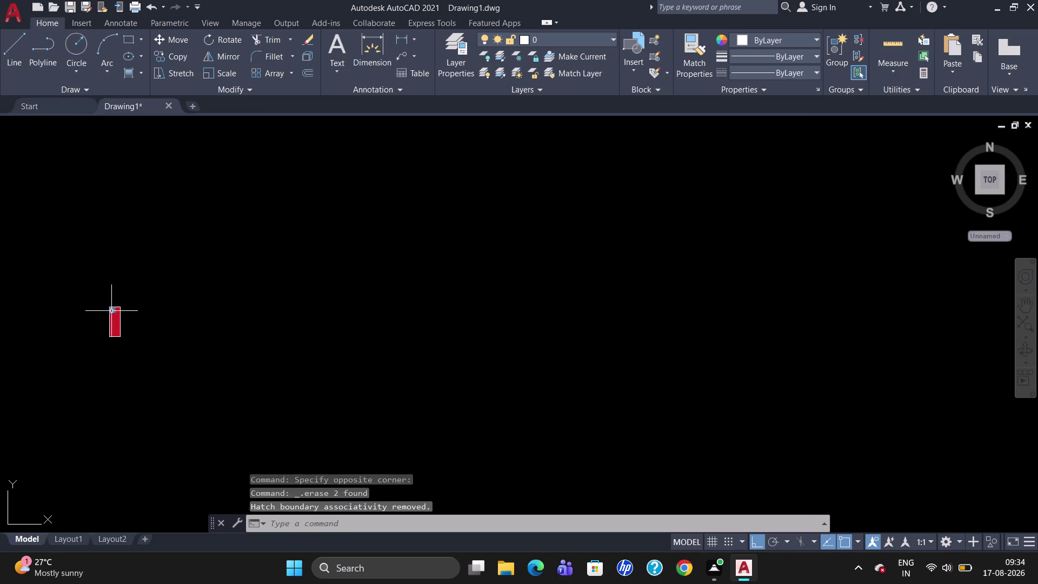
click(111, 311)
scroll(up, 3)
scroll(up, 3)
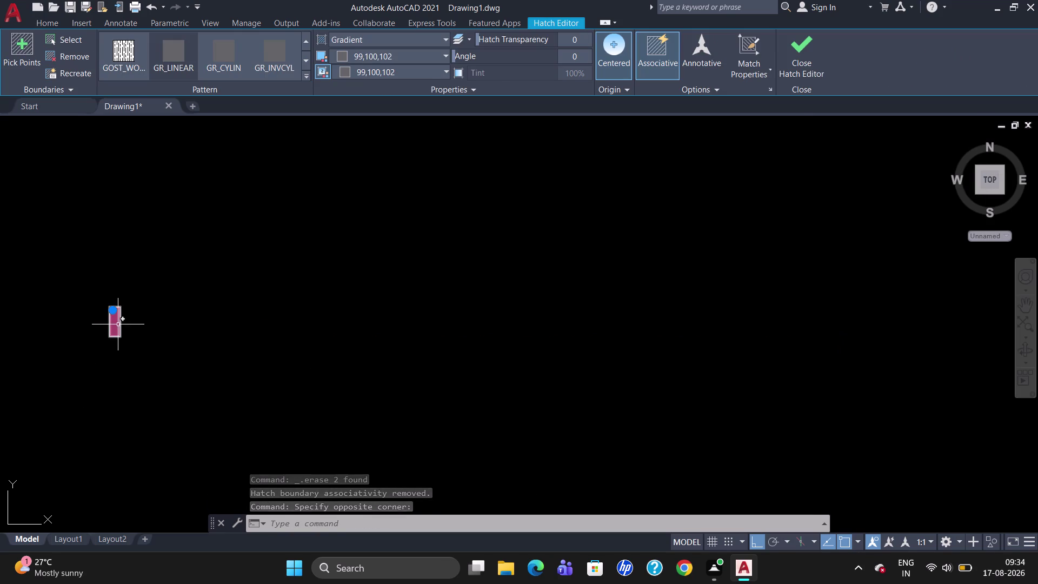
click(118, 325)
click(841, 47)
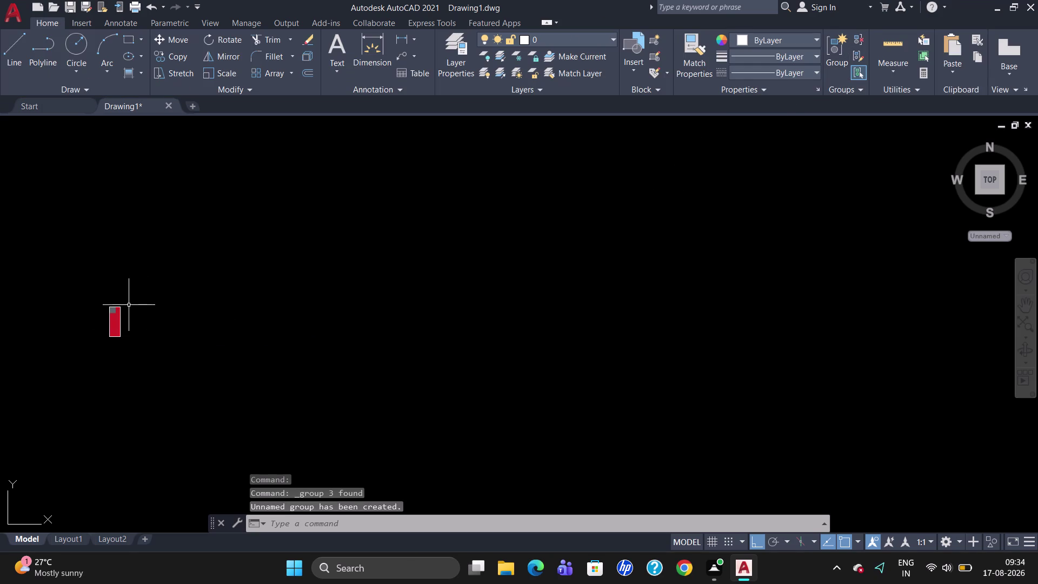
Start the COPY command with CO.
key(c)
key(o)
key(Return)
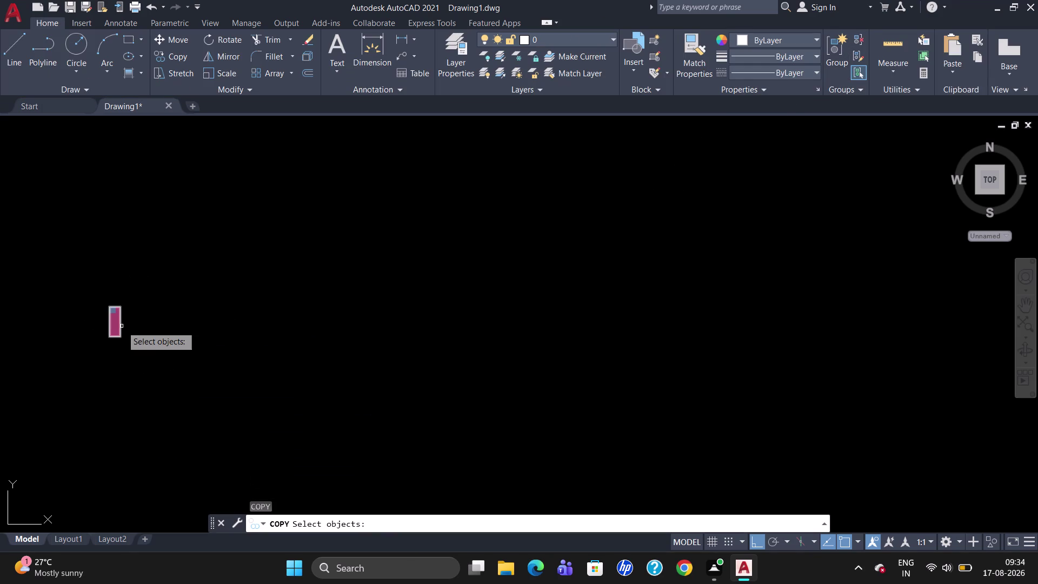
Copy the red column block from its corner and place one copy toward the plan.
click(119, 327)
key(Return)
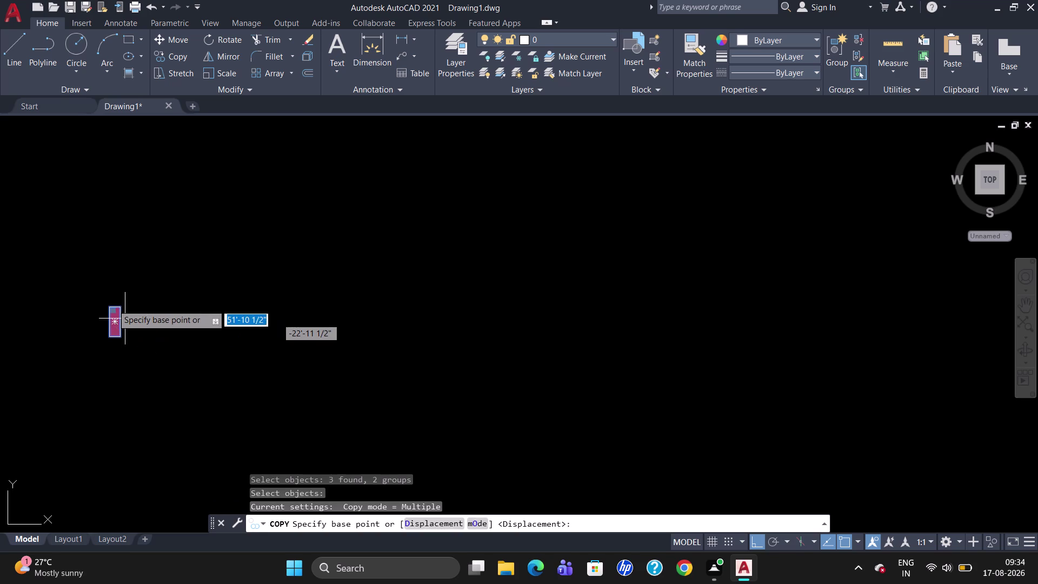
click(107, 312)
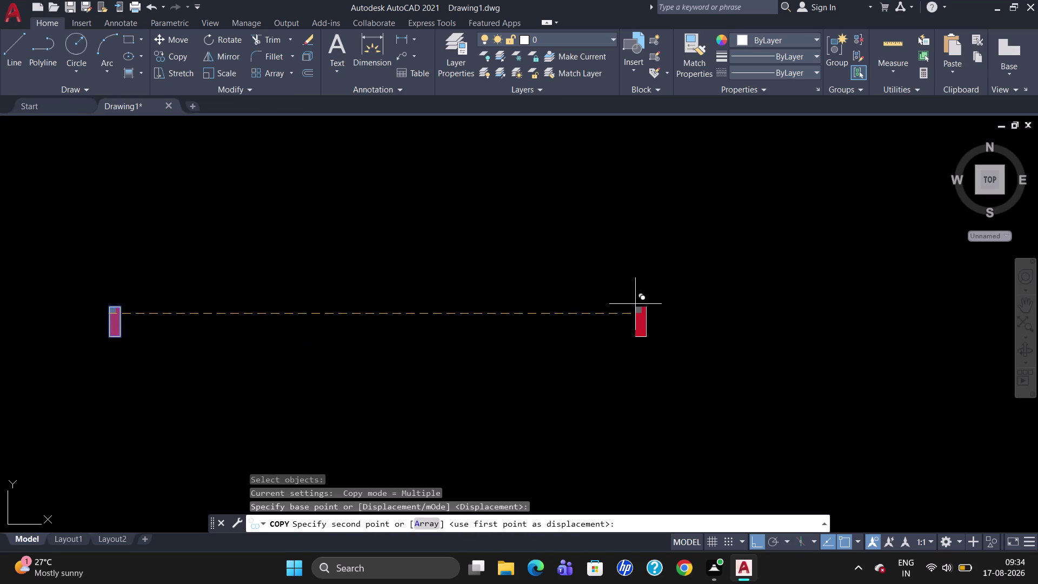
scroll(down, 3)
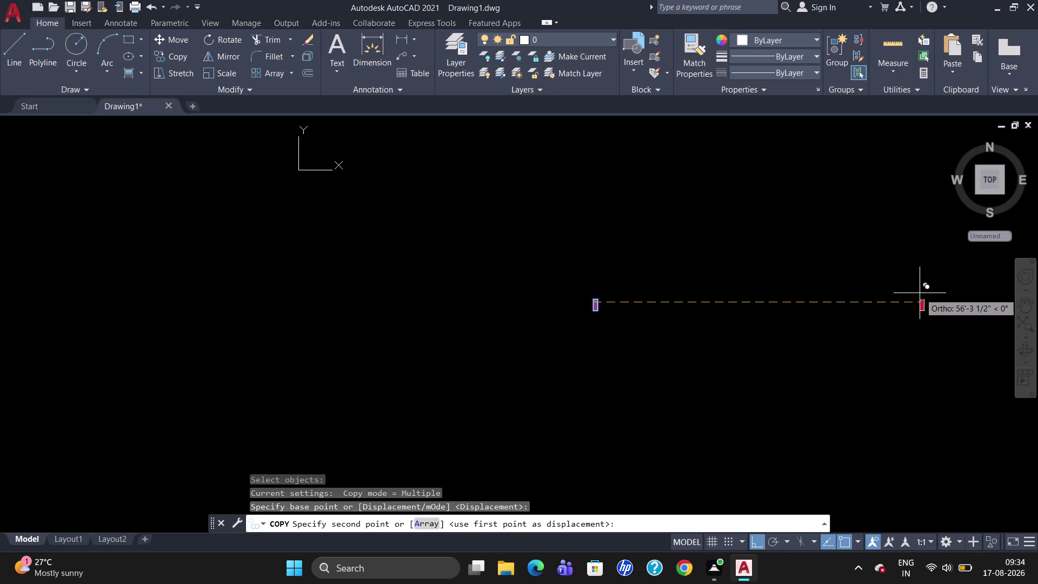
click(778, 542)
Zoom toward the apartment floor plan, then cancel the ongoing copy.
scroll(down, 3)
scroll(down, 3)
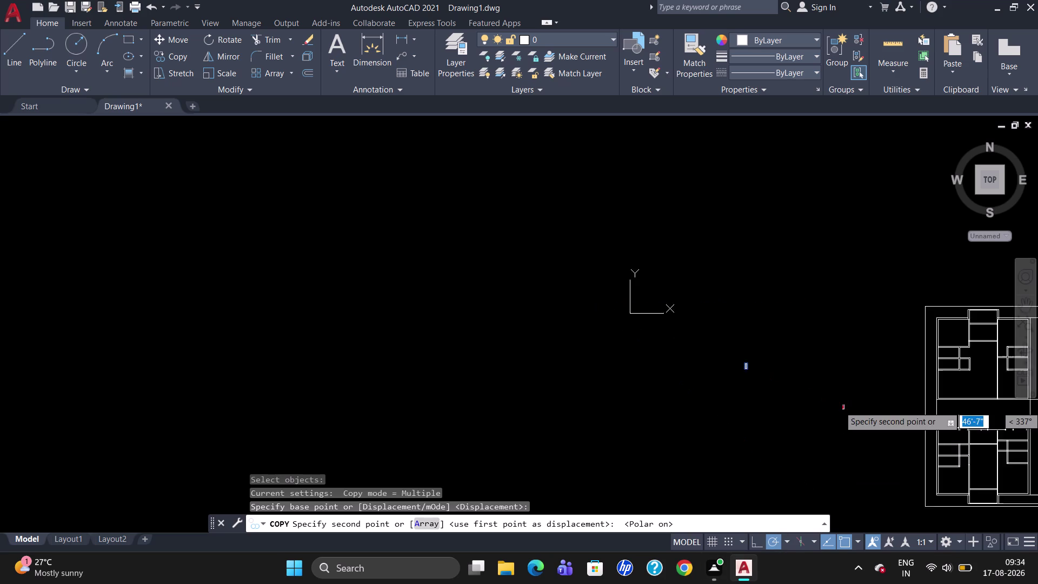
scroll(up, 3)
scroll(up, 3)
scroll(down, 3)
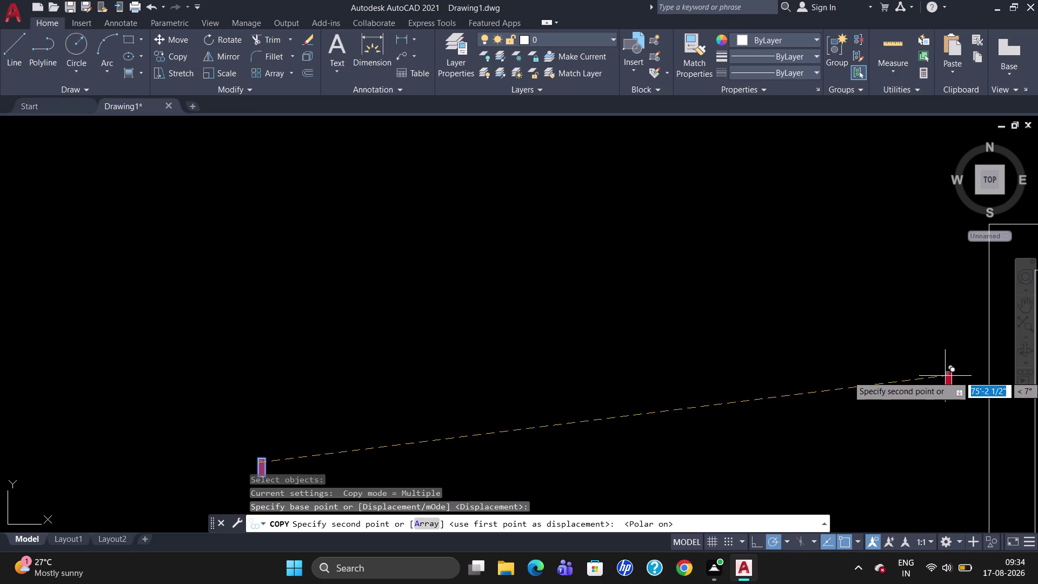
scroll(down, 3)
scroll(up, 3)
scroll(down, 3)
scroll(down, 3)
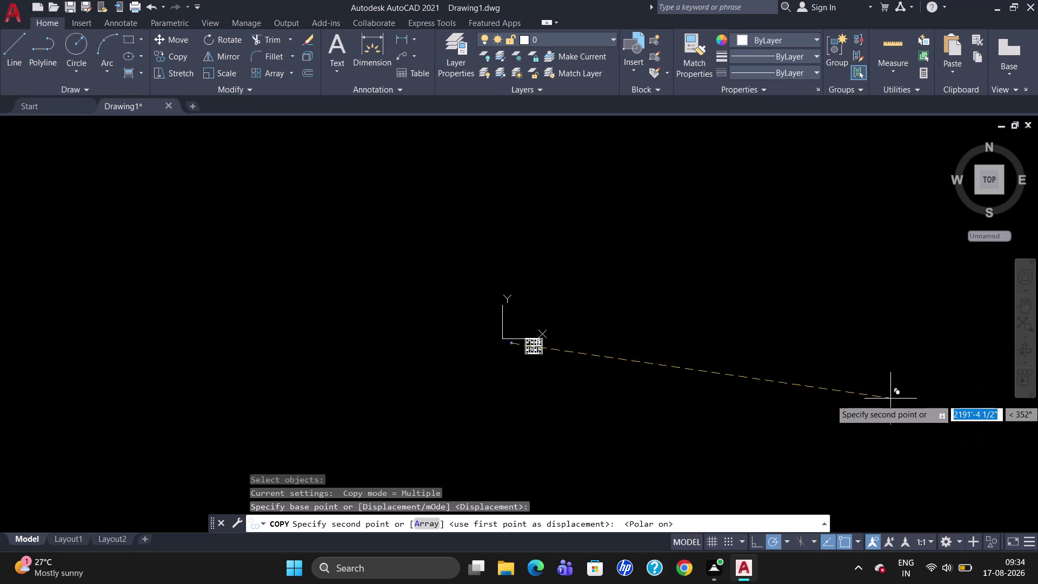
scroll(up, 3)
scroll(down, 3)
scroll(down, 3)
scroll(down, 3)
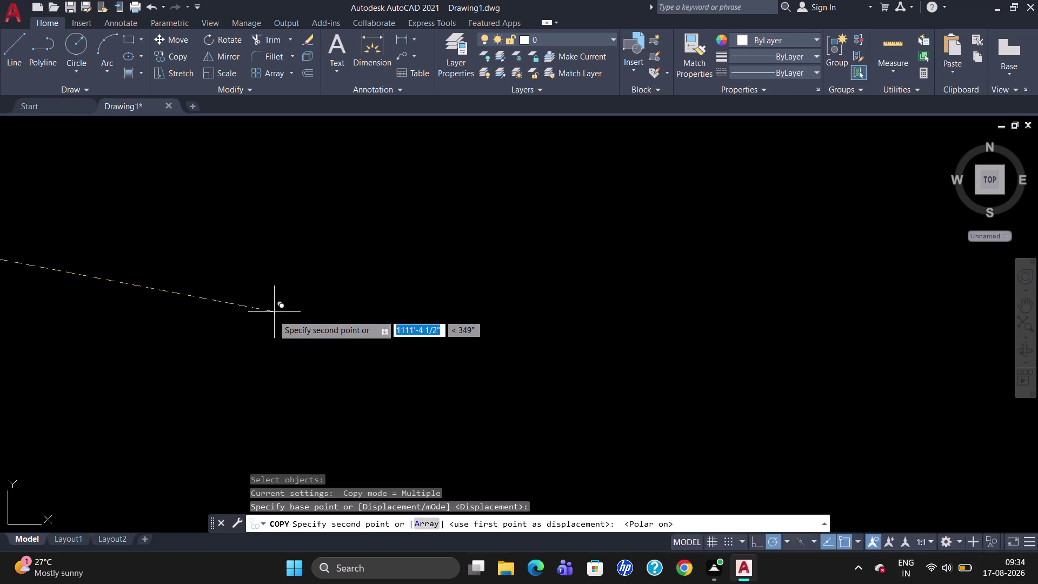
scroll(down, 3)
scroll(down, 3)
scroll(down, 3)
scroll(up, 3)
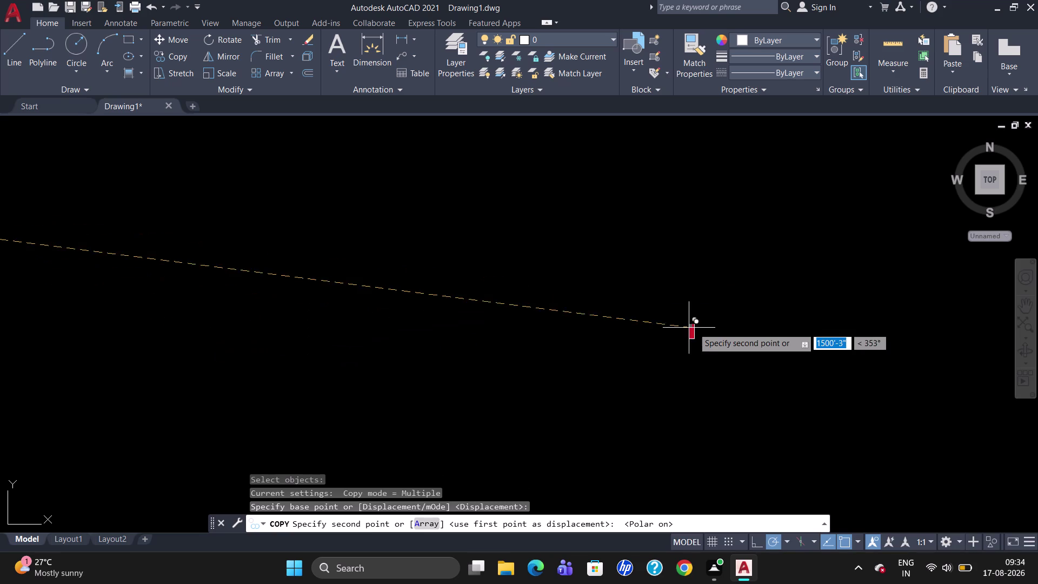
scroll(down, 3)
scroll(up, 3)
scroll(down, 3)
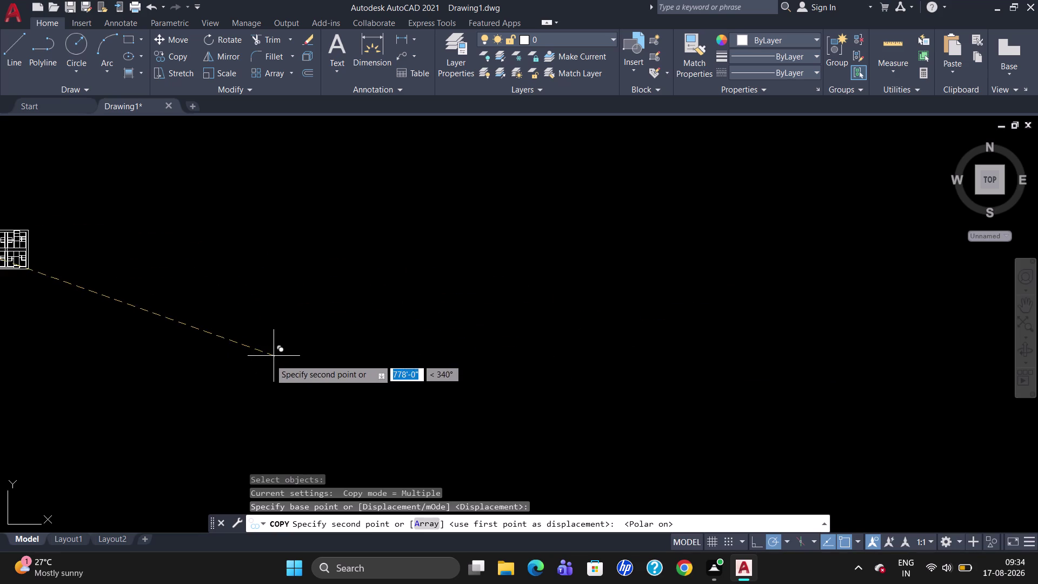
scroll(down, 3)
scroll(up, 3)
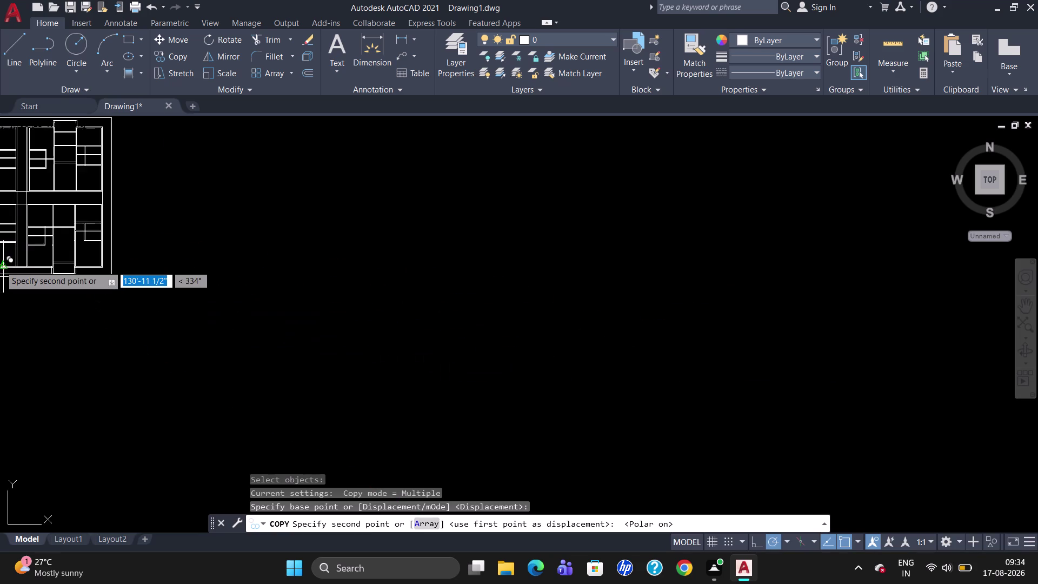
scroll(up, 3)
scroll(down, 3)
scroll(up, 3)
scroll(down, 3)
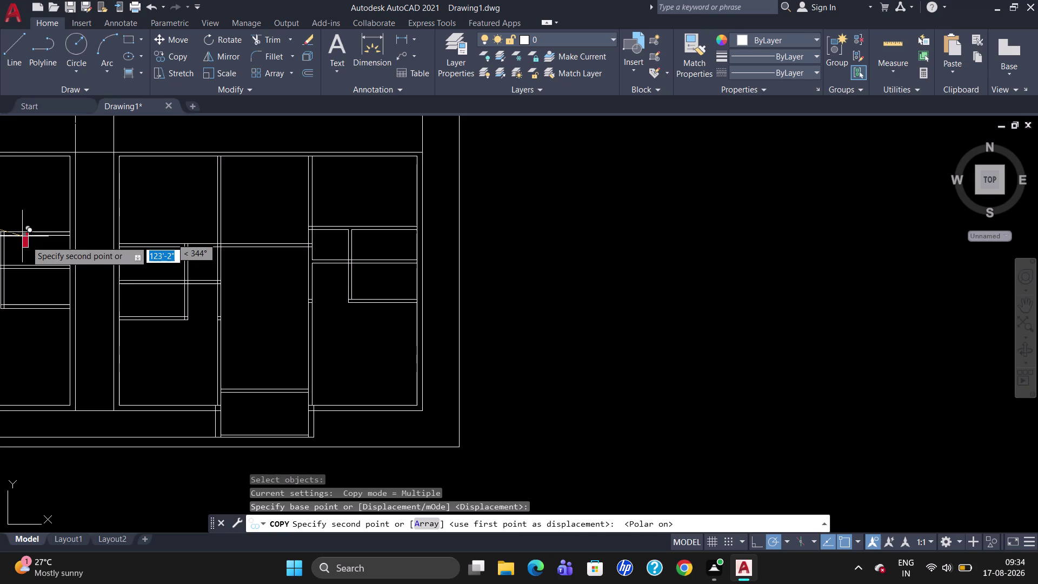
scroll(down, 3)
scroll(up, 3)
scroll(down, 3)
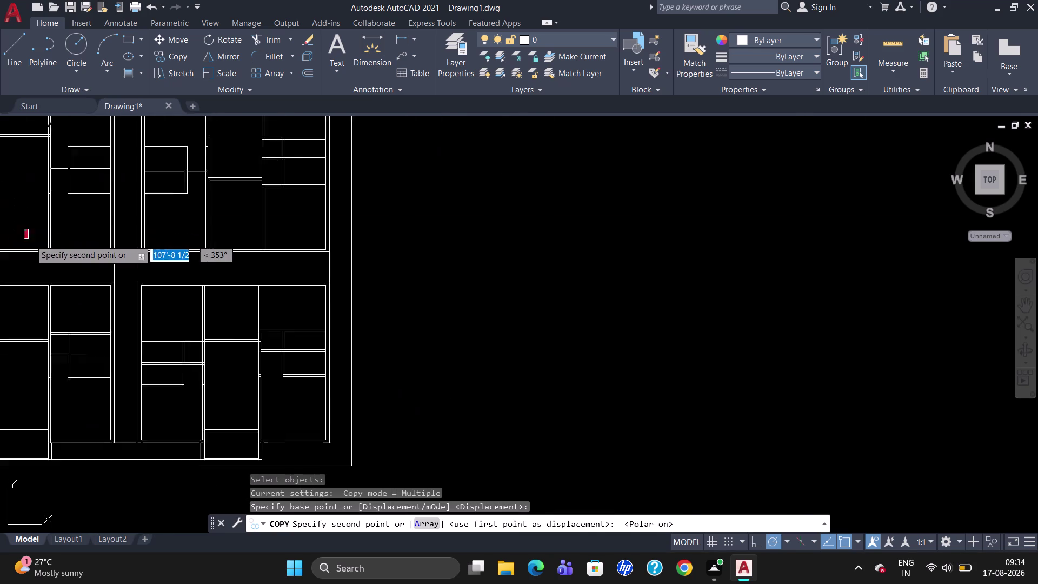
scroll(up, 3)
scroll(down, 3)
scroll(up, 3)
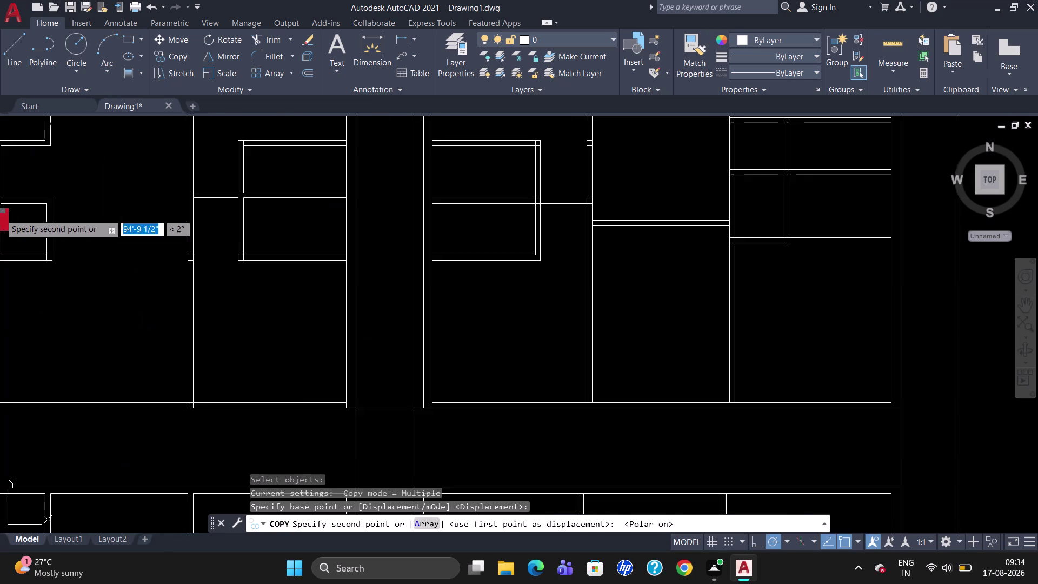
scroll(up, 3)
scroll(down, 3)
scroll(up, 3)
scroll(down, 3)
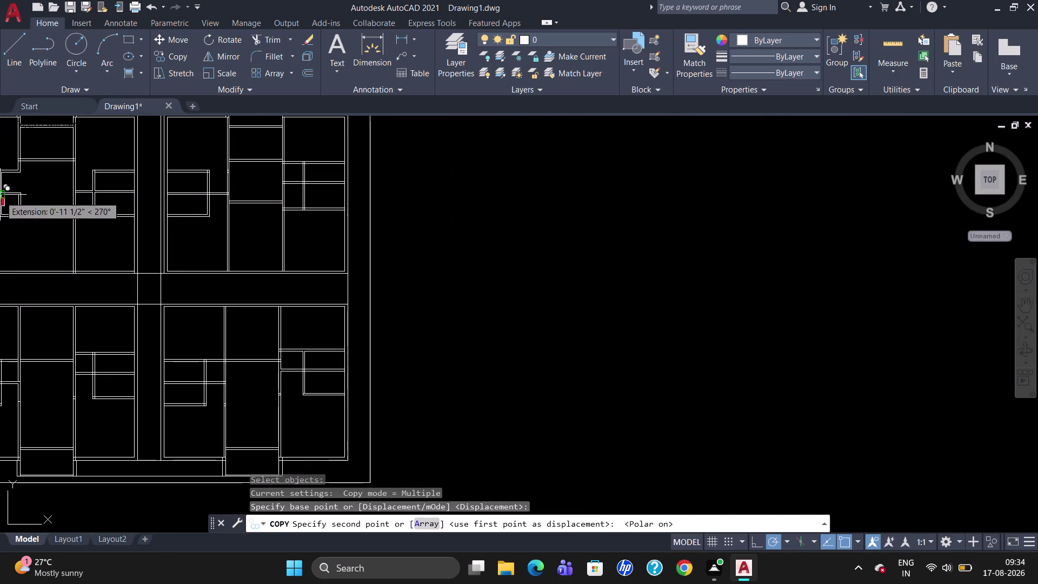
scroll(up, 3)
scroll(down, 3)
scroll(up, 3)
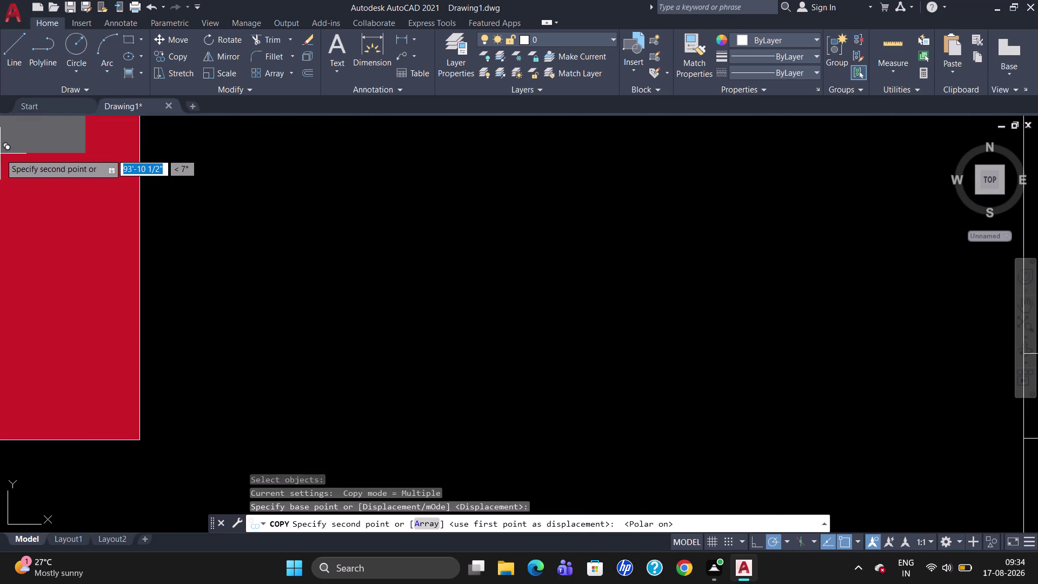
scroll(up, 3)
scroll(down, 3)
scroll(down, 3)
scroll(down, 3)
scroll(down, 3)
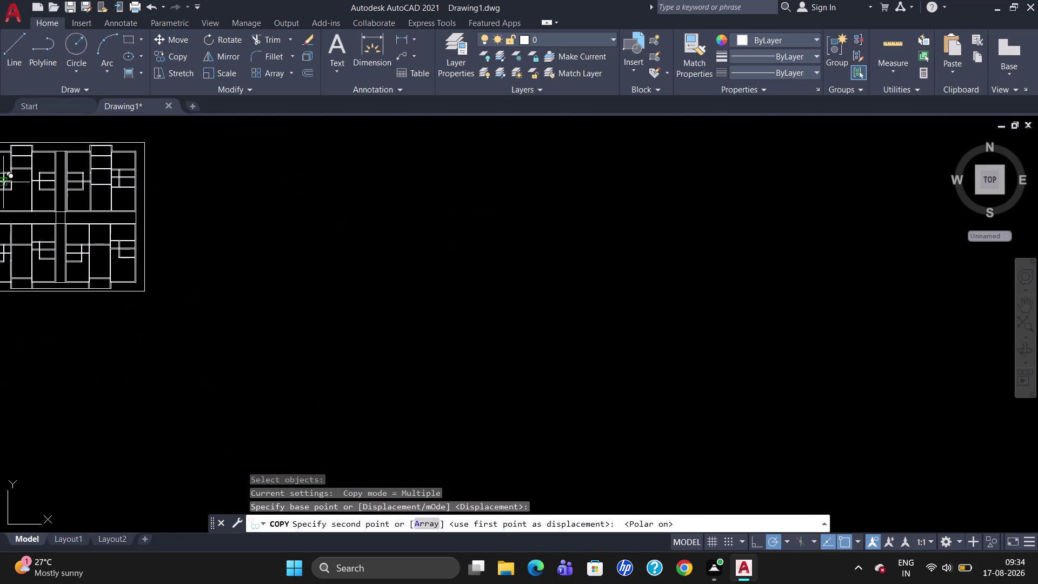
key(Escape)
Zoom in and out around the floor plan to inspect the stray column copies.
scroll(up, 3)
scroll(down, 3)
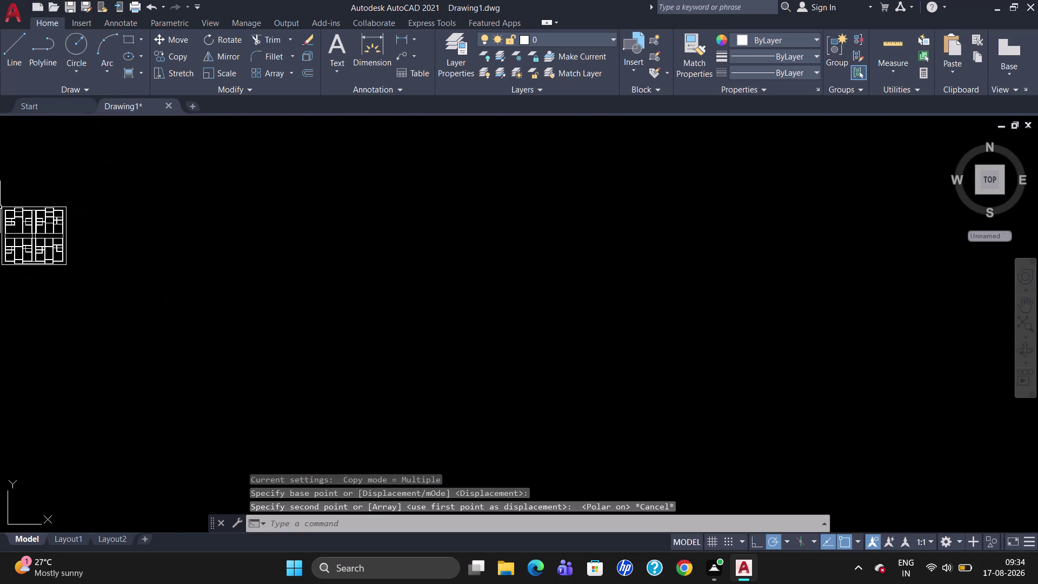
scroll(up, 3)
scroll(down, 3)
scroll(up, 3)
scroll(down, 3)
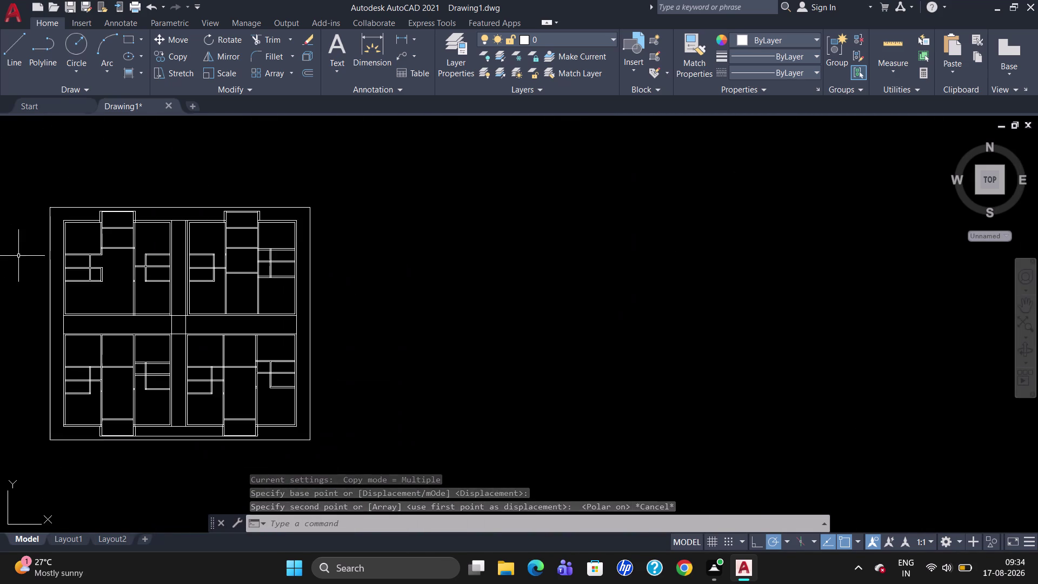
scroll(up, 3)
scroll(down, 3)
scroll(up, 3)
scroll(down, 3)
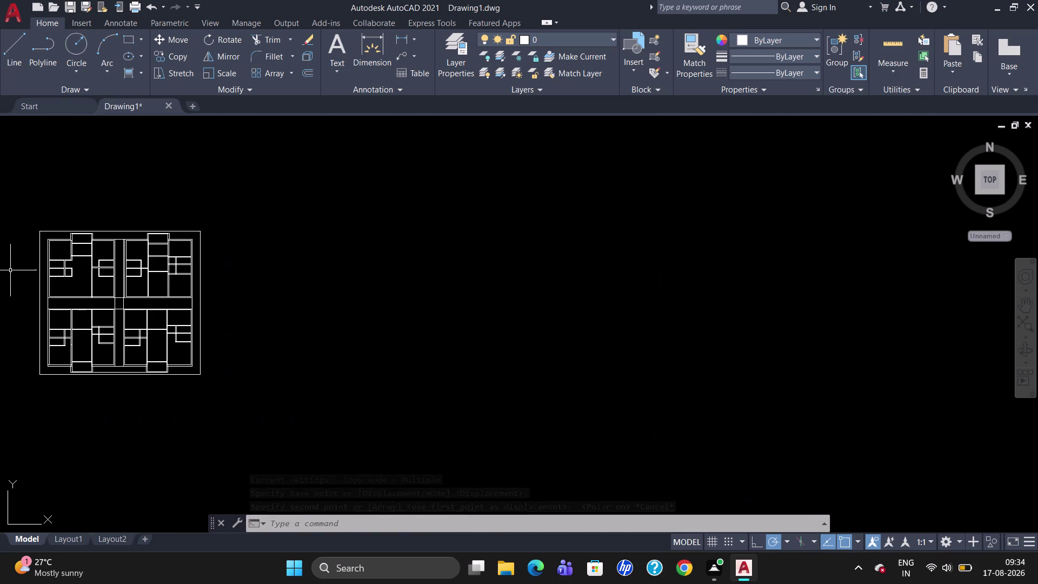
scroll(up, 3)
scroll(down, 3)
scroll(down, 3)
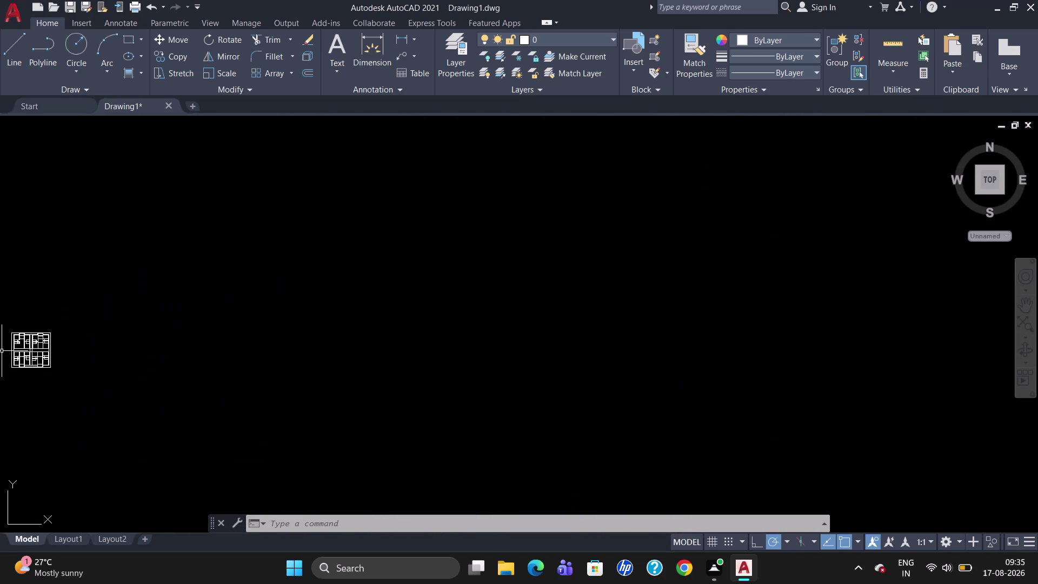
scroll(down, 3)
scroll(up, 3)
scroll(up, 3)
scroll(down, 3)
scroll(down, 3)
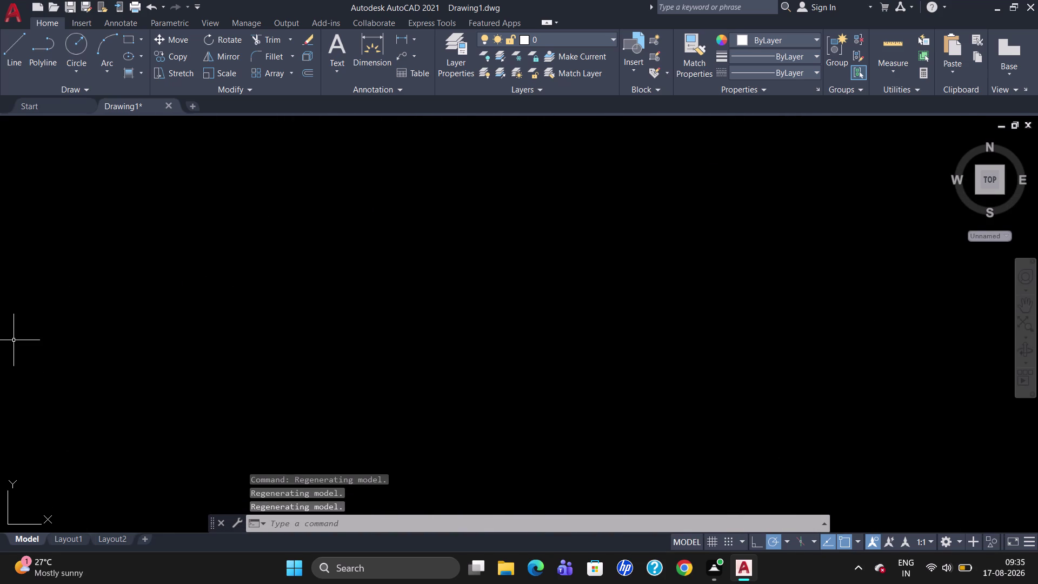
Undo five recent actions, removing the stray column copies and the earlier grouping.
scroll(down, 3)
key(u)
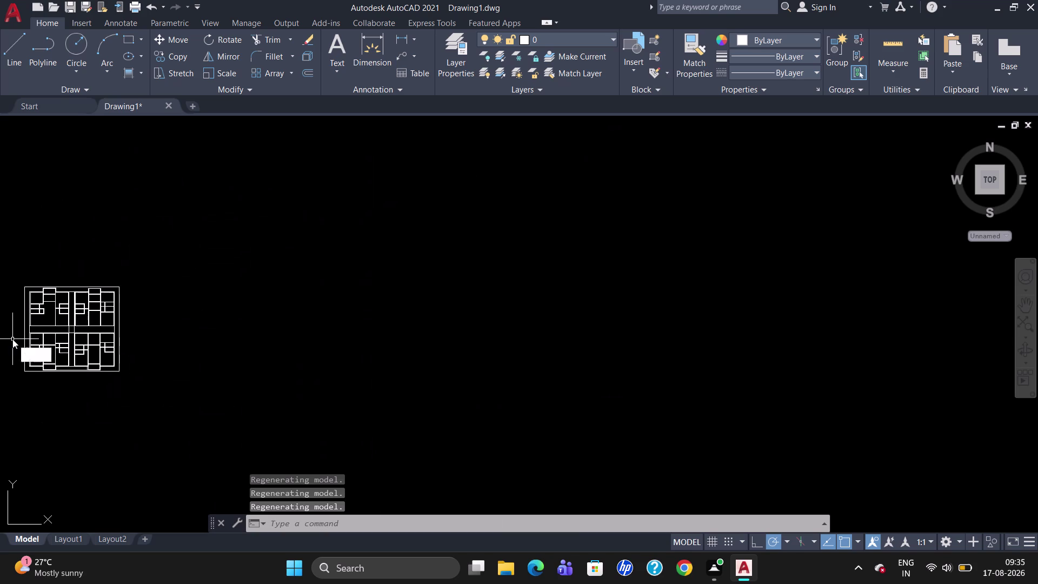
key(Return)
key(u)
key(Return)
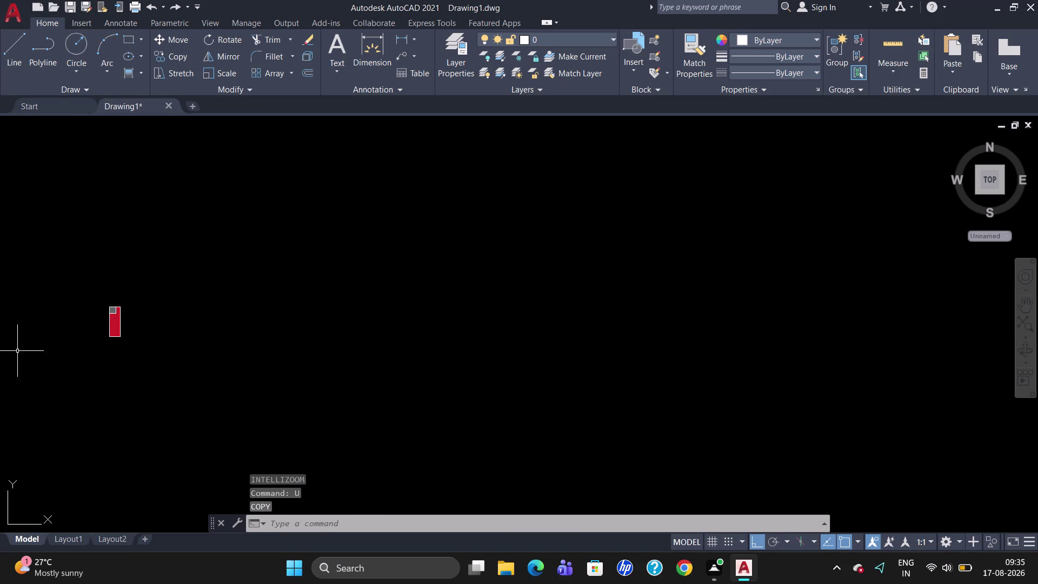
key(u)
key(Return)
key(u)
key(Return)
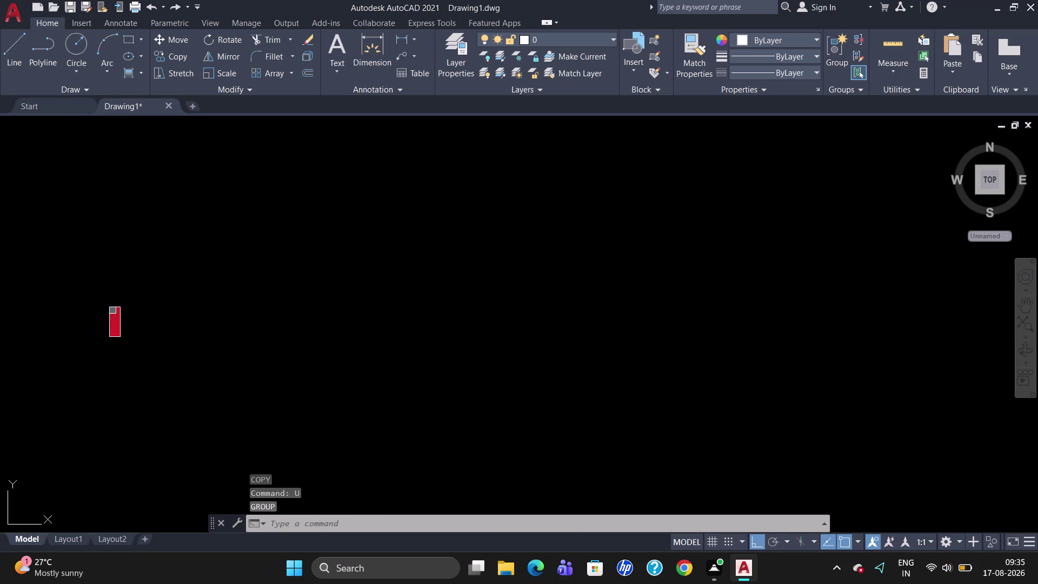
key(u)
key(Return)
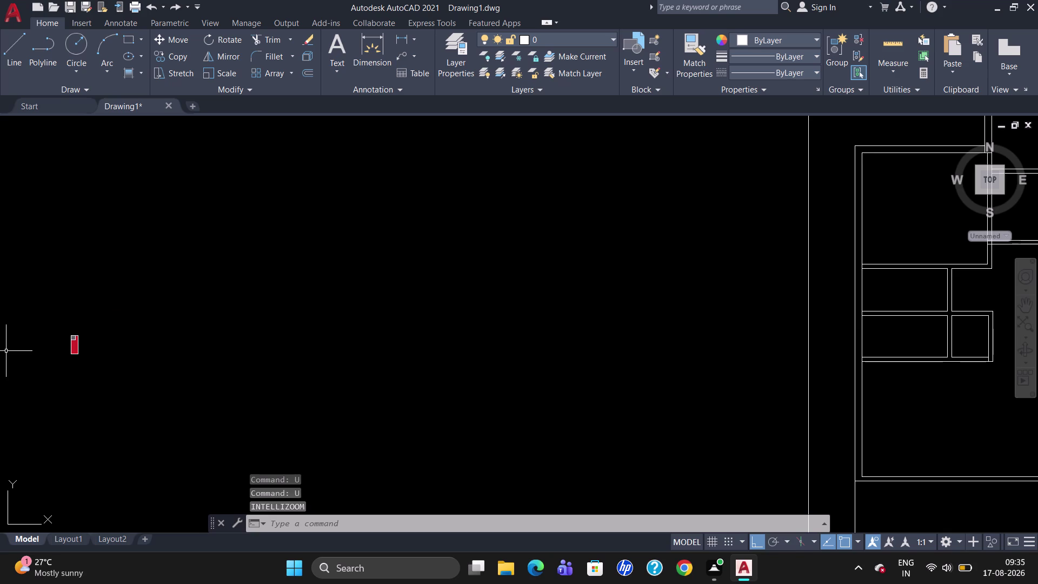
Group the red column's six pieces into one unnamed group, then start COPY (CO).
drag(106, 352, 33, 353)
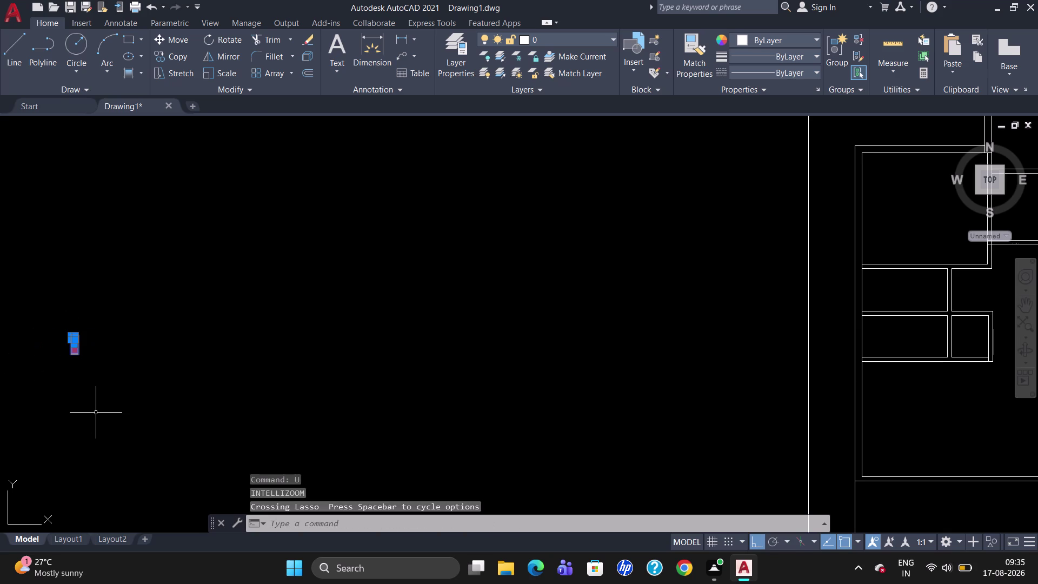
click(839, 65)
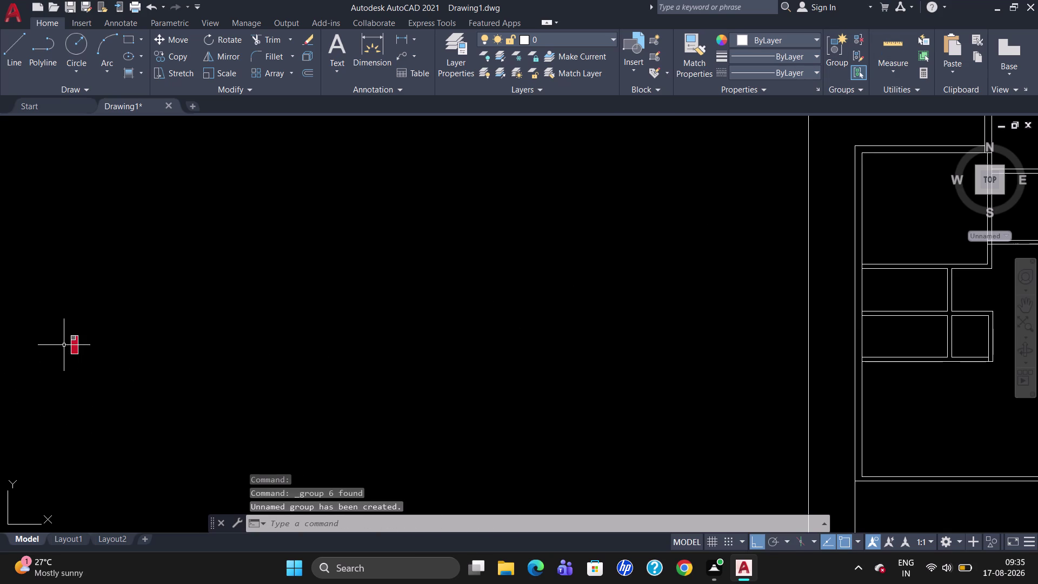
text(C)
text(O)
key(Return)
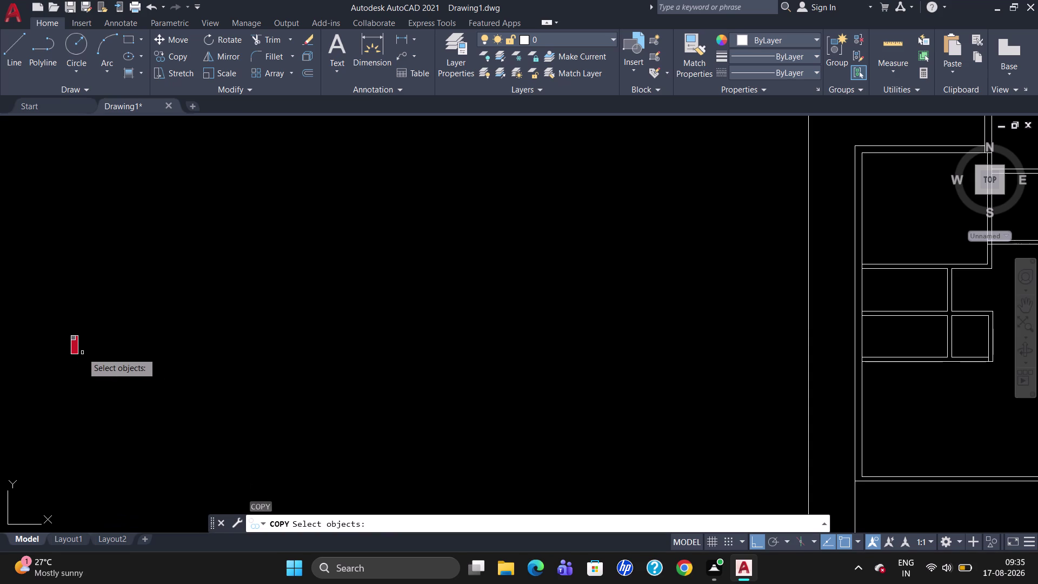
Copy the grouped column from its corner to the top of the left outer wall.
click(79, 349)
key(Return)
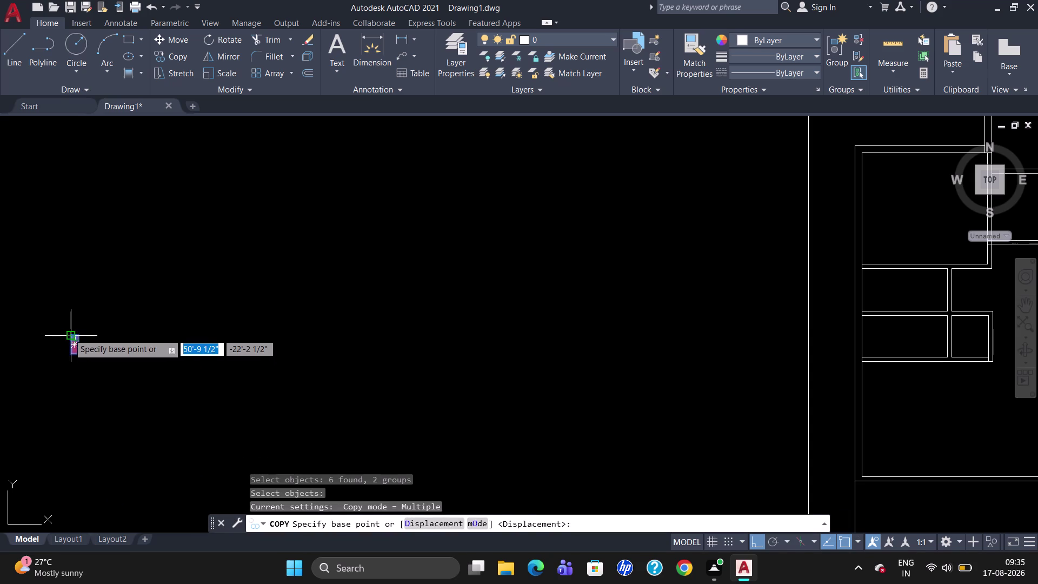
click(69, 334)
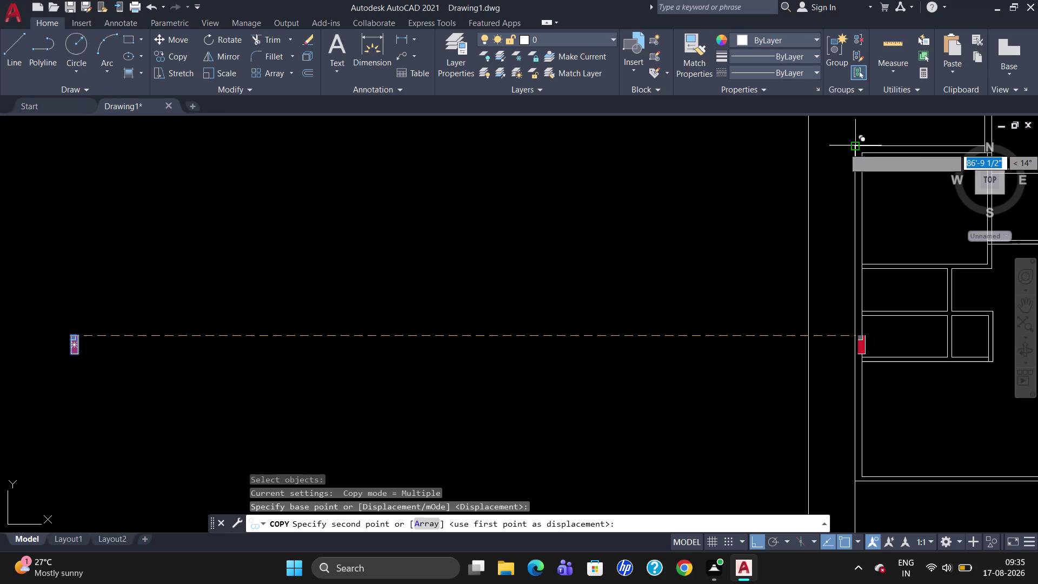
scroll(up, 3)
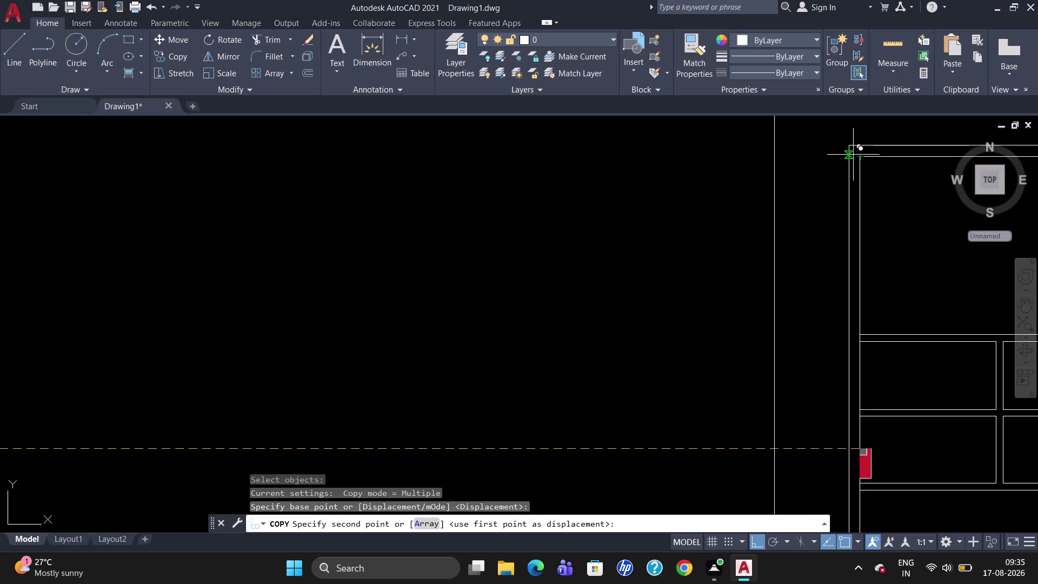
click(851, 149)
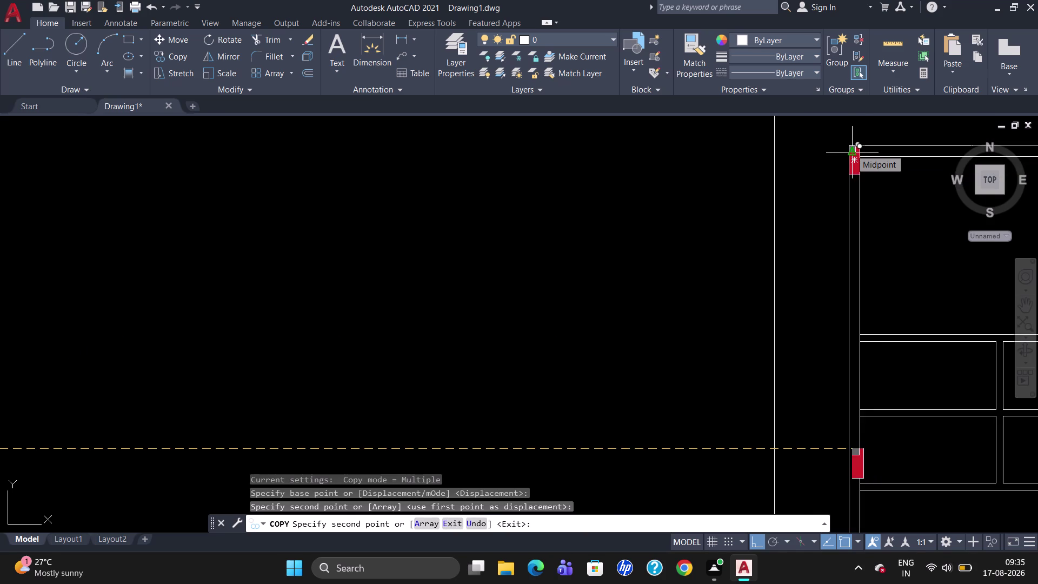
Place three more column copies at the wall junction, lower junction, and further down.
scroll(down, 3)
scroll(down, 3)
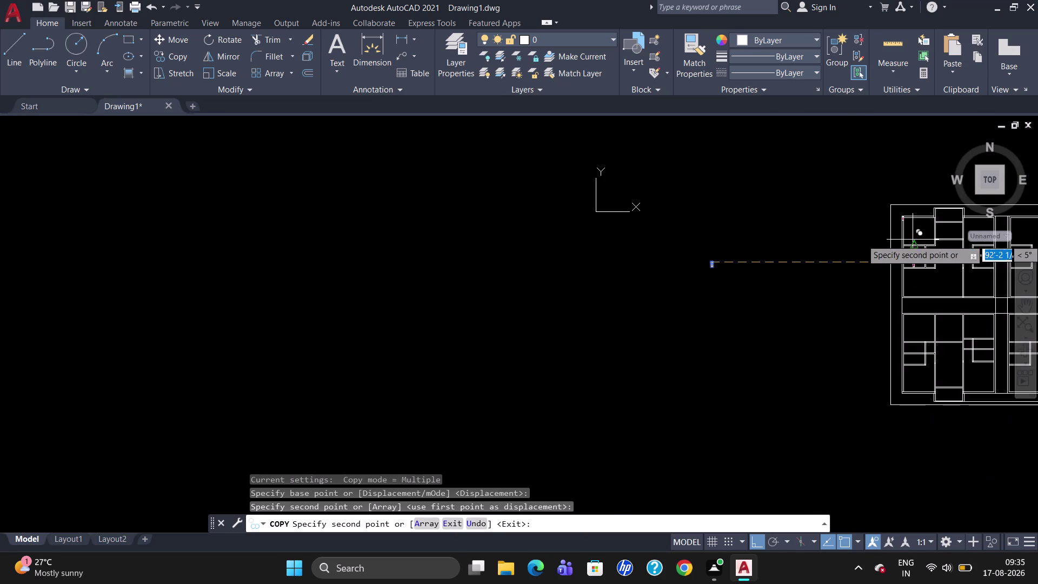
scroll(up, 3)
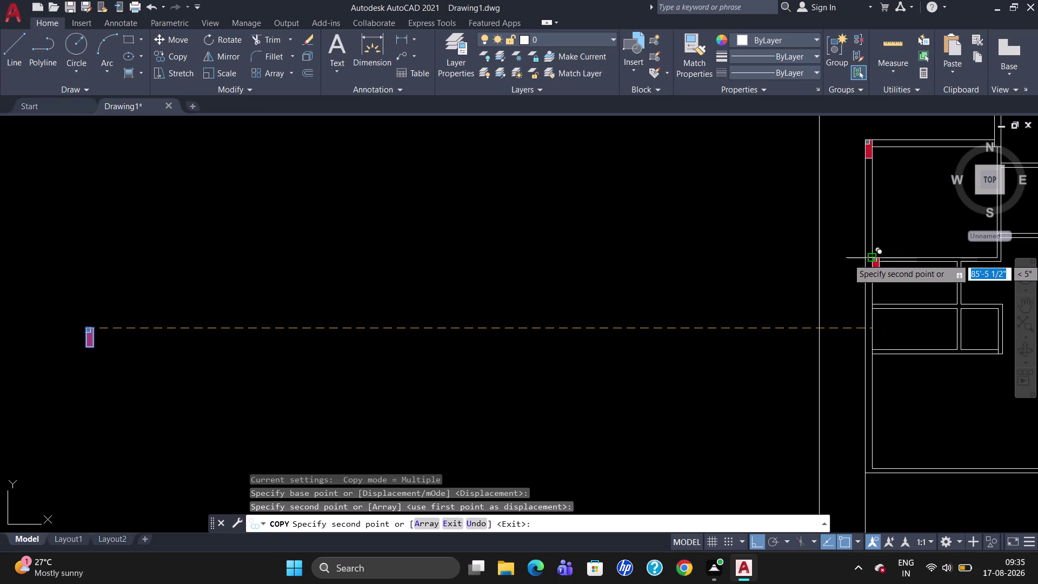
scroll(up, 3)
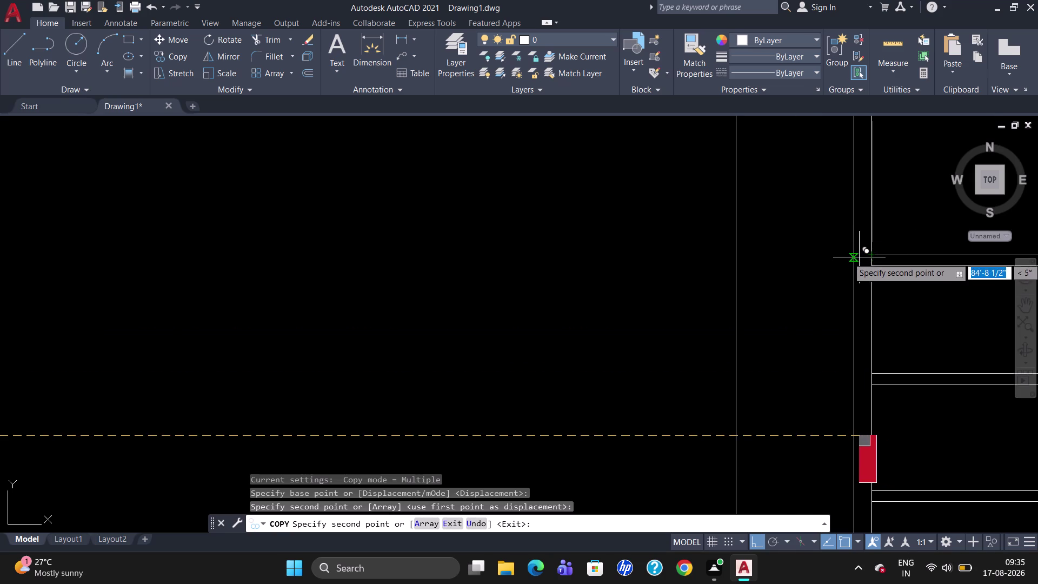
click(859, 255)
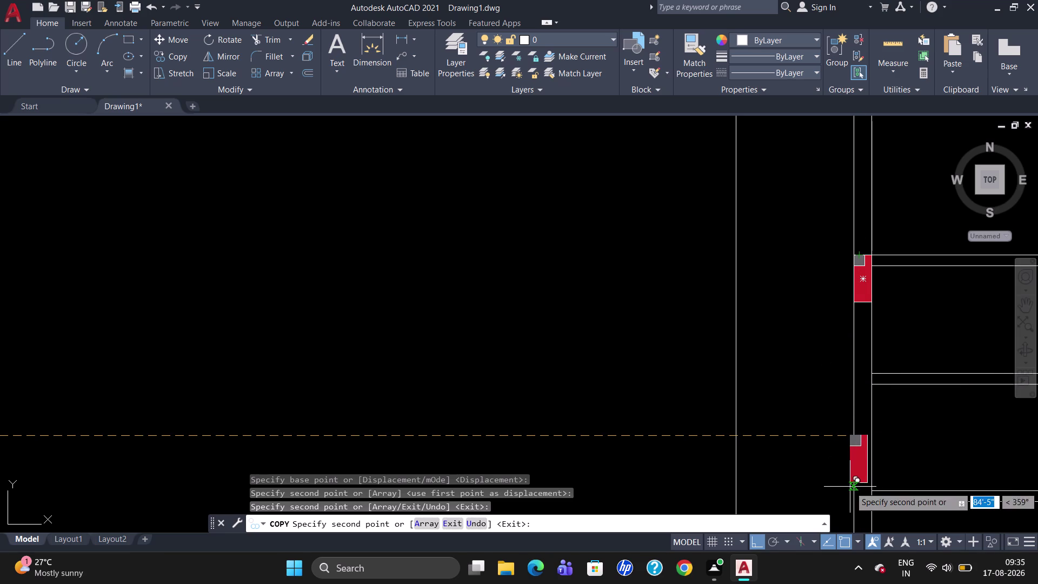
click(774, 543)
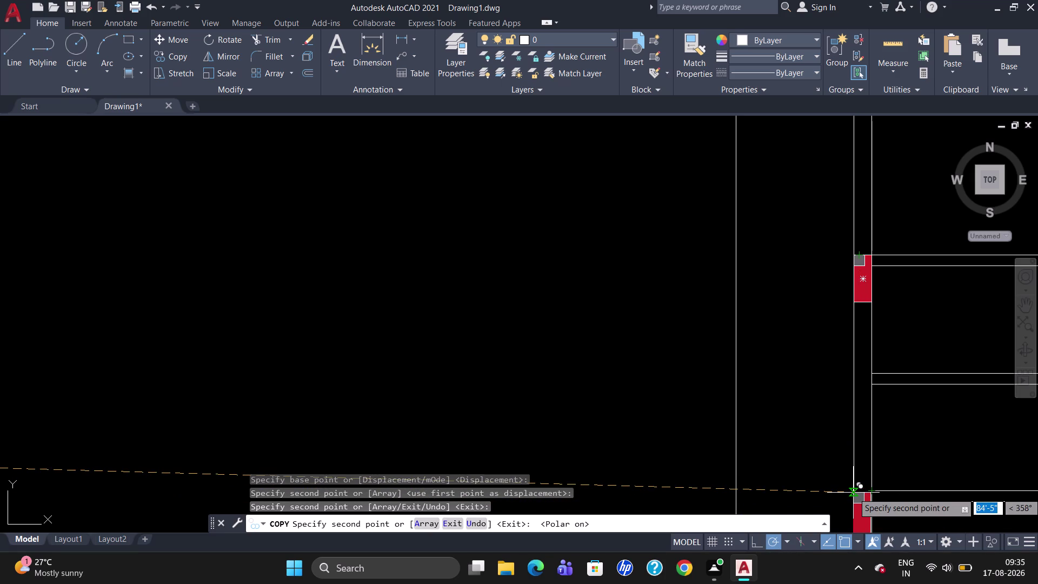
scroll(up, 3)
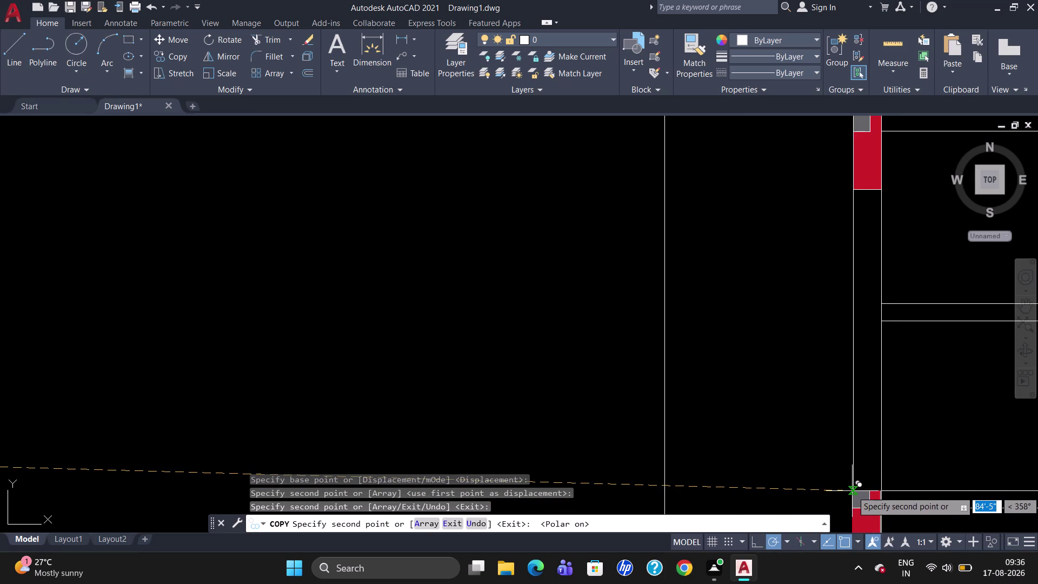
click(853, 491)
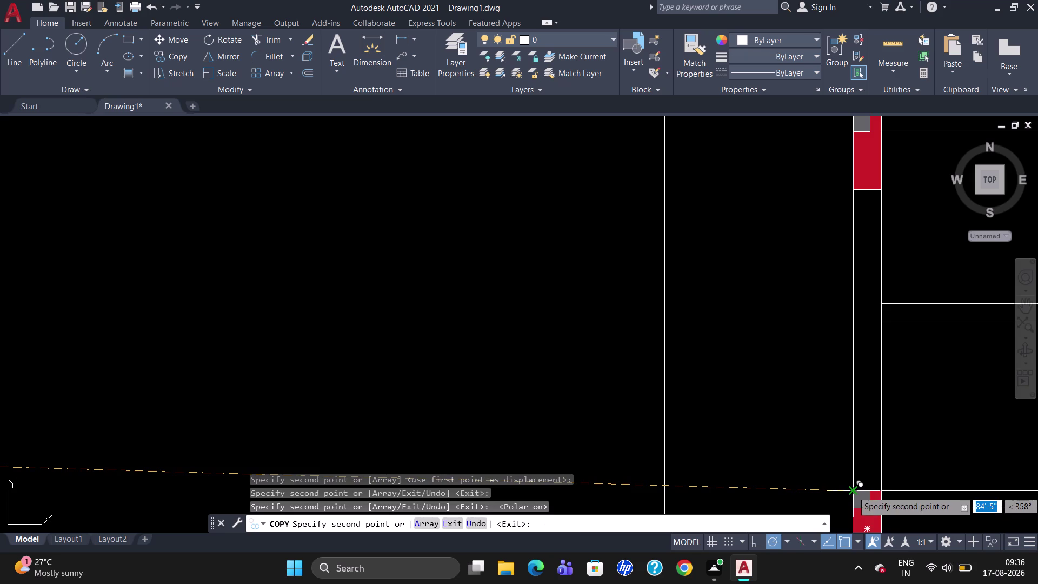
scroll(down, 3)
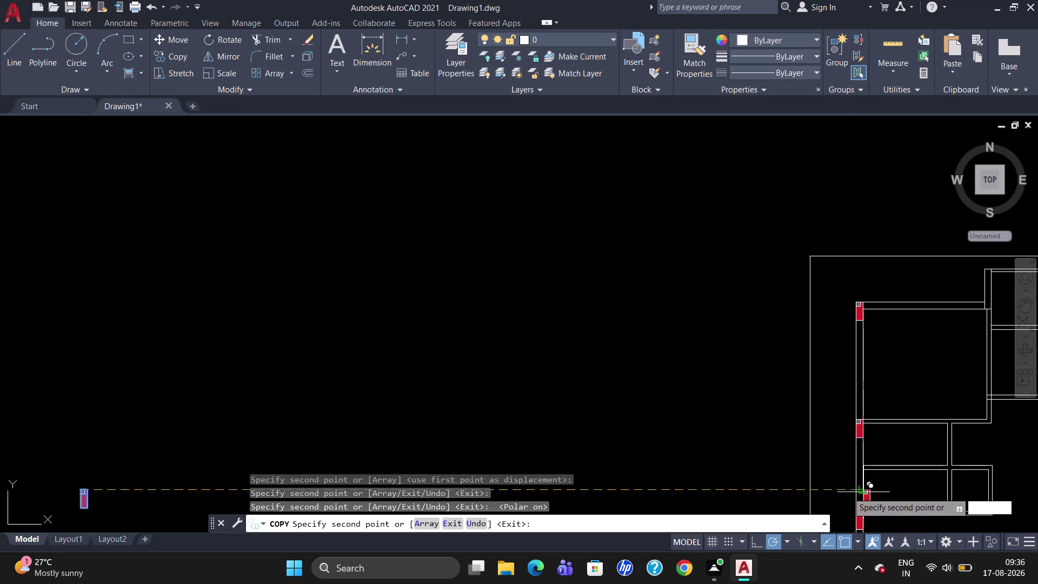
Place a red column copy at the room corner of the top-left unit.
scroll(up, 3)
scroll(down, 3)
scroll(up, 3)
scroll(up, 3)
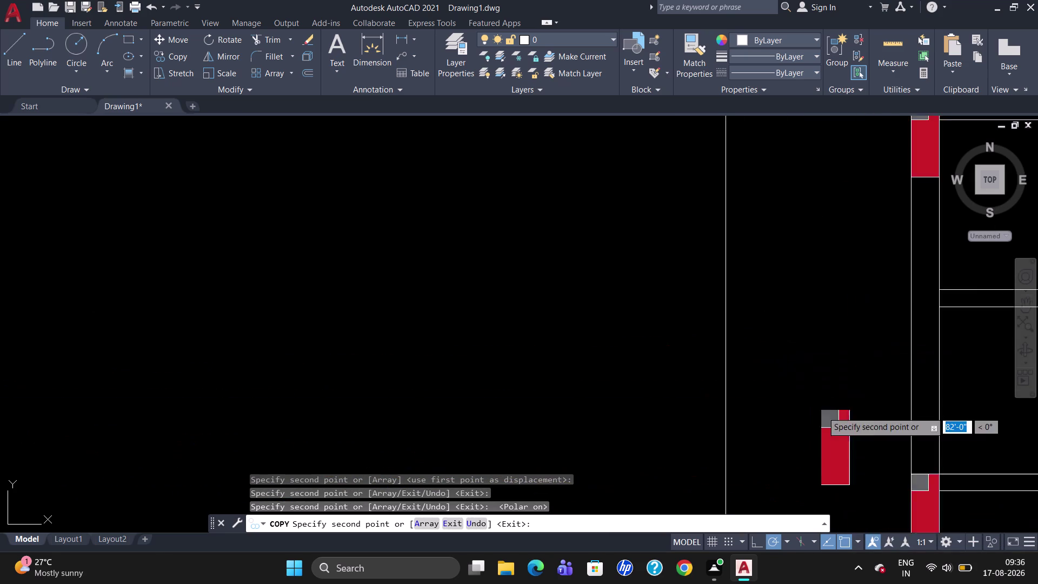
scroll(up, 3)
scroll(down, 3)
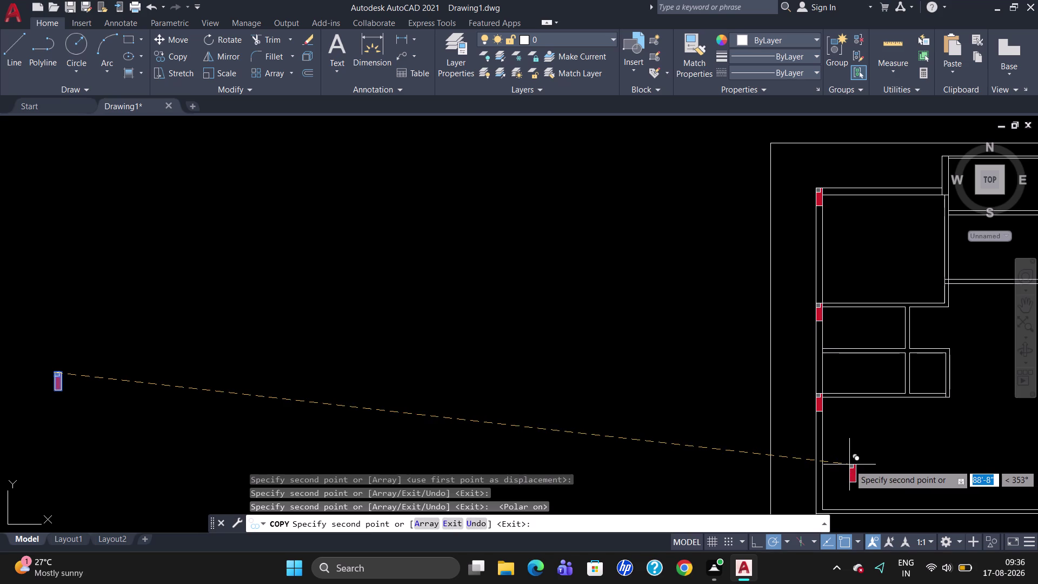
scroll(down, 3)
scroll(up, 3)
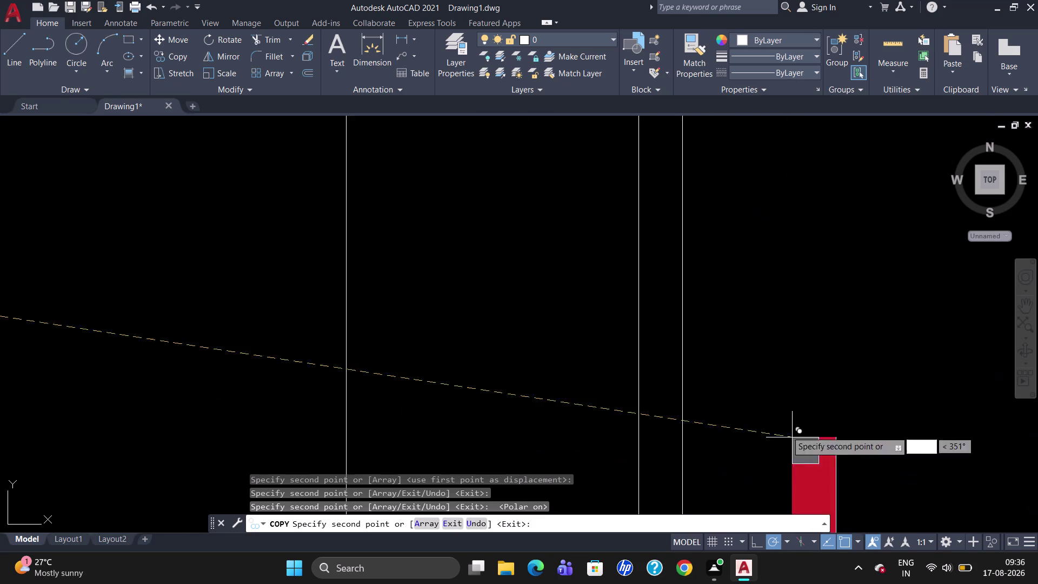
scroll(down, 3)
scroll(up, 3)
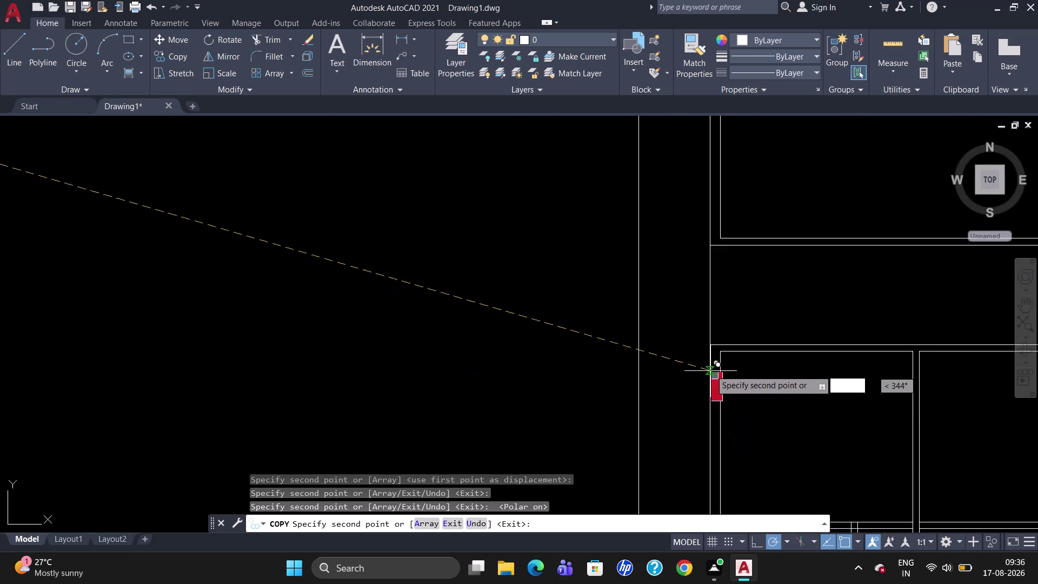
click(709, 347)
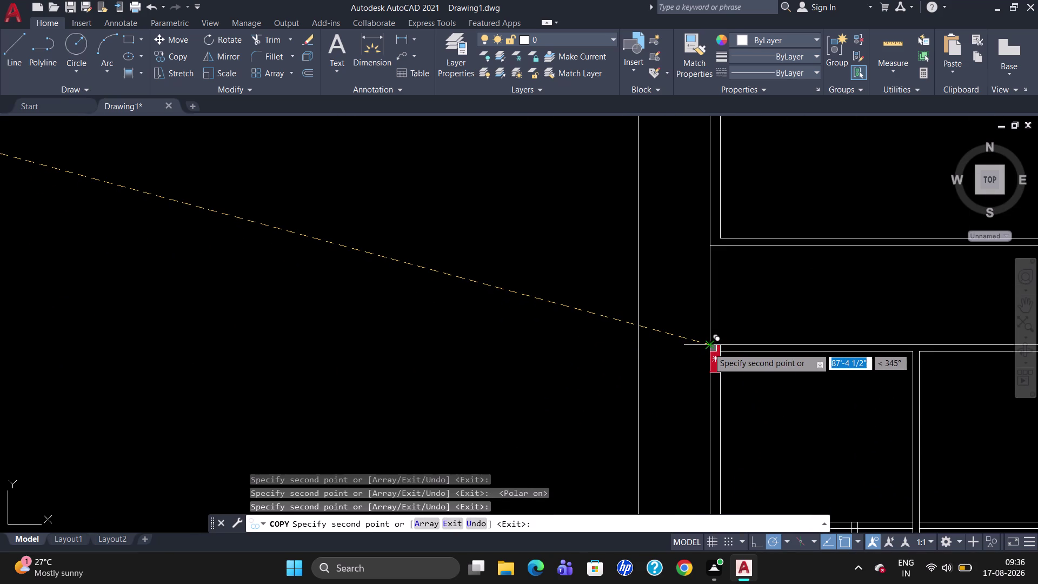
Add a column copy at the interior wall end, finish copying, and select that column.
scroll(down, 3)
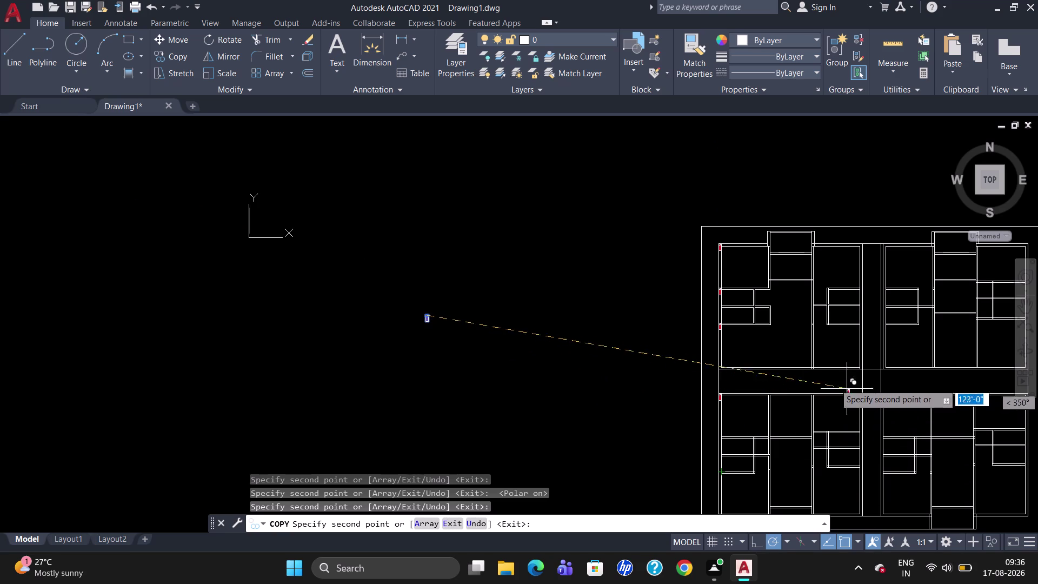
scroll(up, 3)
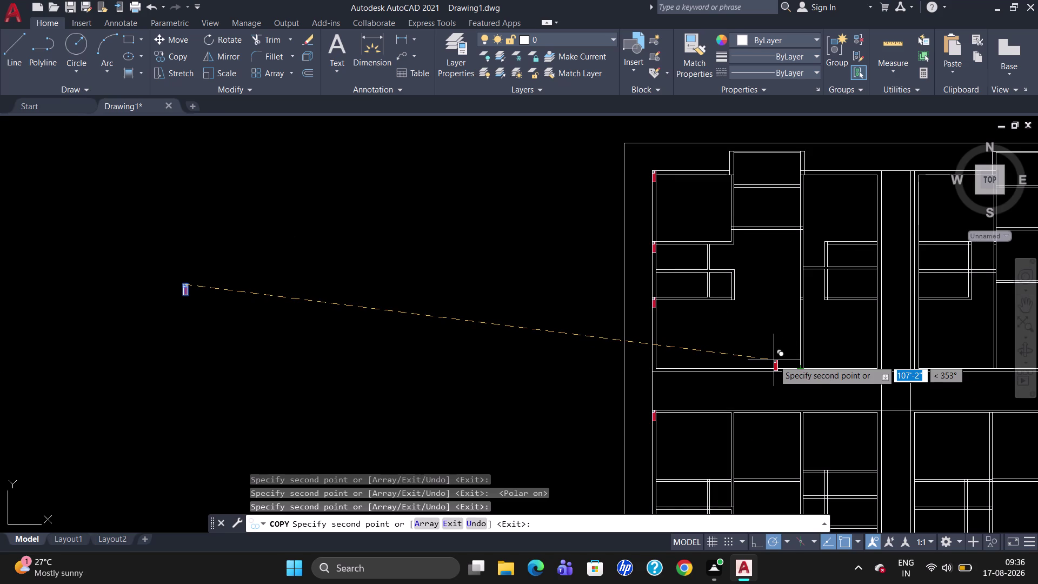
scroll(up, 3)
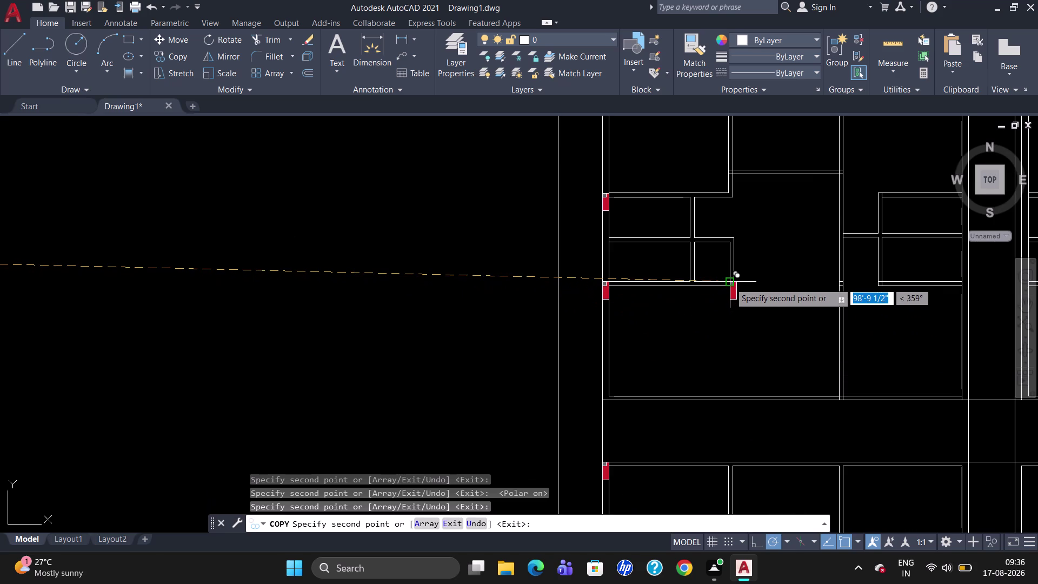
click(730, 283)
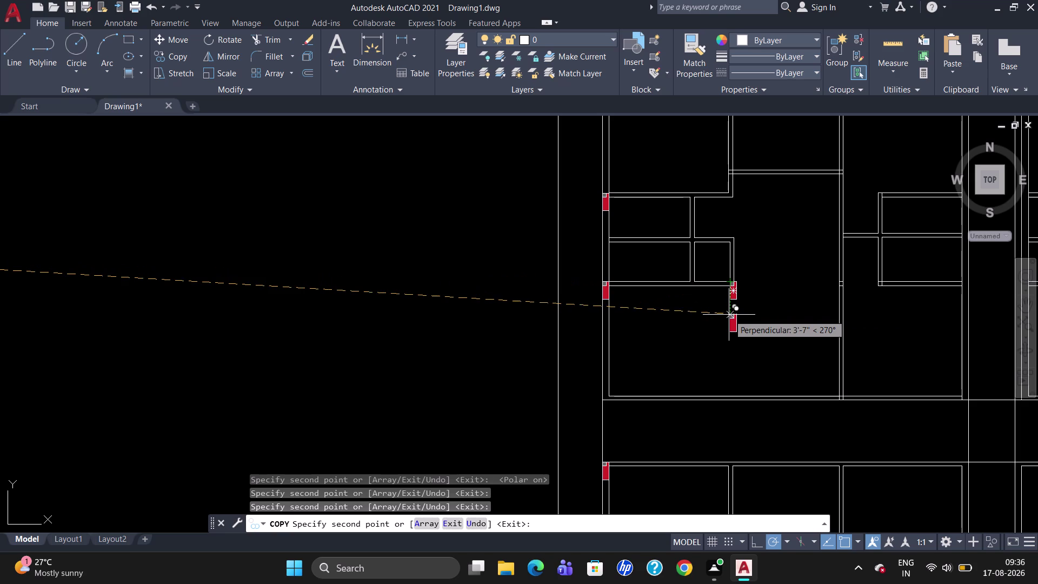
key(Escape)
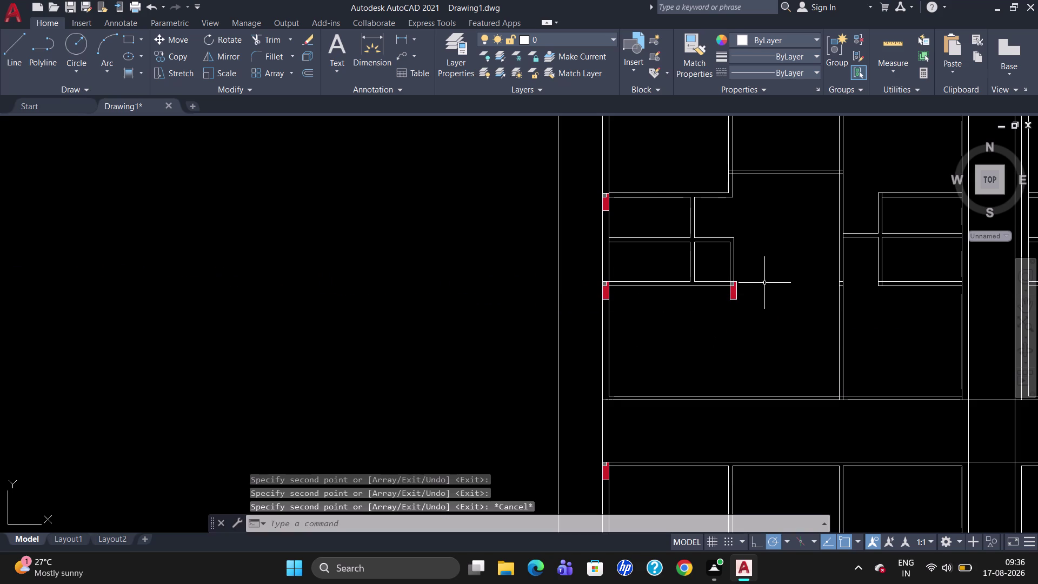
click(733, 296)
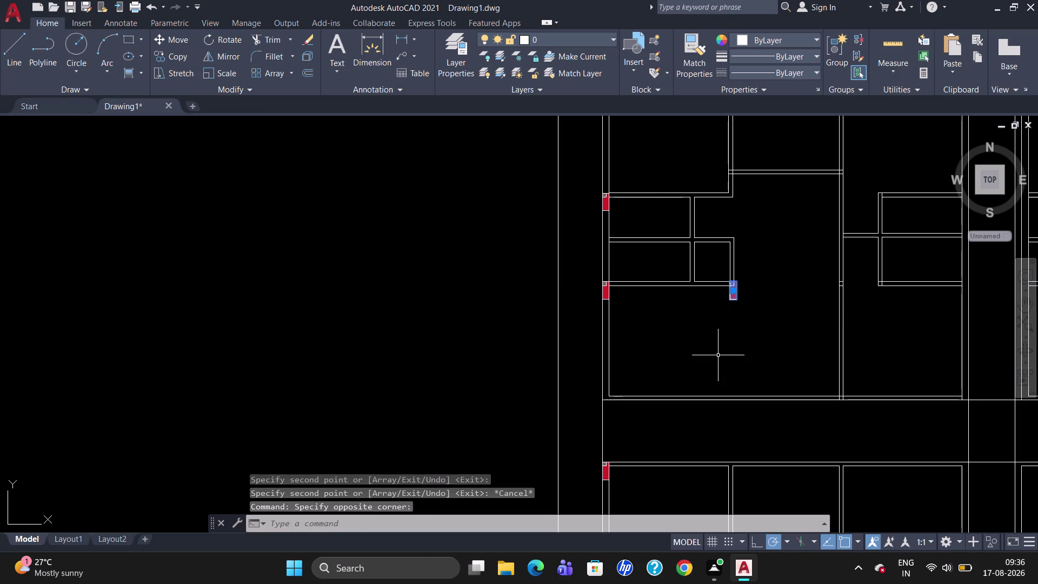
Move the interior column from its corner onto the wall corner.
key(m)
key(Return)
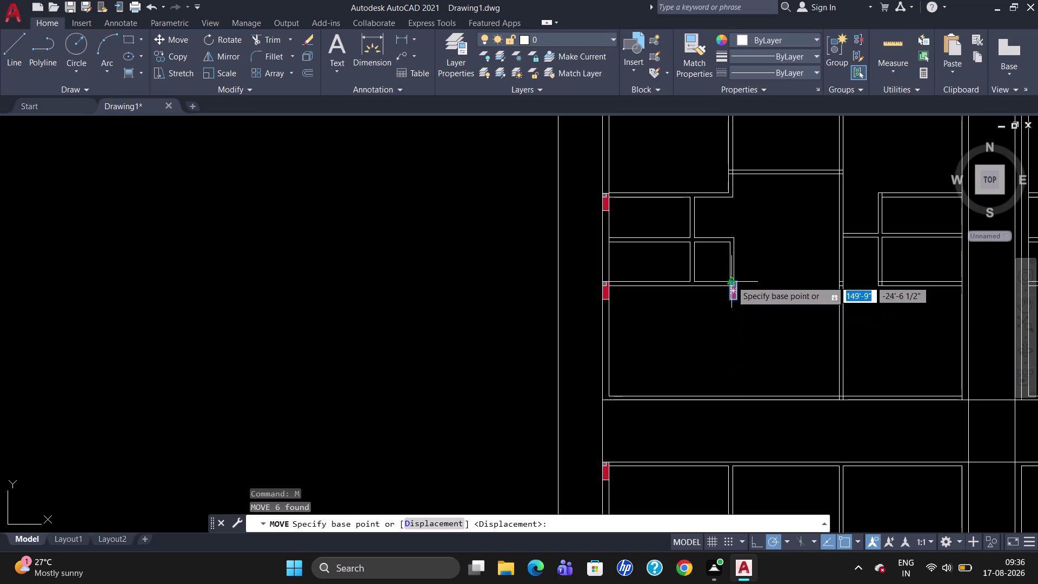
click(736, 280)
scroll(up, 3)
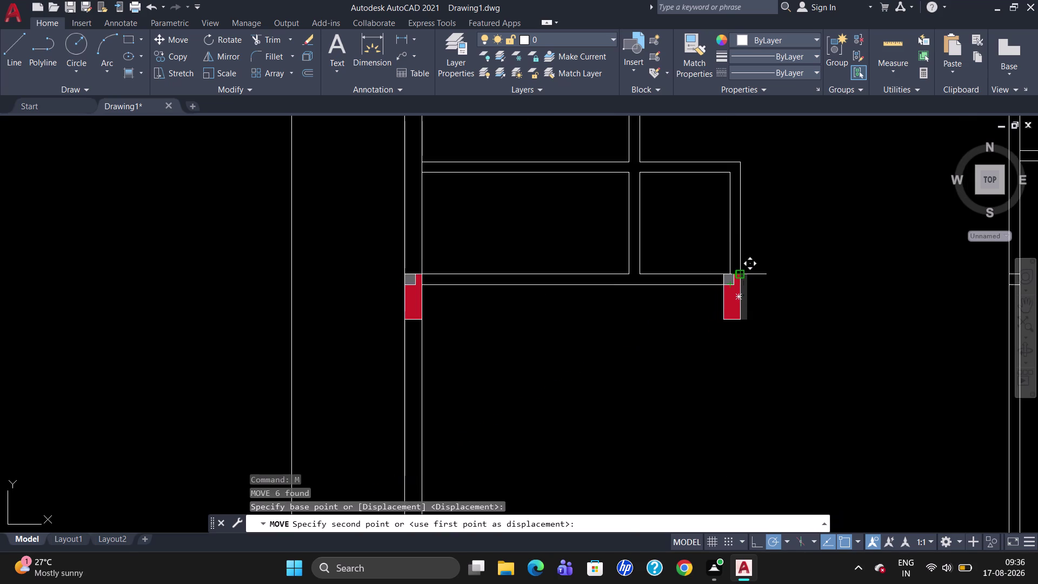
click(741, 272)
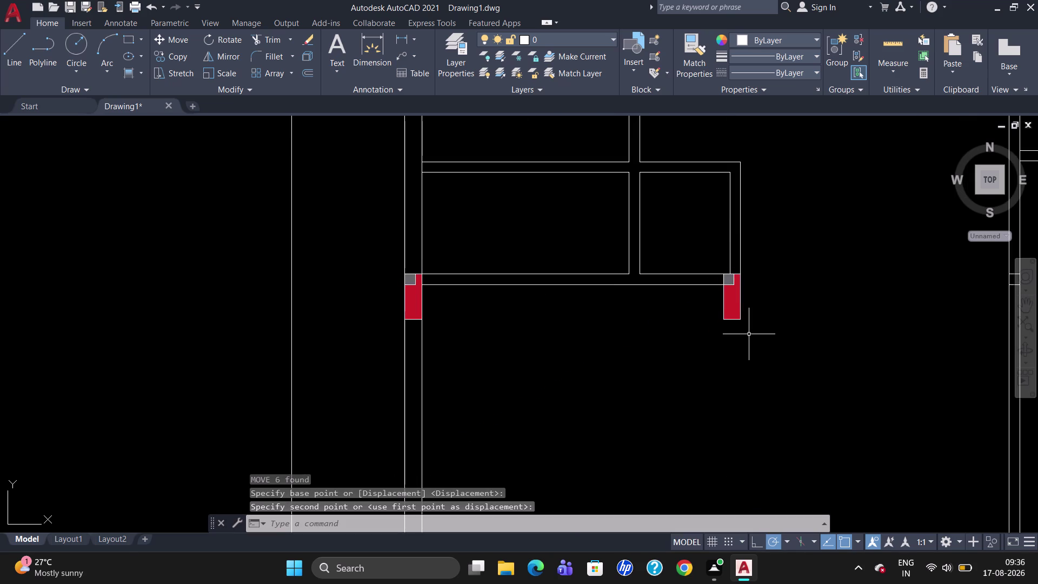
scroll(down, 3)
scroll(up, 3)
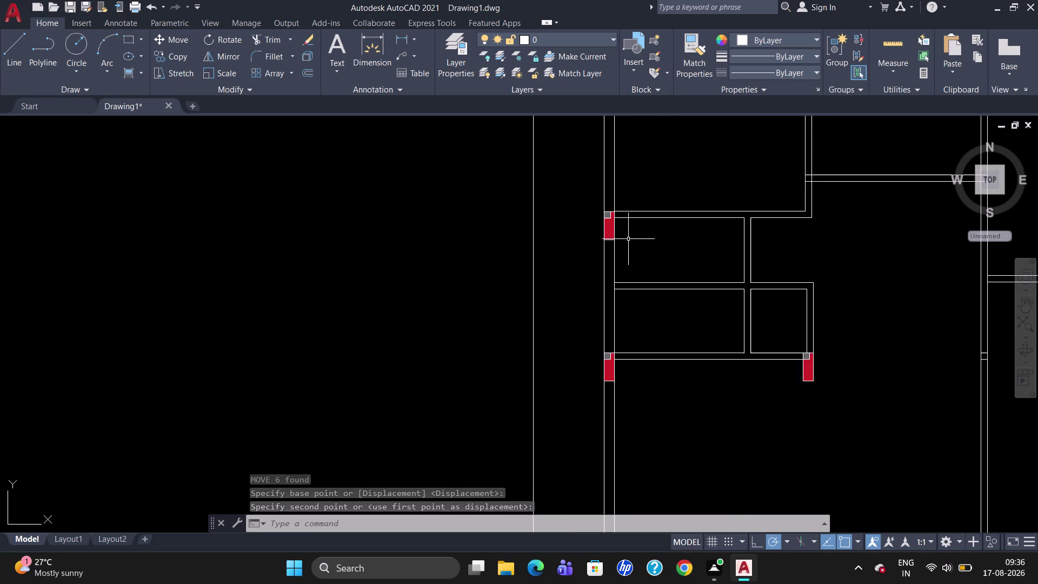
Shift the upper left-wall column up to the wall junction, then select another interior column.
click(606, 226)
key(m)
key(Return)
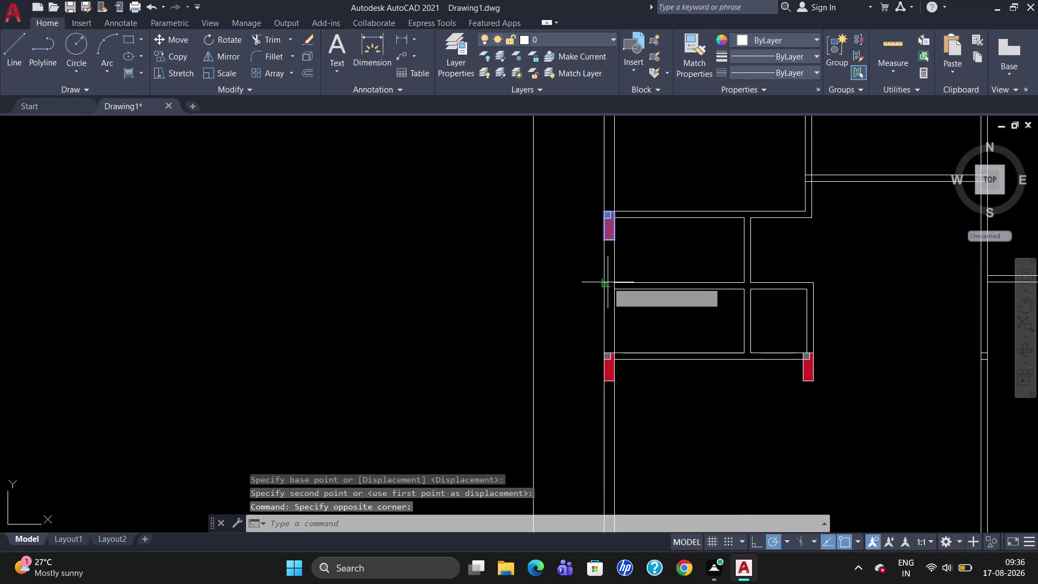
click(616, 244)
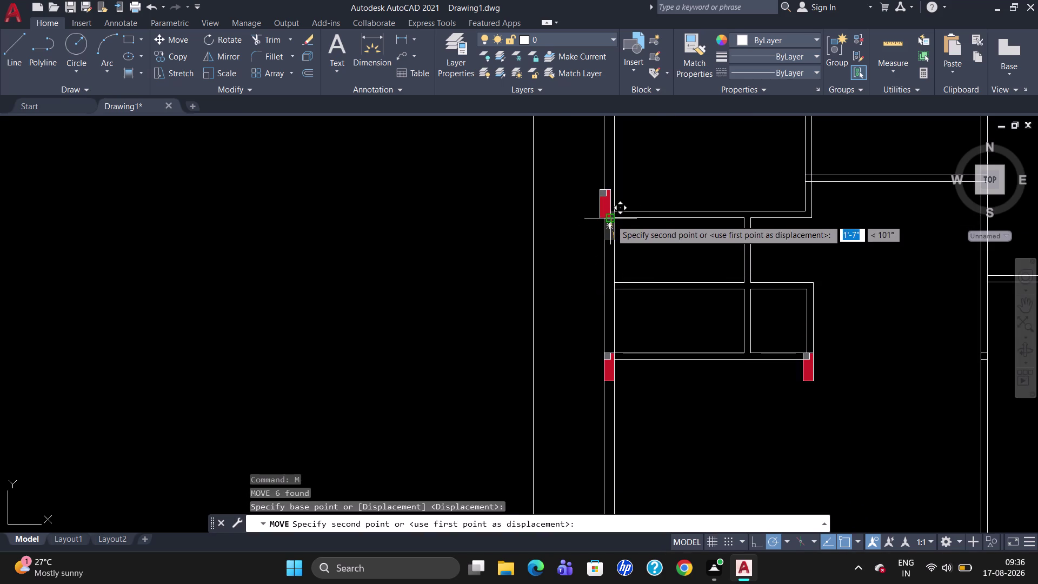
click(614, 214)
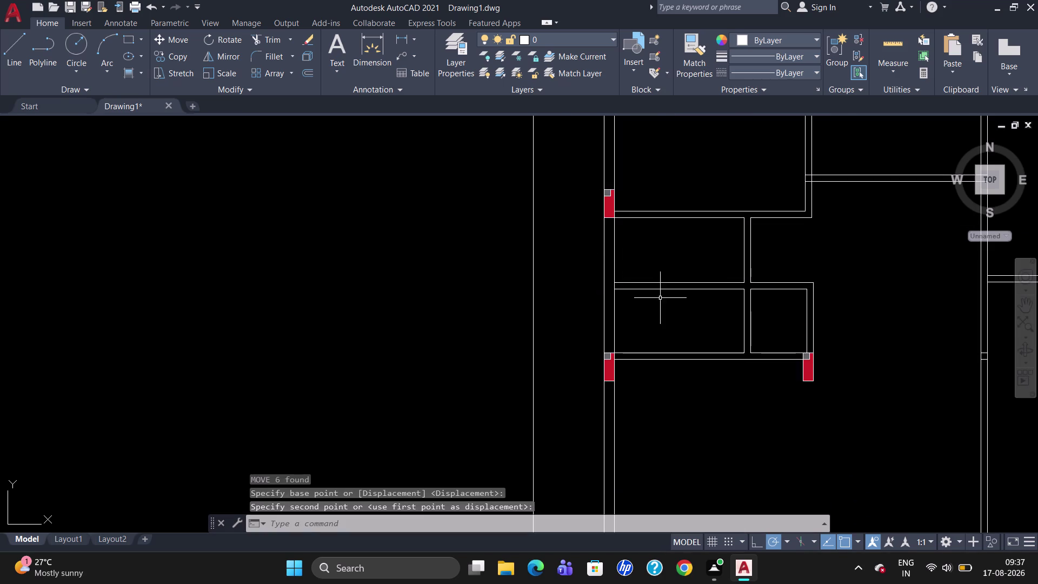
scroll(down, 3)
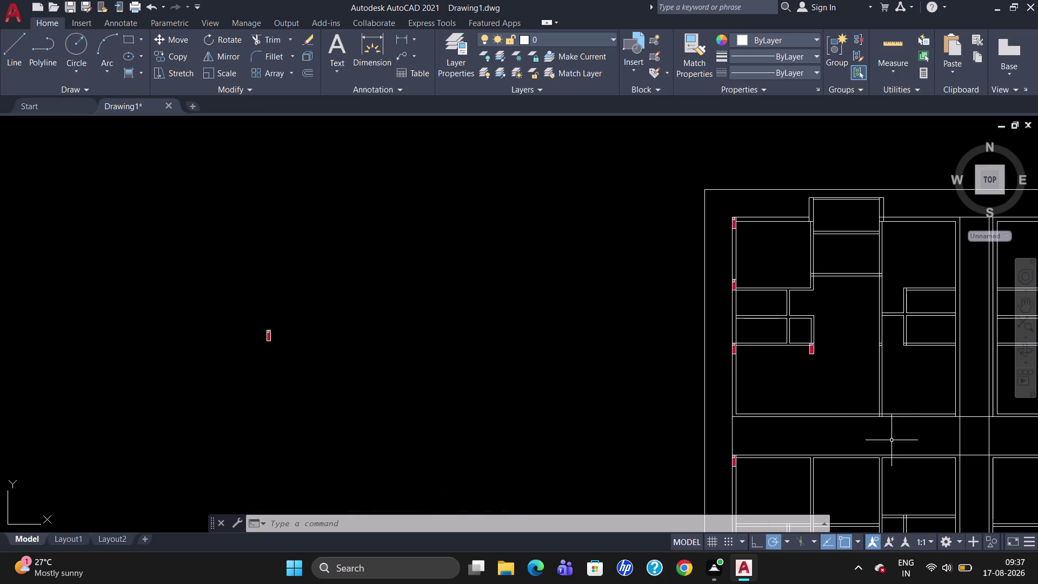
scroll(up, 3)
scroll(down, 3)
scroll(up, 3)
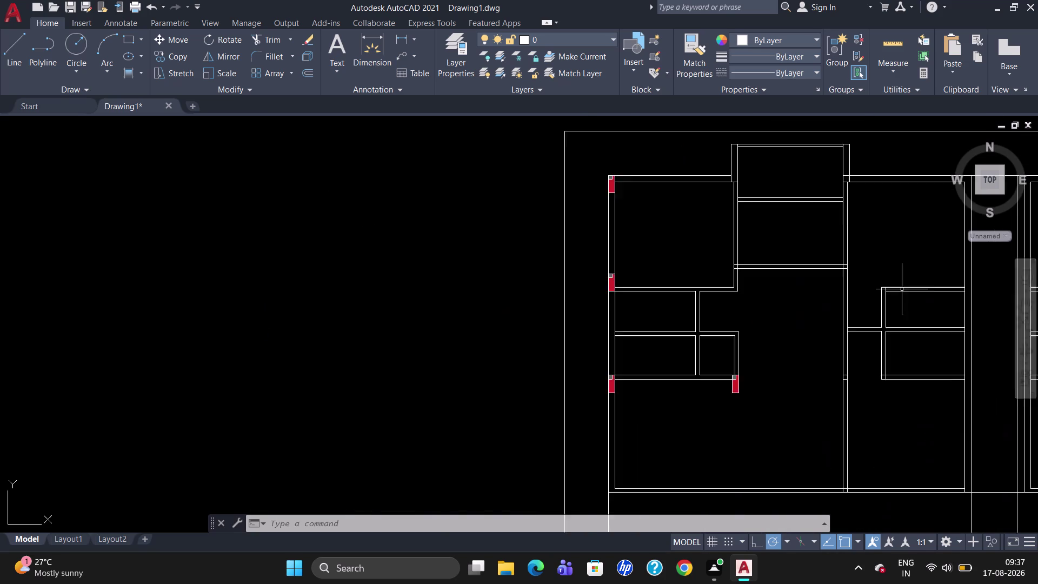
scroll(up, 3)
scroll(down, 3)
scroll(up, 3)
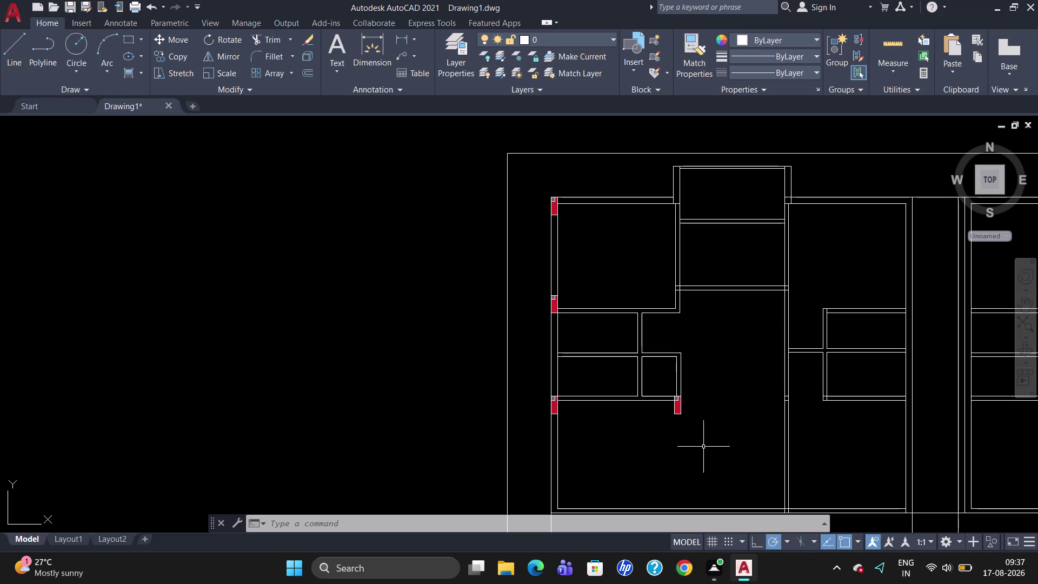
click(677, 403)
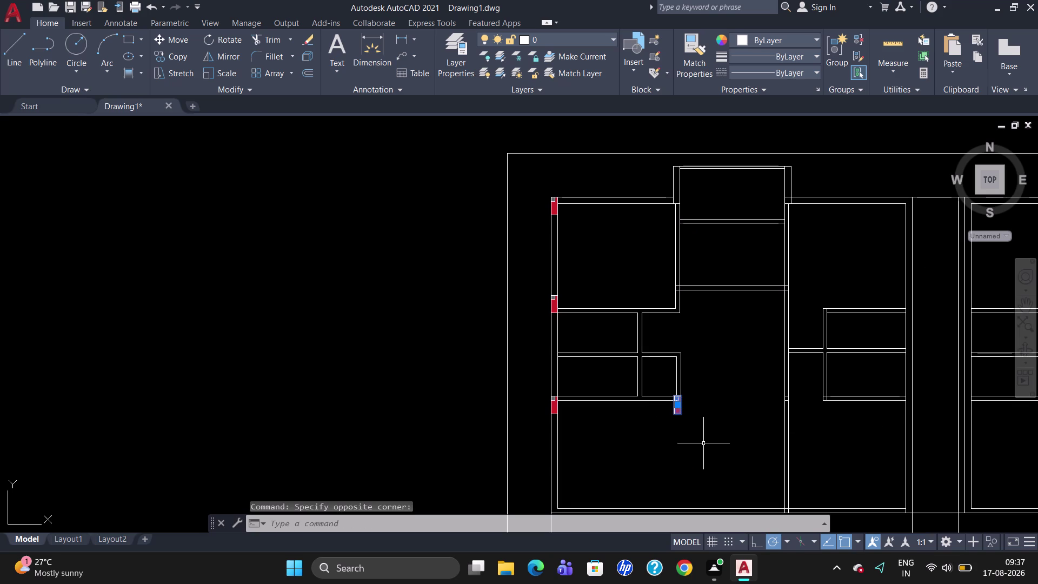
Start copying the red column block, using its corner as the base point.
text(CO)
key(Return)
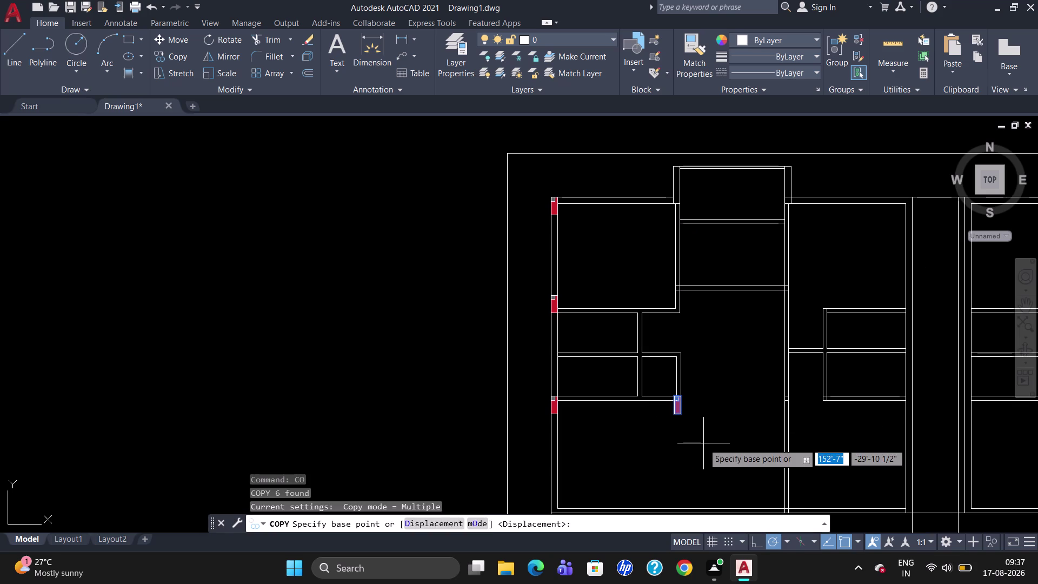
scroll(up, 3)
click(686, 388)
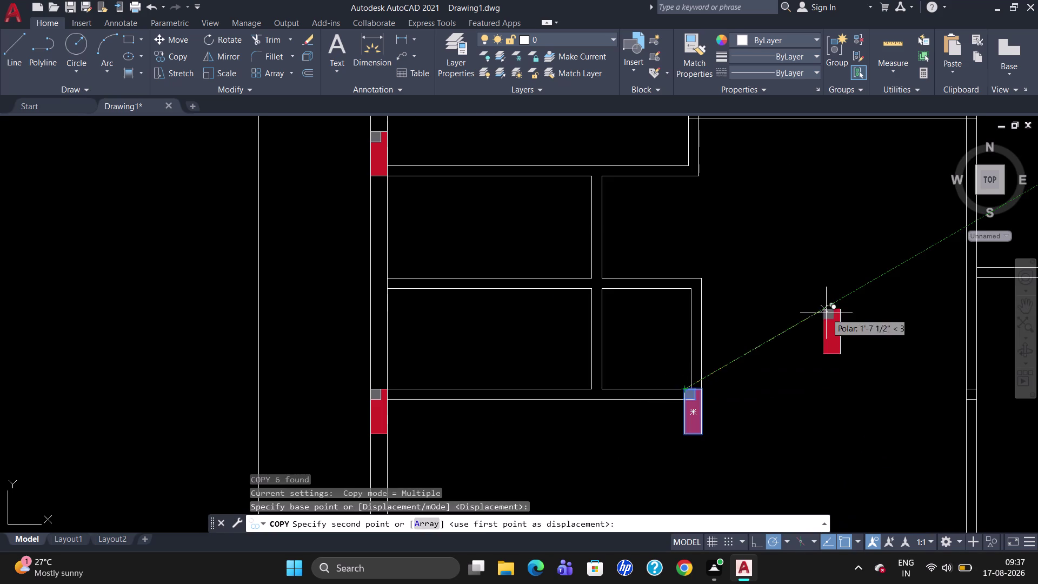
scroll(down, 3)
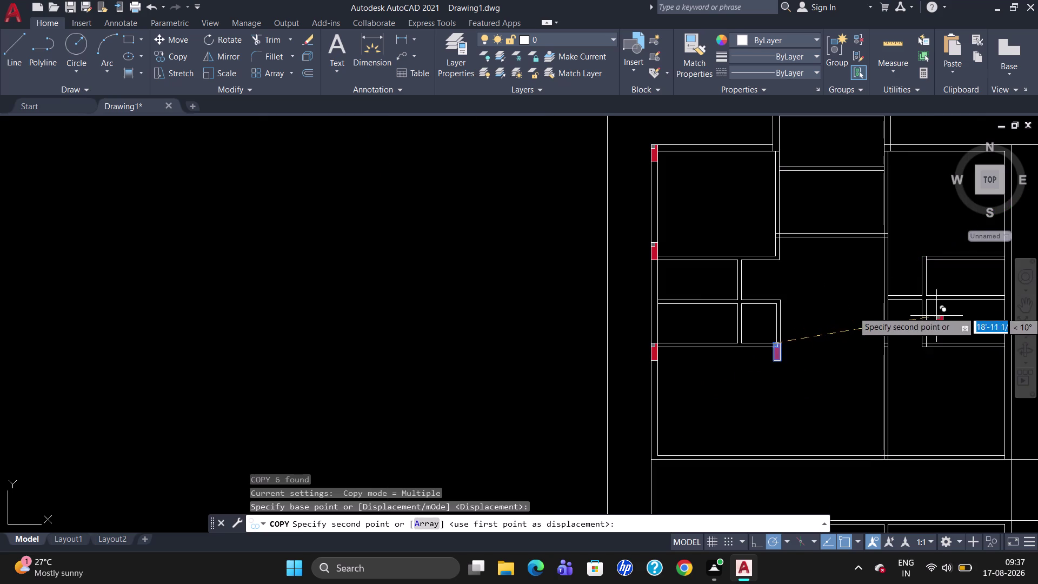
scroll(down, 3)
scroll(up, 3)
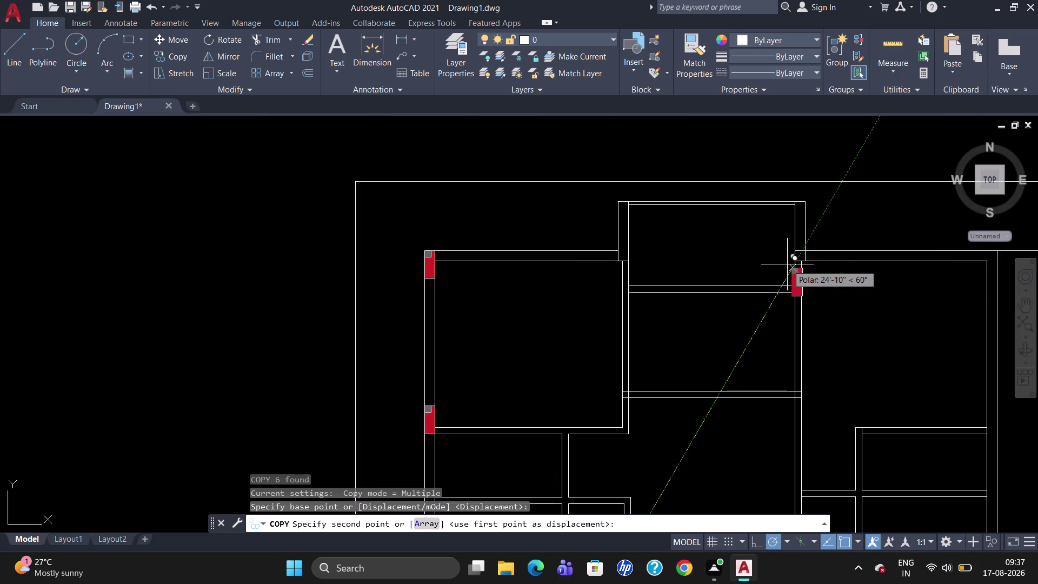
Place column copies at the central wall's upper and lower junctions.
click(796, 252)
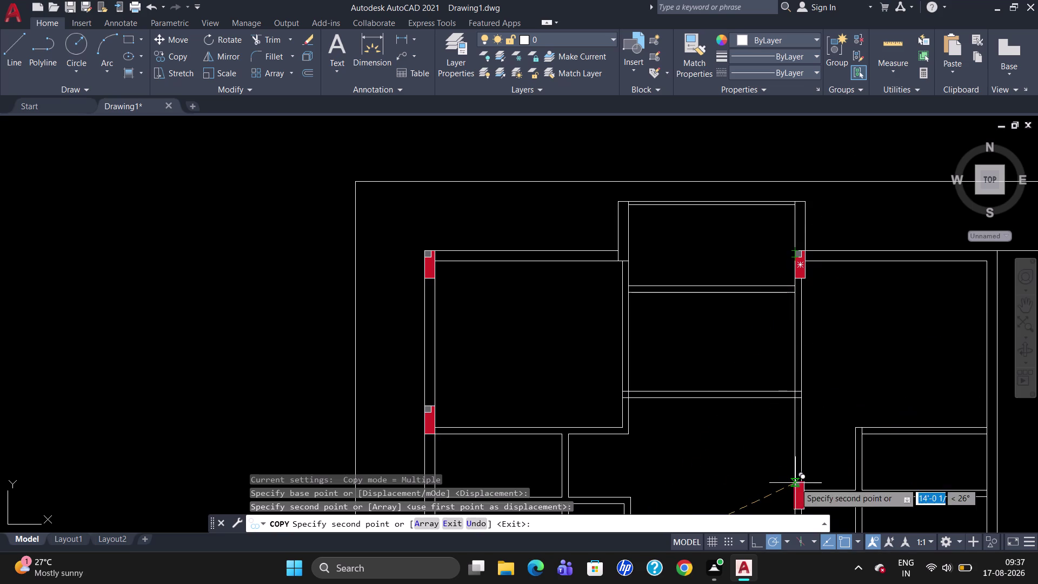
scroll(up, 3)
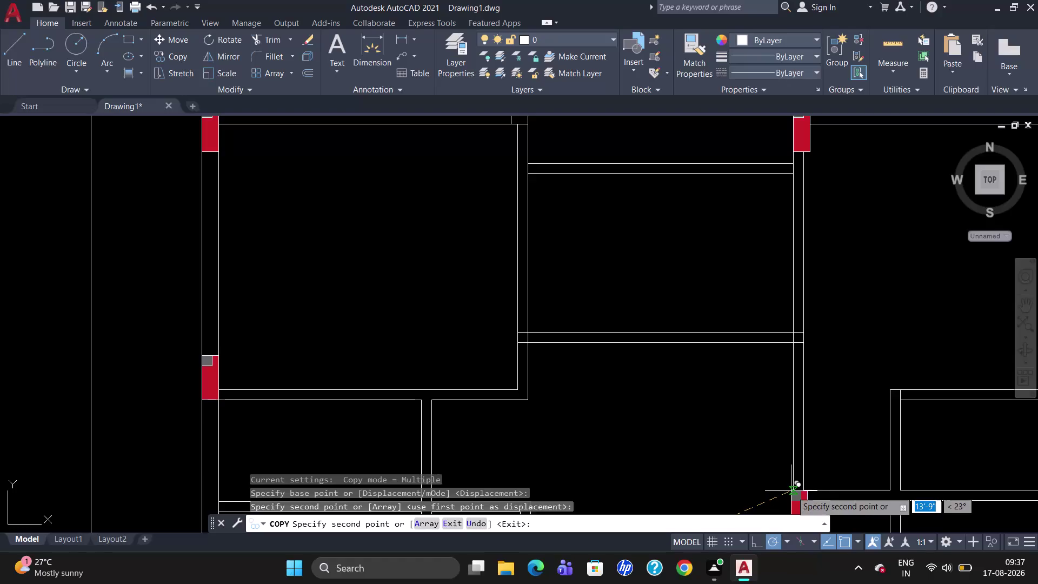
scroll(up, 3)
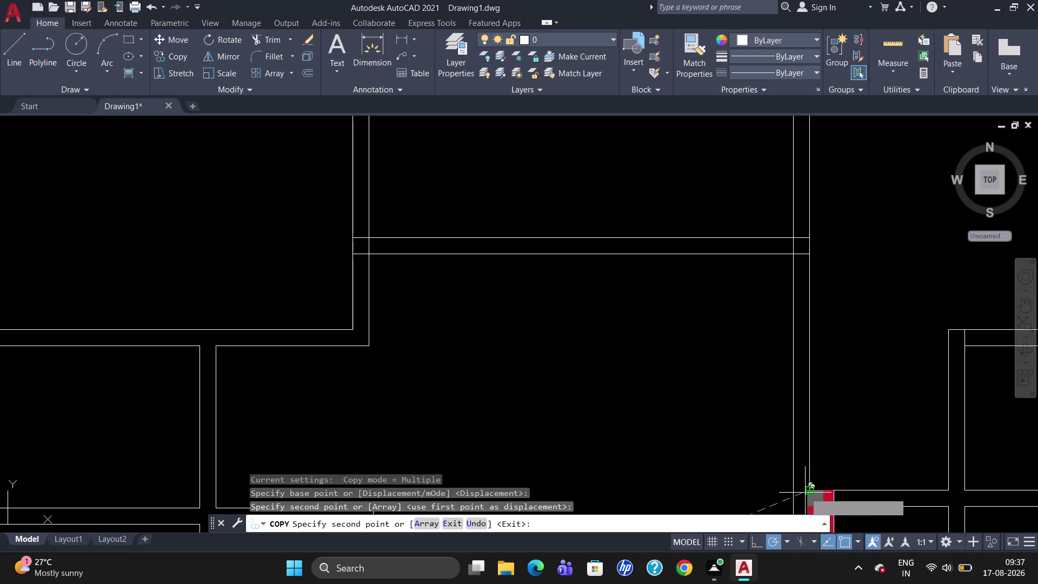
click(793, 493)
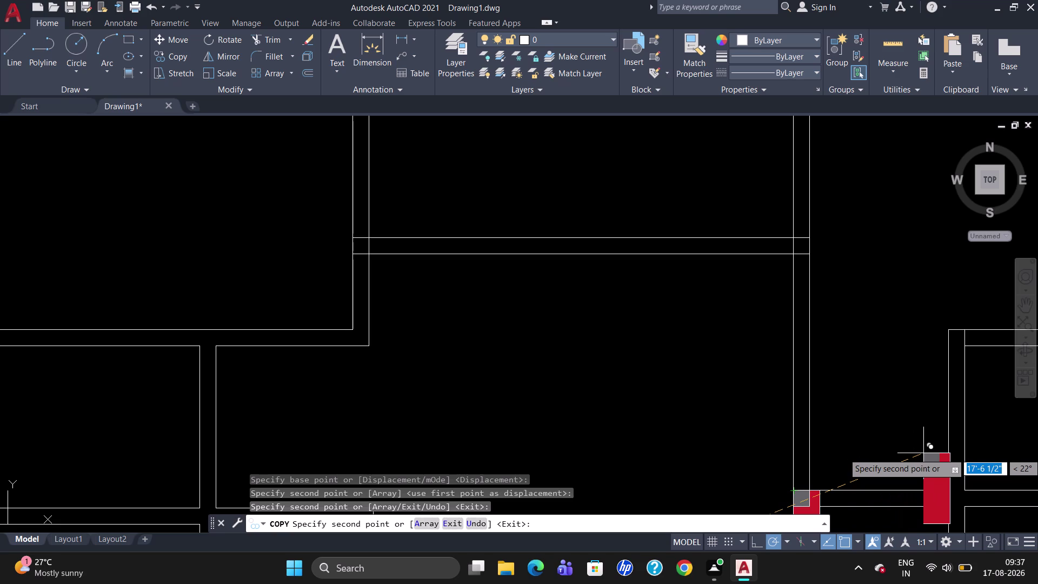
scroll(down, 3)
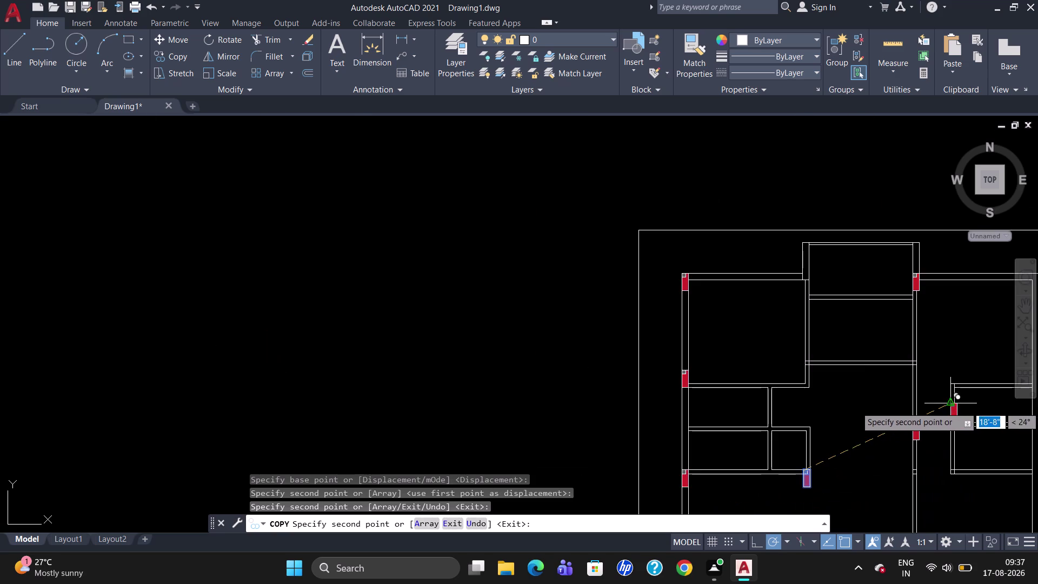
scroll(up, 3)
scroll(down, 3)
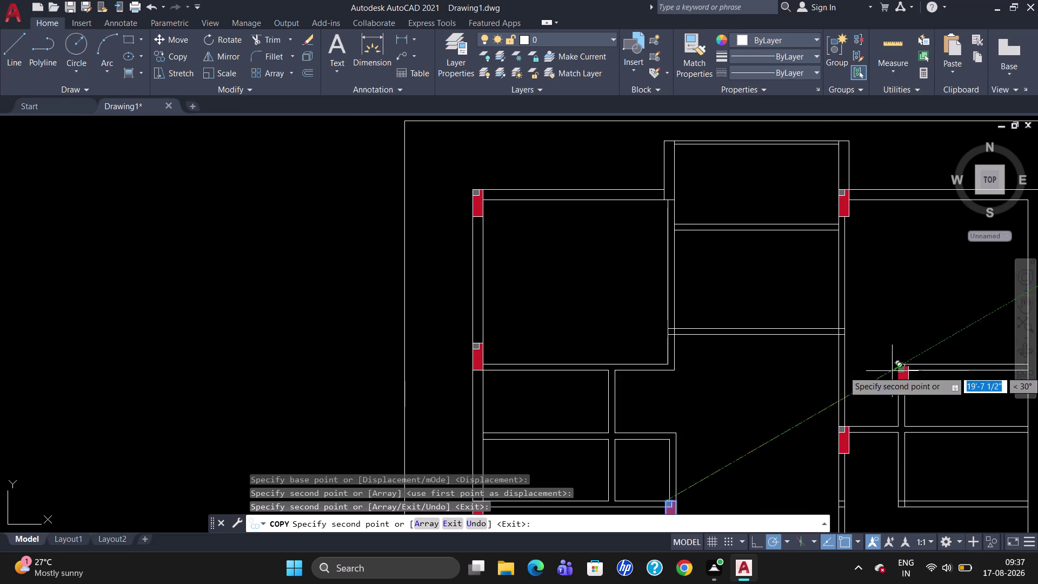
scroll(up, 3)
scroll(down, 3)
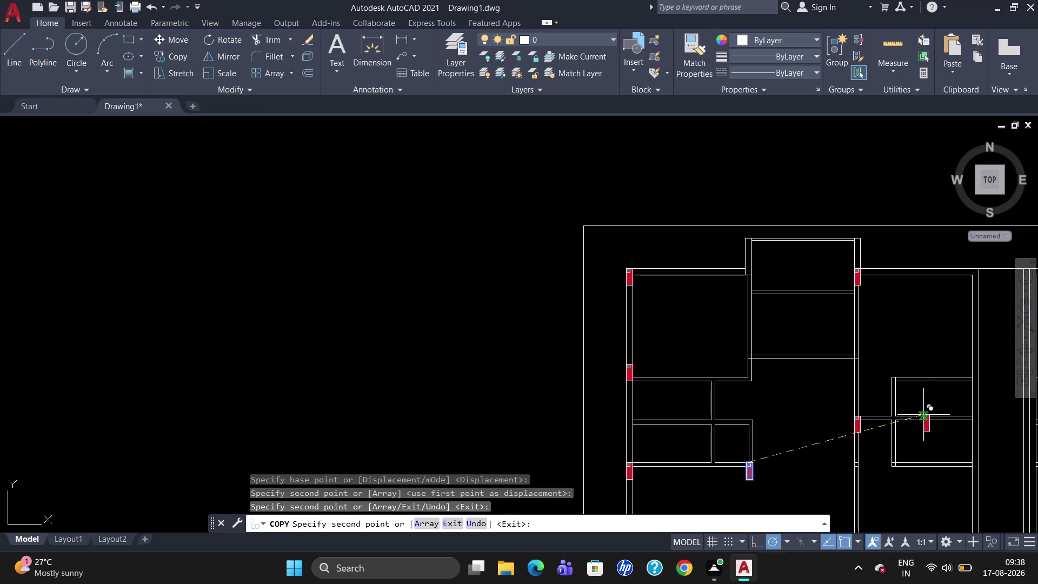
scroll(up, 3)
scroll(down, 3)
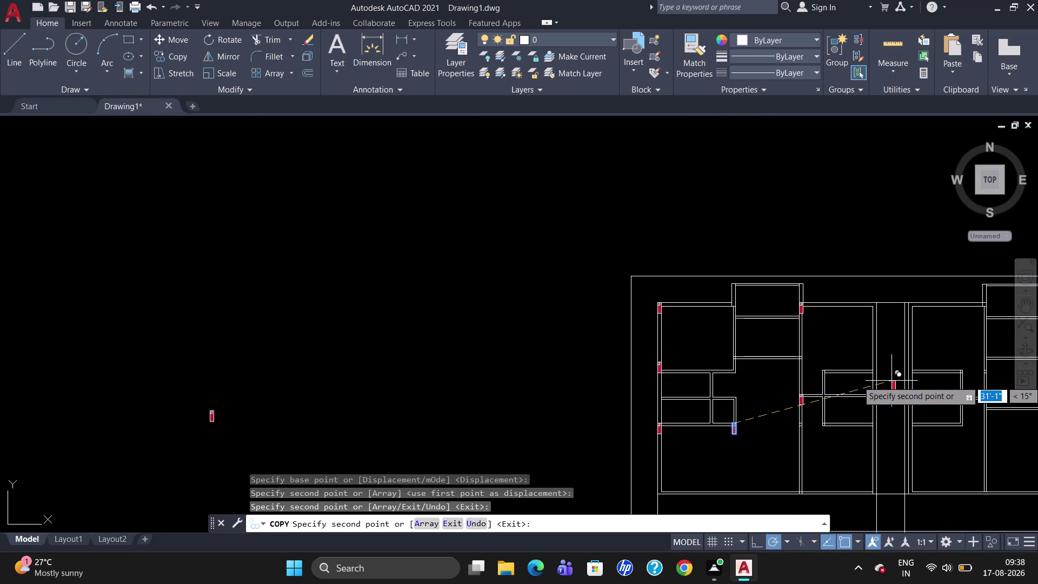
scroll(down, 3)
scroll(up, 3)
scroll(down, 3)
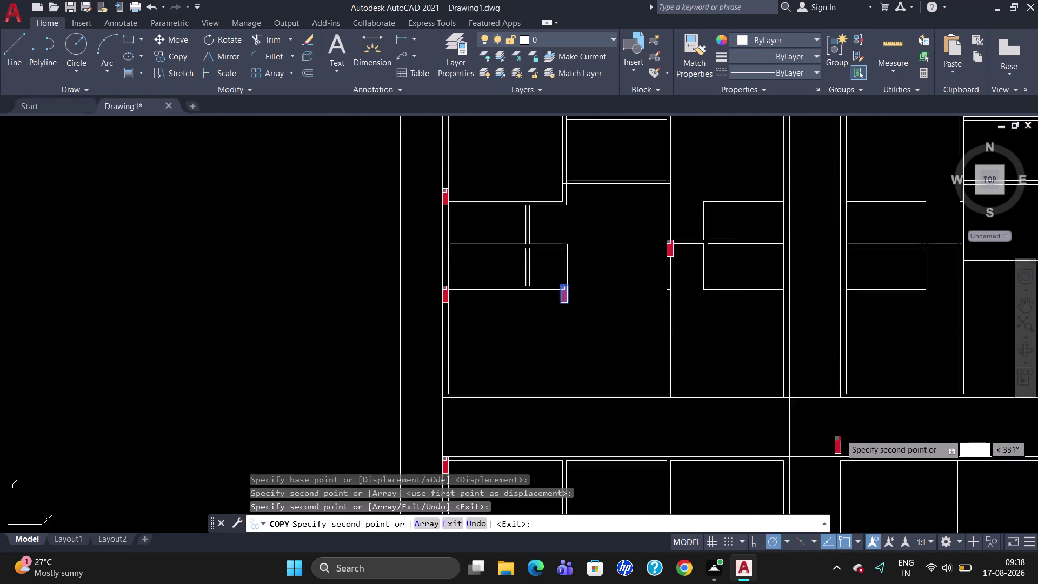
scroll(up, 3)
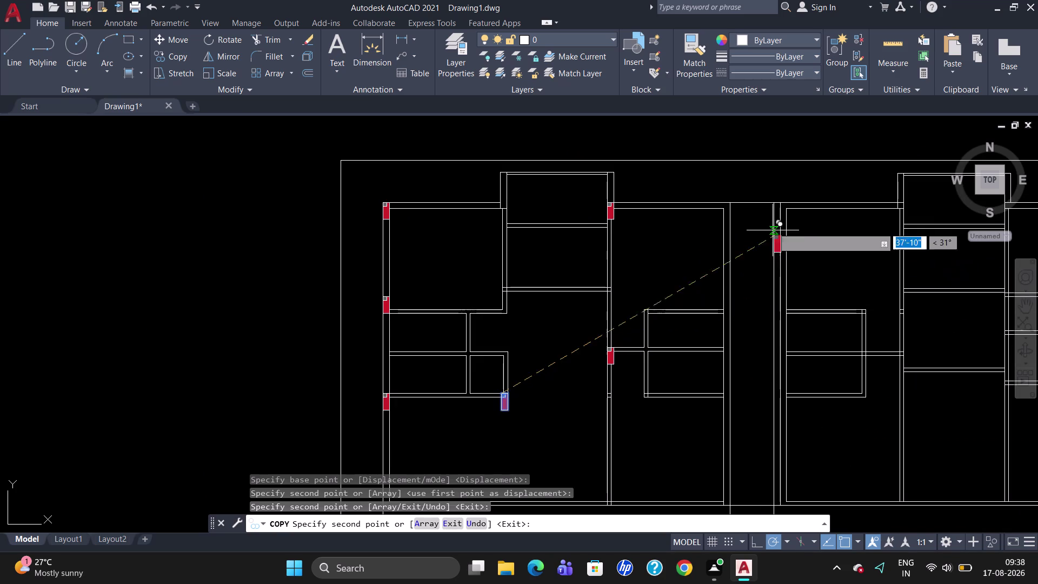
scroll(up, 3)
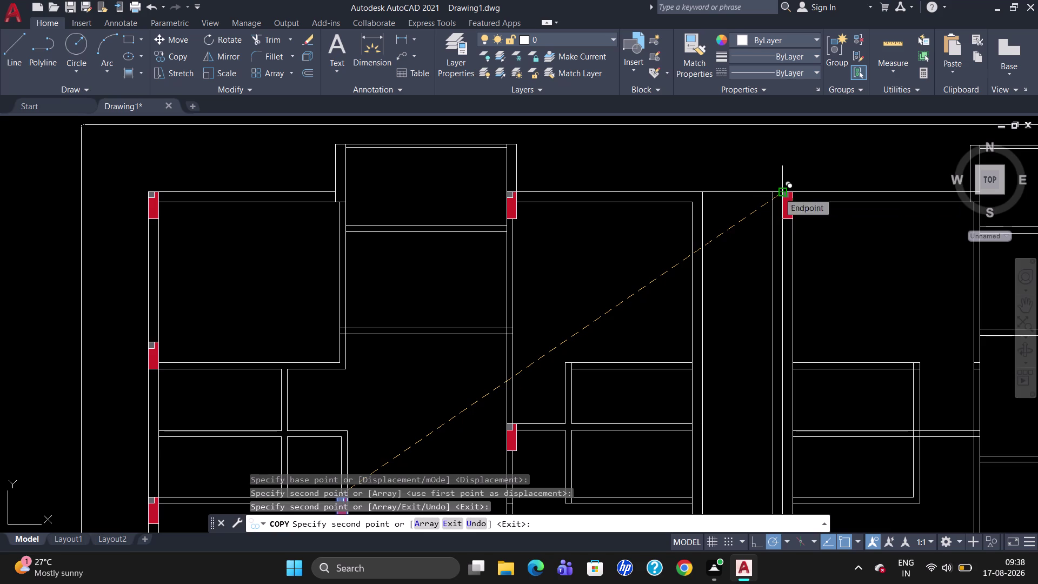
Place column copies at the next unit's top corner and further down its left wall.
click(778, 192)
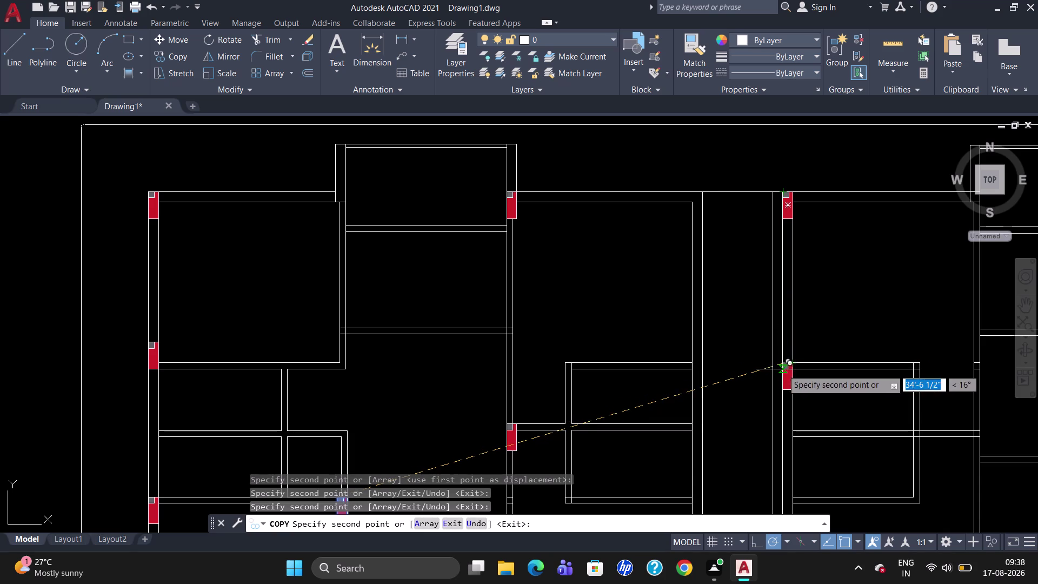
scroll(up, 3)
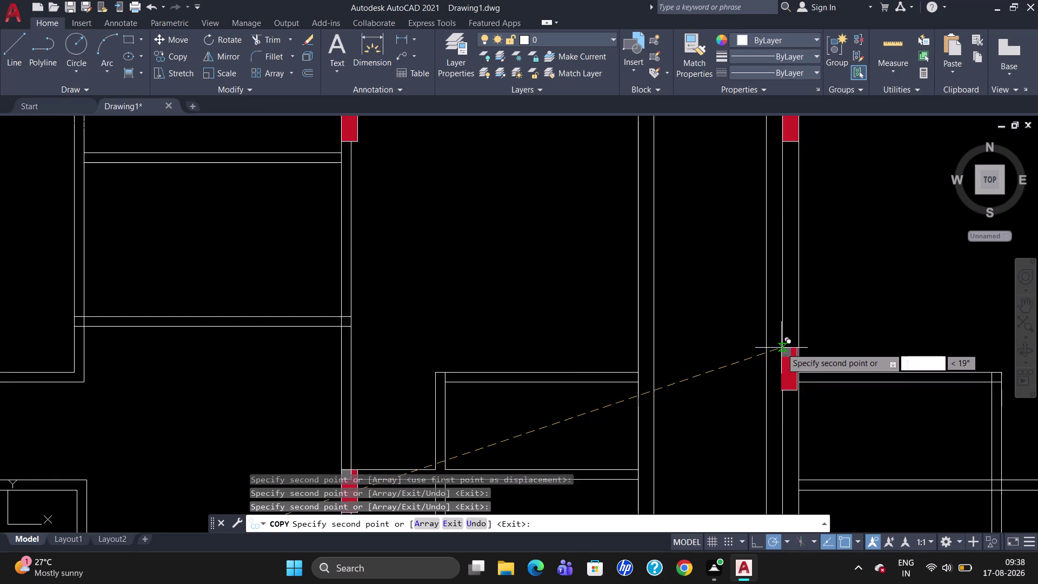
scroll(up, 3)
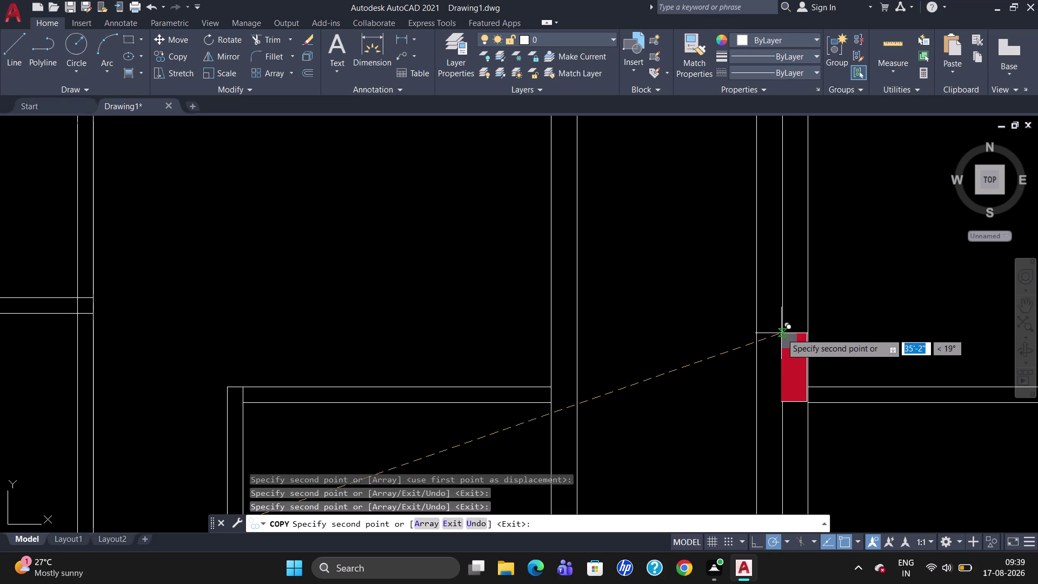
scroll(up, 3)
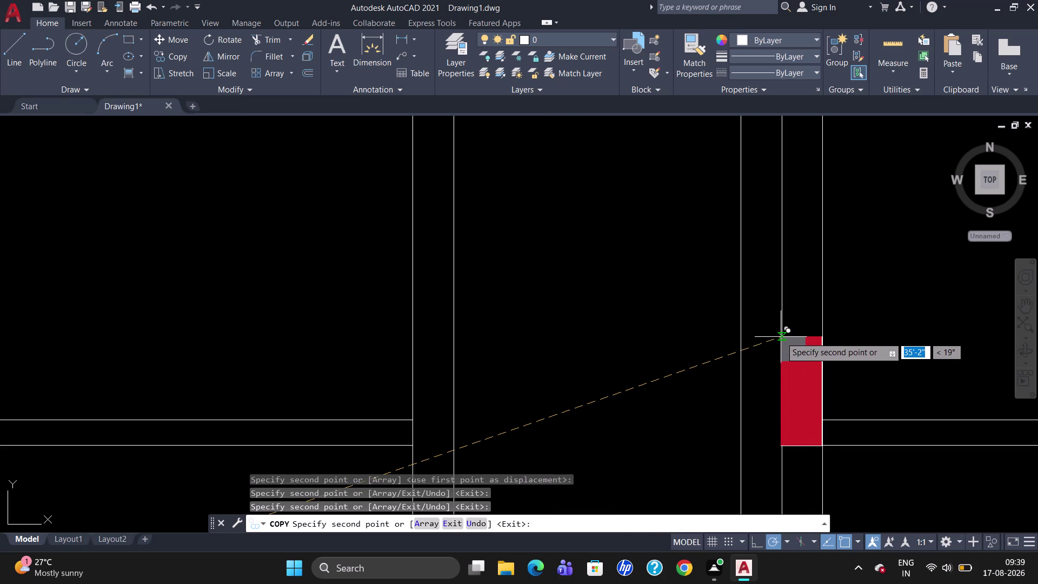
click(780, 337)
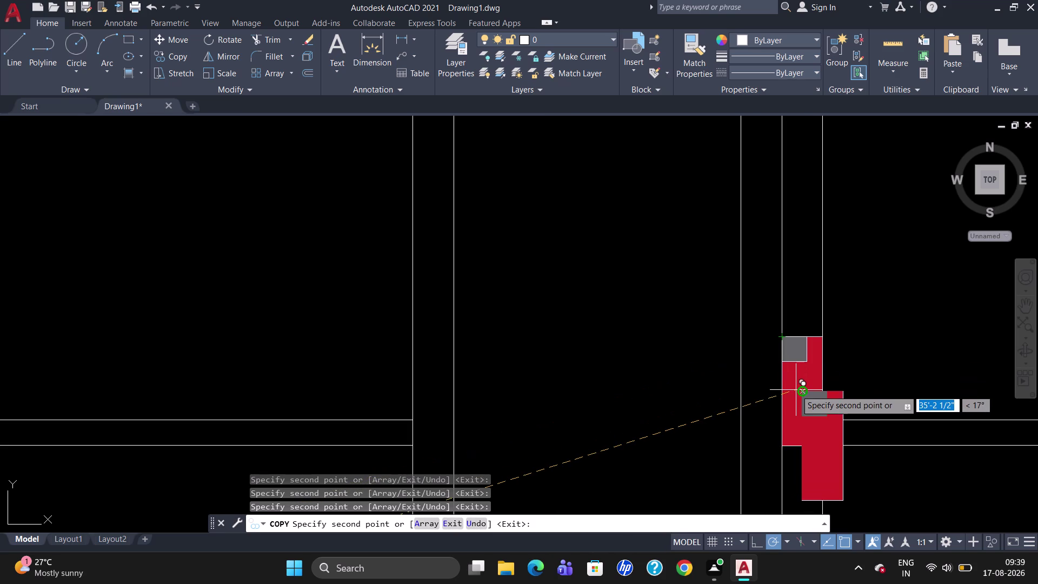
scroll(down, 3)
scroll(up, 3)
scroll(down, 3)
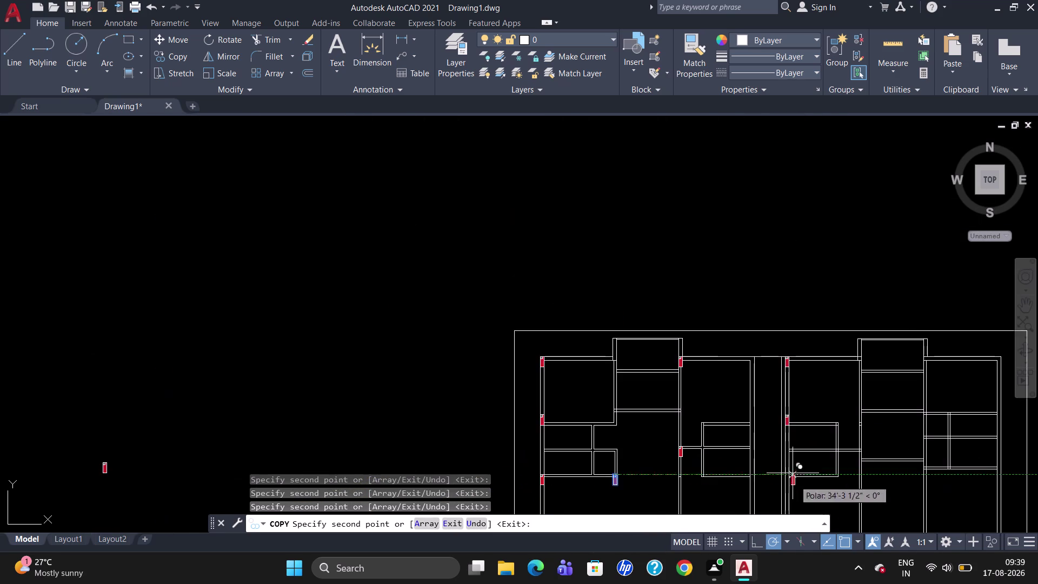
scroll(up, 3)
scroll(down, 3)
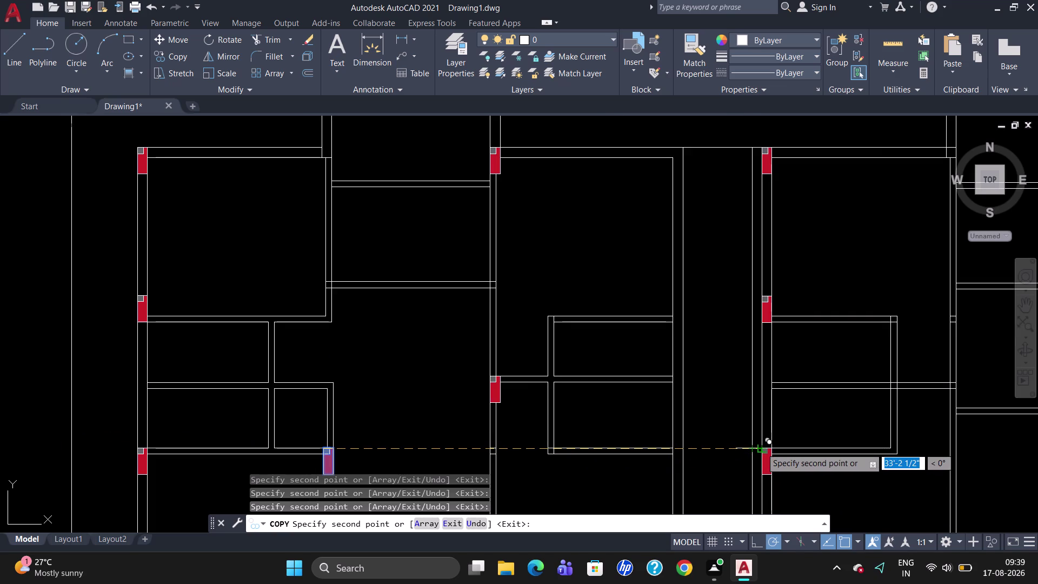
Place a column copy at the second unit's lower wall junction.
click(762, 448)
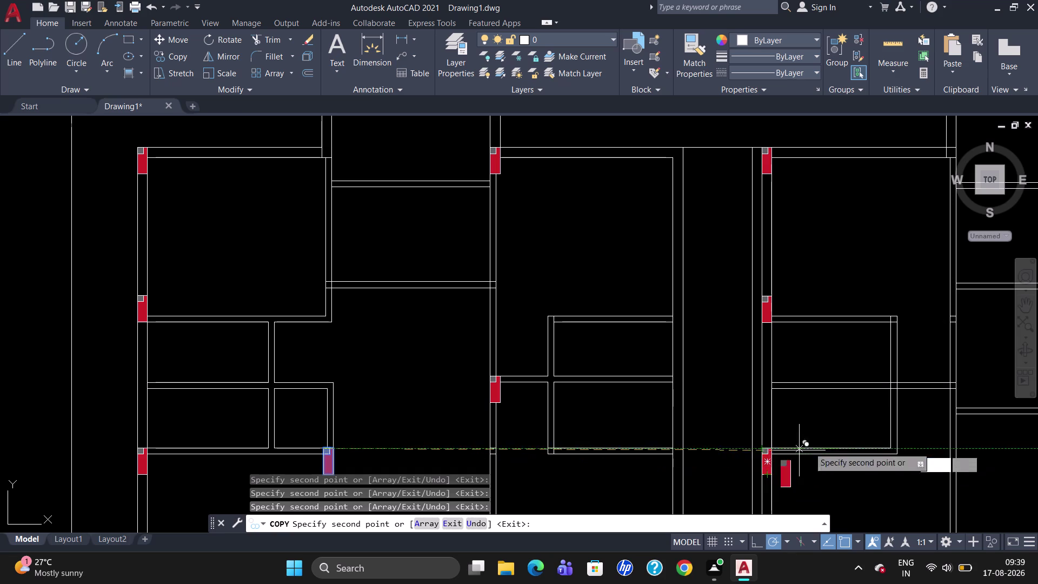
scroll(down, 3)
scroll(up, 3)
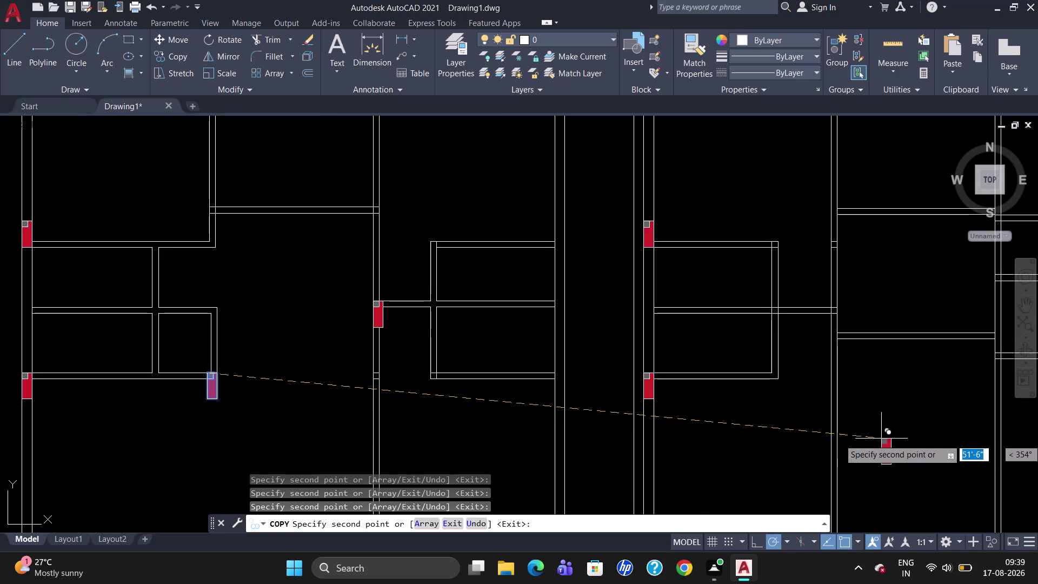
scroll(down, 3)
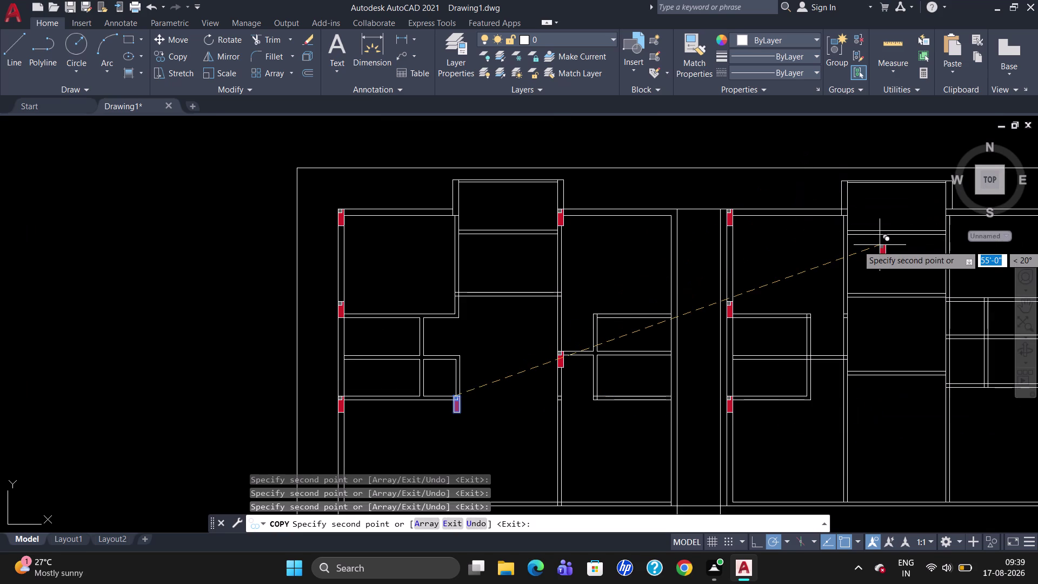
scroll(down, 3)
scroll(up, 3)
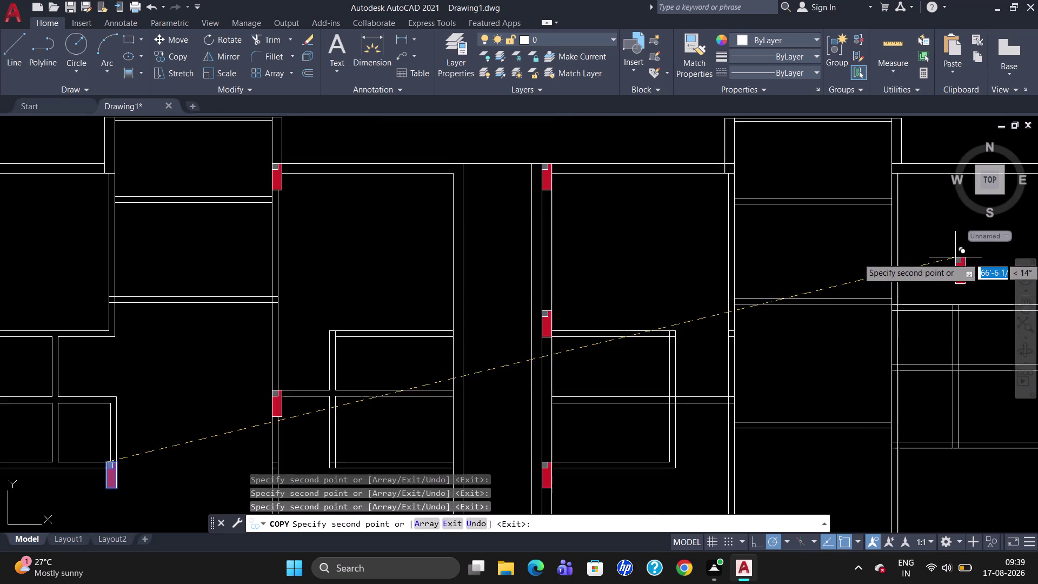
scroll(down, 3)
scroll(up, 3)
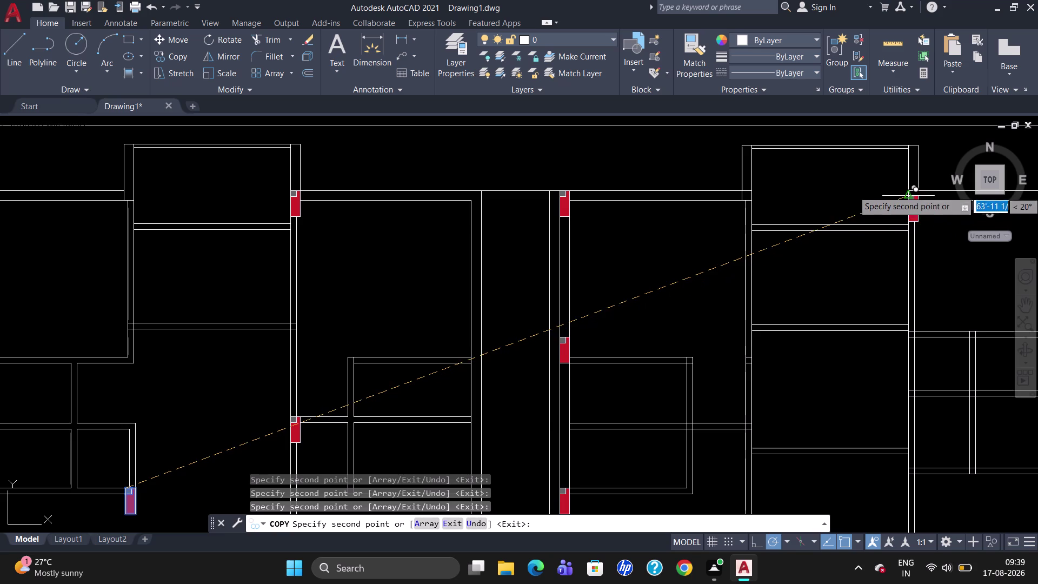
Place columns at the top and lower junctions of the right-hand unit wall.
click(908, 187)
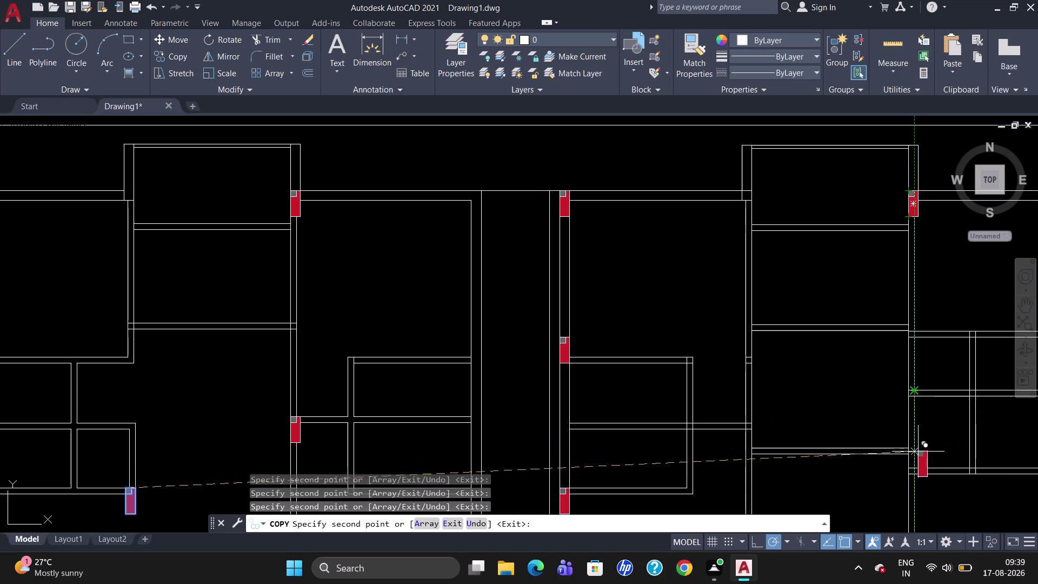
scroll(up, 3)
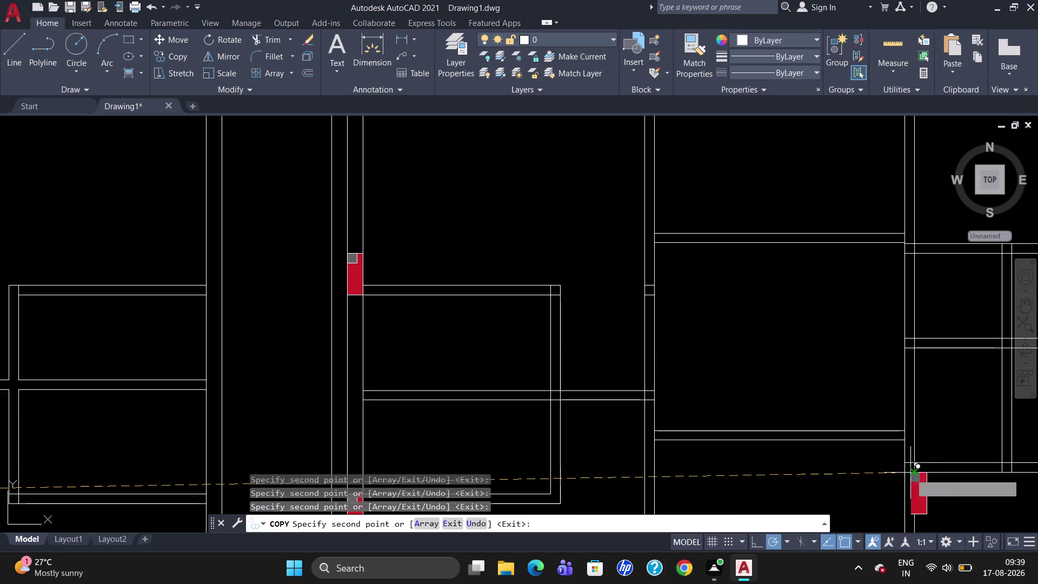
click(905, 464)
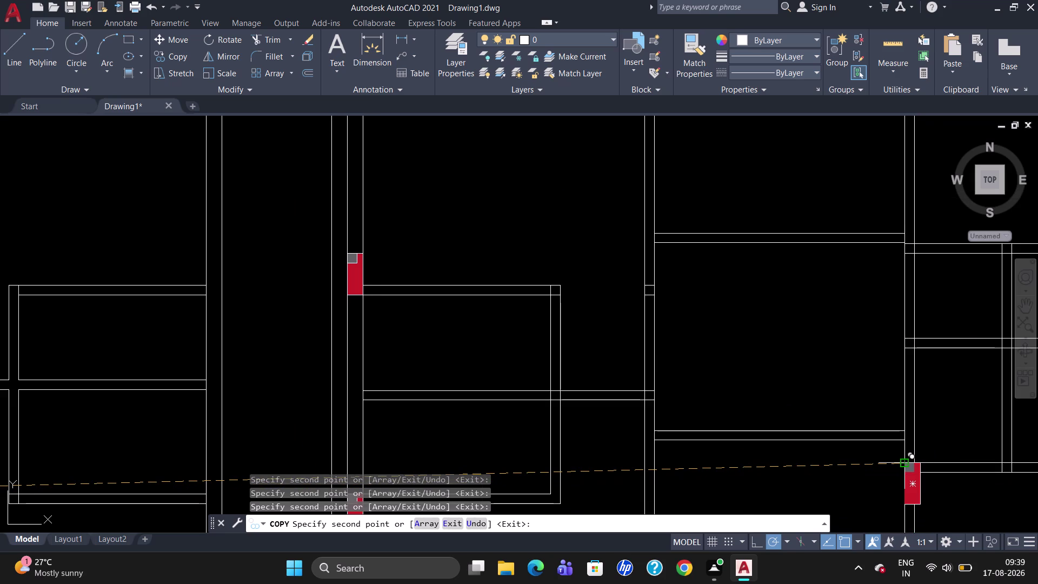
scroll(down, 3)
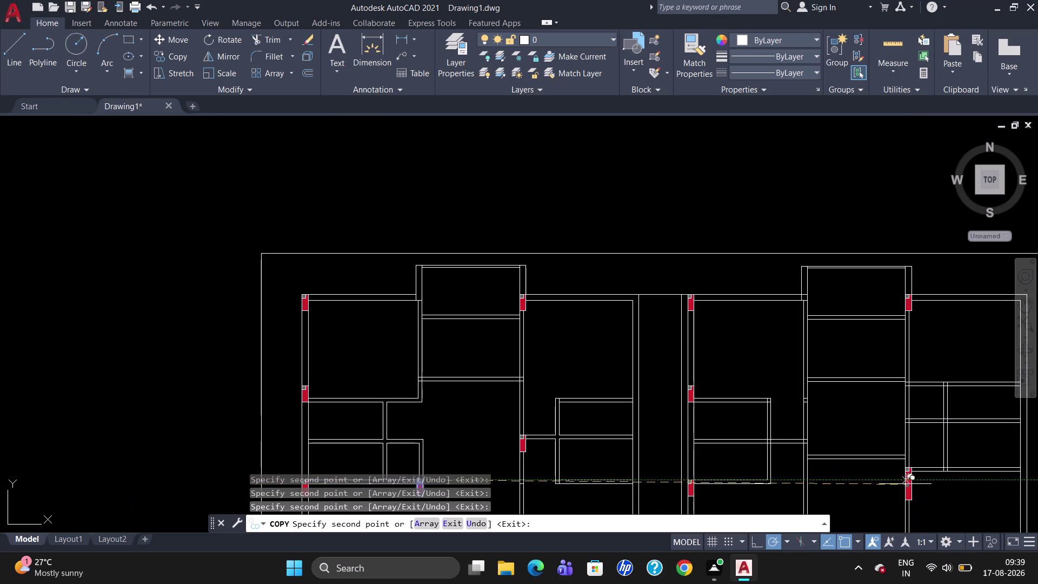
scroll(down, 3)
scroll(up, 3)
scroll(down, 3)
scroll(up, 3)
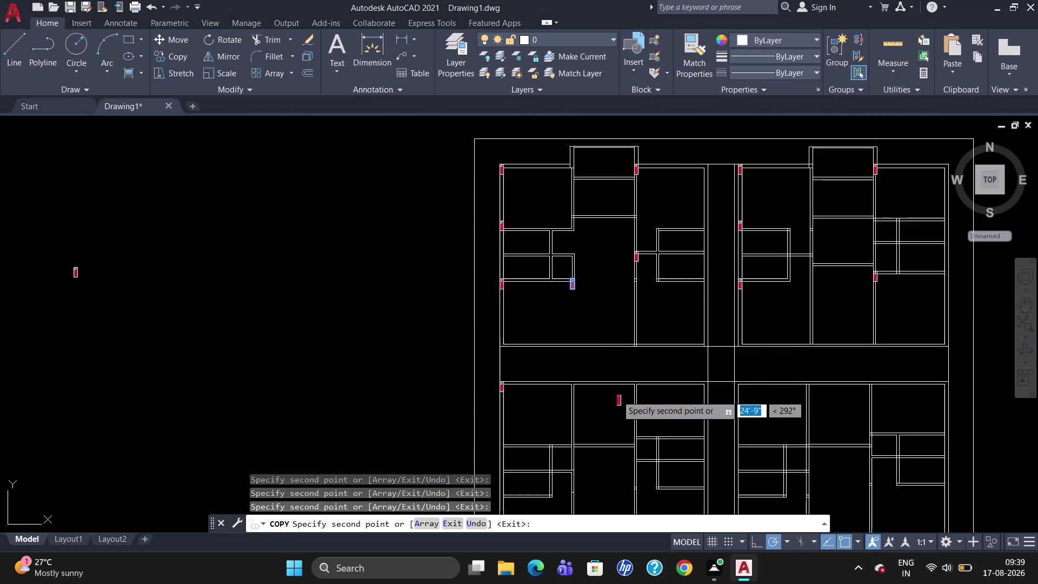
Place a column copy at the lower-left unit's wall junction.
scroll(up, 3)
scroll(down, 3)
scroll(up, 3)
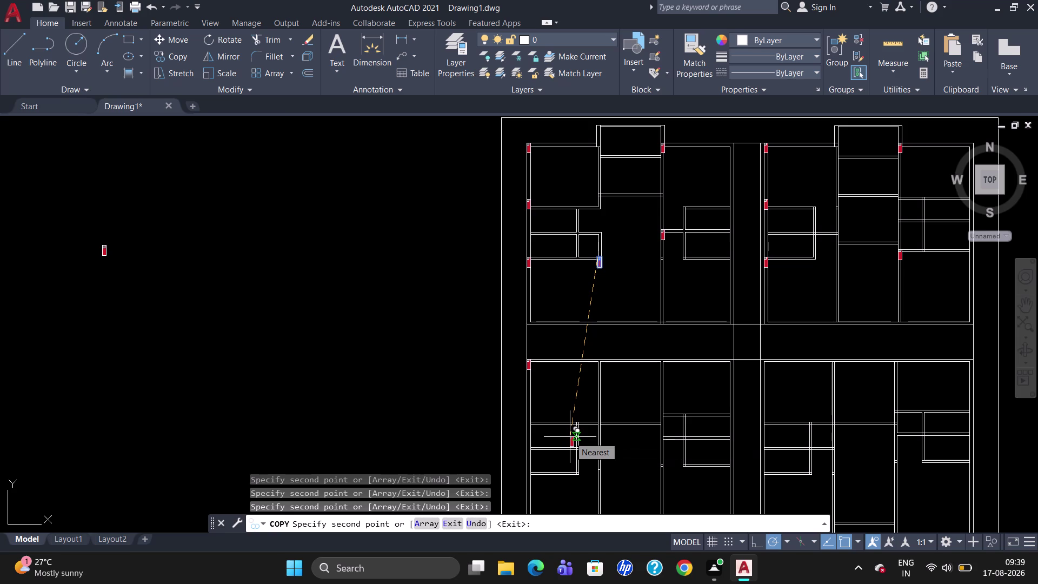
scroll(up, 3)
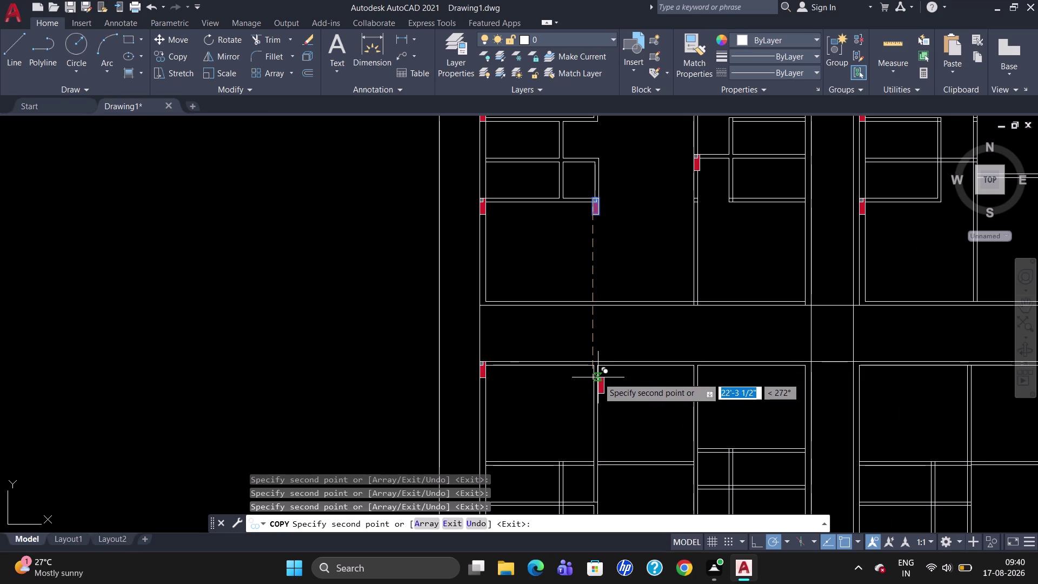
scroll(down, 3)
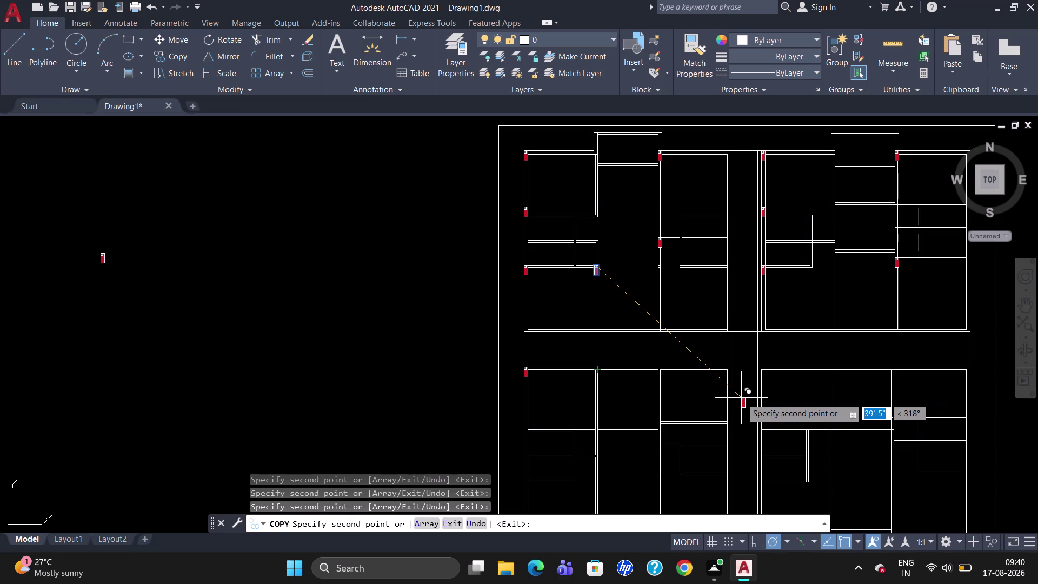
scroll(up, 3)
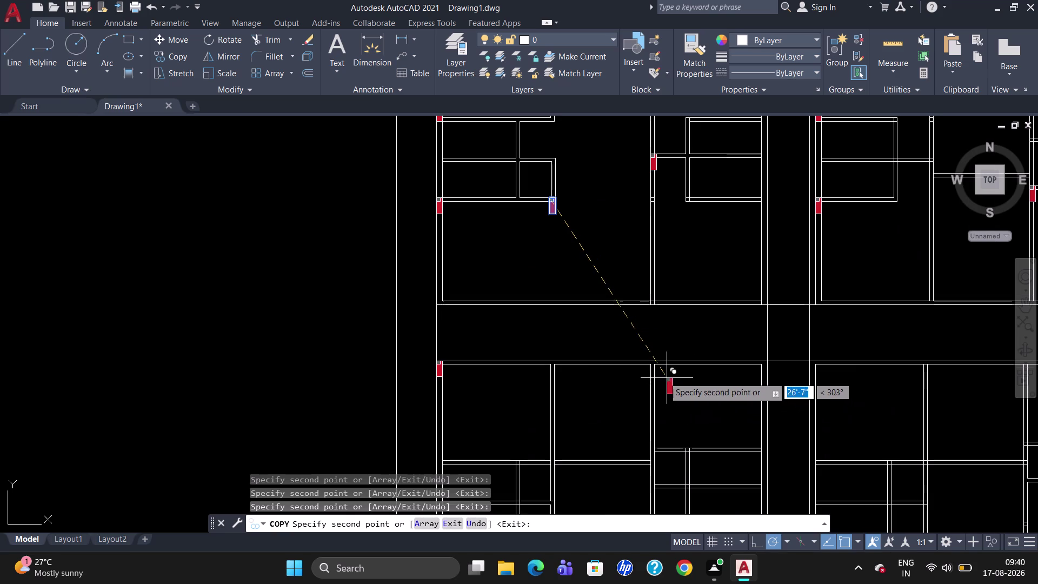
scroll(up, 3)
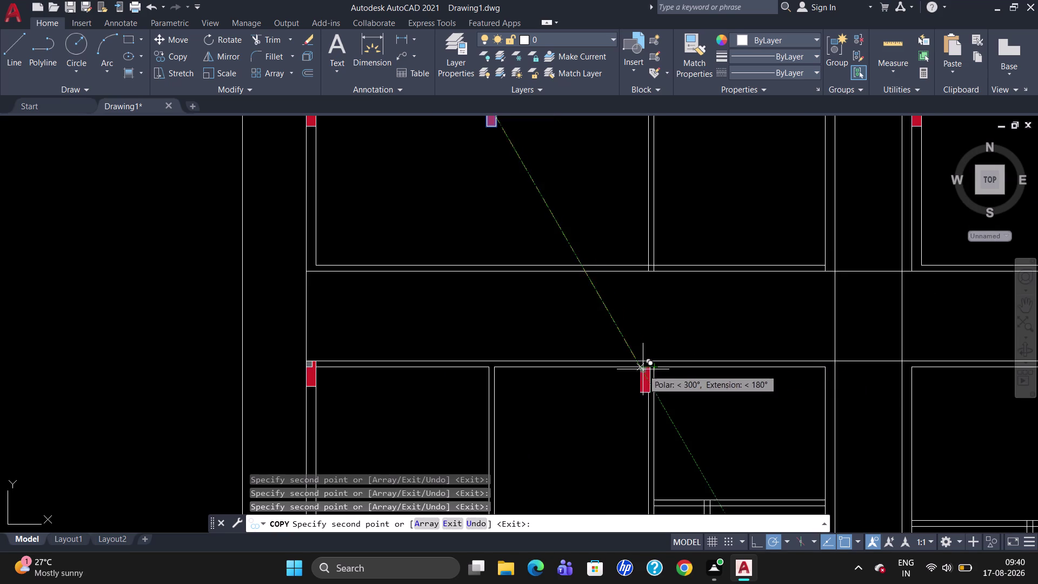
scroll(up, 3)
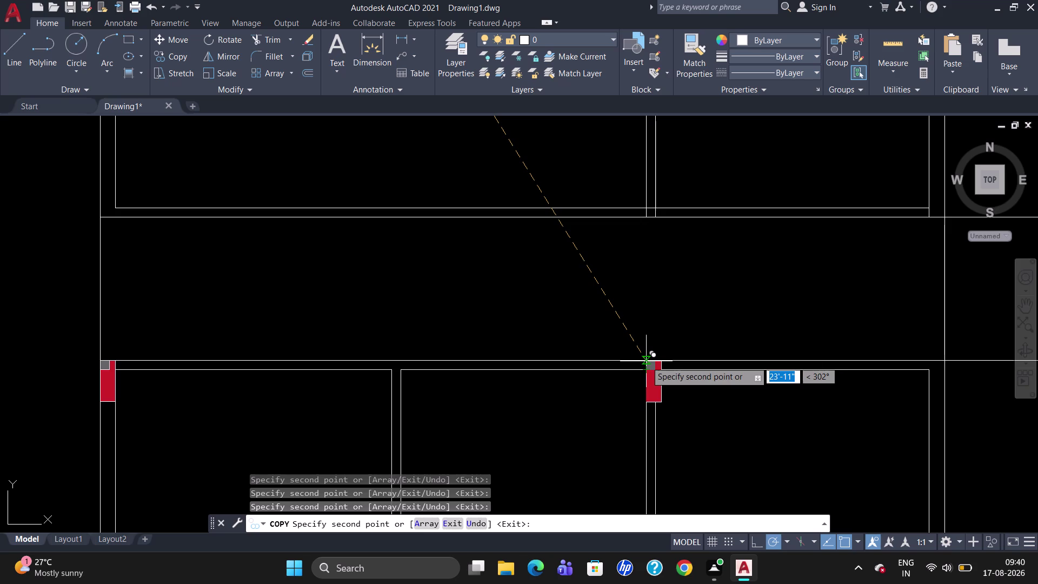
click(646, 361)
scroll(down, 3)
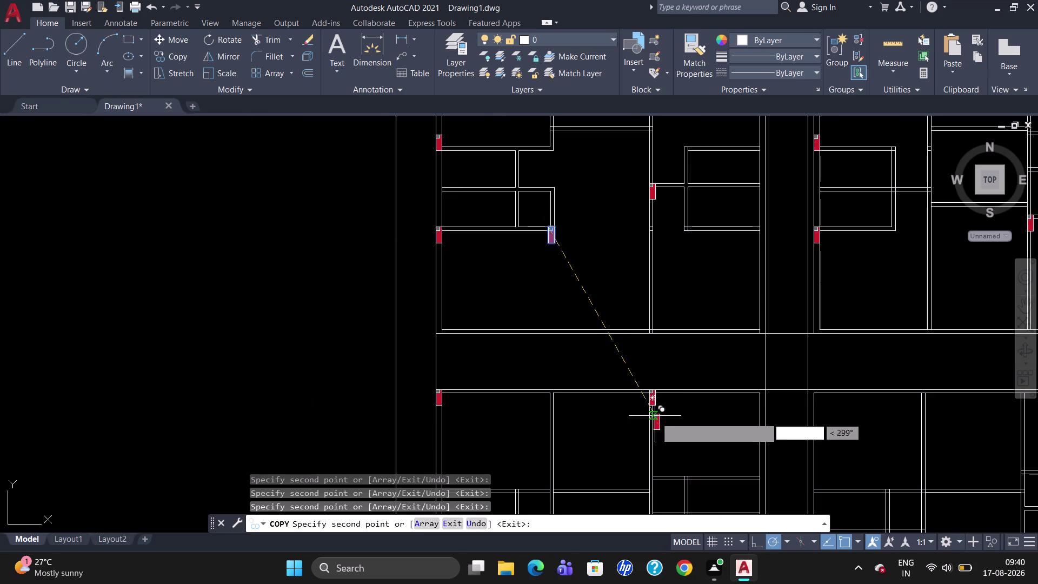
Place another column copy at the room corner and end the copy command.
scroll(down, 3)
scroll(up, 3)
scroll(down, 3)
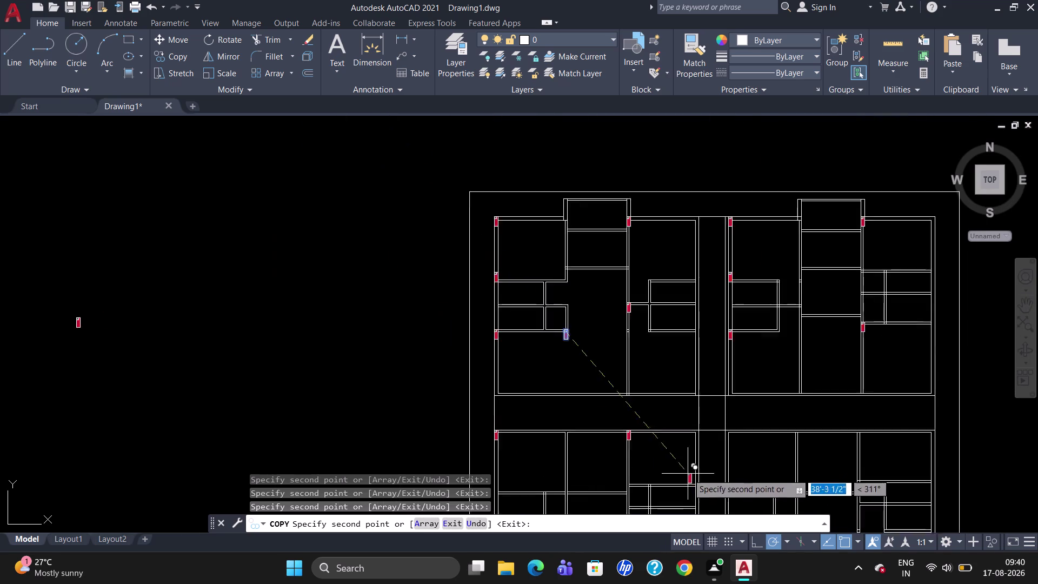
scroll(down, 3)
scroll(down, 3)
scroll(up, 3)
scroll(down, 3)
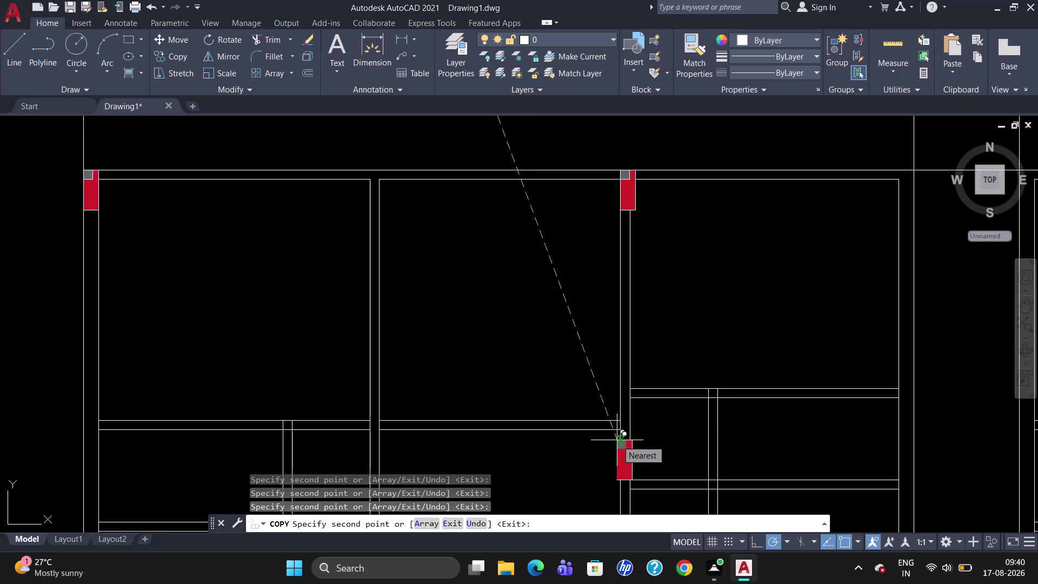
scroll(down, 3)
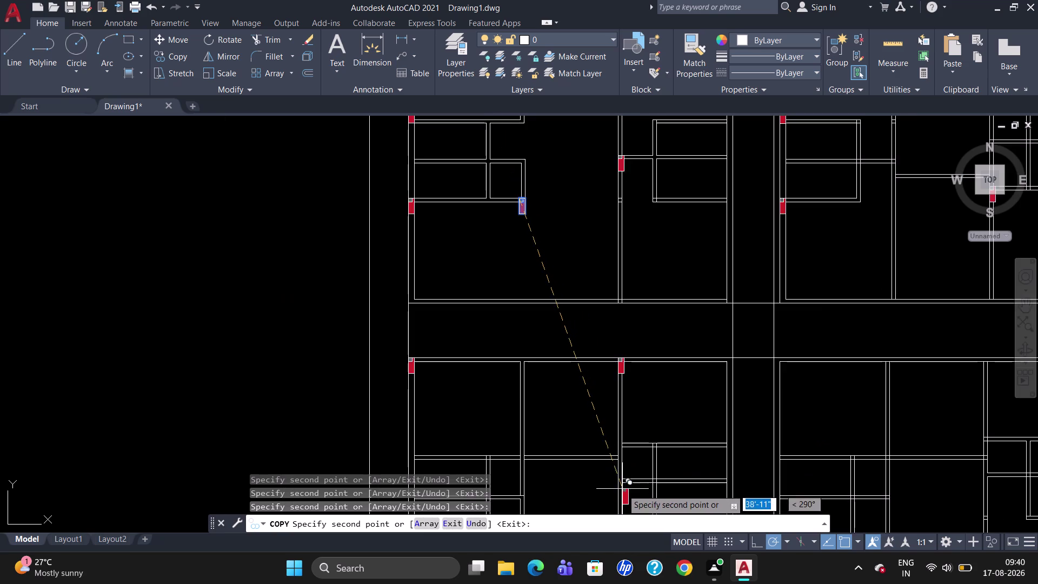
scroll(up, 3)
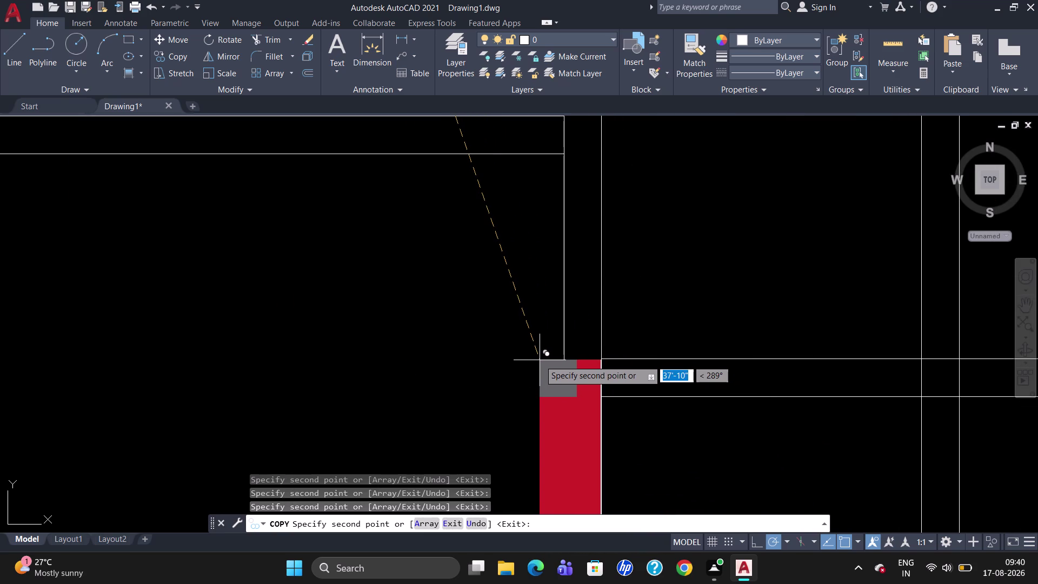
click(539, 360)
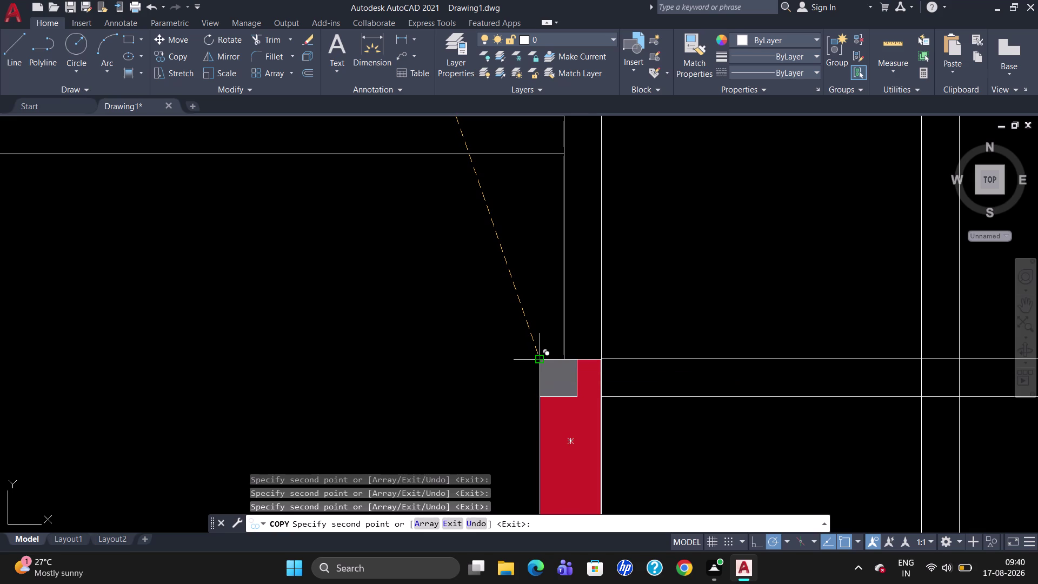
scroll(down, 3)
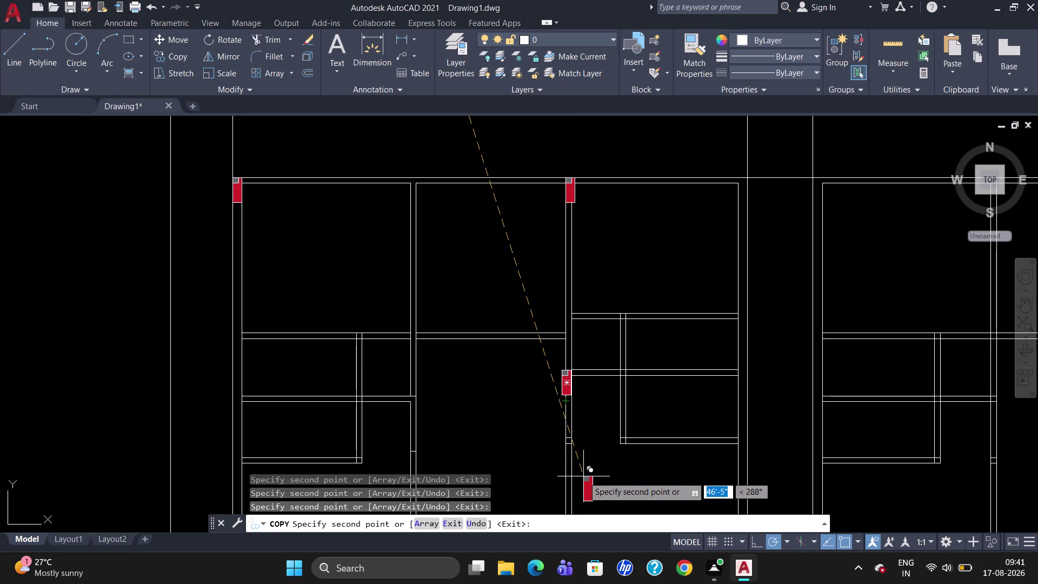
key(Escape)
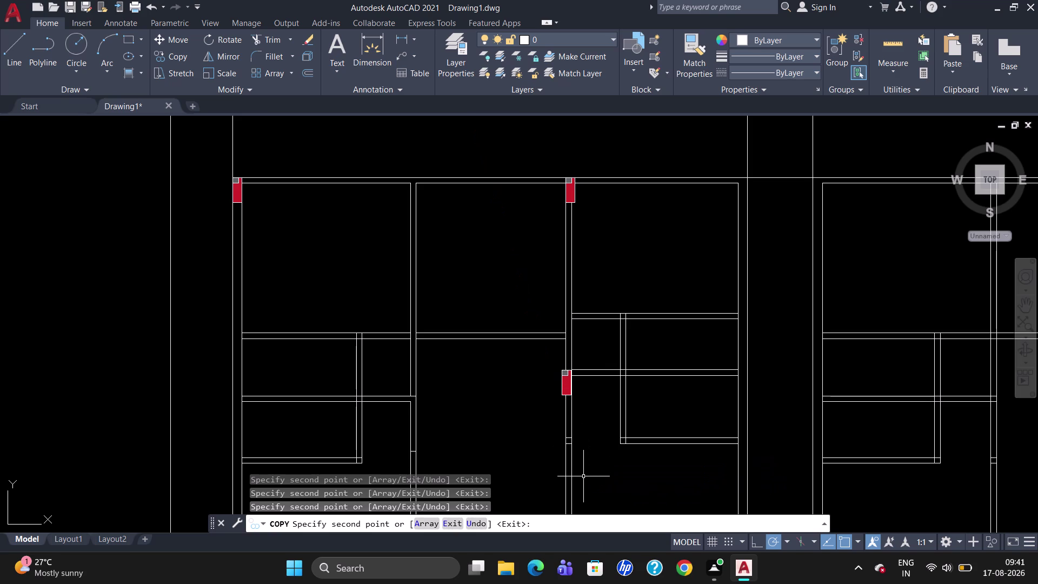
Move the misplaced mid-wall column from its top corner down to the lower wall junction.
drag(563, 390, 562, 395)
key(m)
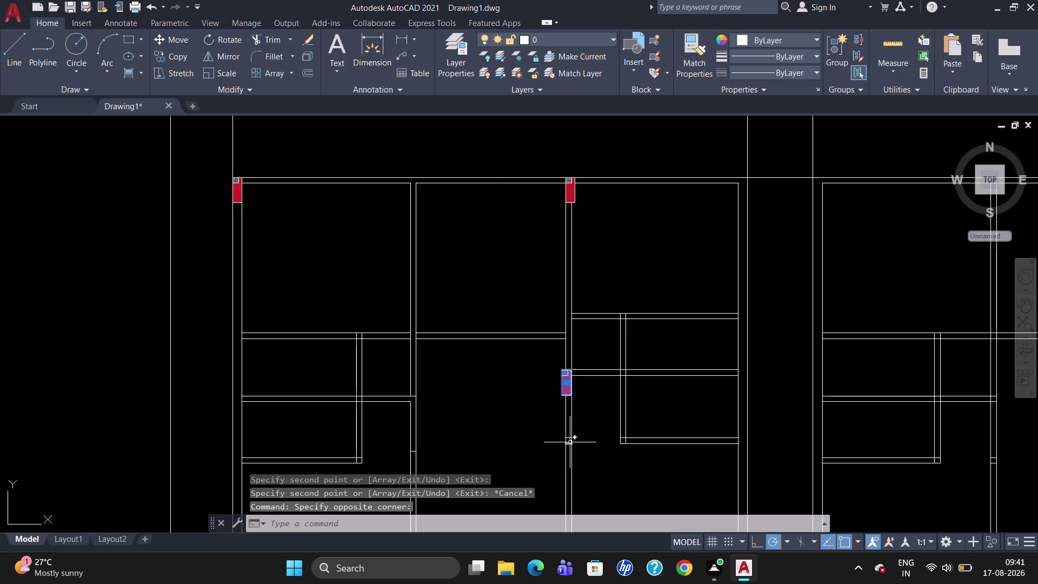
key(Return)
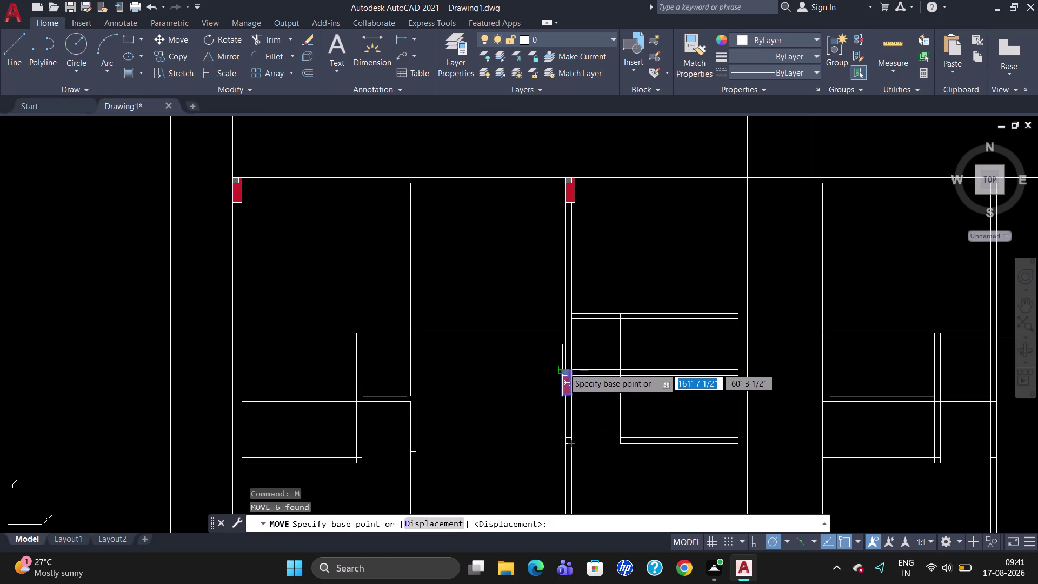
drag(557, 366, 558, 373)
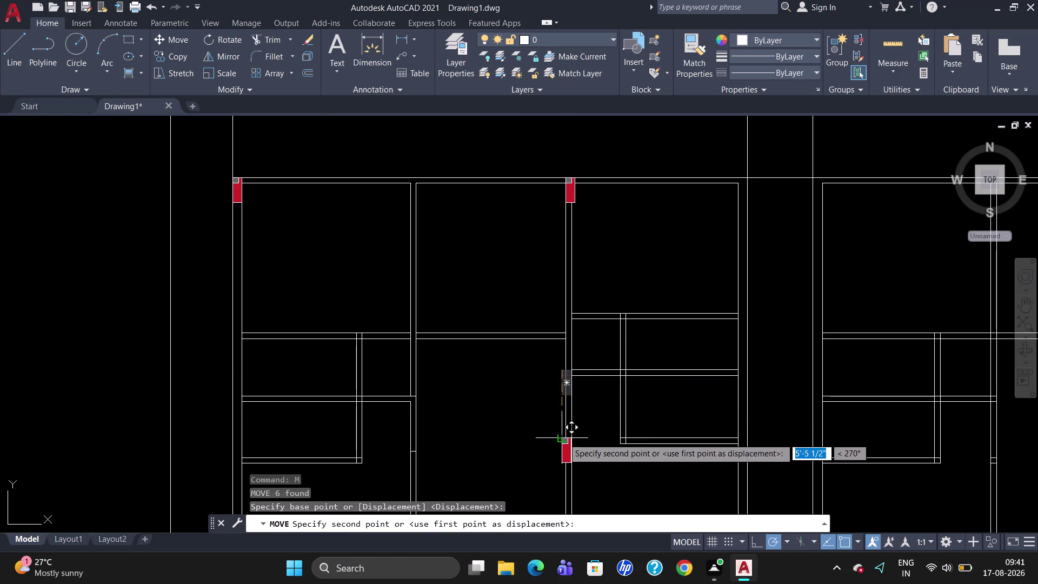
scroll(up, 3)
scroll(up, 3)
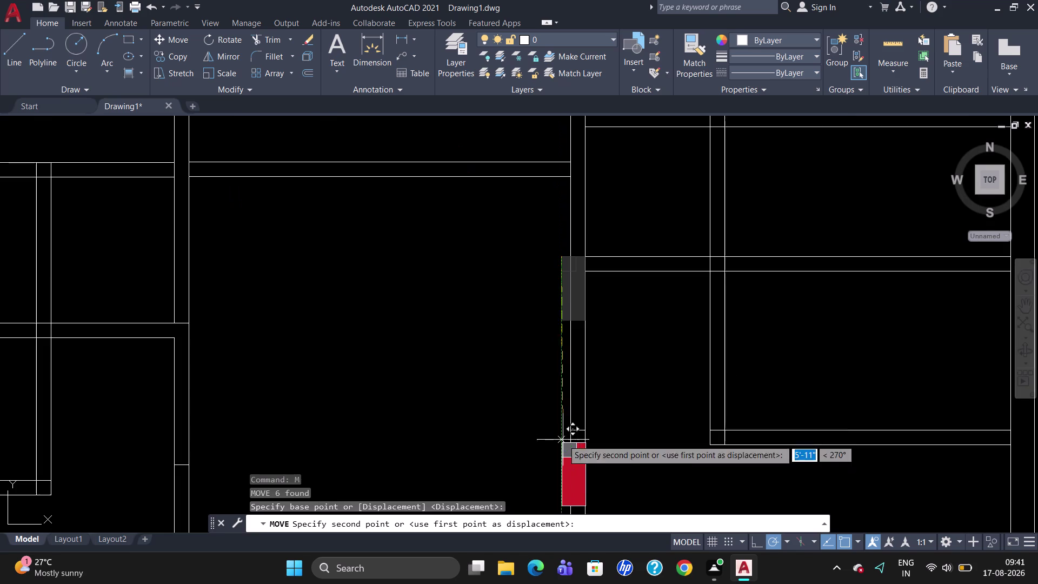
click(570, 432)
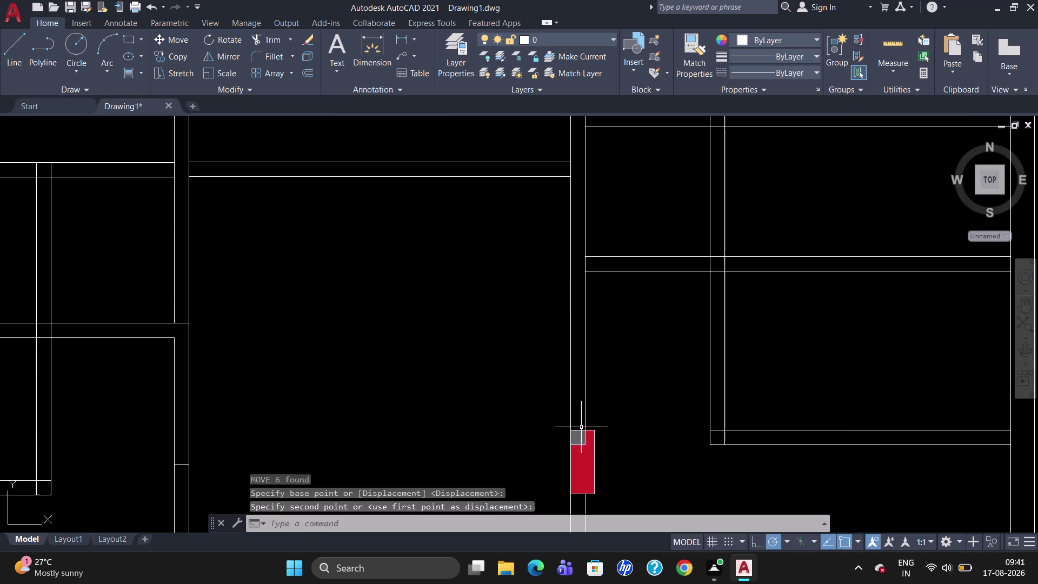
scroll(down, 3)
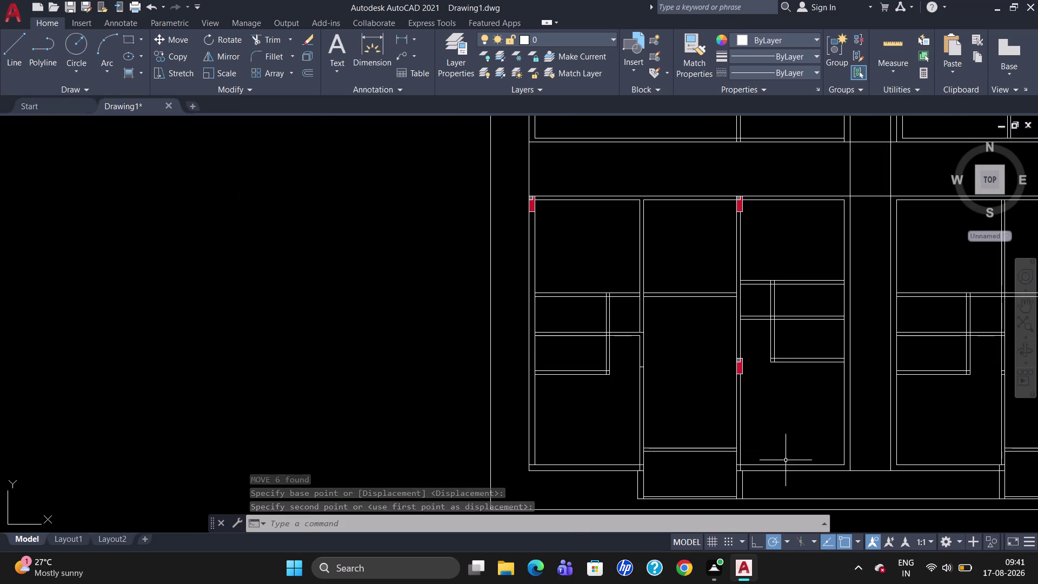
scroll(down, 3)
Start copying the repositioned inner-wall column, with its corner as the base point.
scroll(up, 3)
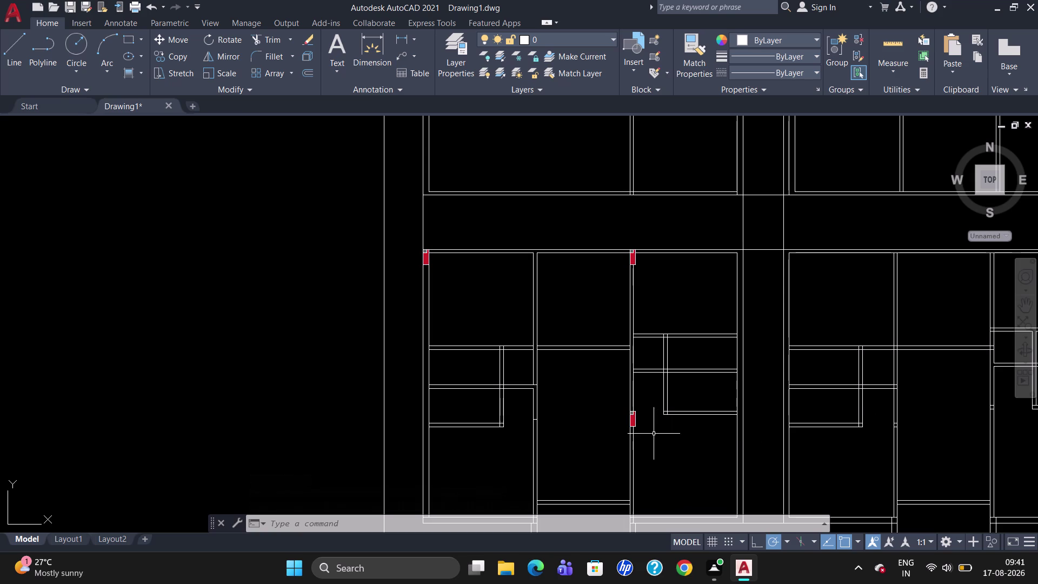
click(633, 420)
text(CO)
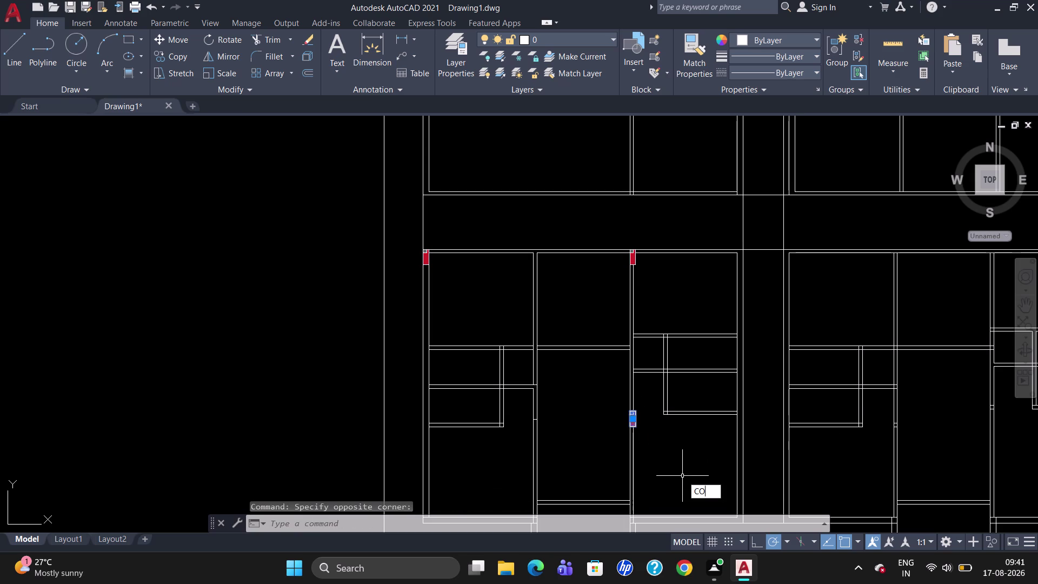
key(Return)
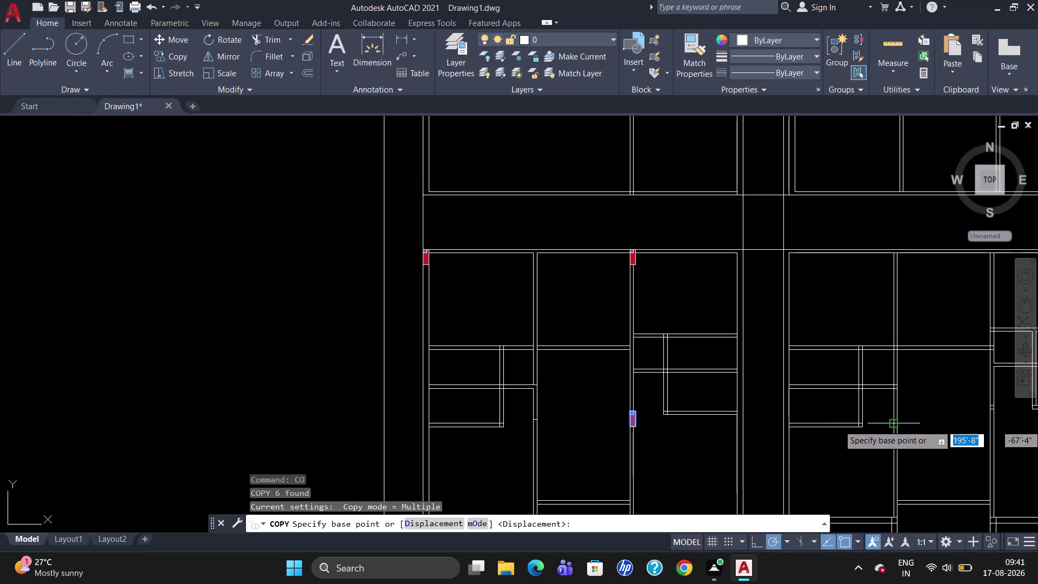
scroll(down, 3)
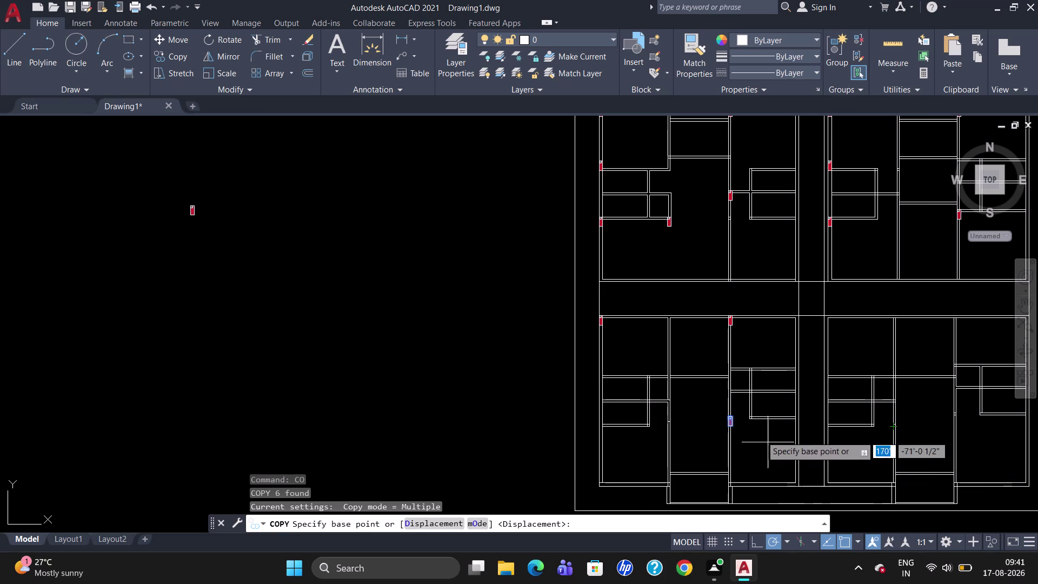
click(735, 416)
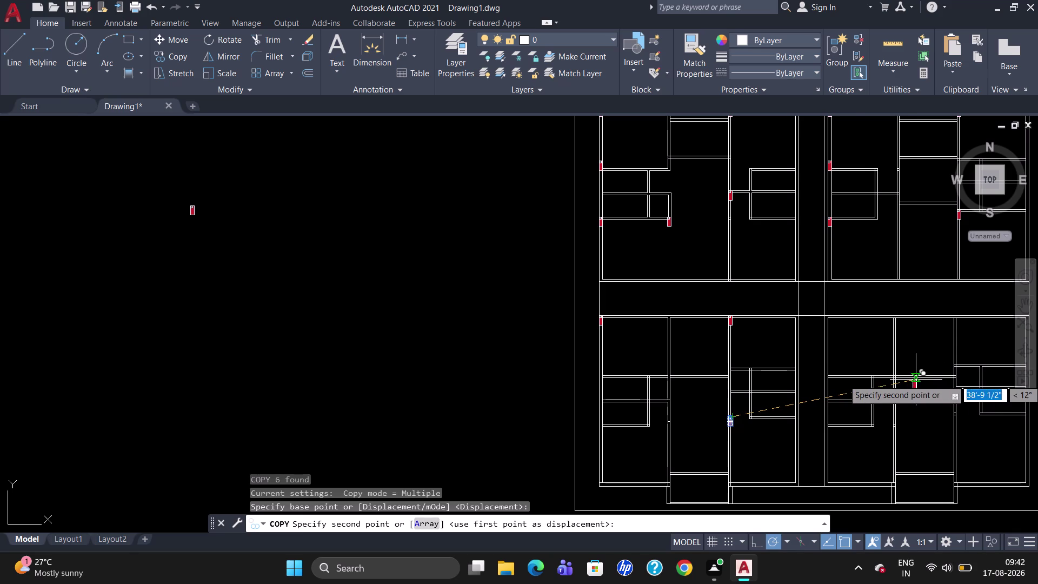
Place a column copy at the right-side wall junction.
scroll(up, 3)
scroll(up, 3)
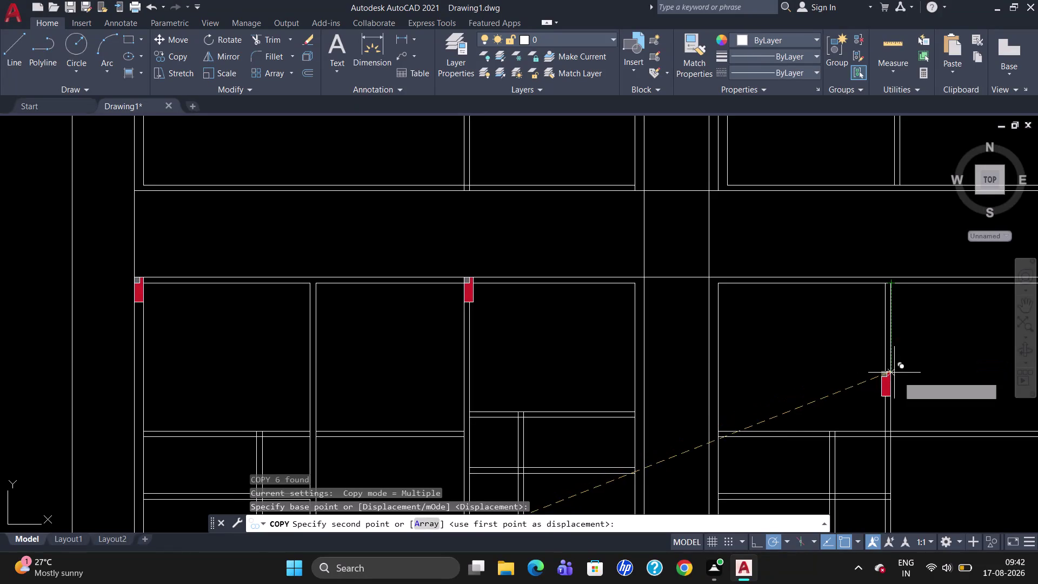
scroll(down, 3)
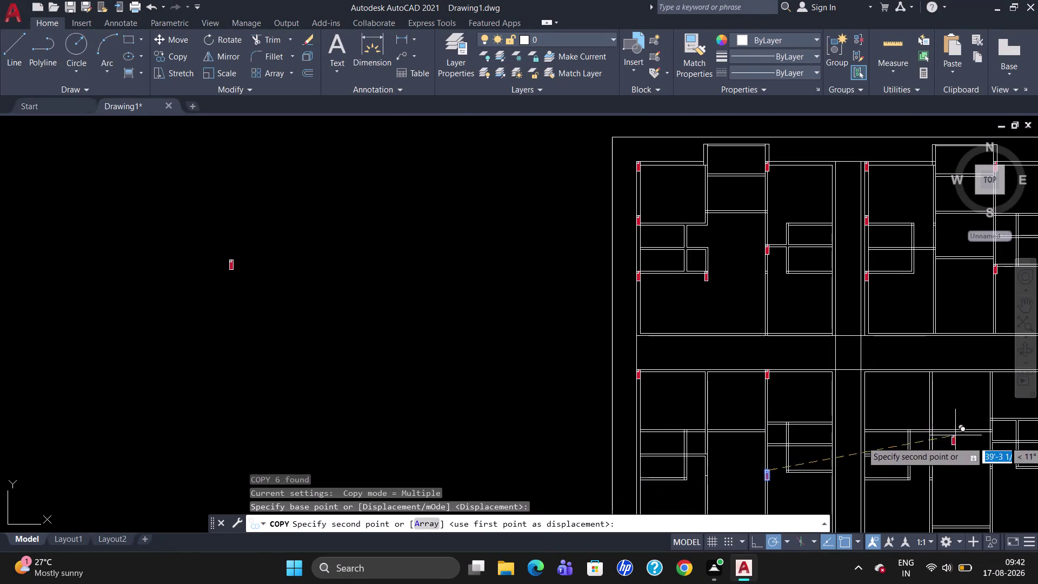
scroll(up, 3)
scroll(down, 3)
scroll(up, 3)
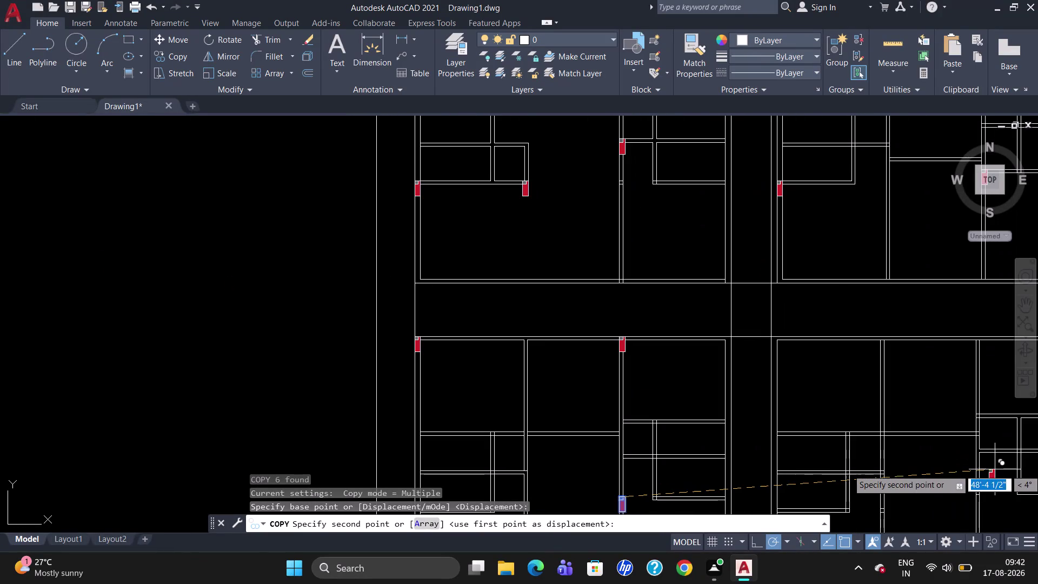
scroll(up, 3)
scroll(down, 3)
scroll(up, 3)
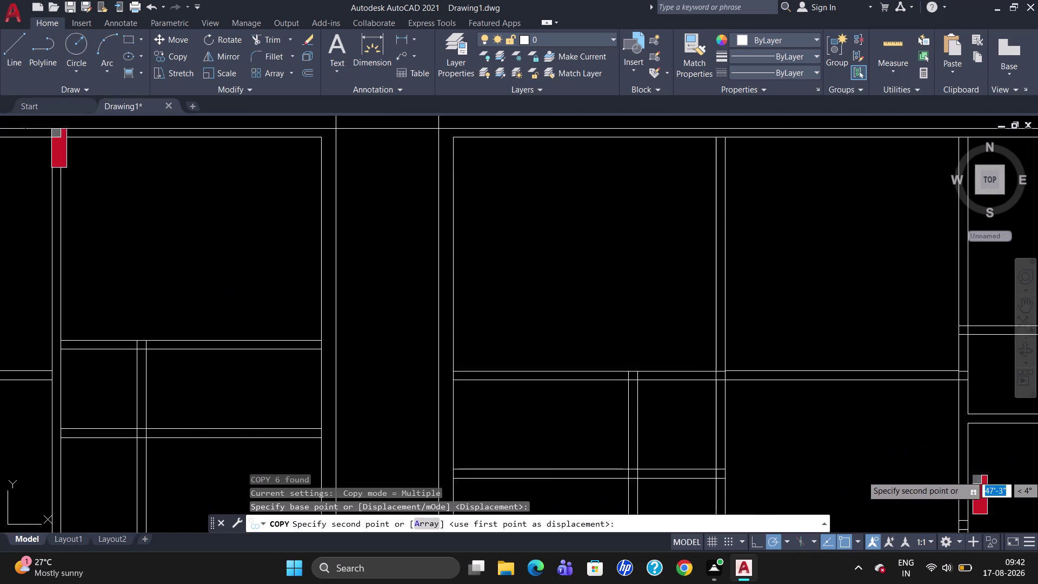
scroll(up, 3)
scroll(down, 3)
scroll(up, 3)
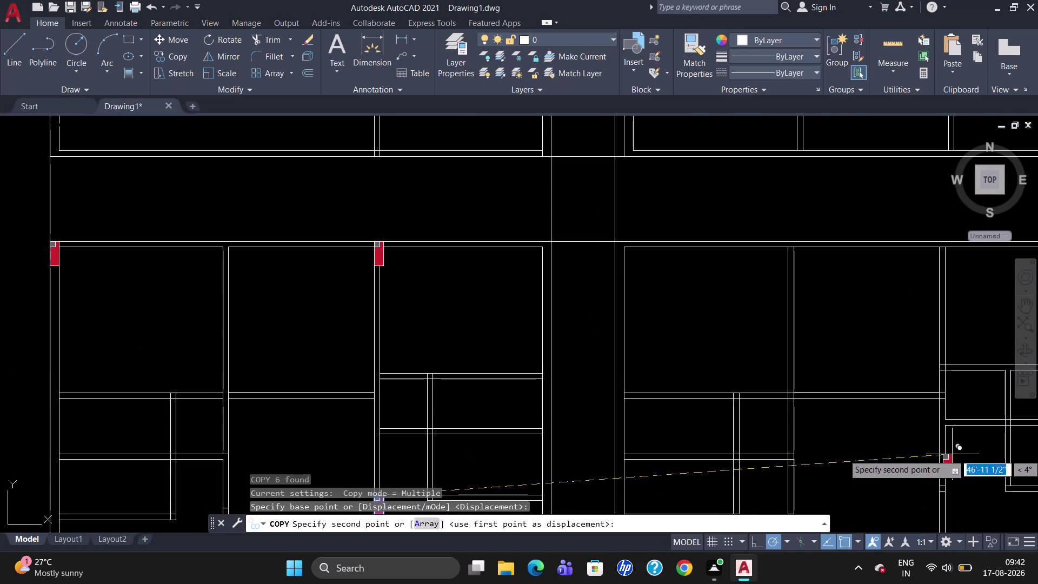
scroll(up, 3)
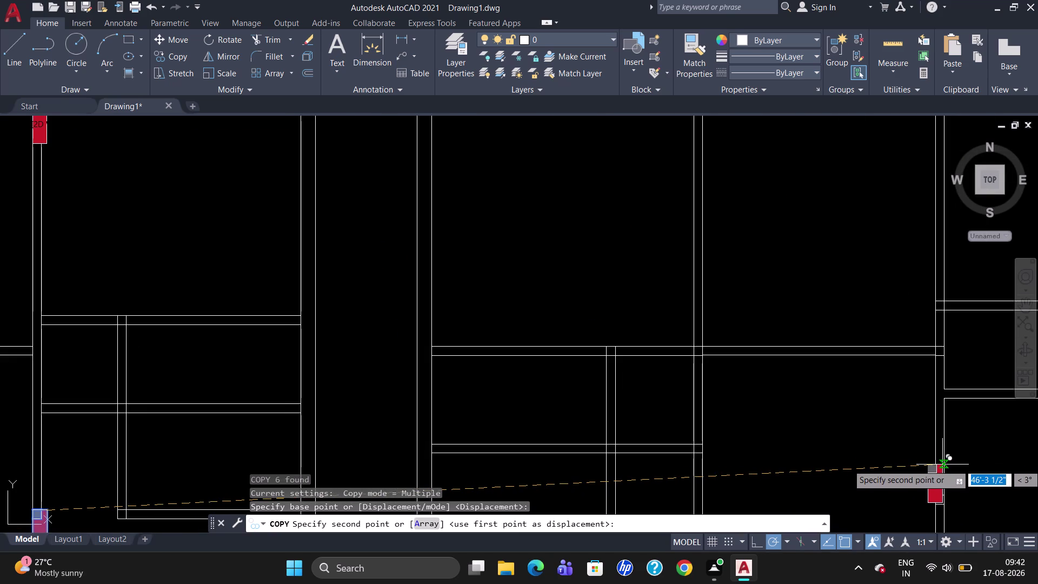
click(944, 466)
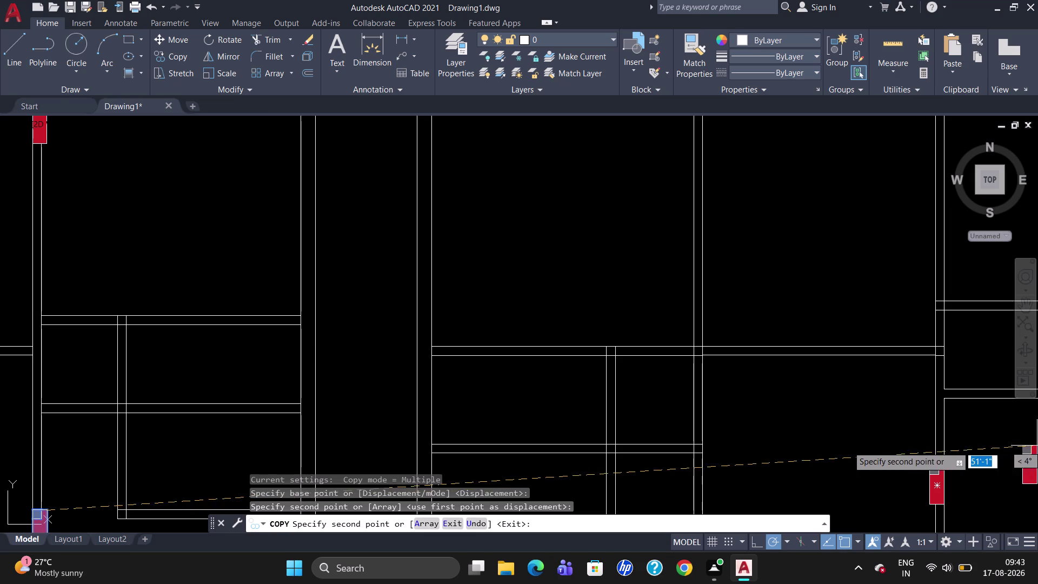
Place another column copy at a further wall junction and finish copying.
scroll(down, 3)
scroll(up, 3)
scroll(down, 3)
scroll(up, 3)
scroll(up, 3)
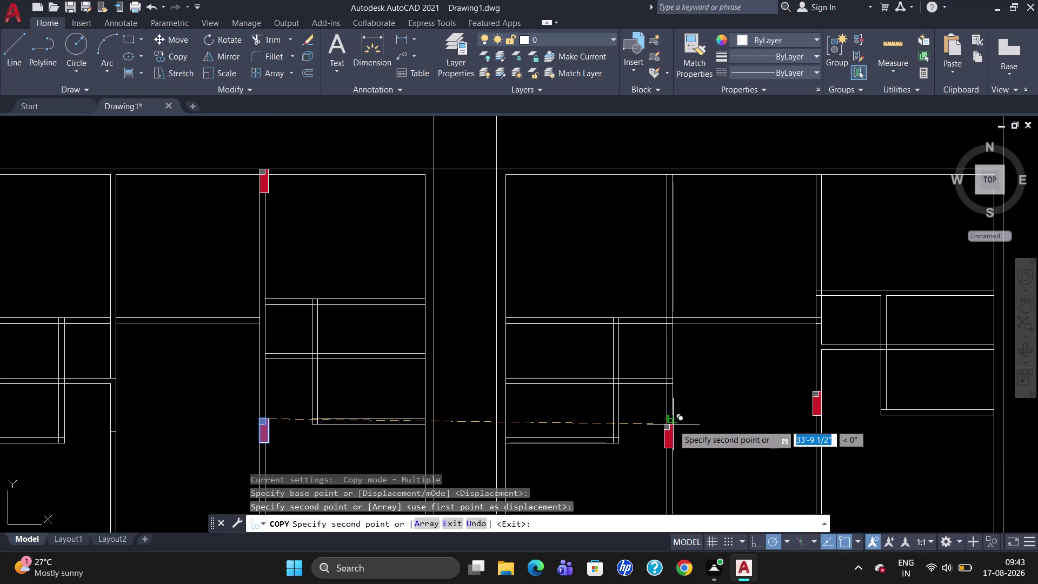
scroll(up, 3)
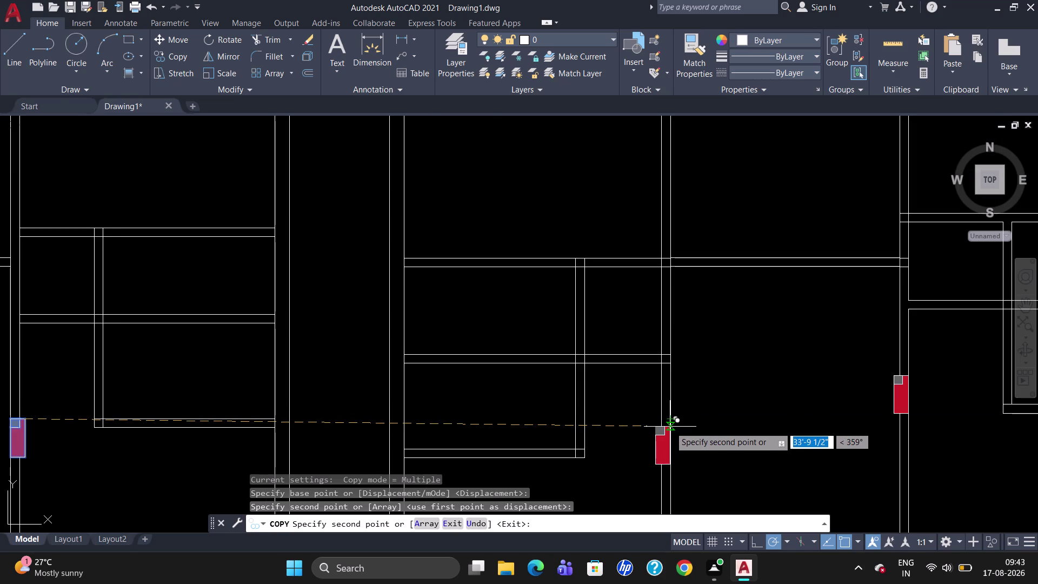
click(671, 422)
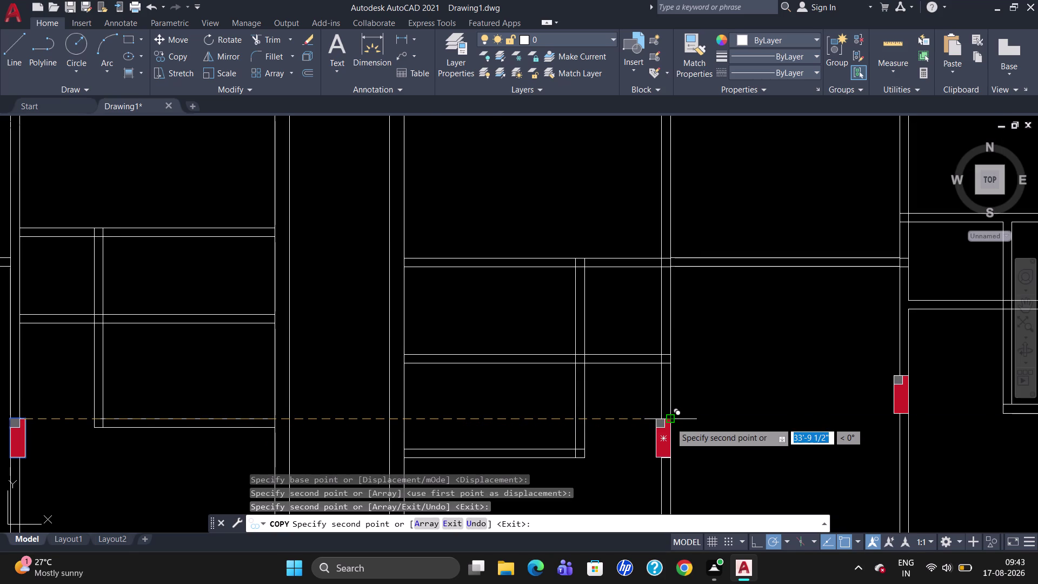
key(Escape)
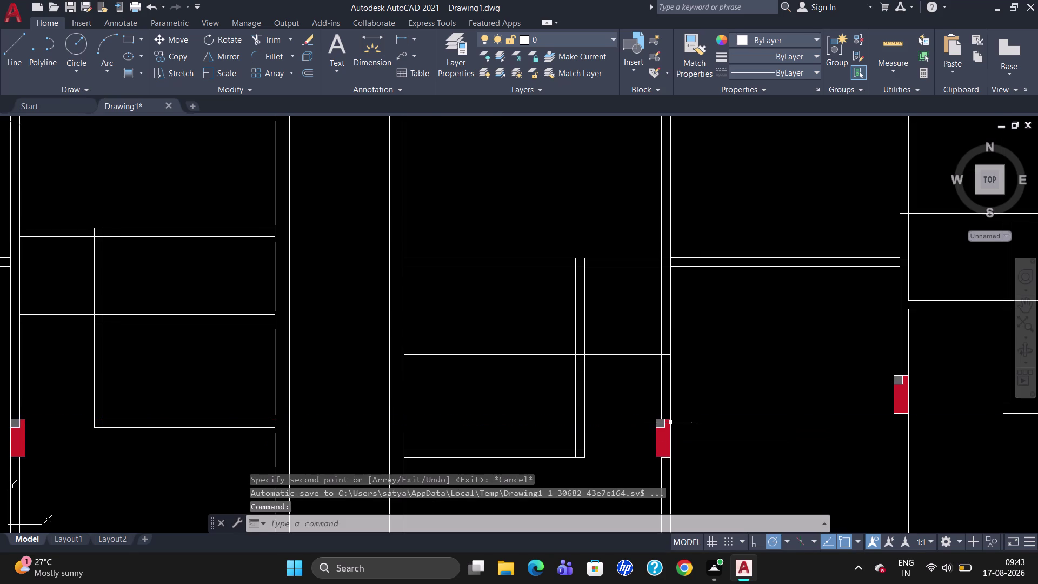
Move the right-wall column slightly so it sits flush with the wall lines.
click(909, 393)
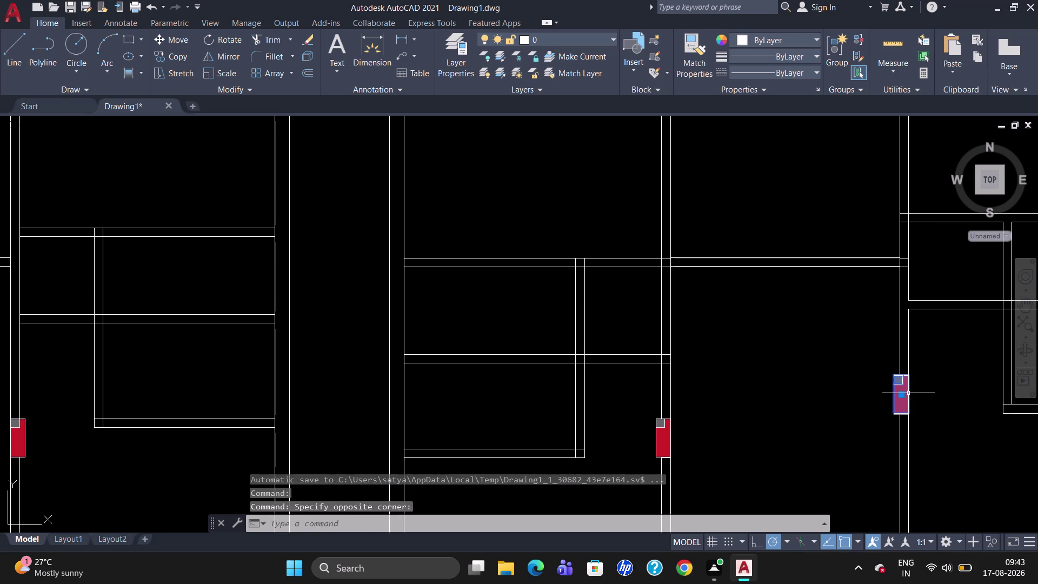
key(m)
key(Return)
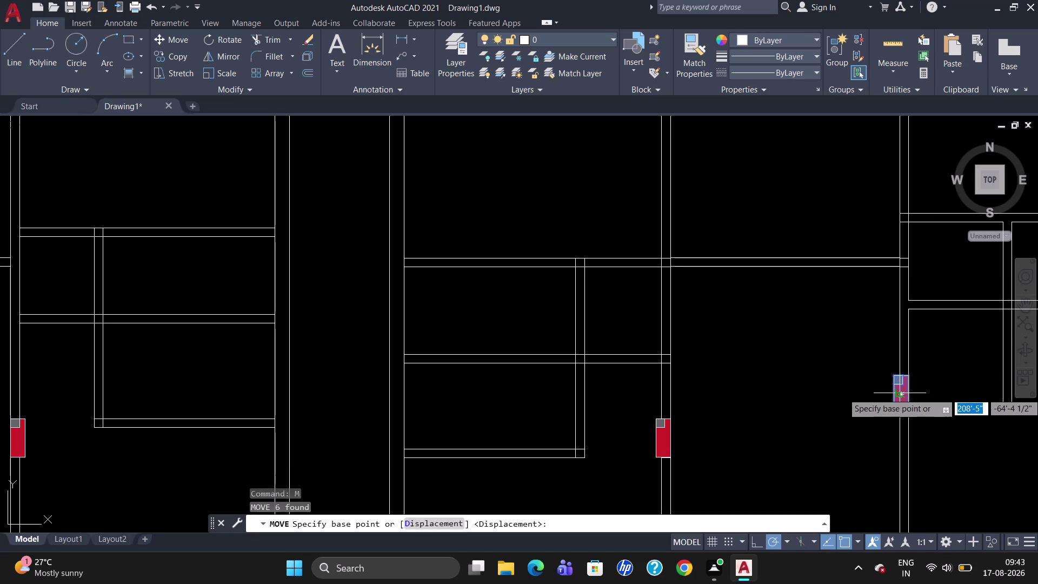
click(894, 377)
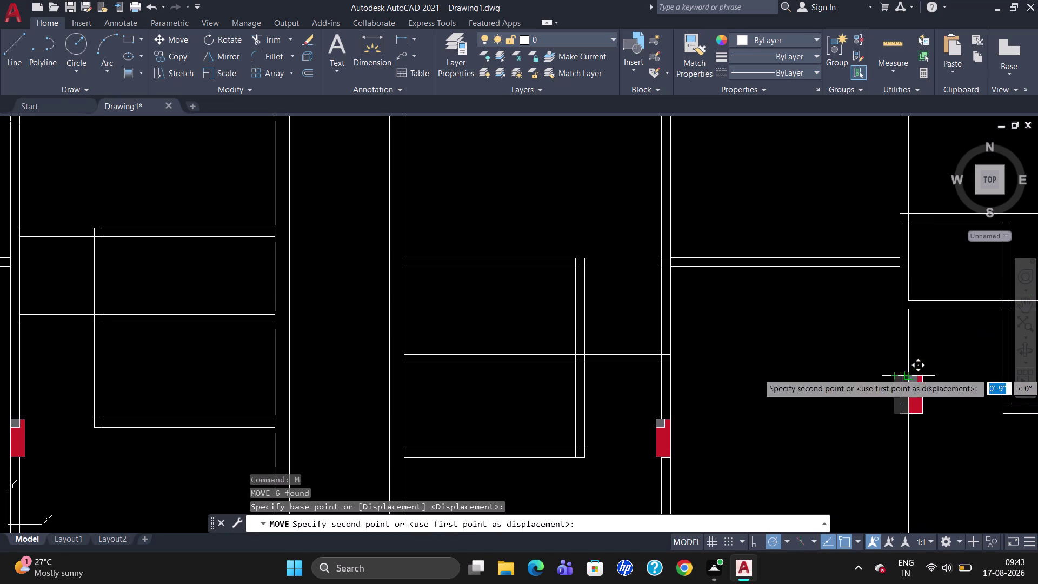
click(899, 375)
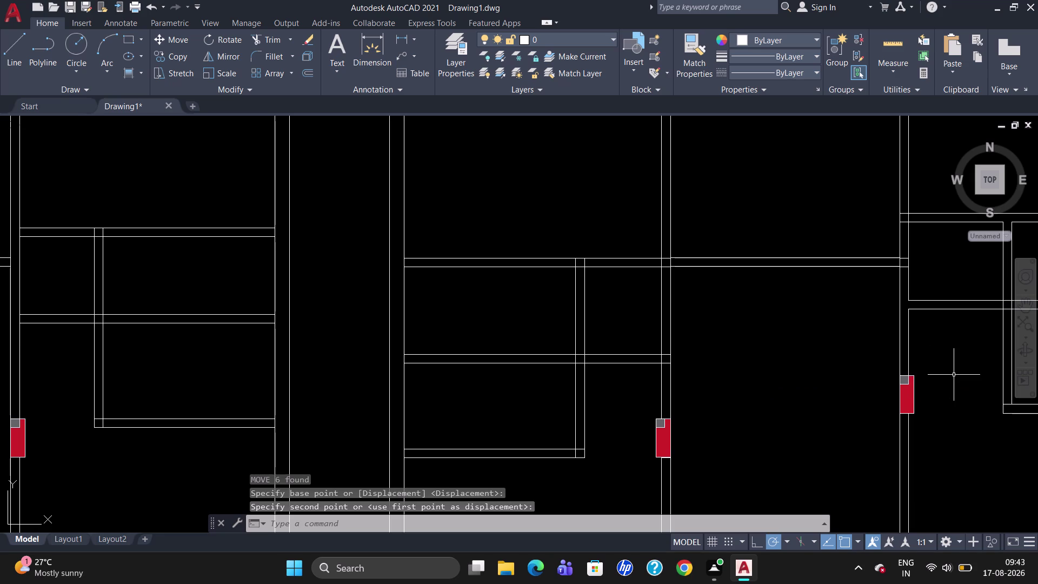
scroll(down, 3)
scroll(down, 3)
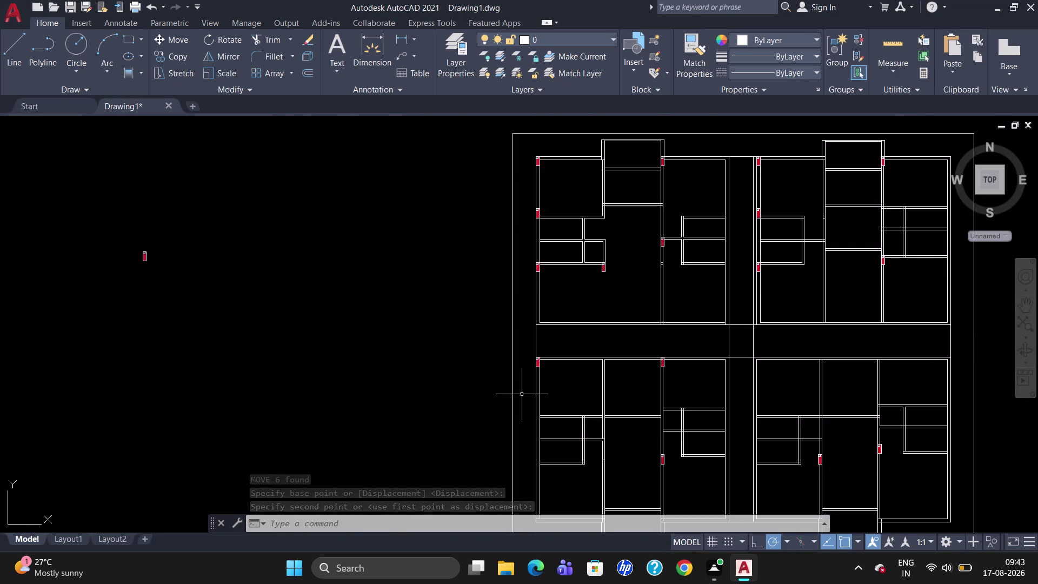
scroll(down, 3)
scroll(up, 3)
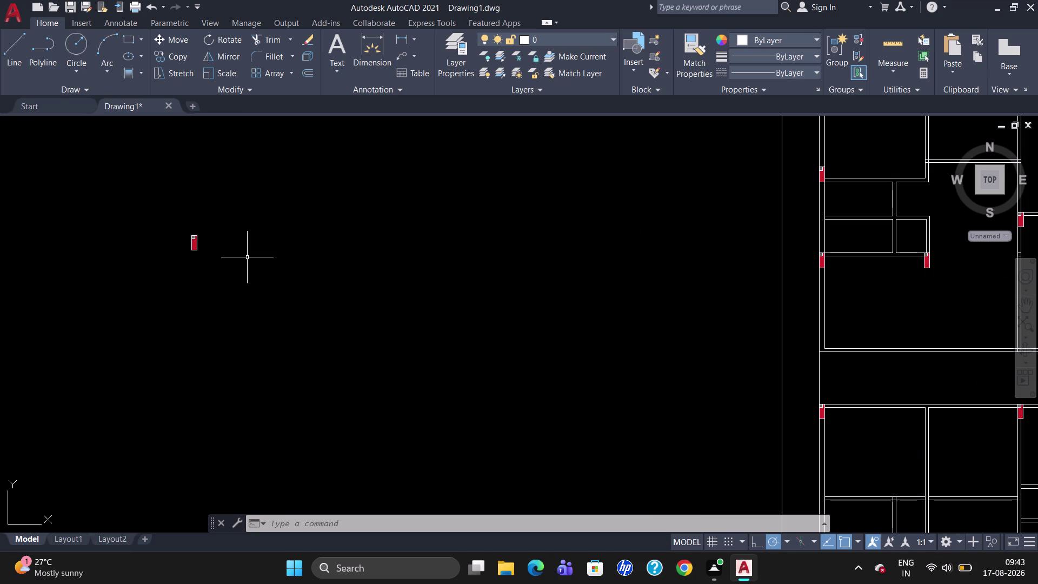
drag(255, 250, 158, 271)
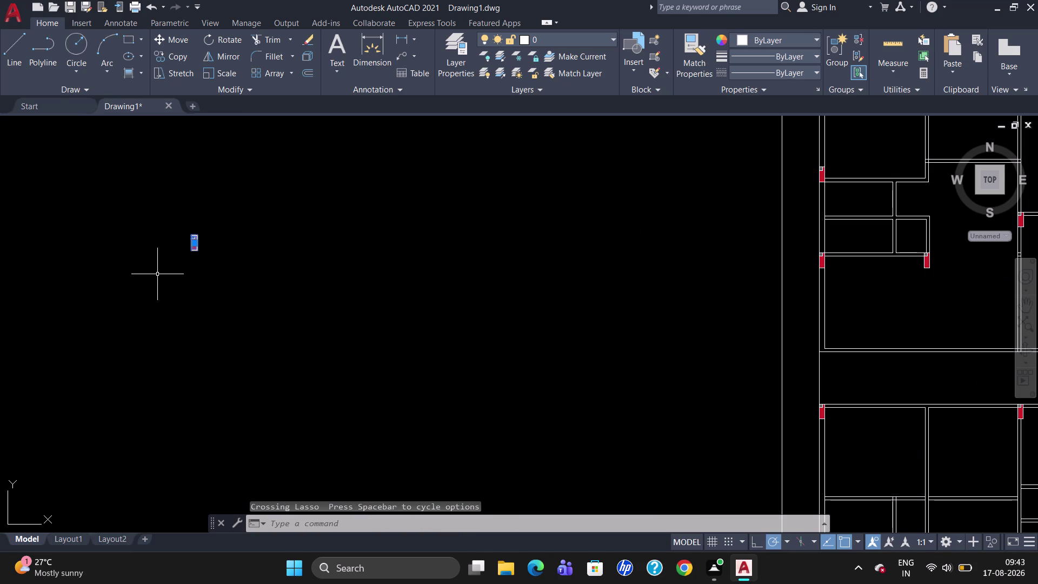
Mirror the stray column beside the plan, erase the original, and select the mirrored copy.
text(MI)
key(Return)
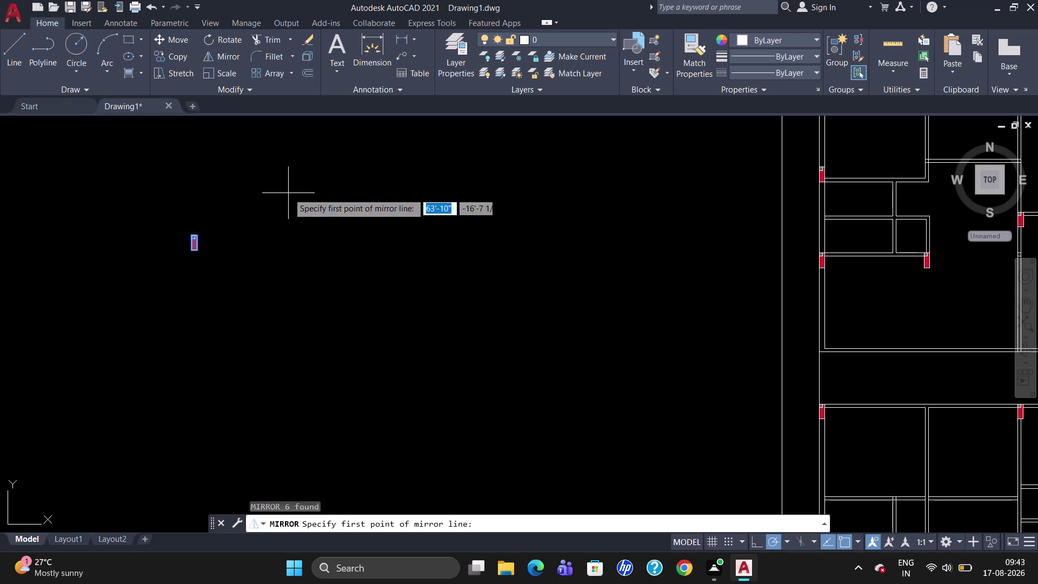
drag(284, 187, 283, 297)
click(284, 297)
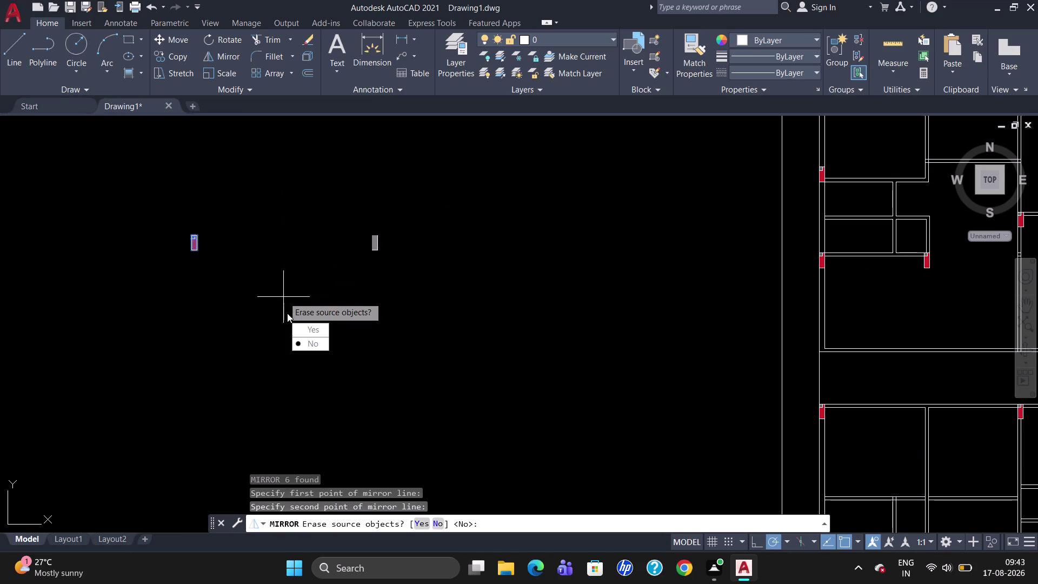
drag(299, 330, 284, 301)
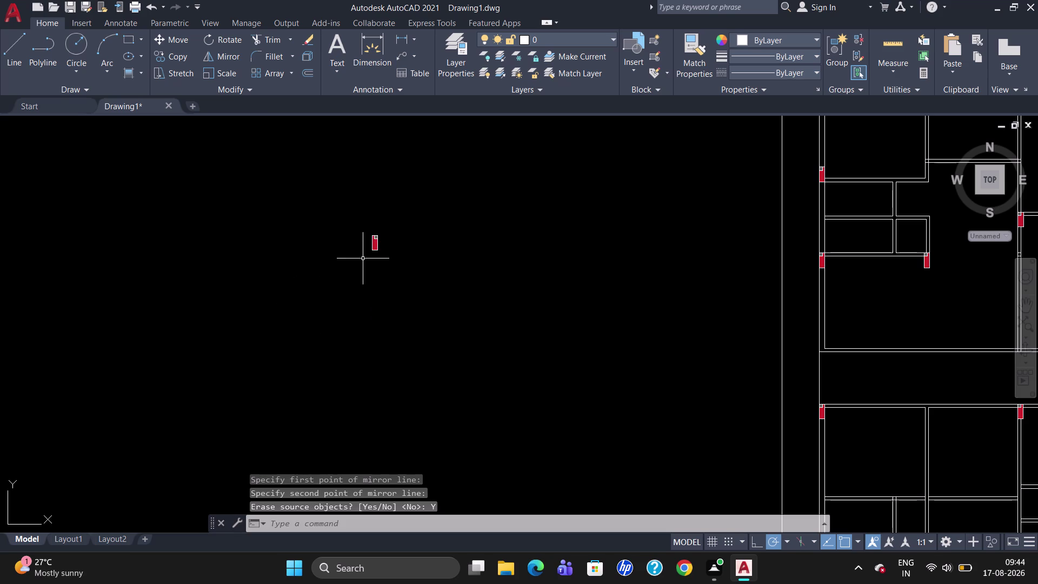
drag(427, 255, 365, 255)
Copy the red column from its base point to the upper wall corner and a junction.
text(C)
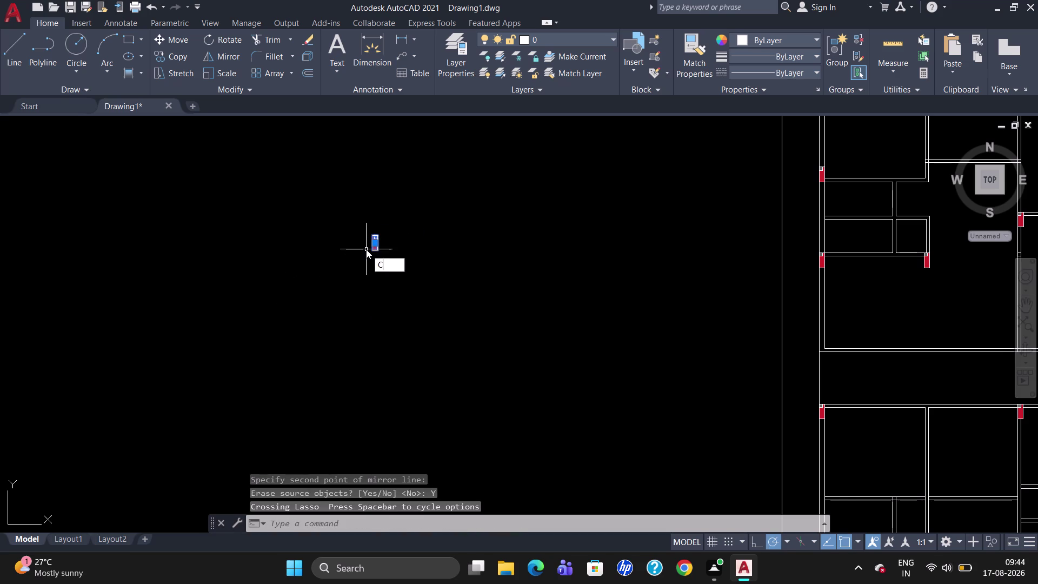
text(O)
key(Return)
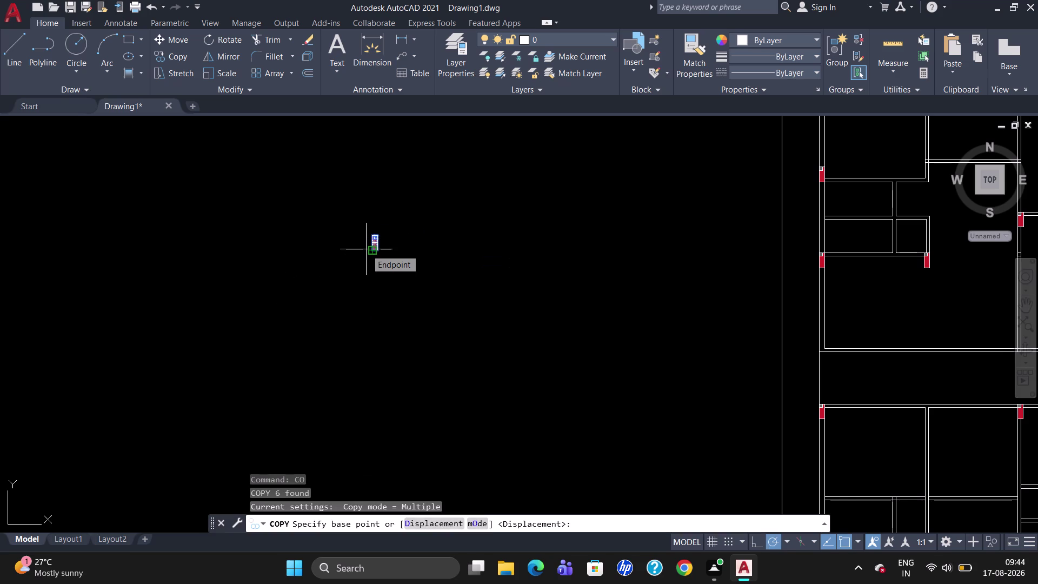
scroll(down, 3)
scroll(up, 3)
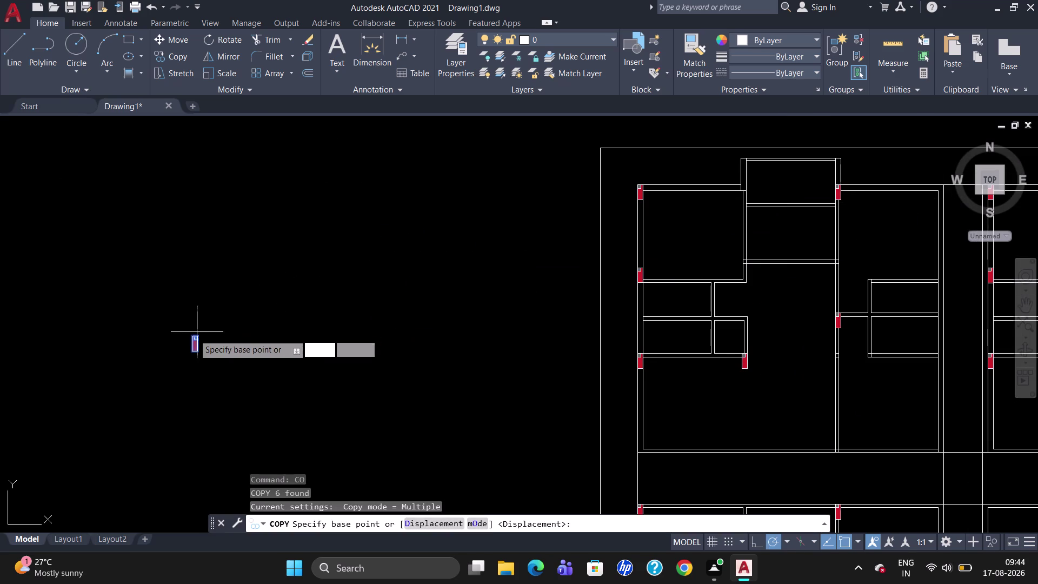
click(201, 336)
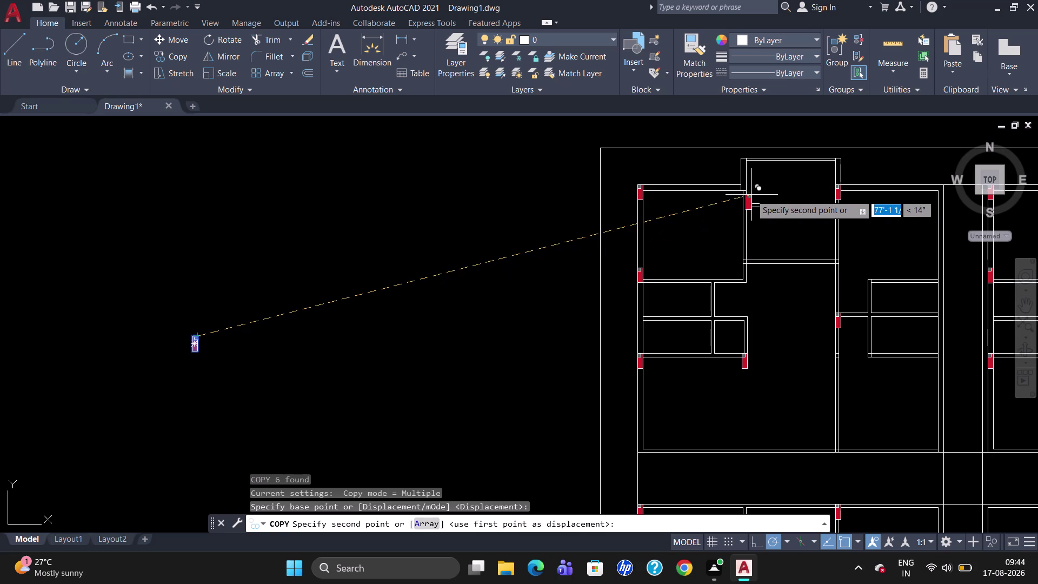
scroll(up, 3)
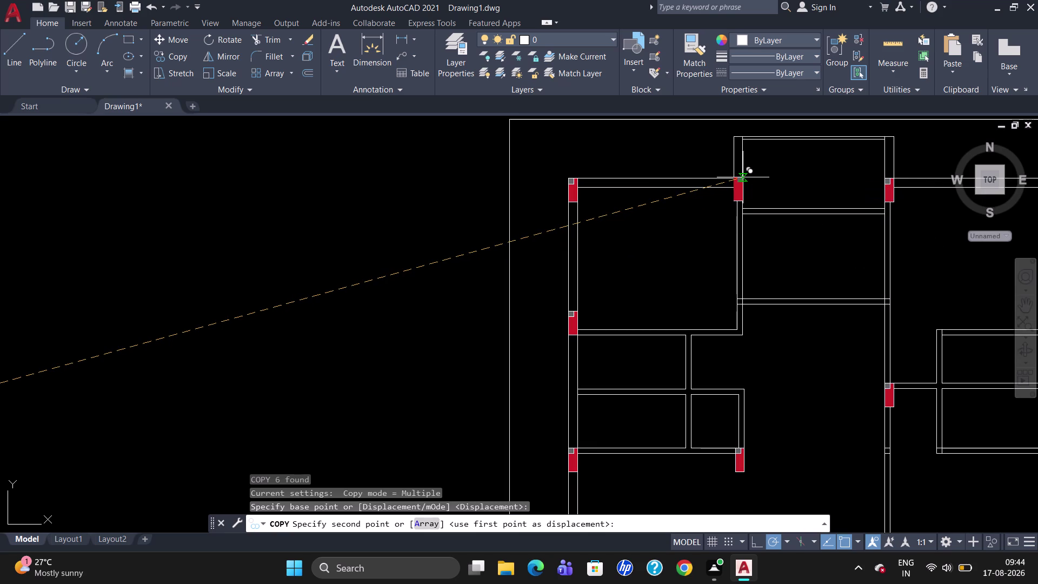
click(743, 178)
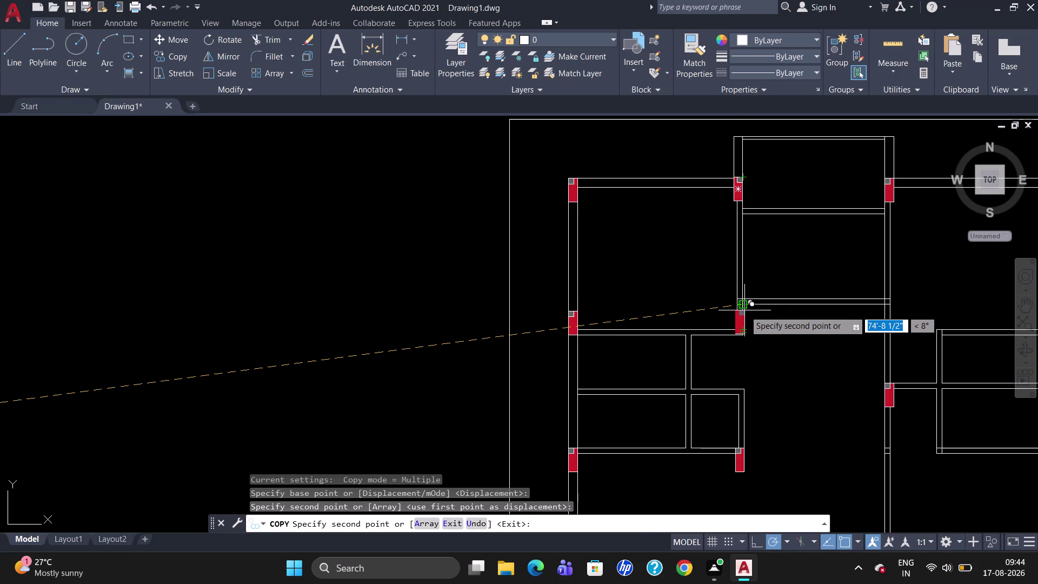
scroll(up, 3)
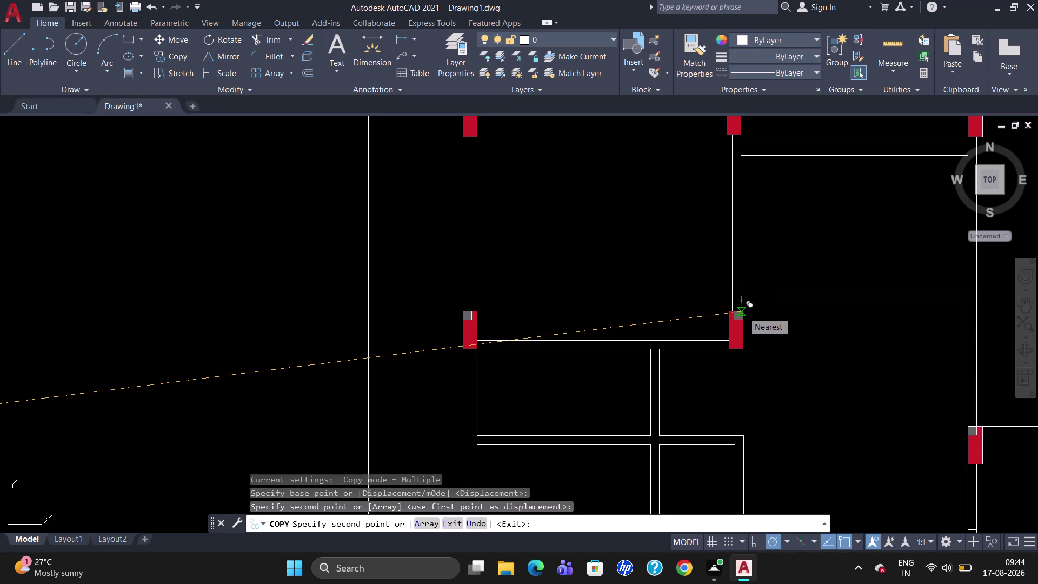
click(743, 312)
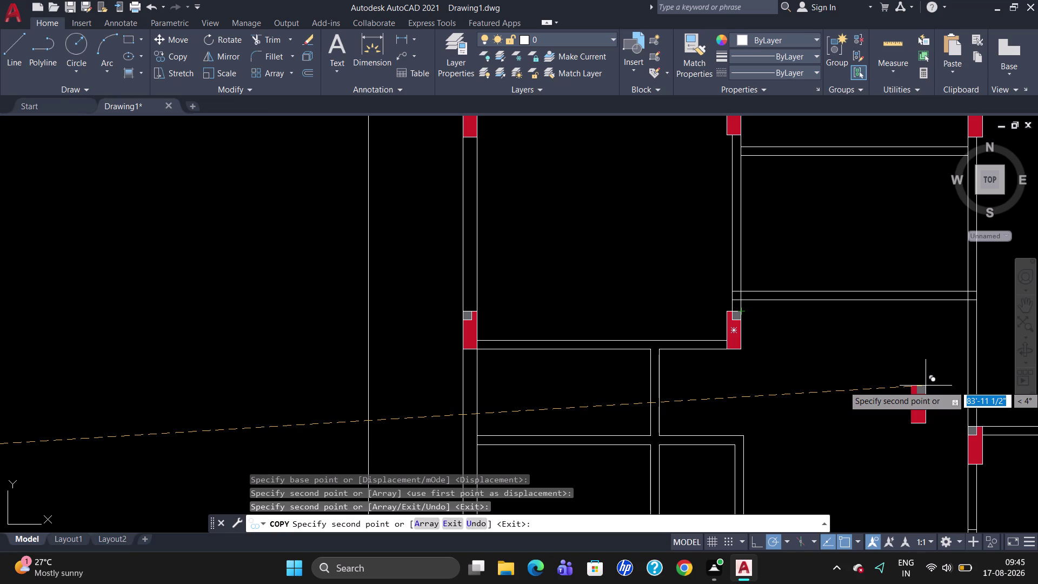
Add column copies at the top wall corner and the next junction, then end copying.
scroll(down, 3)
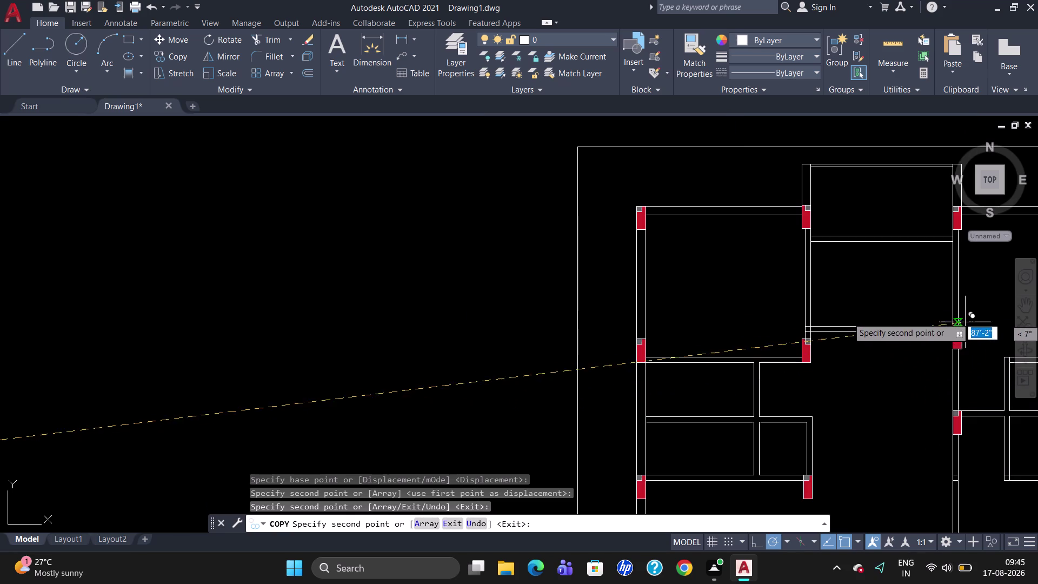
scroll(down, 3)
scroll(up, 3)
scroll(down, 3)
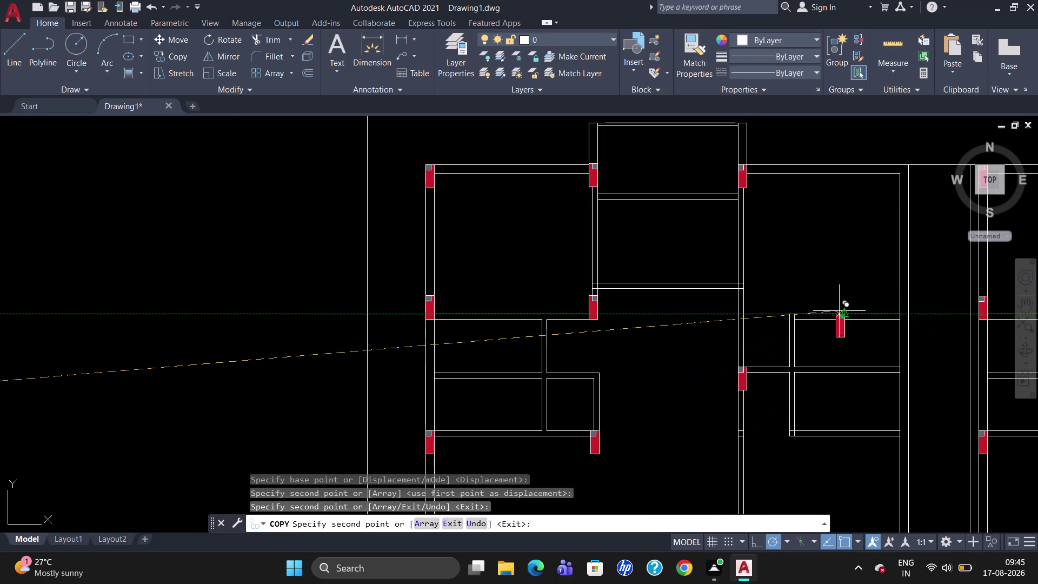
scroll(down, 3)
scroll(up, 3)
scroll(down, 3)
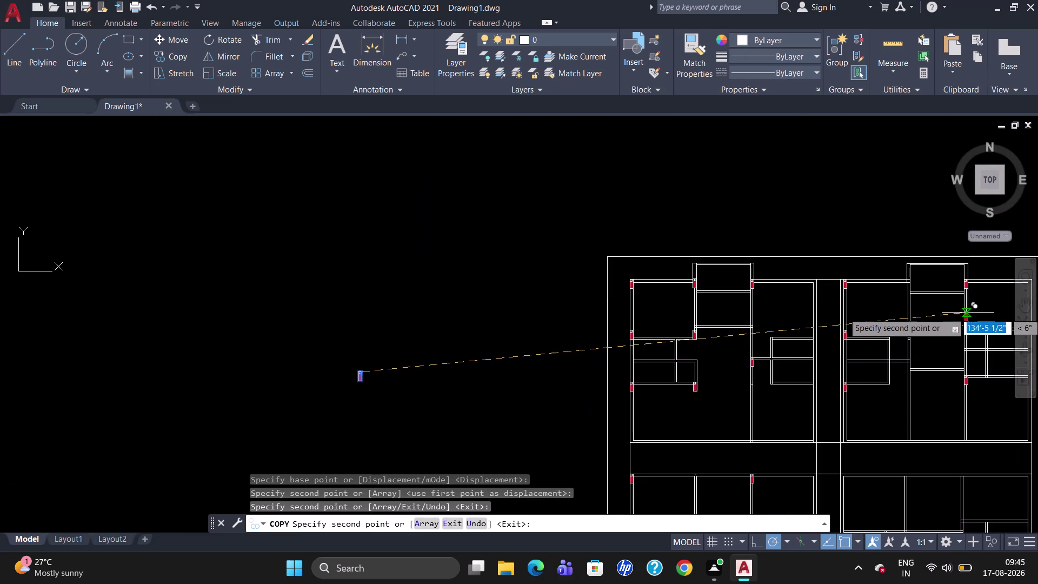
scroll(up, 3)
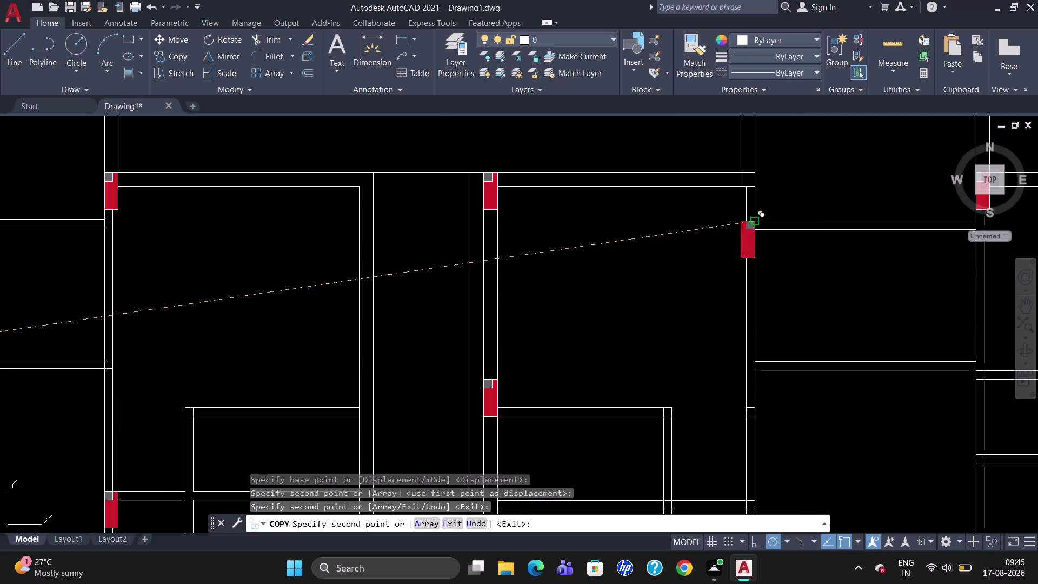
scroll(down, 3)
scroll(up, 3)
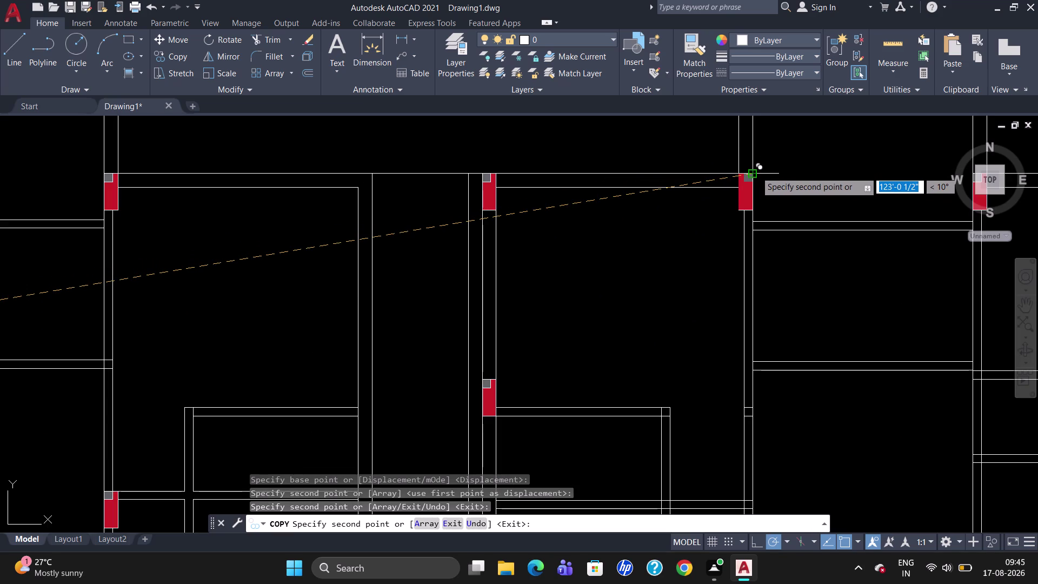
click(756, 171)
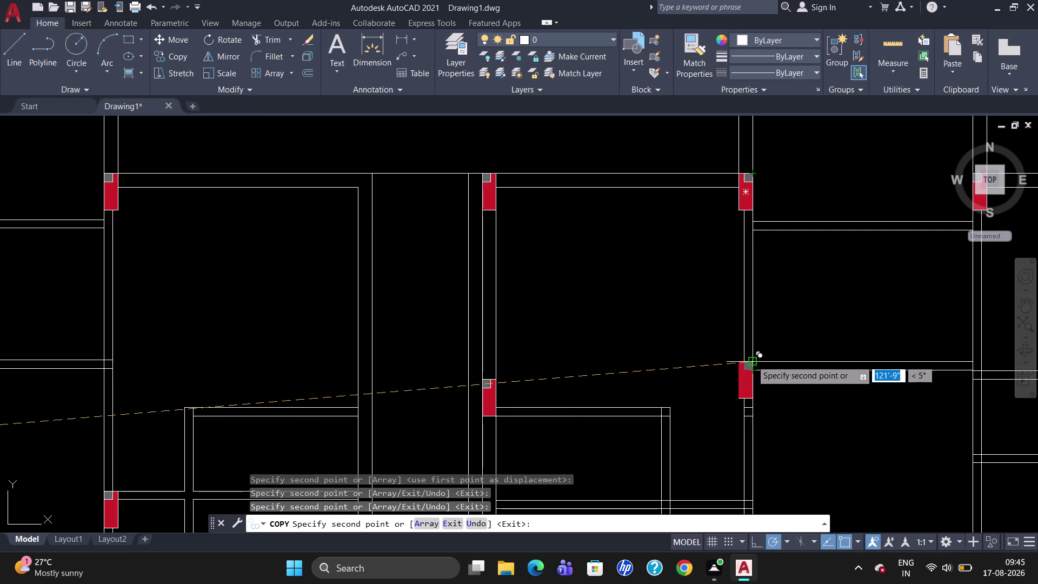
scroll(up, 3)
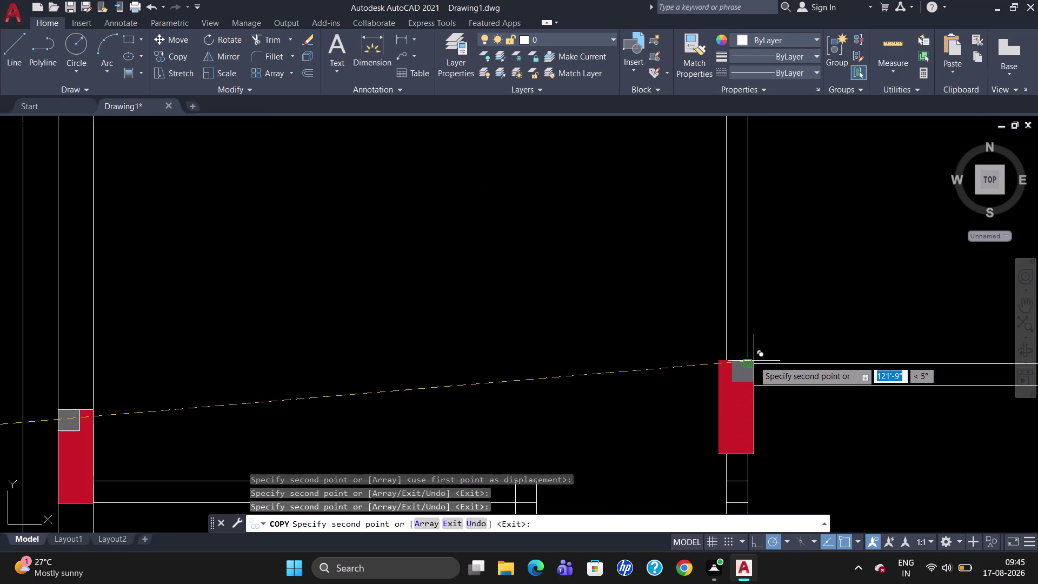
click(749, 365)
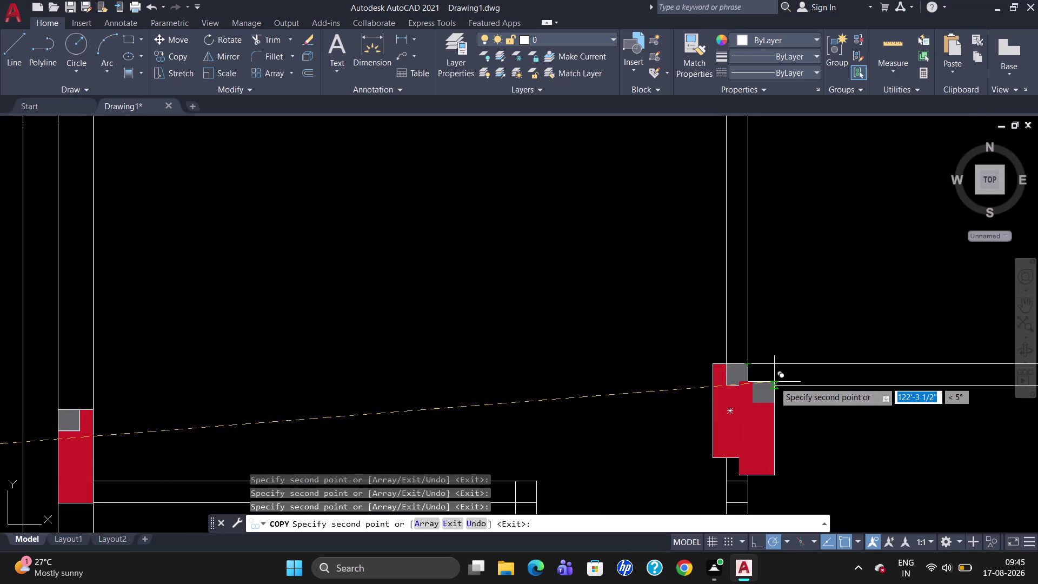
scroll(down, 3)
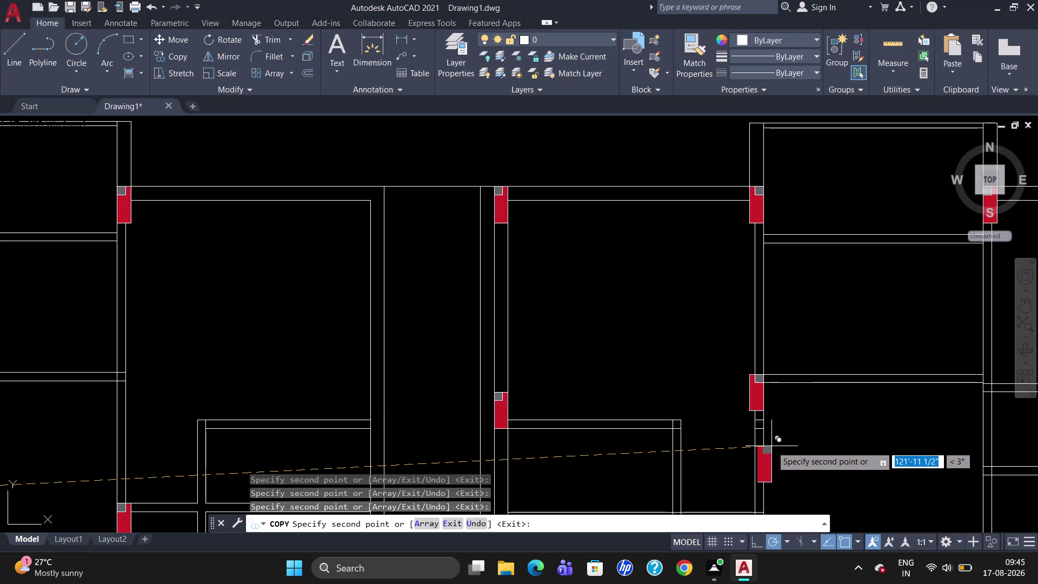
scroll(down, 3)
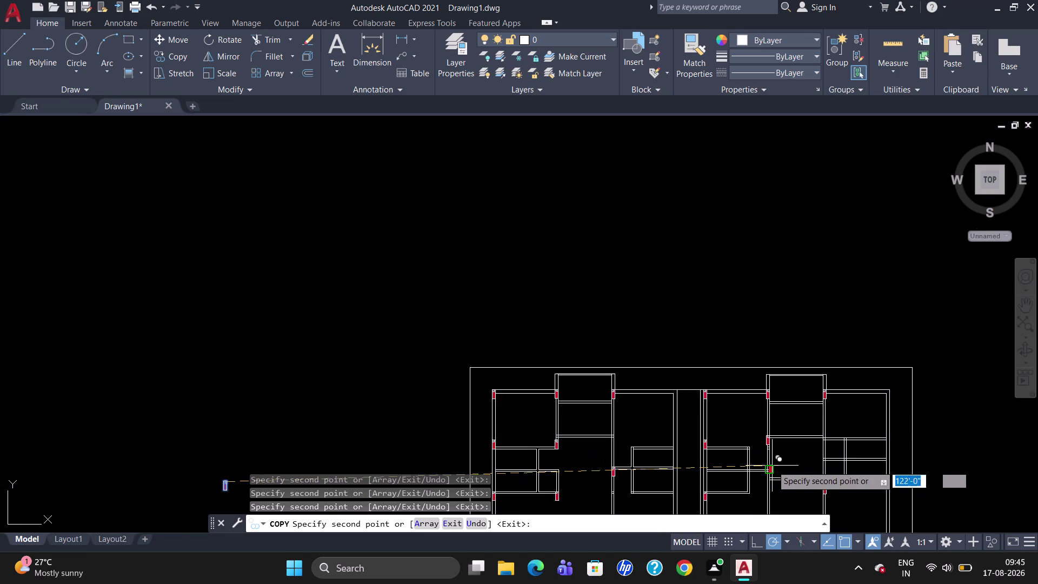
scroll(up, 3)
scroll(down, 3)
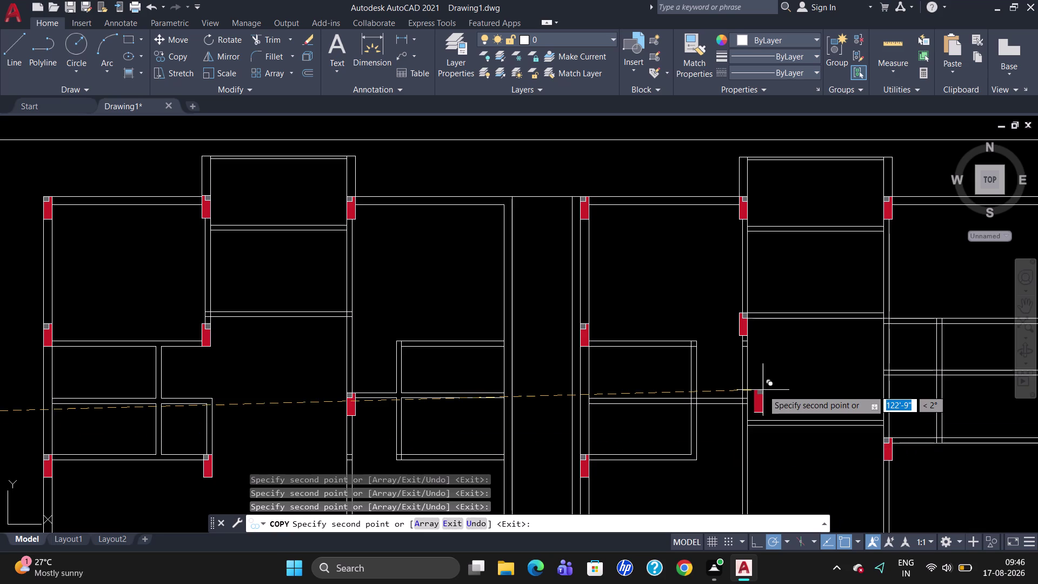
key(Escape)
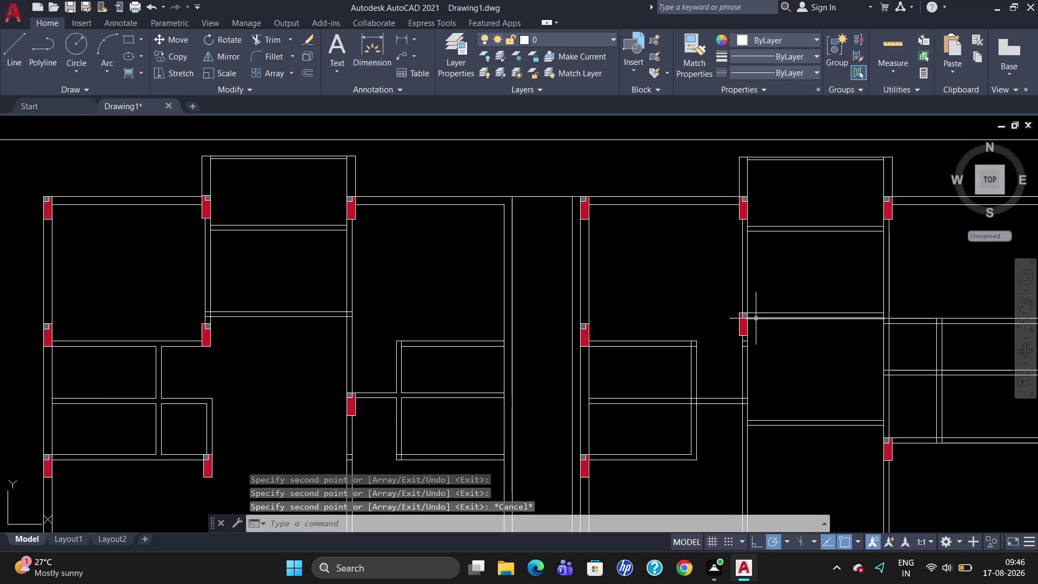
Move the misplaced red column slightly down onto its right-side wall junction.
click(748, 331)
key(m)
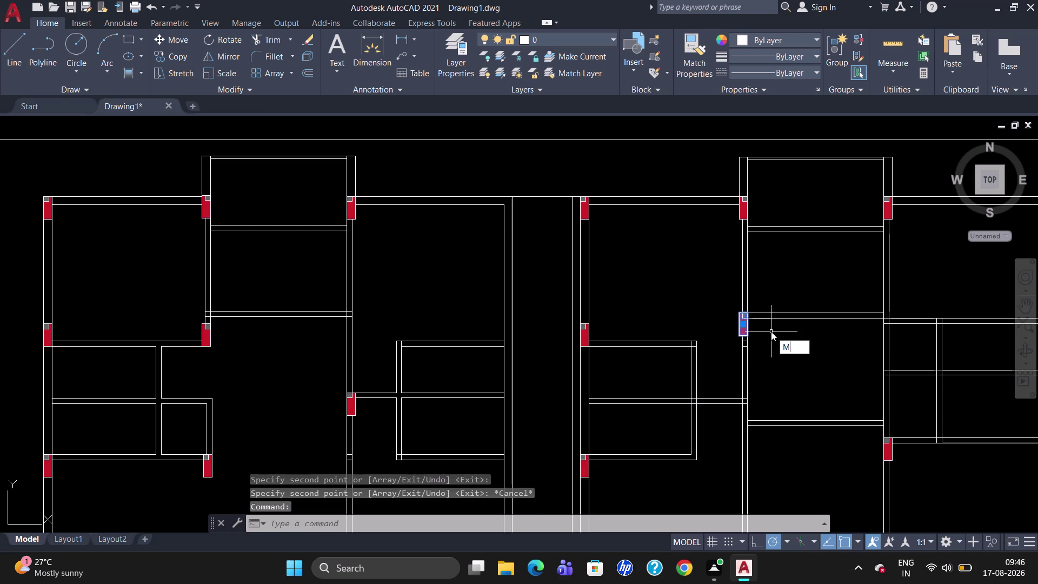
key(Return)
click(751, 338)
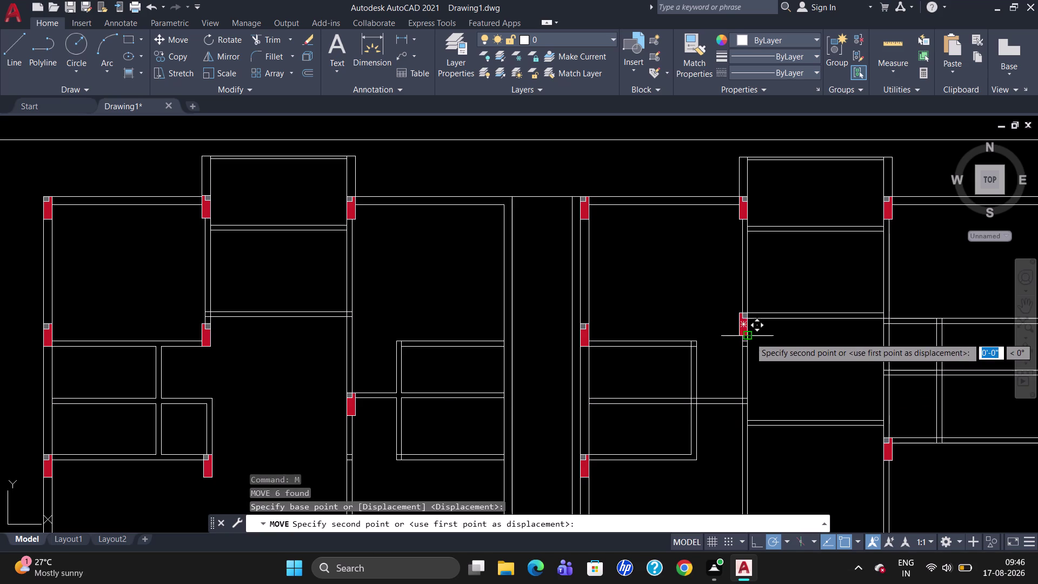
scroll(up, 3)
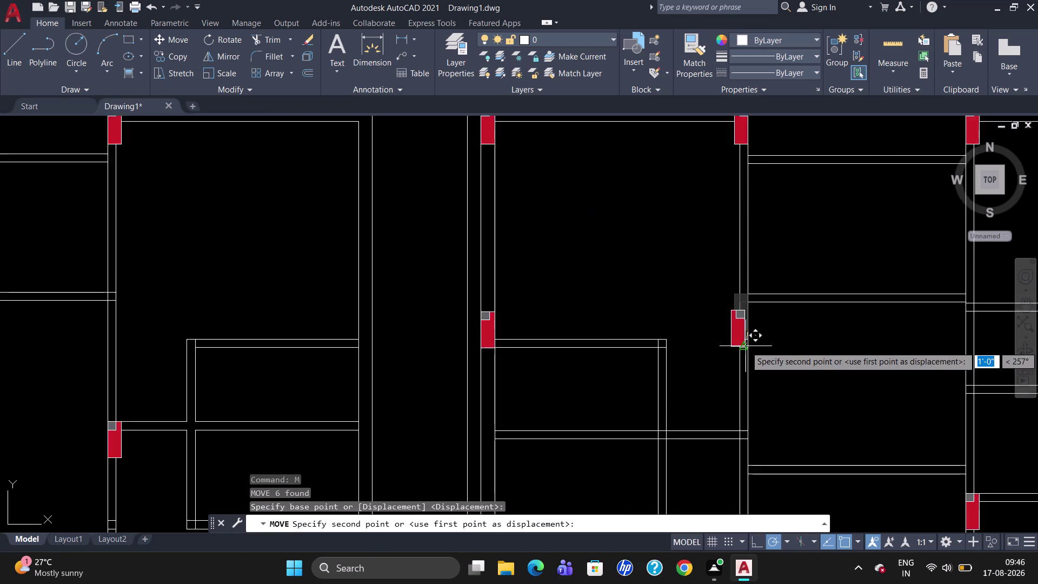
scroll(up, 3)
click(748, 353)
scroll(down, 3)
scroll(down, 3)
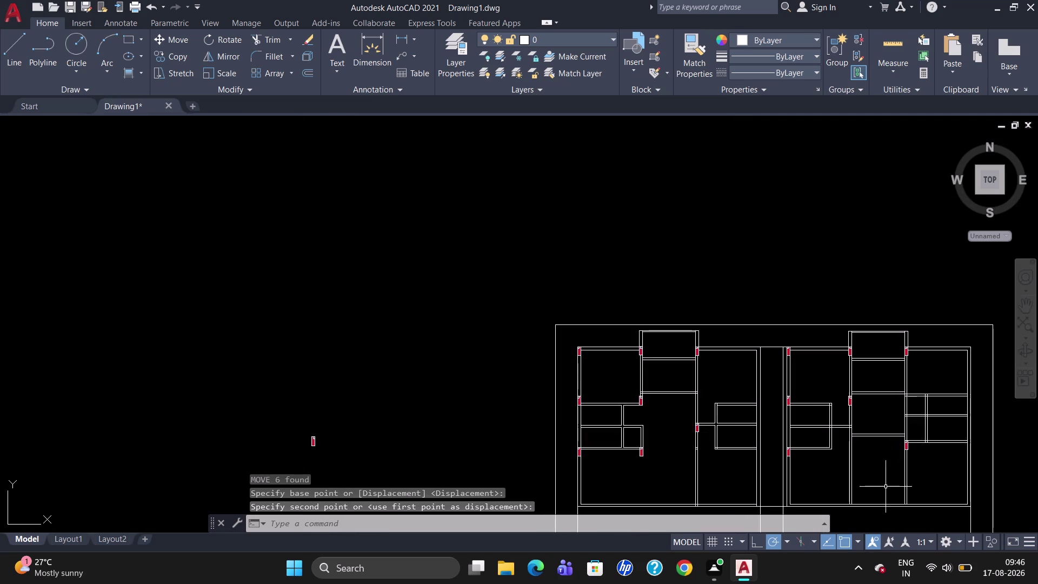
scroll(up, 3)
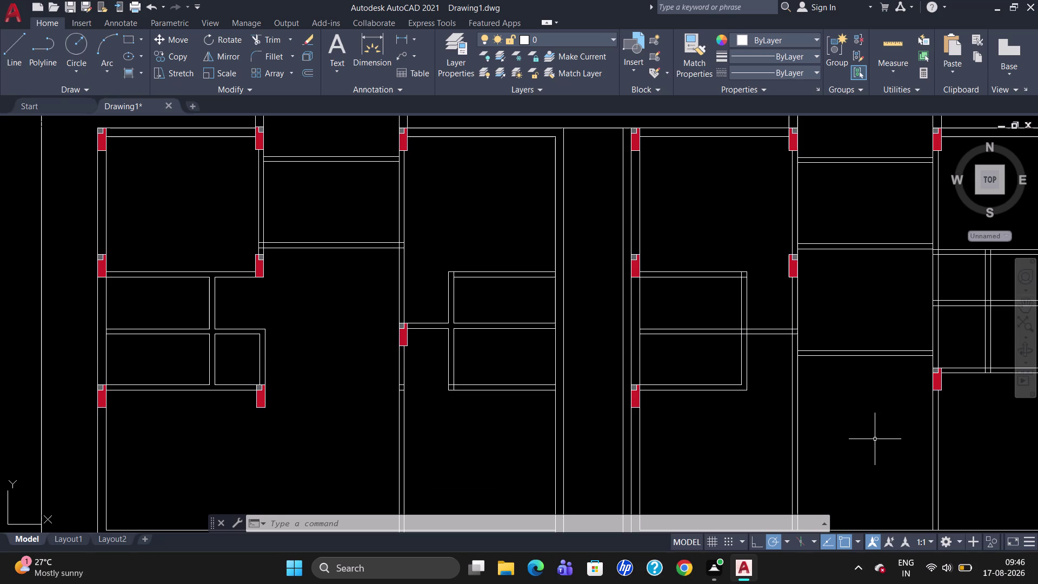
scroll(down, 3)
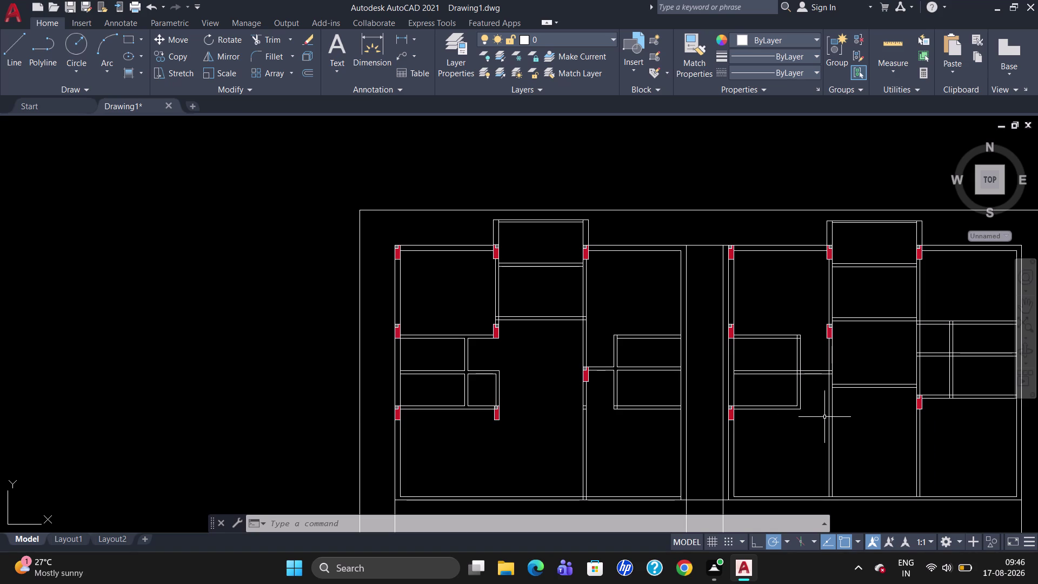
click(828, 329)
text(CO)
key(Return)
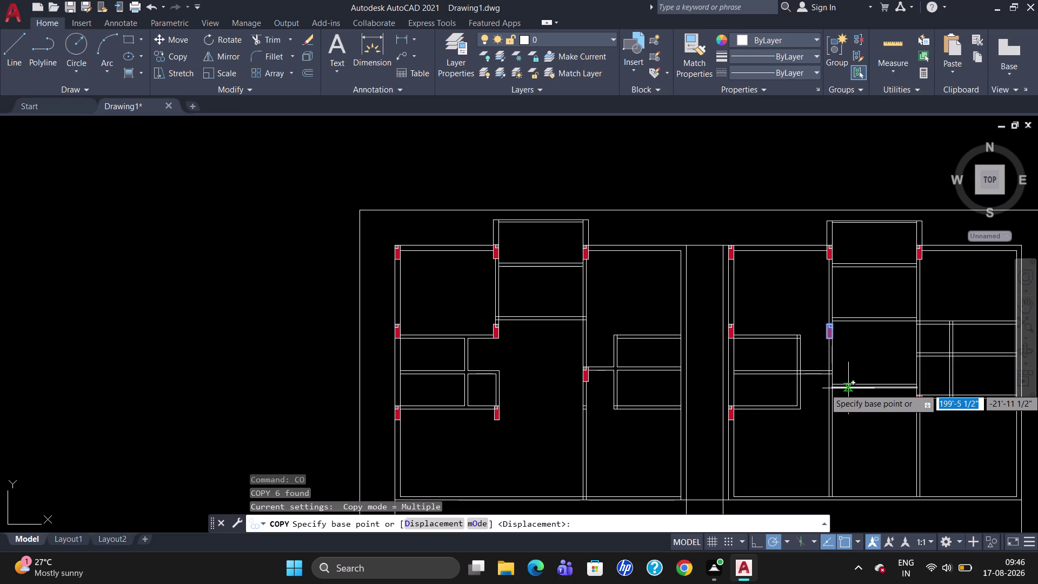
click(825, 322)
scroll(up, 3)
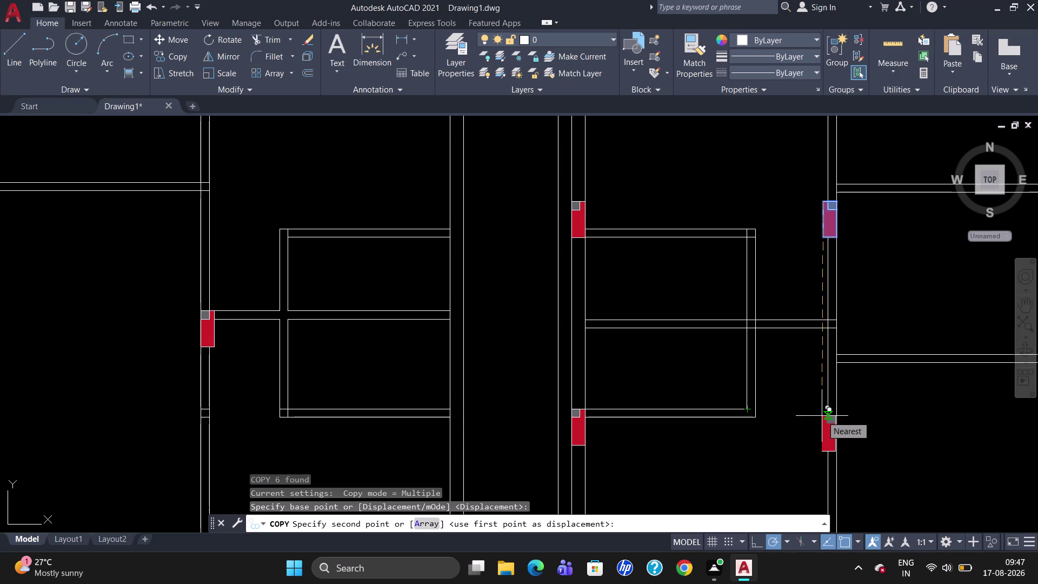
key(Escape)
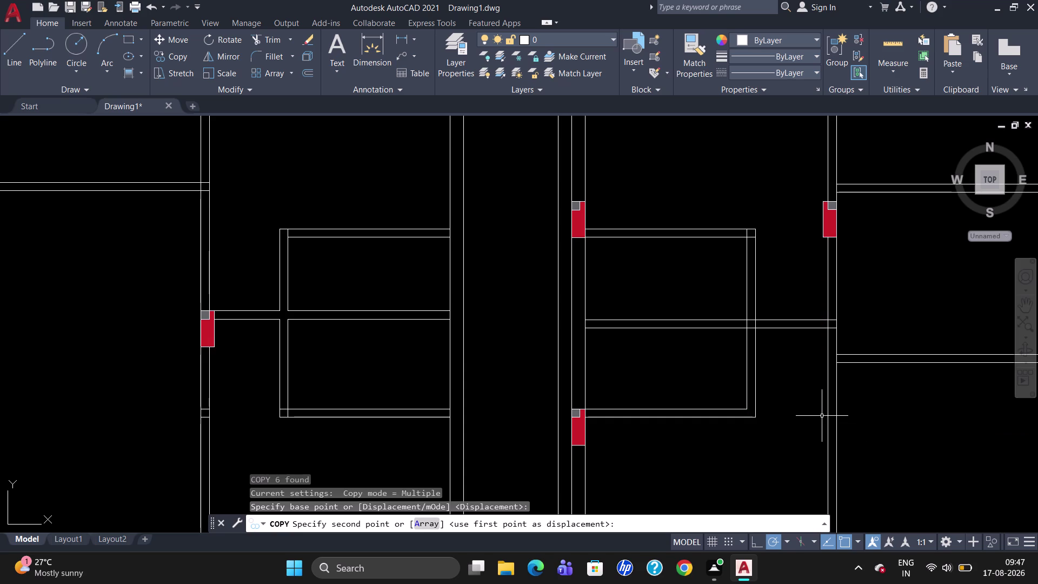
scroll(down, 3)
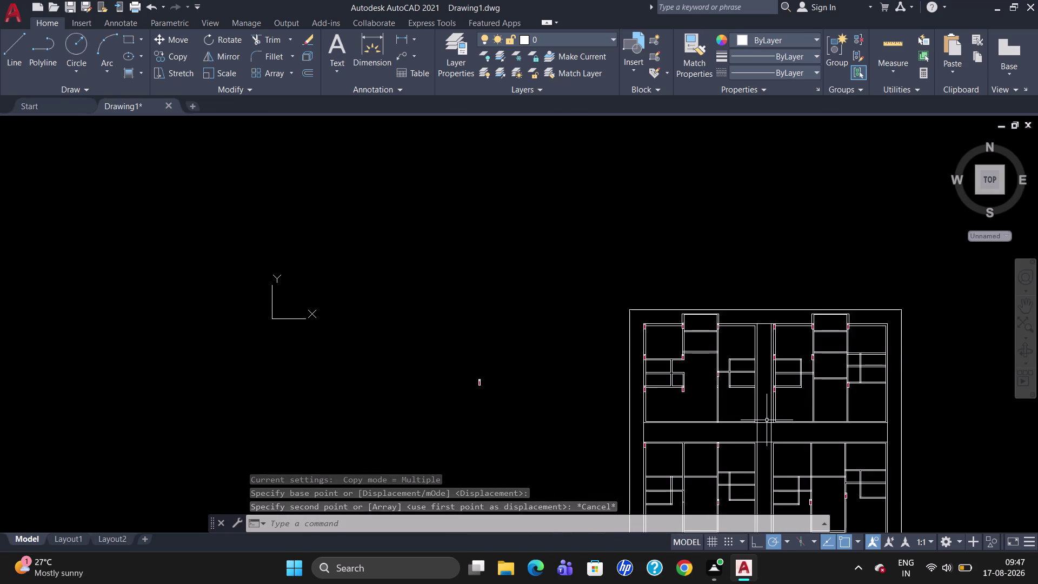
Select the spare column left of the plan and start copying it from its base point.
scroll(up, 3)
scroll(down, 3)
scroll(up, 3)
scroll(down, 3)
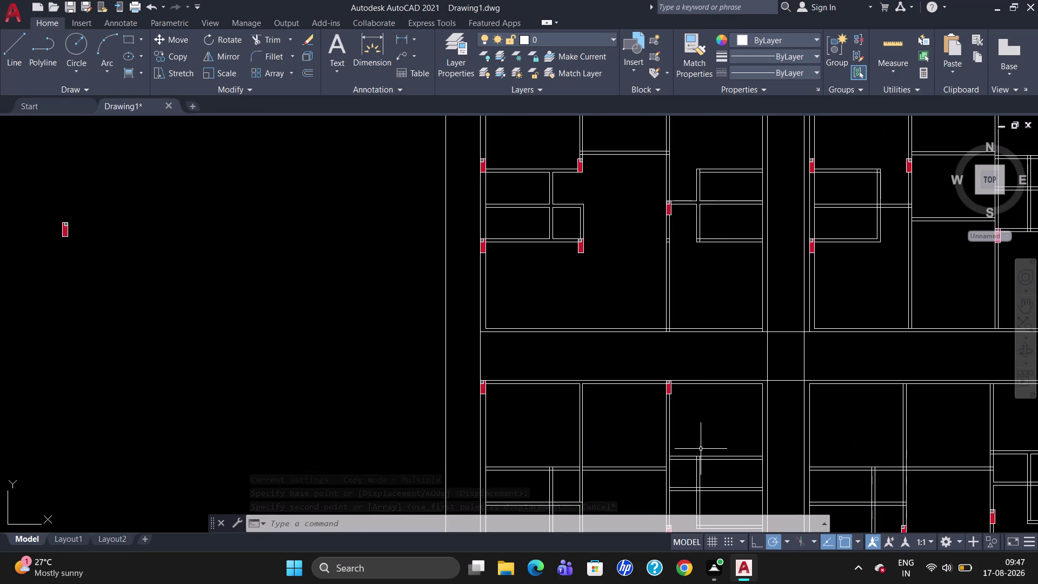
scroll(up, 3)
scroll(down, 3)
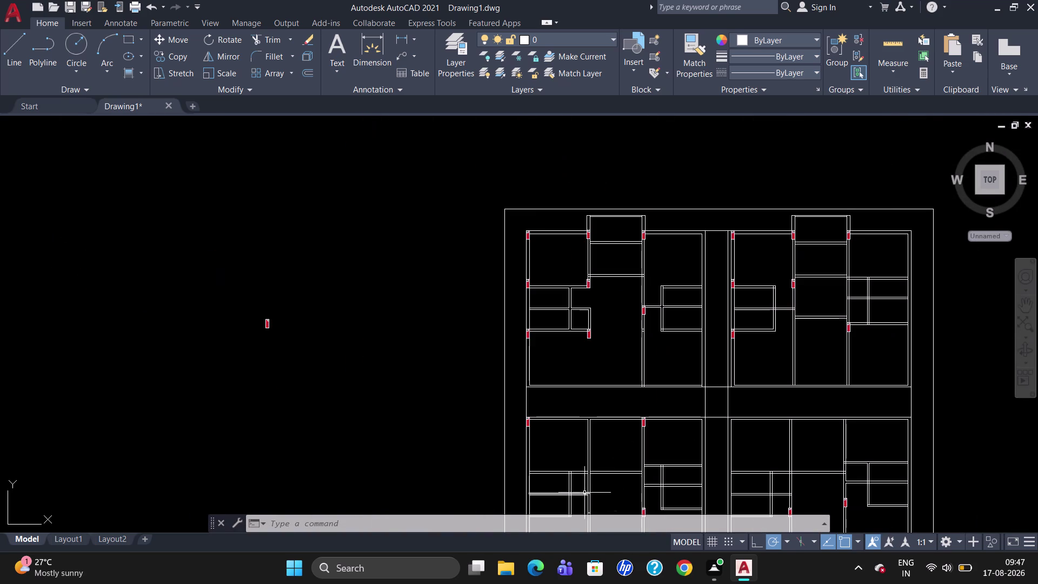
scroll(up, 3)
scroll(down, 3)
scroll(up, 3)
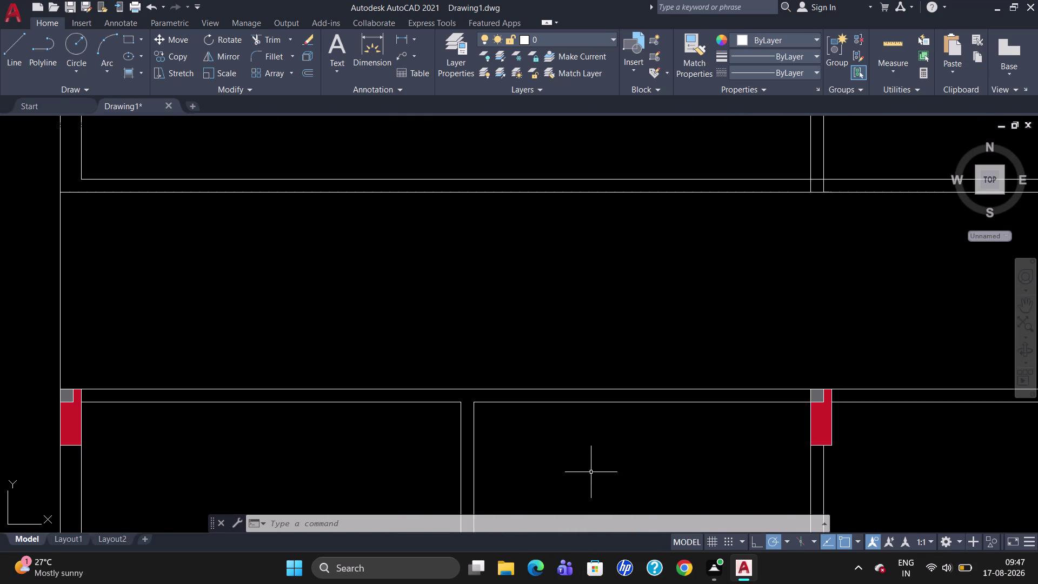
scroll(down, 3)
scroll(up, 3)
scroll(down, 3)
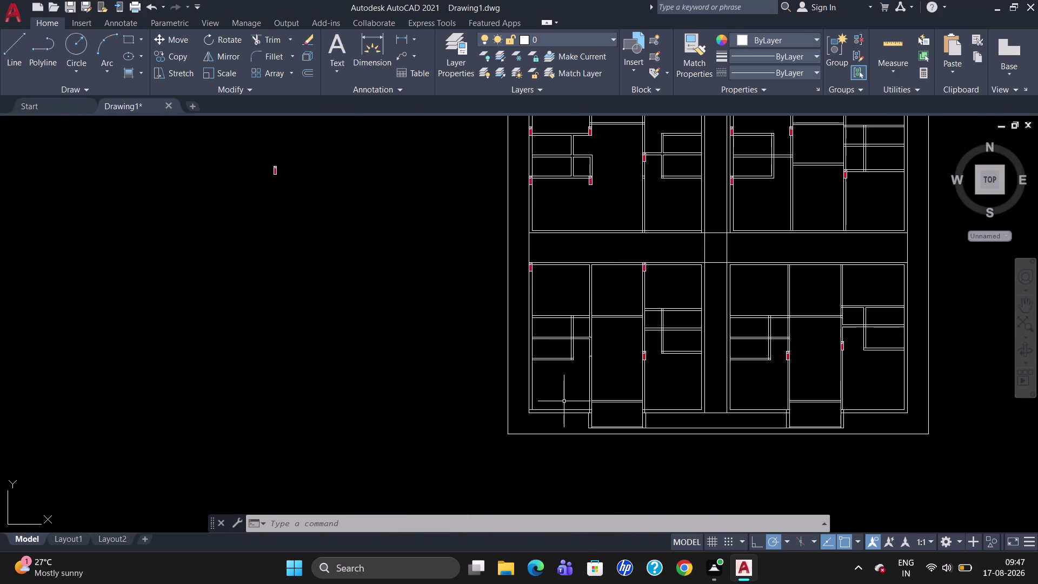
scroll(up, 3)
scroll(down, 3)
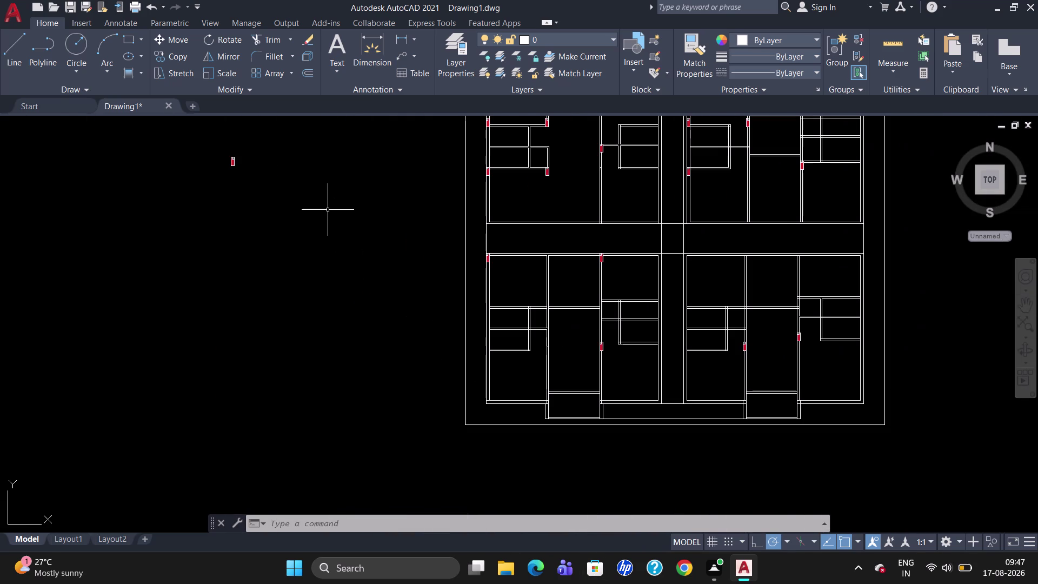
drag(313, 195, 177, 171)
key(c)
key(o)
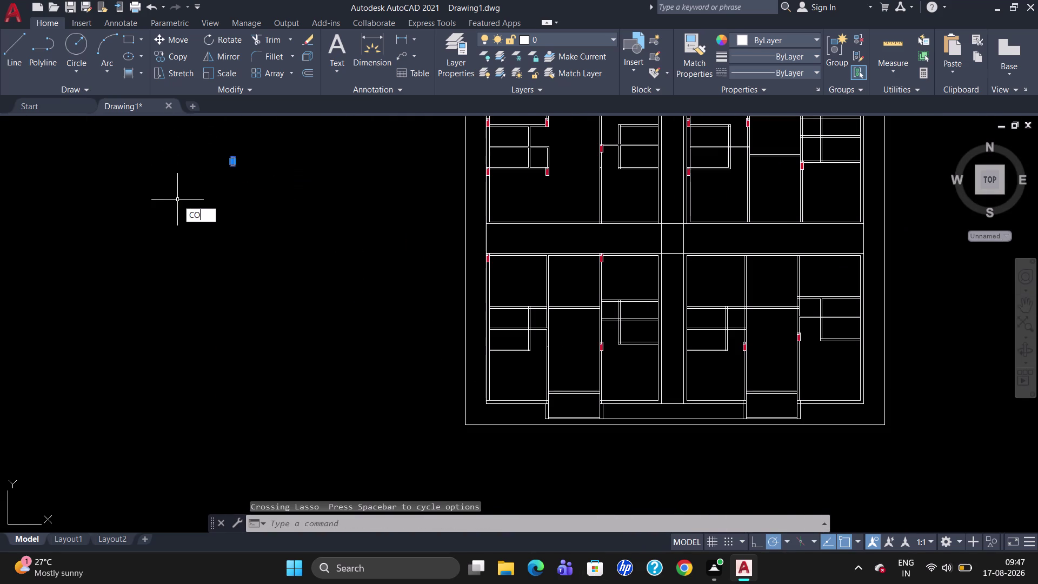
key(Return)
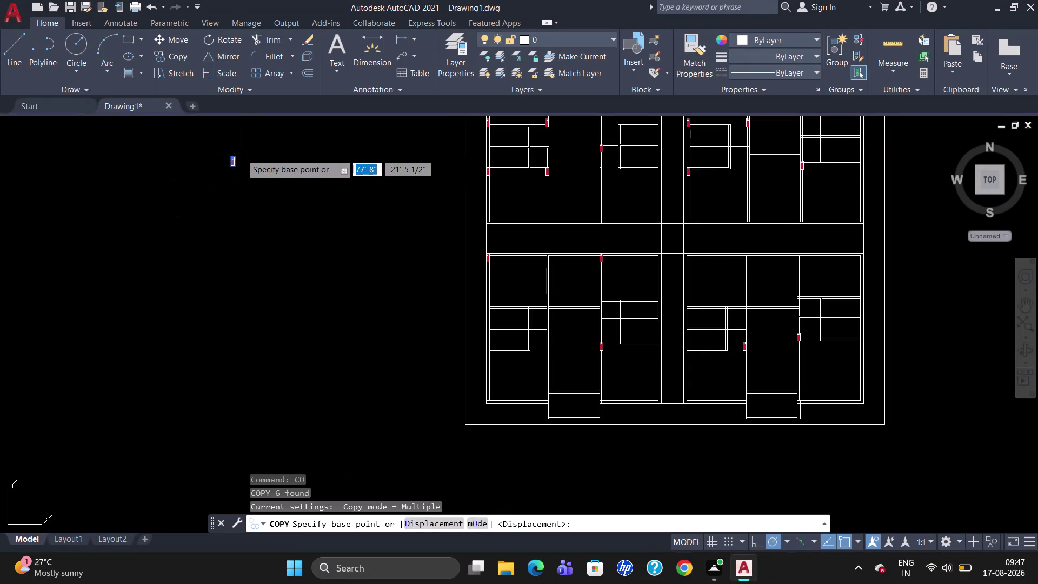
click(235, 154)
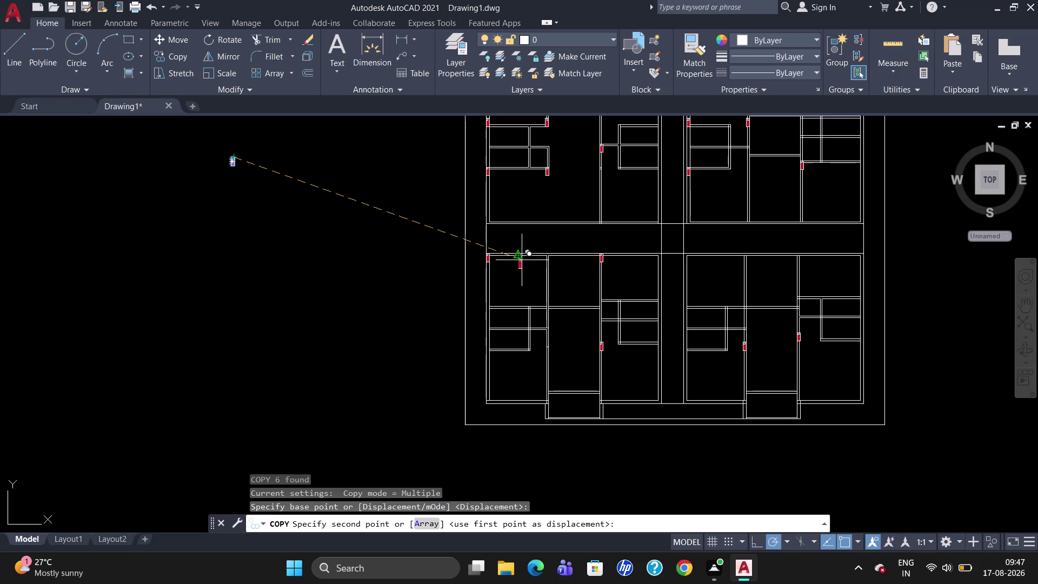
Place column copies at two junctions on the lower units' top wall.
scroll(up, 3)
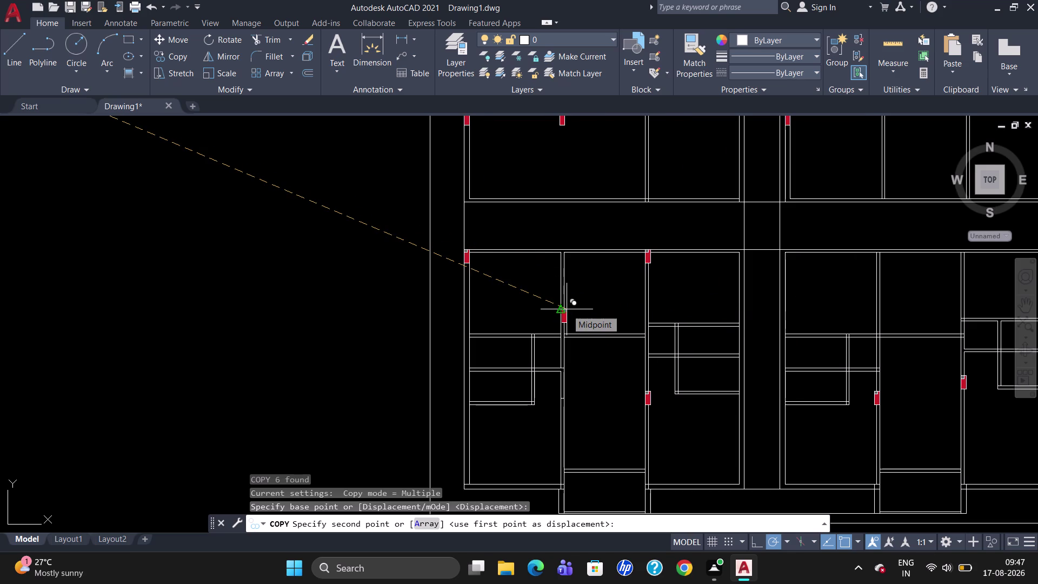
scroll(up, 3)
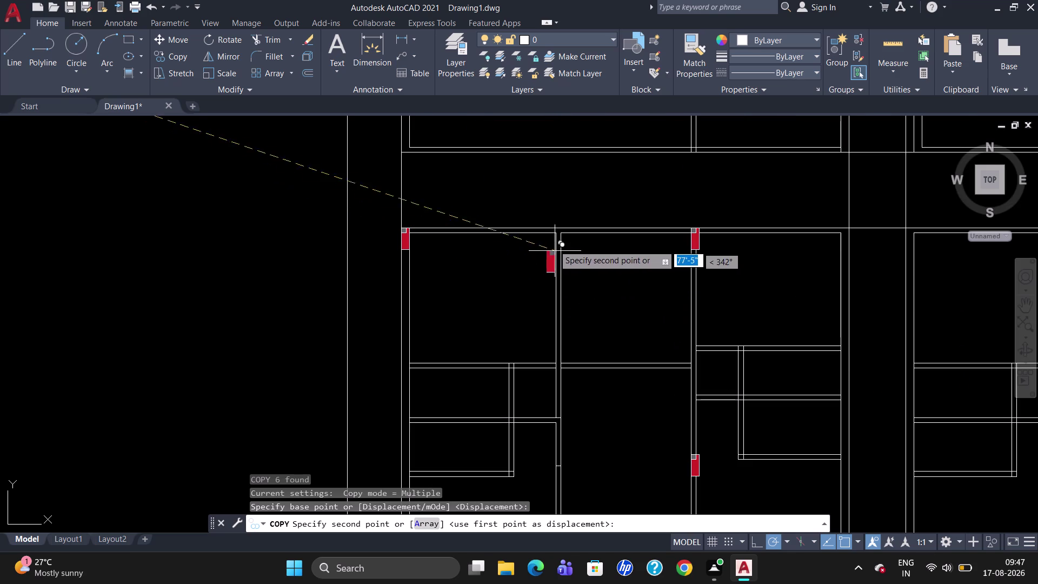
scroll(up, 3)
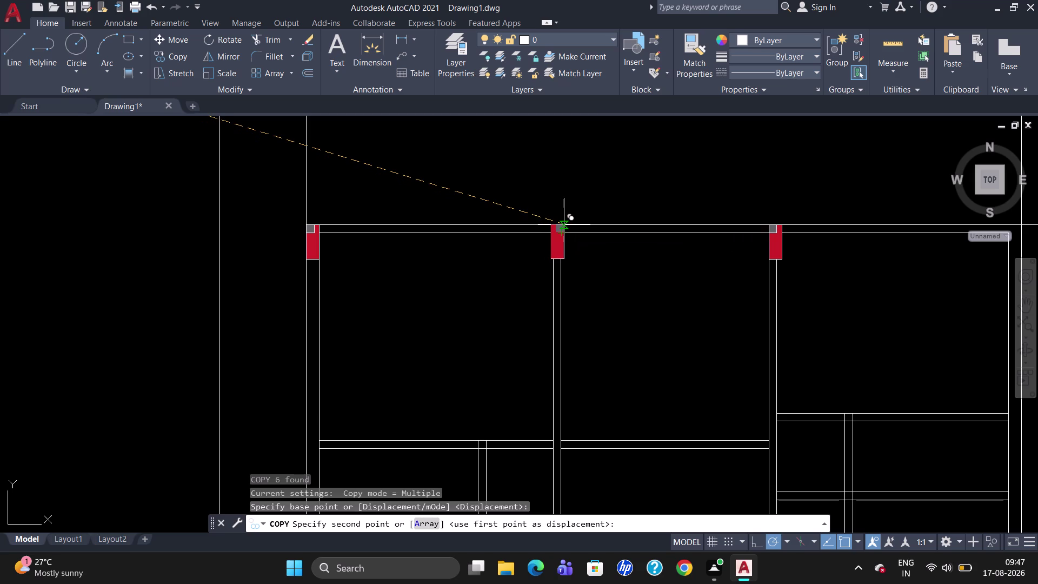
scroll(up, 3)
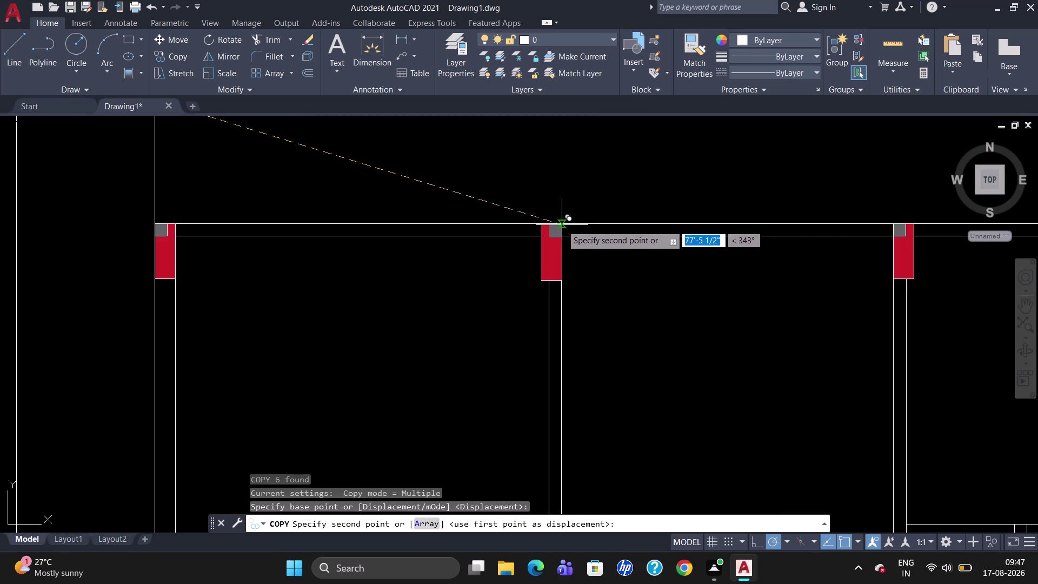
click(561, 223)
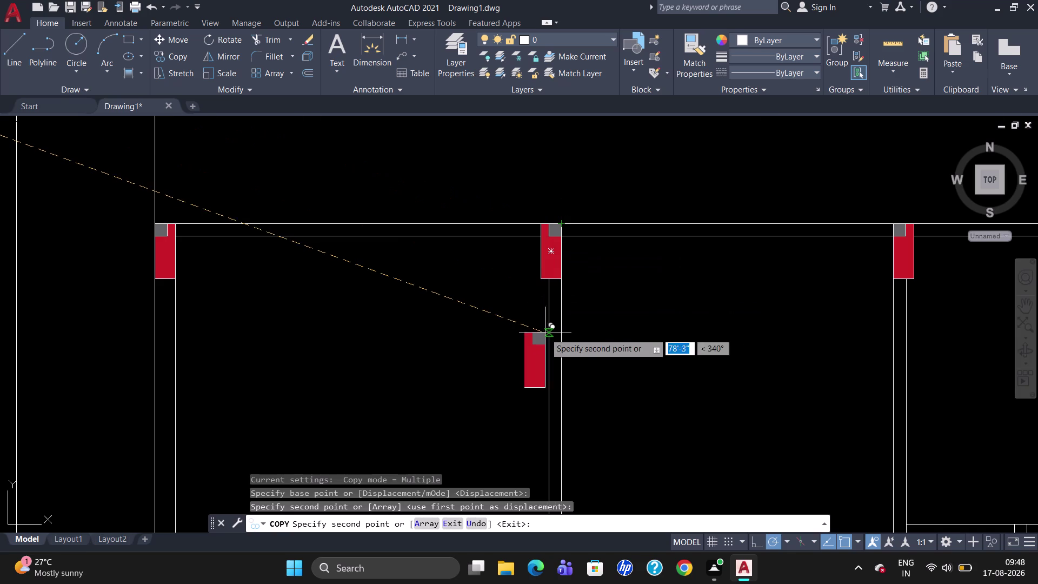
scroll(down, 3)
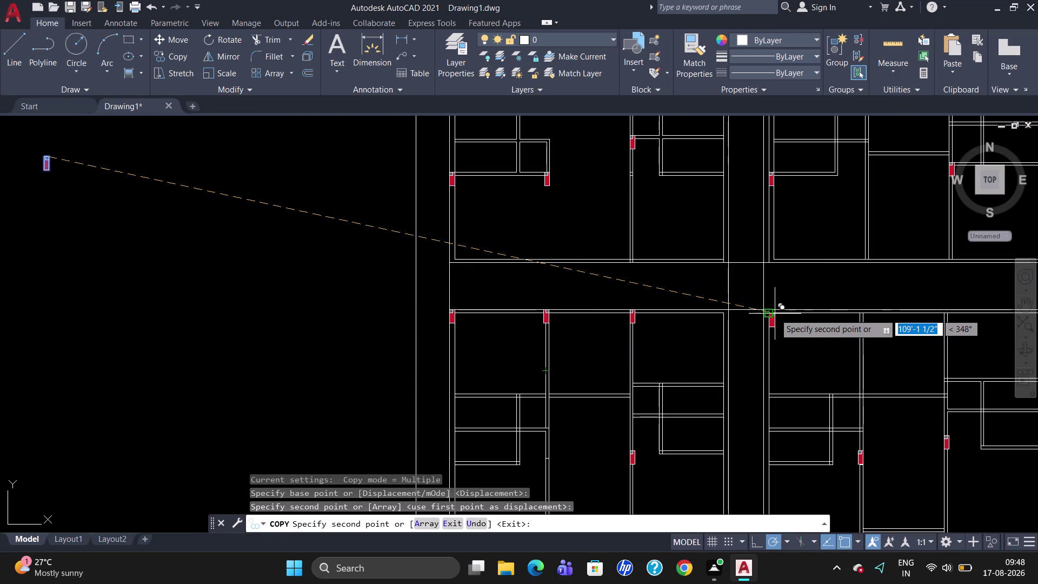
scroll(up, 3)
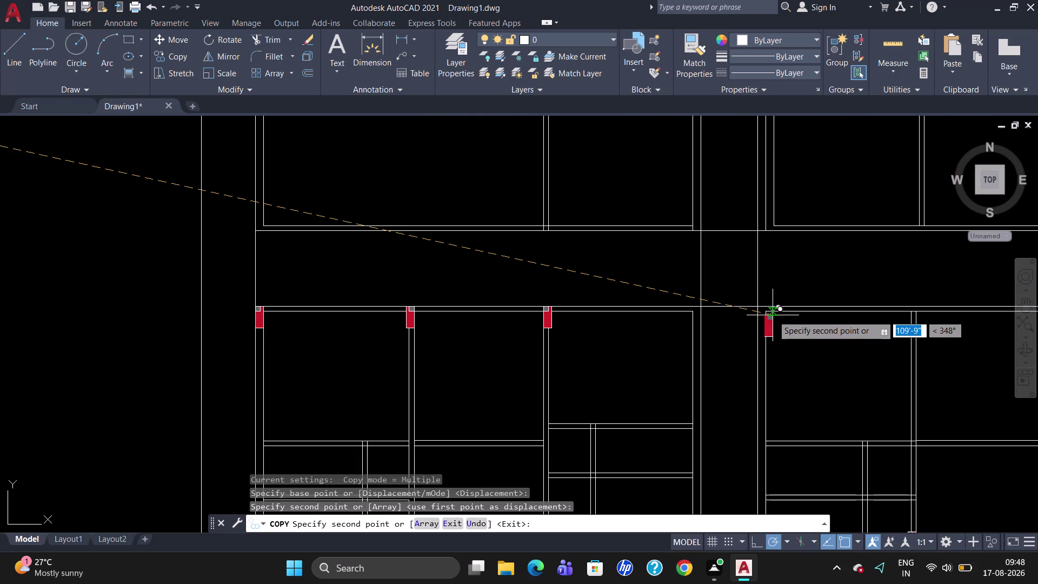
scroll(up, 3)
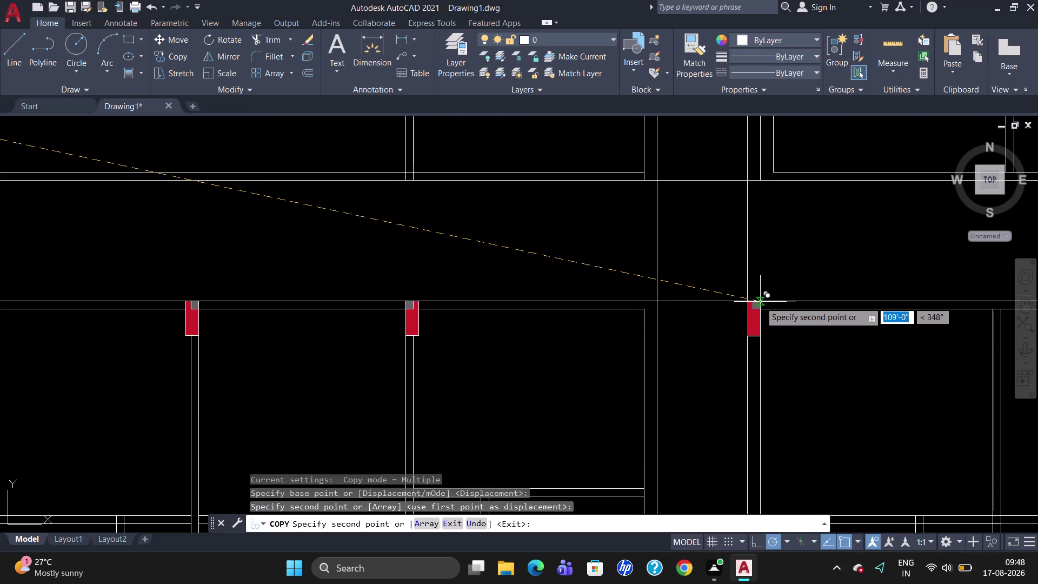
click(761, 302)
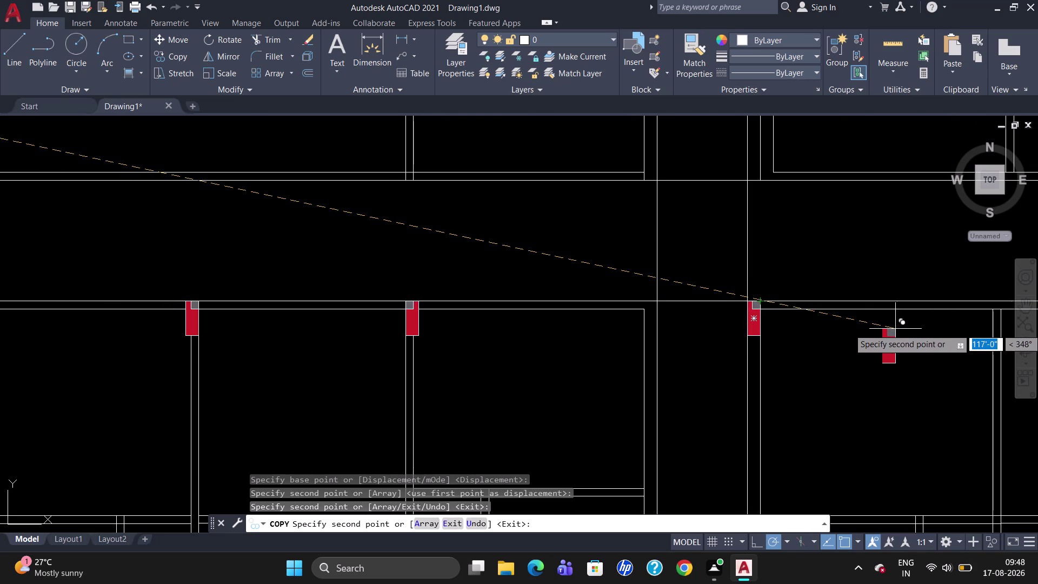
Place a column copy at the right wall corner of the upper-right unit.
scroll(down, 3)
scroll(up, 3)
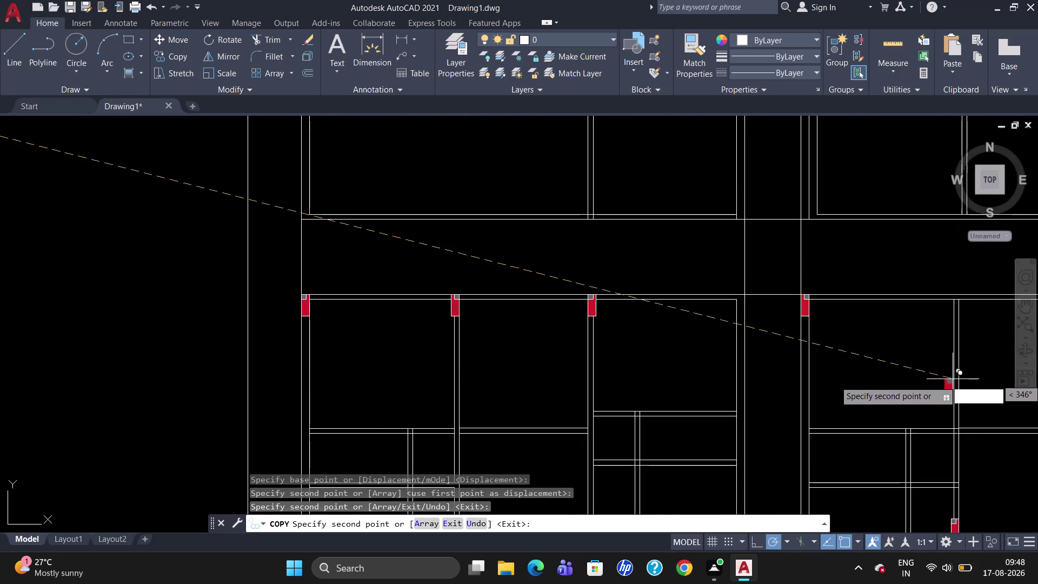
scroll(up, 3)
scroll(down, 3)
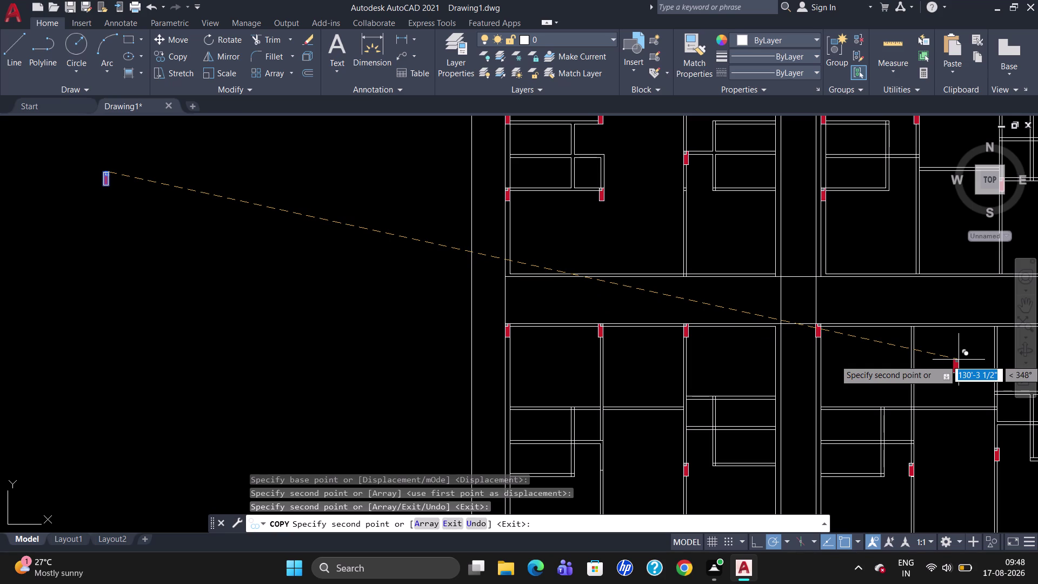
scroll(down, 3)
scroll(up, 3)
scroll(down, 3)
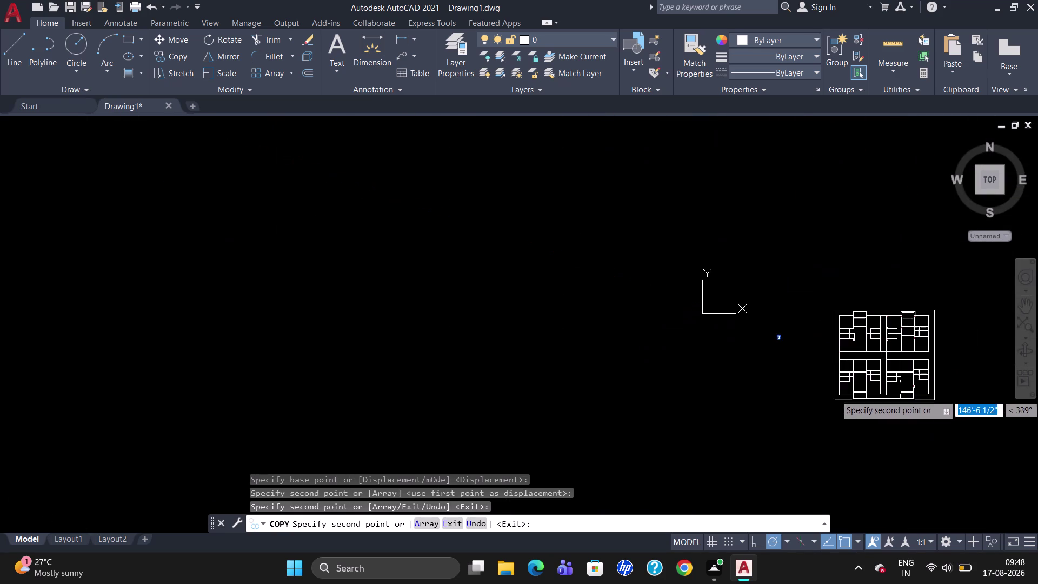
scroll(up, 3)
scroll(down, 3)
scroll(up, 3)
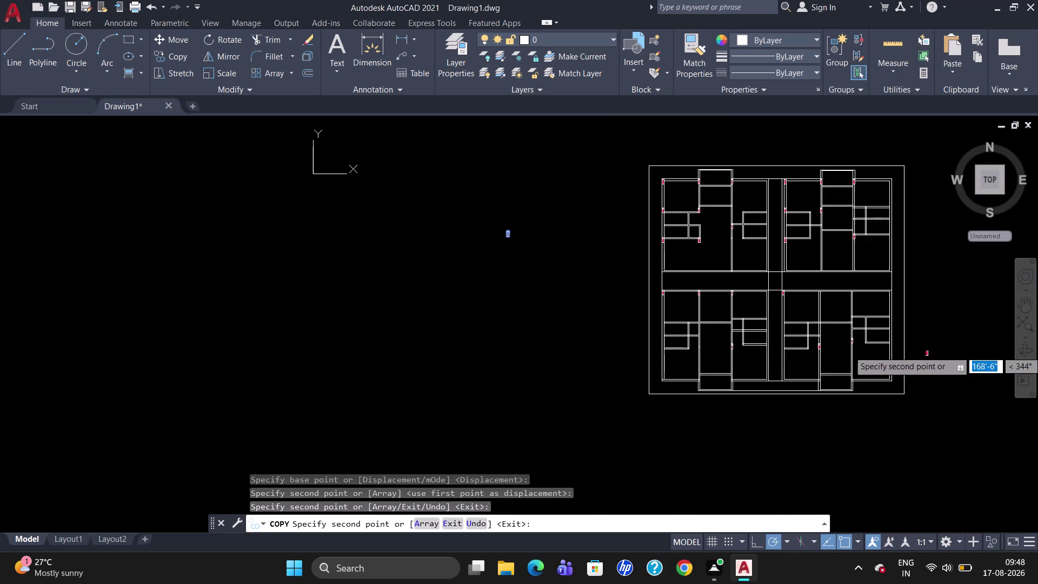
scroll(up, 3)
scroll(up, 3)
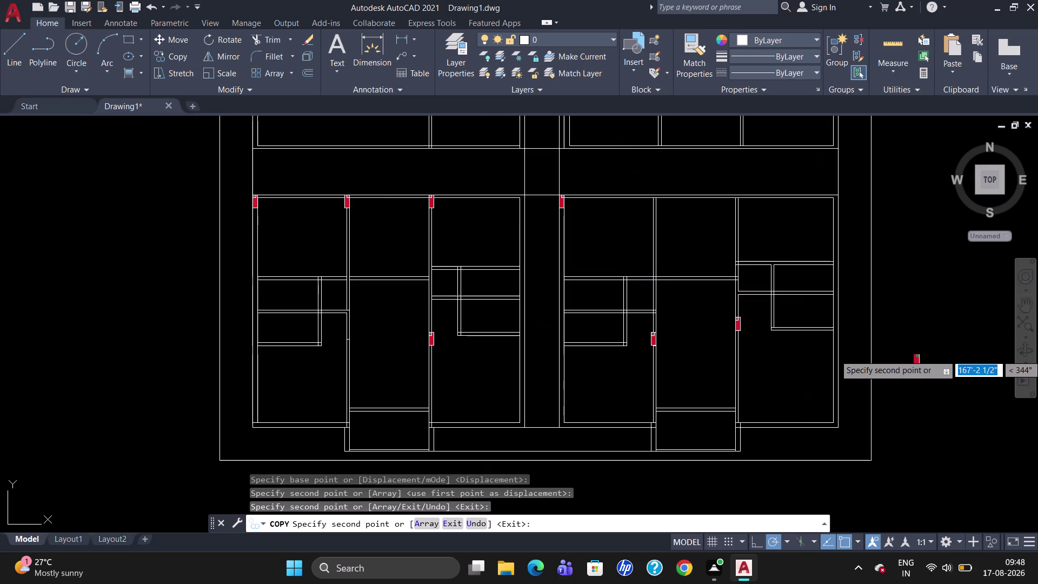
scroll(up, 3)
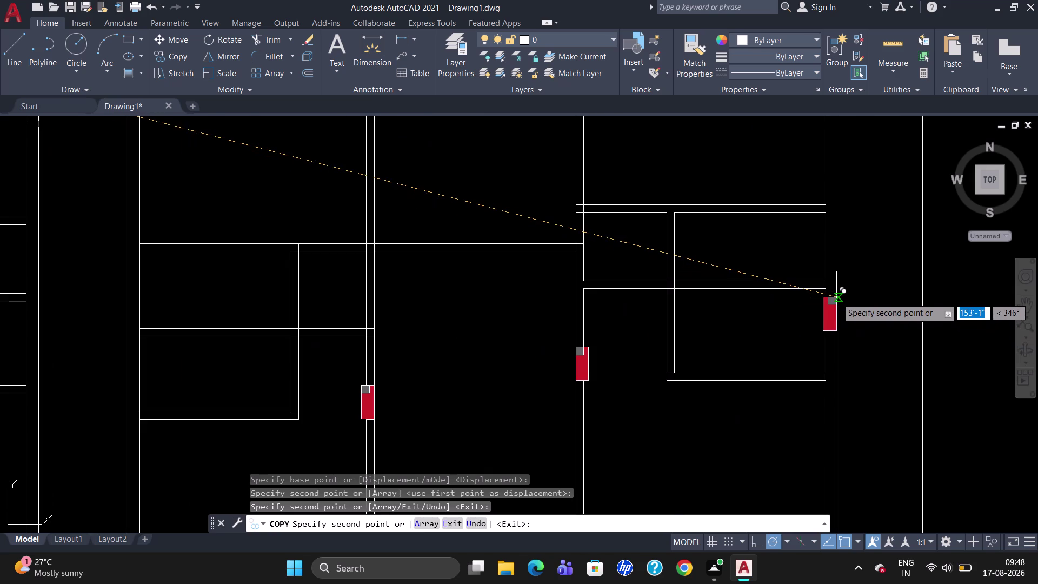
scroll(up, 3)
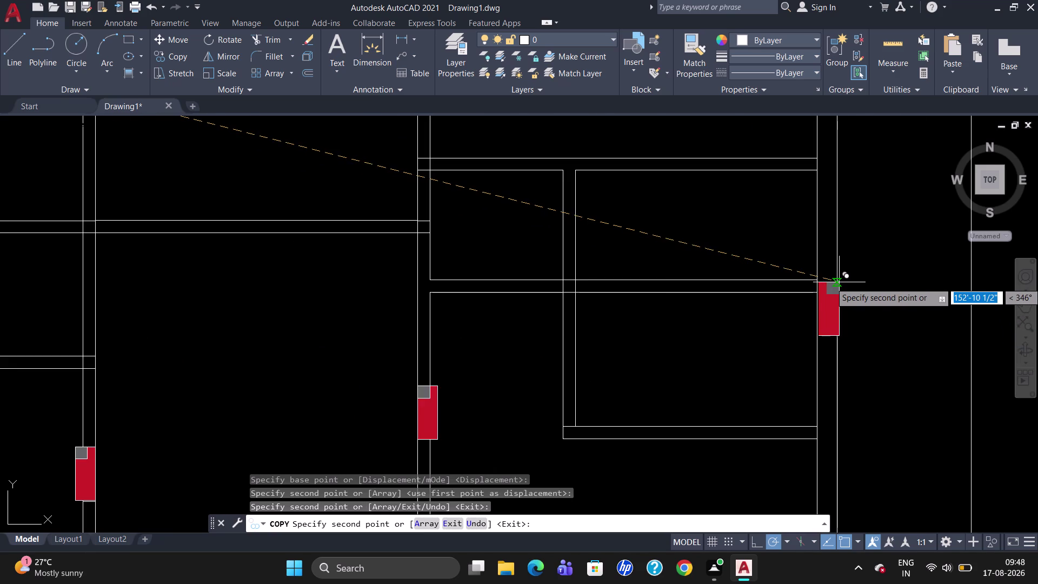
click(836, 280)
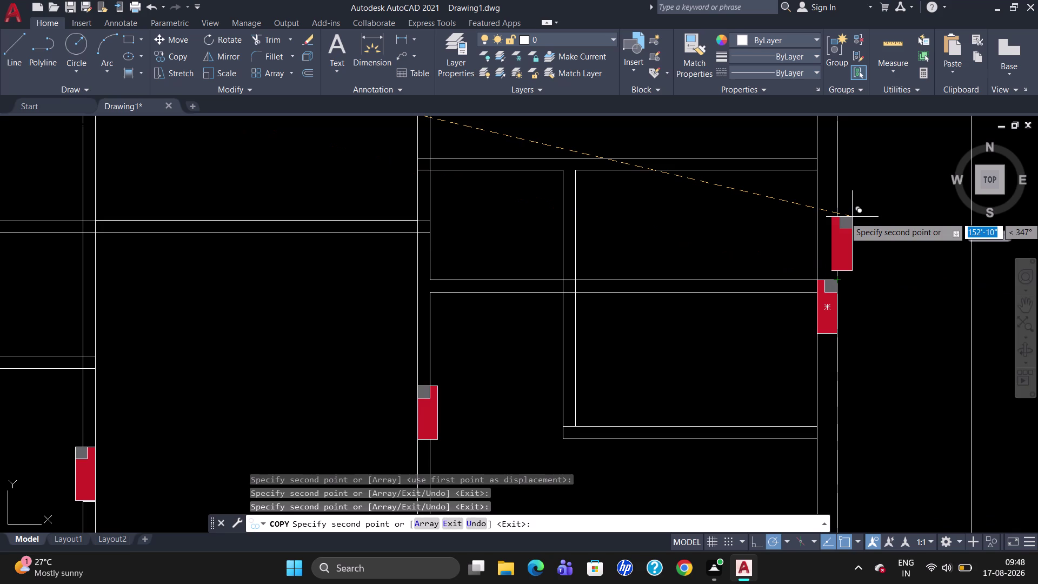
Place a column copy at the top-right outer corner of the upper-right apartment.
scroll(down, 3)
scroll(up, 3)
scroll(down, 3)
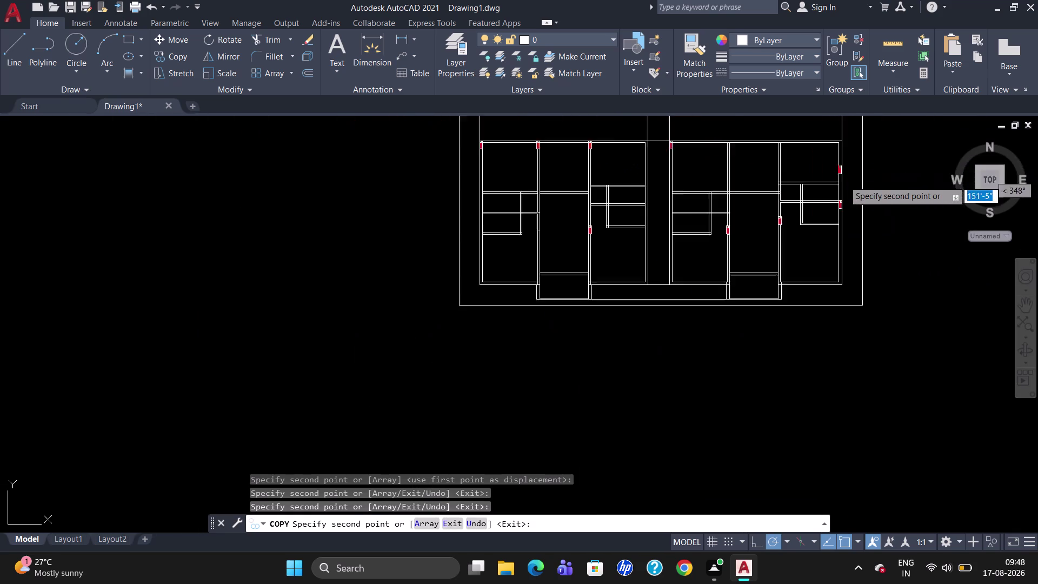
scroll(down, 3)
scroll(up, 3)
scroll(down, 3)
scroll(up, 3)
scroll(down, 3)
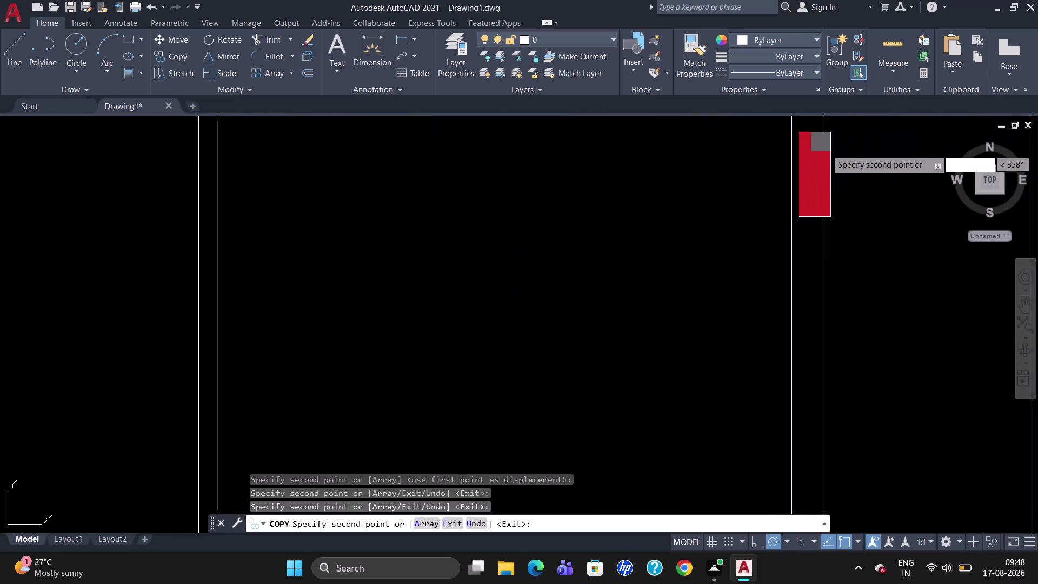
scroll(down, 3)
scroll(up, 3)
scroll(down, 3)
scroll(up, 3)
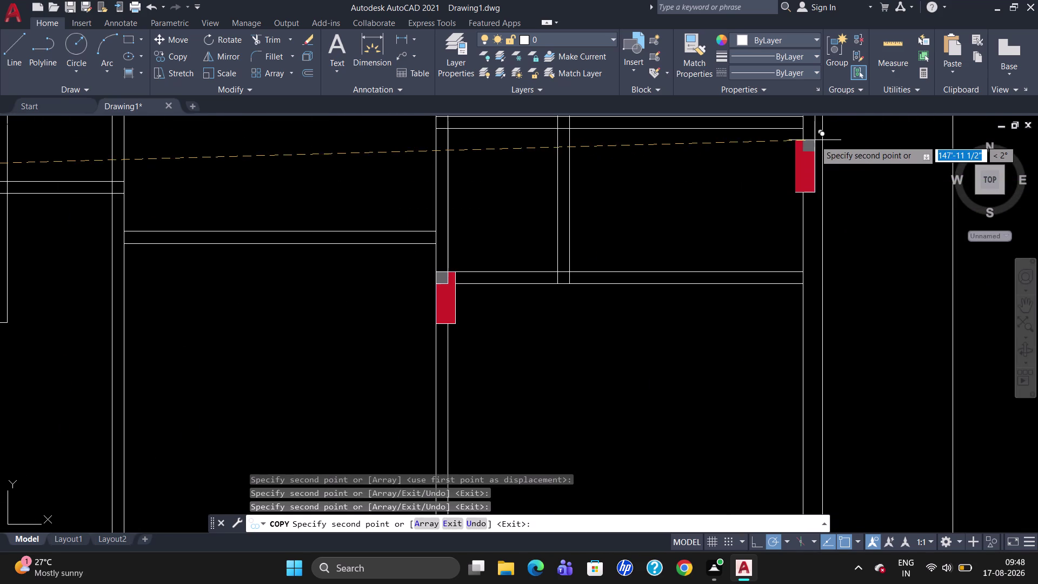
scroll(down, 3)
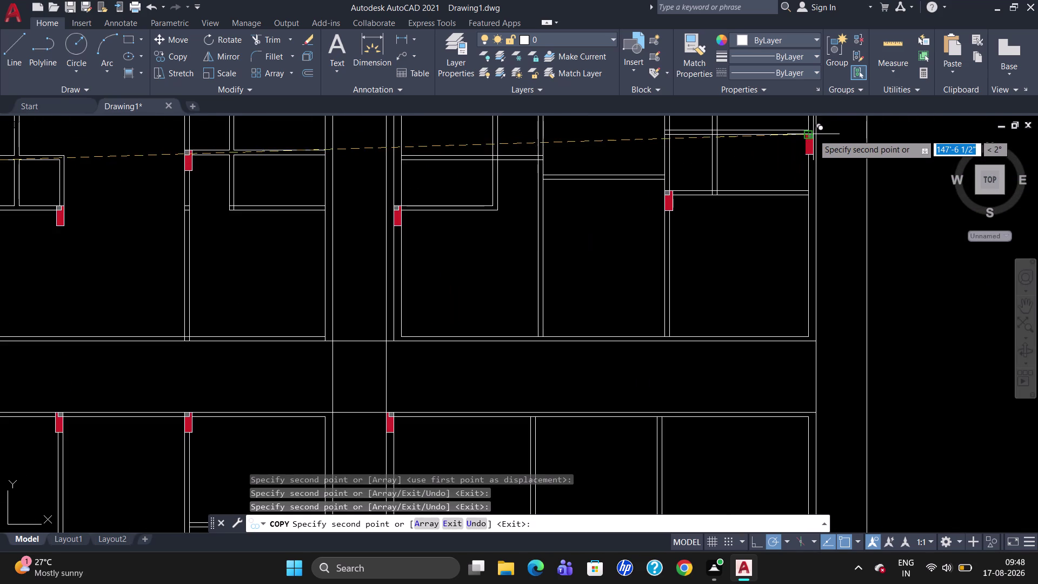
scroll(up, 3)
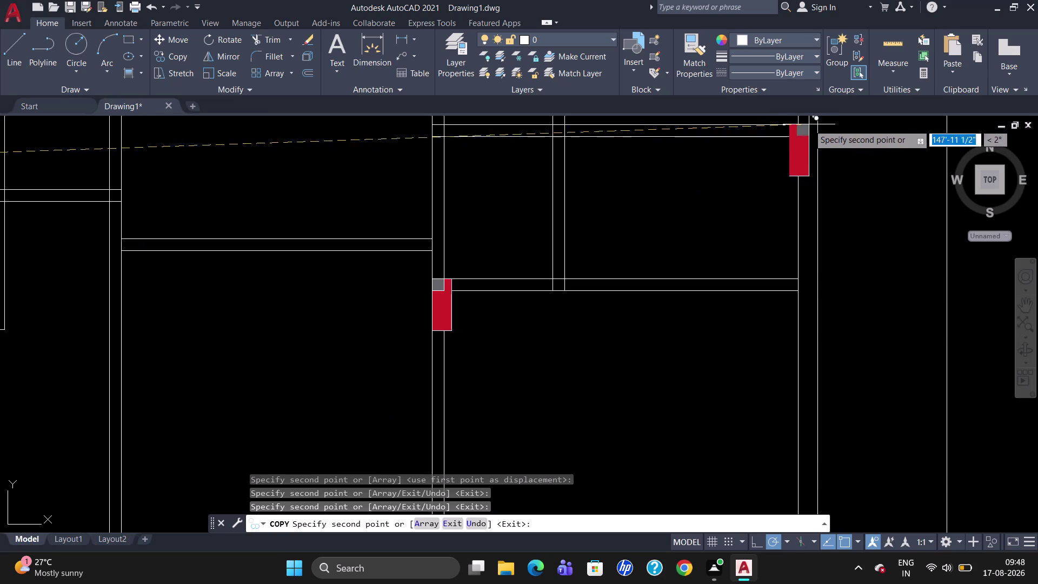
scroll(up, 3)
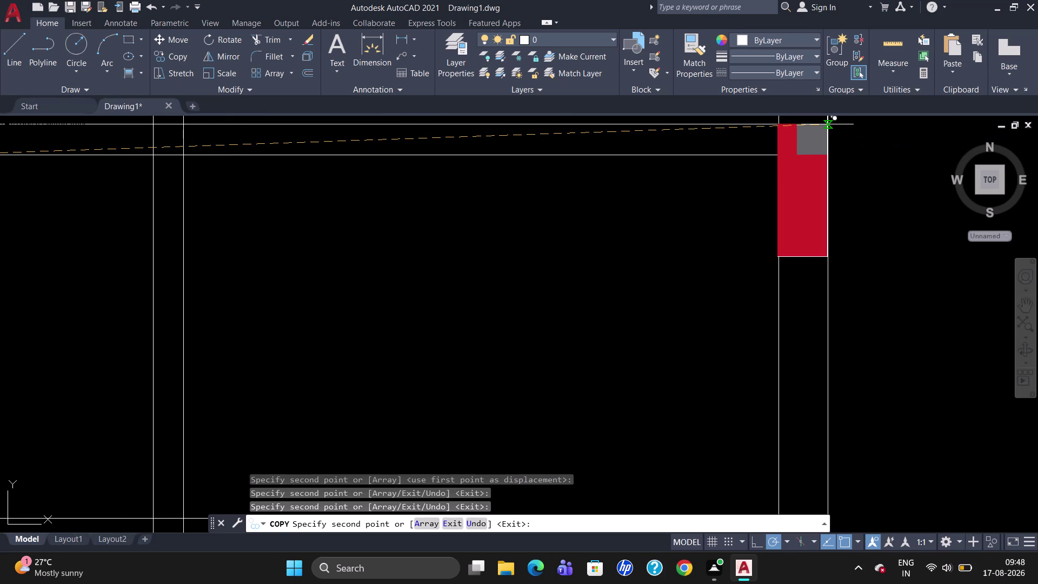
click(828, 125)
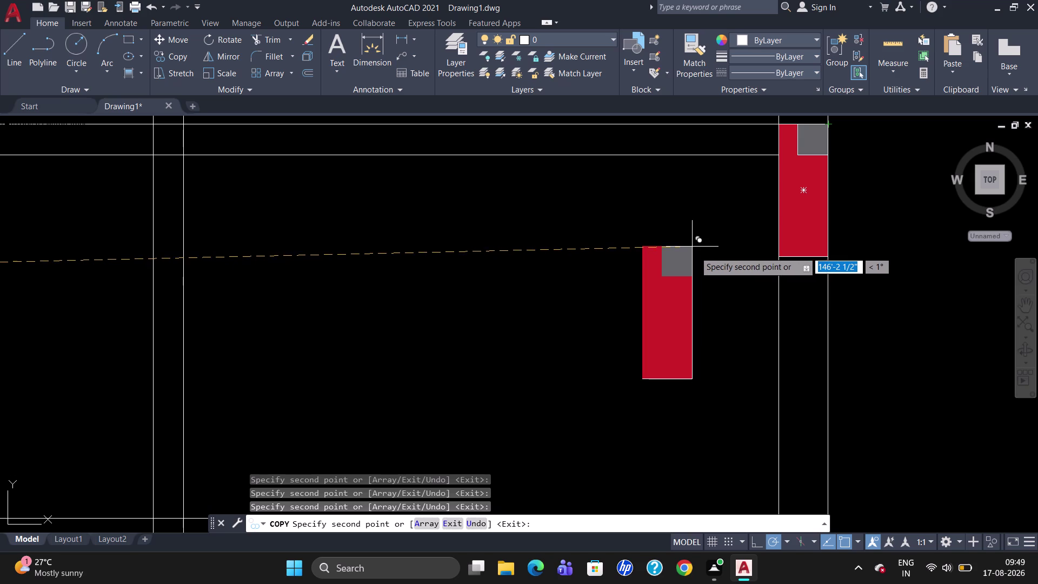
Snap a red column copy onto an inner wall junction of the right apartments.
scroll(down, 3)
scroll(down, 3)
scroll(down, 3)
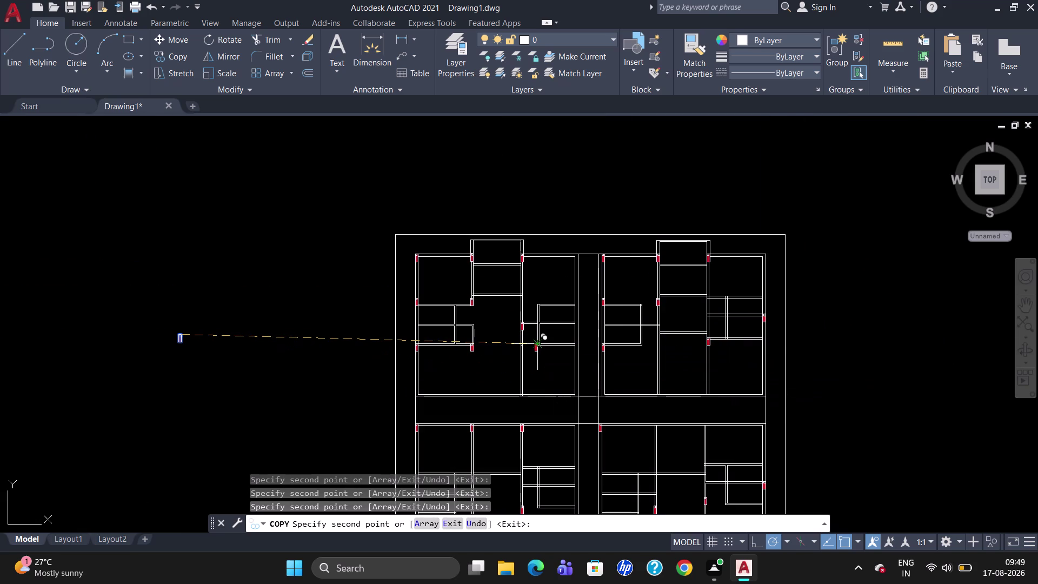
scroll(up, 3)
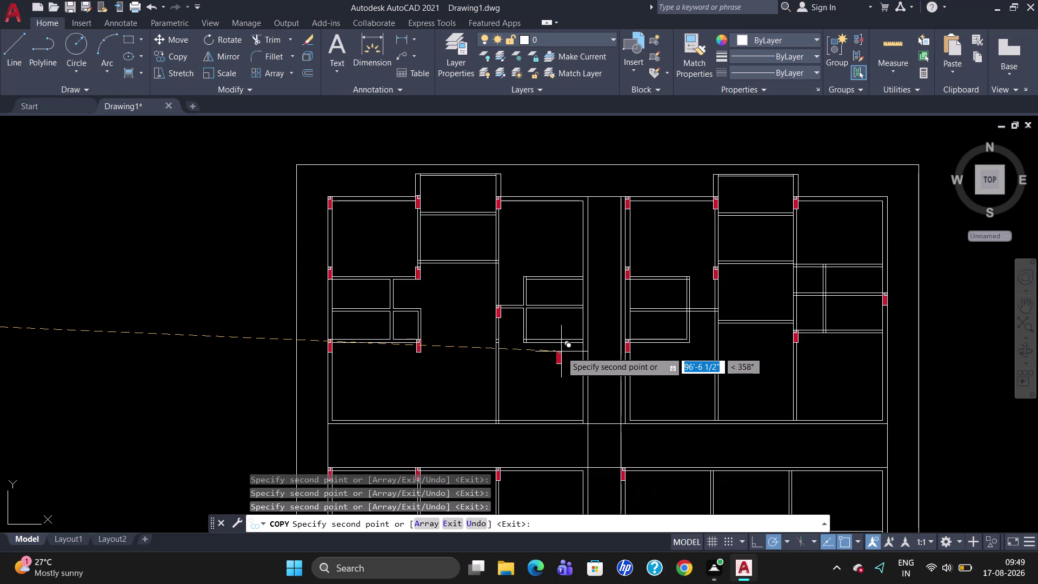
scroll(up, 3)
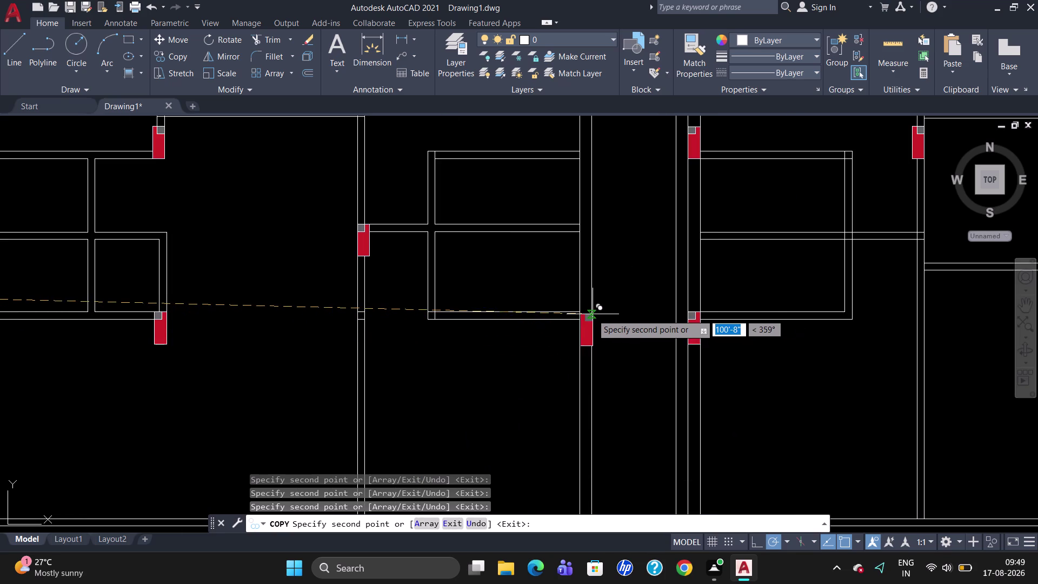
scroll(up, 3)
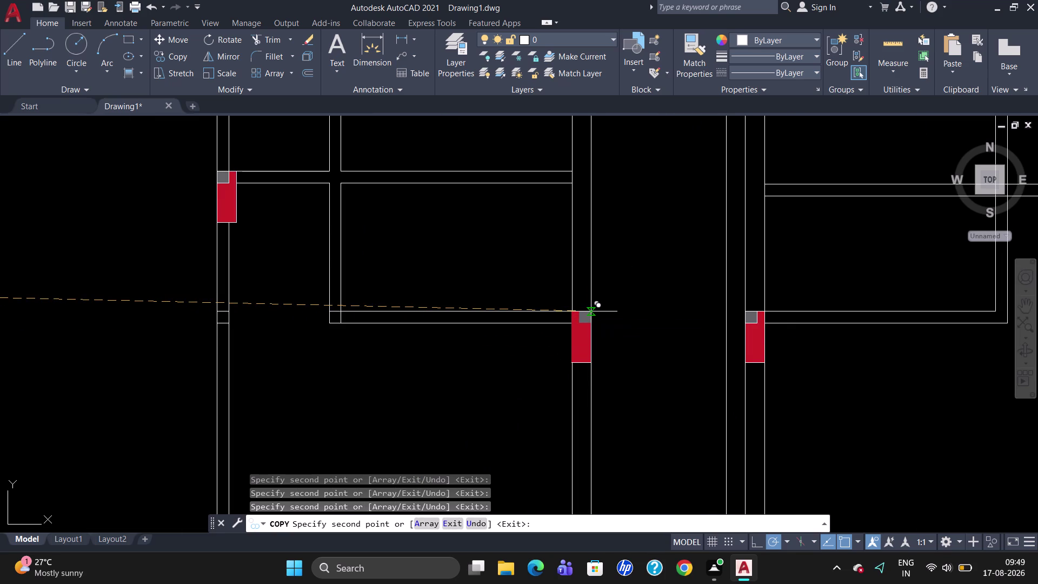
click(592, 311)
Review the placed columns and exit the COPY command.
scroll(down, 3)
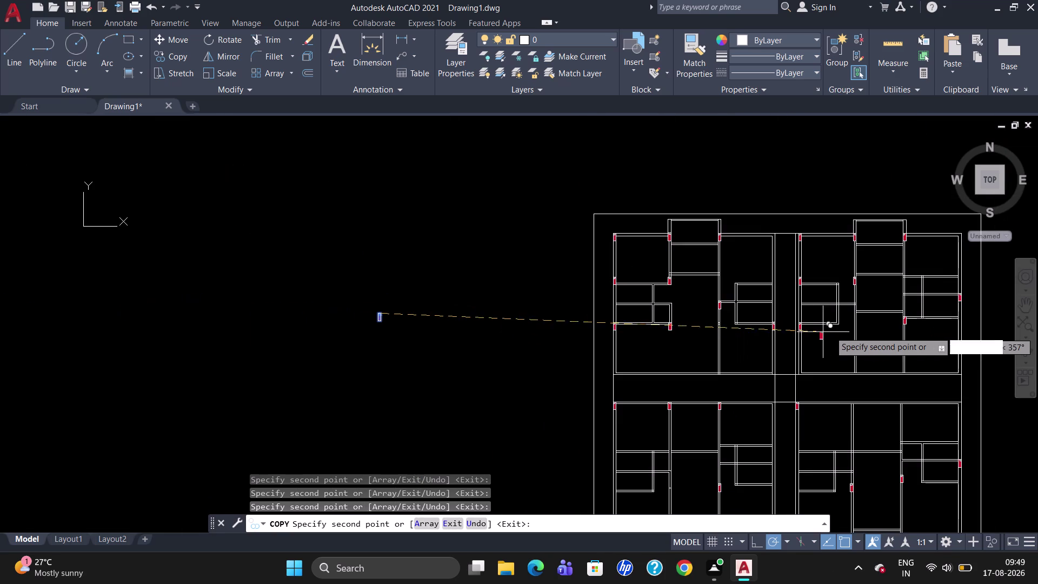
scroll(up, 3)
scroll(down, 3)
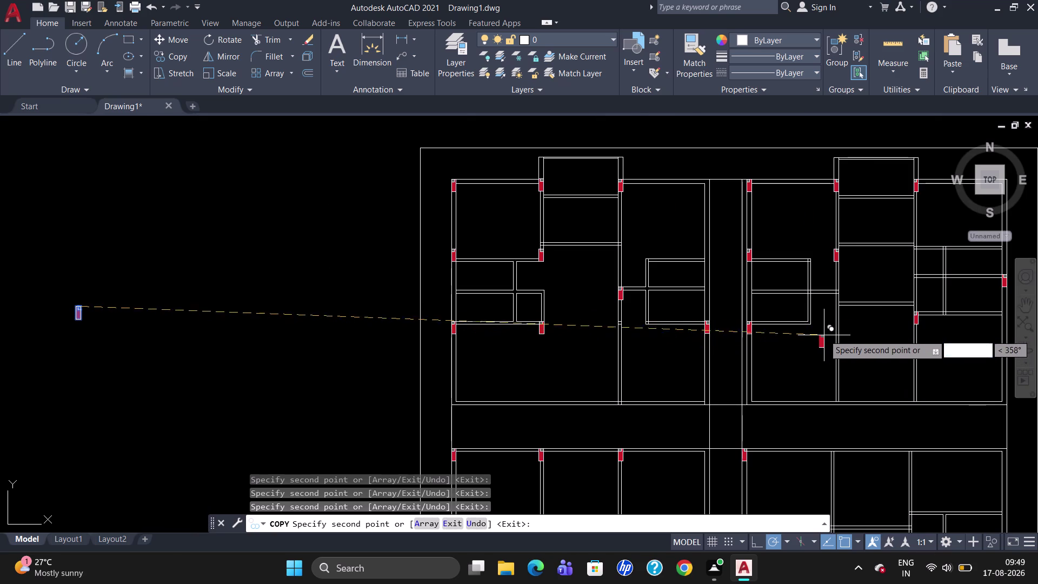
scroll(up, 3)
scroll(down, 3)
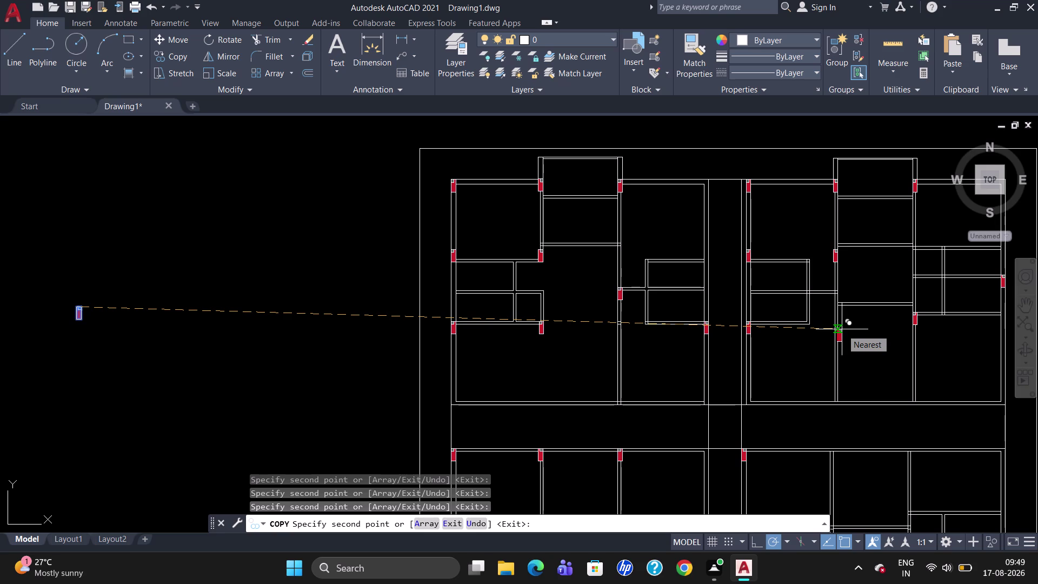
scroll(up, 3)
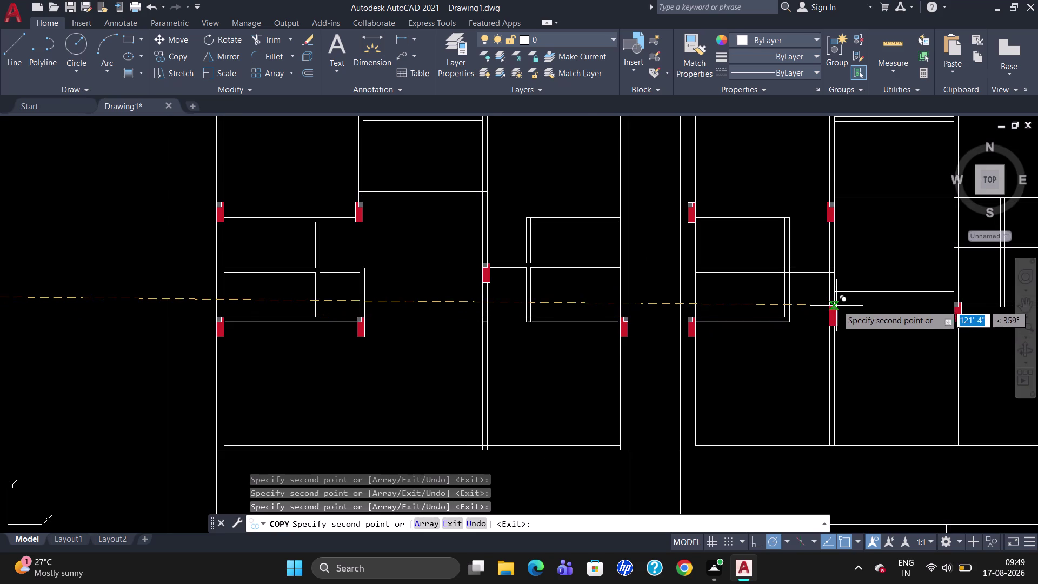
scroll(up, 3)
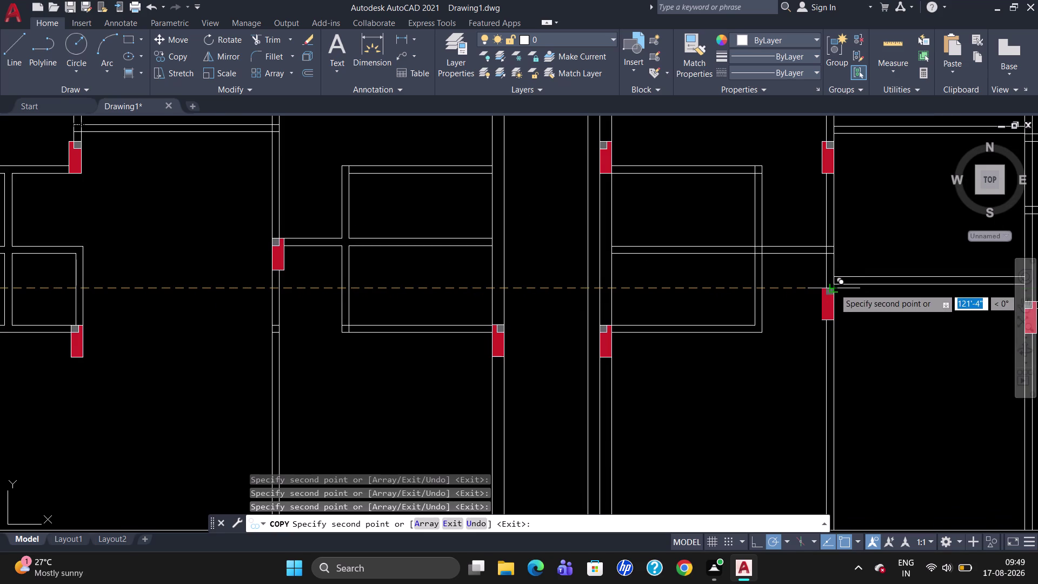
scroll(up, 3)
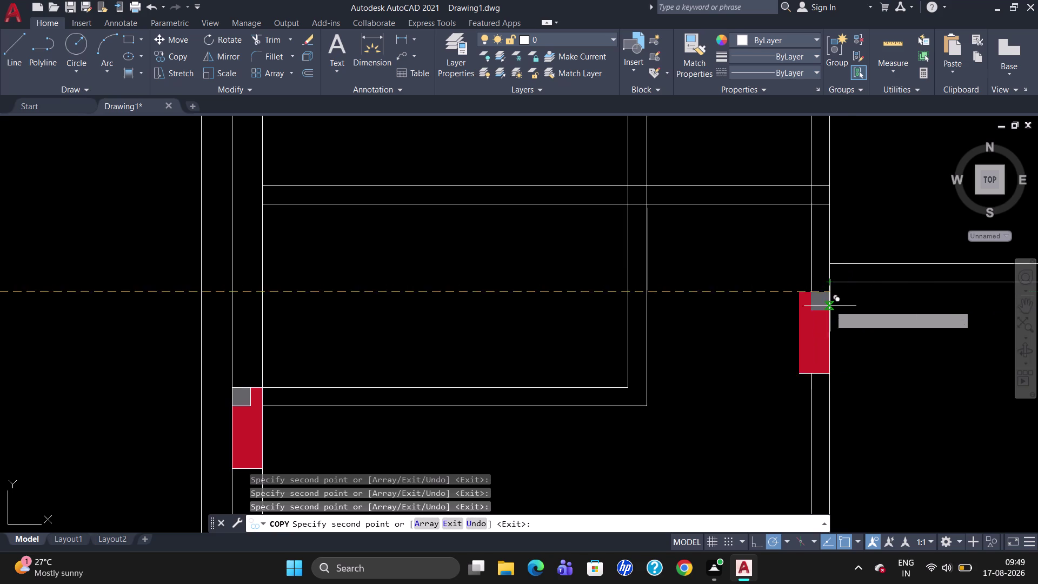
key(Escape)
scroll(down, 3)
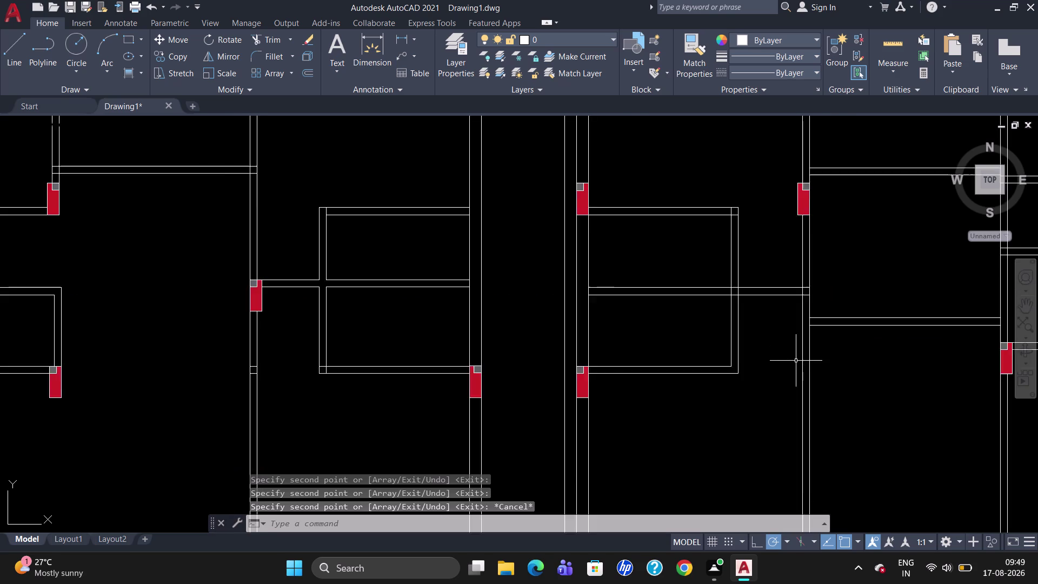
scroll(down, 3)
scroll(up, 3)
scroll(down, 3)
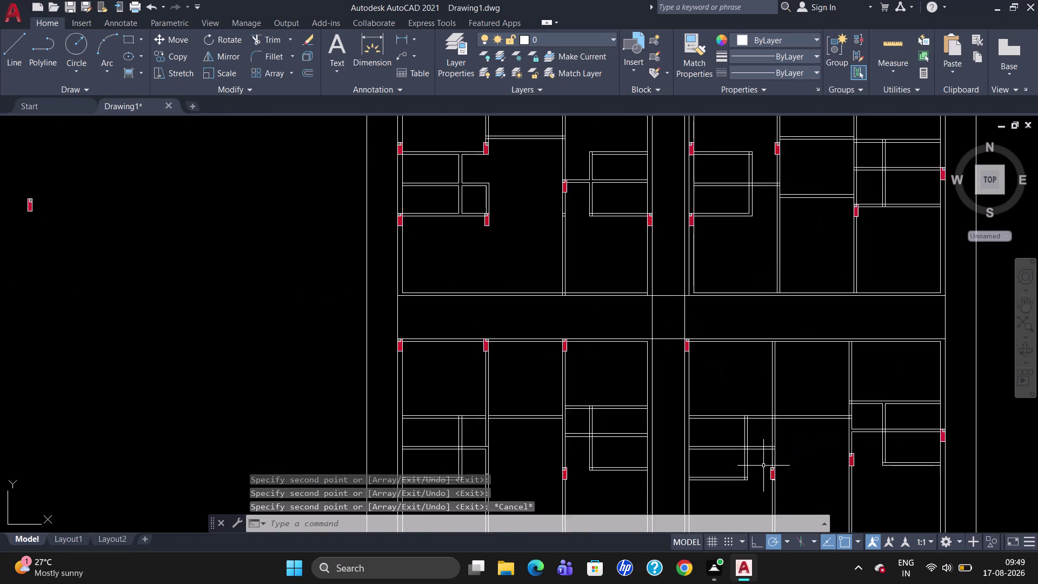
scroll(down, 3)
scroll(up, 3)
scroll(down, 3)
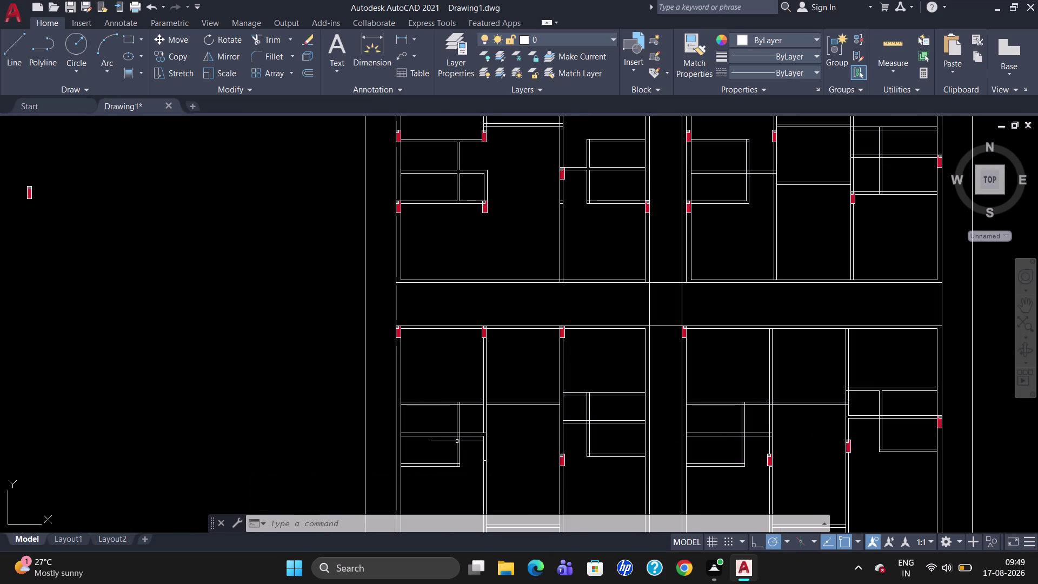
scroll(down, 3)
scroll(up, 3)
scroll(up, 3)
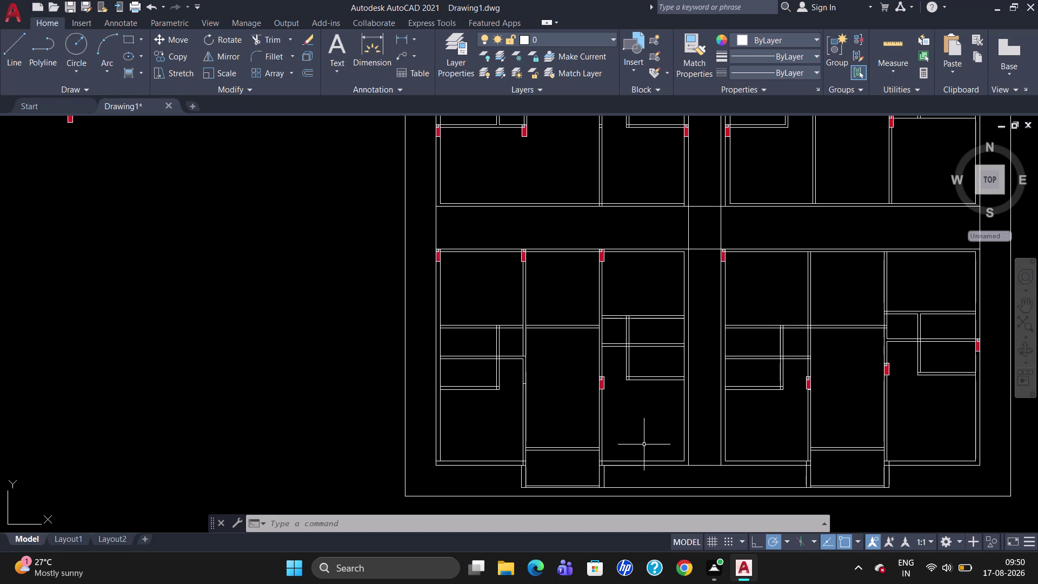
scroll(down, 3)
scroll(up, 3)
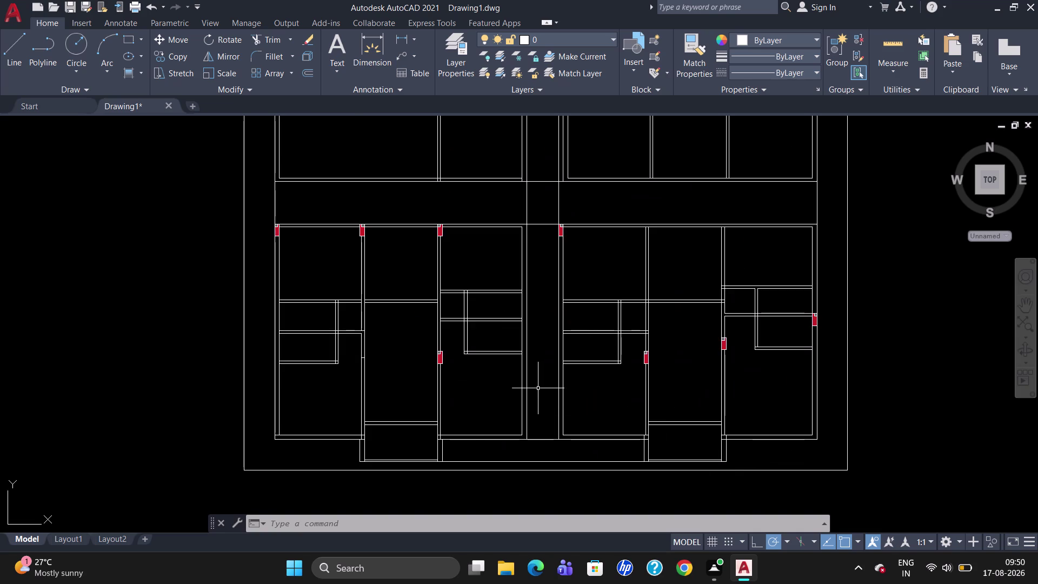
scroll(down, 3)
scroll(up, 3)
Rotate the spare red column beside the plan with RO about a picked pivot.
drag(255, 167, 256, 265)
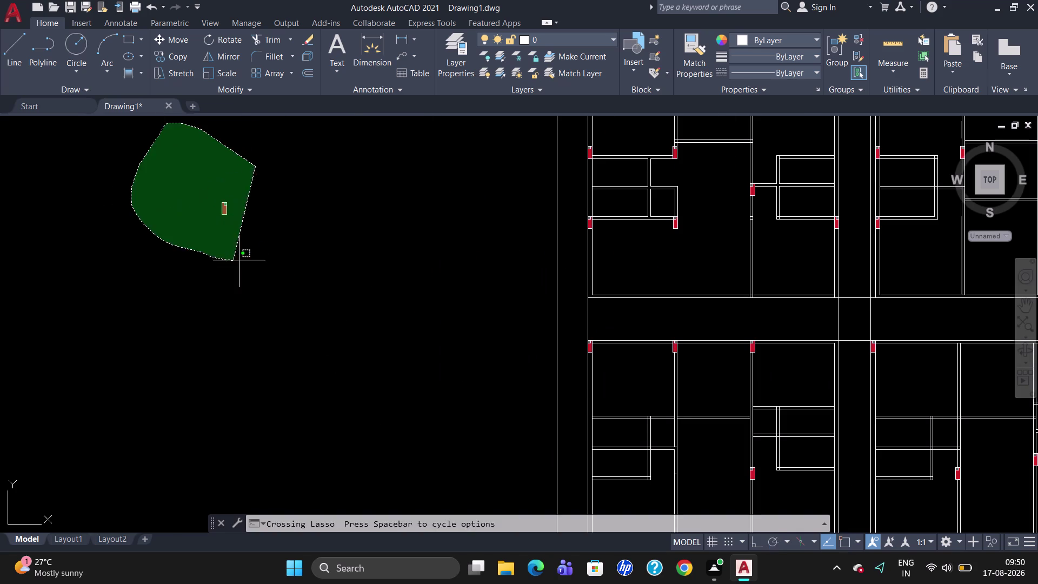
drag(256, 265, 259, 269)
text(RO)
key(Return)
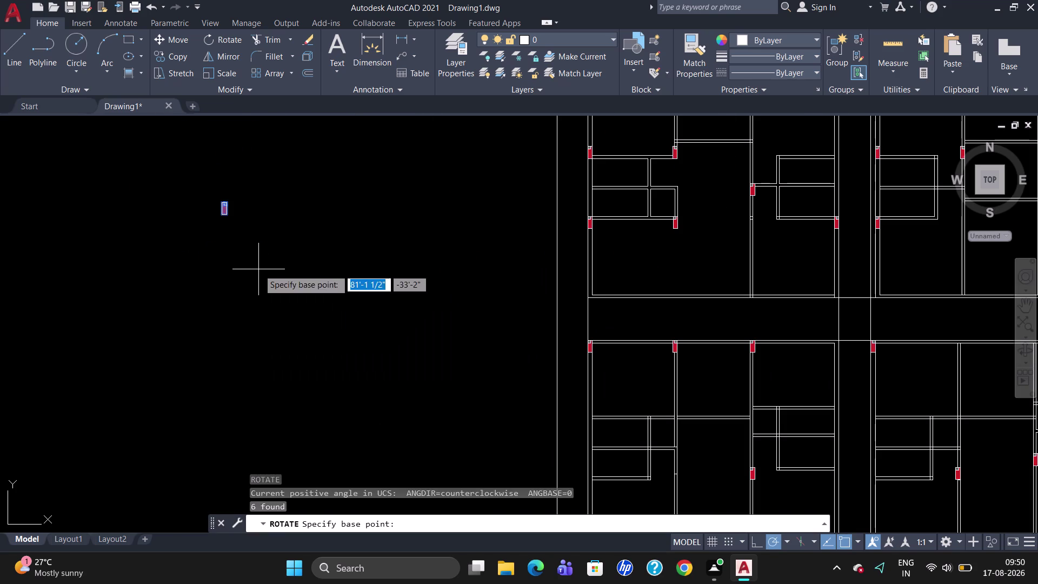
click(229, 214)
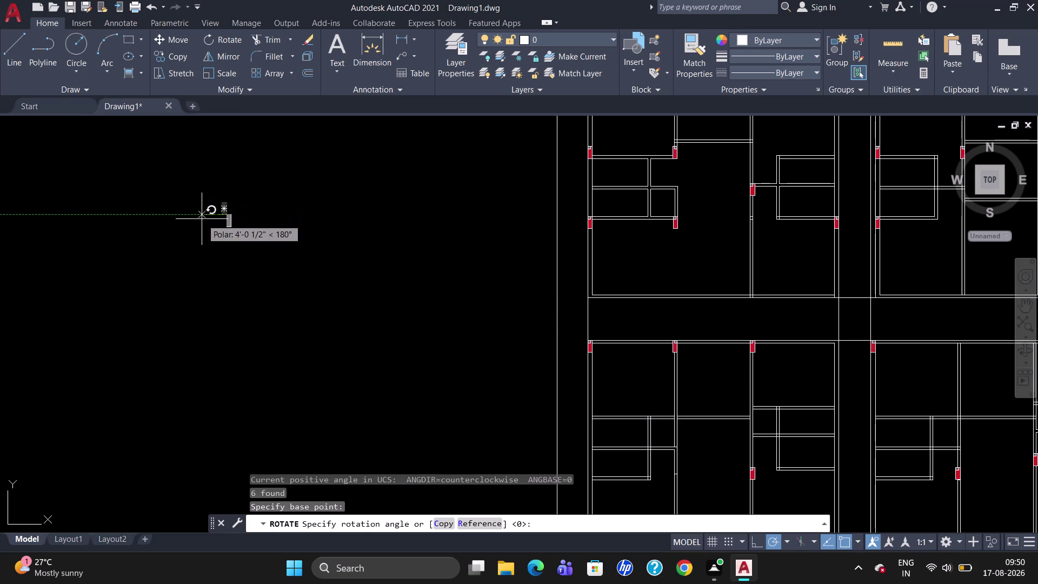
click(202, 219)
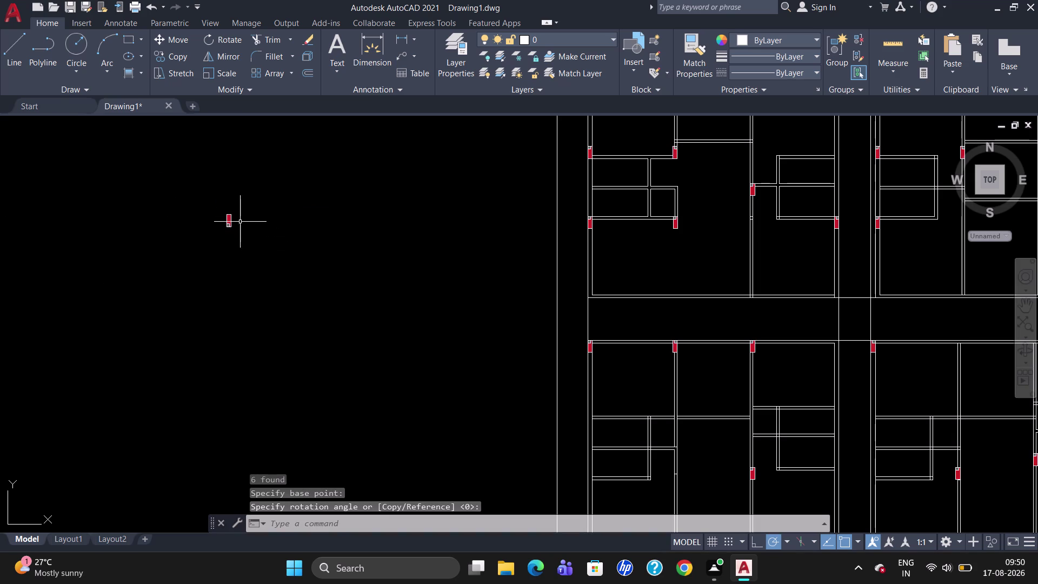
click(230, 216)
Copy the red column block with CO and place the first copy at a wall corner.
text(C)
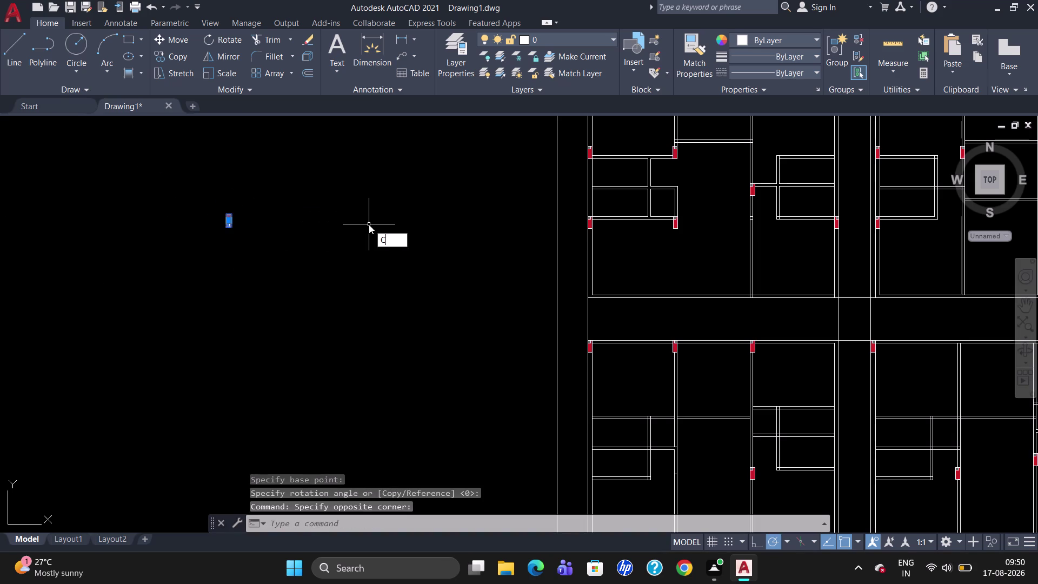
text(O)
key(Return)
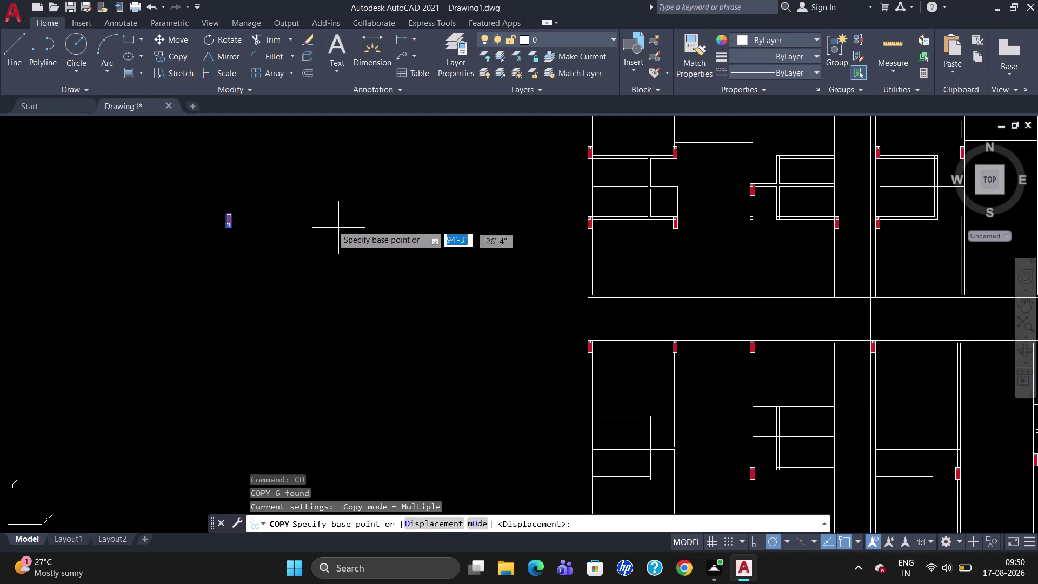
click(235, 216)
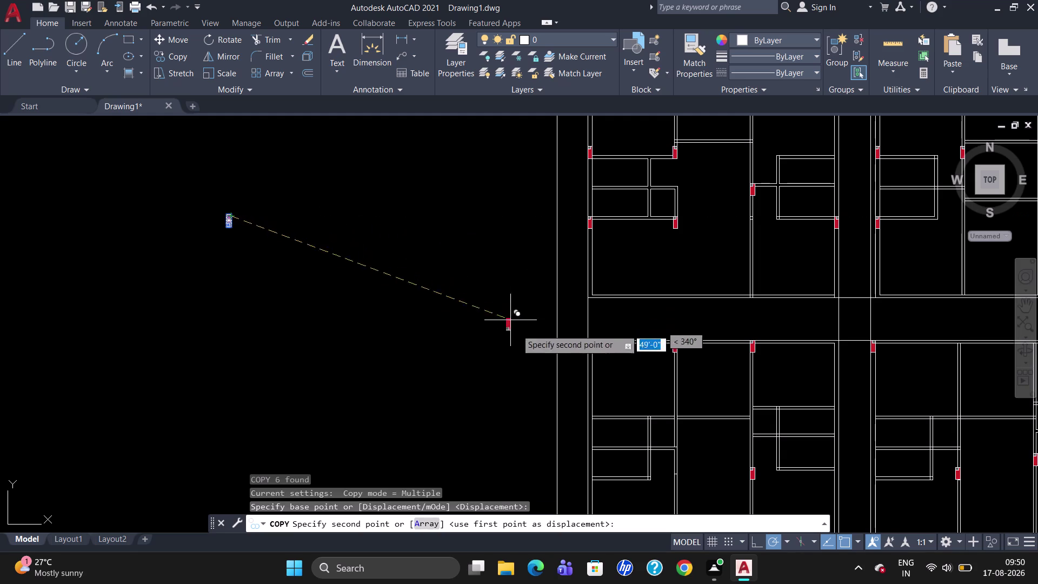
scroll(down, 3)
scroll(up, 3)
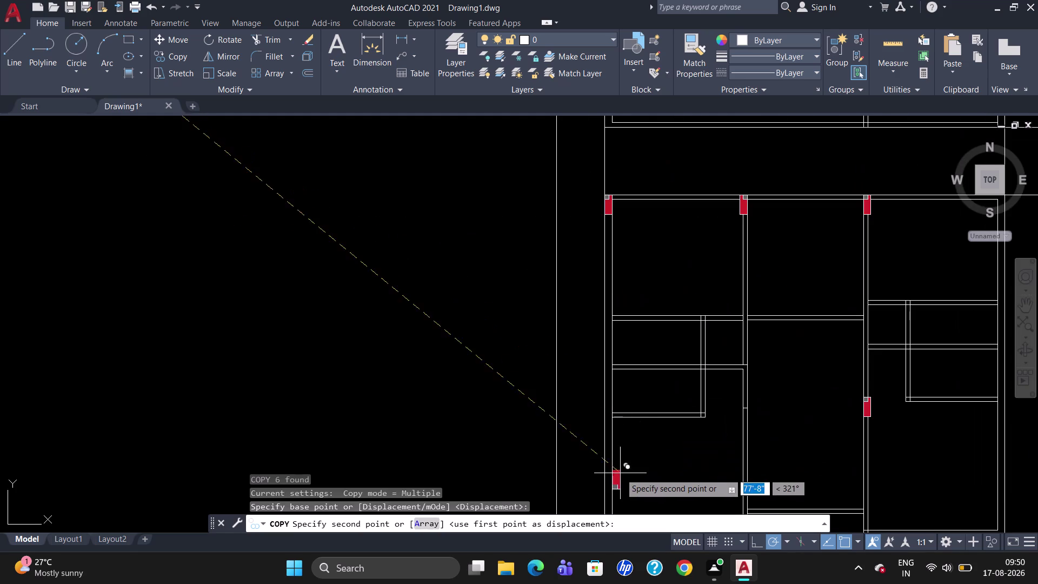
scroll(down, 3)
scroll(up, 3)
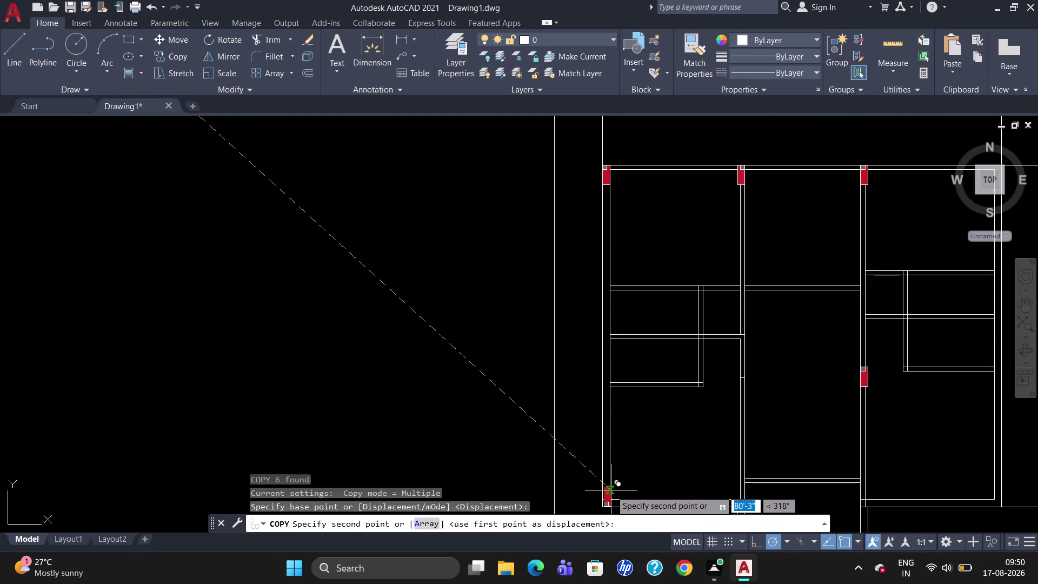
scroll(up, 3)
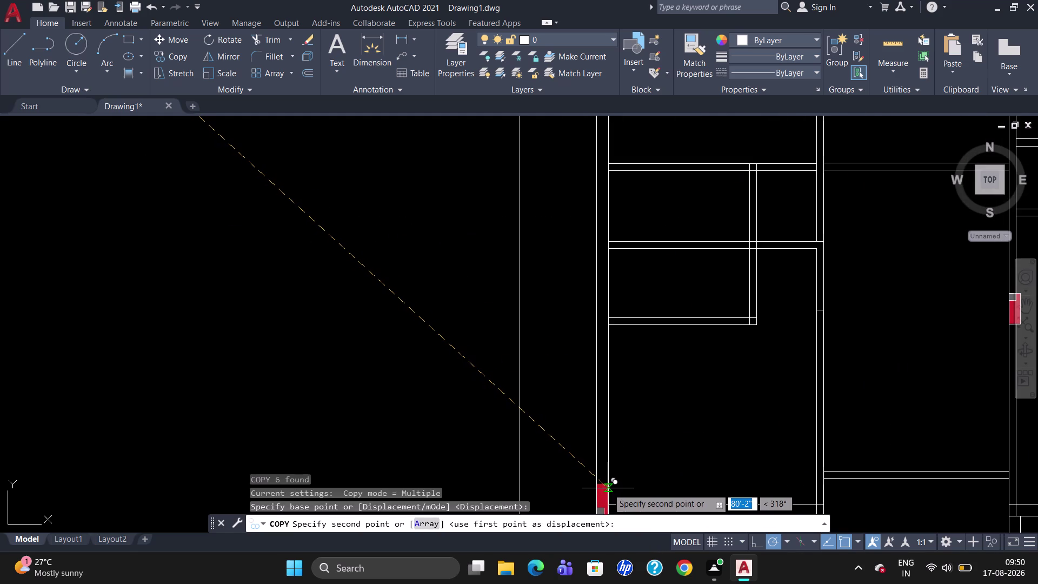
click(607, 488)
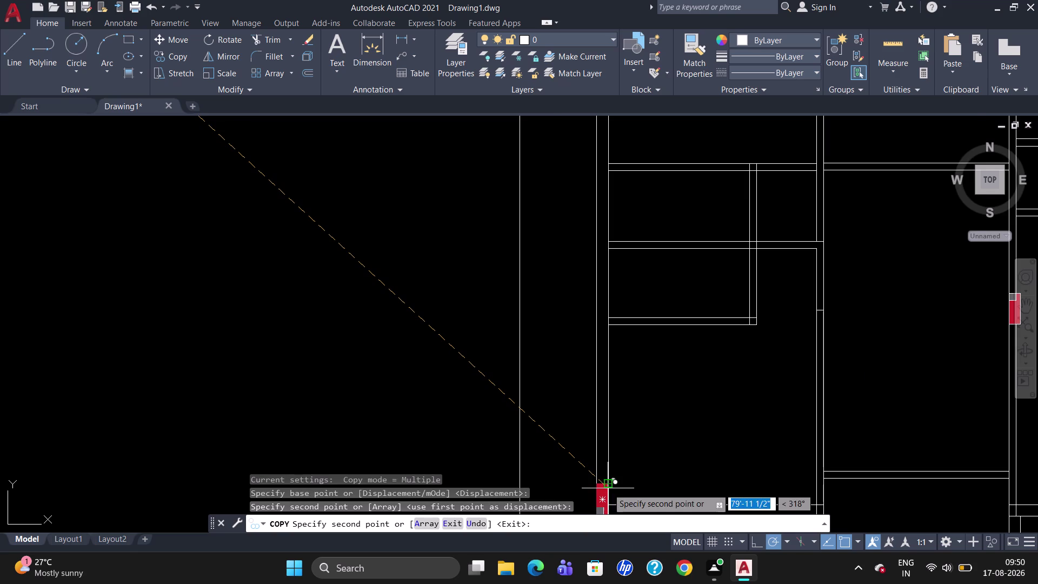
scroll(down, 3)
scroll(up, 3)
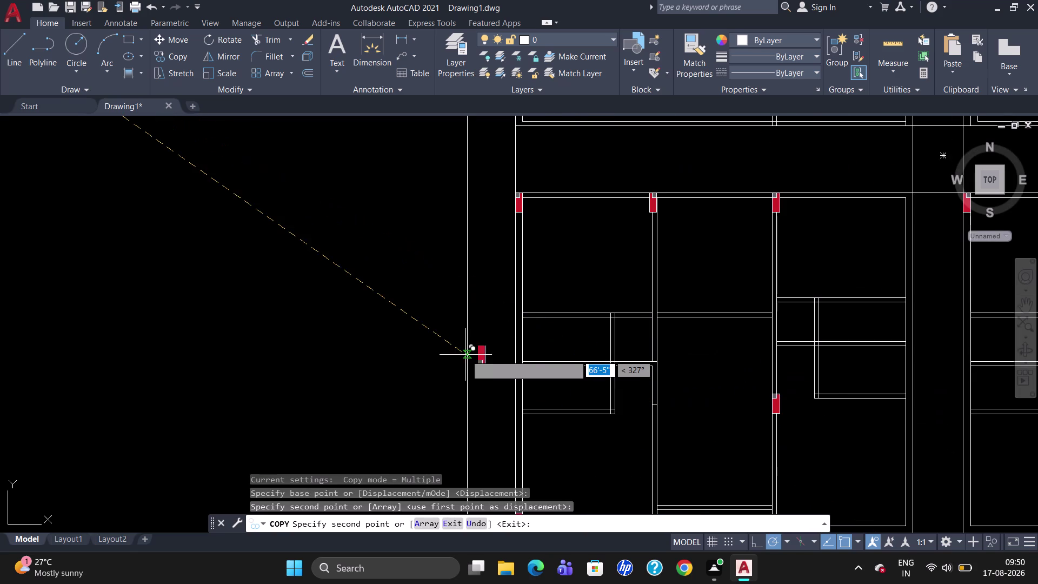
scroll(down, 3)
scroll(up, 3)
scroll(up, 3)
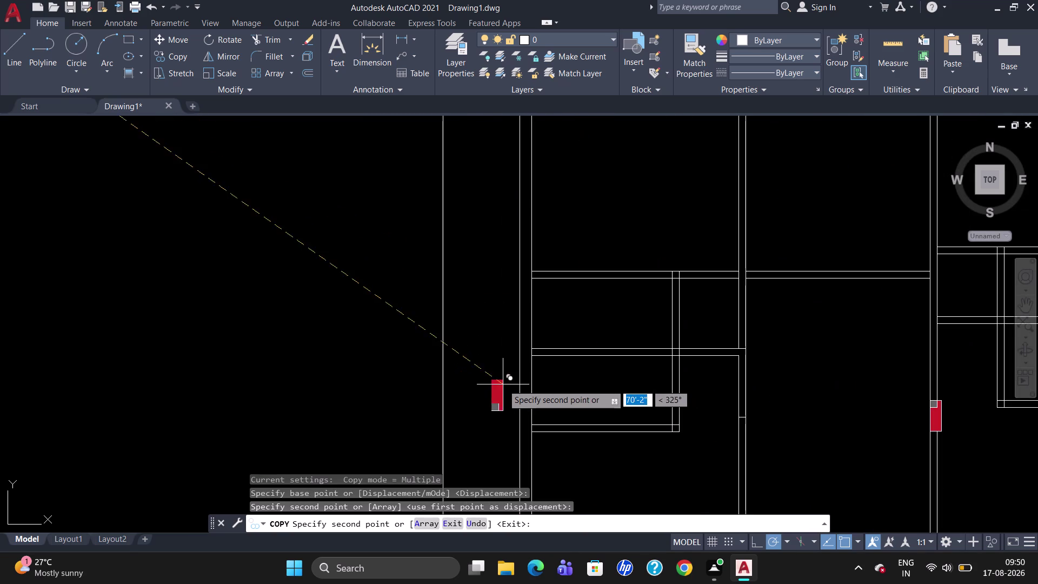
scroll(up, 3)
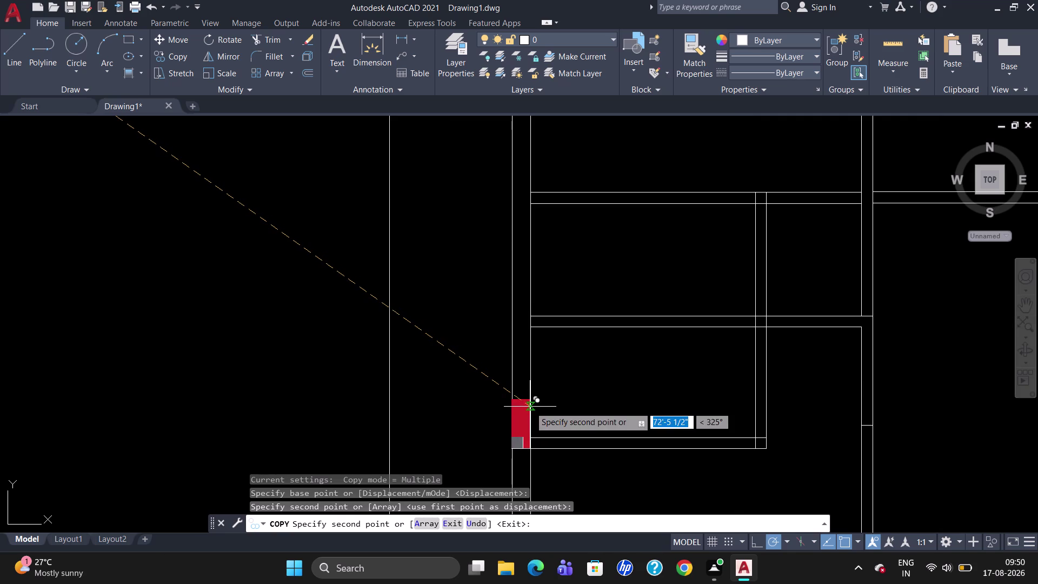
Place more column copies at a wall junction, the upper corner and the lower junction.
click(530, 407)
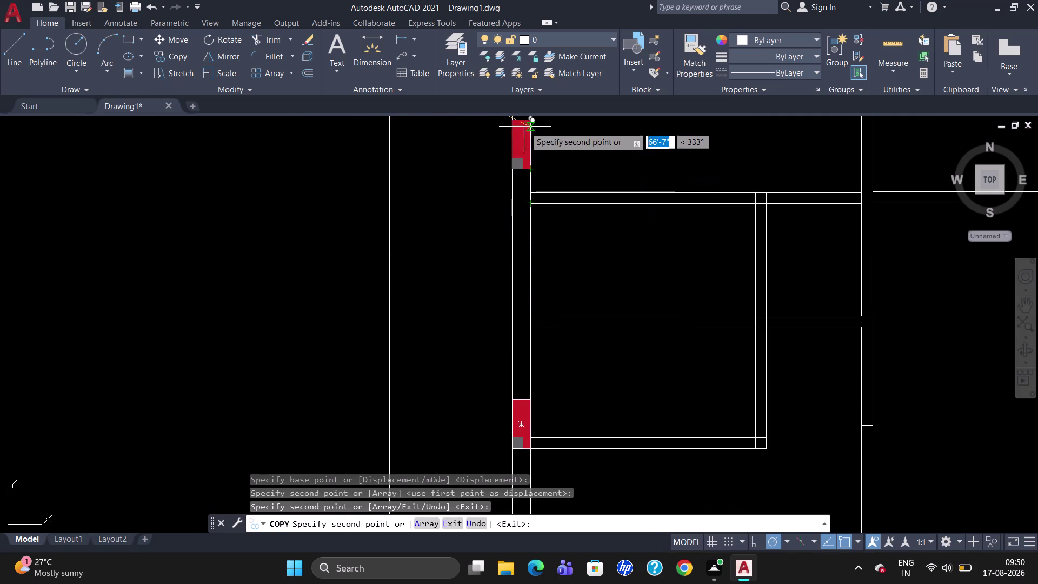
scroll(up, 3)
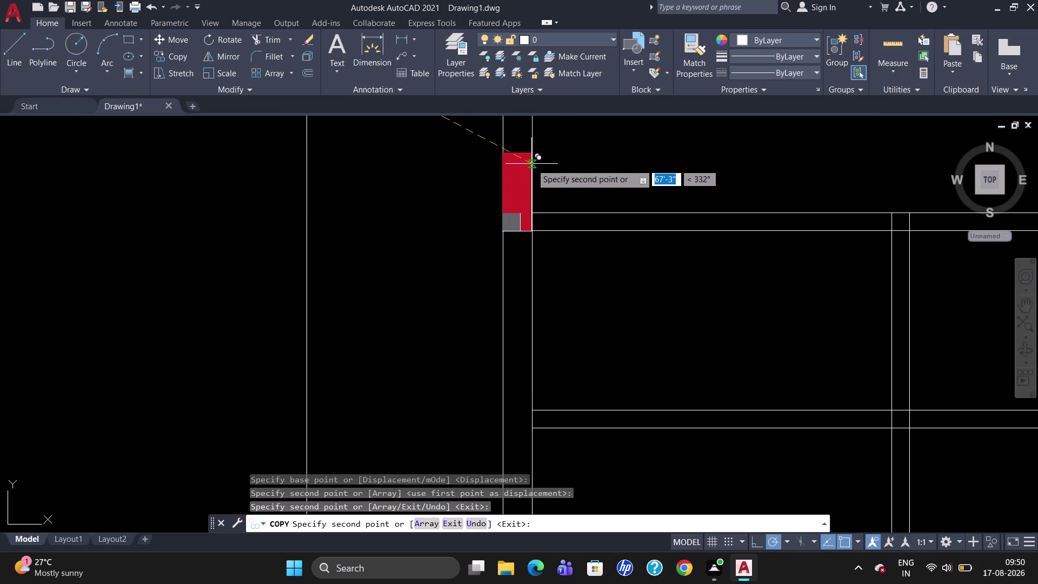
click(531, 163)
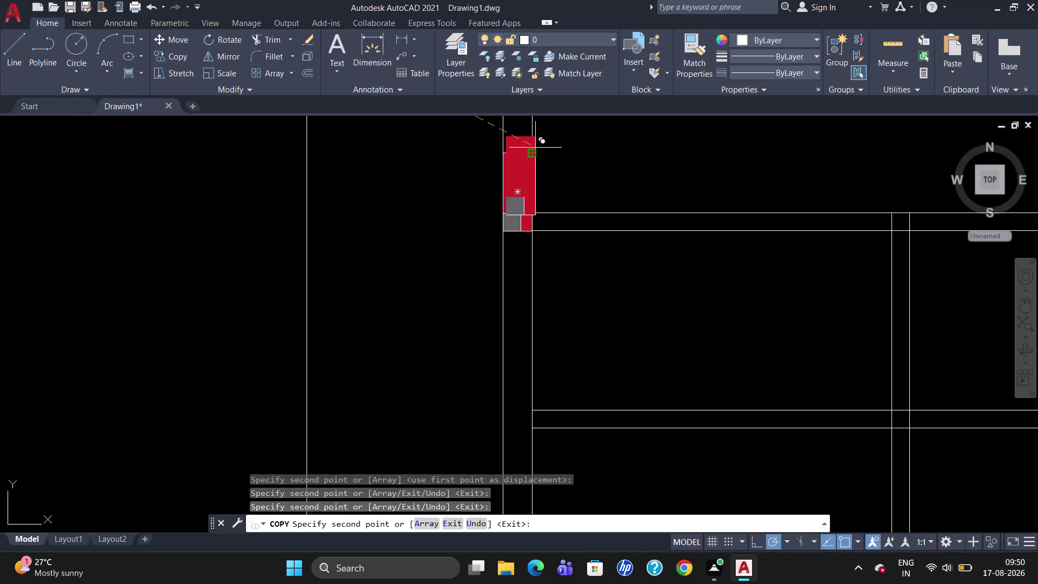
scroll(down, 3)
scroll(up, 3)
scroll(down, 3)
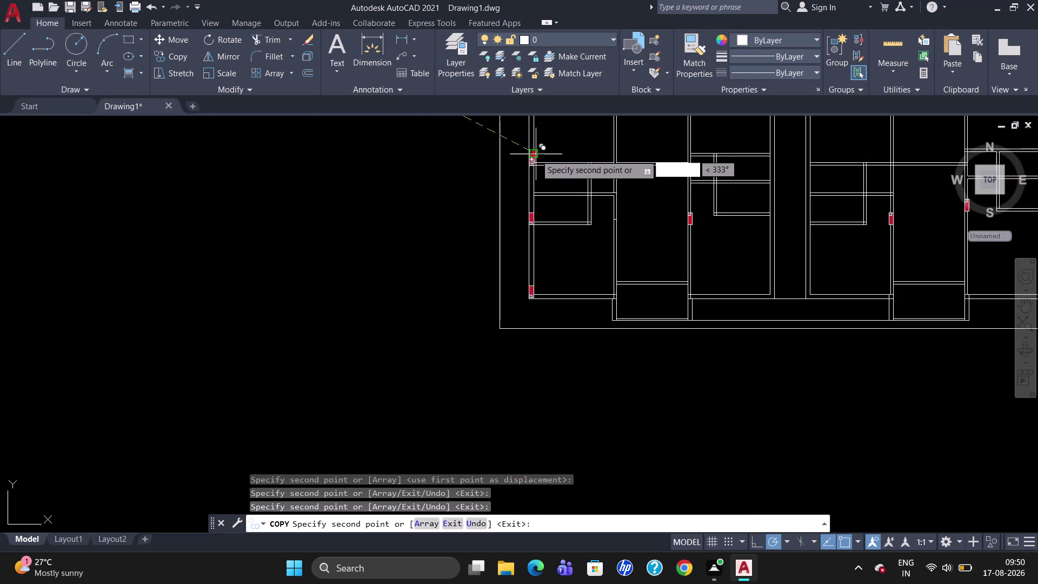
scroll(up, 3)
scroll(down, 3)
scroll(up, 3)
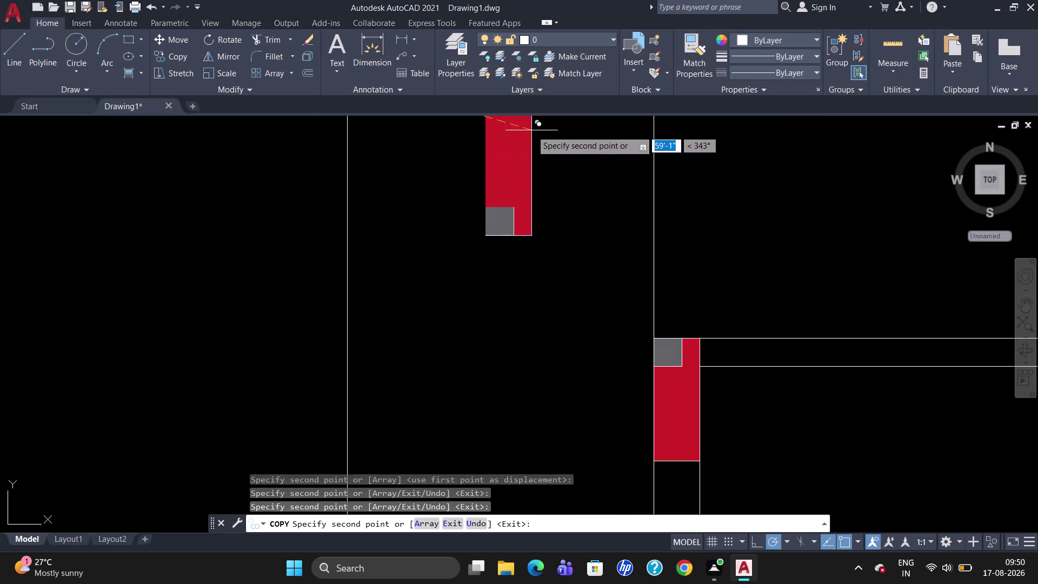
scroll(down, 3)
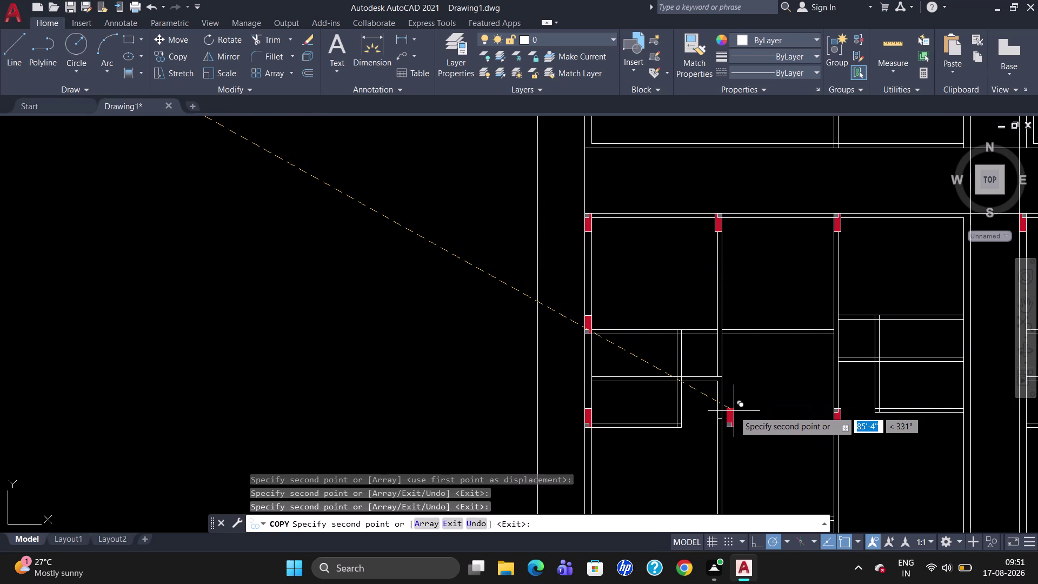
scroll(up, 3)
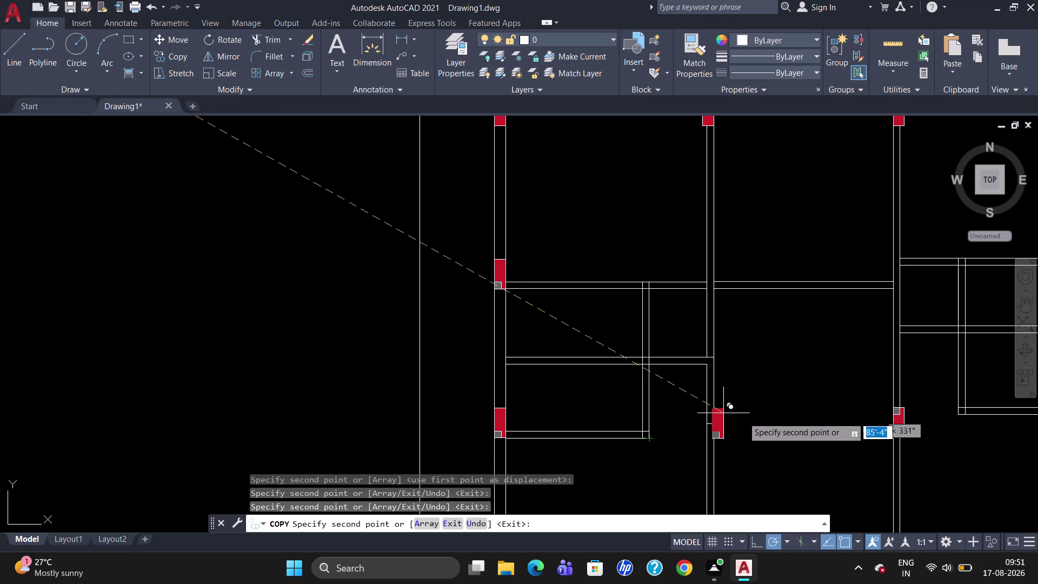
scroll(down, 3)
scroll(up, 3)
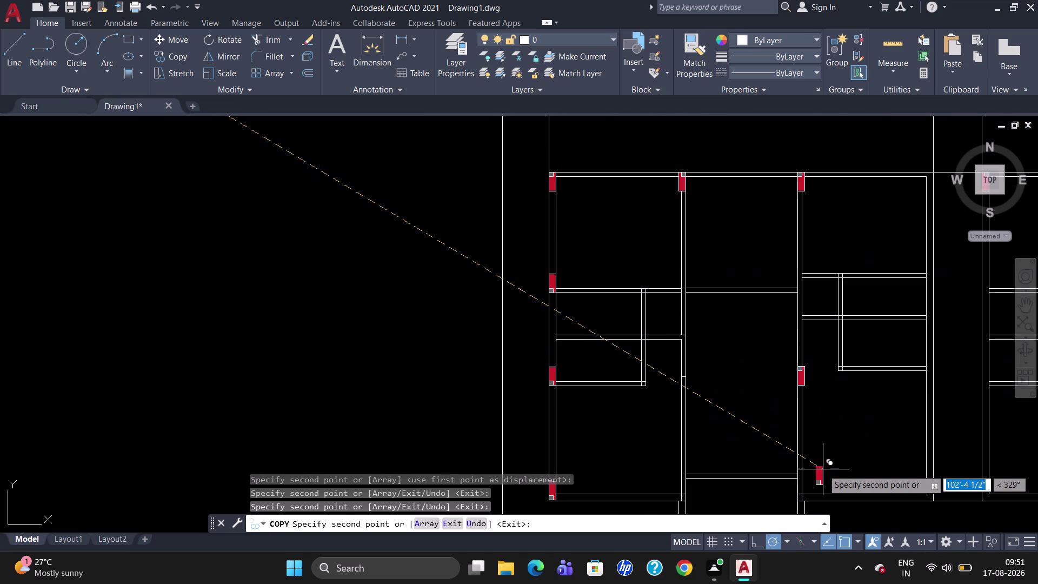
scroll(down, 3)
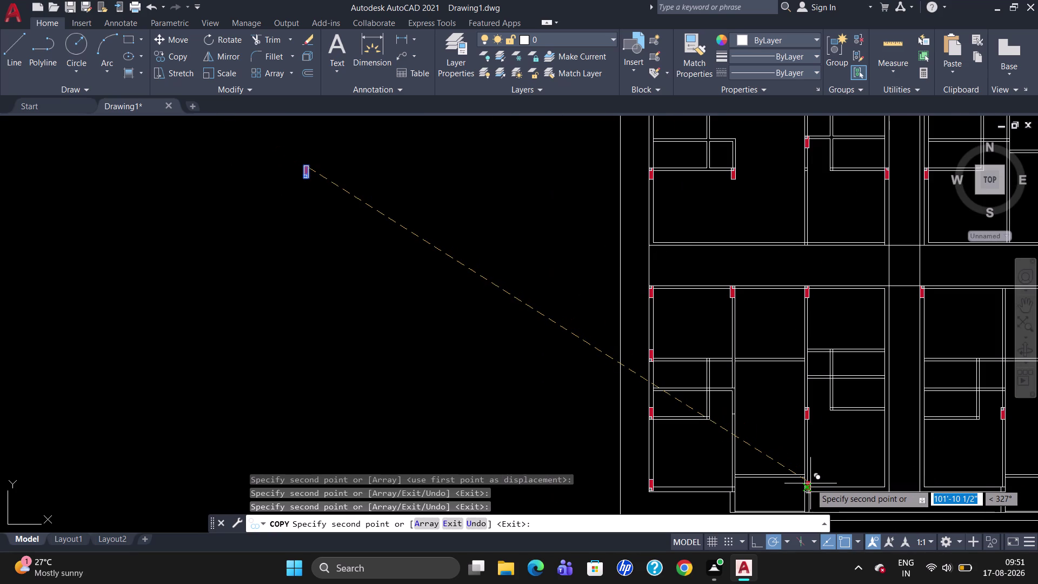
scroll(up, 3)
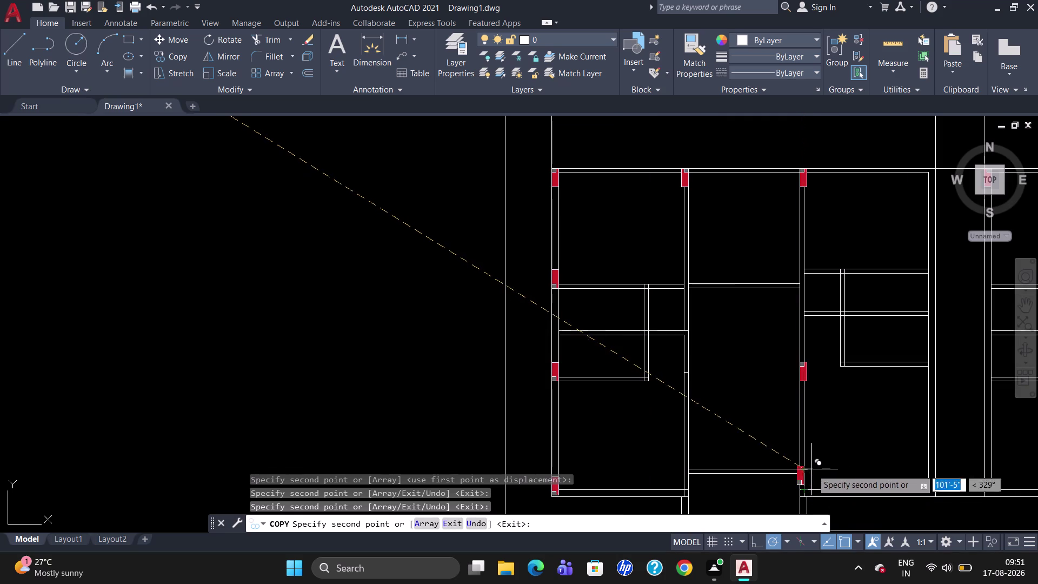
scroll(up, 3)
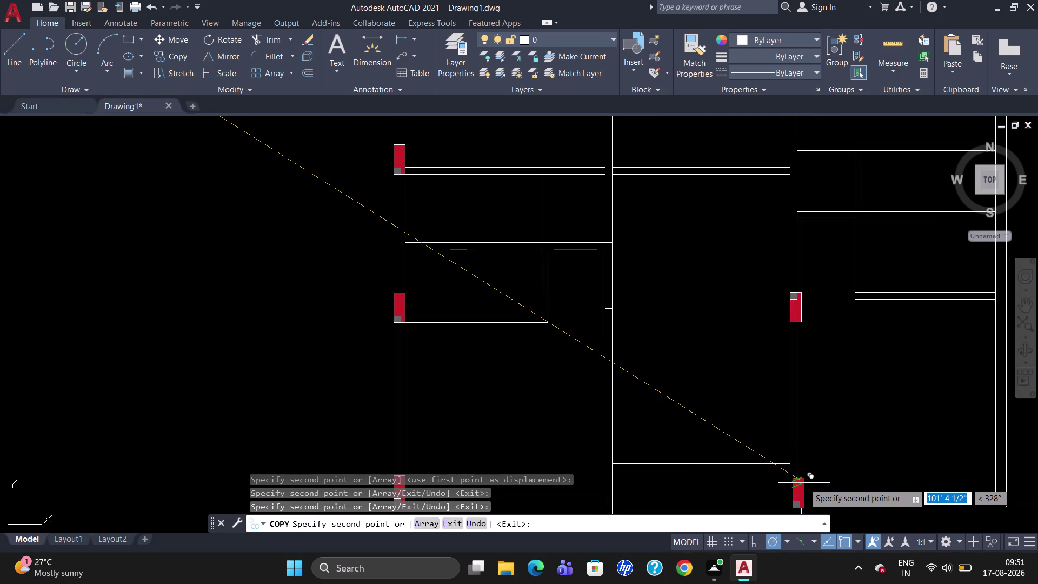
click(801, 481)
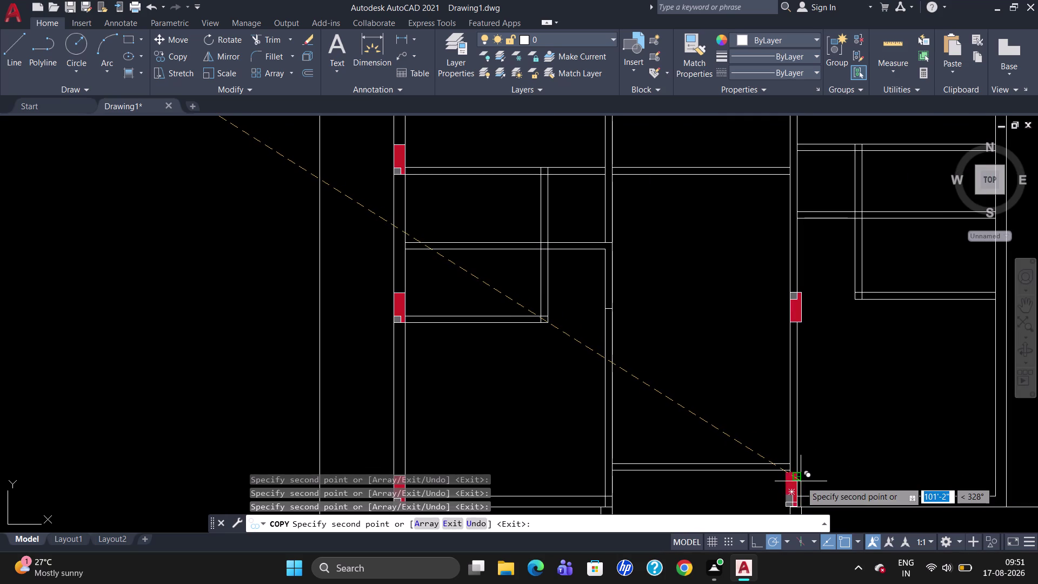
scroll(down, 3)
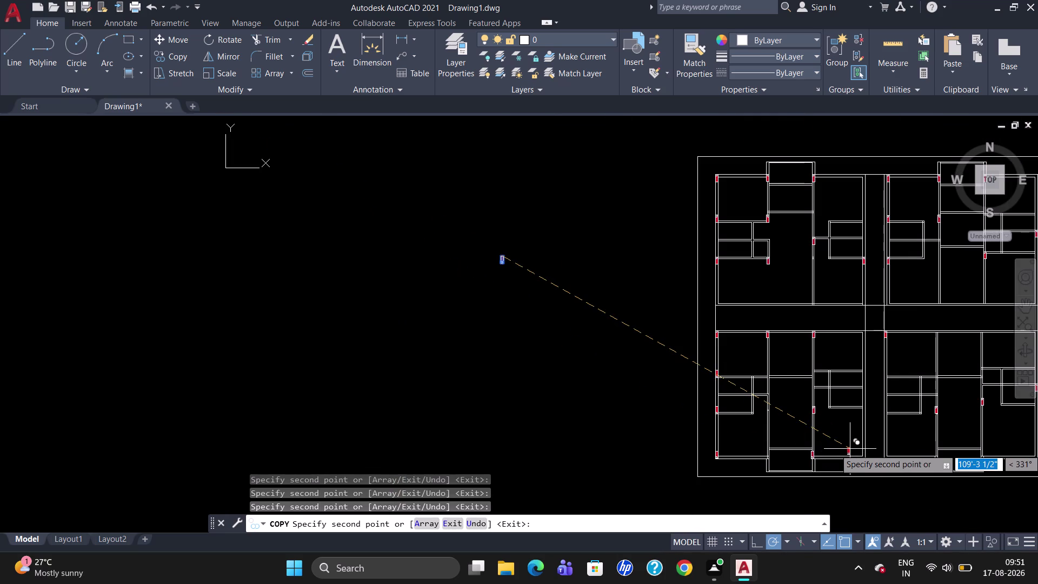
scroll(up, 3)
scroll(up, 3)
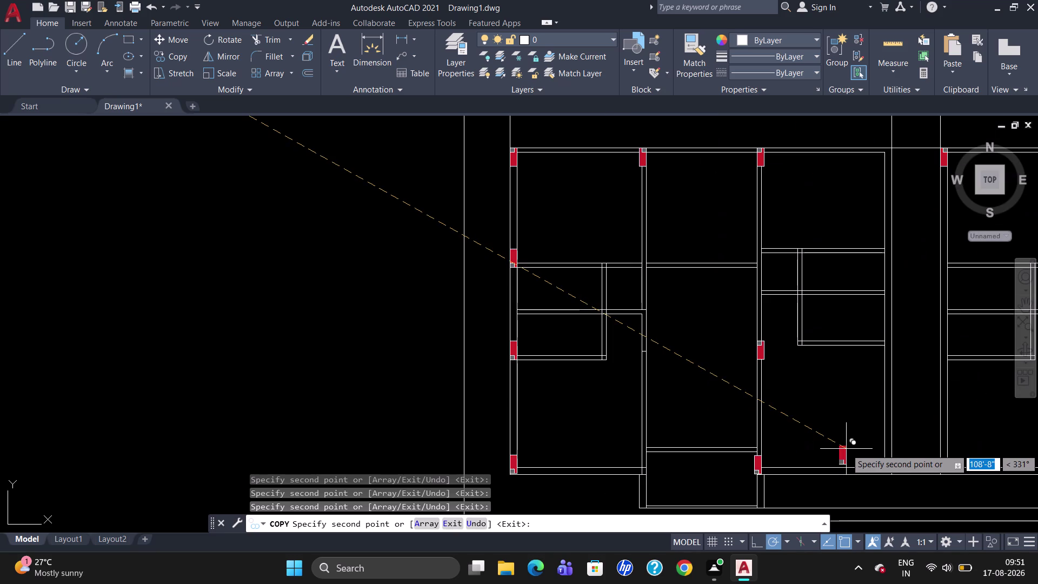
Stop copying and move the new column toward the lower wall junction.
key(Escape)
click(755, 456)
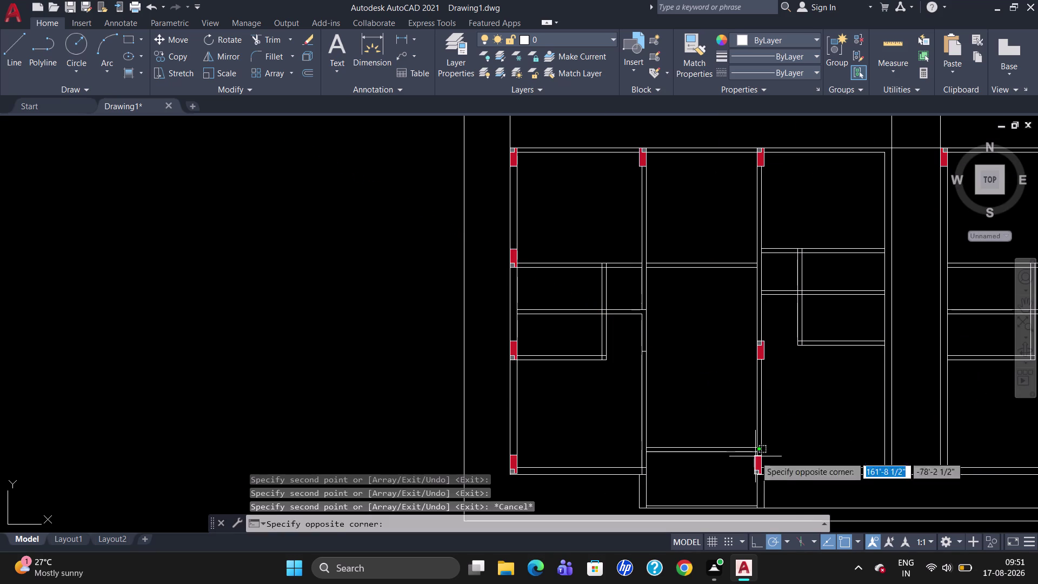
key(m)
key(Return)
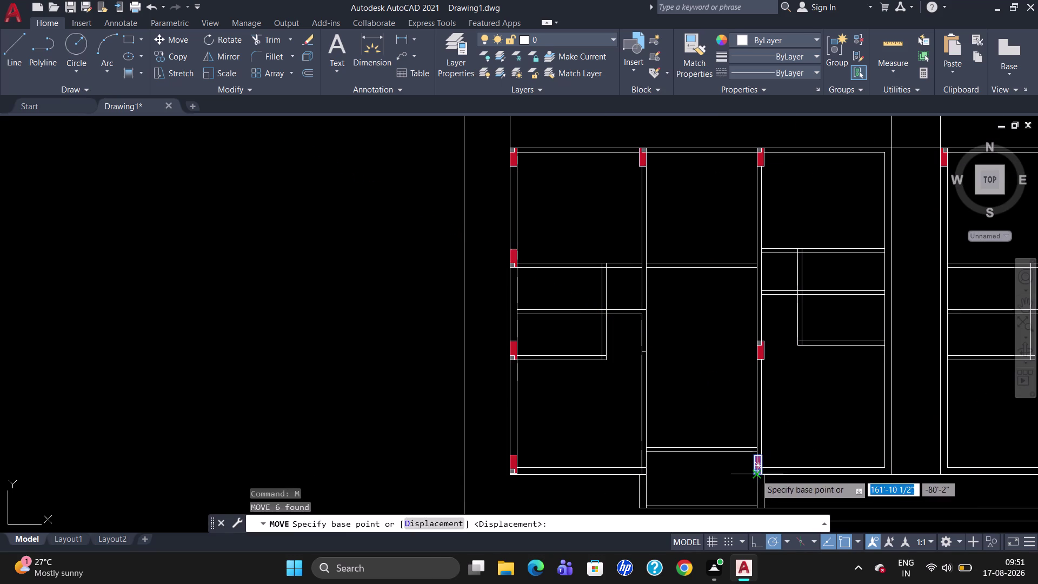
click(755, 474)
scroll(up, 3)
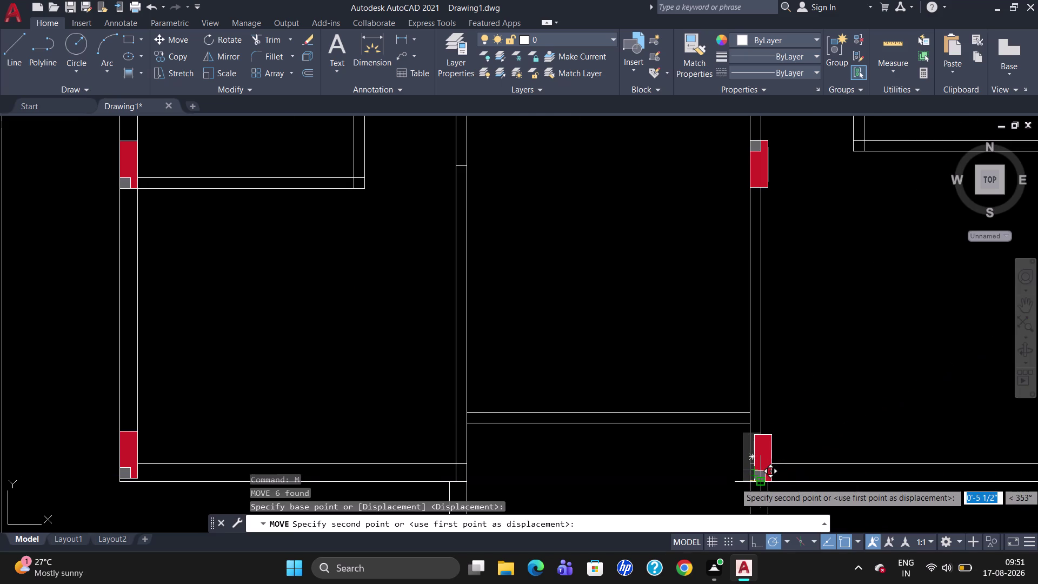
click(757, 482)
Move the column again so it sits flush against the wall corner.
click(753, 480)
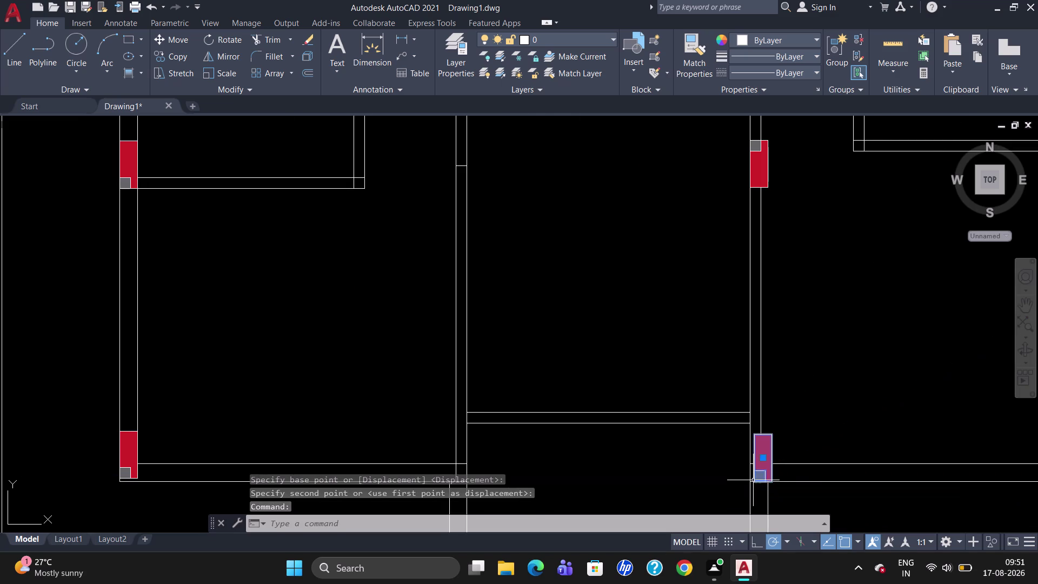
key(comma)
key(BackSpace)
key(m)
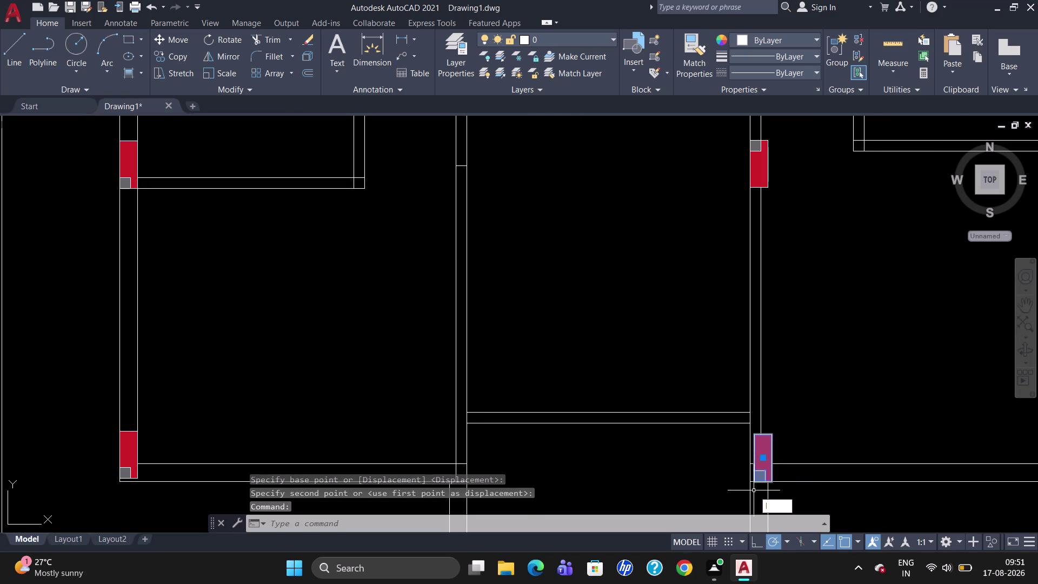
key(Return)
click(753, 483)
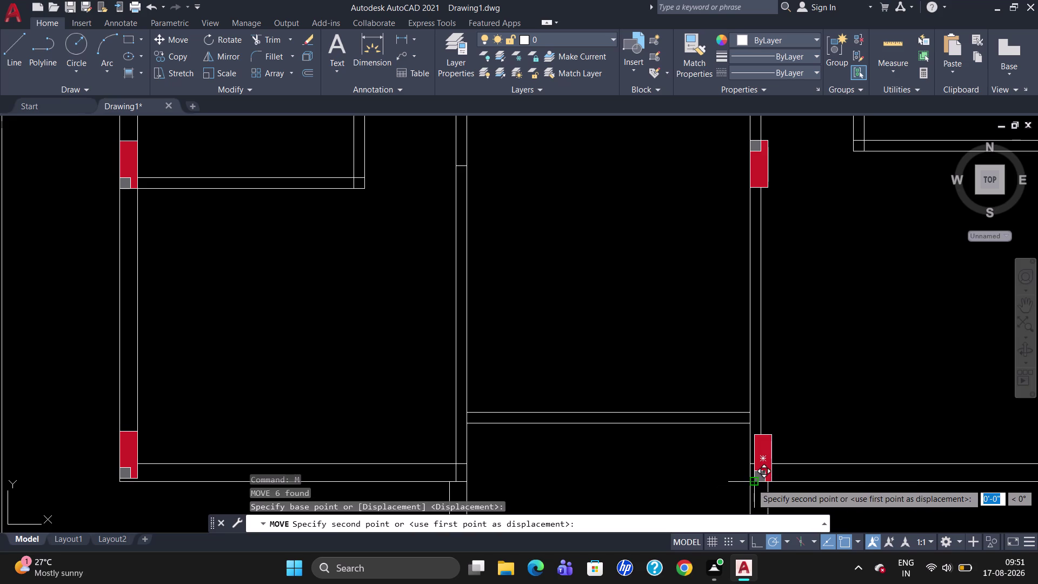
click(748, 482)
key(Escape)
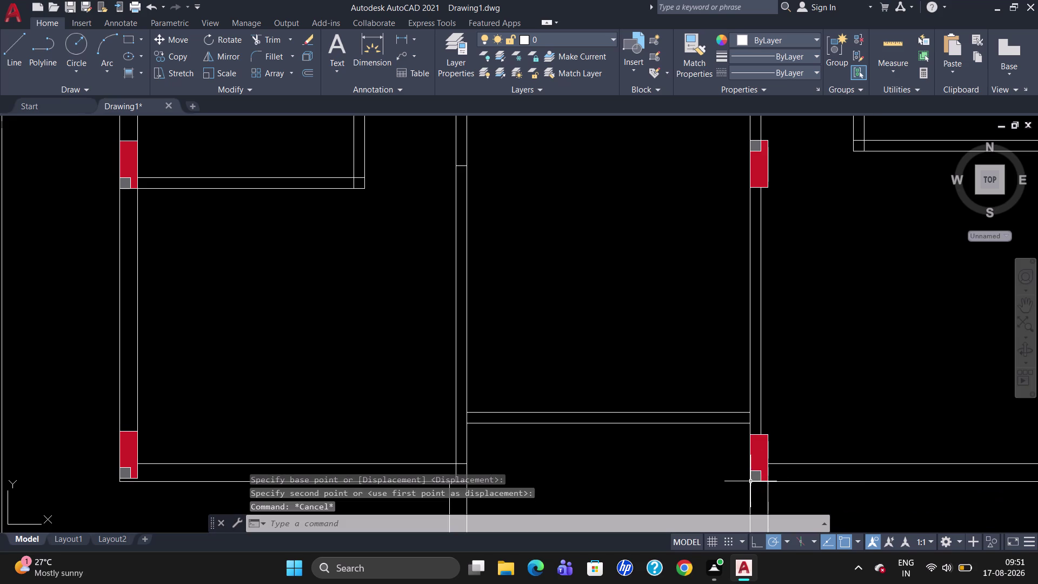
scroll(down, 3)
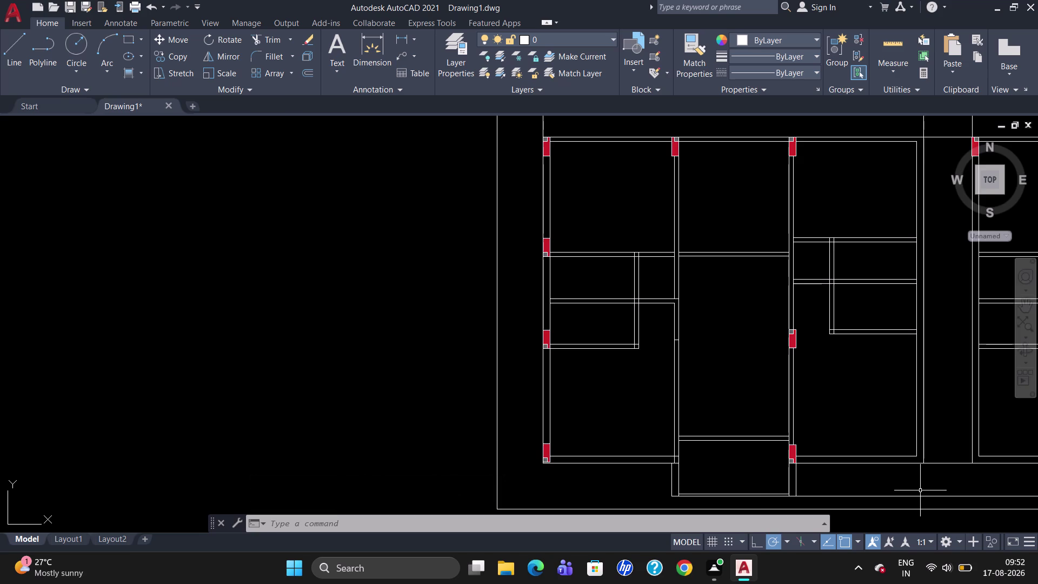
Select the red column block at the lower wall junction.
scroll(down, 3)
scroll(up, 3)
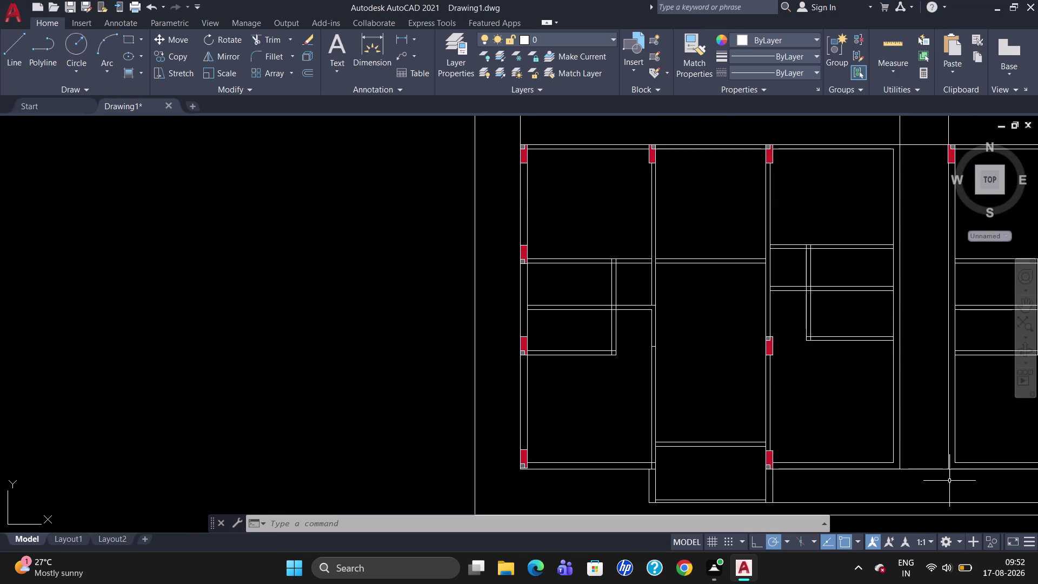
scroll(up, 3)
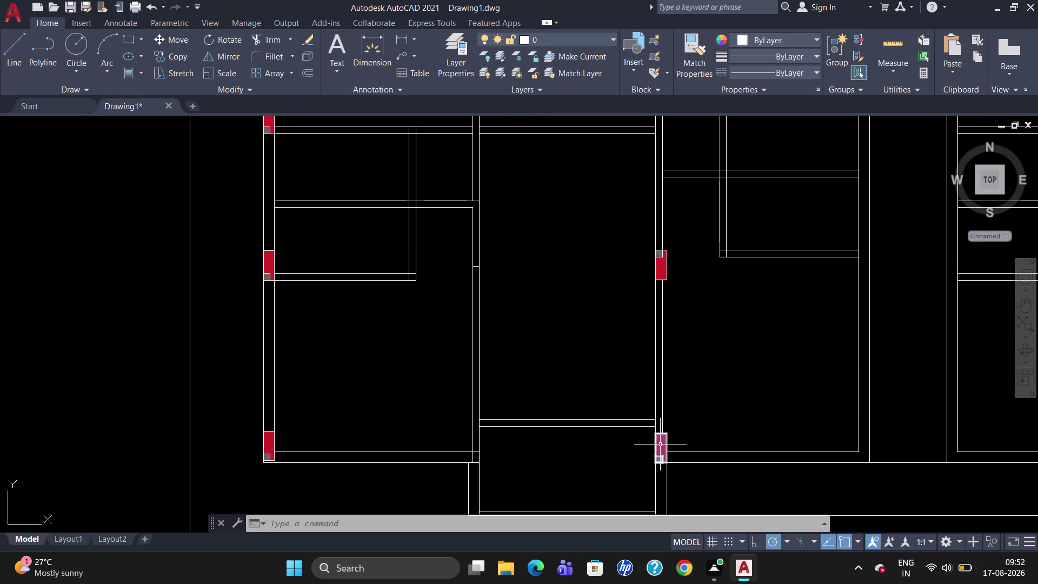
click(660, 444)
Copy the column block from its base point to the right-hand wall corner.
text(CO)
key(Return)
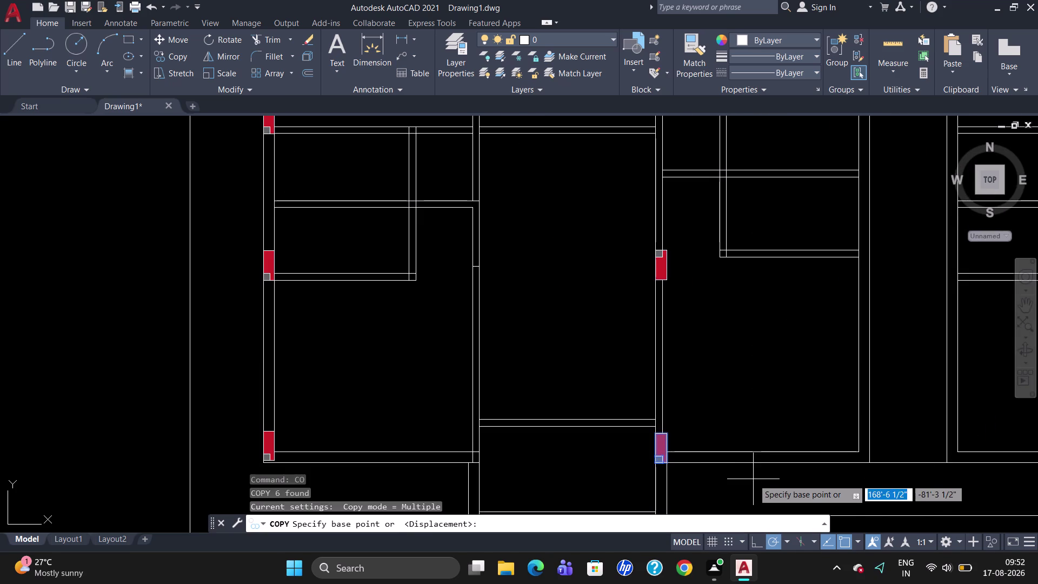
click(670, 461)
scroll(up, 3)
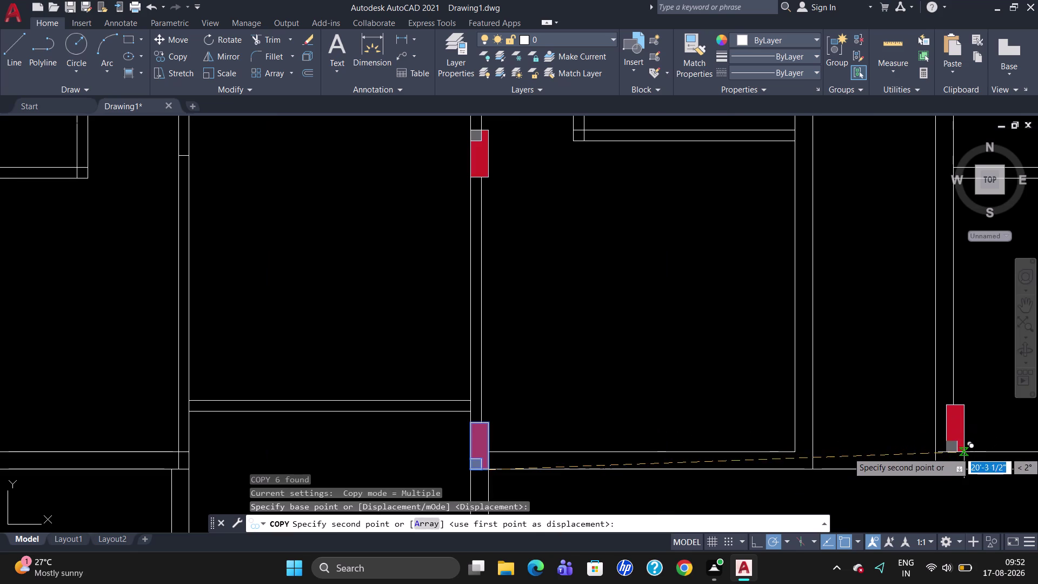
click(952, 468)
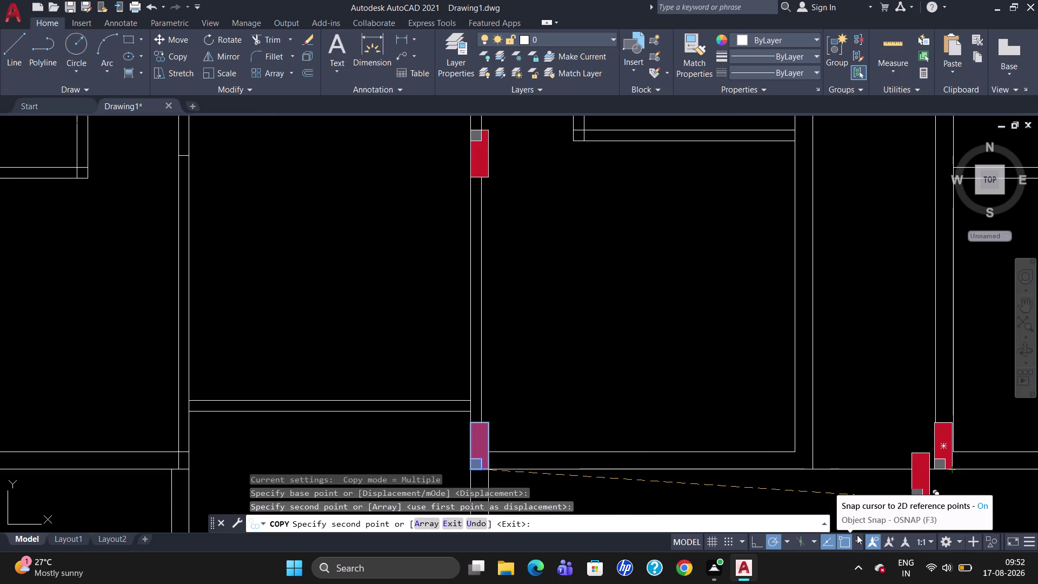
key(Escape)
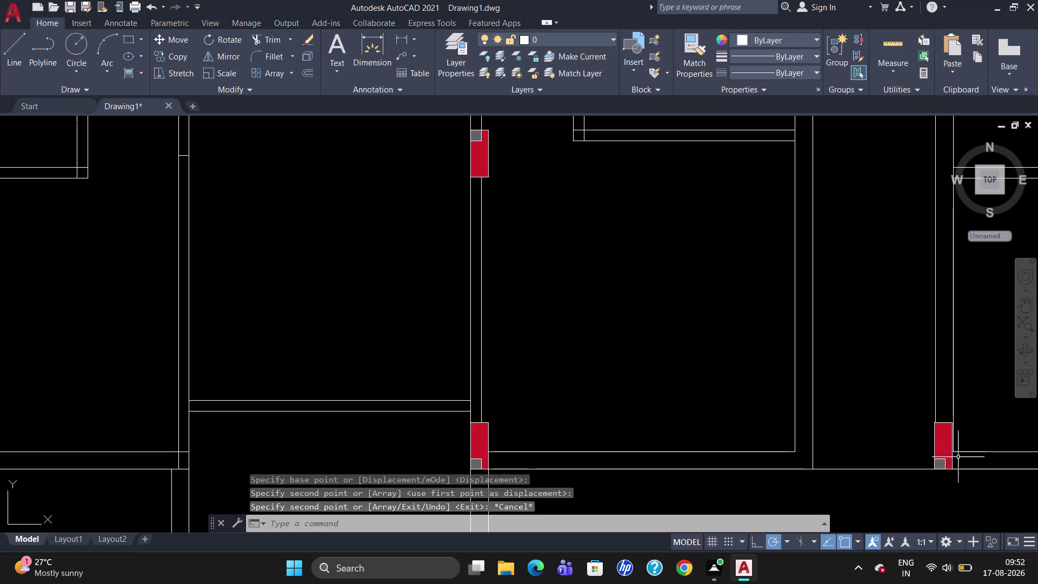
Window-select the new column copy and start moving it.
drag(946, 447, 895, 560)
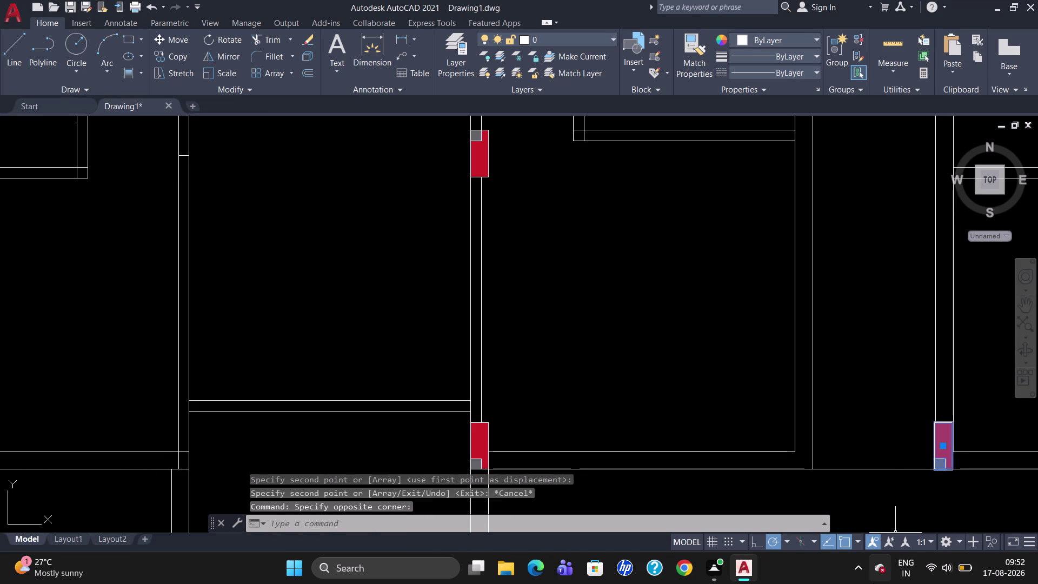
key(m)
key(Return)
Move the copied column down onto the right-hand wall line.
scroll(up, 3)
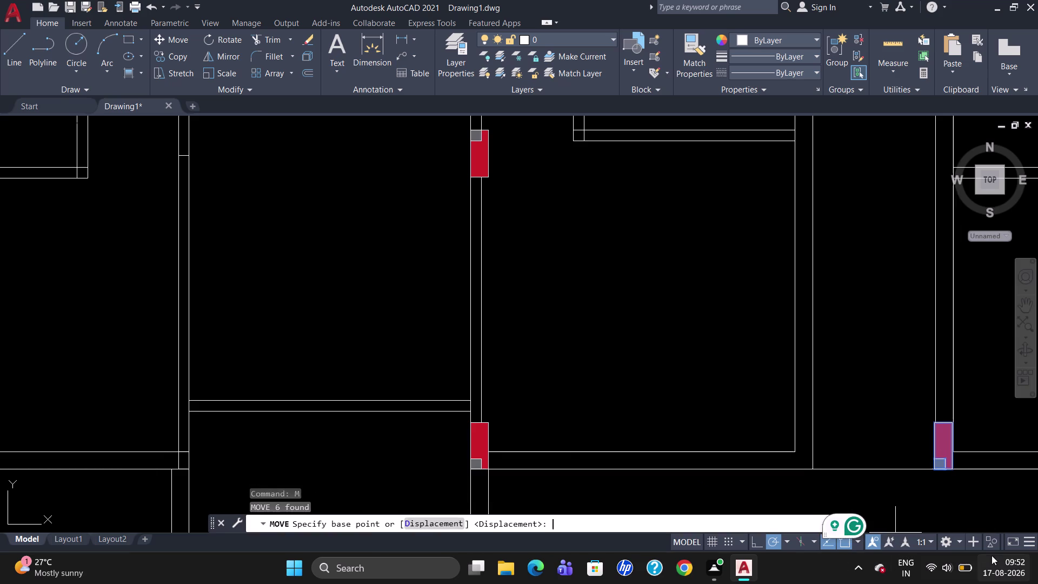
scroll(up, 3)
scroll(up, 3)
click(950, 466)
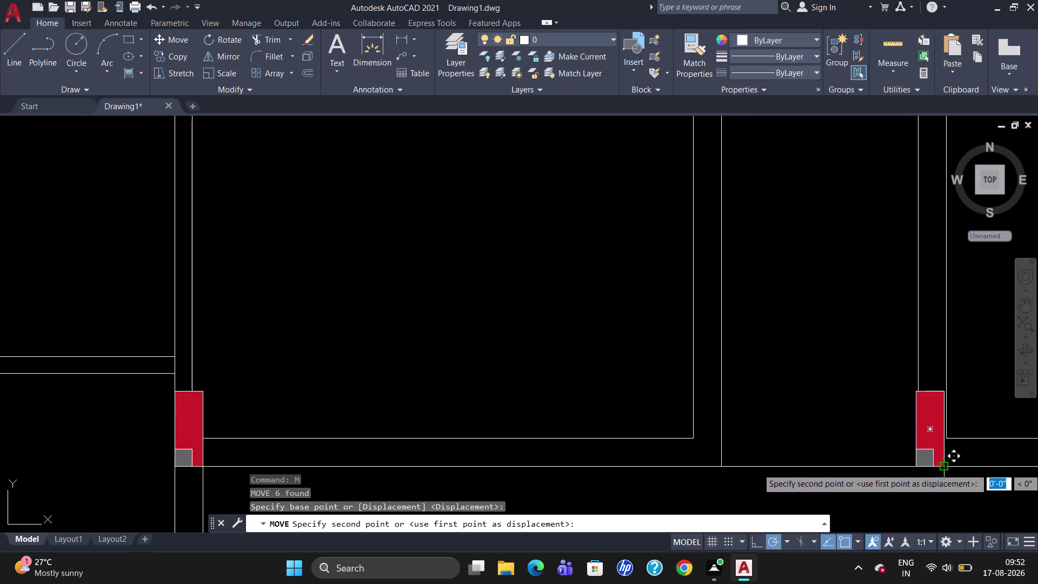
scroll(up, 3)
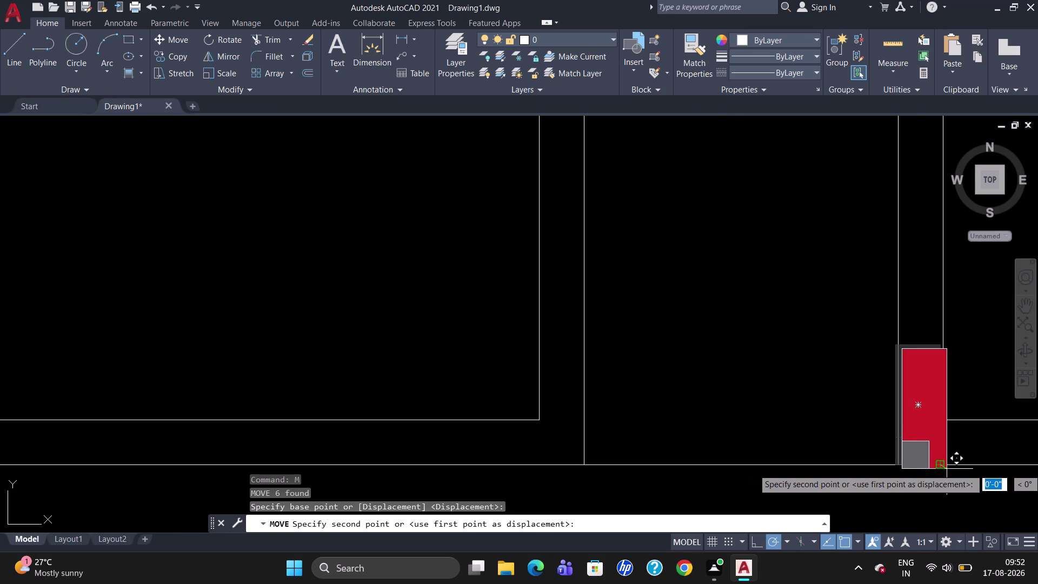
click(946, 466)
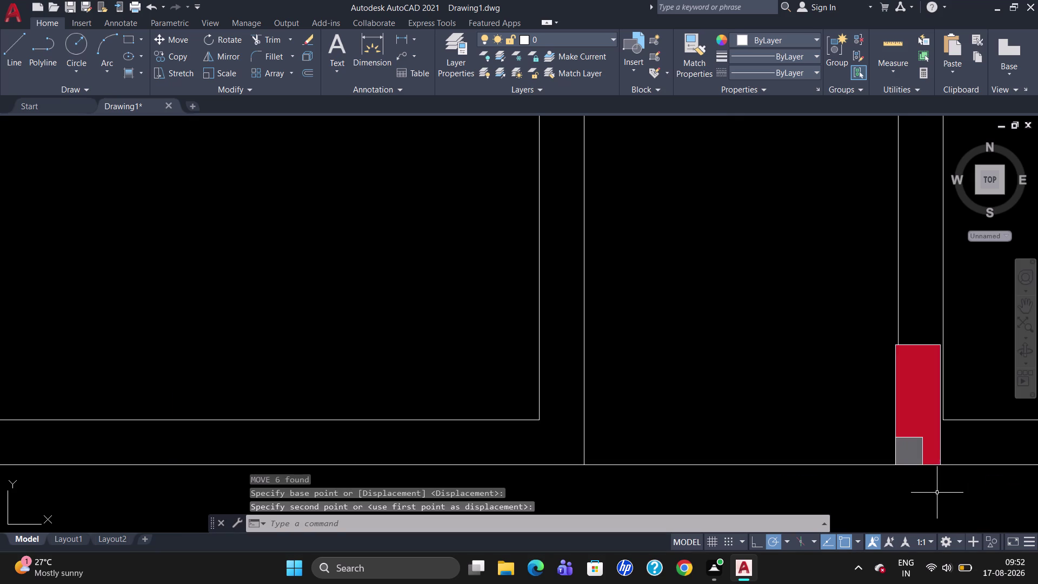
Move the column by its top corner so it sits flush in the wall corner.
click(916, 382)
key(m)
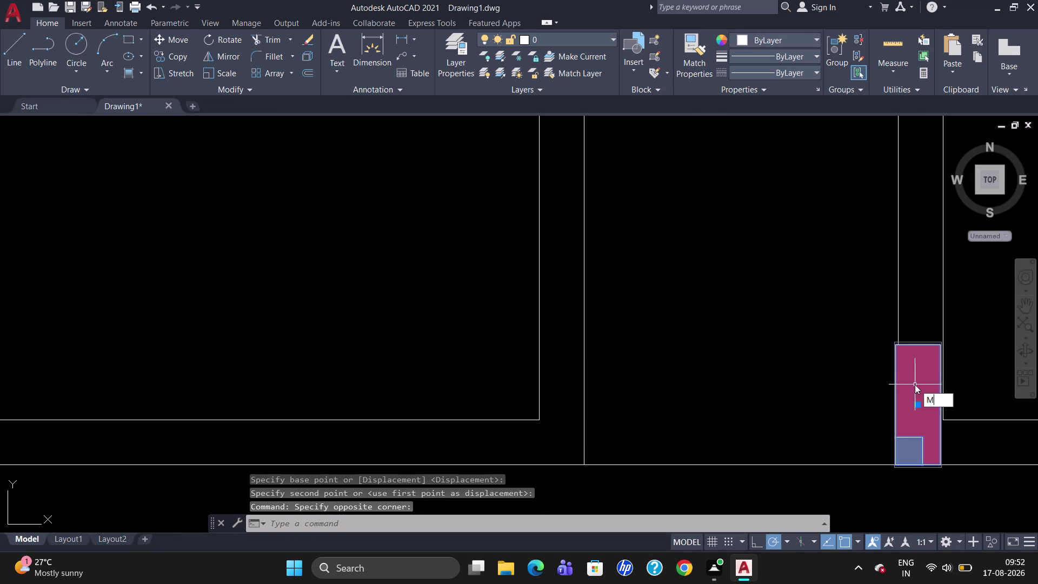
key(Return)
click(939, 346)
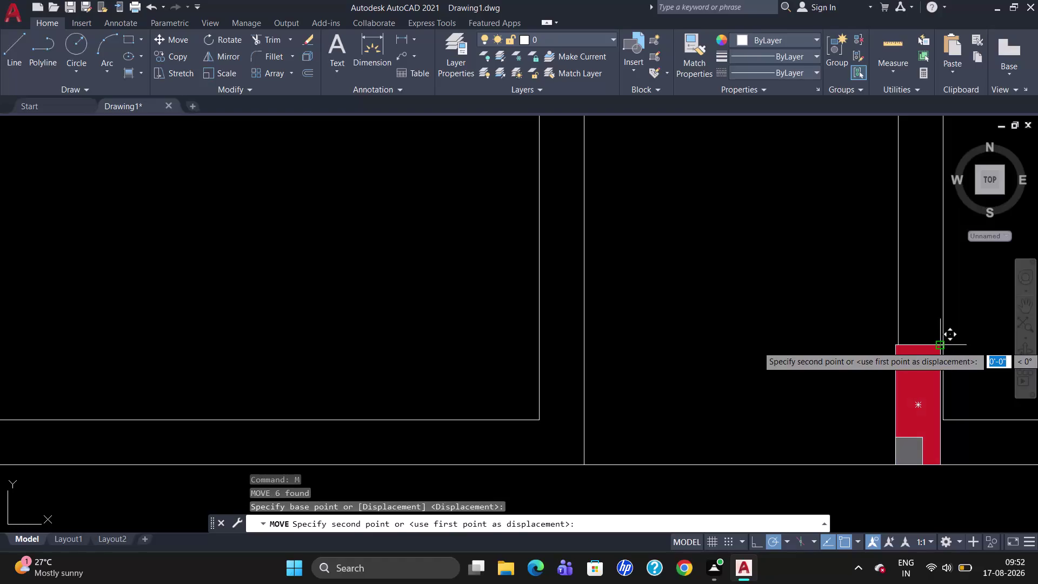
scroll(up, 3)
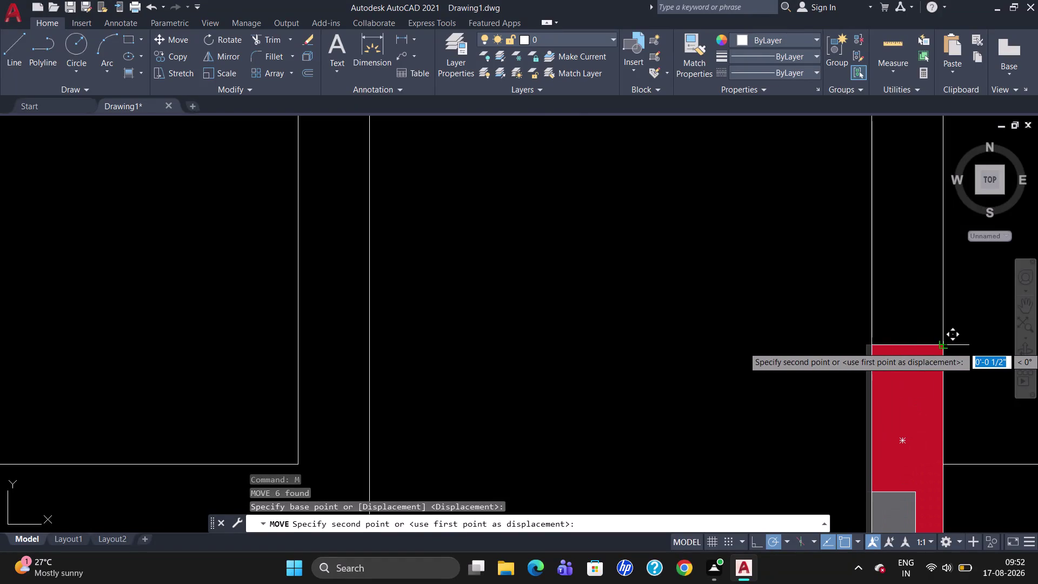
click(941, 346)
scroll(down, 3)
scroll(up, 3)
scroll(down, 3)
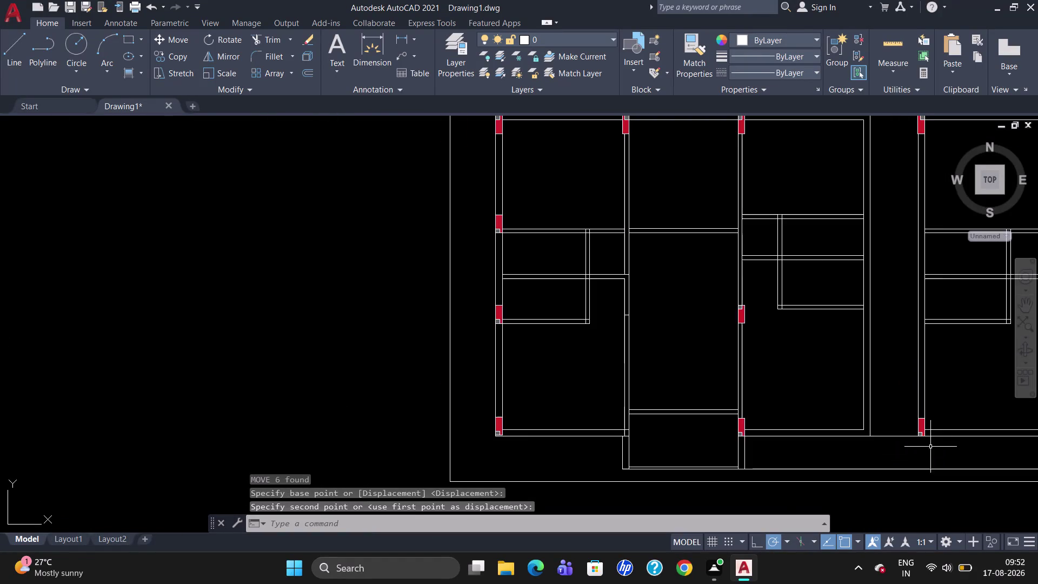
scroll(up, 3)
scroll(down, 3)
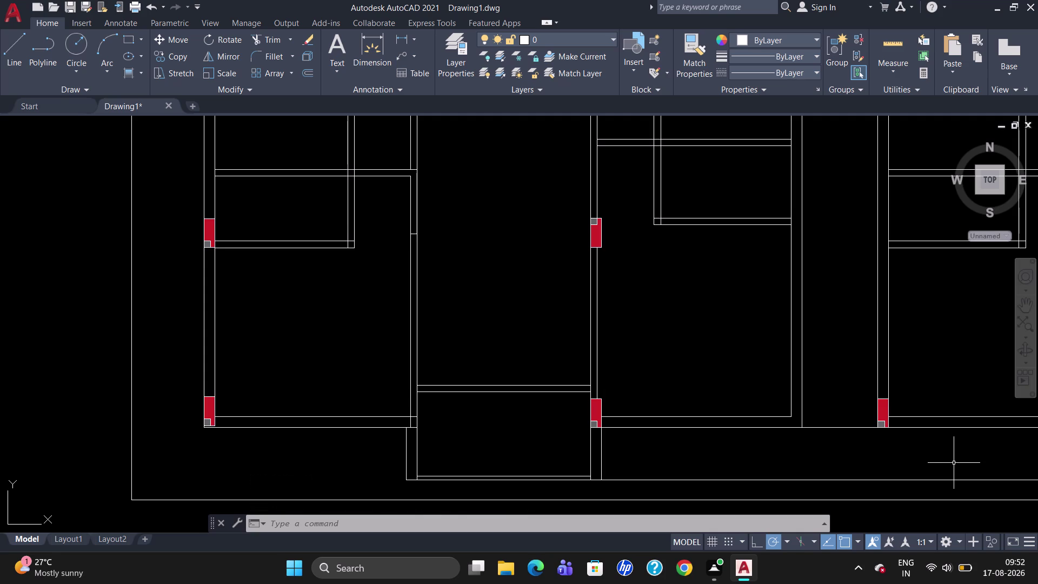
scroll(down, 3)
scroll(up, 3)
scroll(down, 3)
scroll(up, 3)
scroll(up, 3)
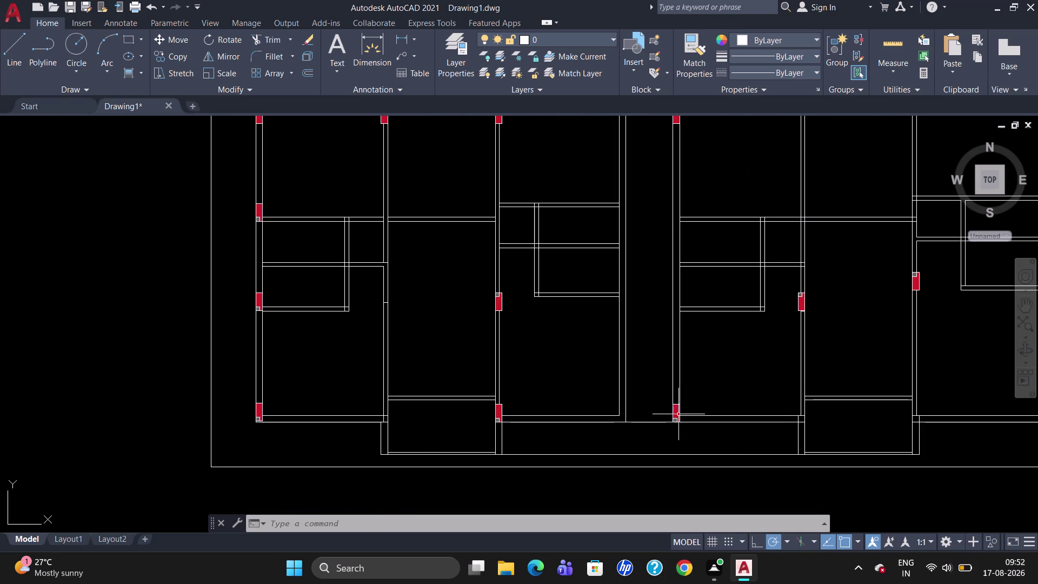
Copy the bottom-junction column by its corner to the right bottom wall corner, then cancel.
click(675, 413)
text(C)
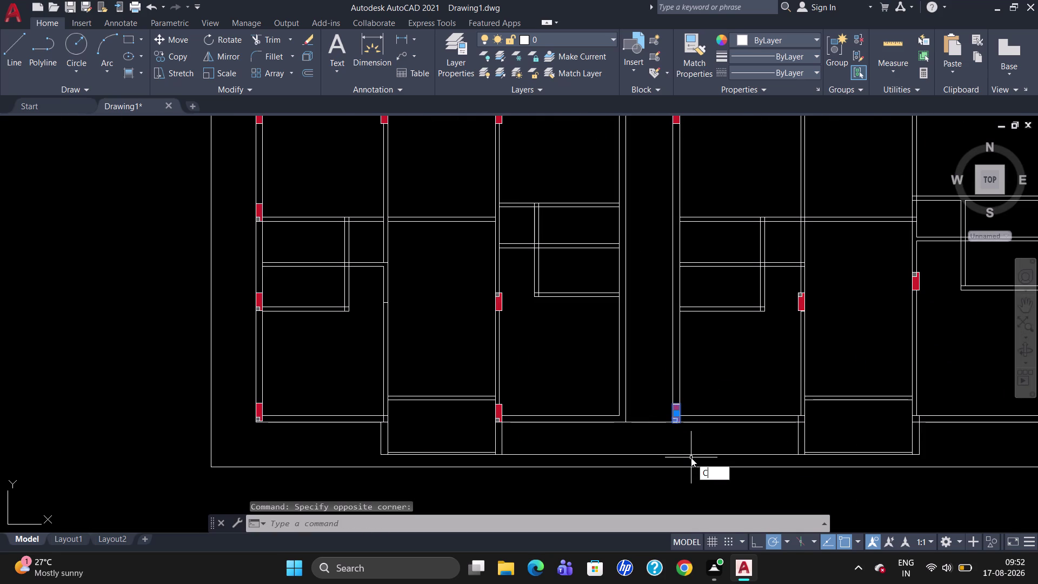
text(O)
key(Return)
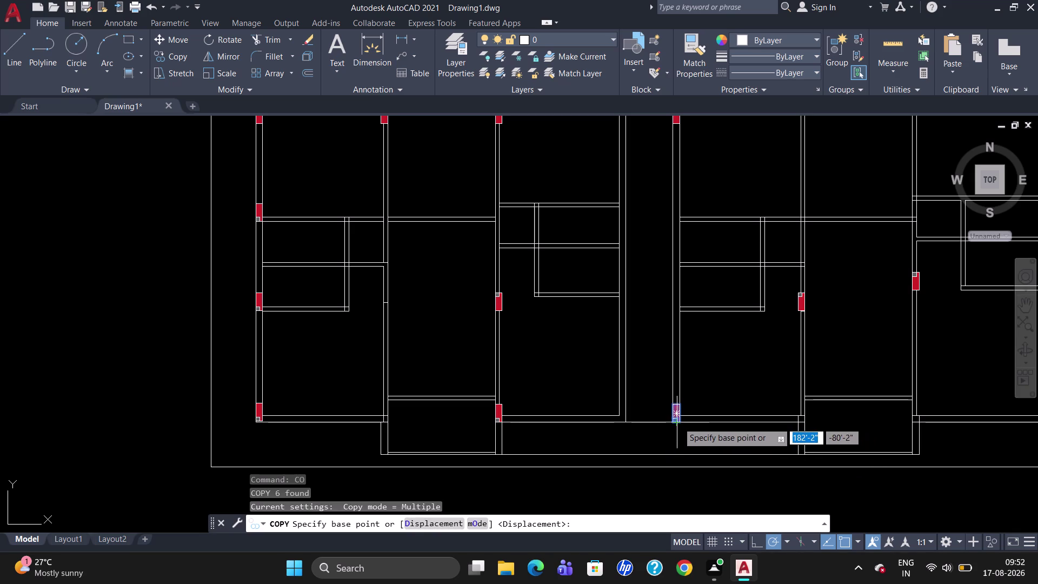
click(685, 422)
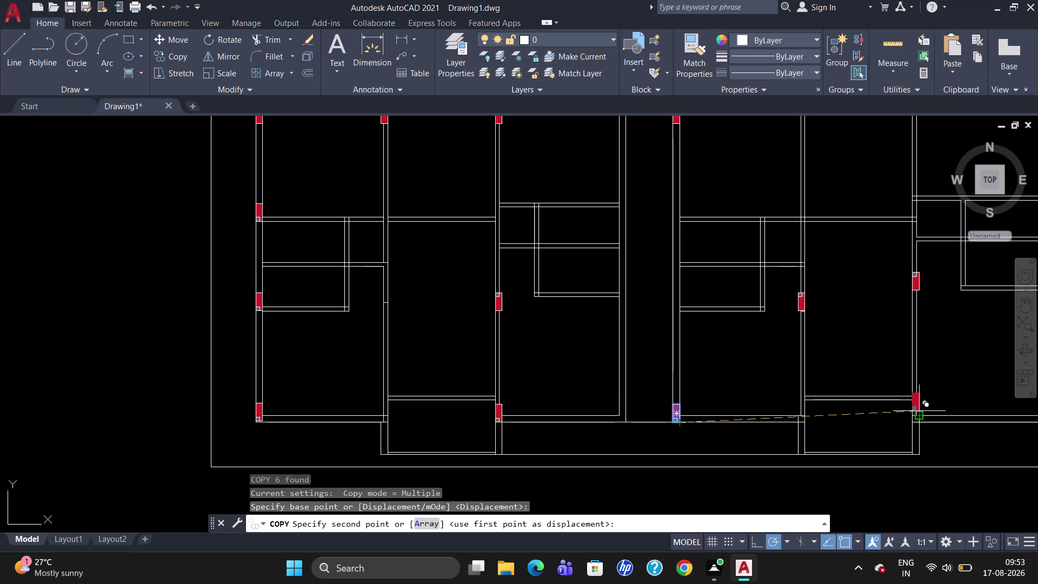
scroll(up, 3)
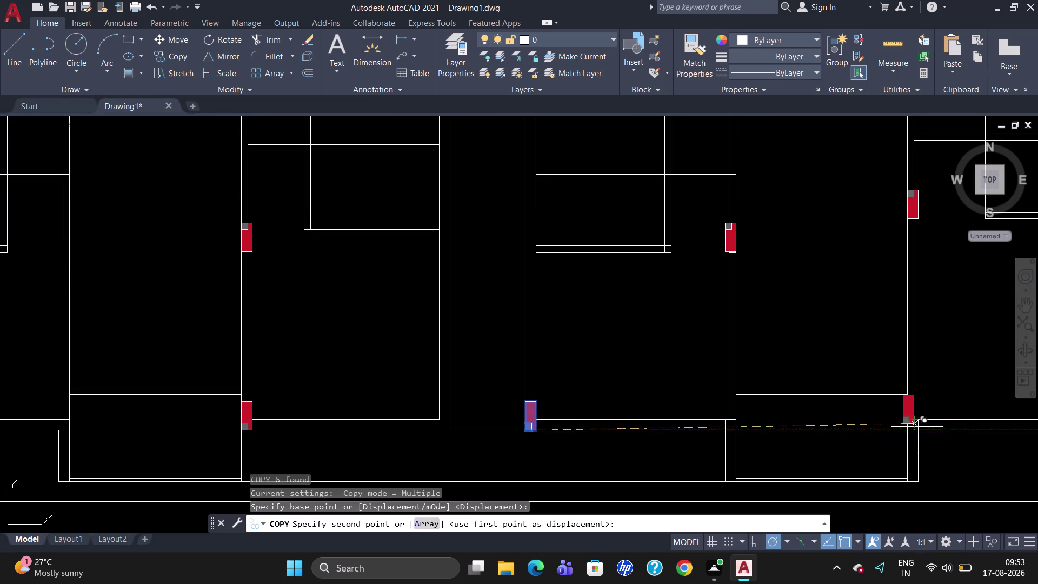
click(920, 430)
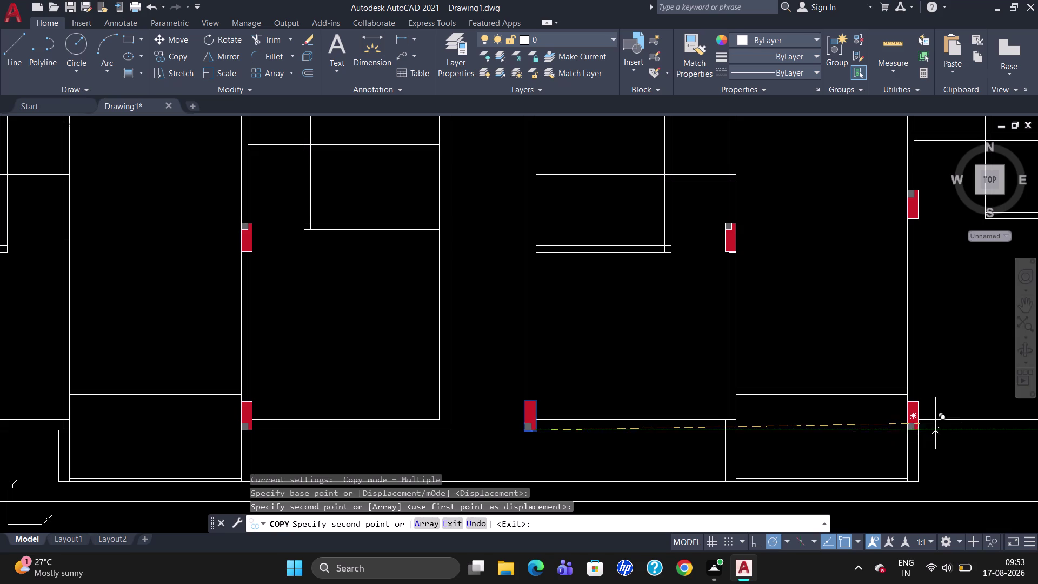
scroll(down, 3)
scroll(up, 3)
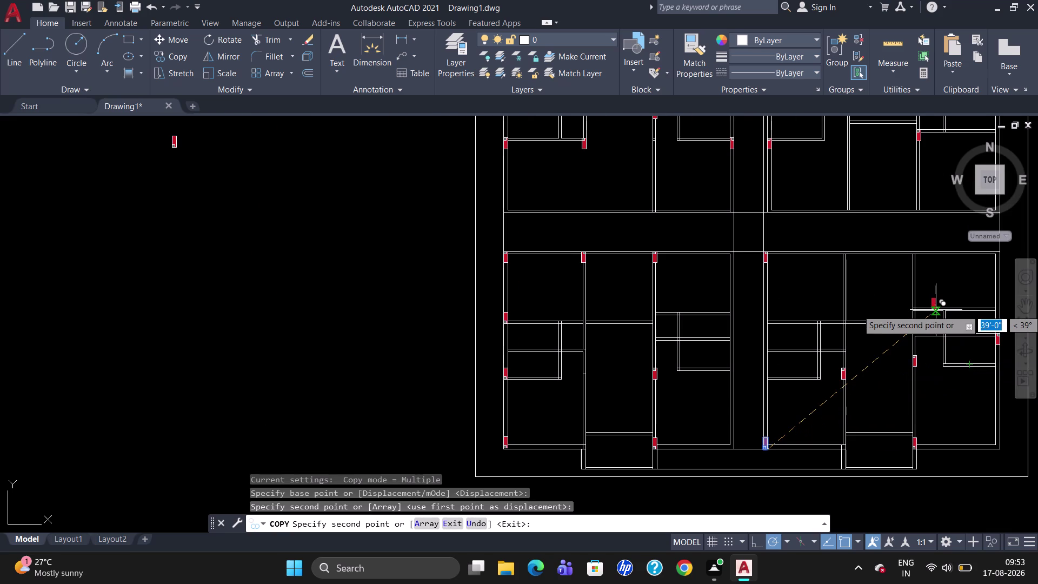
scroll(down, 3)
scroll(up, 3)
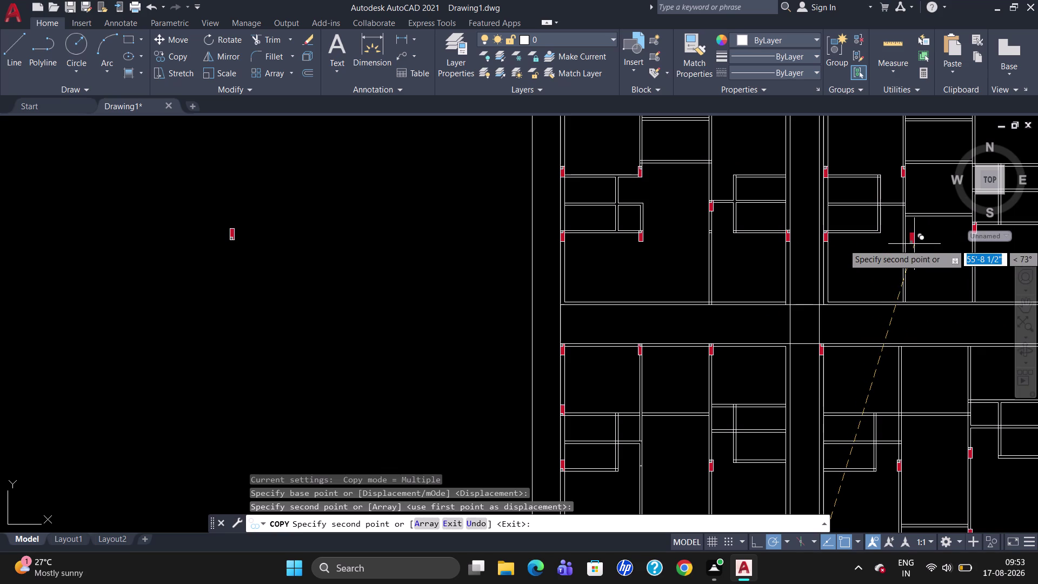
scroll(down, 3)
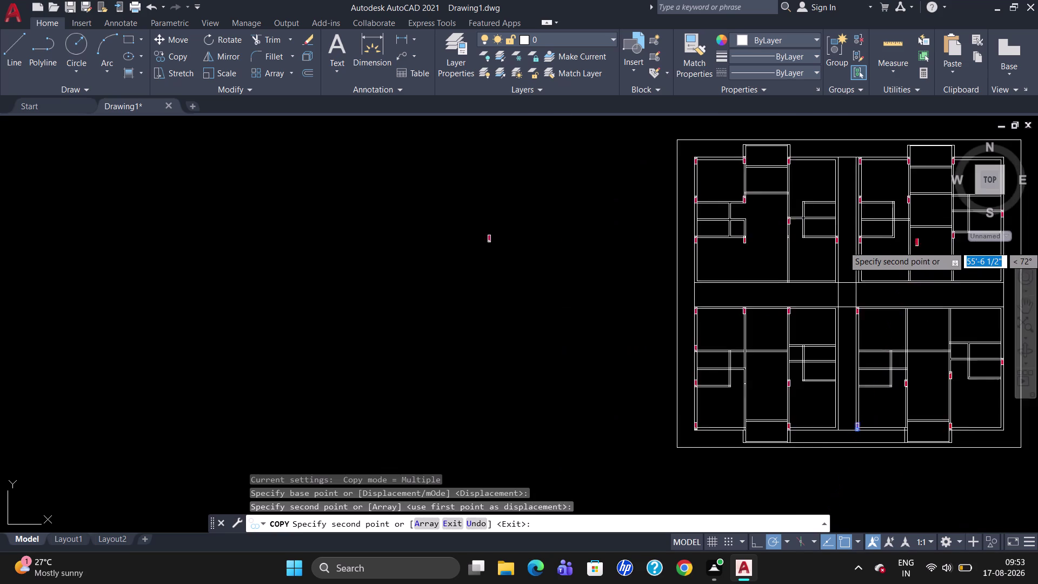
scroll(down, 3)
scroll(up, 3)
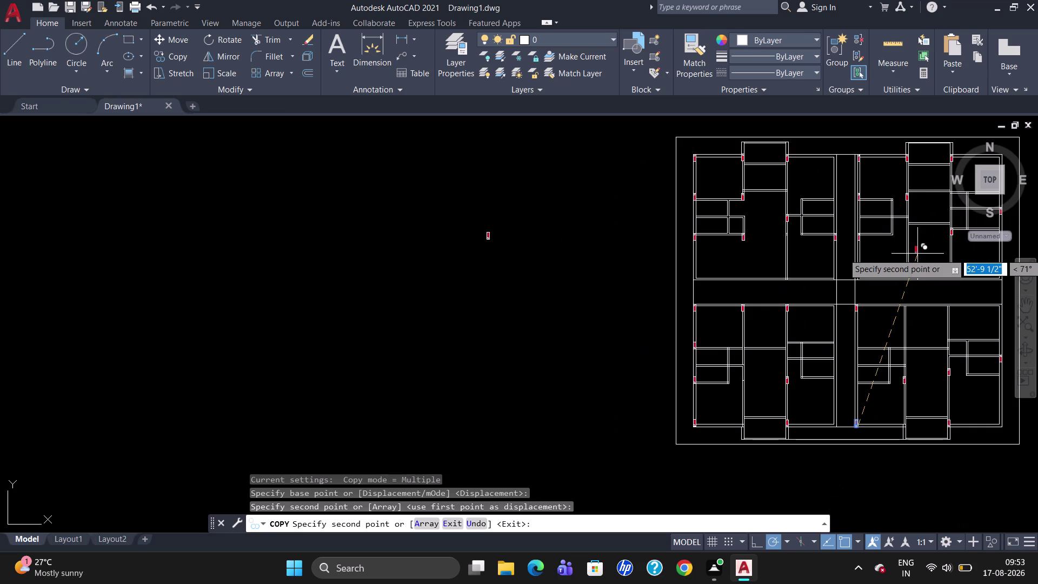
key(Escape)
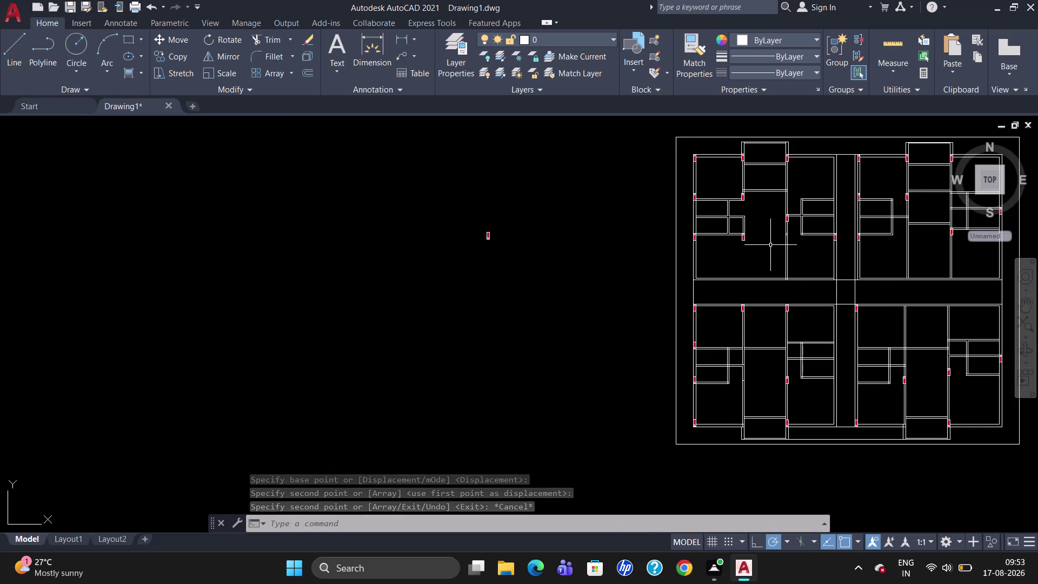
scroll(up, 3)
Copy the stray column left of the plan to a wall junction and a wall corner.
drag(372, 248, 249, 236)
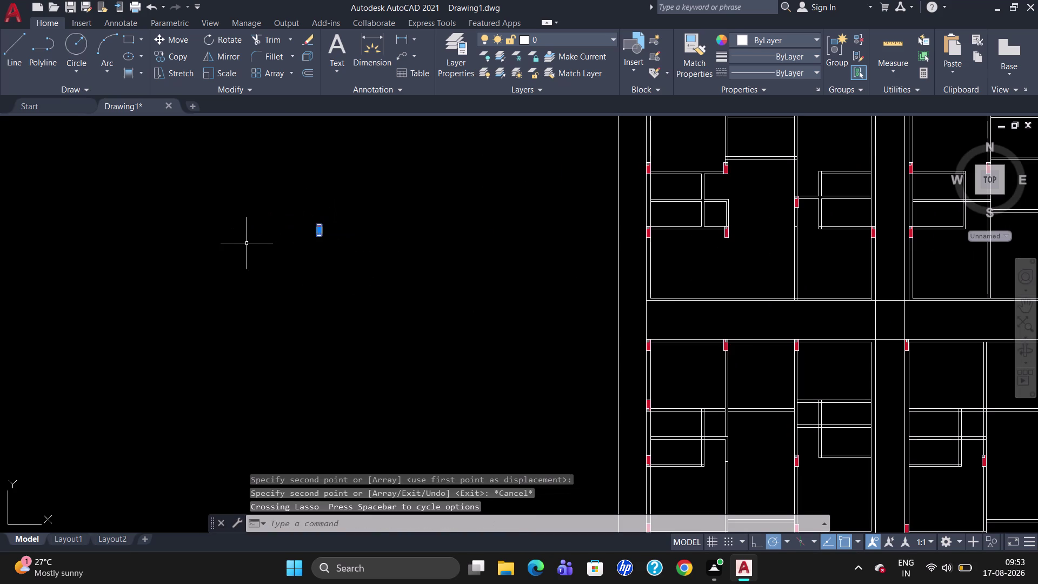
text(CO)
key(Return)
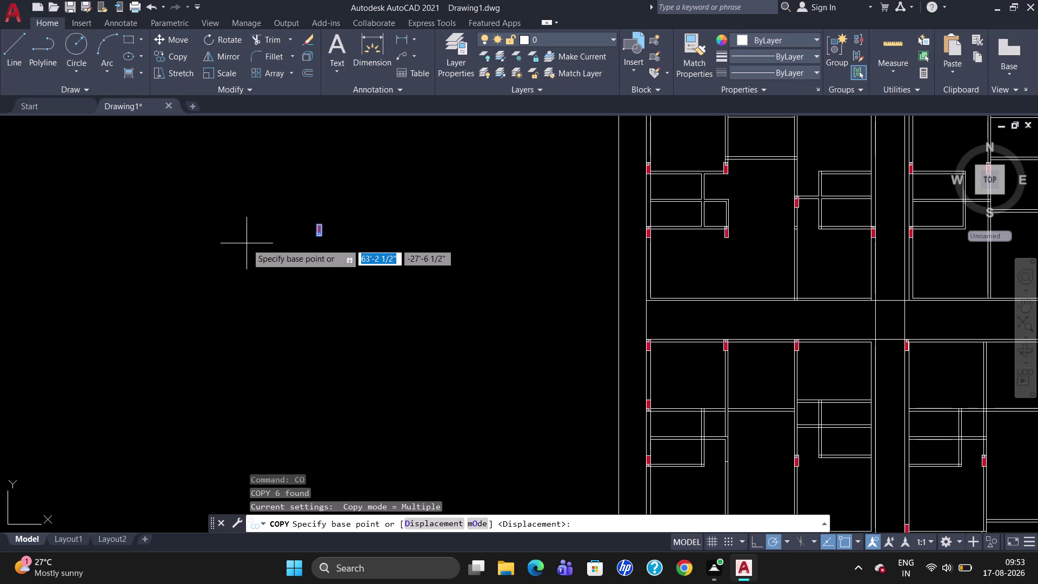
click(327, 239)
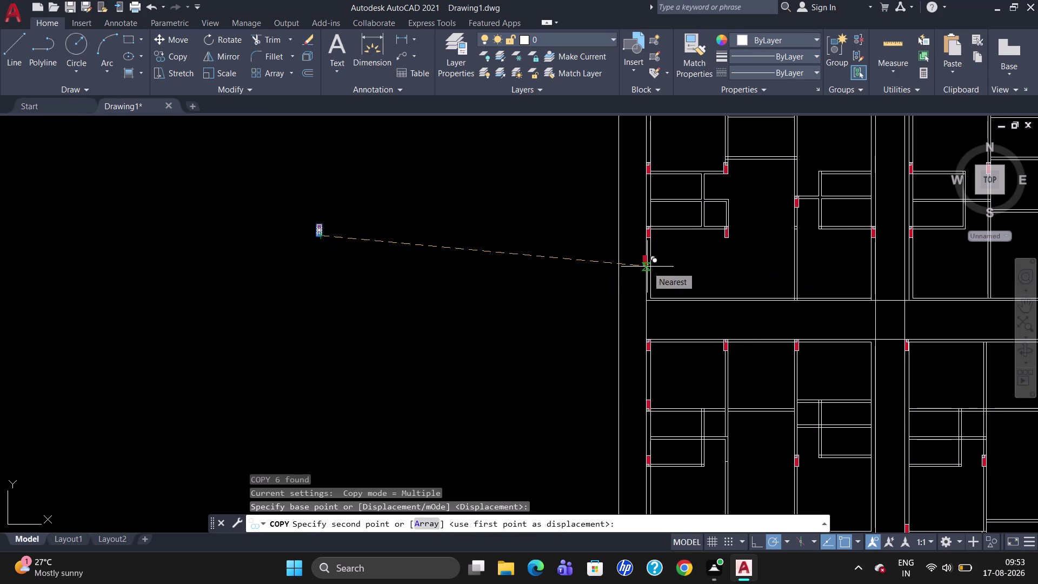
scroll(up, 3)
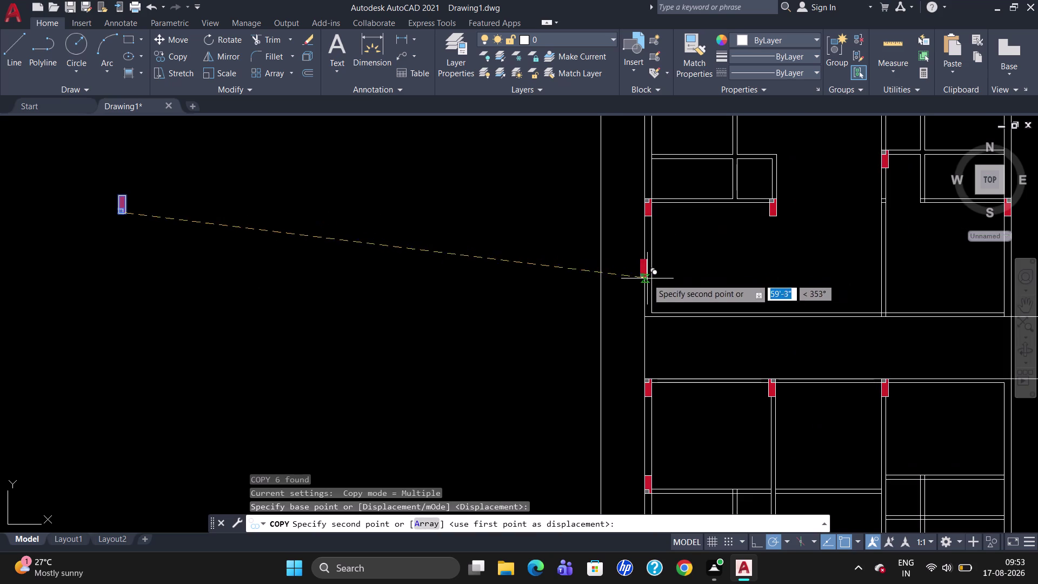
scroll(up, 3)
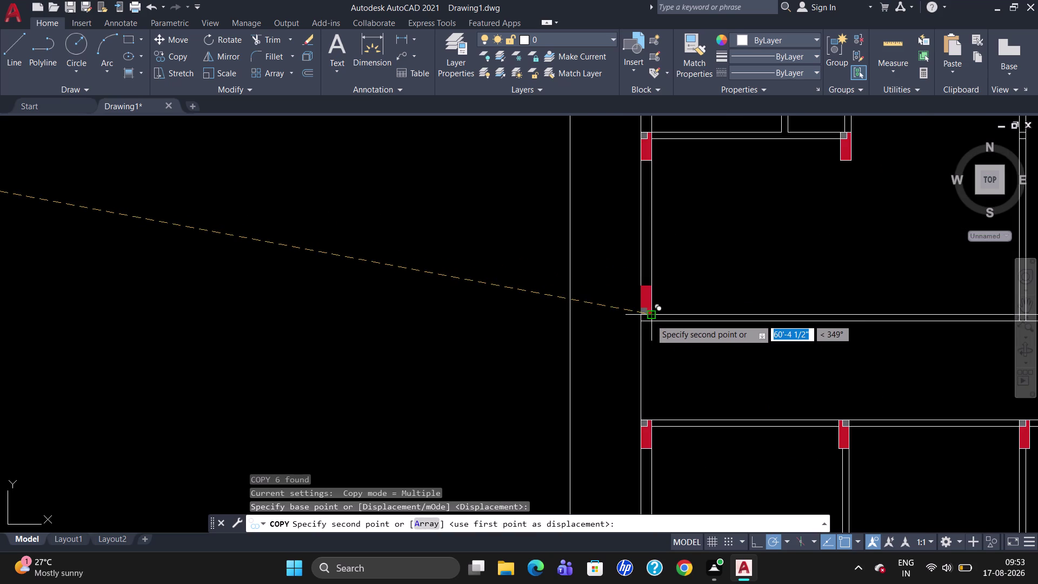
click(651, 320)
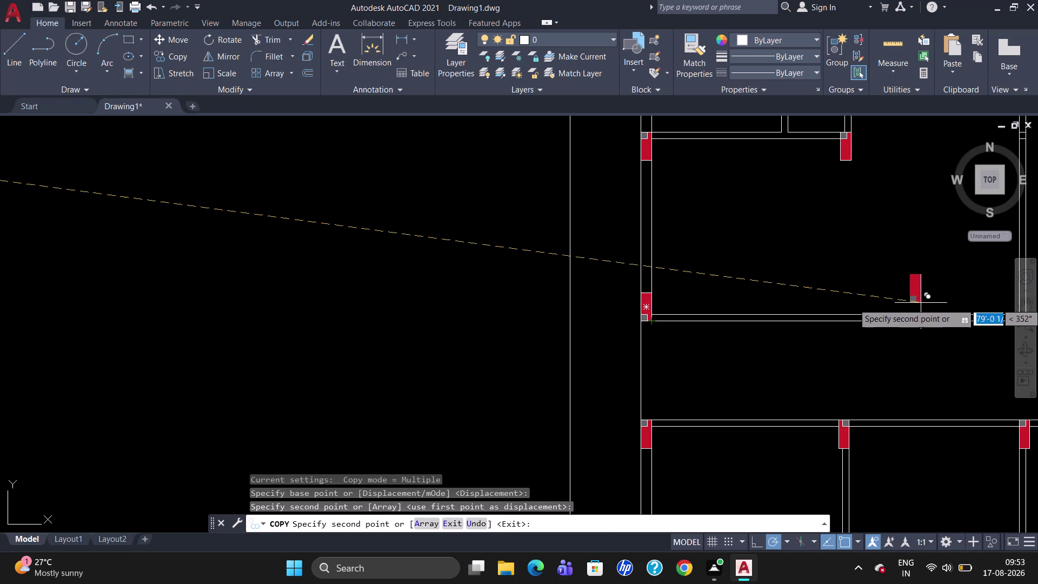
scroll(down, 3)
scroll(up, 3)
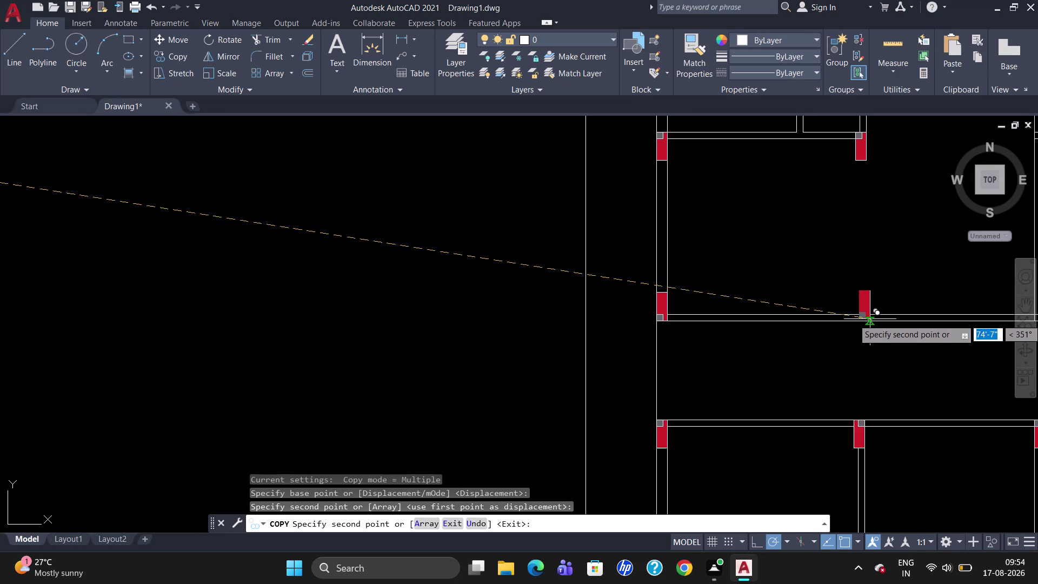
click(870, 319)
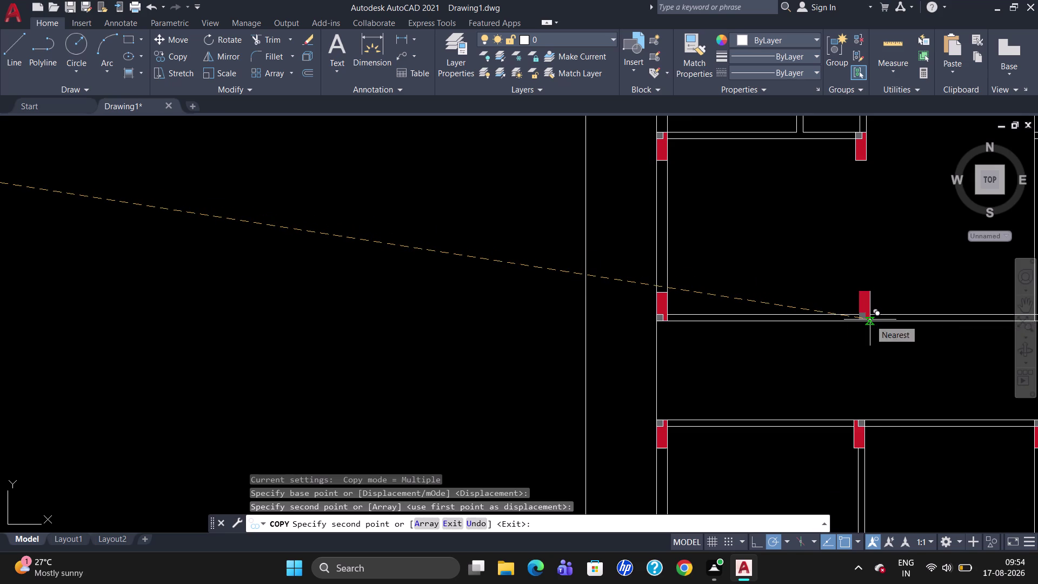
scroll(down, 3)
scroll(up, 3)
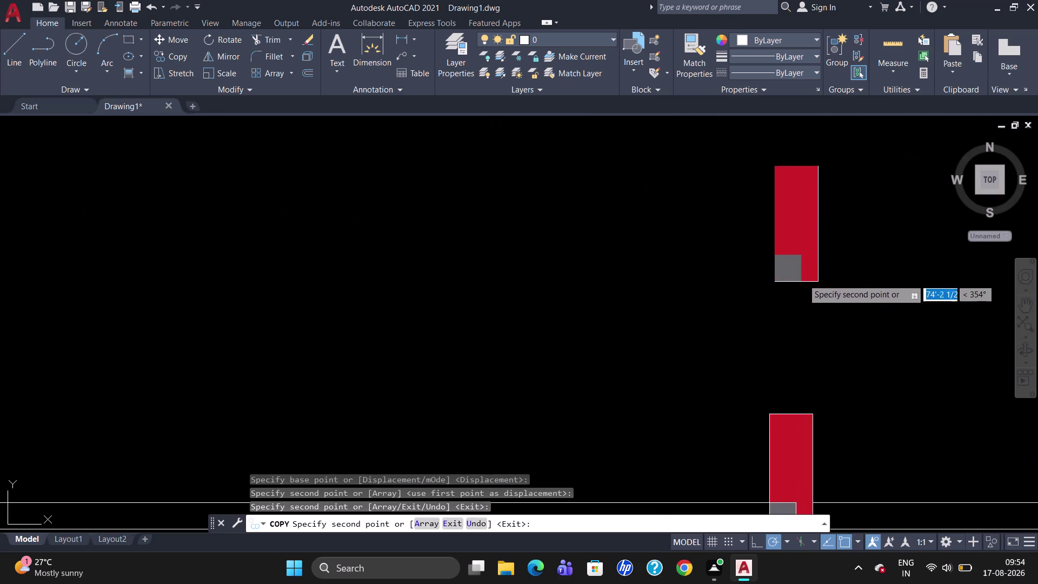
scroll(down, 3)
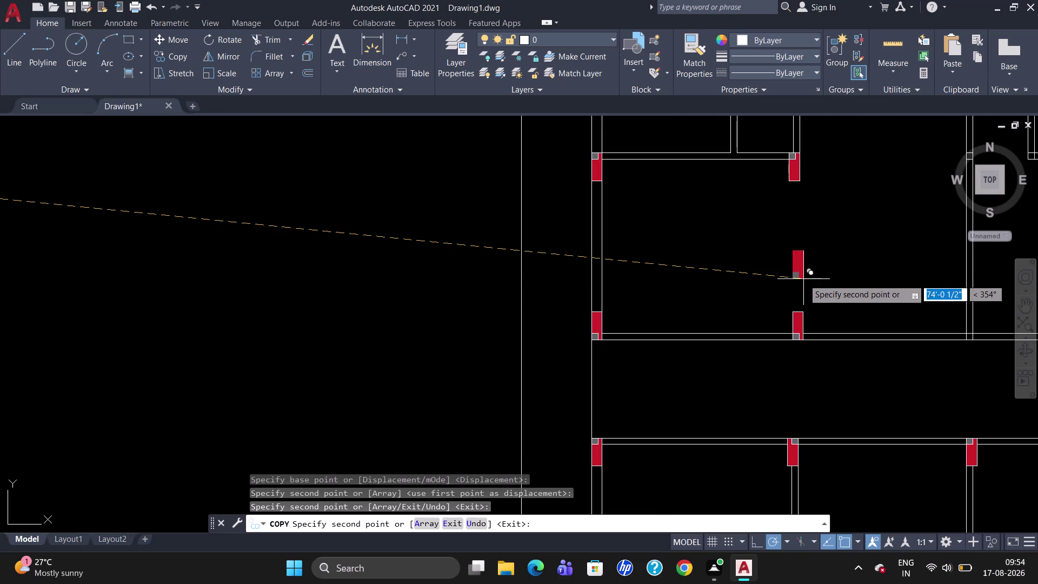
scroll(up, 3)
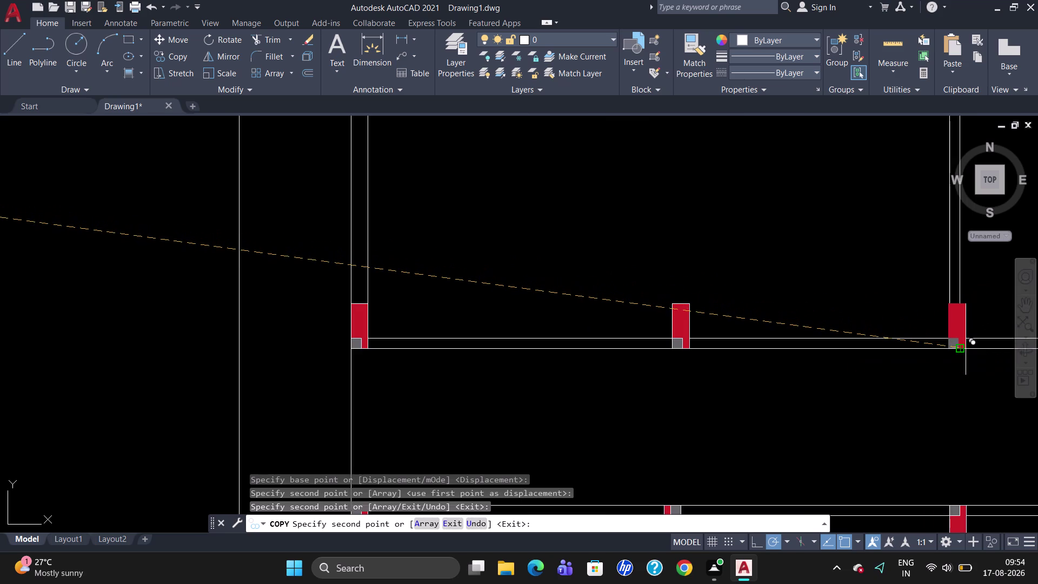
scroll(up, 3)
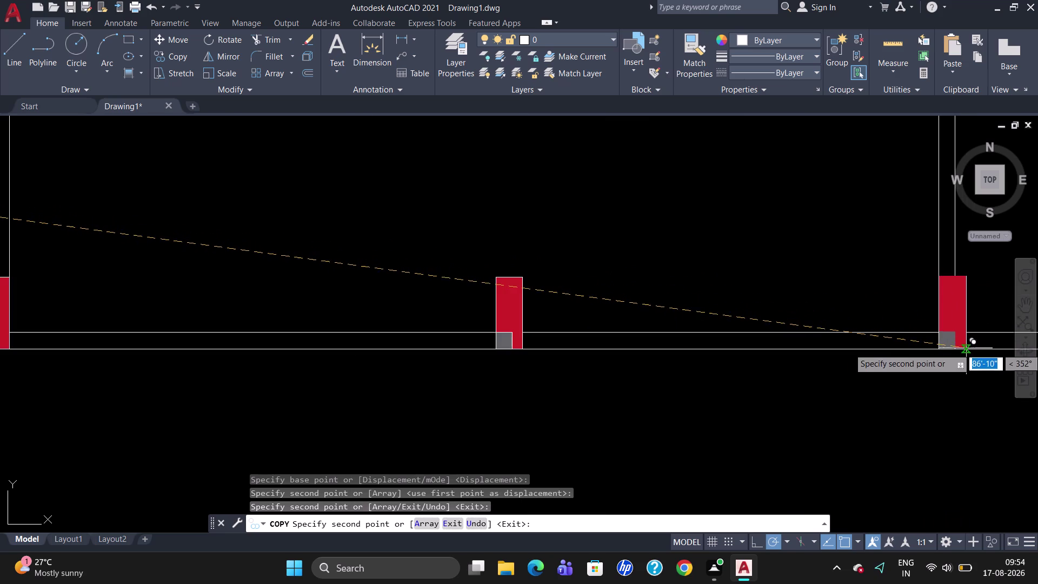
Place column copies at the right corner, corridor wall end and adjacent corners, then finish.
click(967, 349)
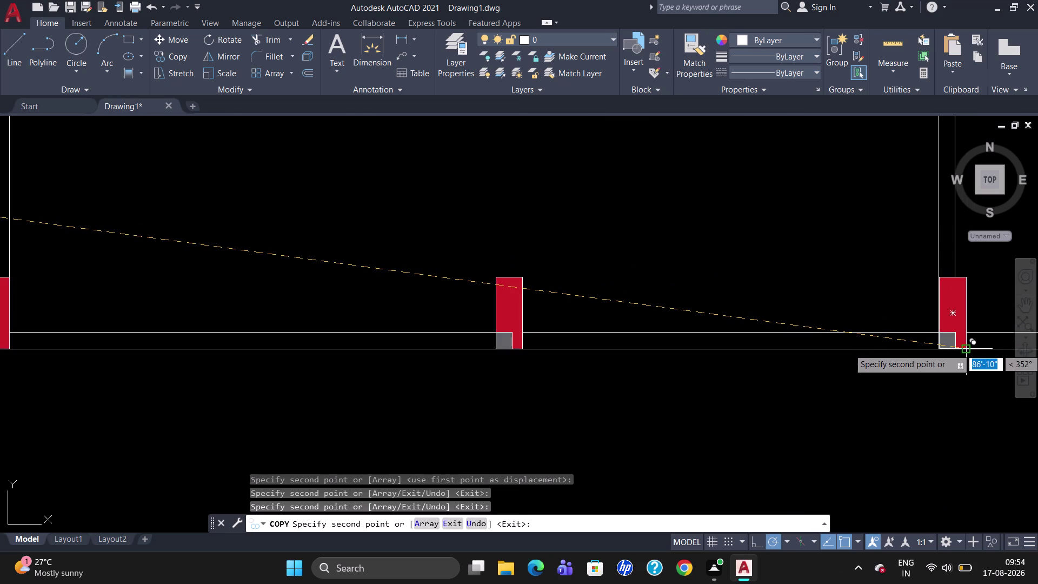
scroll(down, 3)
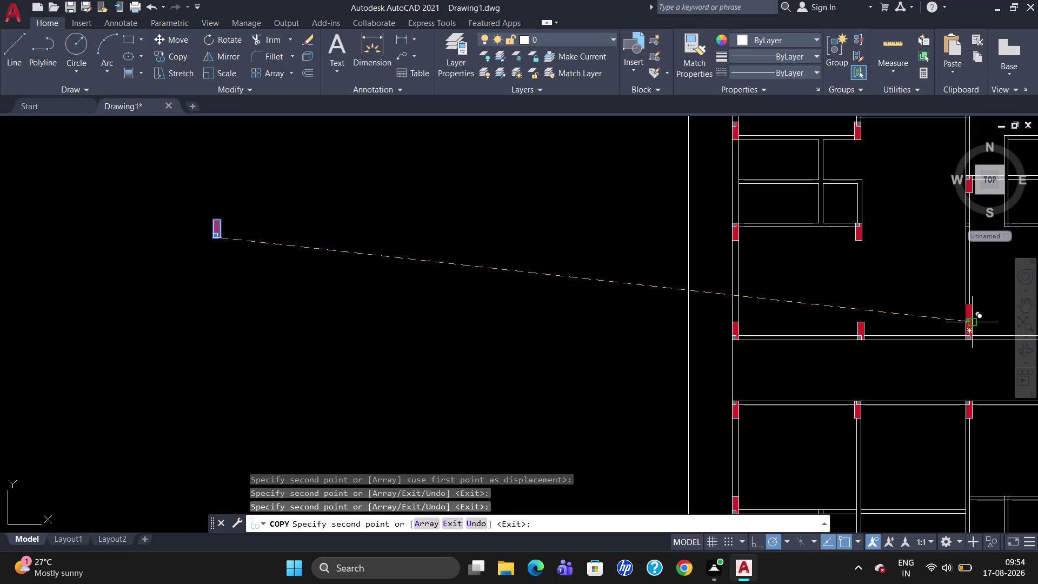
scroll(down, 3)
scroll(up, 3)
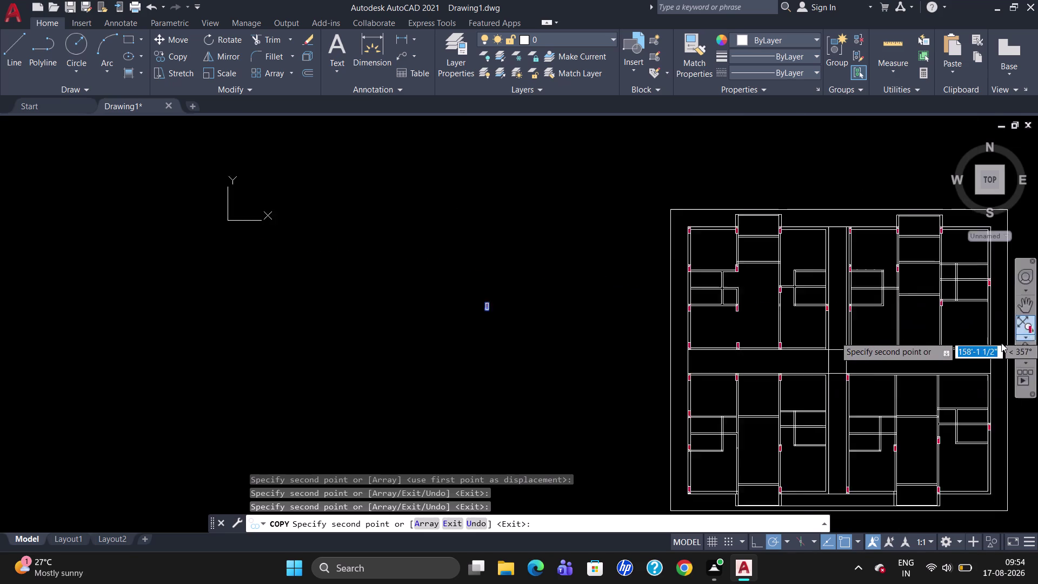
scroll(up, 3)
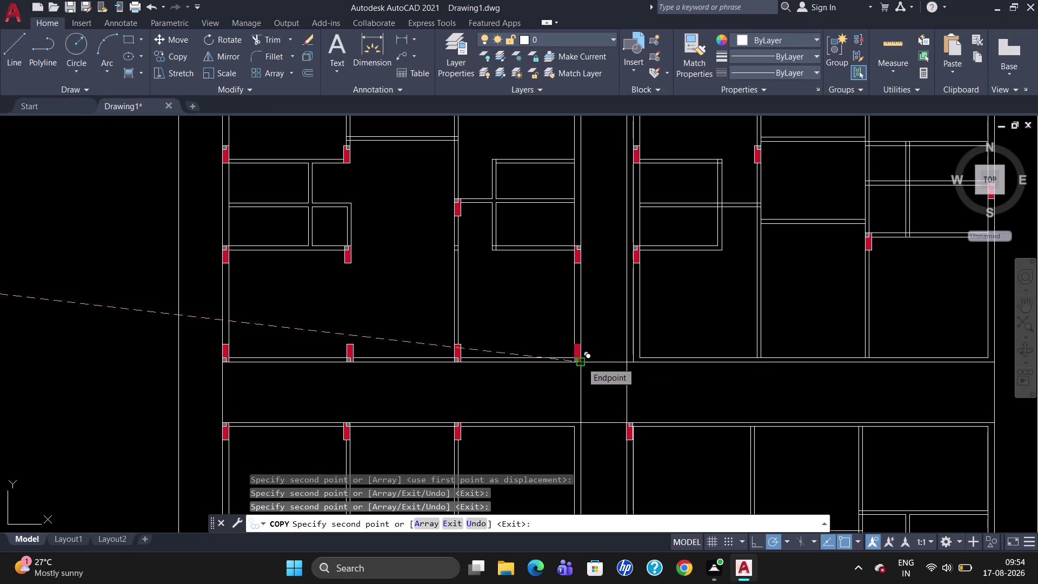
scroll(up, 3)
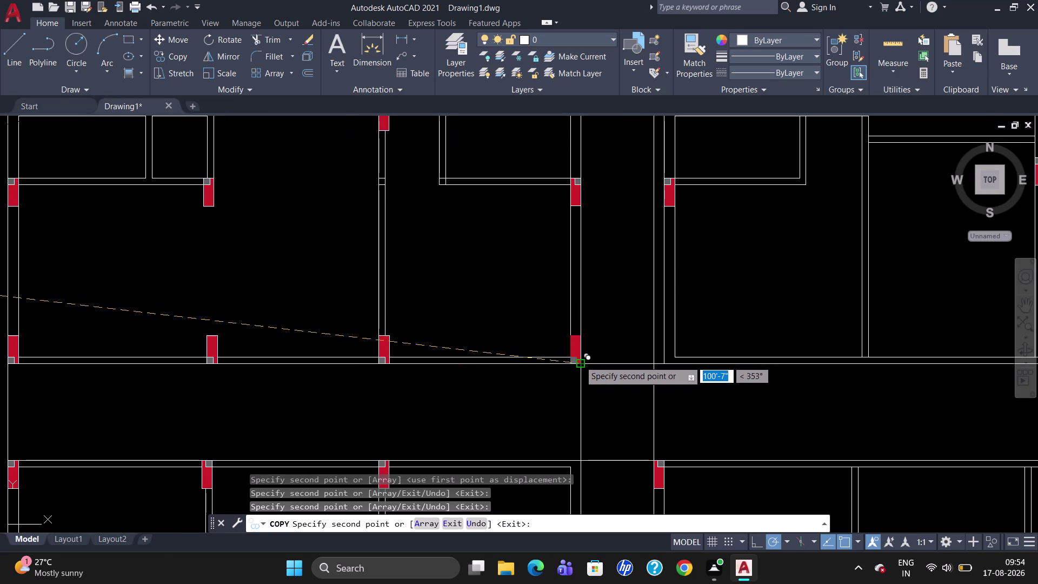
click(579, 361)
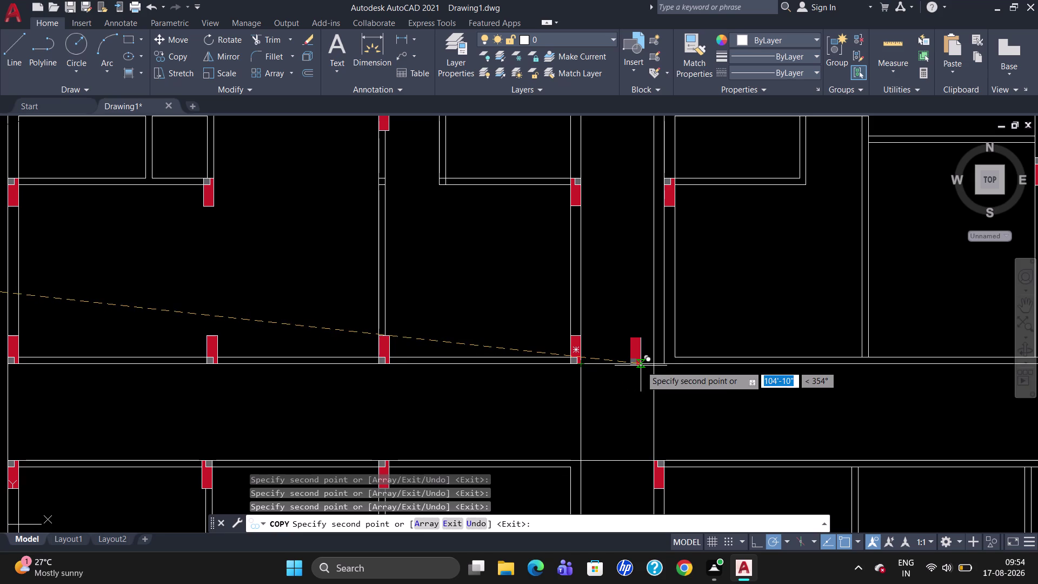
scroll(up, 3)
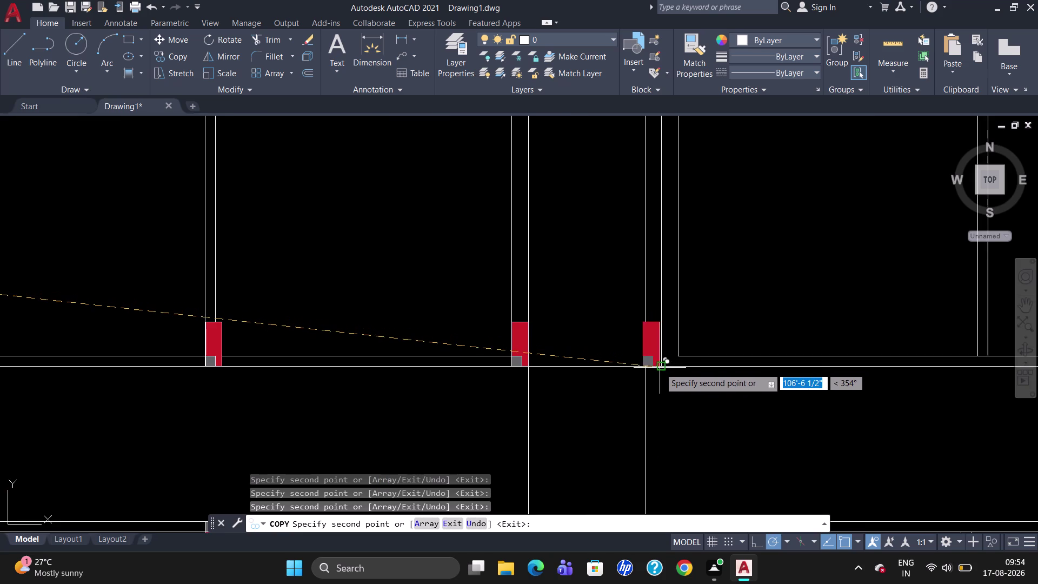
click(660, 368)
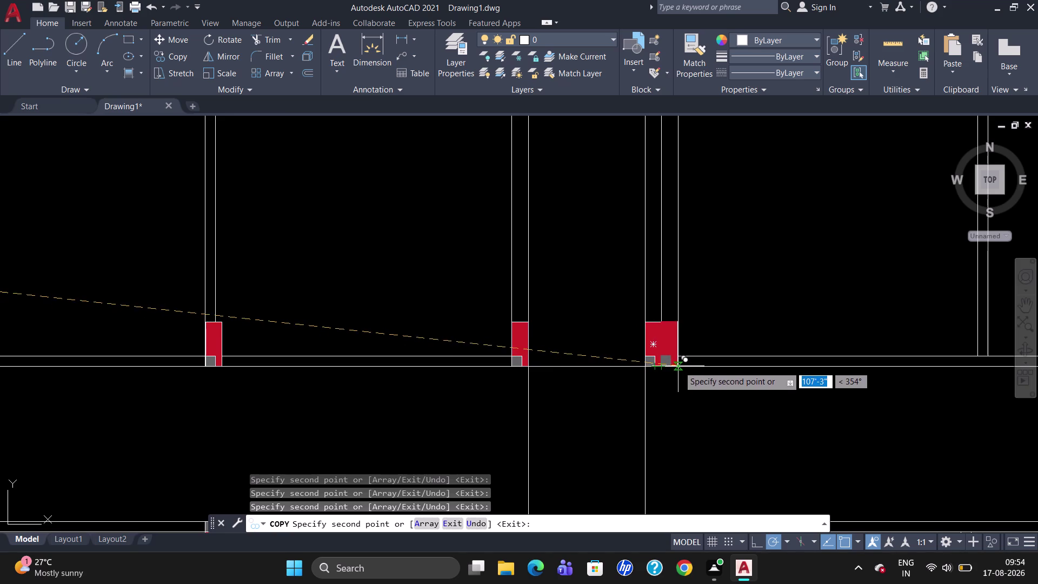
click(679, 364)
key(Escape)
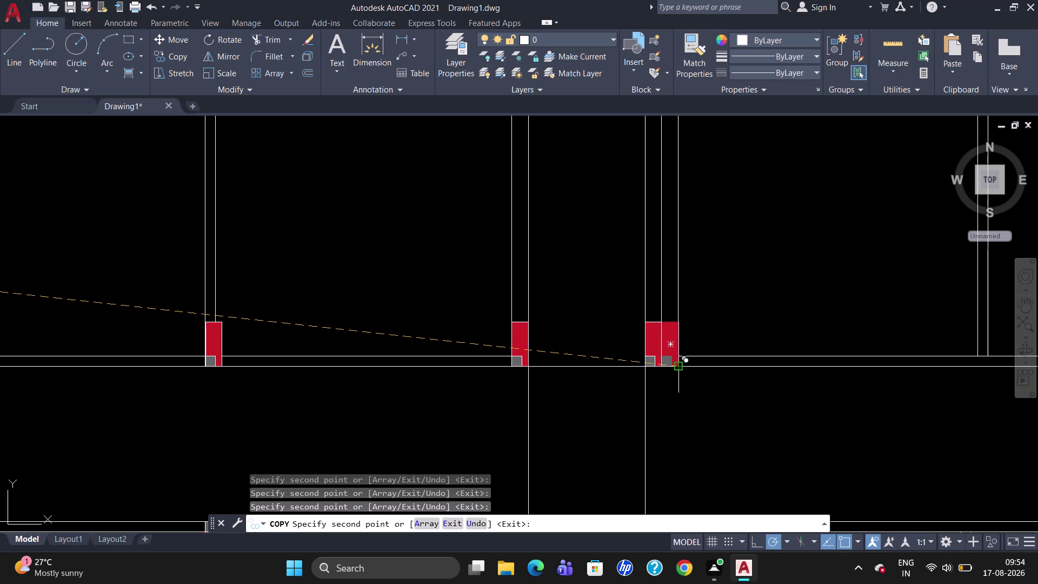
click(653, 338)
key(Delete)
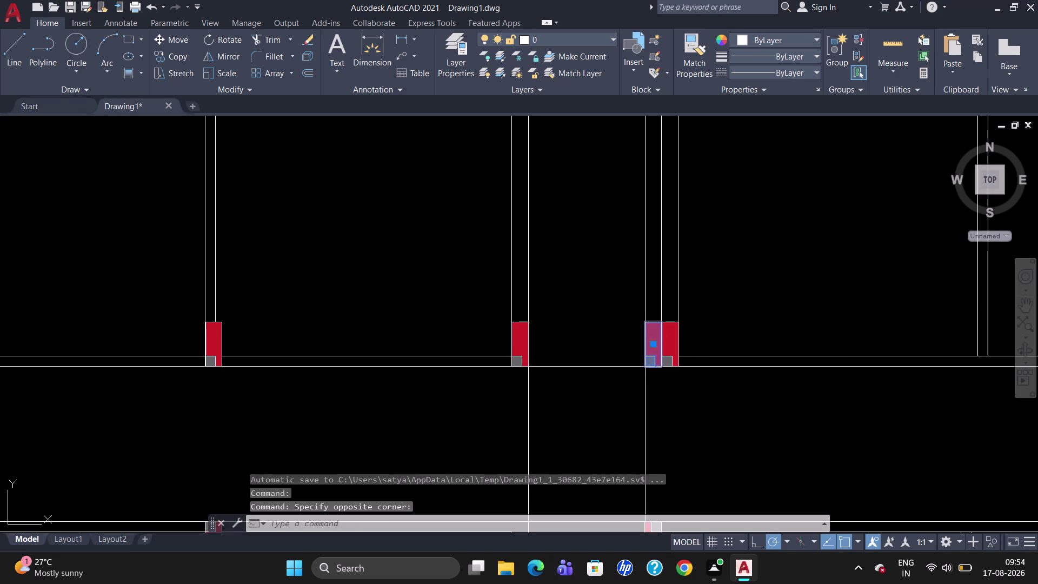
scroll(down, 3)
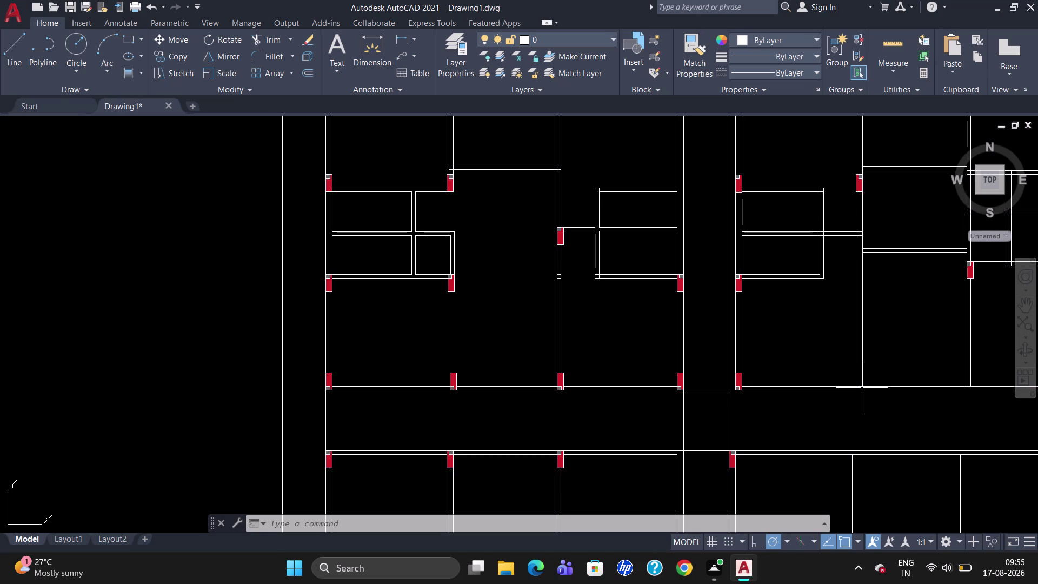
Delete the stray vertical corridor line and the overlapping line beneath it.
click(728, 363)
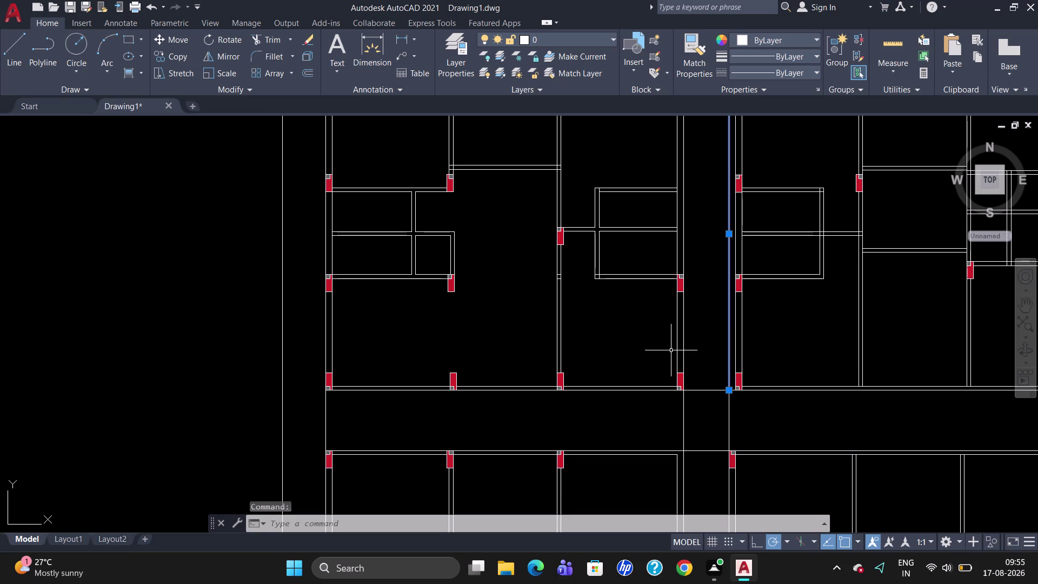
key(Delete)
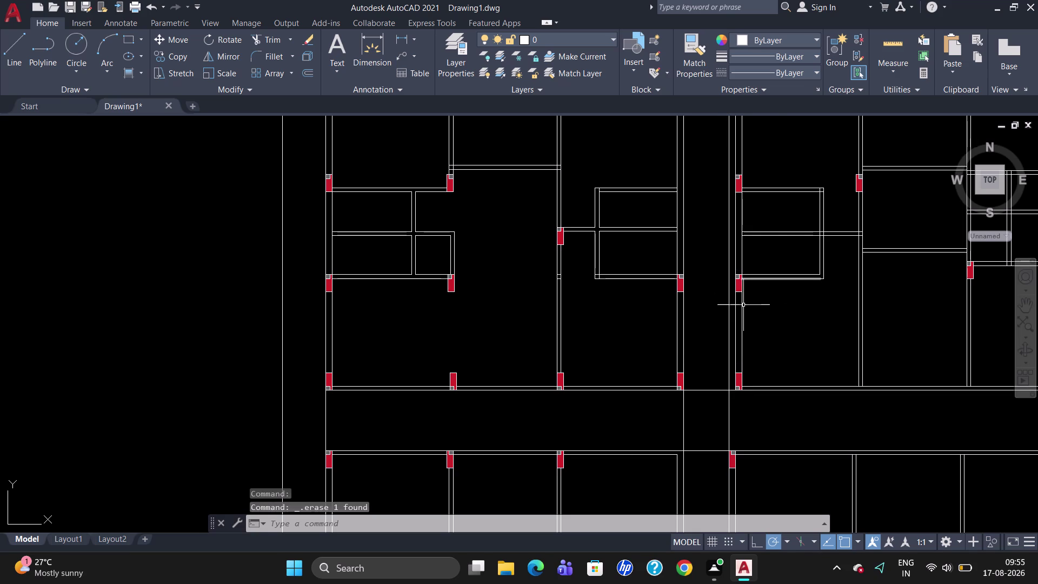
click(728, 314)
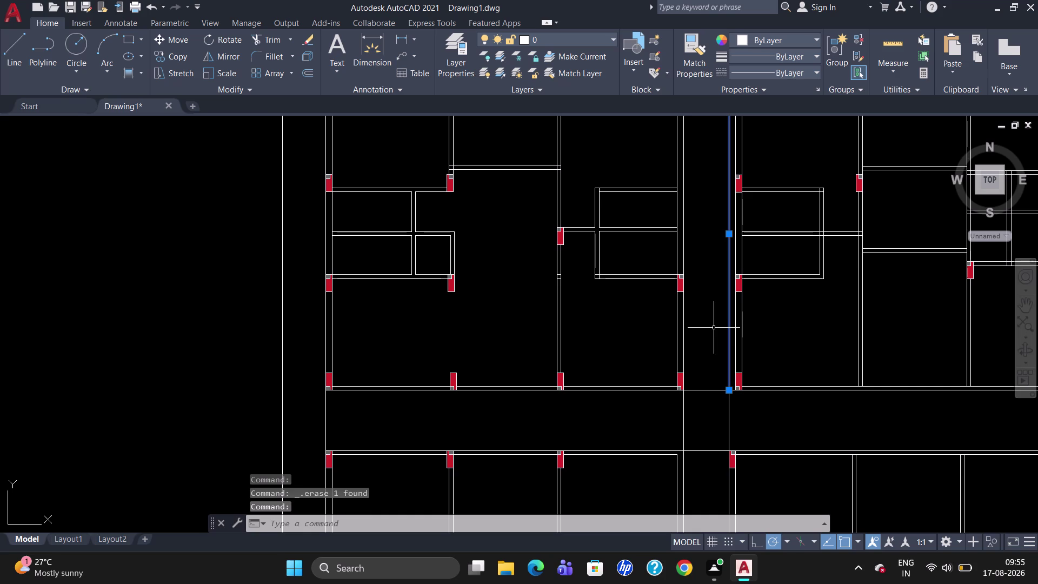
key(Delete)
Zoom around to check the cleaned plan and select a column block to copy.
scroll(down, 3)
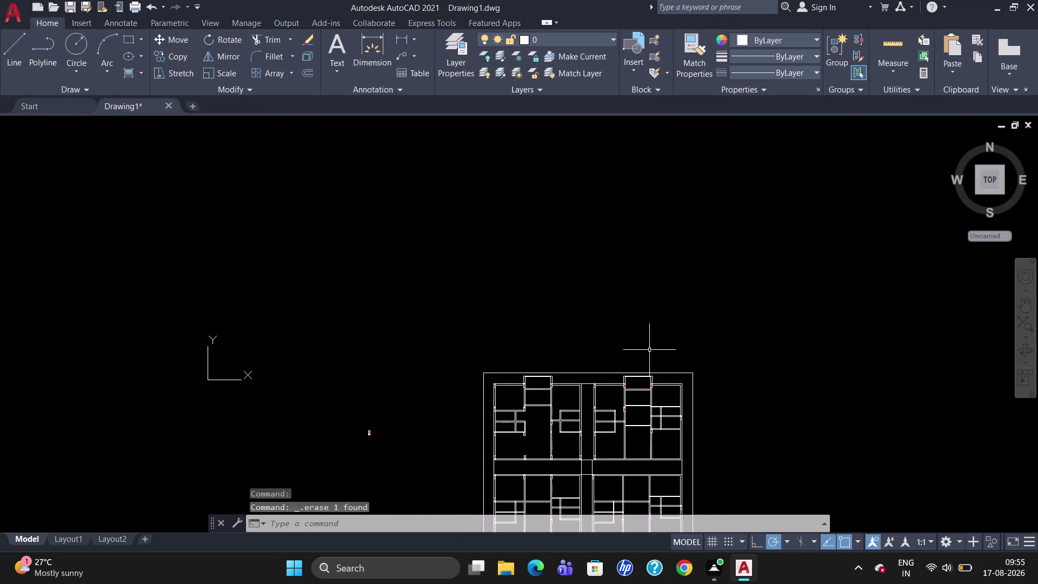
scroll(up, 3)
scroll(up, 3)
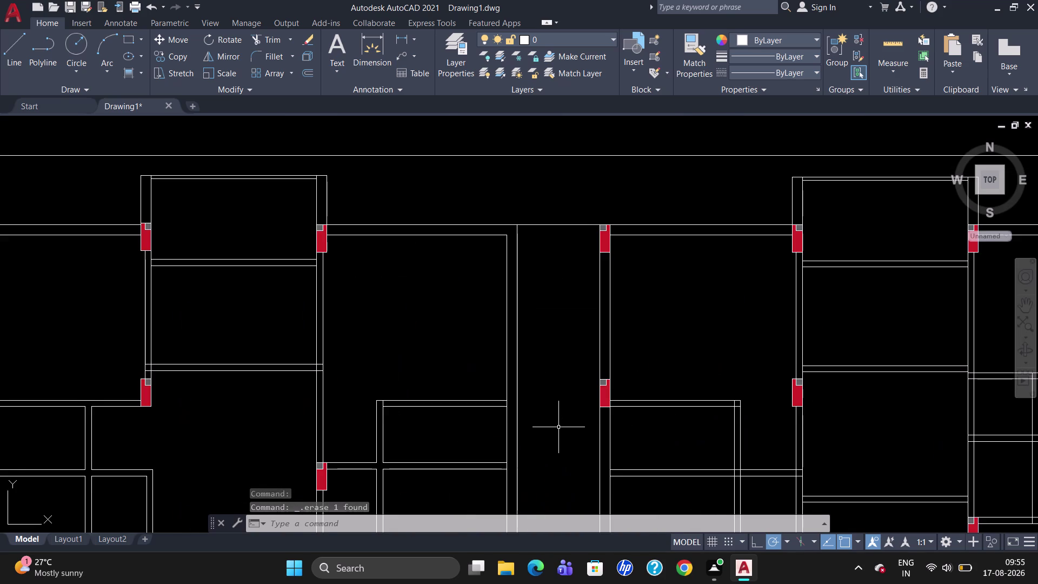
scroll(down, 3)
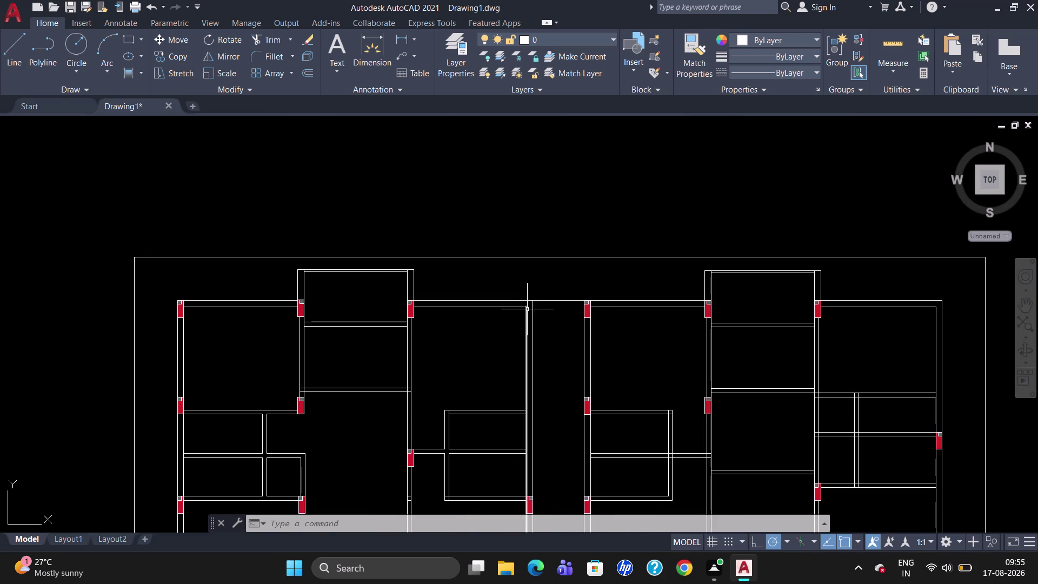
scroll(down, 3)
scroll(up, 3)
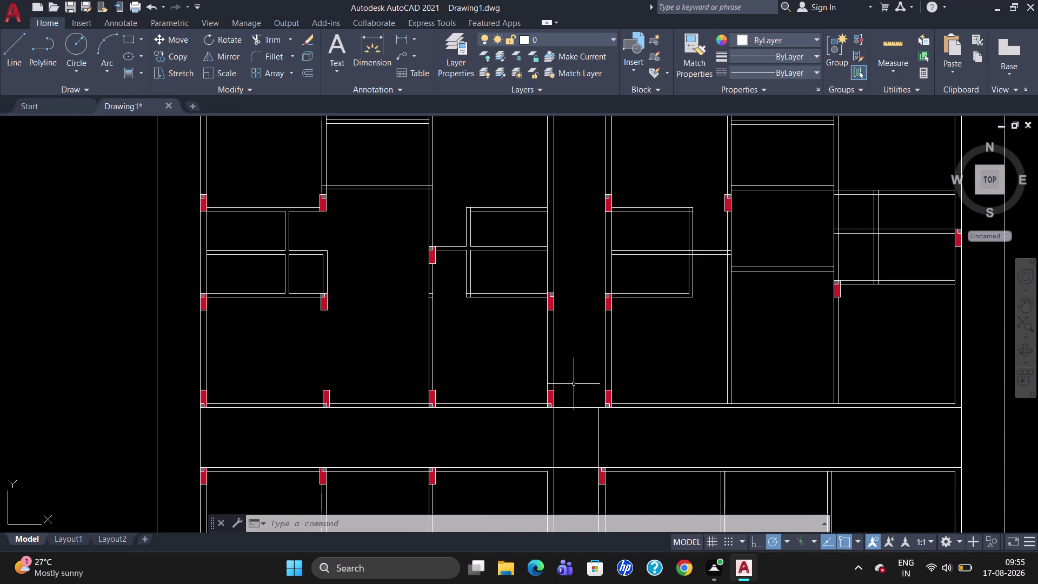
scroll(up, 3)
scroll(down, 3)
scroll(down, 3)
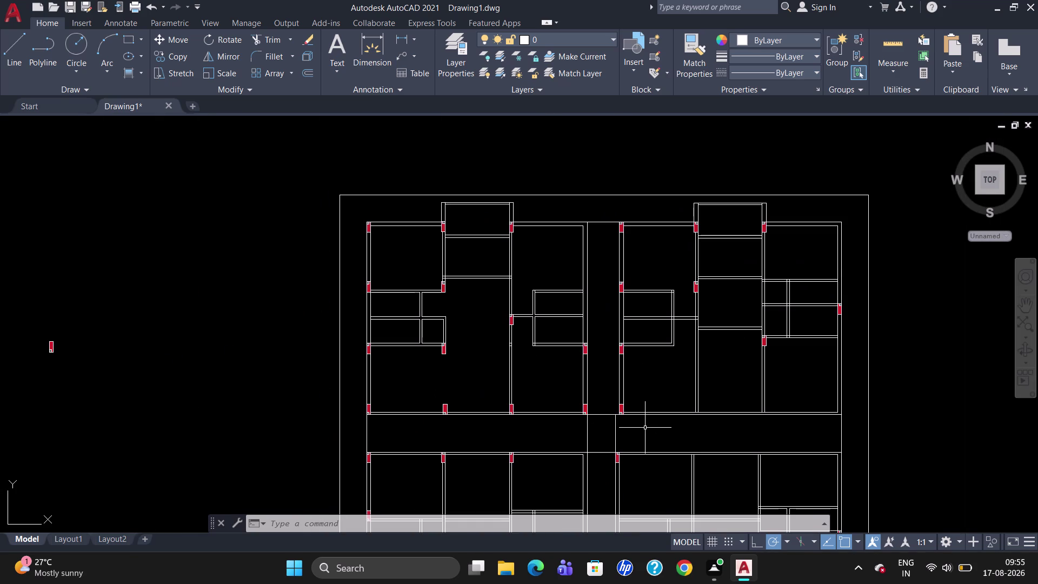
scroll(up, 3)
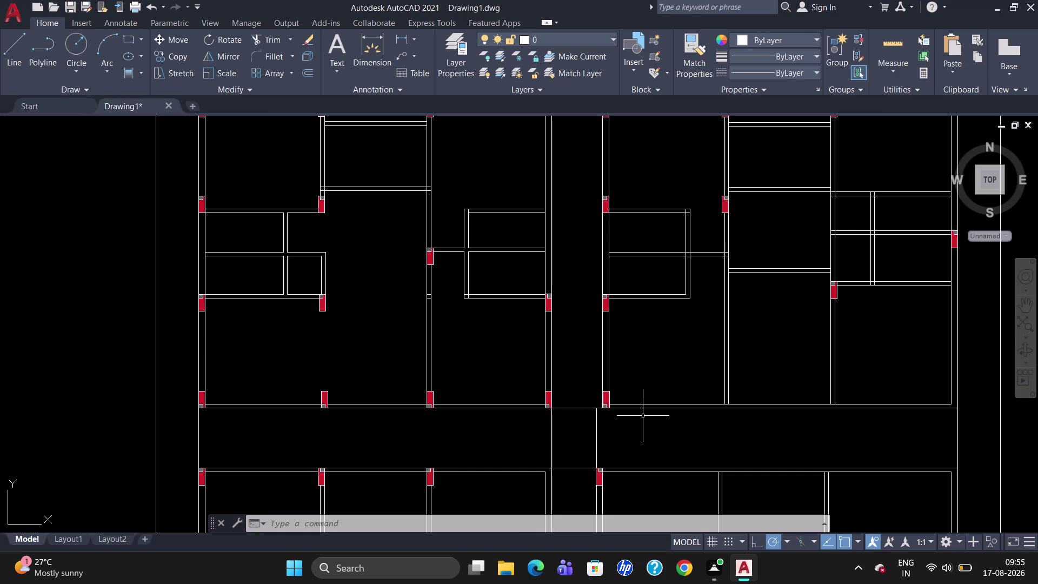
scroll(down, 3)
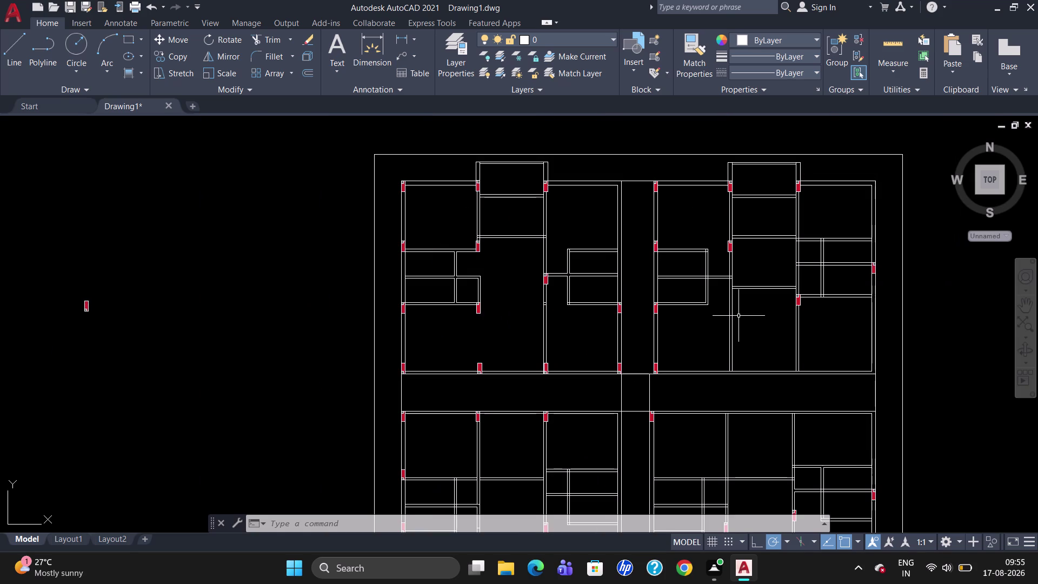
click(657, 369)
Start COPY on the selected column, using its corner as the base point.
text(C)
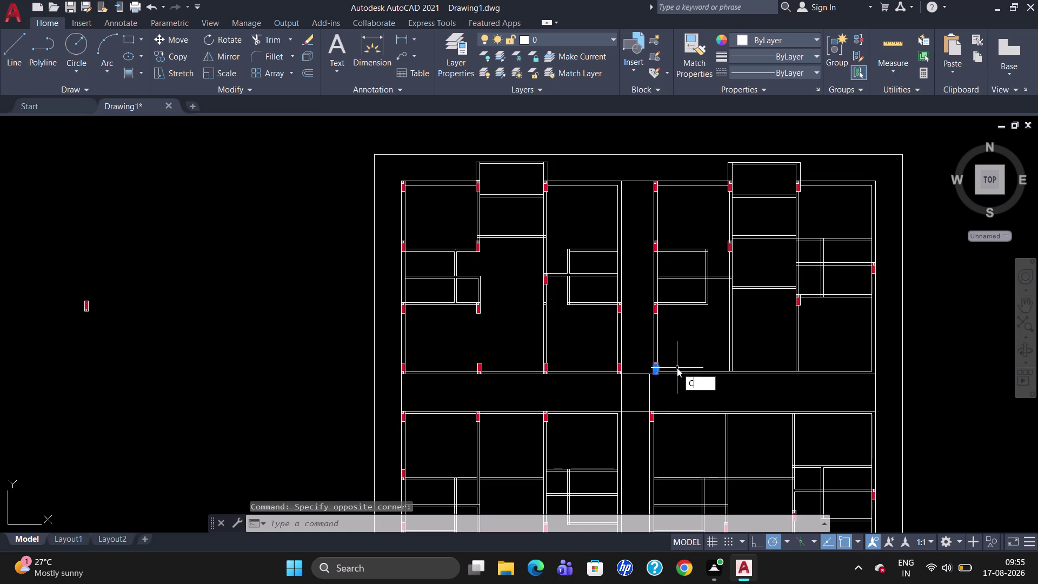
text(O)
key(Return)
scroll(up, 3)
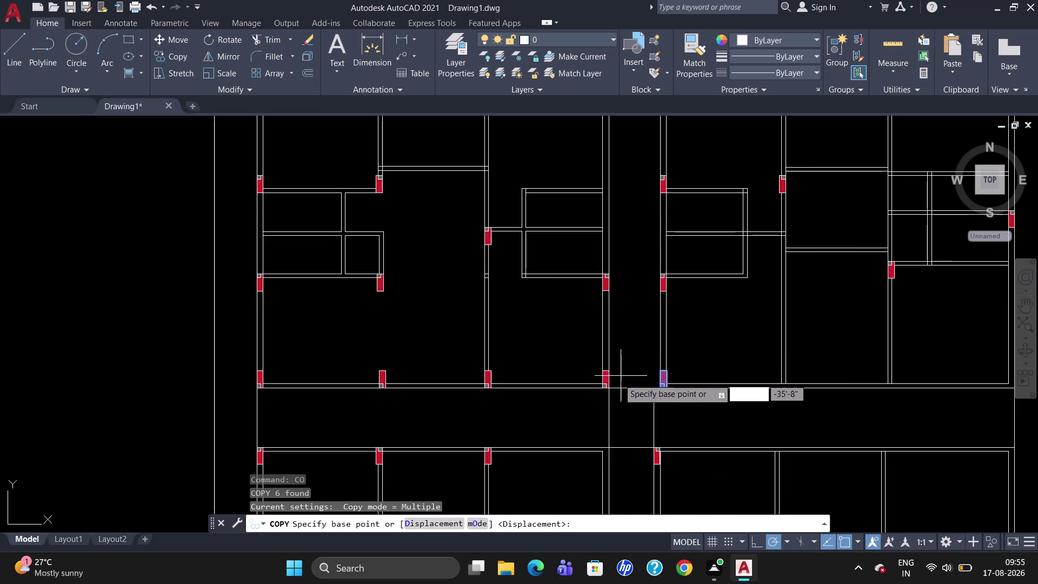
click(667, 367)
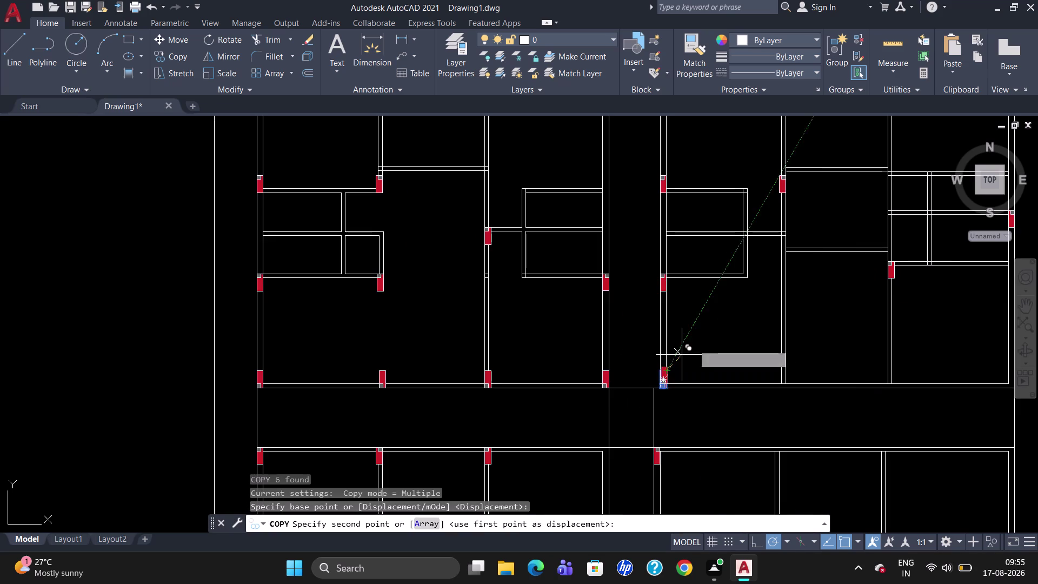
Drop the column copy at the upper right-hand wall junction and finish copying.
scroll(down, 3)
scroll(up, 3)
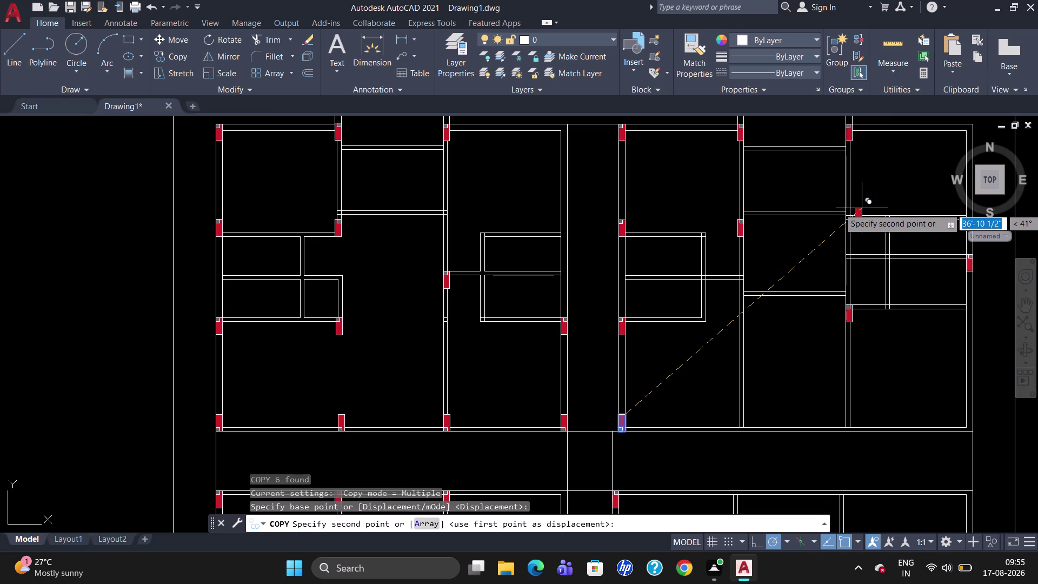
scroll(up, 3)
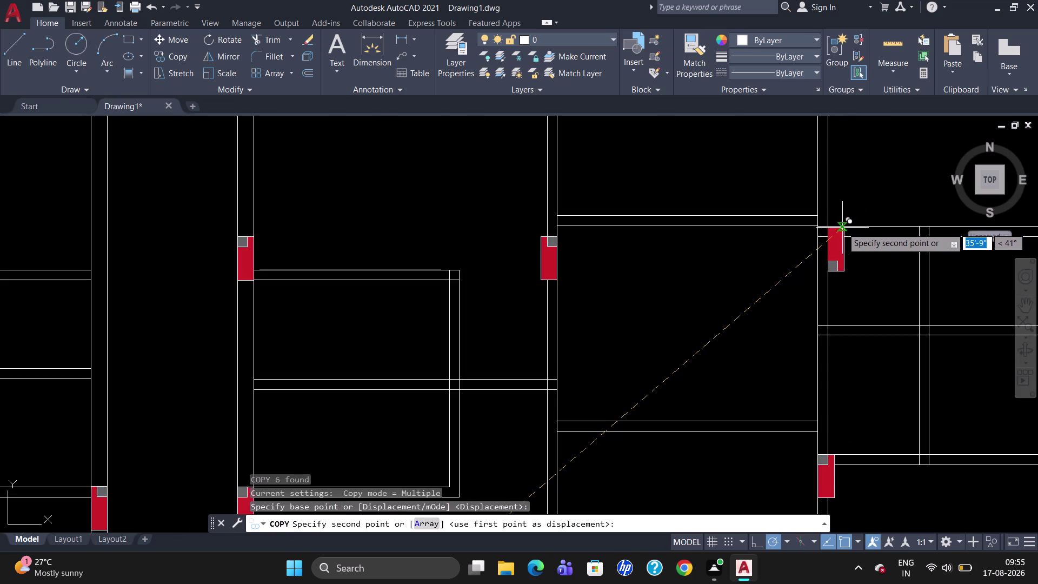
scroll(down, 3)
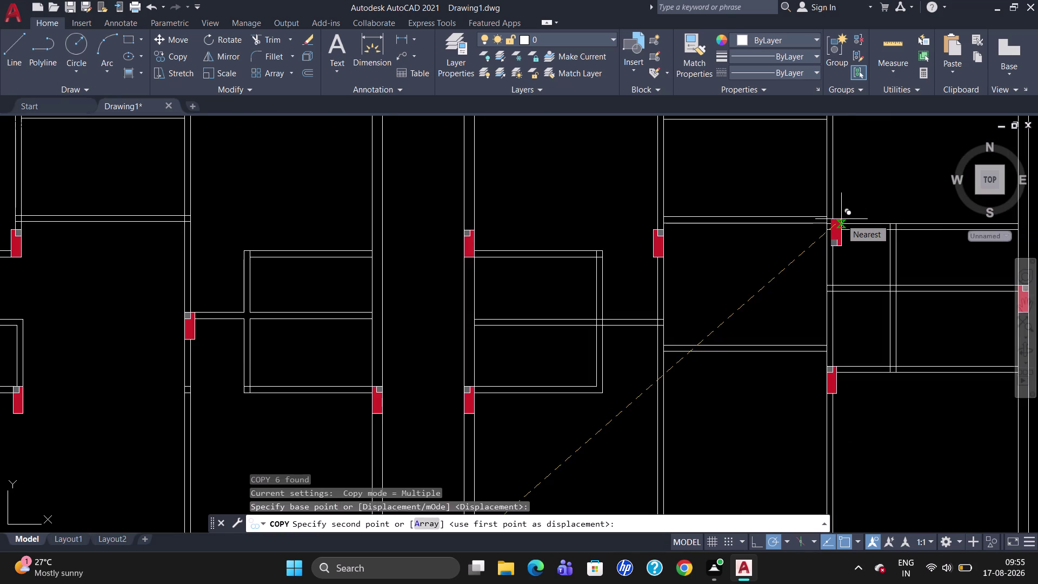
scroll(up, 3)
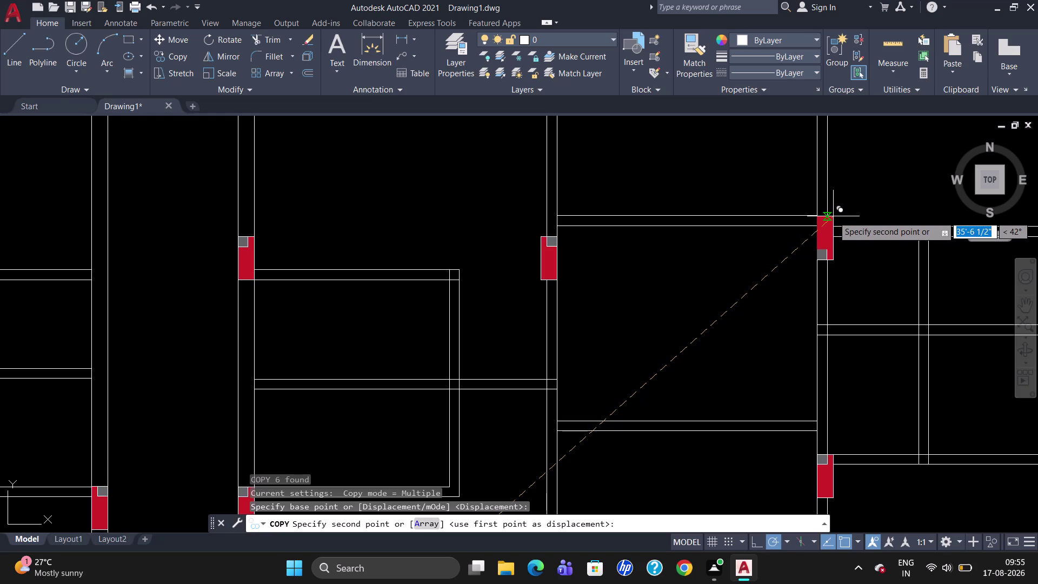
click(833, 216)
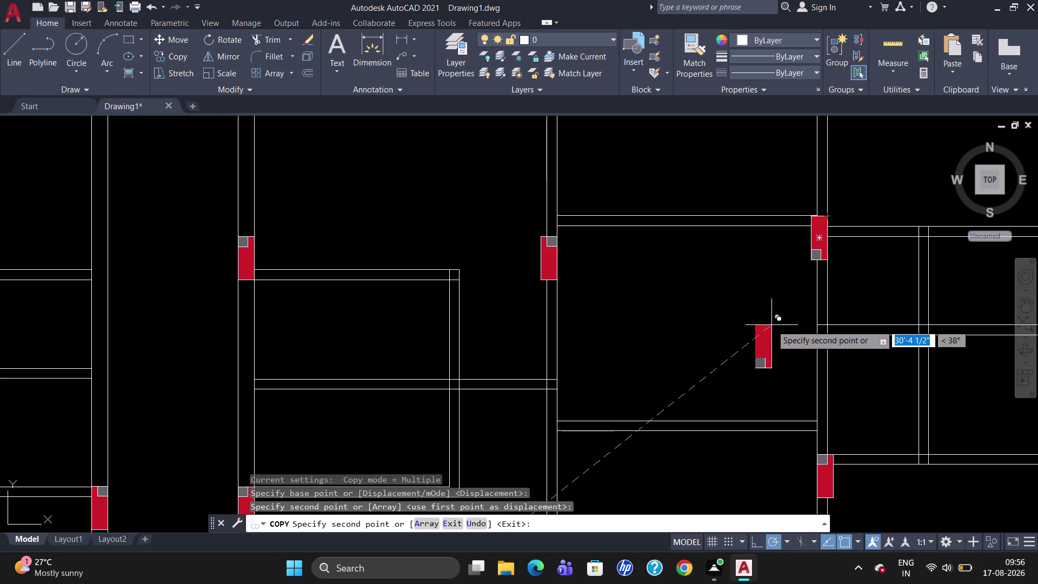
scroll(down, 3)
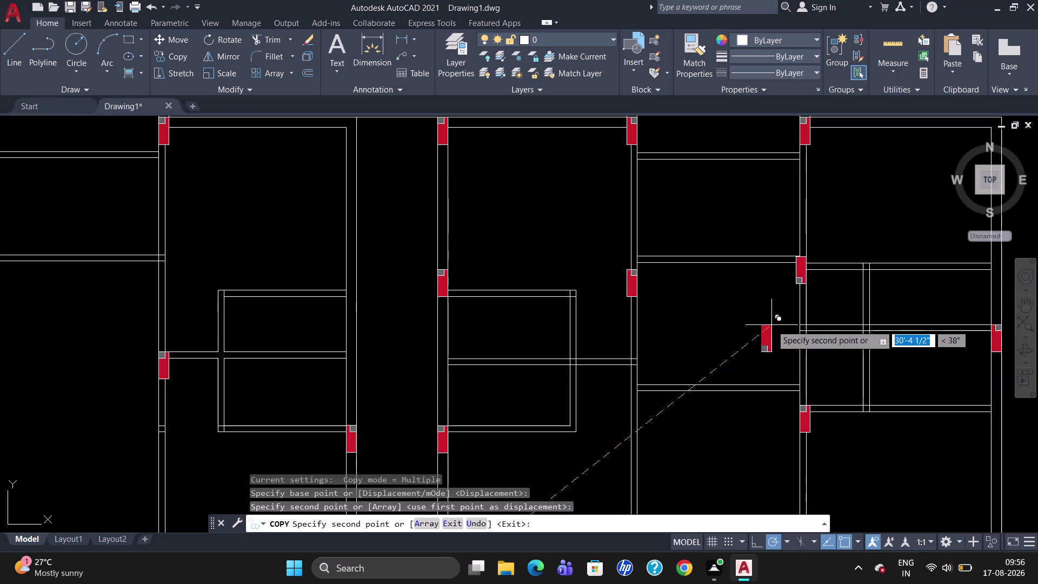
key(Escape)
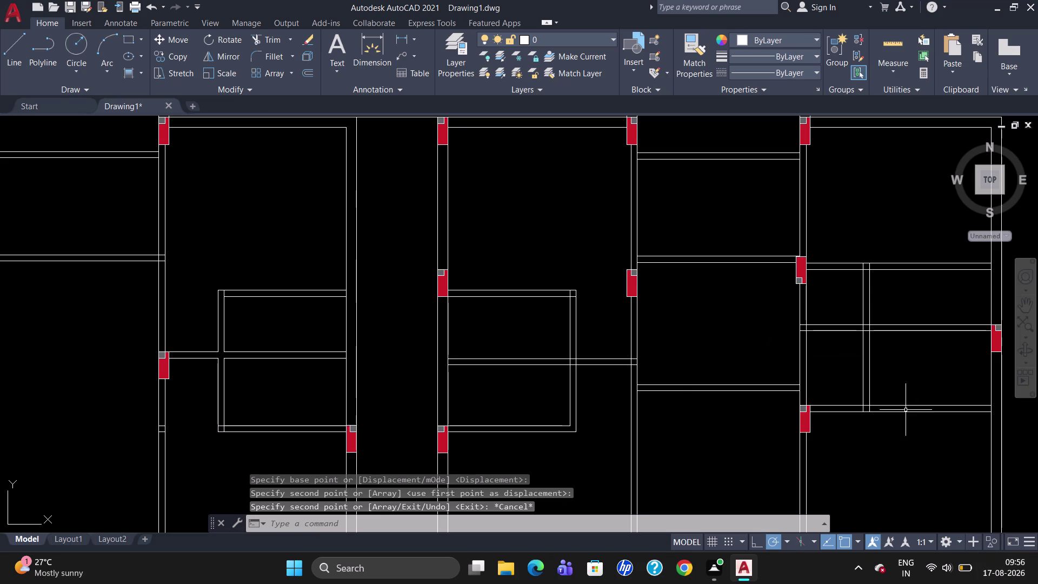
click(805, 268)
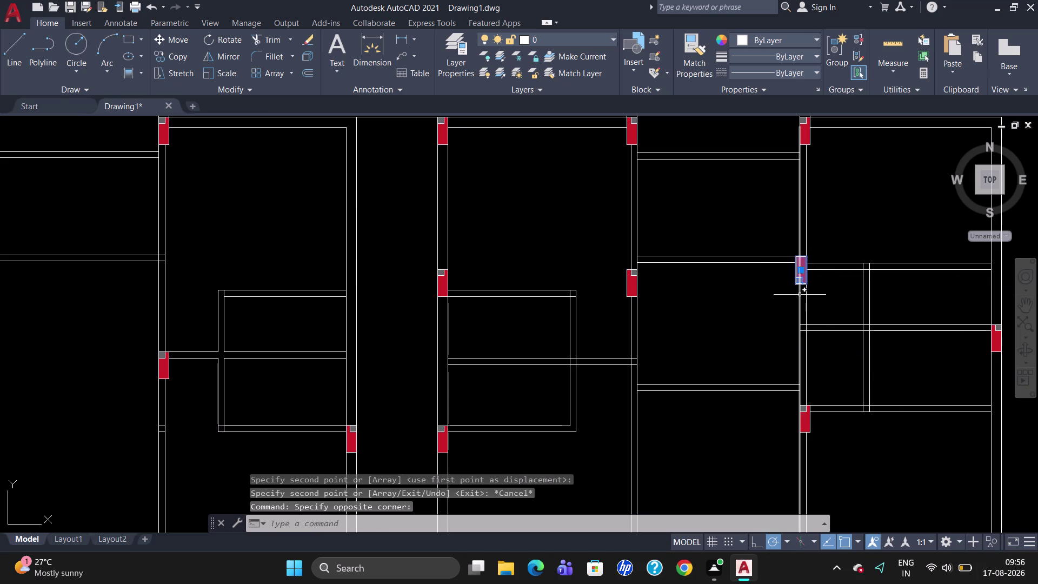
Move the right-unit column from its corner so it sits flush on the wall corner.
key(m)
key(Return)
scroll(up, 3)
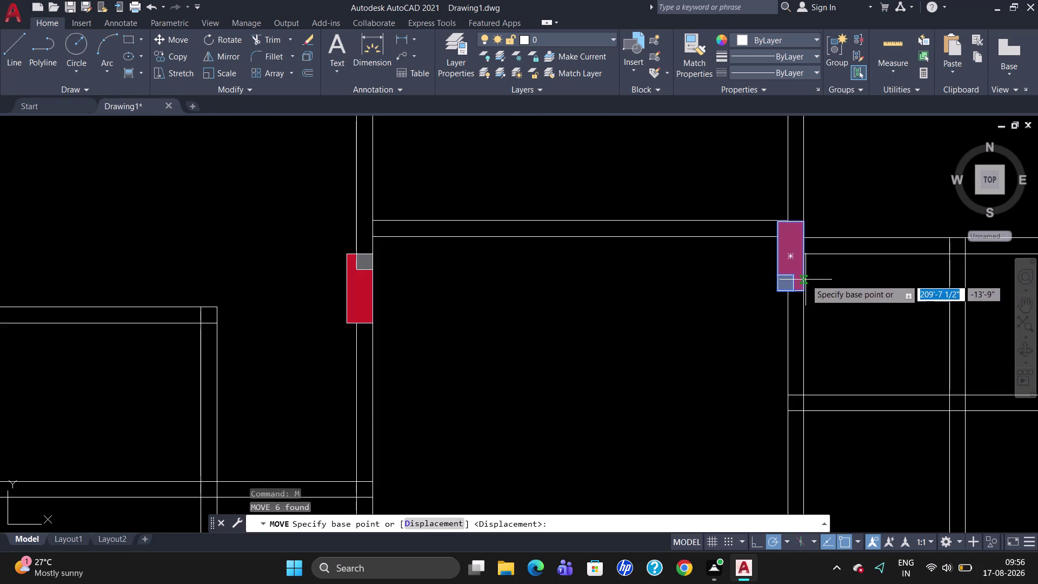
click(777, 220)
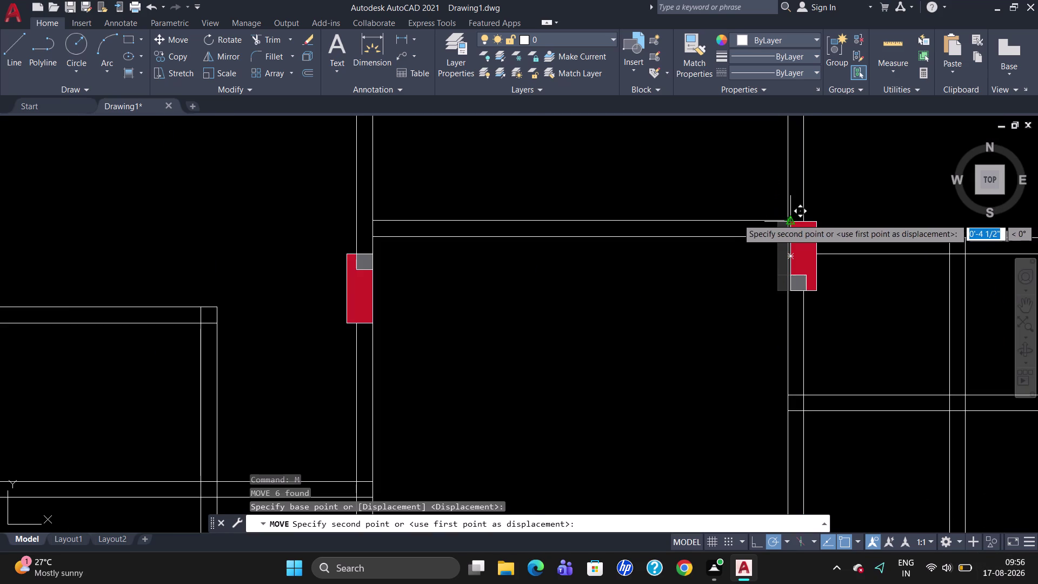
scroll(up, 3)
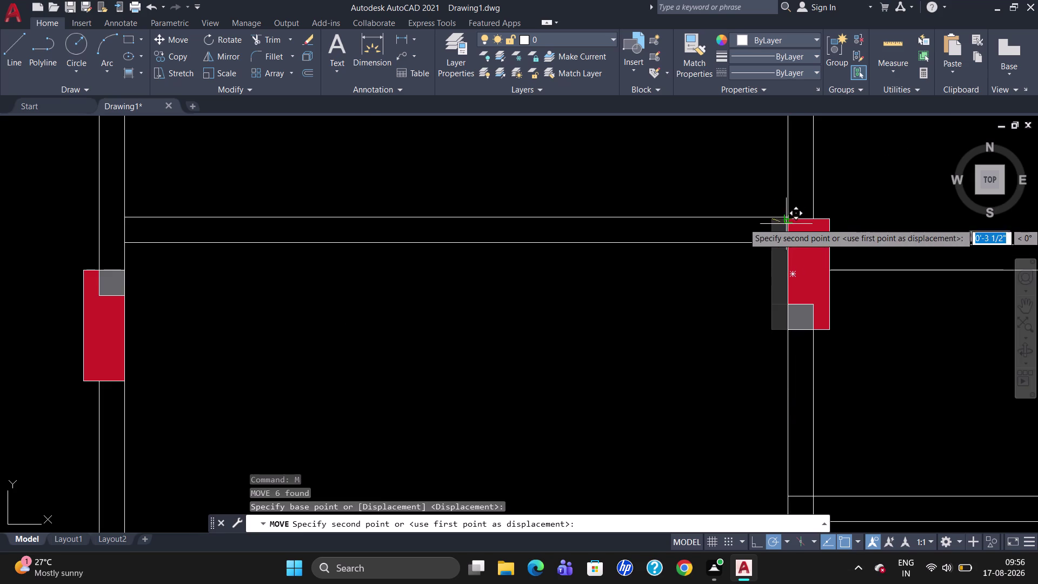
click(788, 220)
scroll(down, 3)
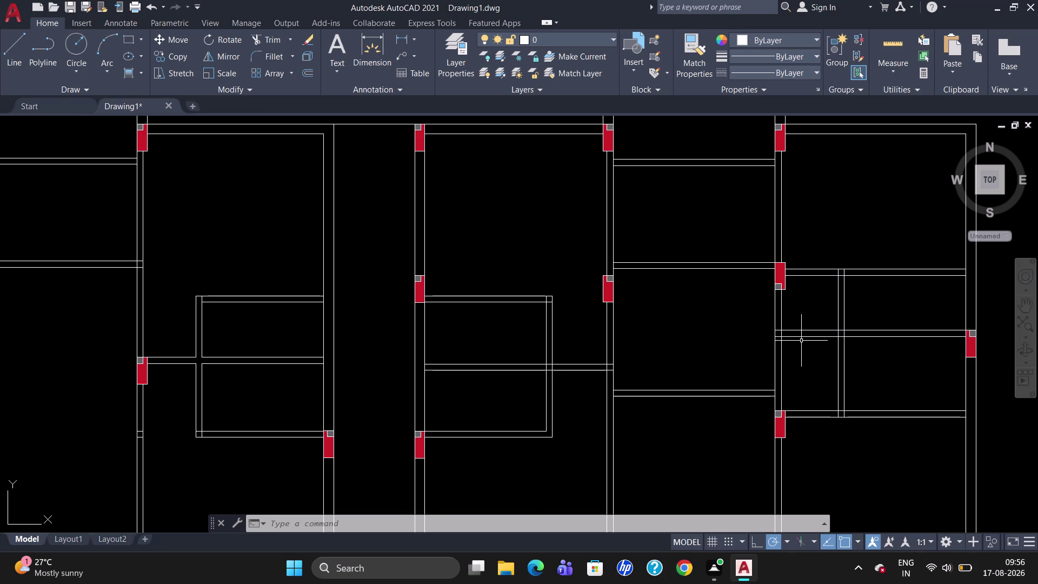
scroll(down, 3)
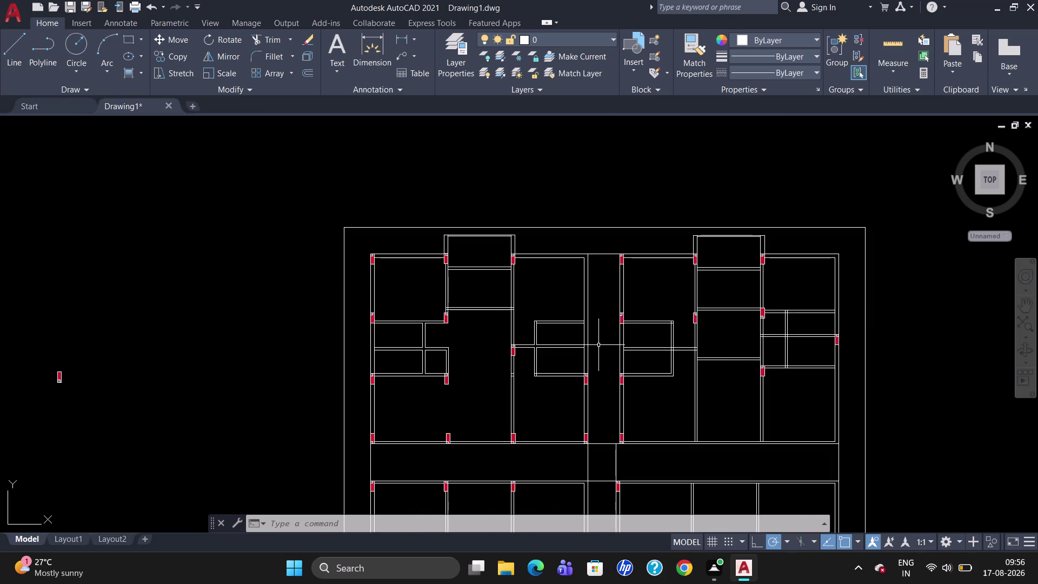
scroll(up, 3)
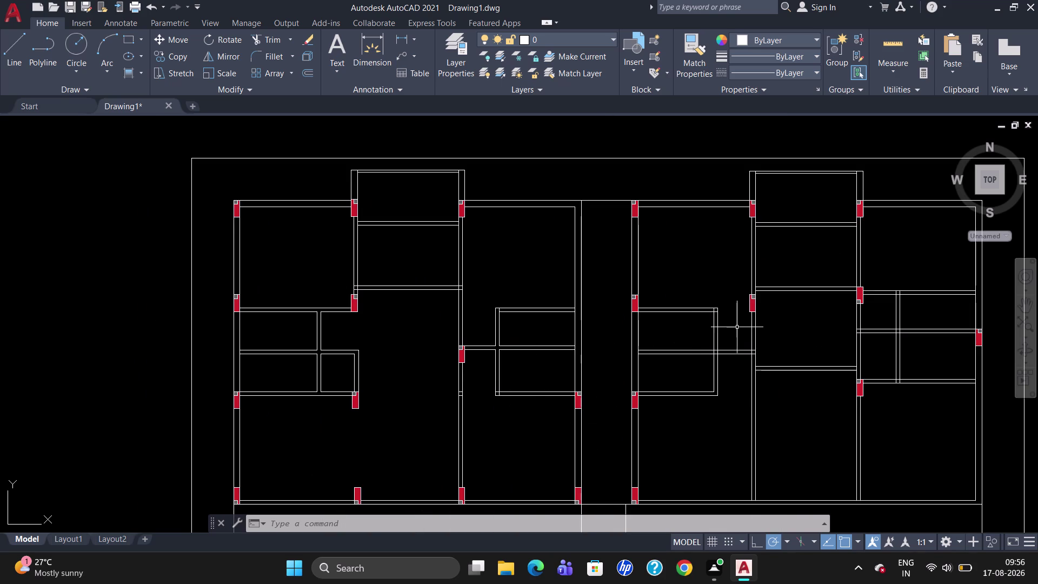
click(859, 296)
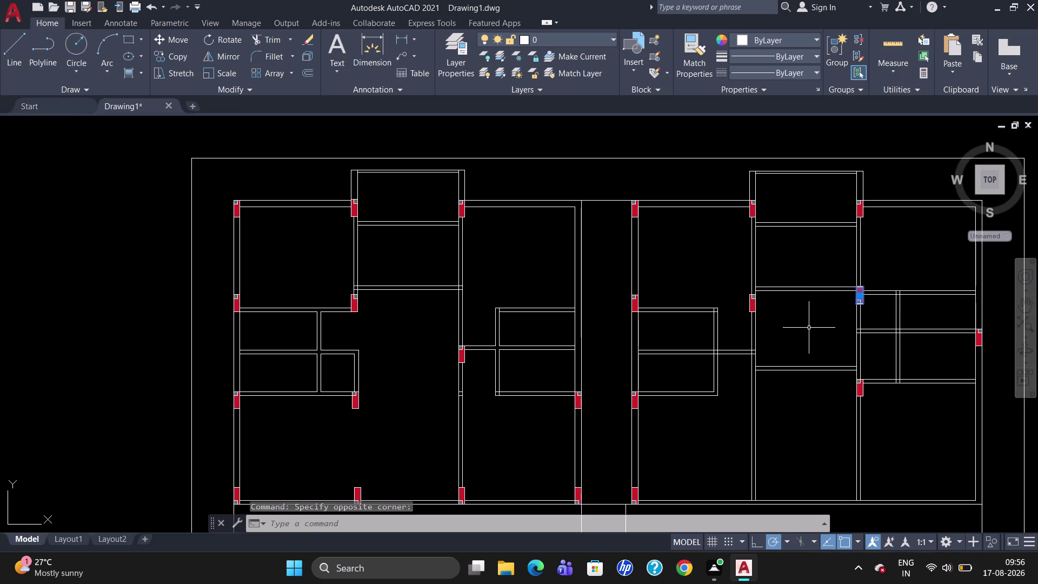
Copy the right-unit column with CO onto the inner wall junction of the left-hand unit.
text(CO)
key(Return)
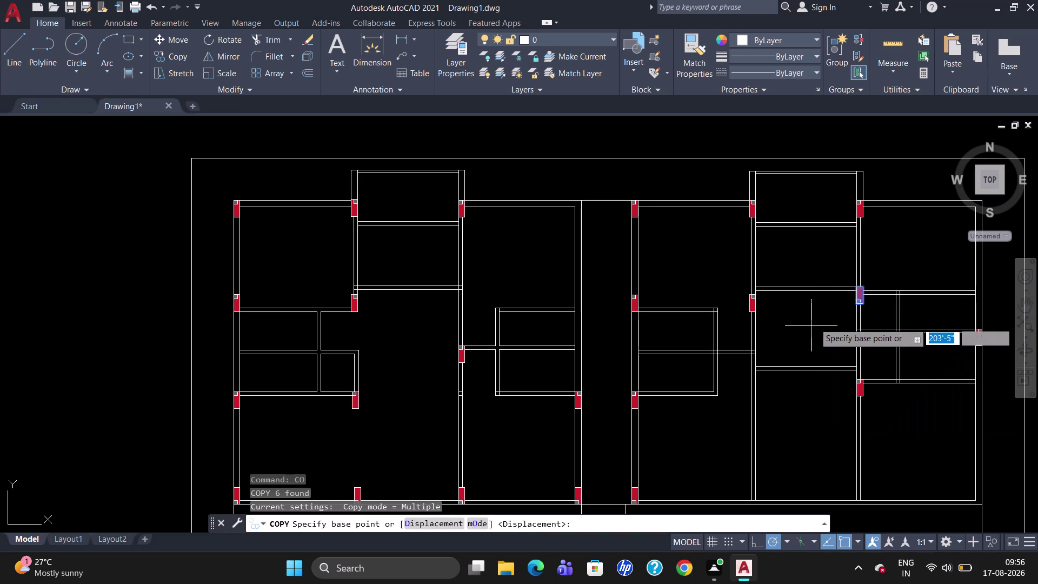
click(860, 286)
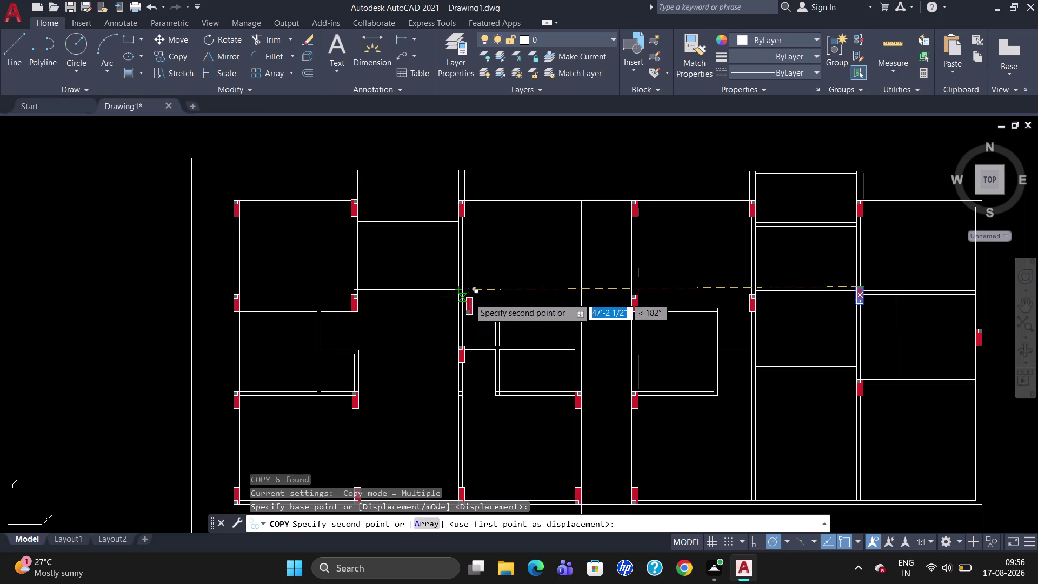
scroll(up, 3)
scroll(up, 3)
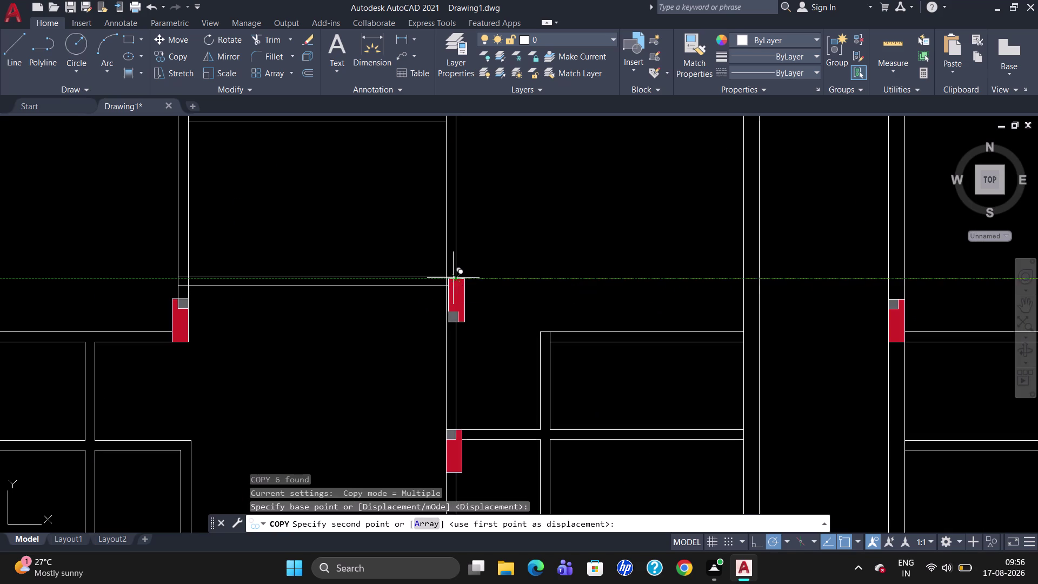
scroll(up, 3)
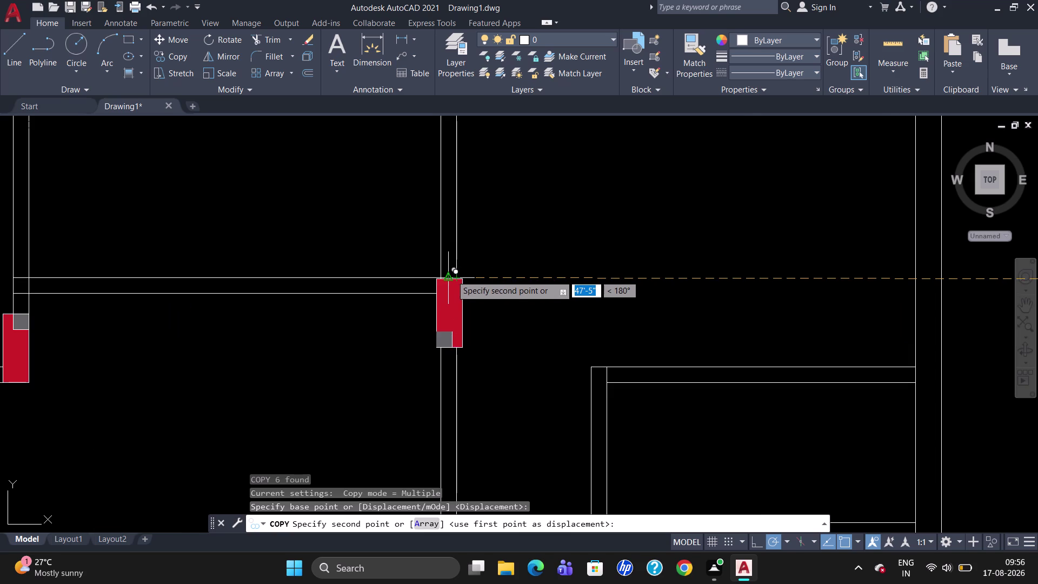
scroll(up, 3)
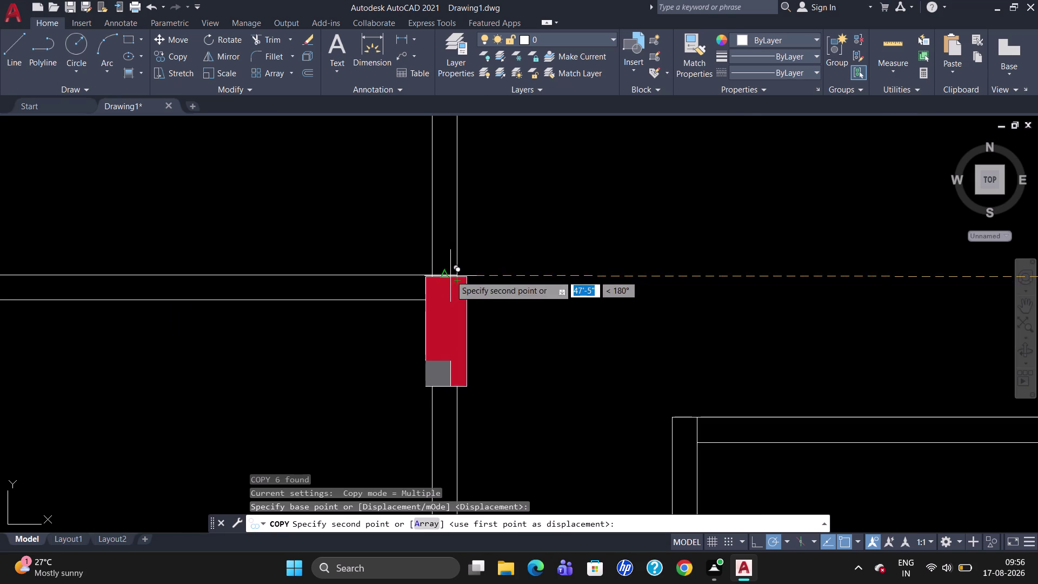
click(449, 272)
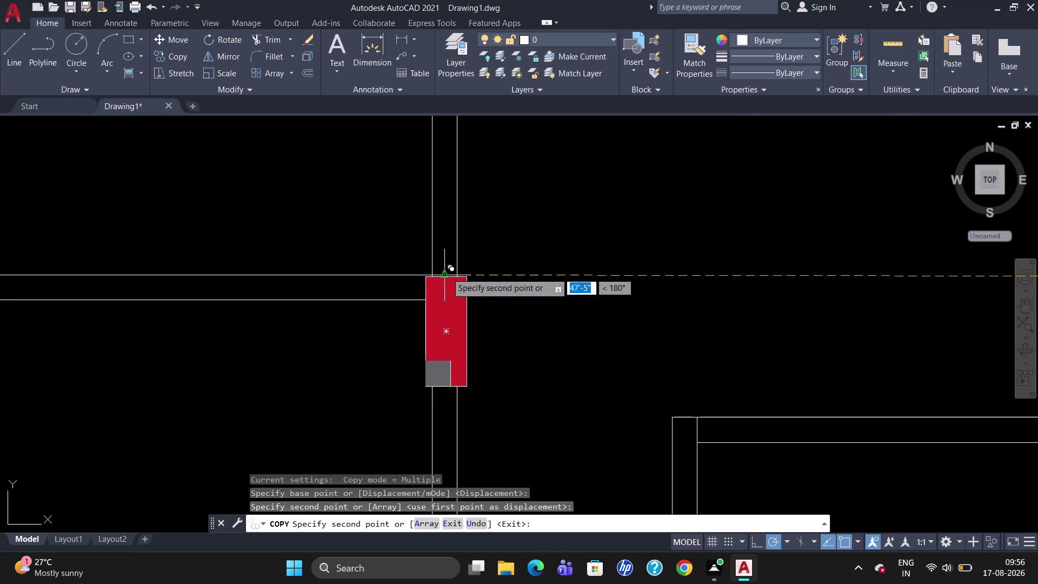
key(Escape)
key(m)
key(Return)
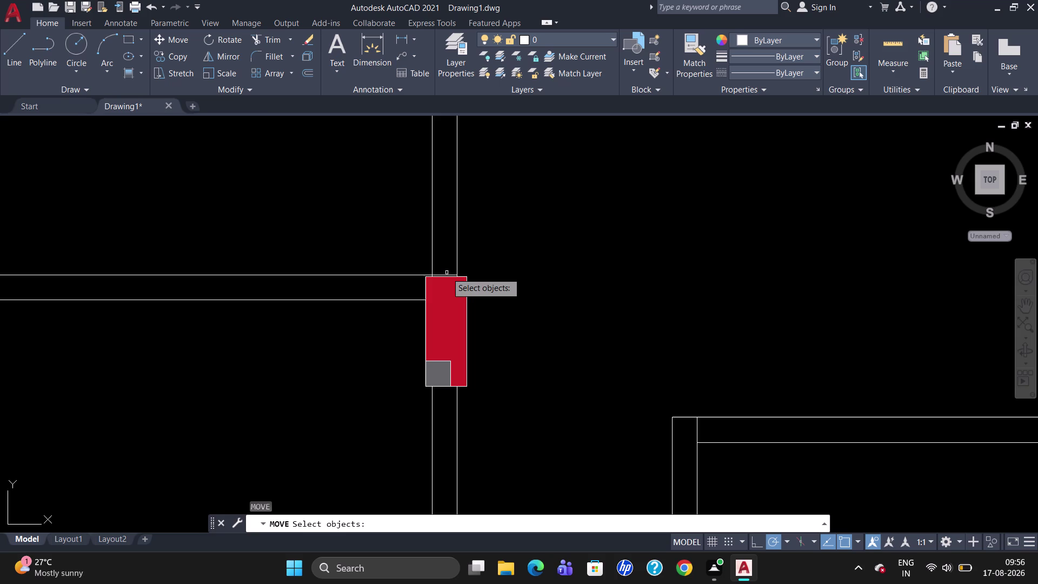
Nudge the copied column closer to the left-unit wall corner.
click(444, 292)
key(Return)
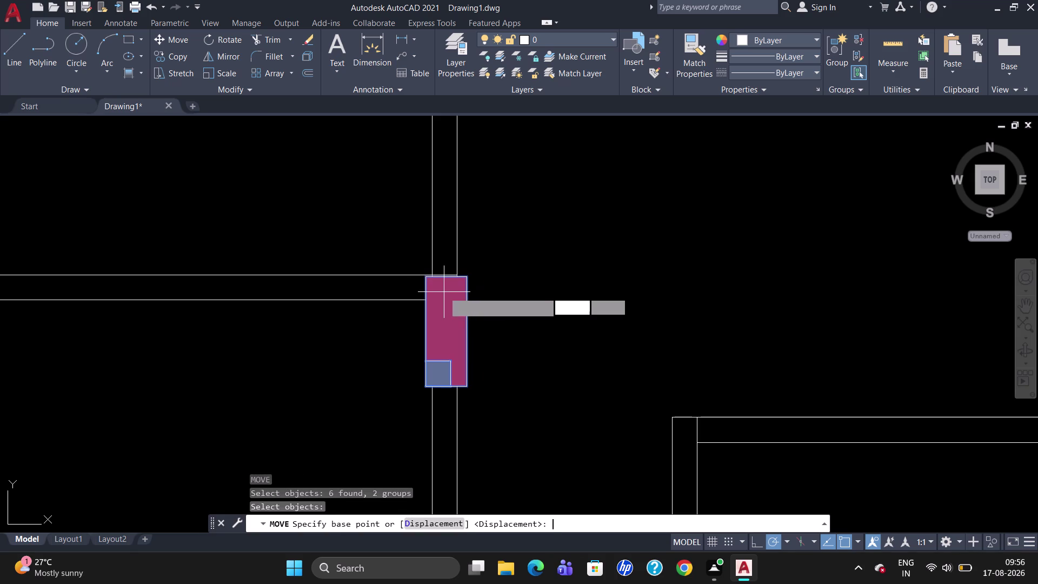
click(428, 274)
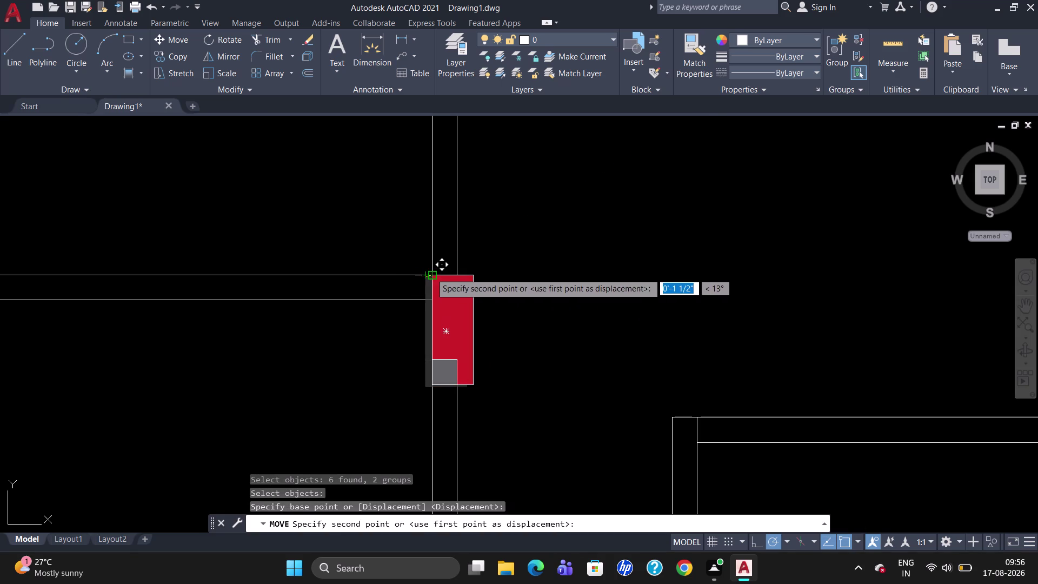
click(432, 272)
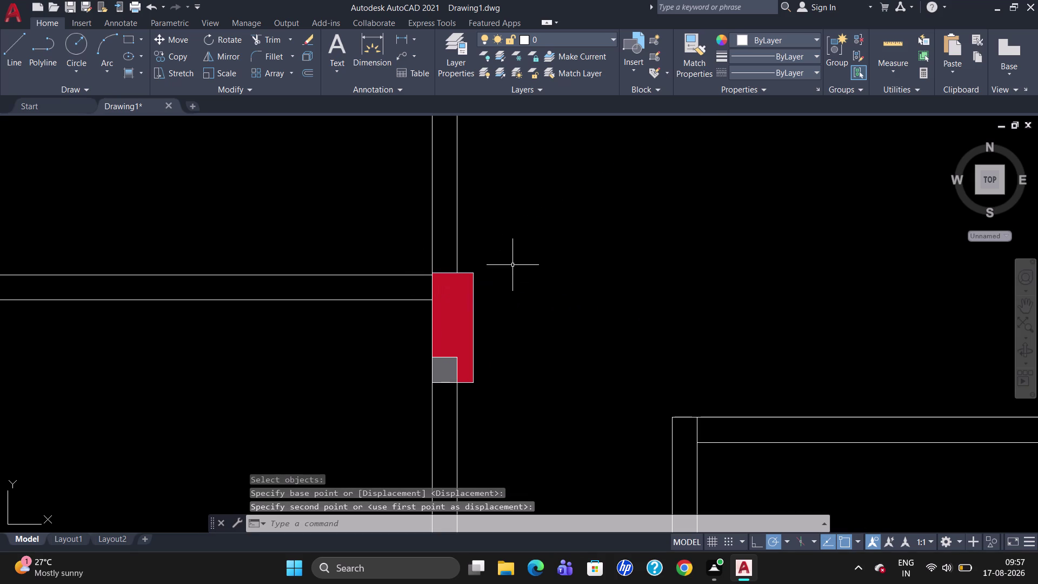
Move the column again so its corner sits flush with the wall corner.
click(462, 299)
key(m)
key(Return)
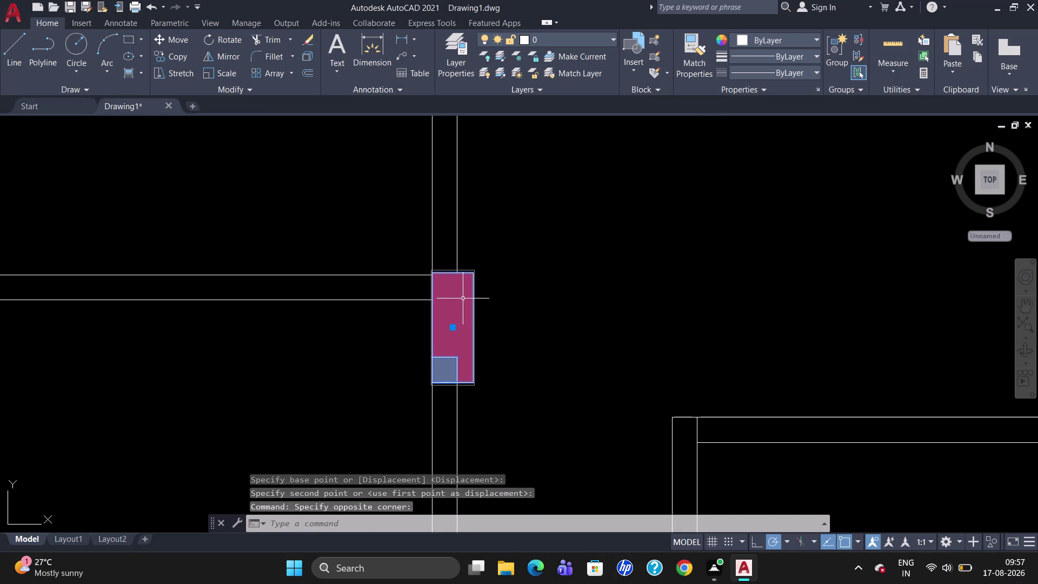
scroll(up, 3)
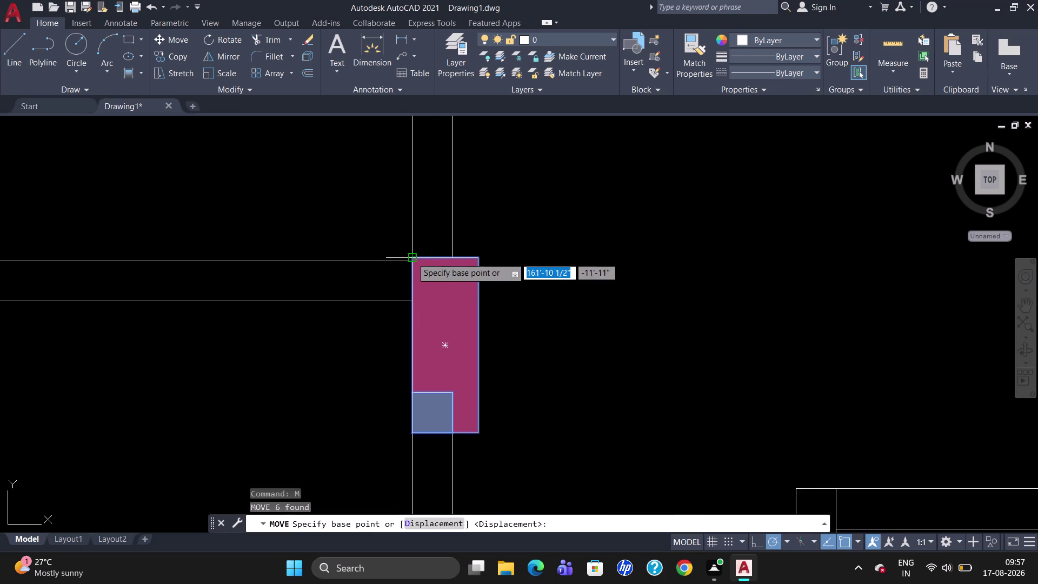
click(412, 257)
click(412, 263)
scroll(down, 3)
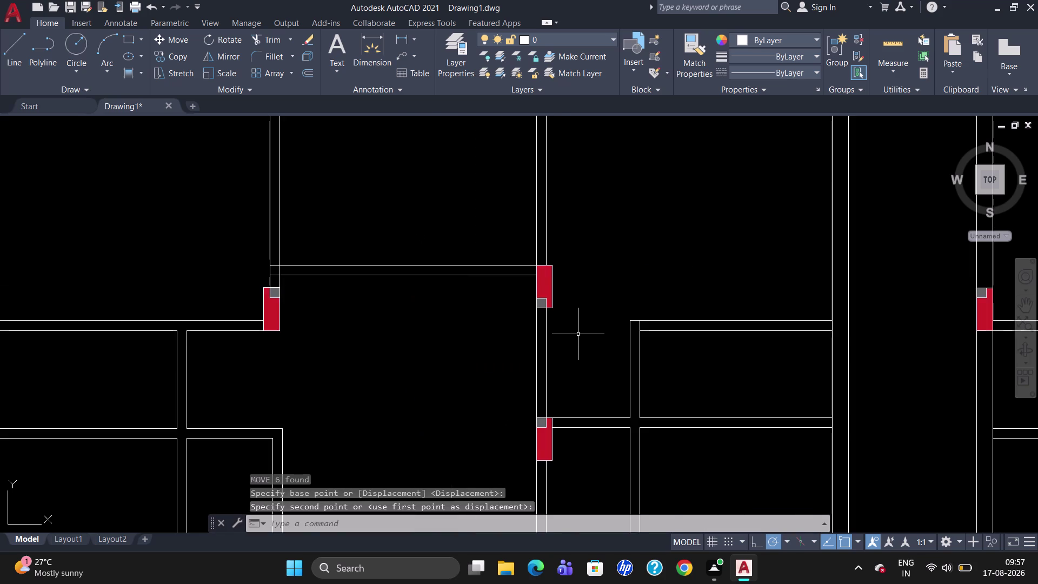
scroll(down, 3)
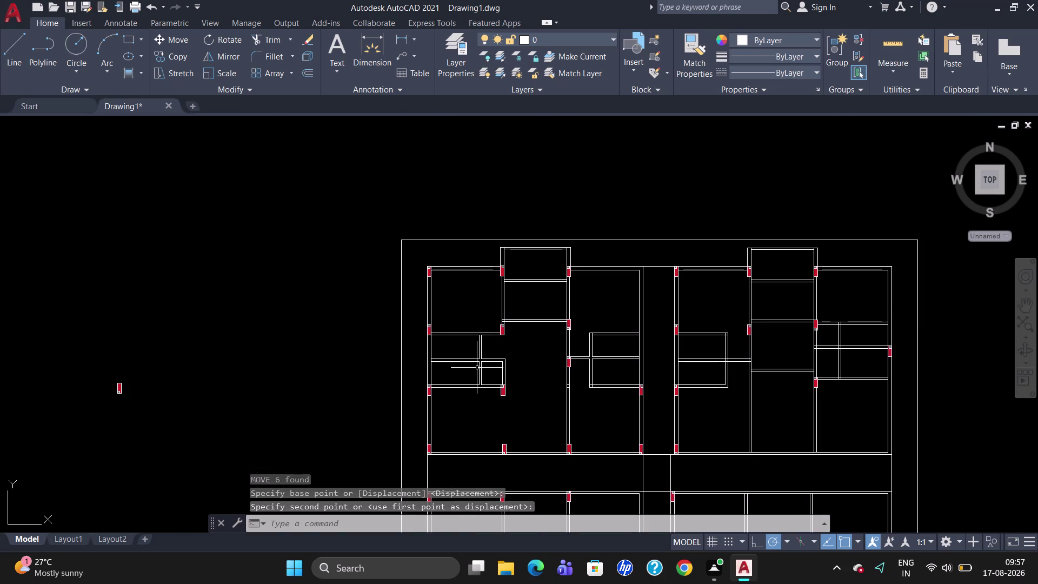
click(530, 319)
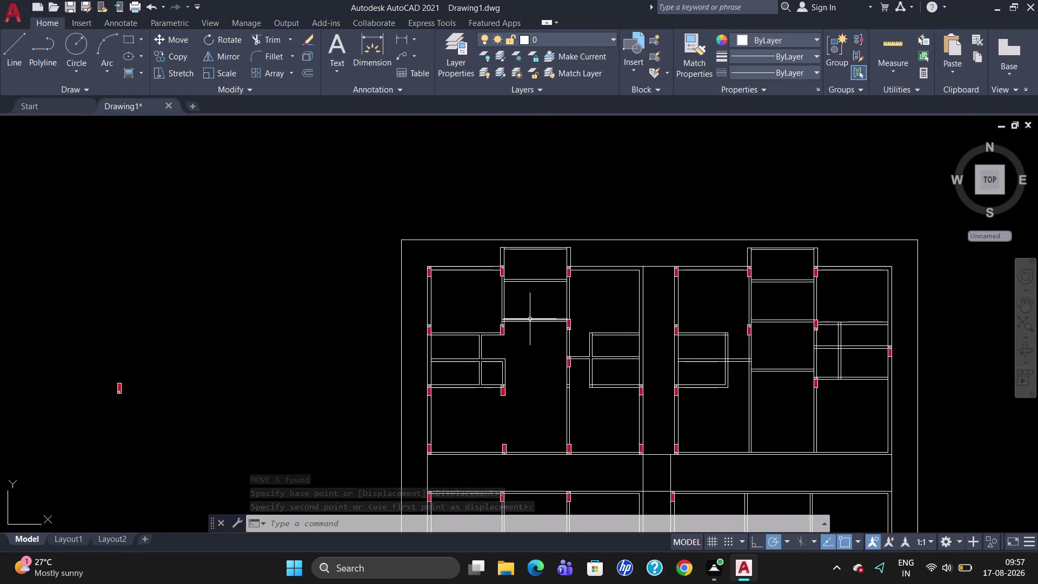
Erase the short leftover wall segments inside the double wall above the new column.
key(Delete)
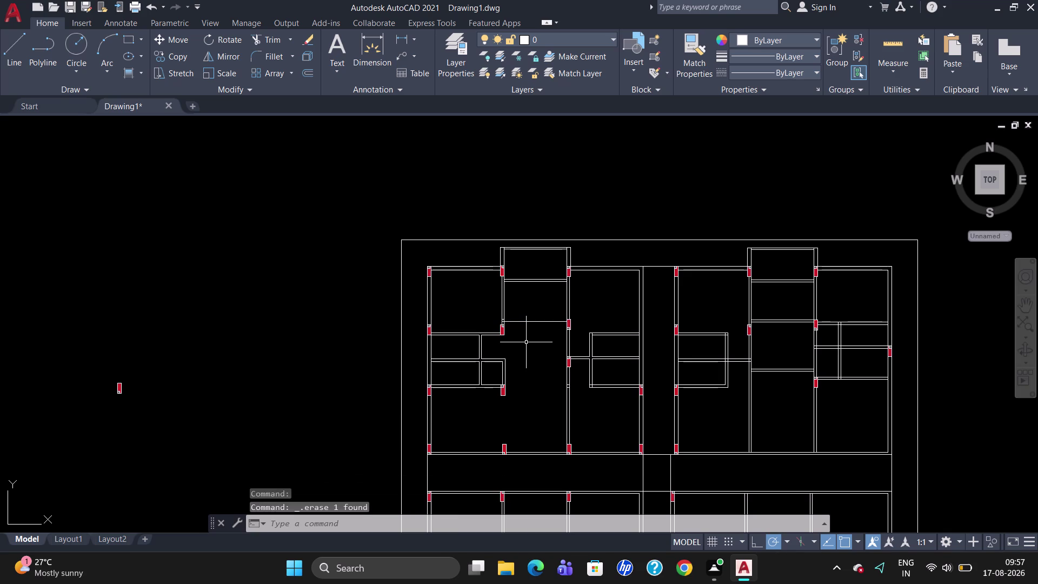
click(535, 323)
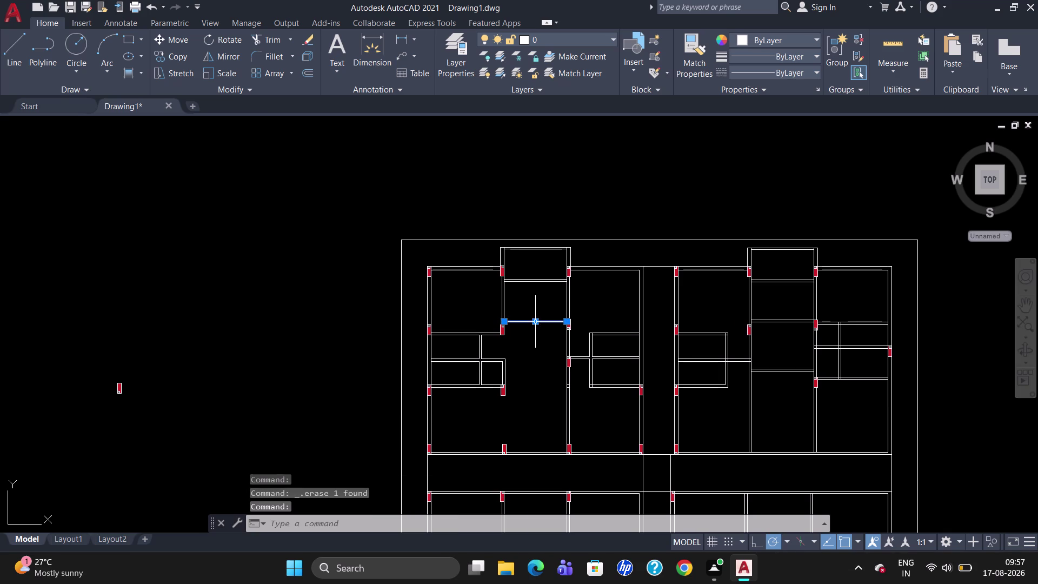
key(Delete)
scroll(up, 3)
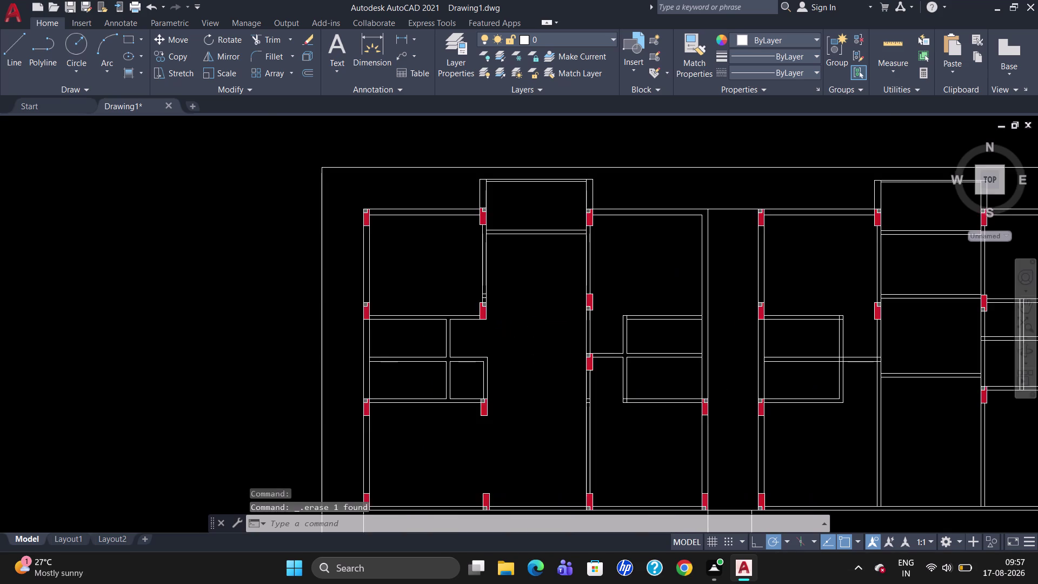
click(455, 251)
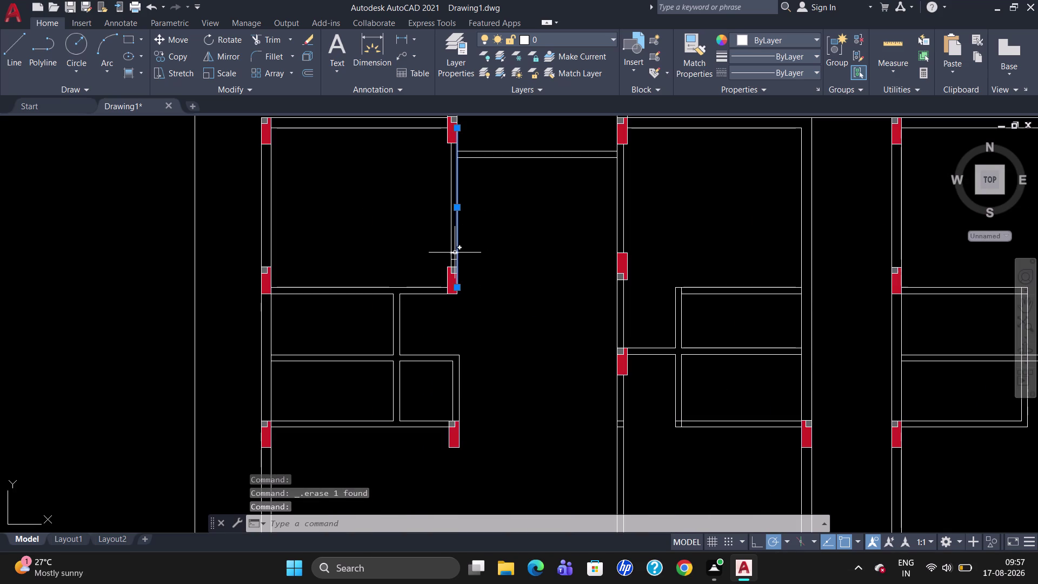
key(Escape)
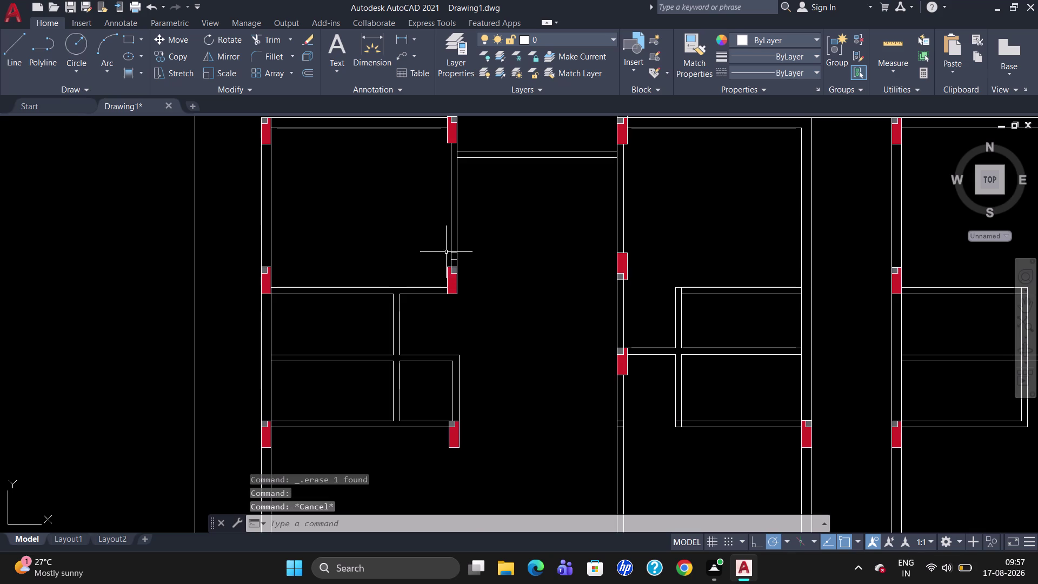
scroll(up, 3)
click(462, 250)
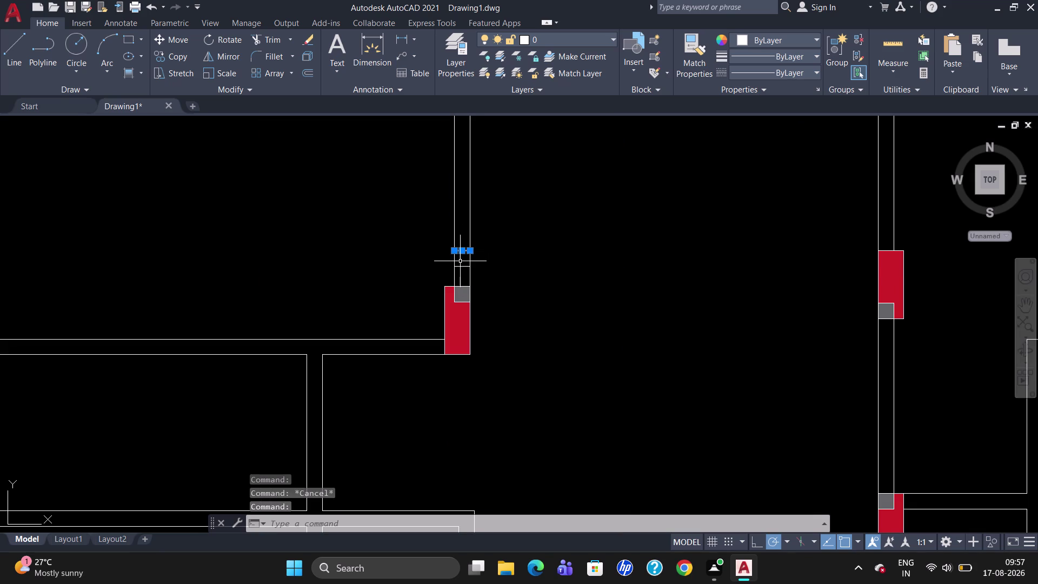
click(461, 267)
key(Delete)
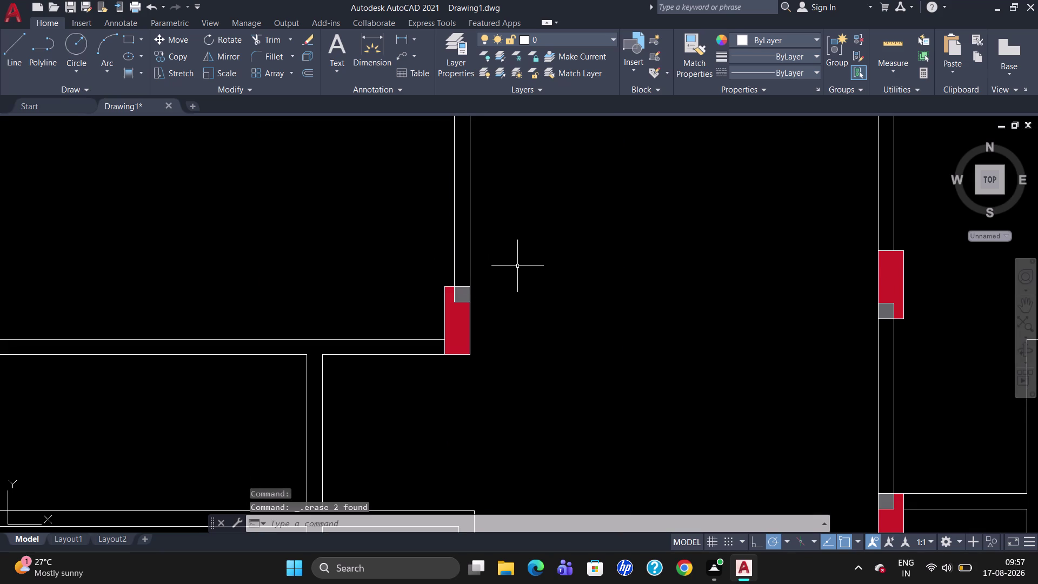
scroll(down, 3)
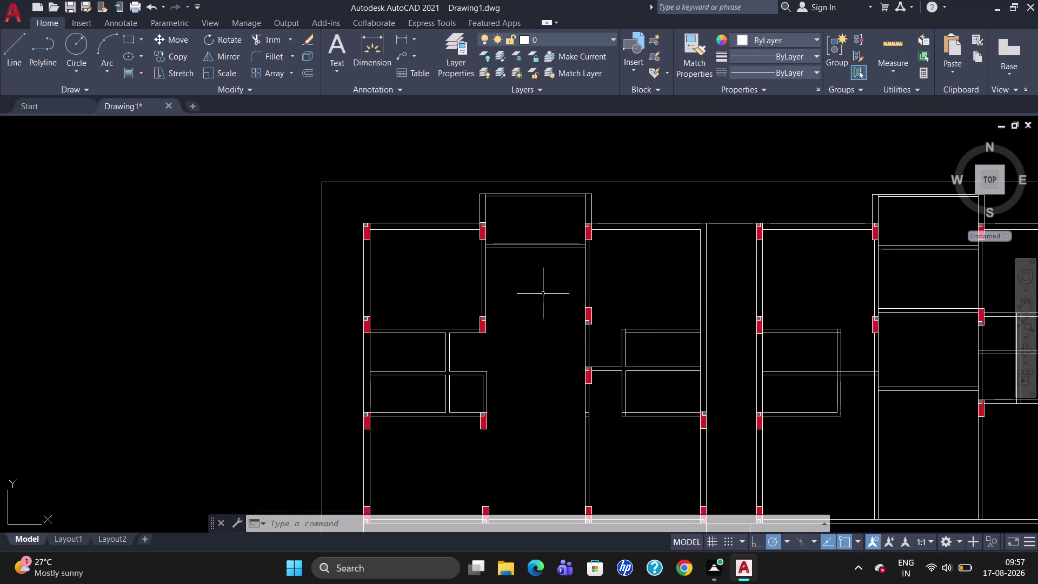
scroll(down, 3)
scroll(down, 3)
scroll(up, 3)
scroll(up, 3)
scroll(down, 3)
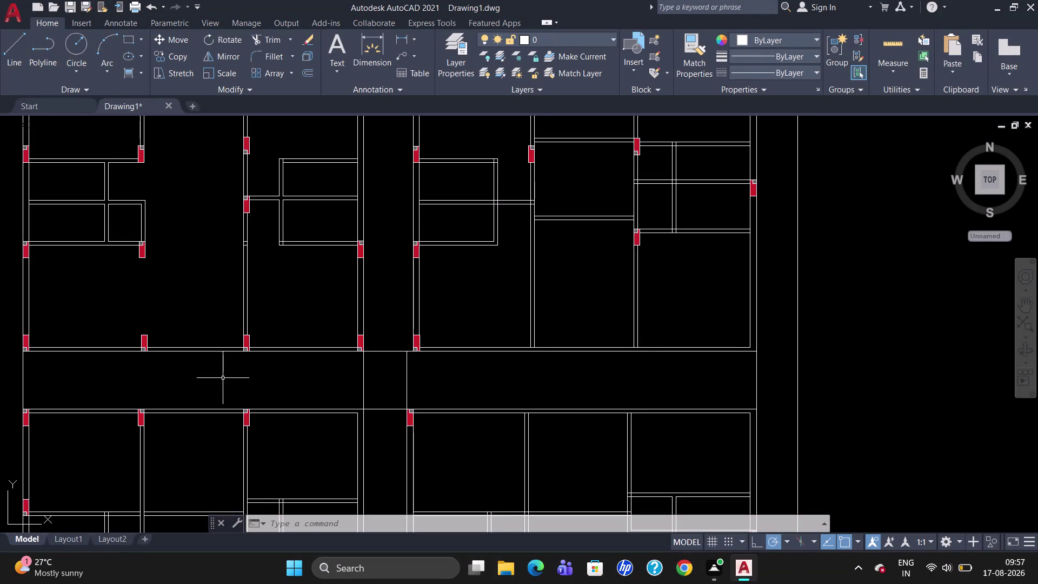
scroll(down, 3)
scroll(up, 3)
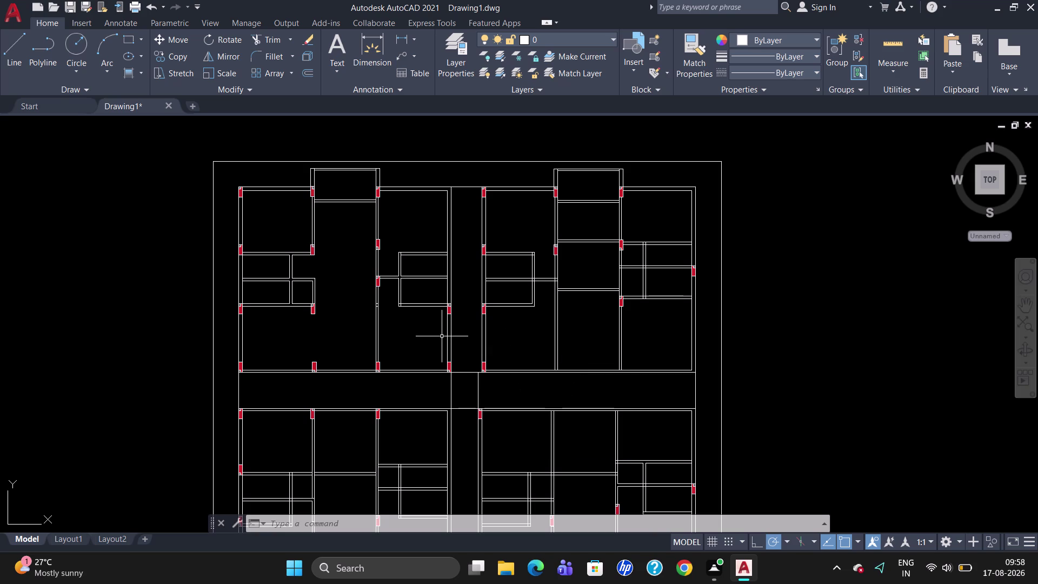
click(312, 311)
text(CO)
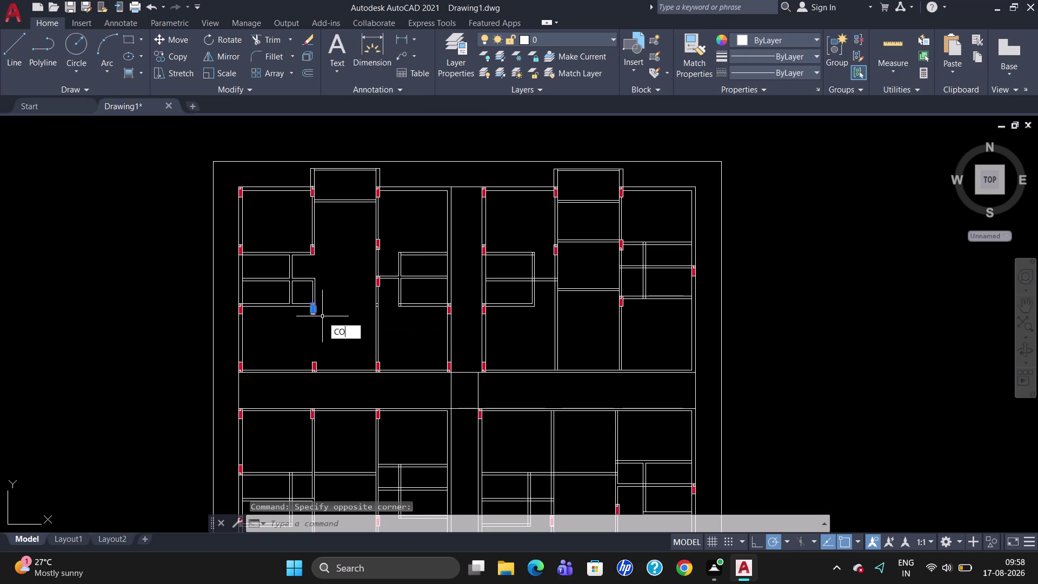
key(Return)
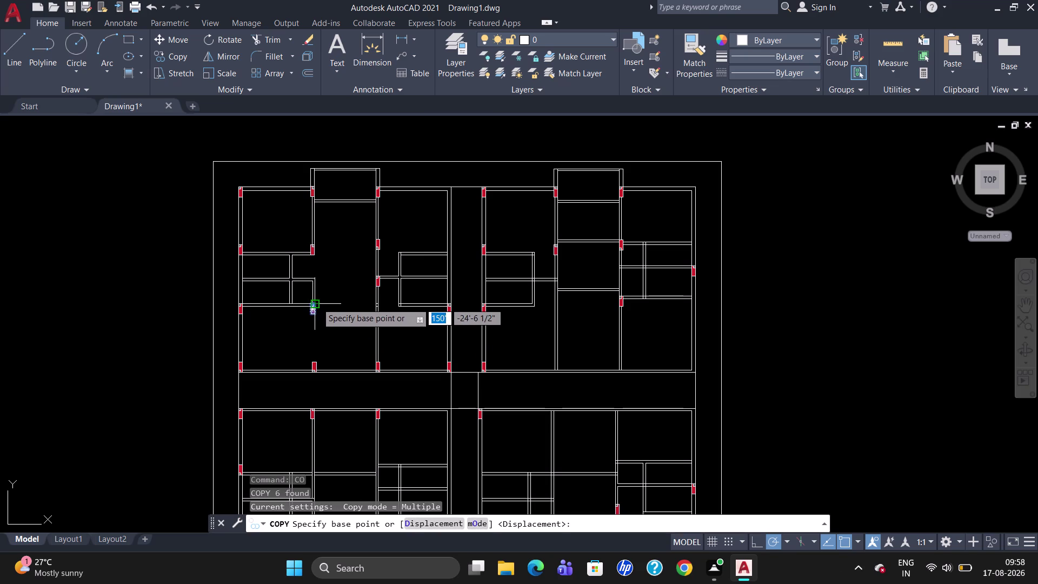
click(318, 301)
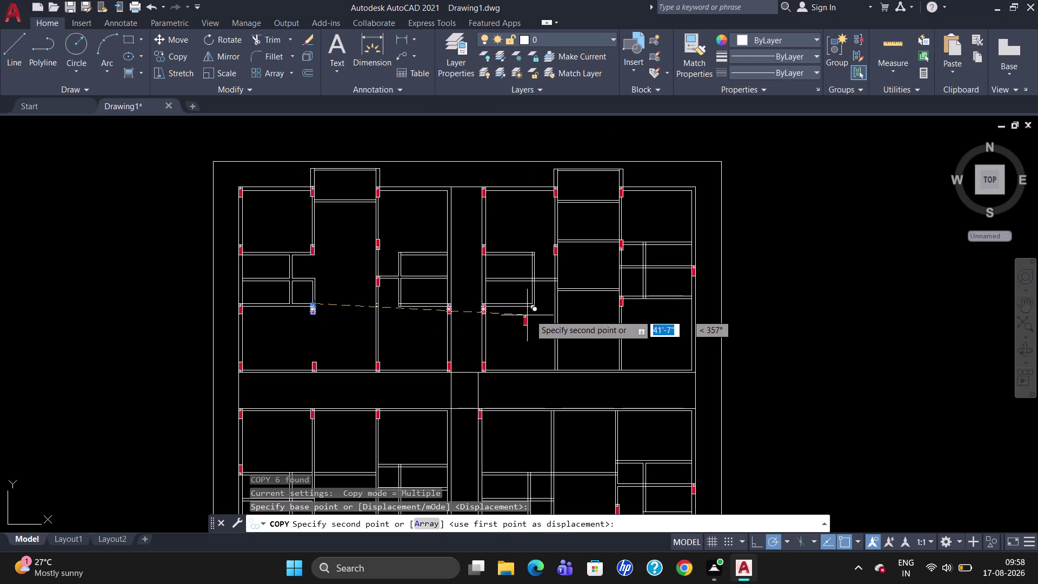
scroll(up, 3)
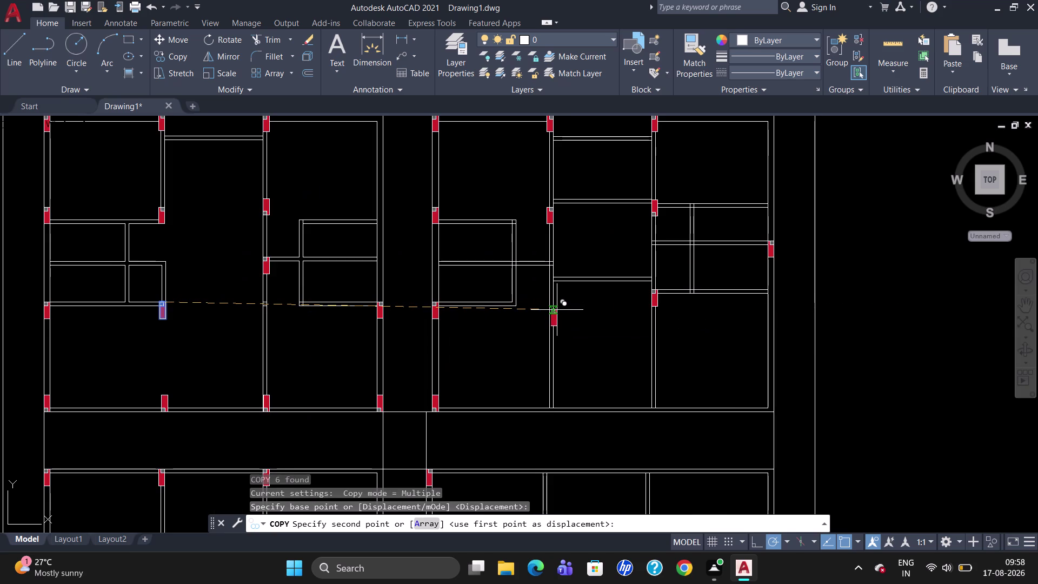
scroll(up, 3)
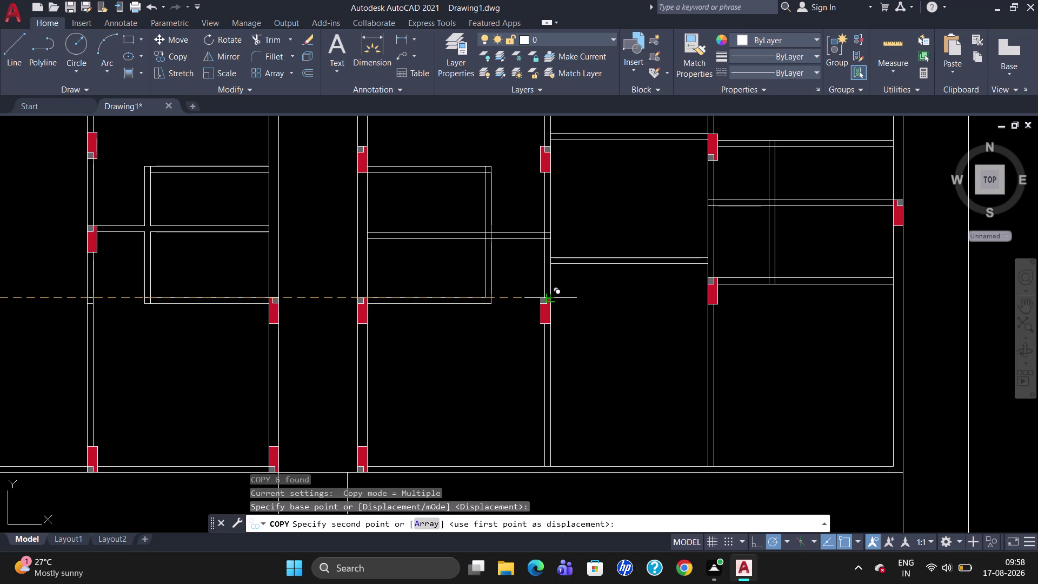
key(Escape)
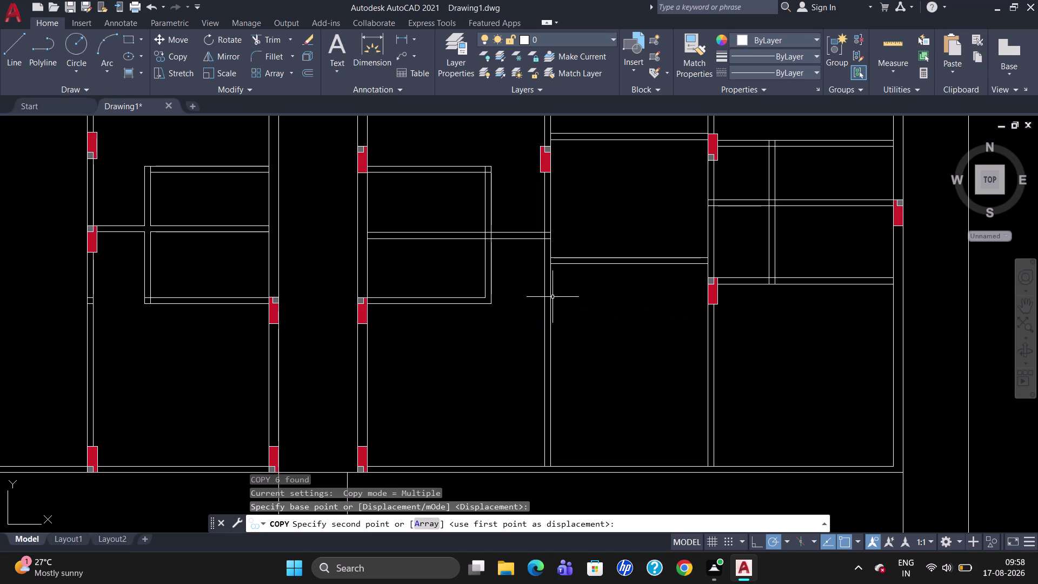
scroll(down, 3)
scroll(up, 3)
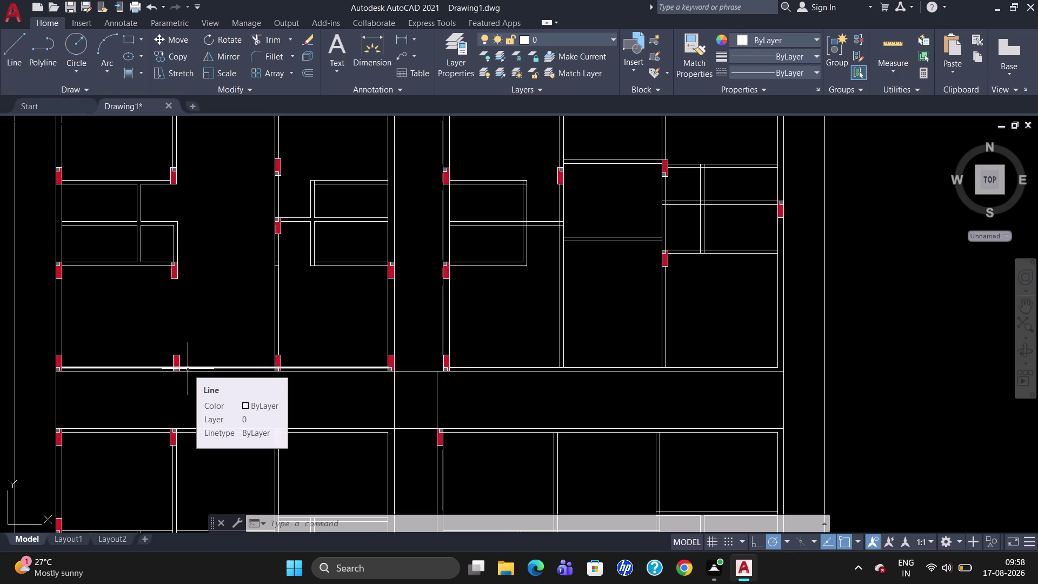
scroll(down, 3)
scroll(up, 3)
scroll(down, 3)
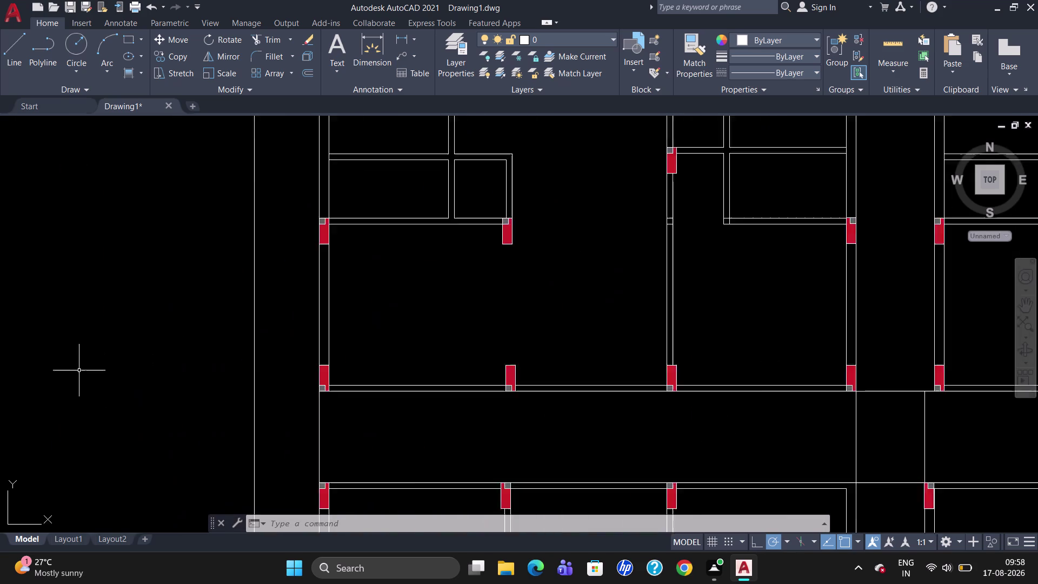
scroll(down, 3)
scroll(up, 3)
scroll(down, 3)
scroll(up, 3)
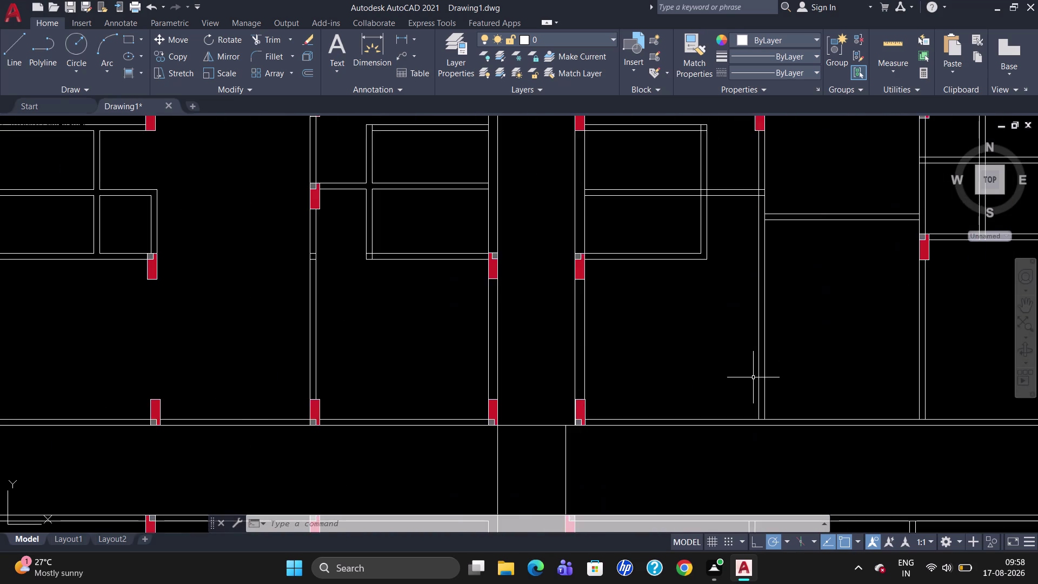
scroll(down, 3)
scroll(up, 3)
scroll(up, 3)
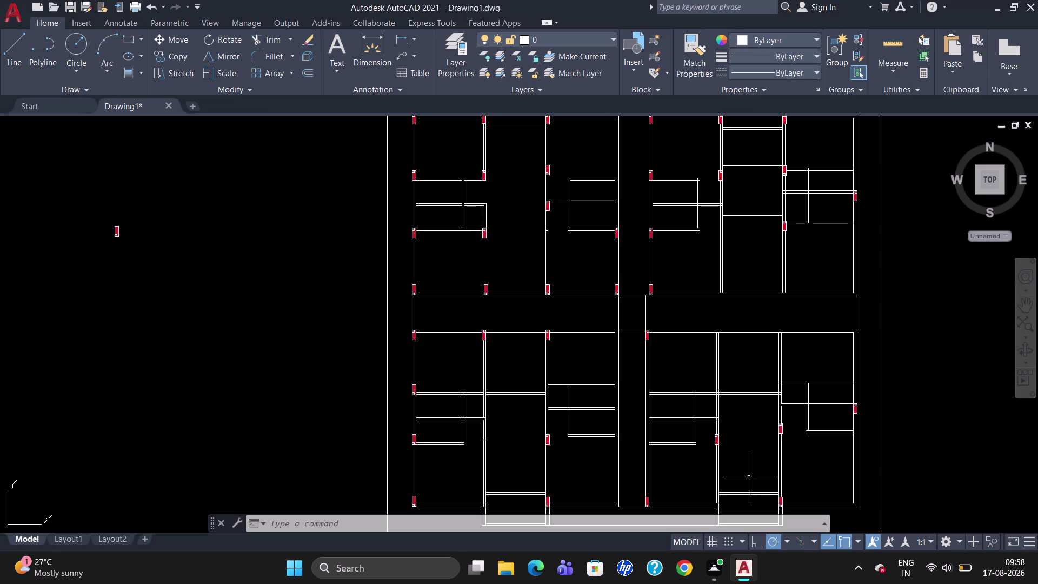
scroll(down, 3)
scroll(up, 3)
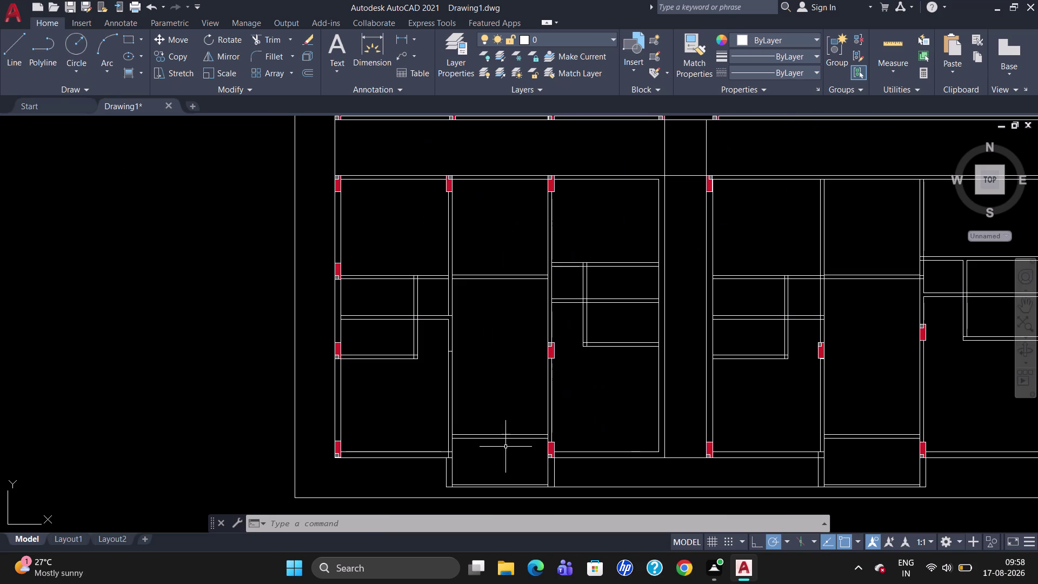
scroll(down, 3)
drag(151, 221, 100, 172)
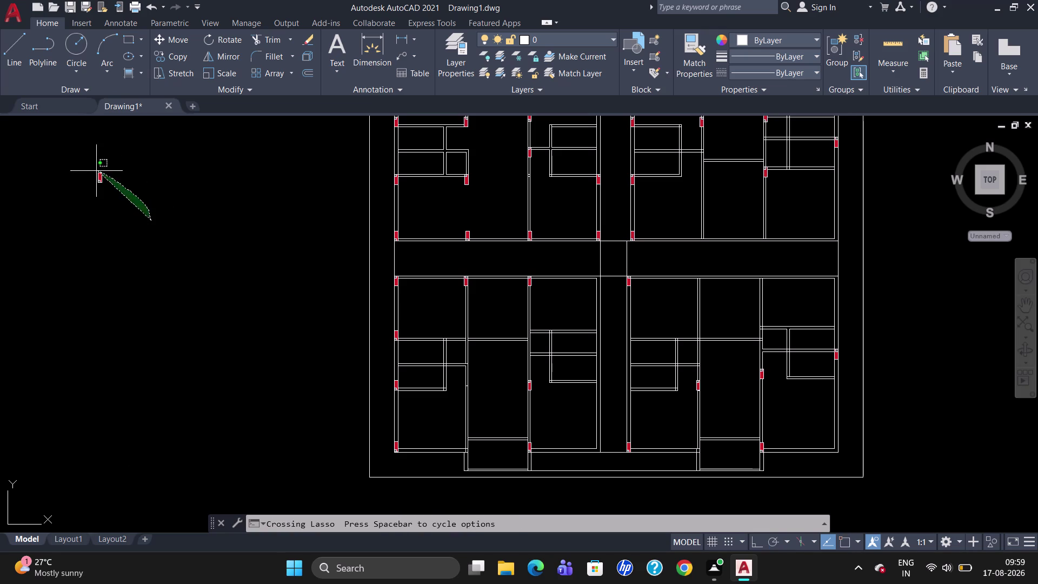
drag(100, 172, 55, 195)
text(CO)
key(Return)
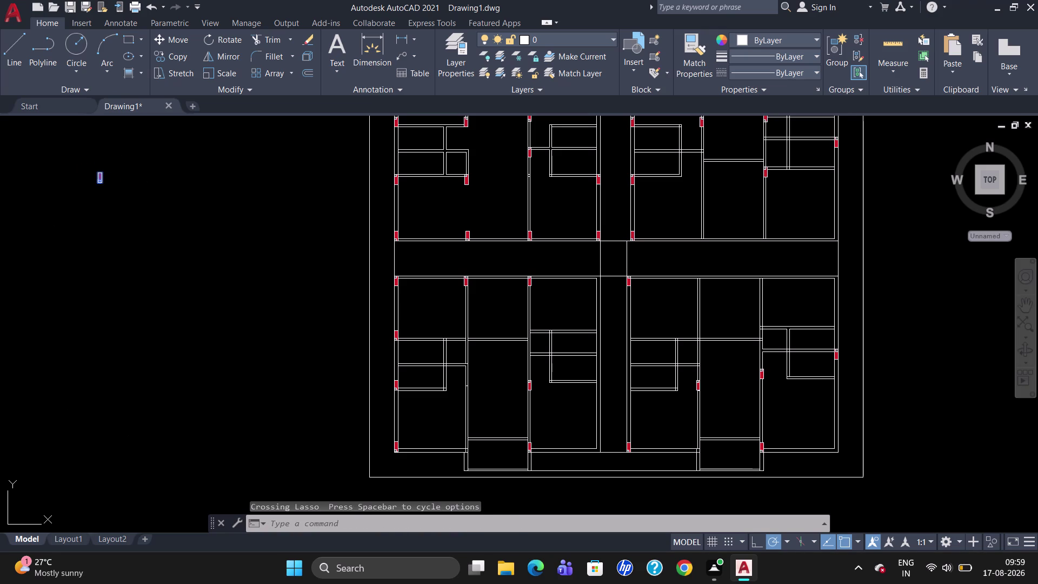
click(105, 168)
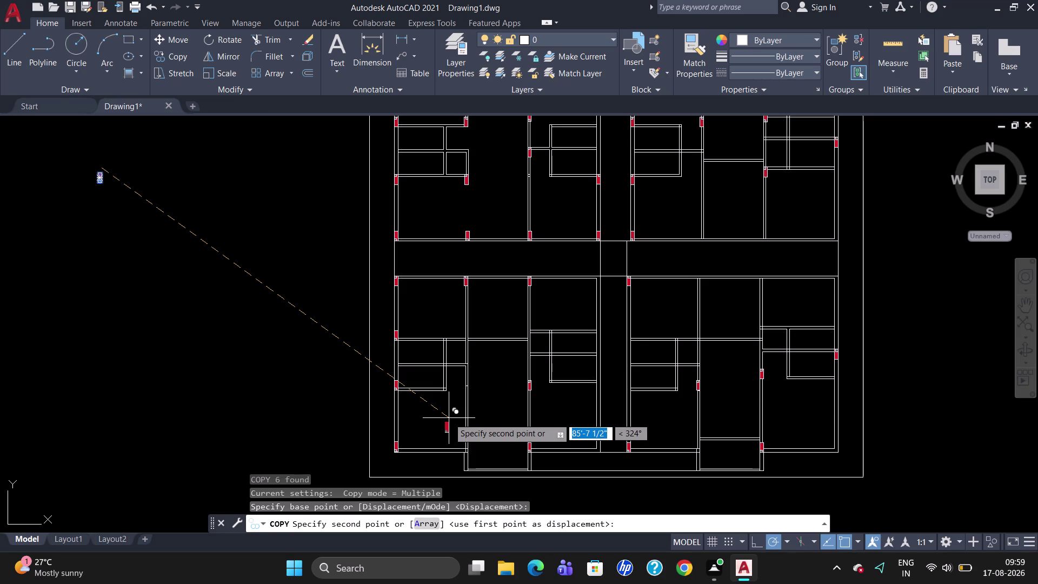
scroll(up, 3)
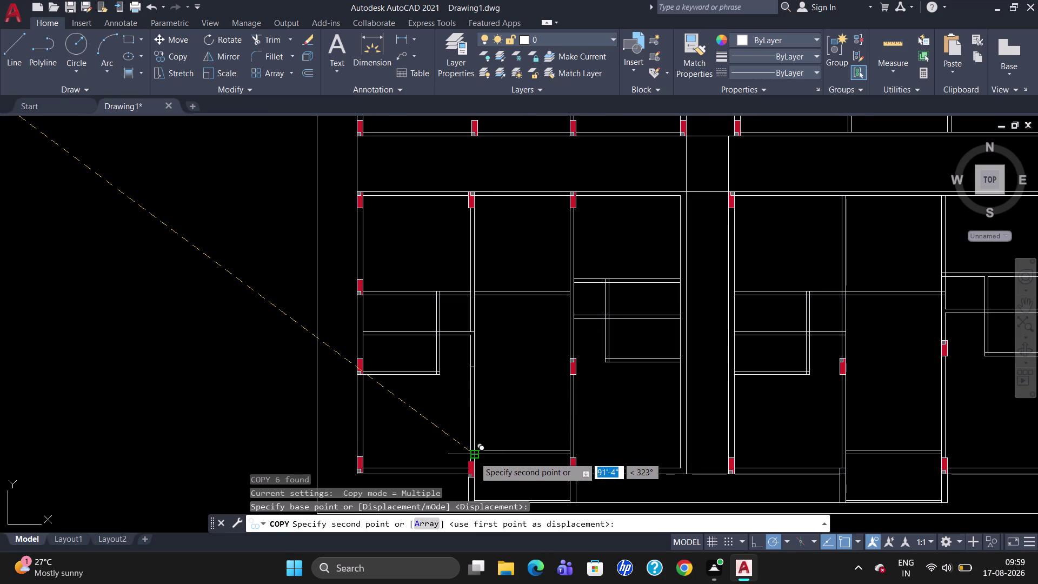
scroll(up, 3)
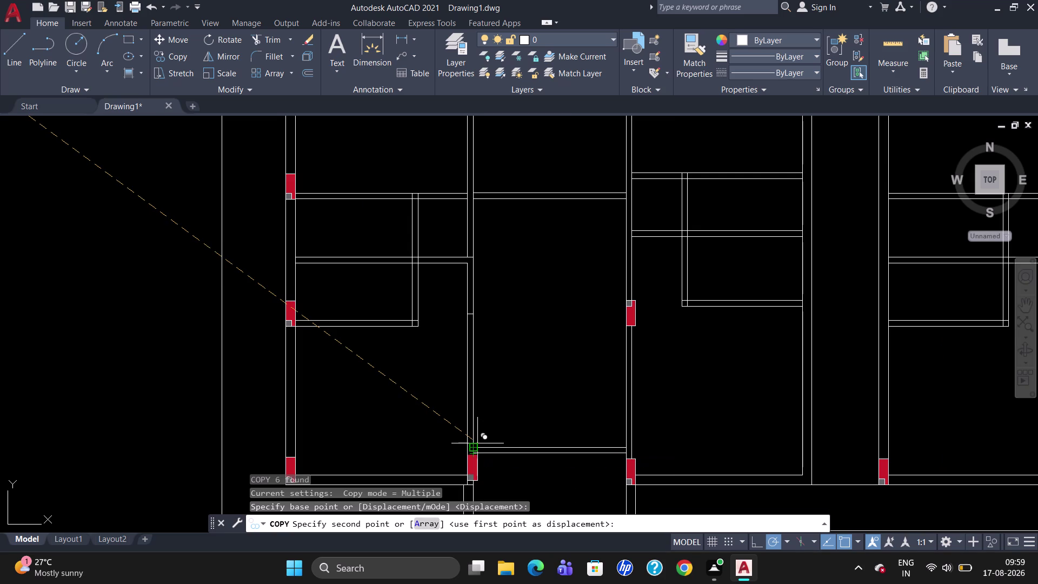
key(Escape)
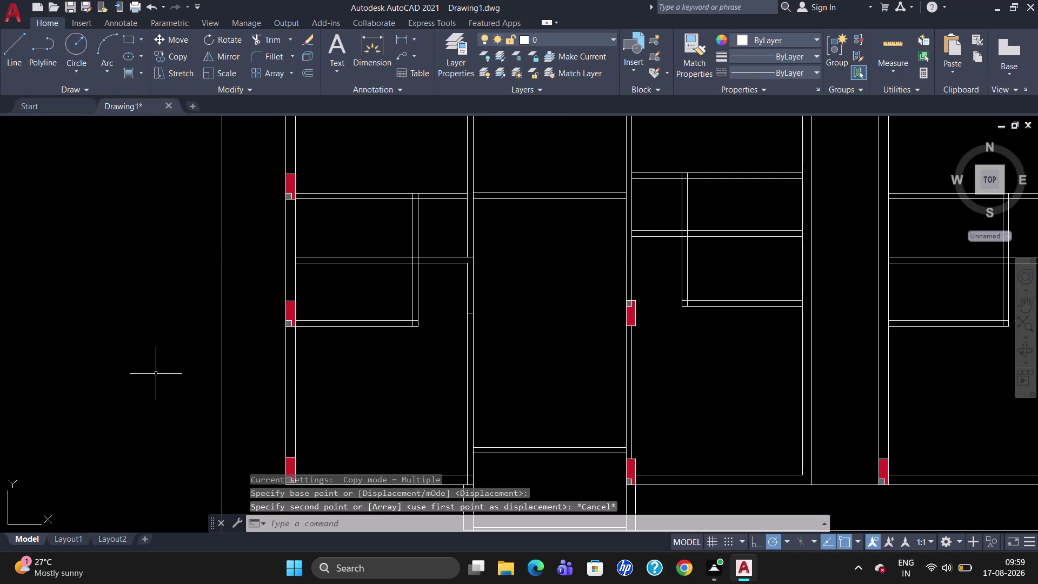
scroll(down, 3)
scroll(down, 3)
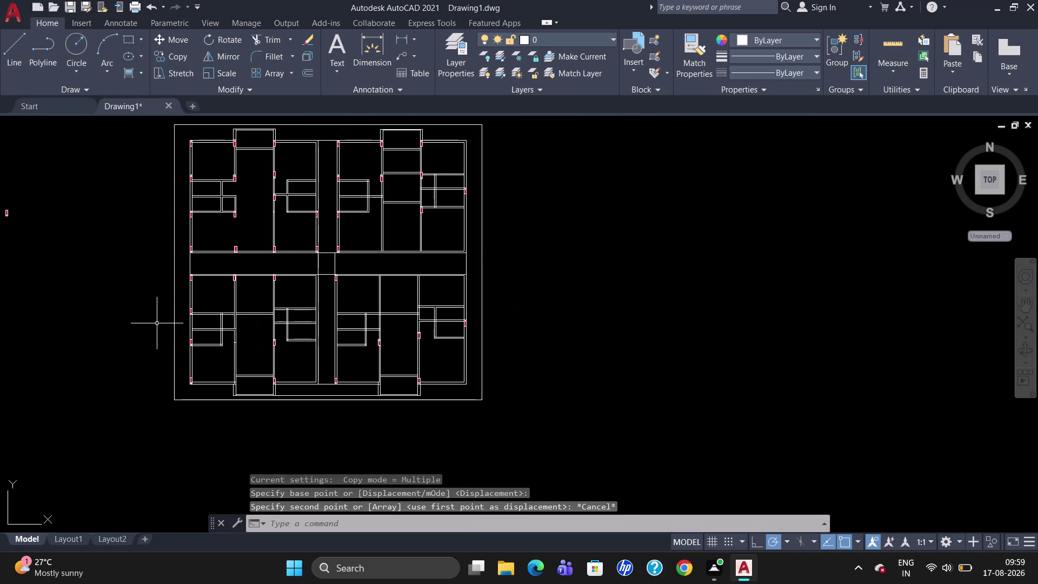
Zoom to the spare column beside the plan and window-select it.
scroll(up, 3)
scroll(down, 3)
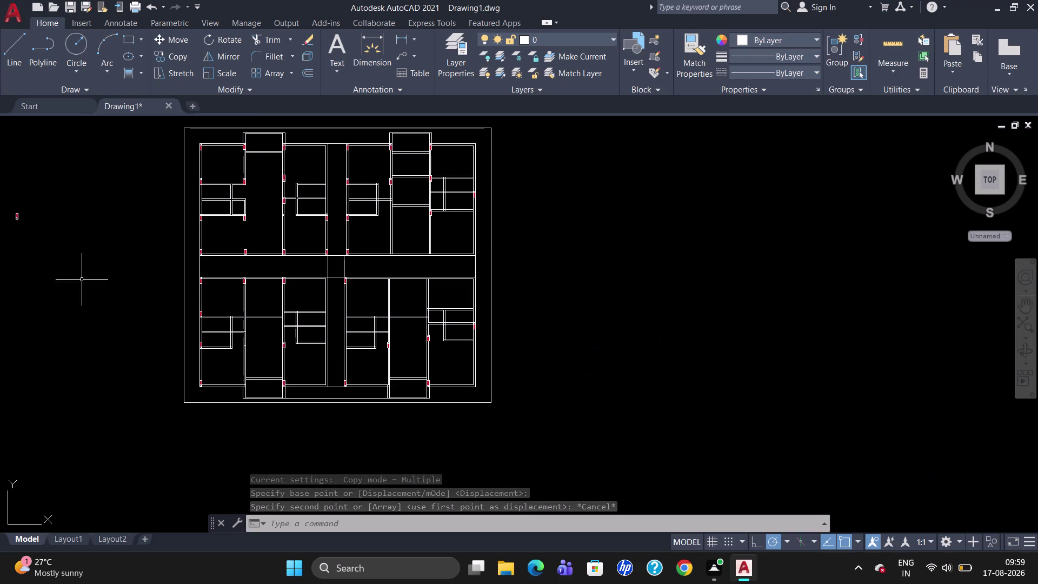
scroll(up, 3)
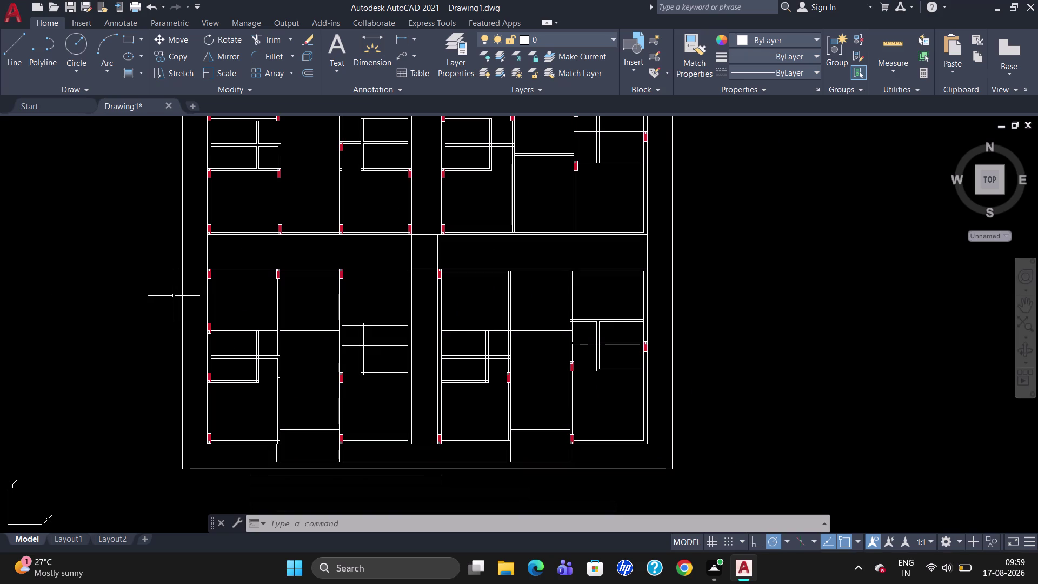
scroll(down, 3)
scroll(up, 3)
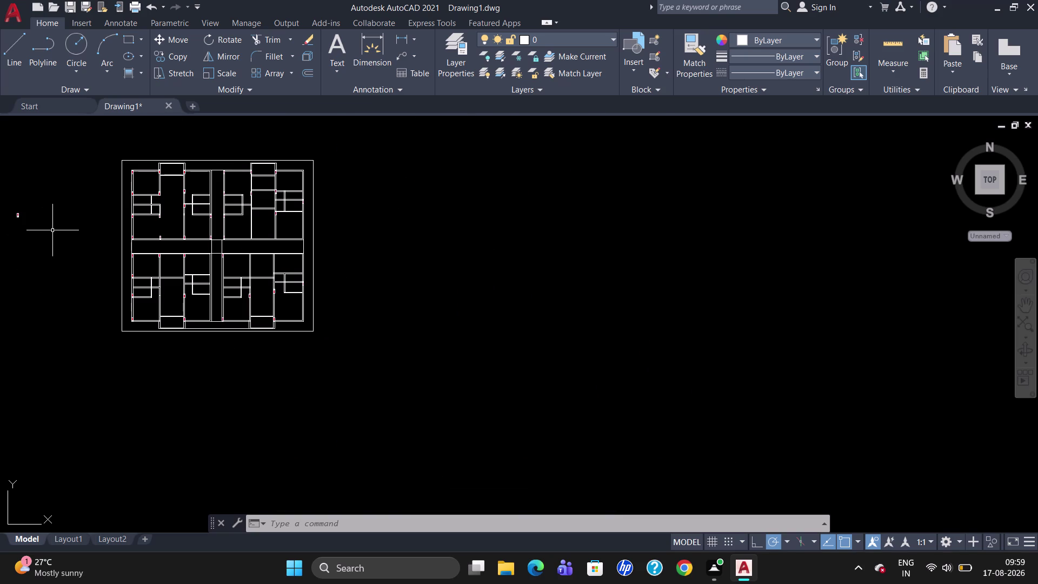
scroll(down, 3)
scroll(up, 3)
drag(163, 199, 164, 191)
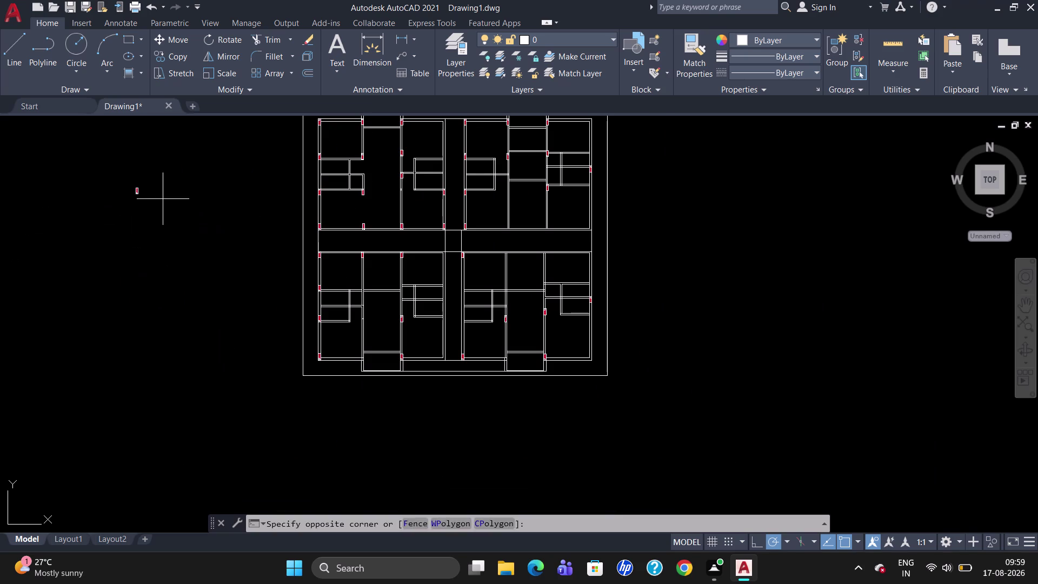
drag(163, 191, 103, 227)
Rotate the spare column 90° about its corner so it lies horizontally.
text(RO)
key(Return)
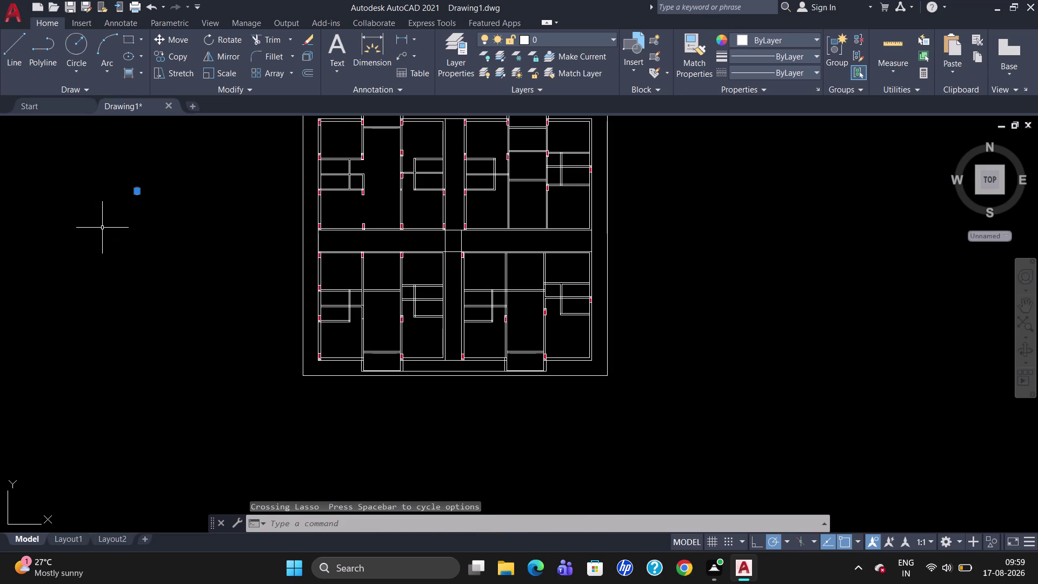
click(139, 182)
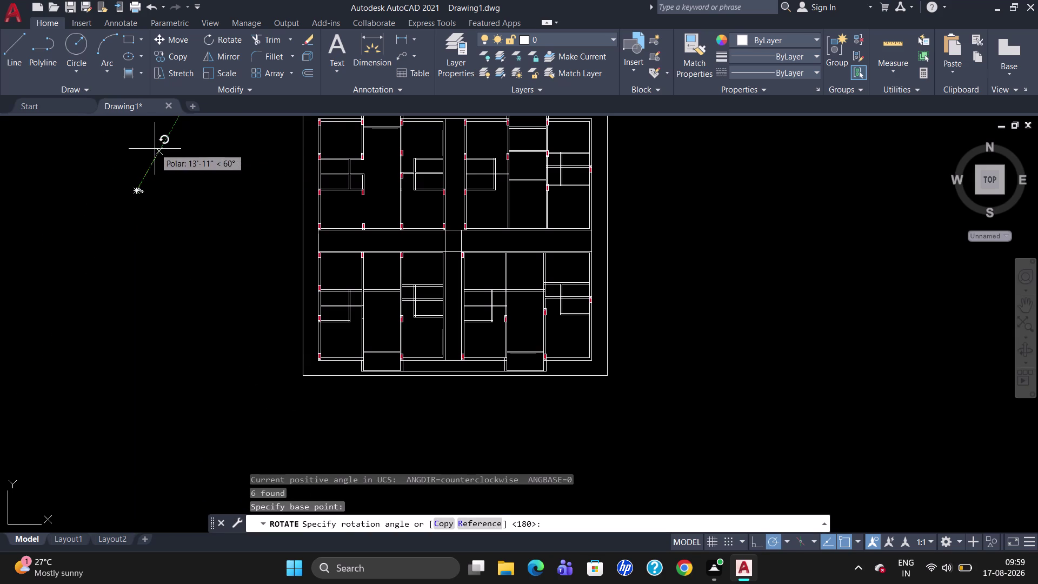
click(142, 158)
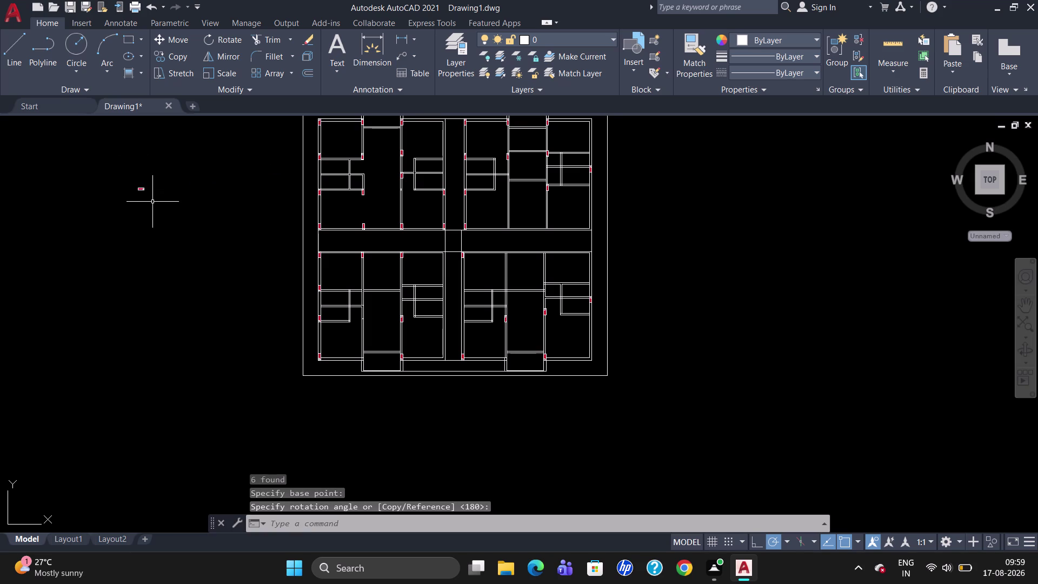
scroll(up, 3)
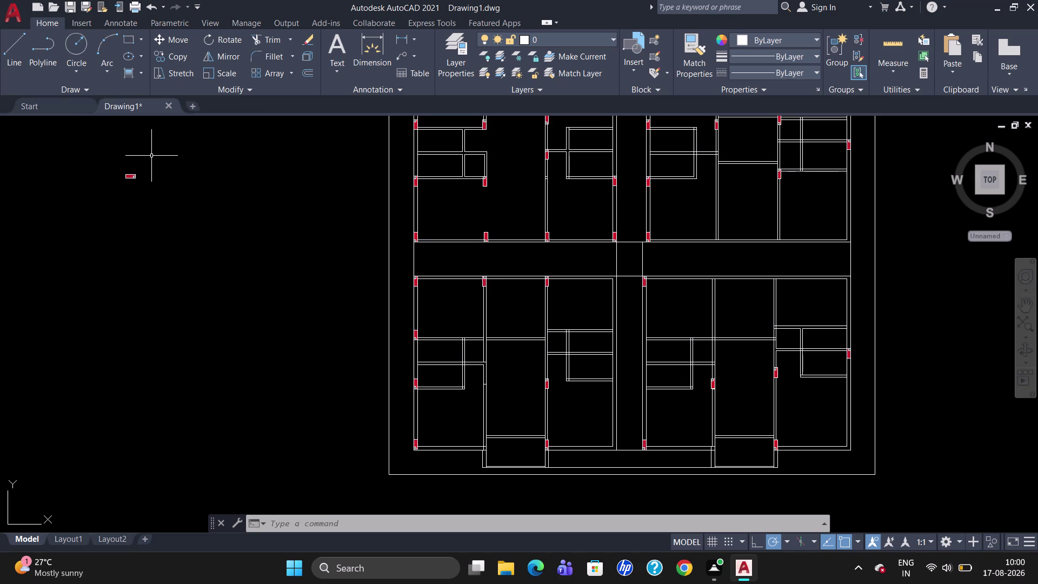
Mirror the spare column block, erasing the original.
text(MI)
key(Return)
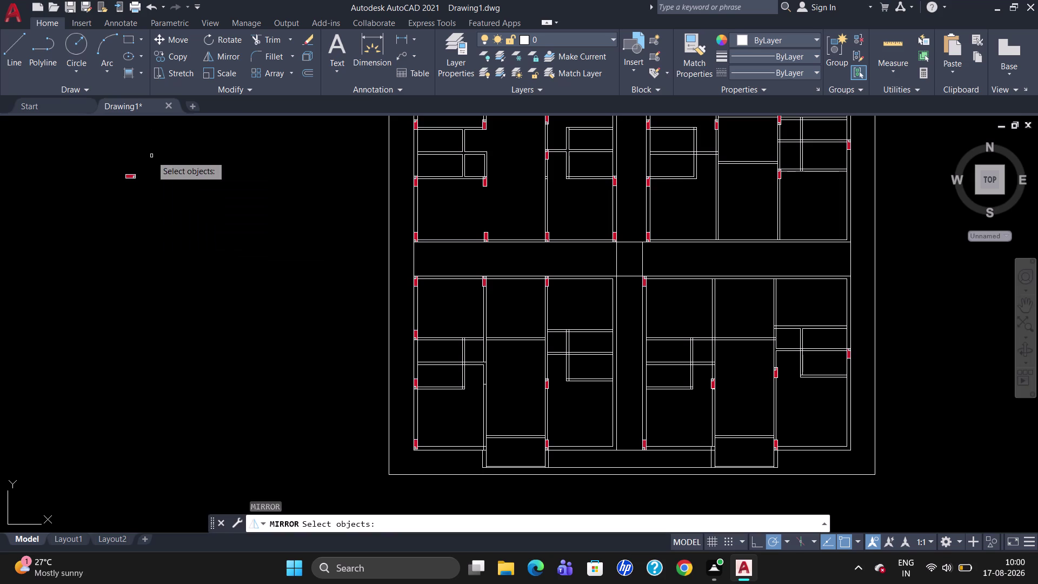
click(132, 176)
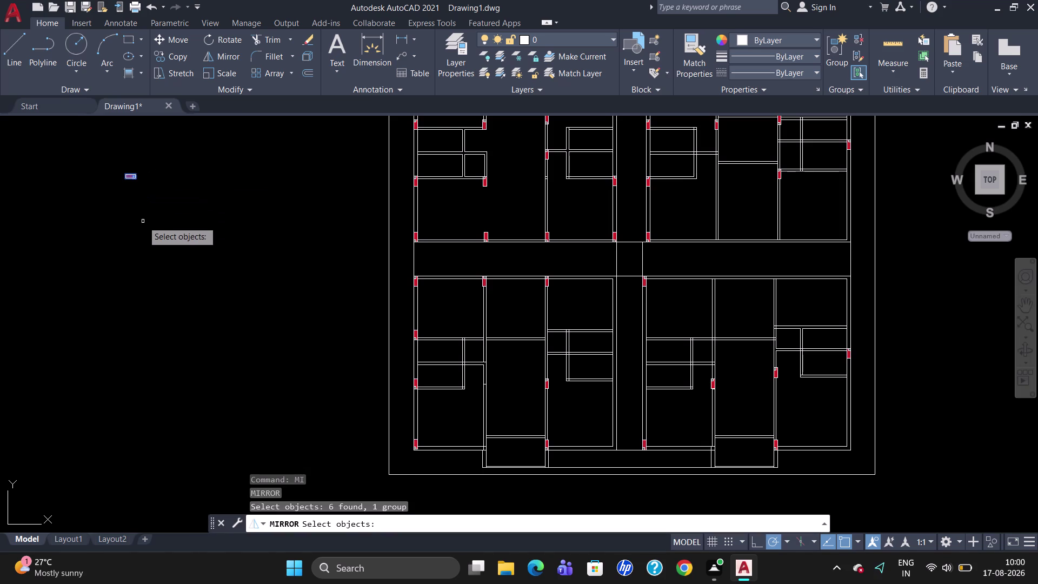
key(Return)
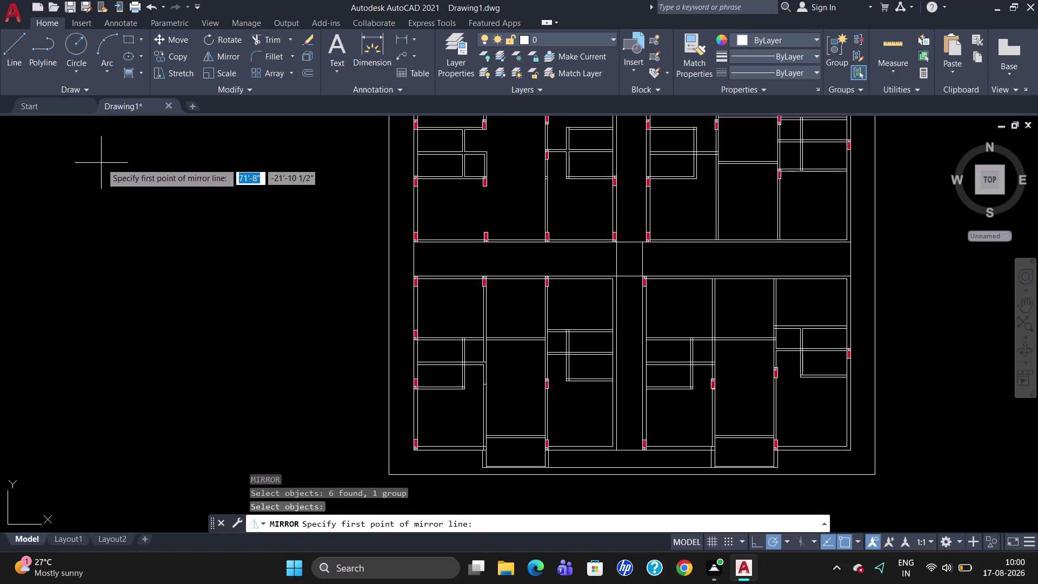
drag(102, 161, 163, 157)
click(163, 157)
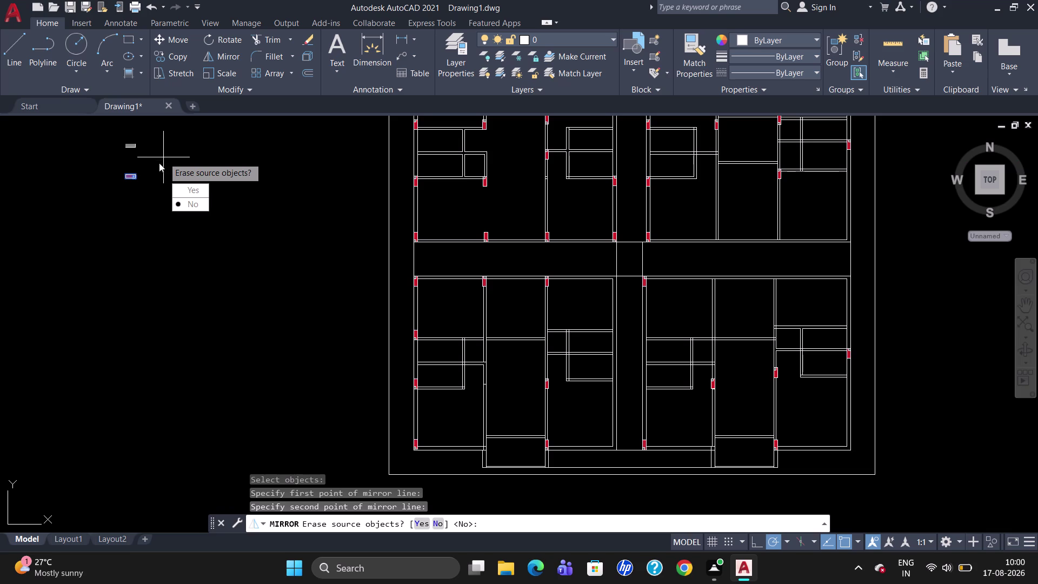
drag(177, 188, 163, 157)
scroll(up, 3)
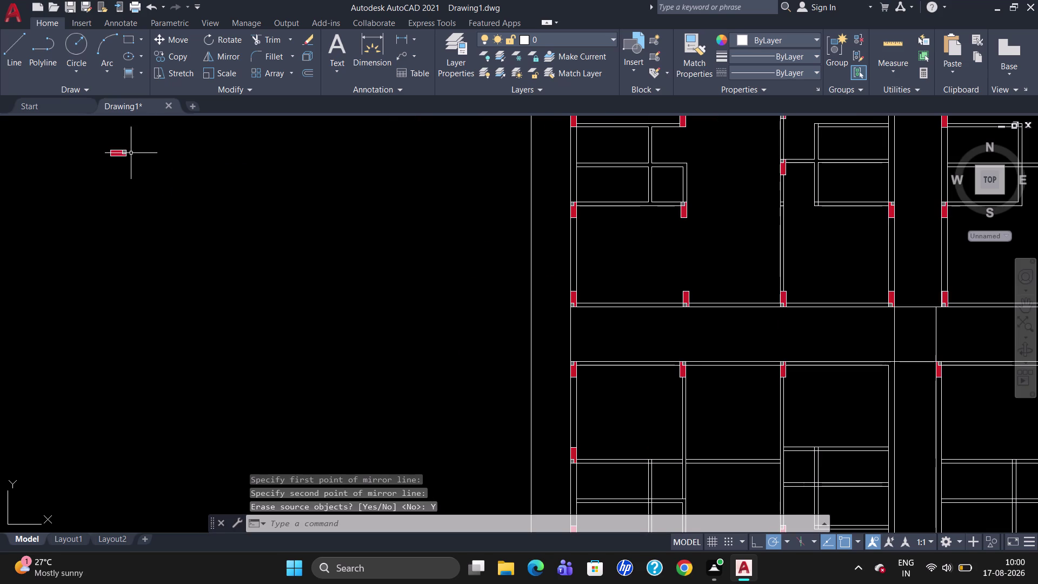
Rotate the mirrored column 90° about its corner so it stands upright.
click(119, 156)
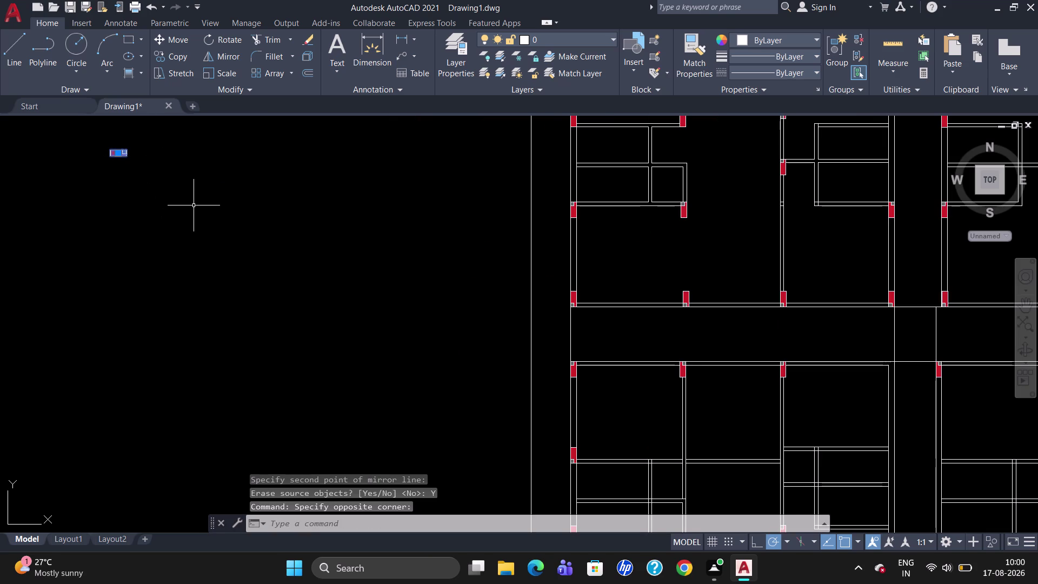
text(RO)
key(Return)
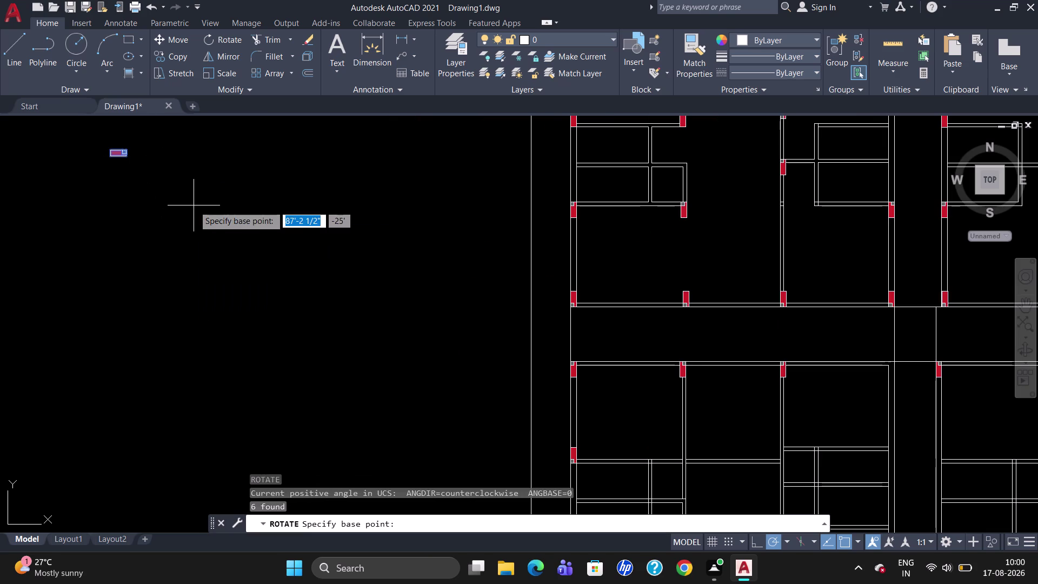
click(127, 160)
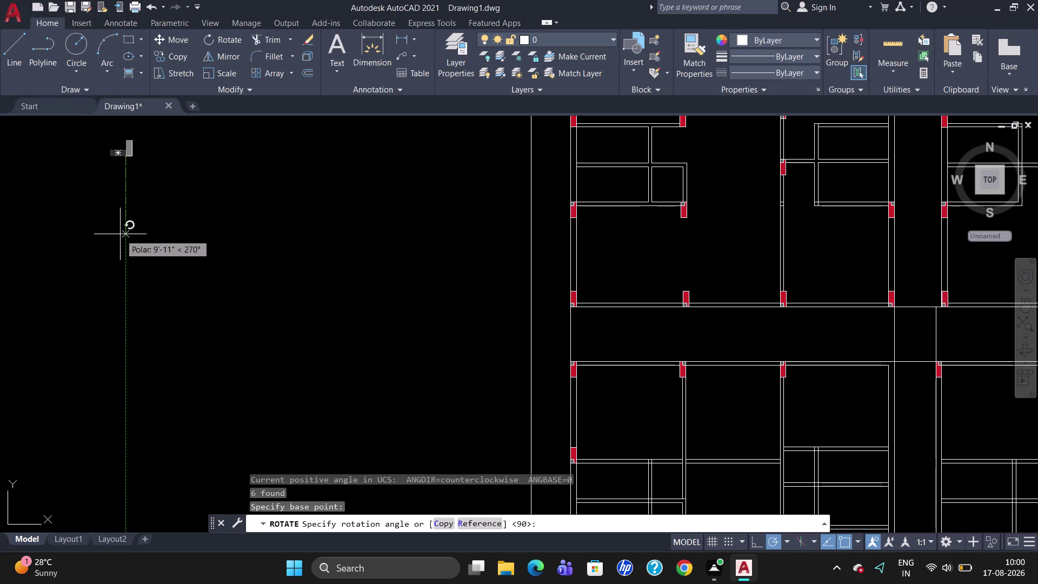
click(121, 234)
drag(164, 156, 76, 171)
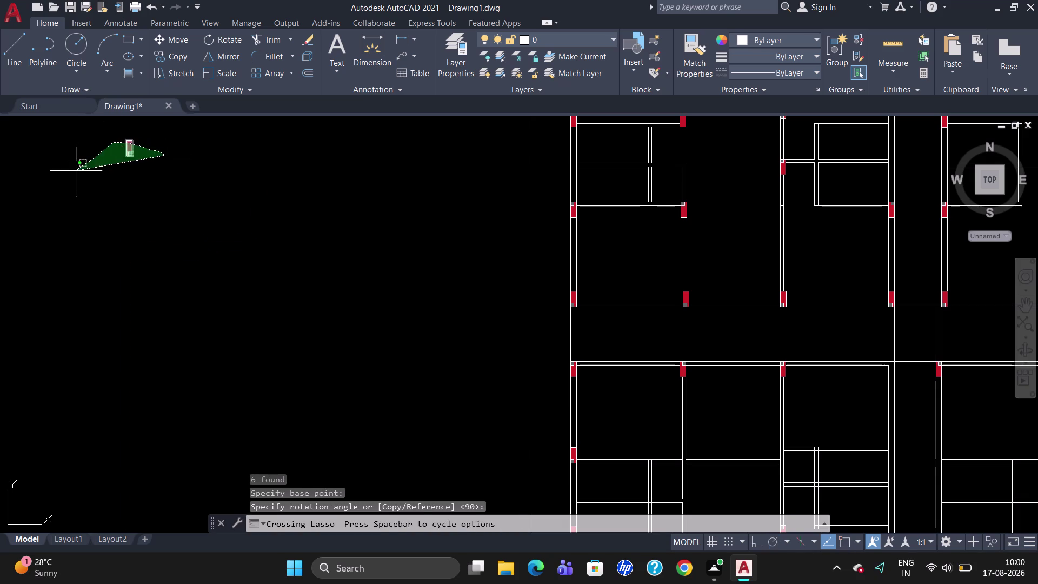
text(CO)
key(Return)
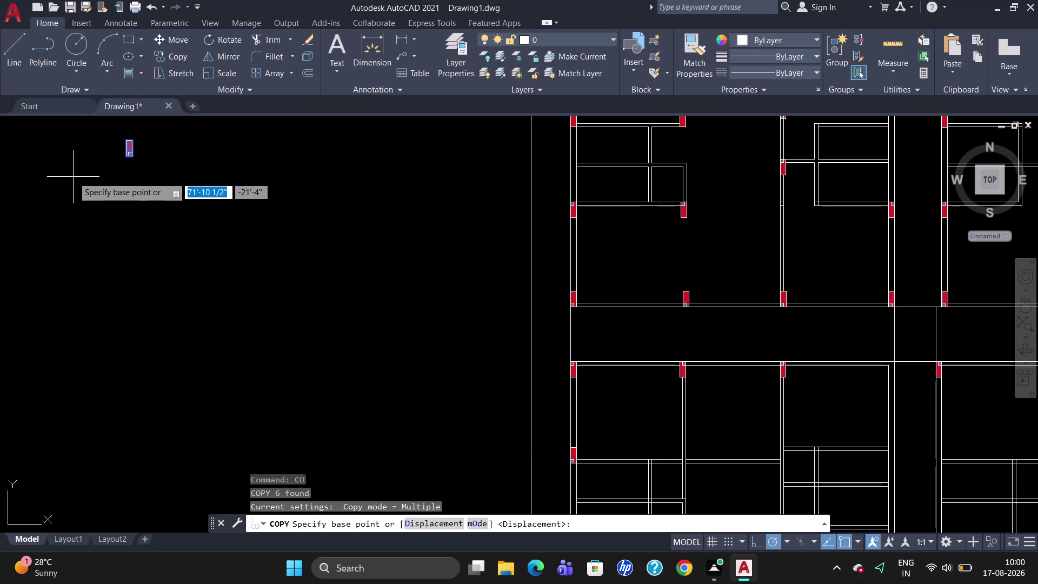
Copy the upright spare column from its corner onto the bottom wall junction.
click(129, 171)
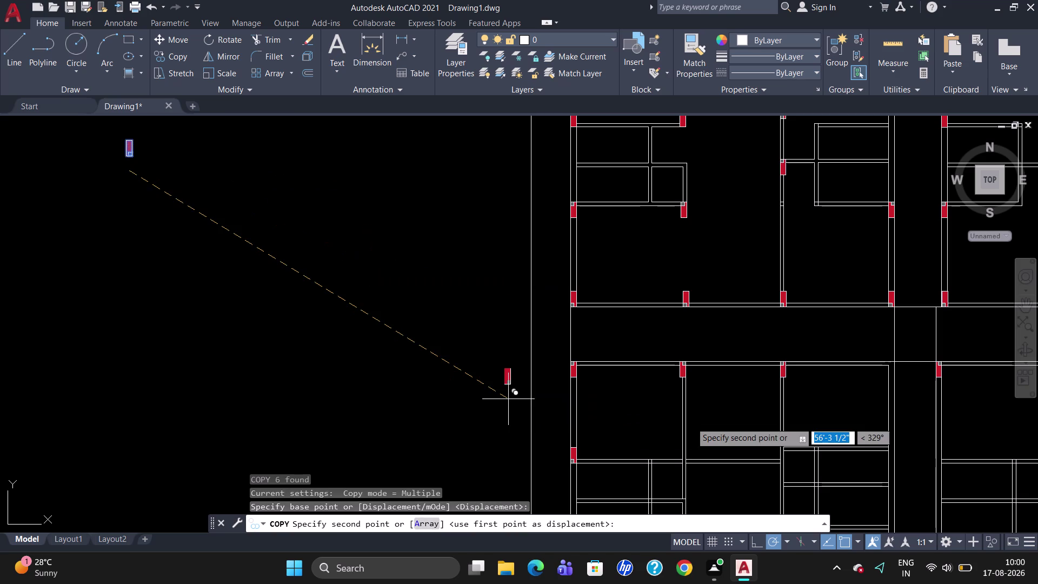
scroll(down, 3)
scroll(up, 3)
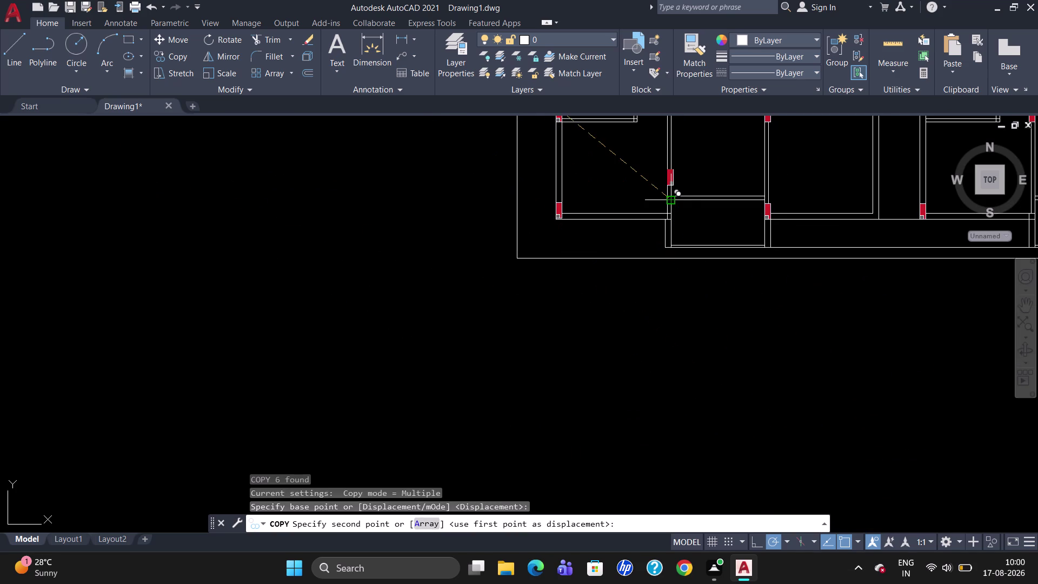
scroll(up, 3)
scroll(up, 3)
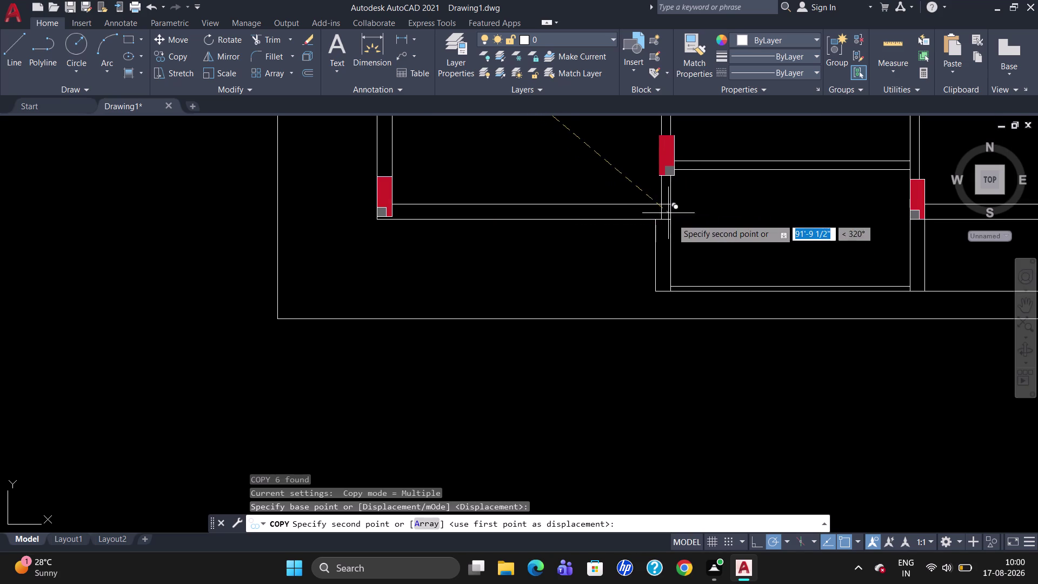
click(673, 228)
key(Escape)
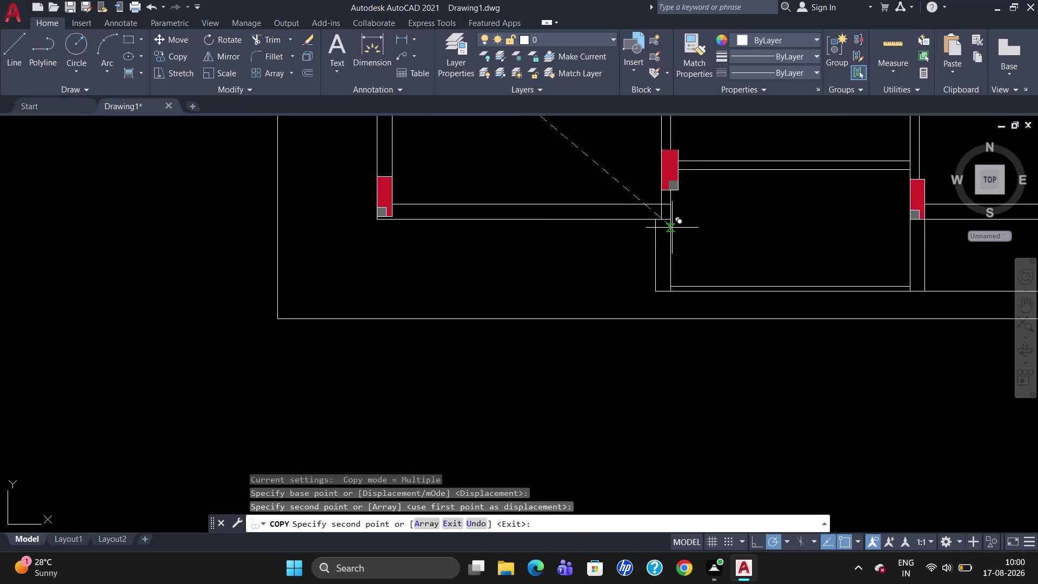
Move the new bottom-wall column down so its corner sits flush in the wall corner.
key(m)
key(Return)
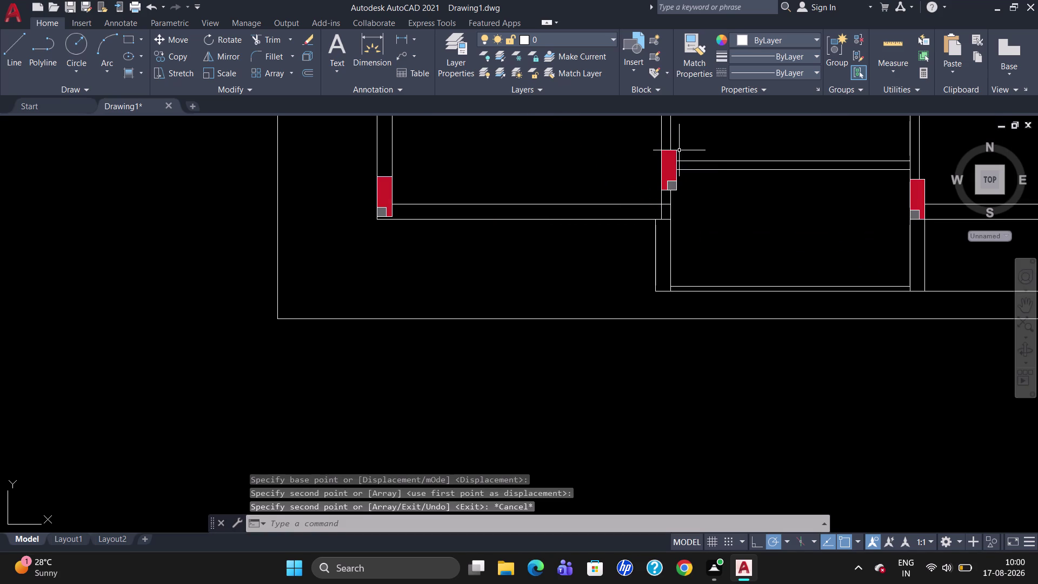
click(671, 179)
key(Return)
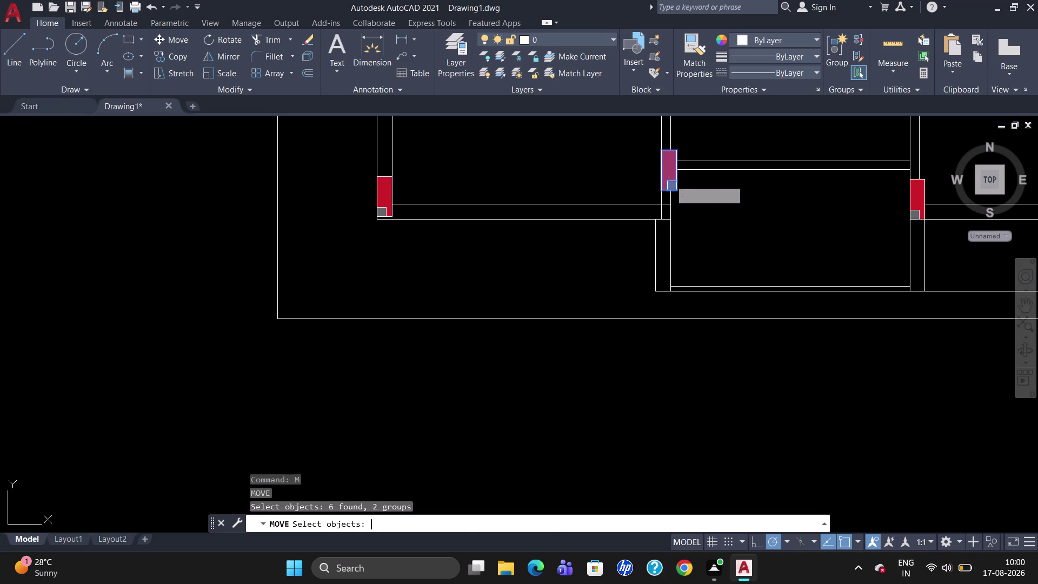
click(679, 191)
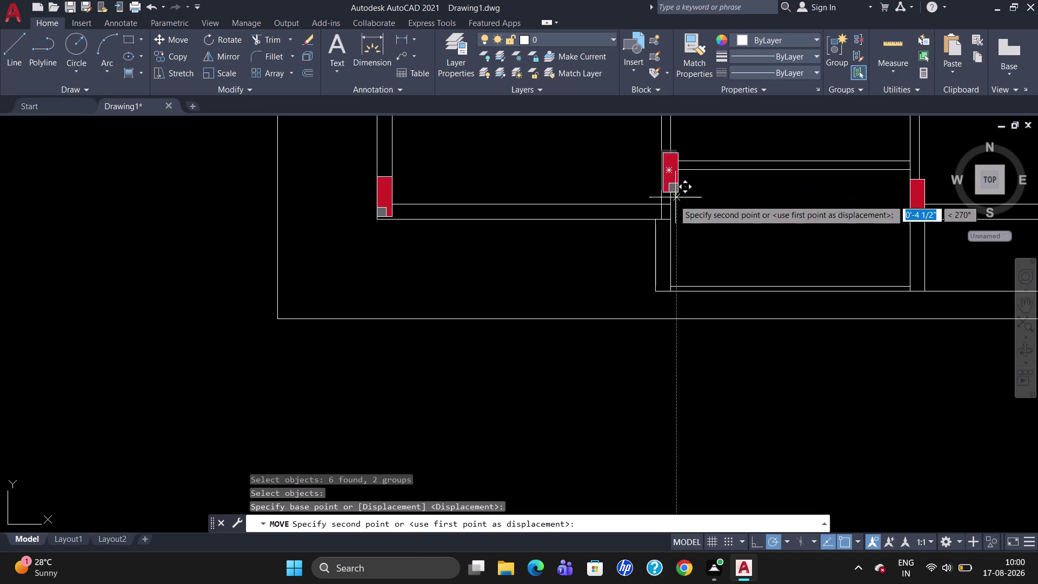
scroll(up, 3)
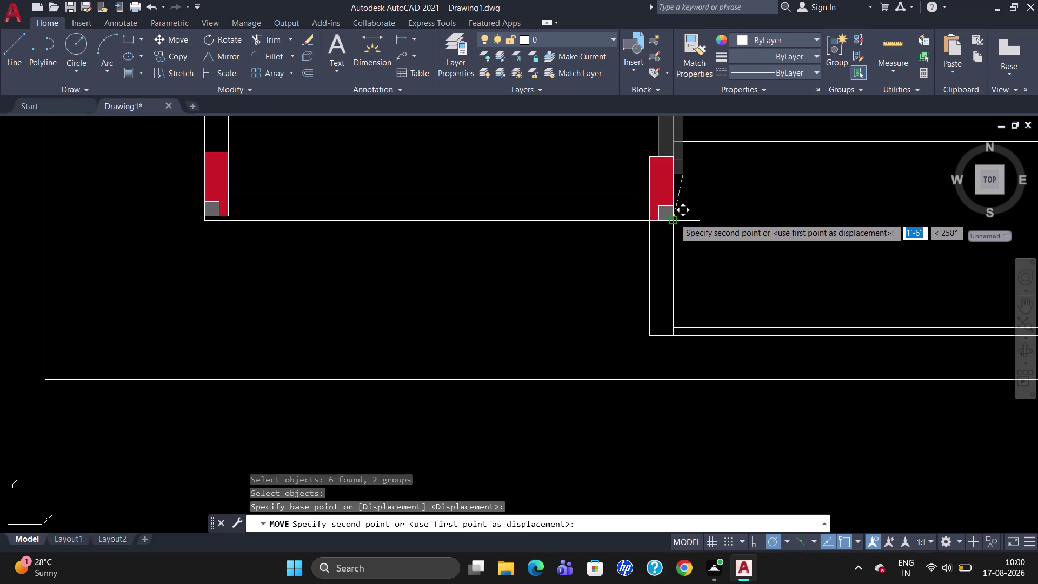
click(674, 217)
scroll(down, 3)
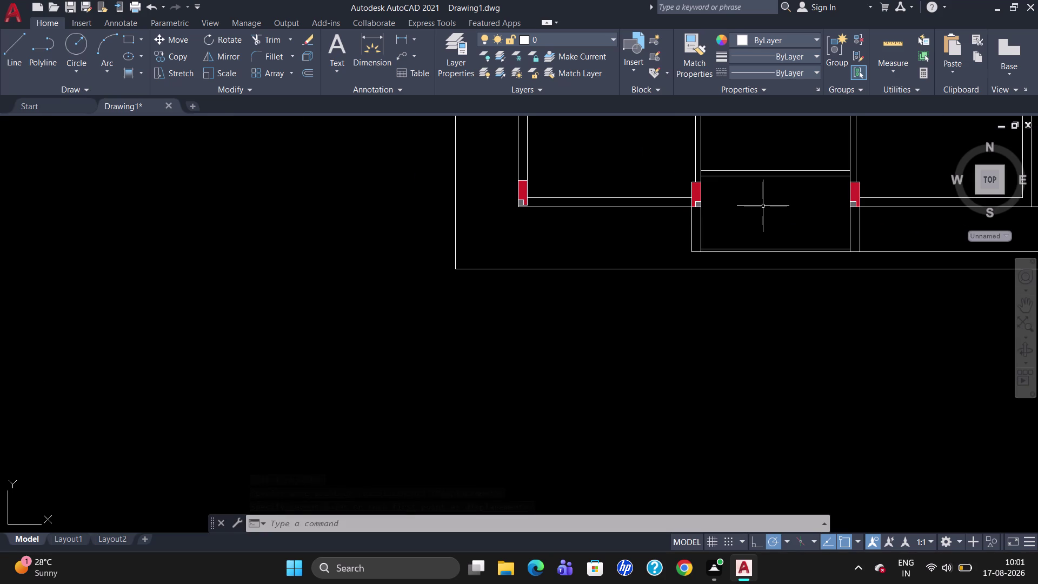
Zoom to the lower wall junction, select its red column, and start the CO copy command.
scroll(down, 3)
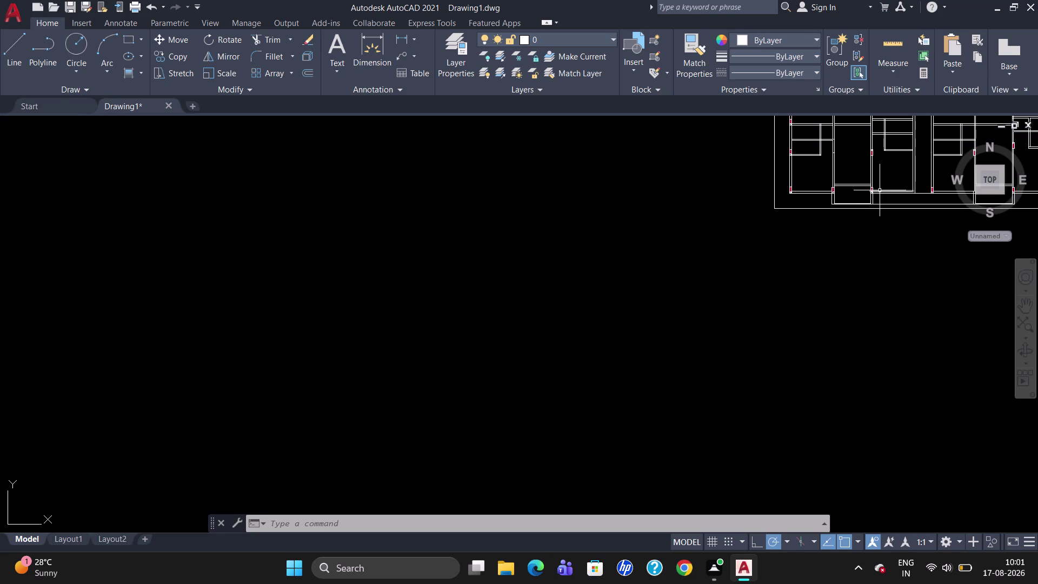
scroll(up, 3)
scroll(down, 3)
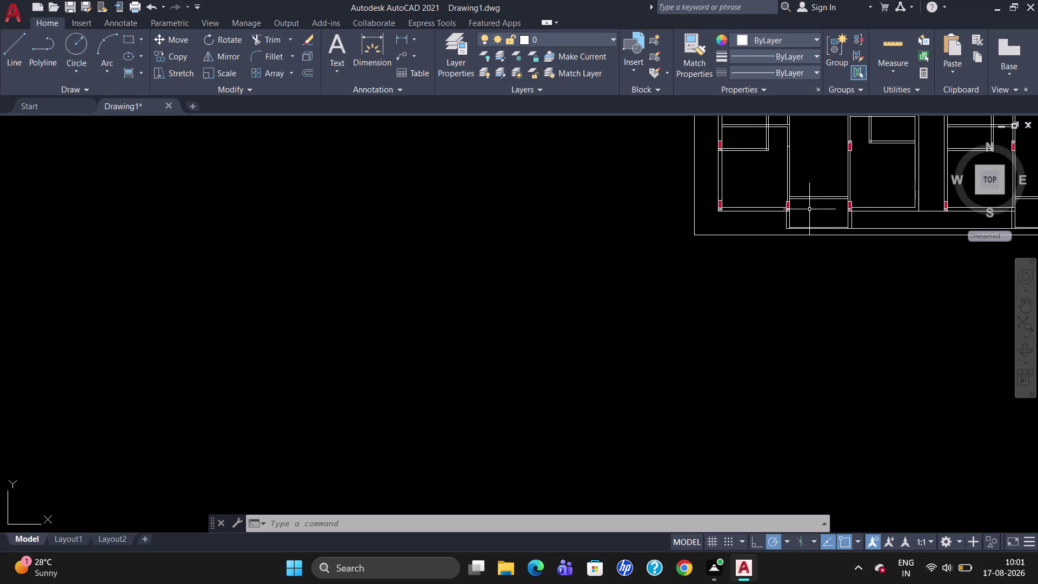
scroll(up, 3)
scroll(down, 3)
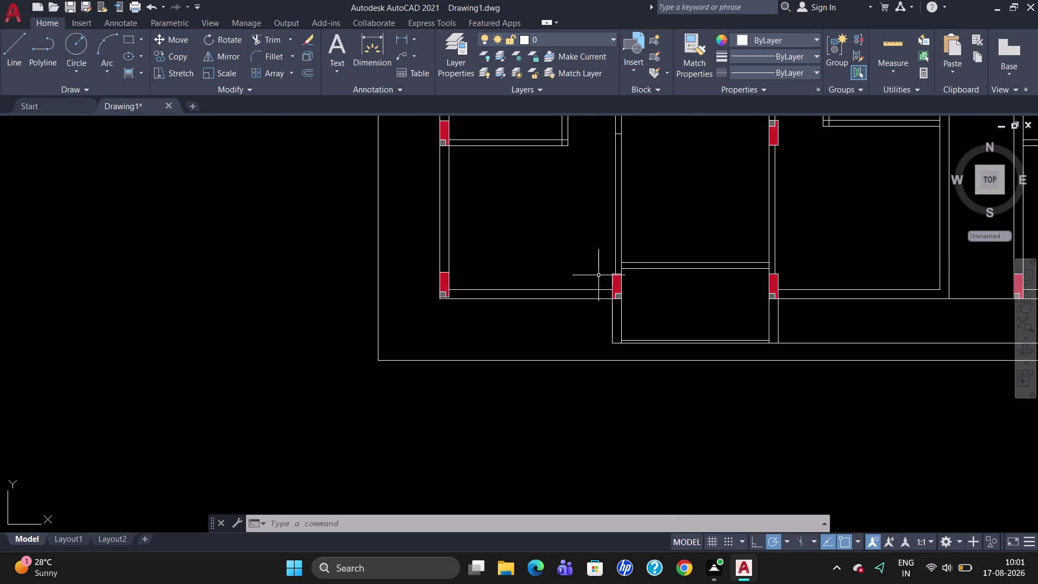
click(617, 285)
text(CO)
key(Return)
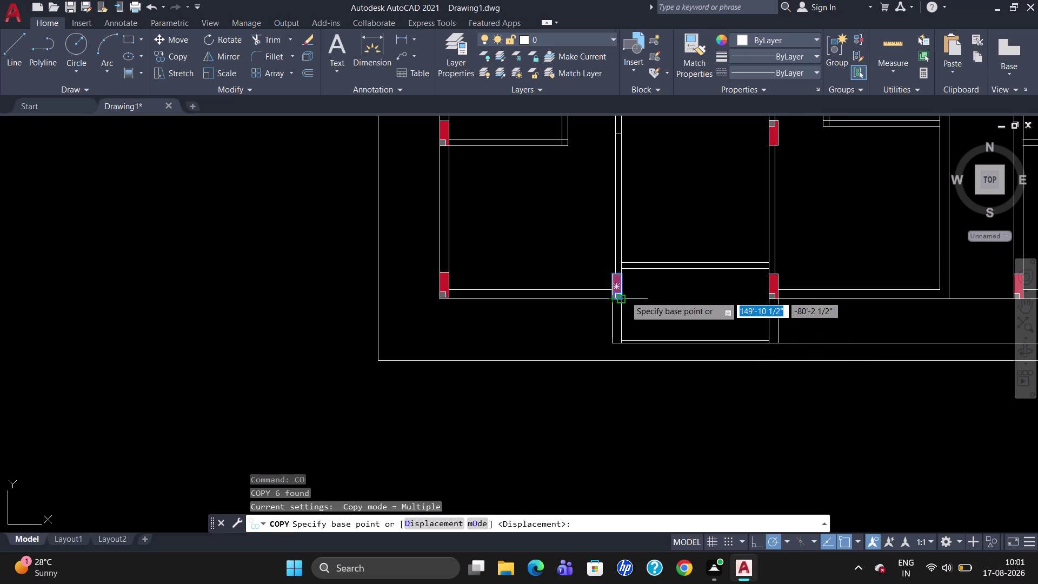
Use the column corner as base point and place copies at two right-side wall junctions.
click(625, 296)
scroll(up, 3)
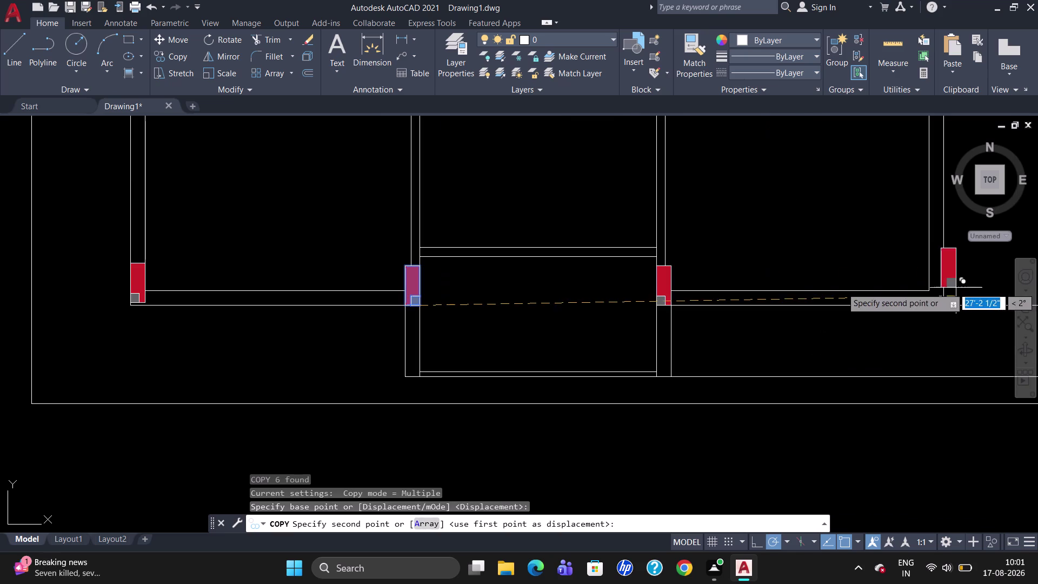
click(946, 303)
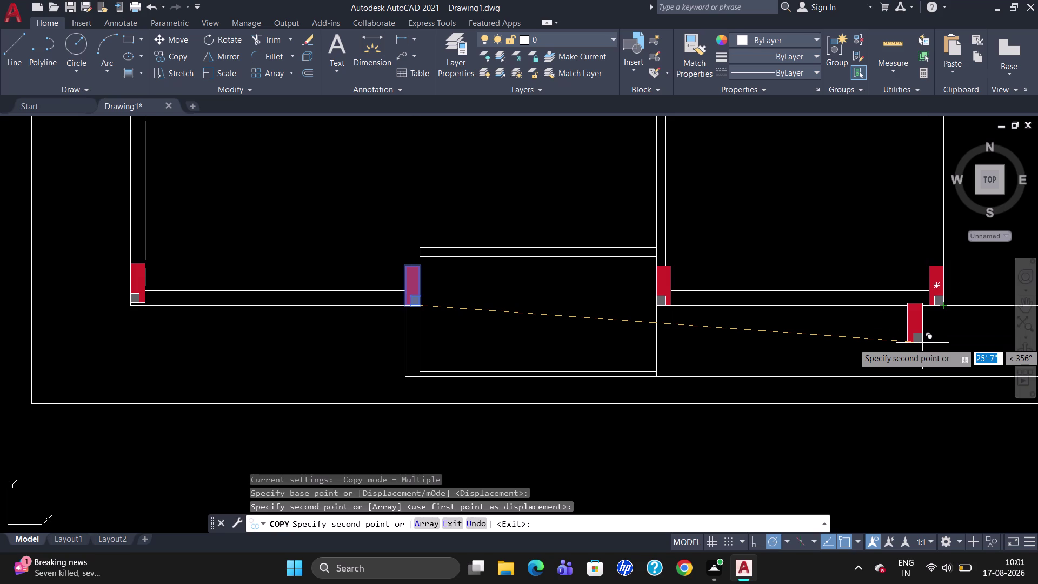
scroll(down, 3)
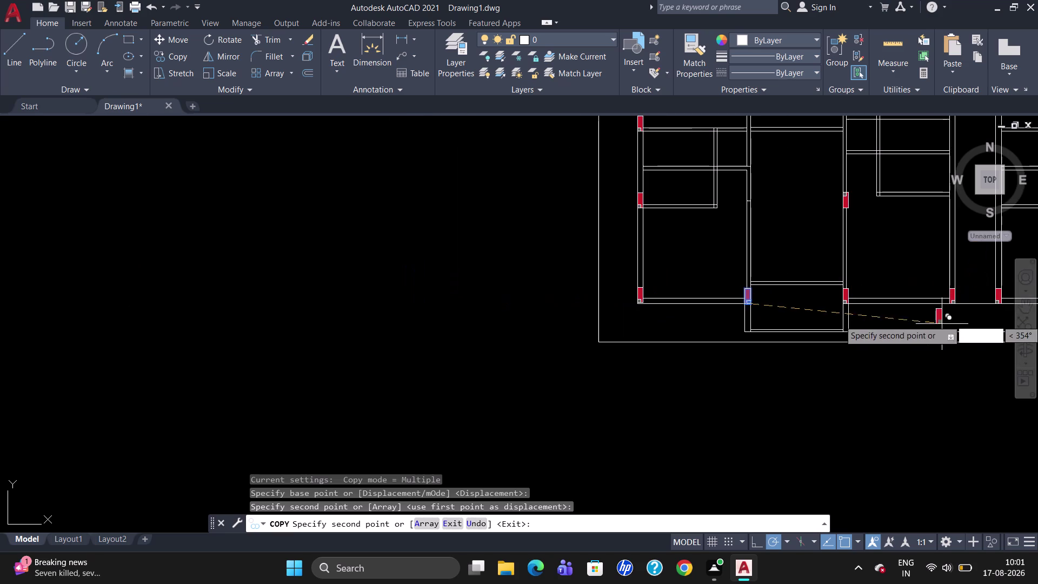
scroll(up, 3)
scroll(down, 3)
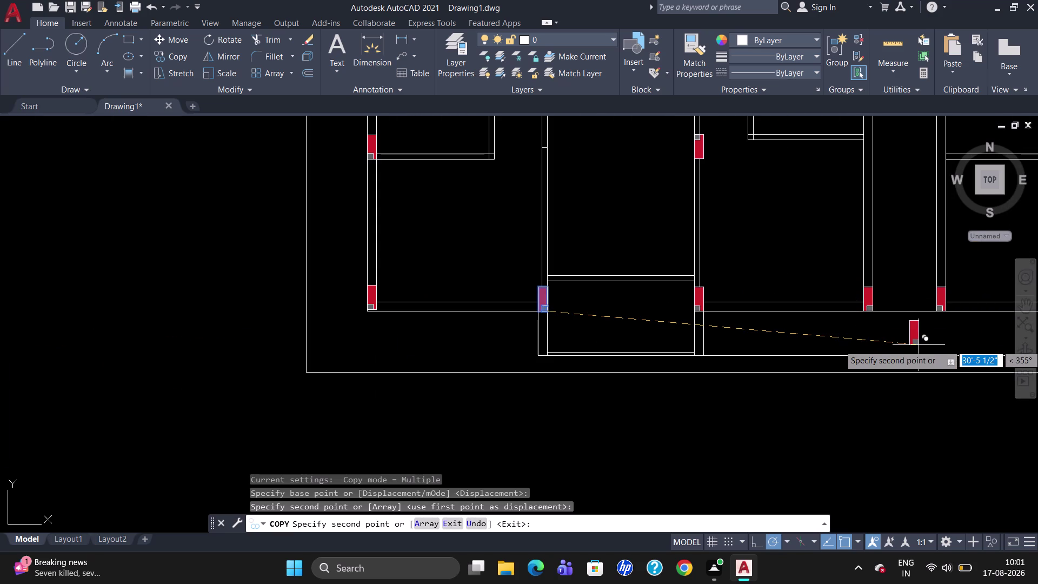
scroll(down, 3)
scroll(up, 3)
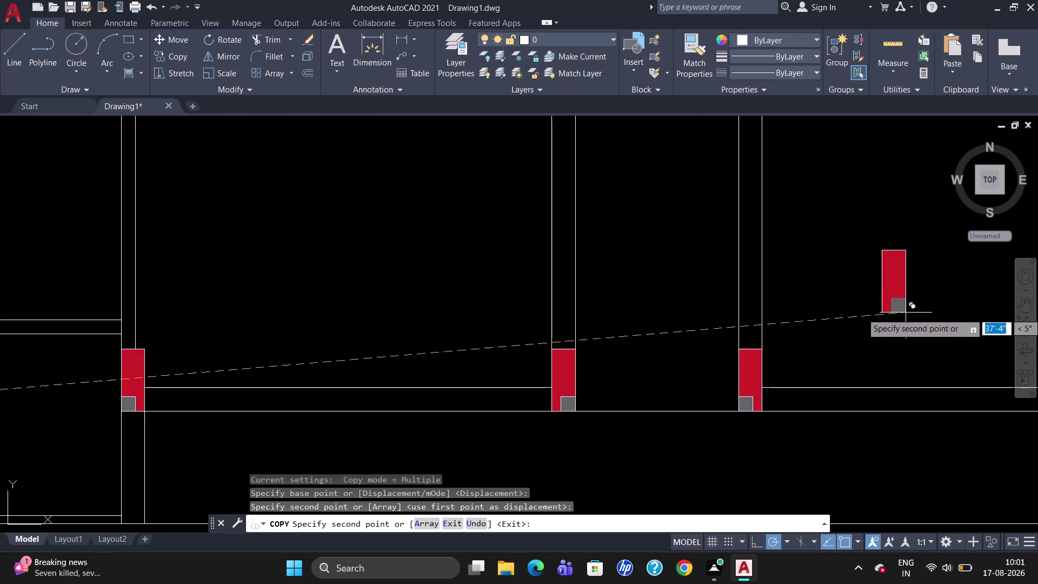
scroll(down, 3)
scroll(up, 3)
scroll(down, 3)
scroll(up, 3)
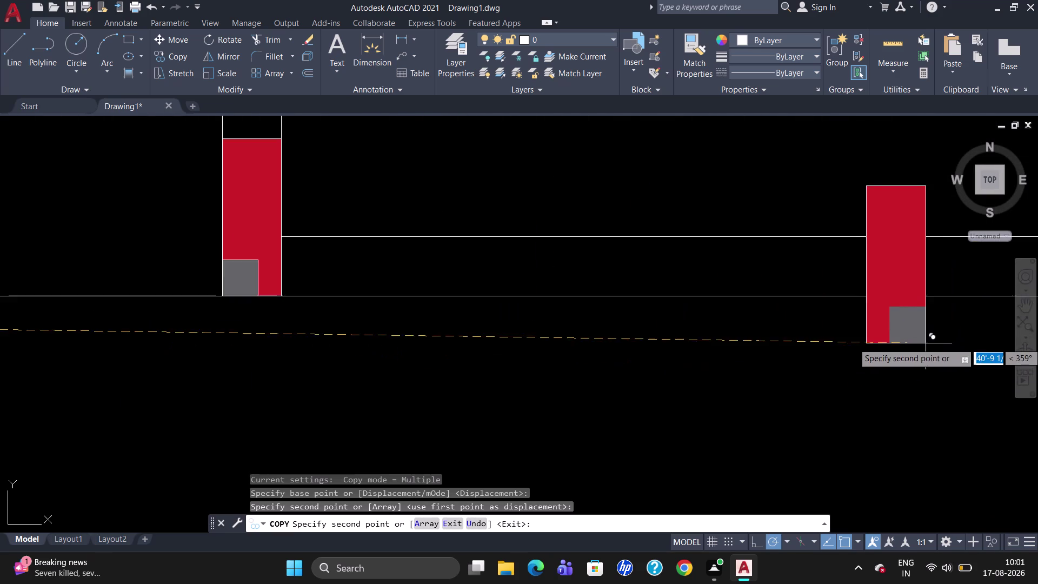
scroll(down, 3)
scroll(up, 3)
scroll(up, 3)
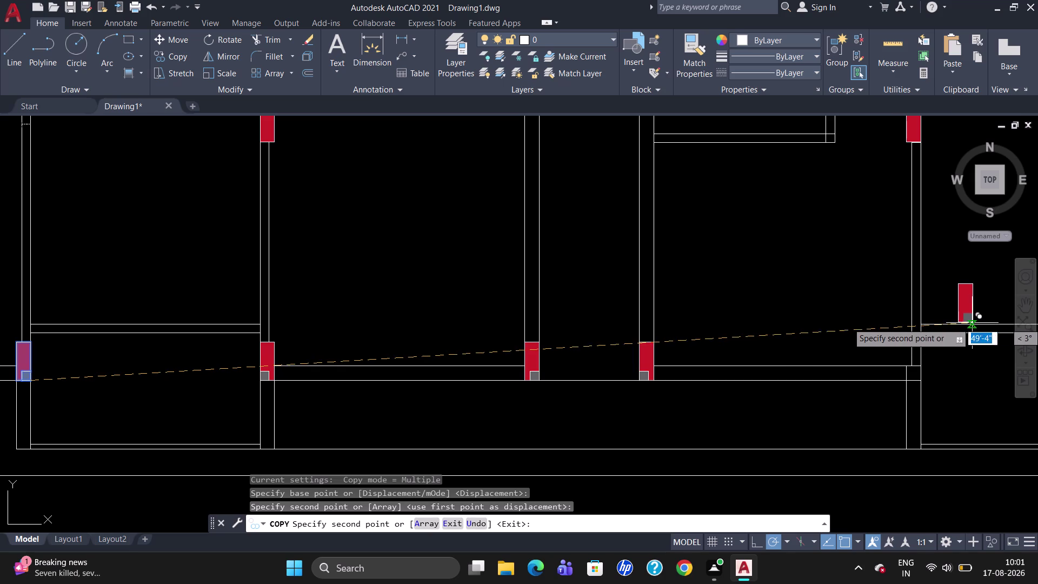
scroll(up, 3)
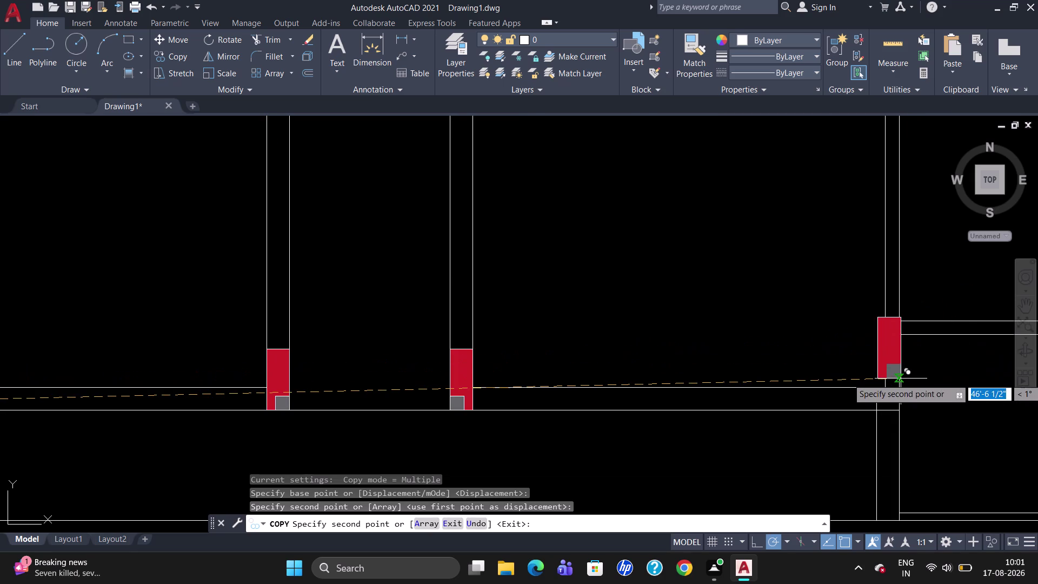
scroll(down, 3)
scroll(up, 3)
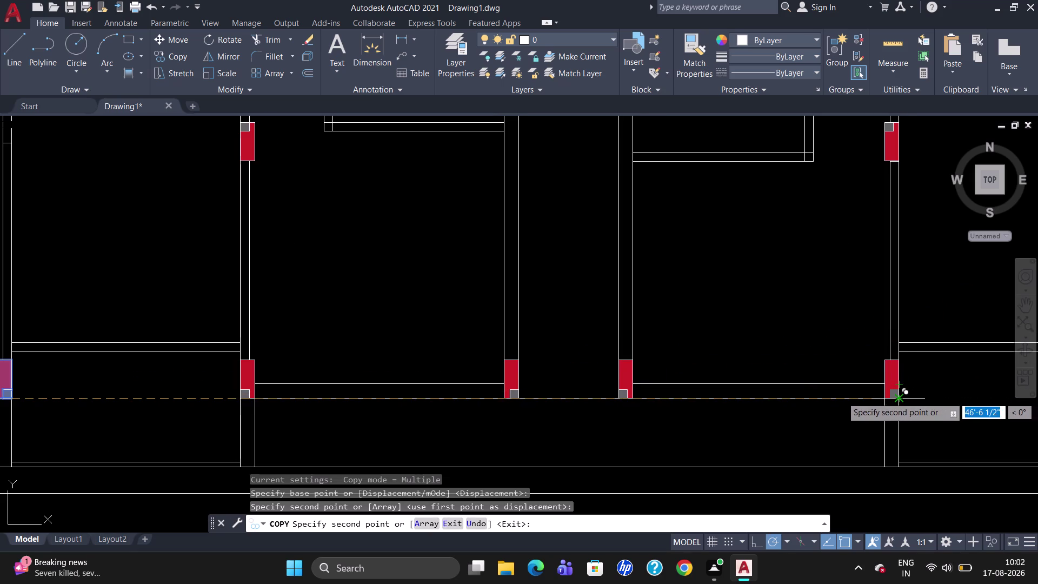
click(899, 396)
Place a column copy at the lower right wall corner and end the copy command.
scroll(down, 3)
scroll(up, 3)
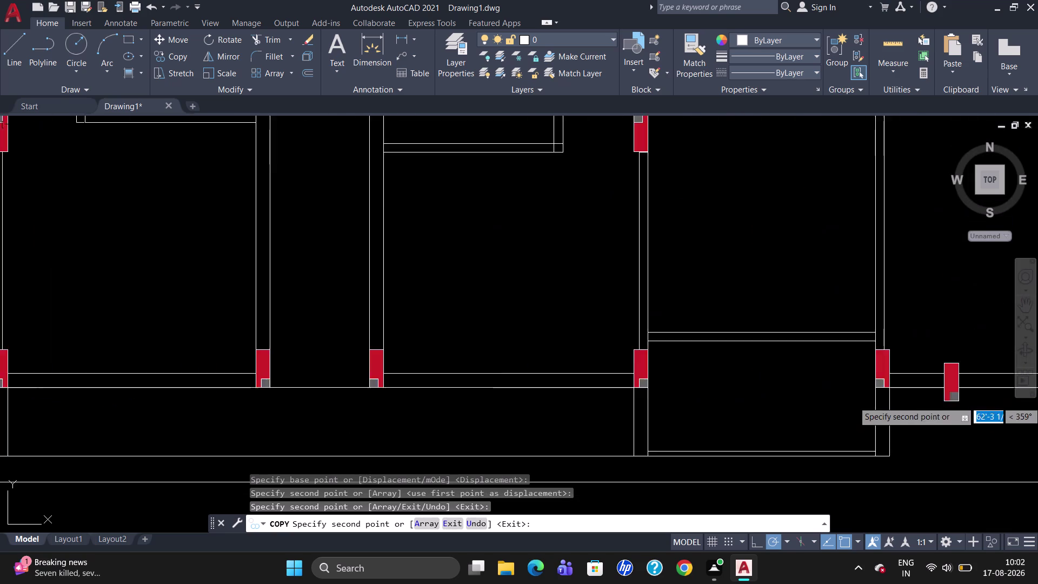
scroll(up, 3)
scroll(down, 3)
scroll(up, 3)
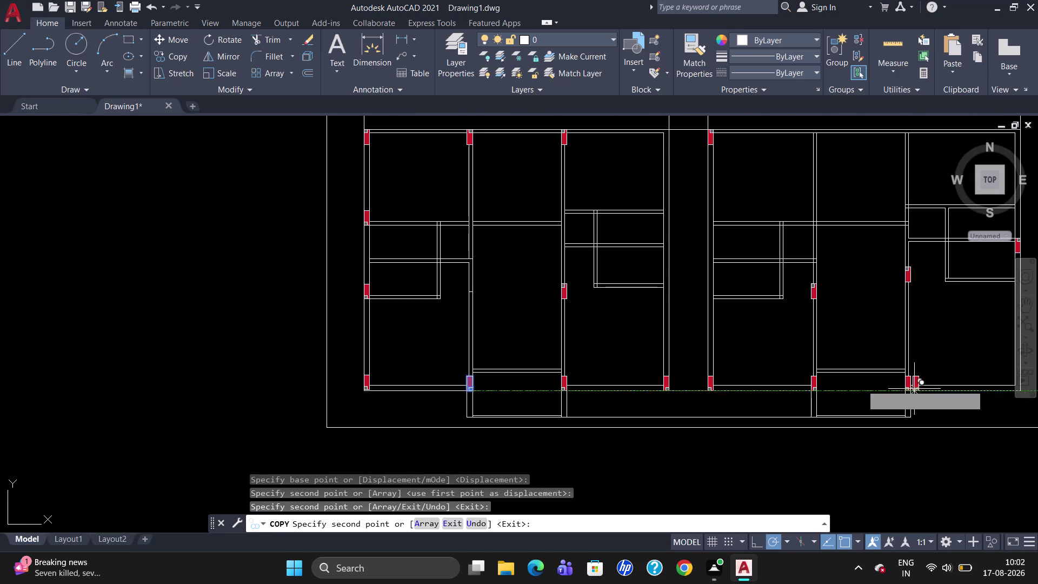
scroll(up, 3)
scroll(down, 3)
scroll(up, 3)
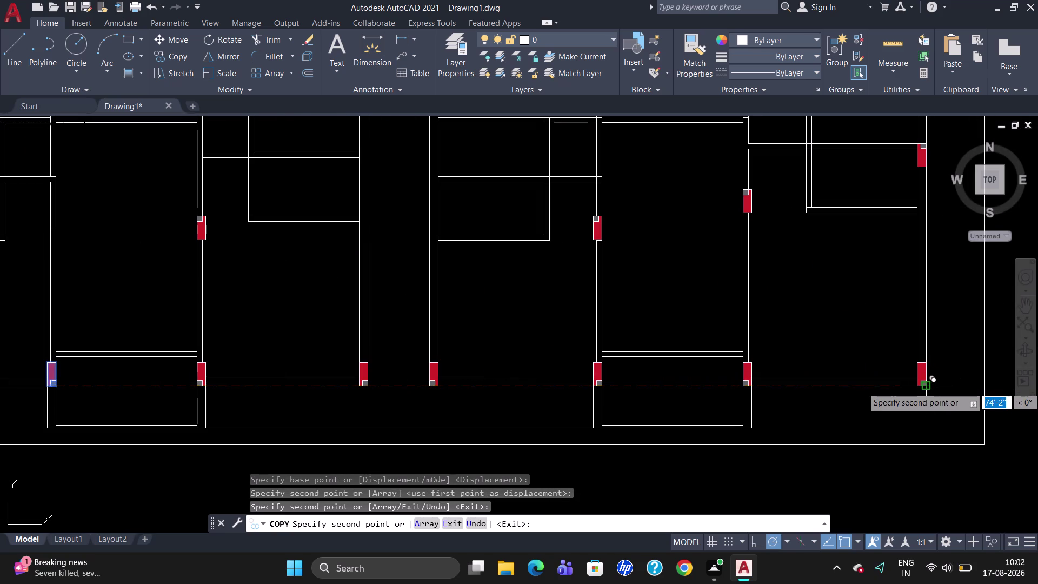
click(926, 387)
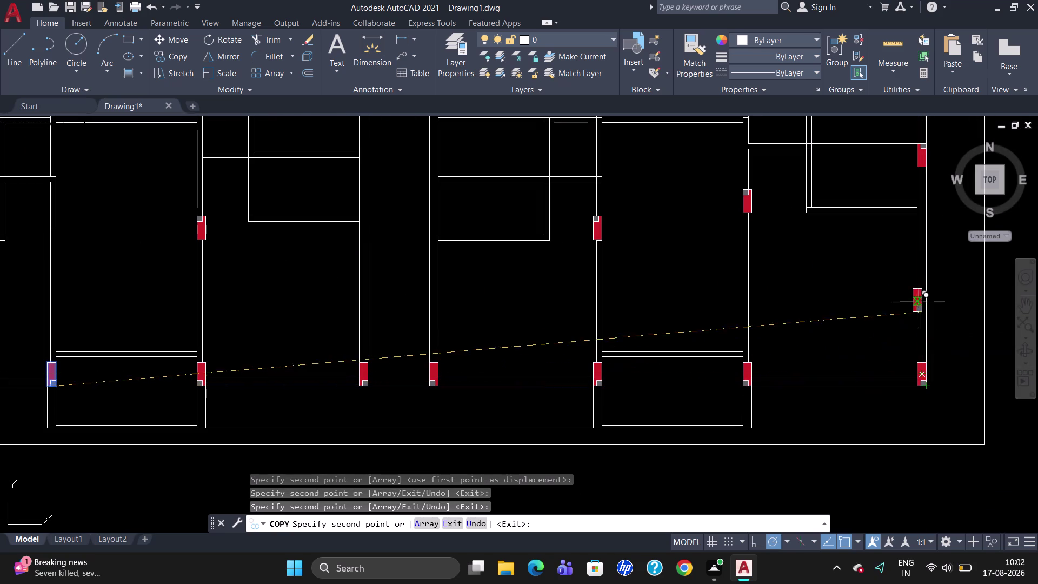
scroll(down, 3)
scroll(up, 3)
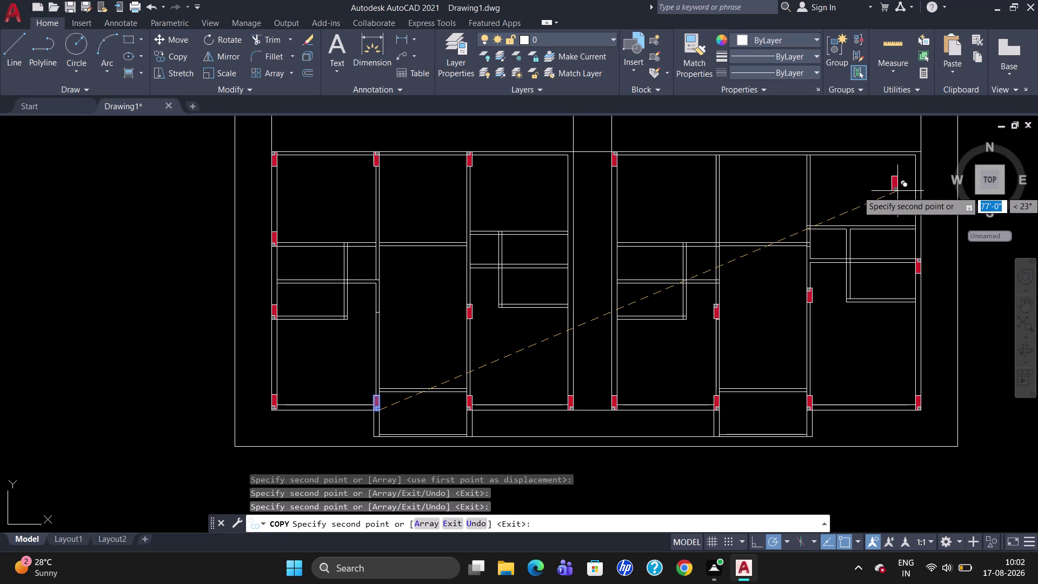
key(Escape)
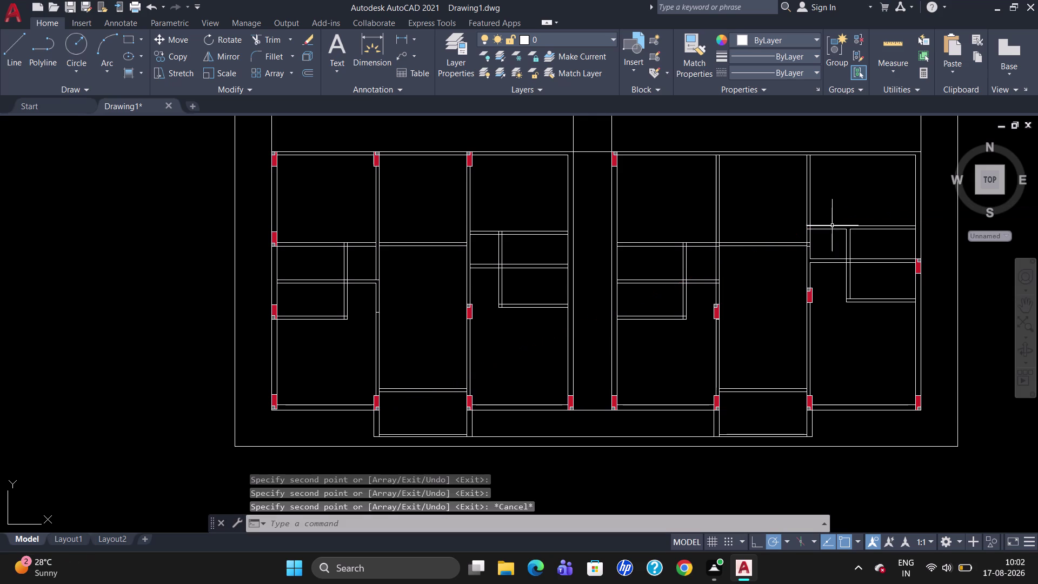
Select the left outer wall column and copy it using its corner as base point.
click(272, 240)
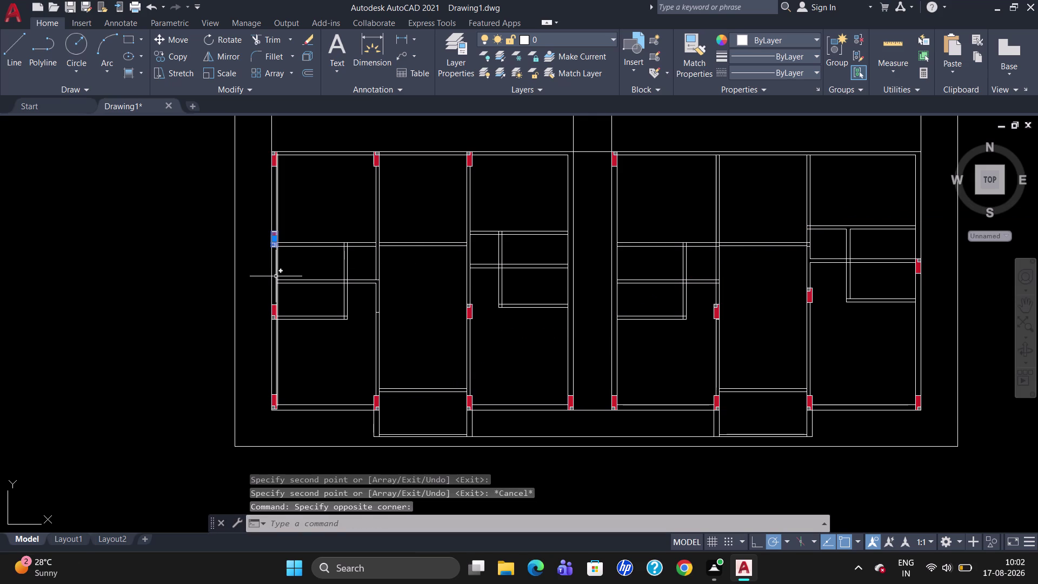
text(CO)
key(Return)
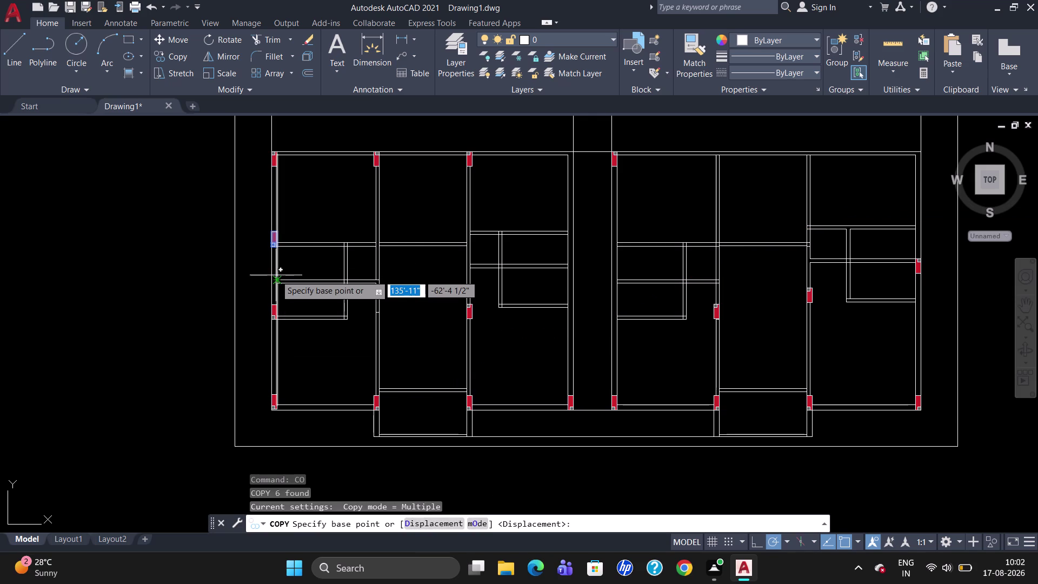
scroll(up, 3)
click(276, 247)
Place the column copy at the wall junction on the right side of the plan.
scroll(down, 3)
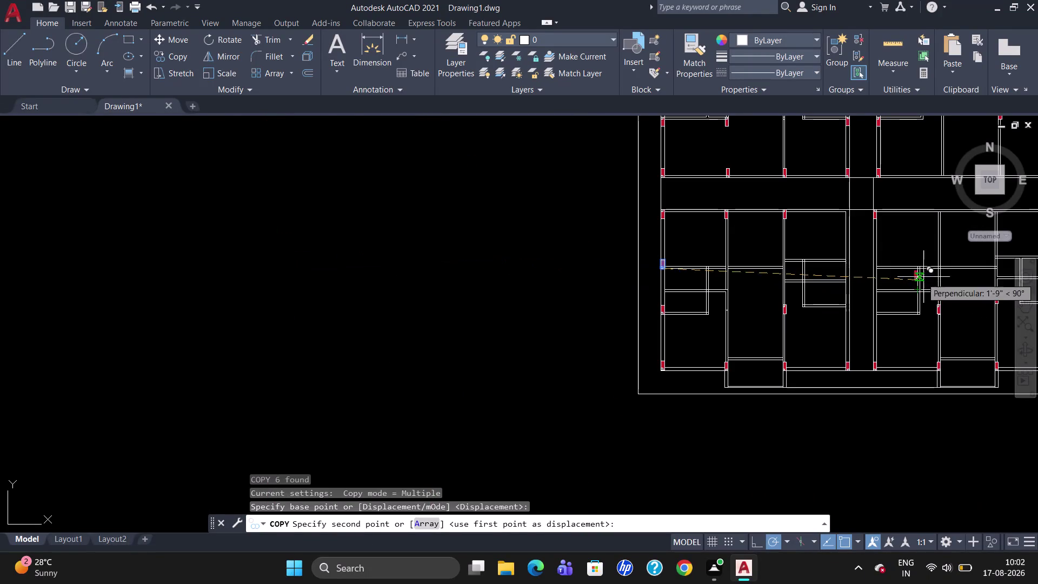
scroll(up, 3)
scroll(down, 3)
scroll(up, 3)
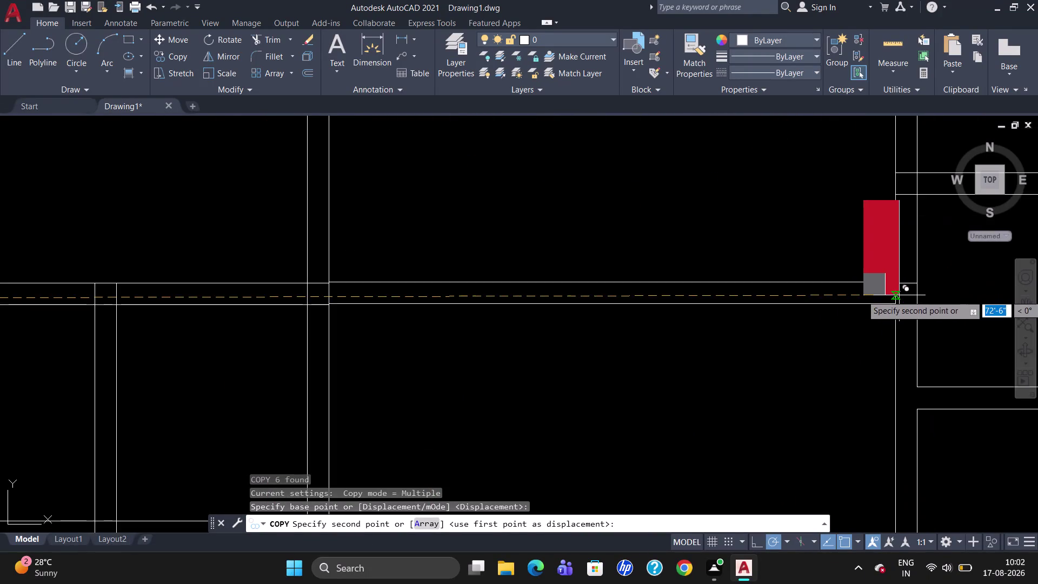
scroll(down, 3)
scroll(up, 3)
scroll(down, 3)
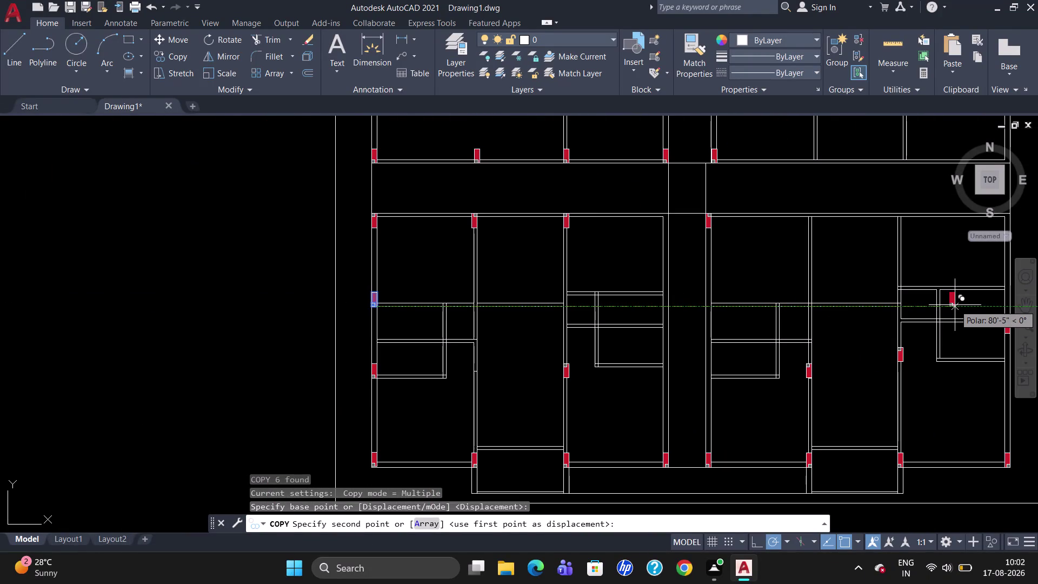
scroll(up, 3)
scroll(up, 3)
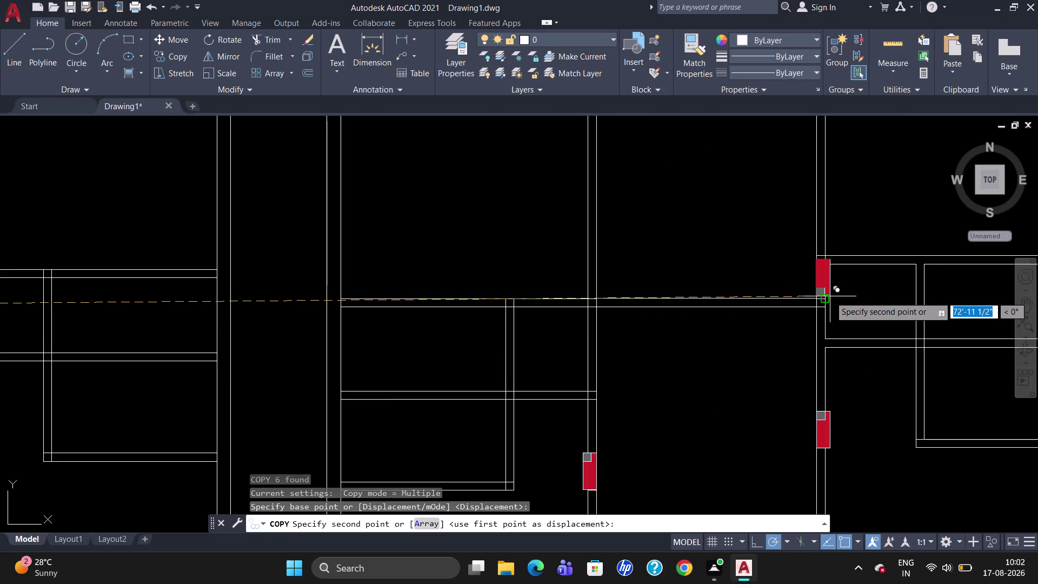
scroll(up, 3)
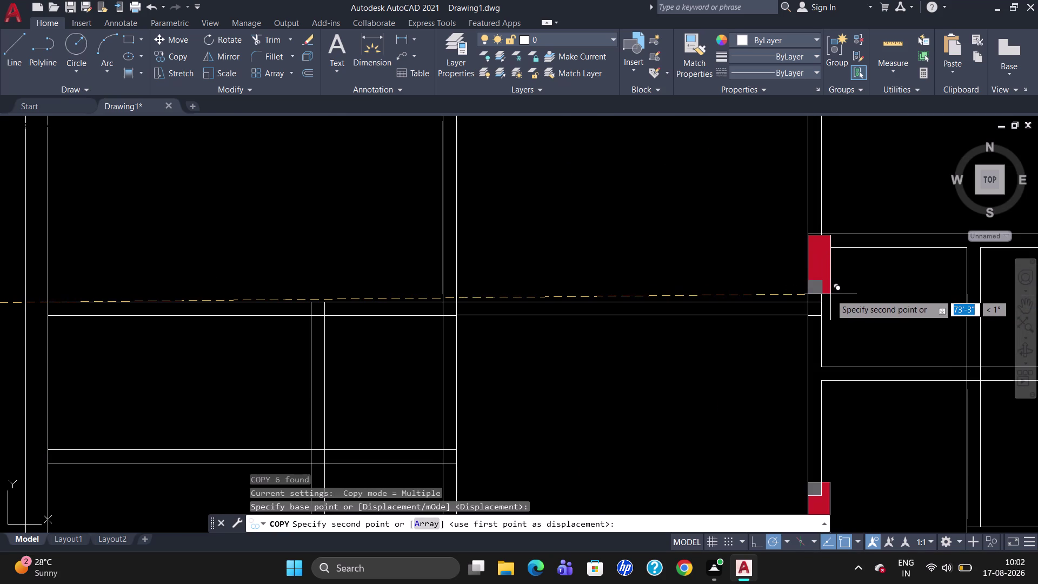
click(830, 293)
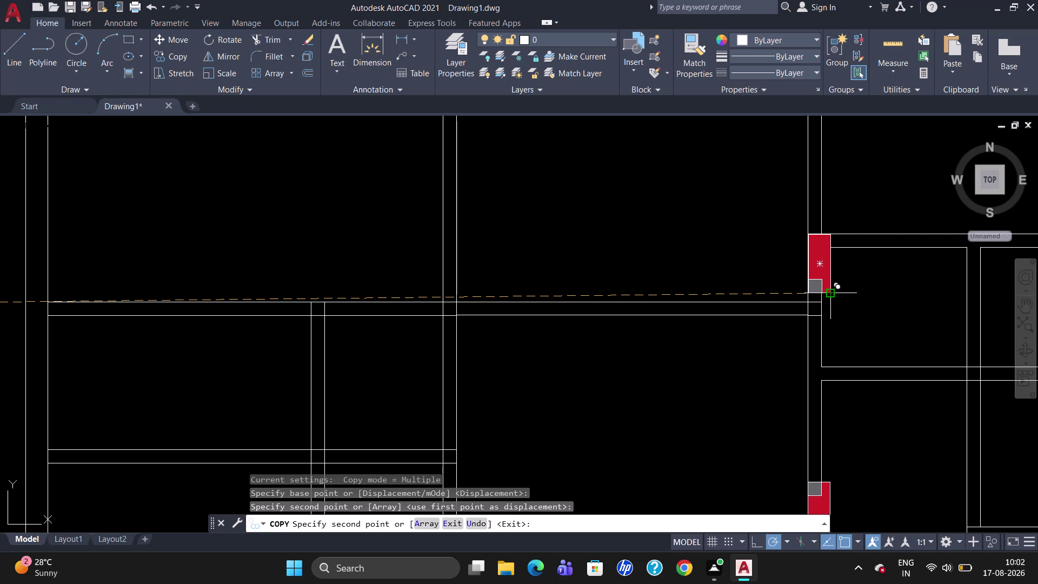
scroll(down, 3)
scroll(down, 3)
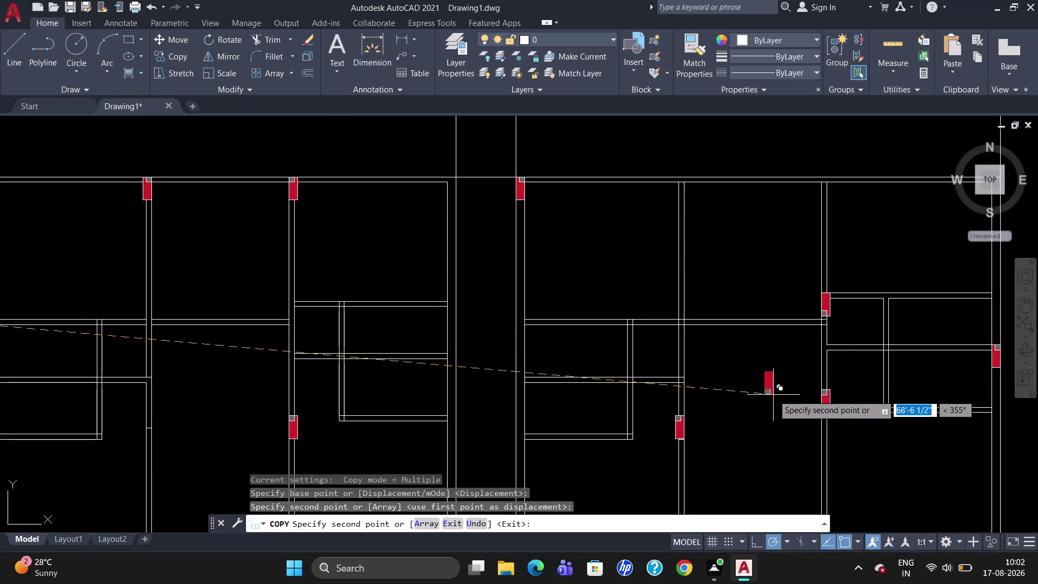